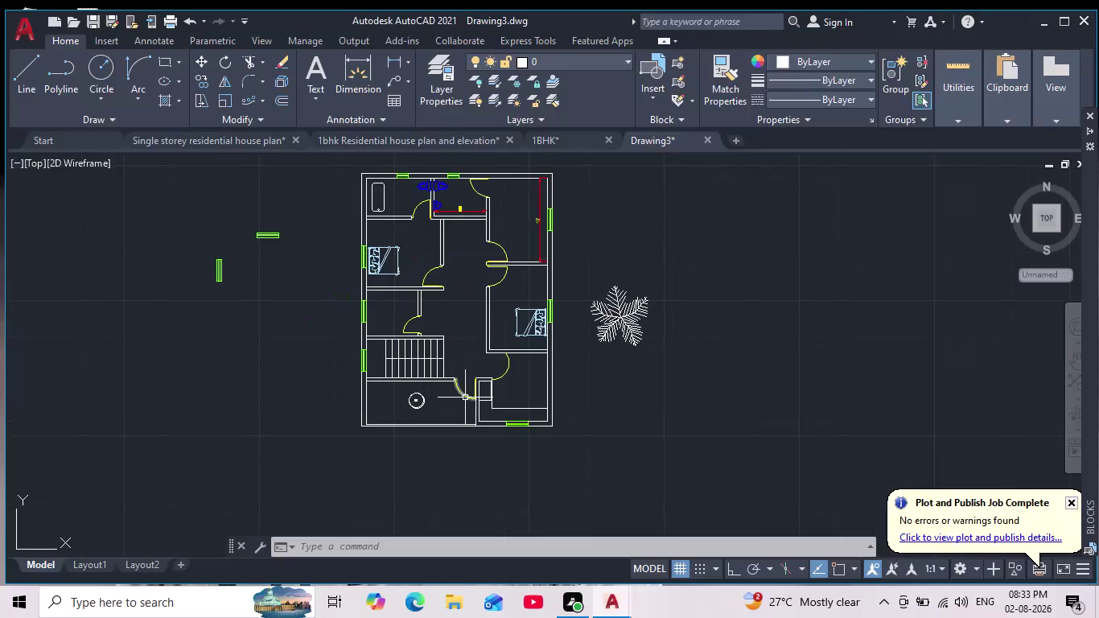
Shrink the tree symbol with SCALE, using its centre as the base point.
click(587, 272)
click(661, 369)
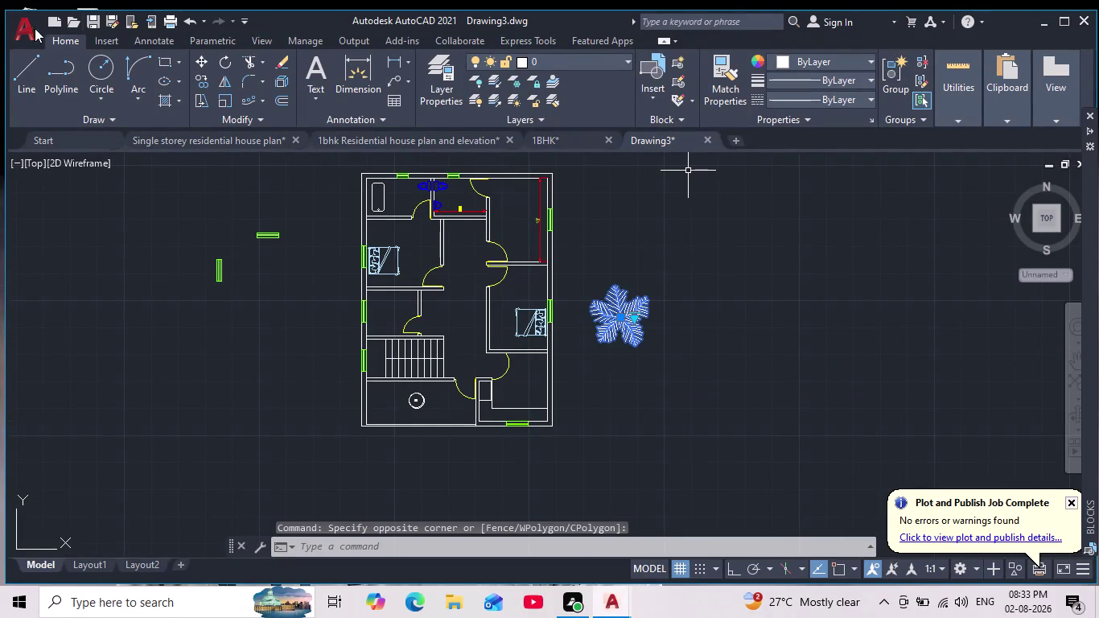
click(226, 102)
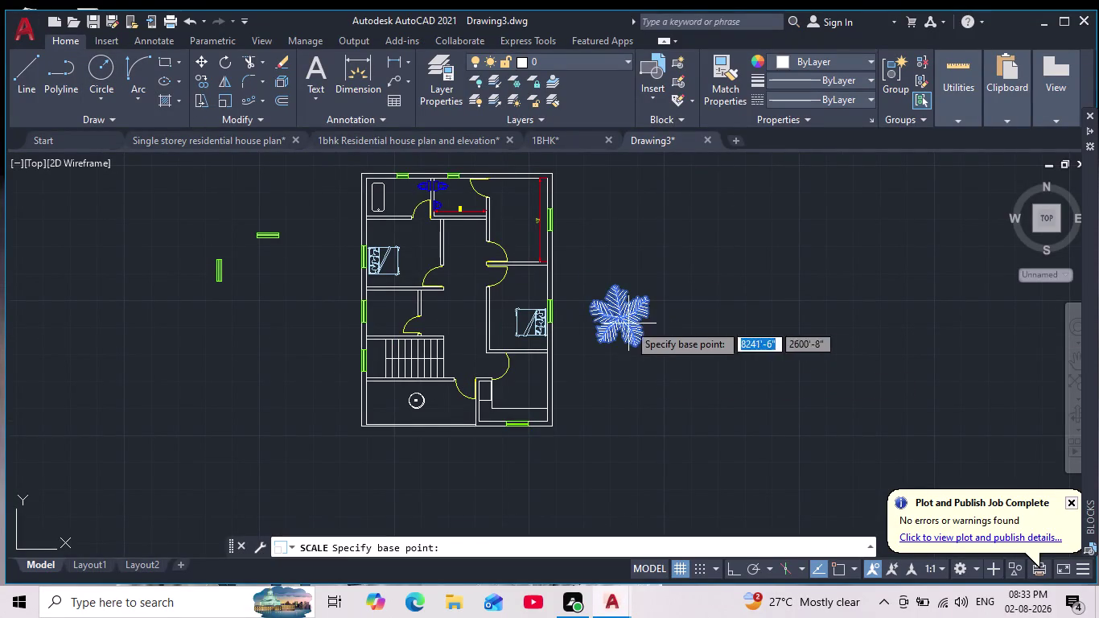
click(624, 313)
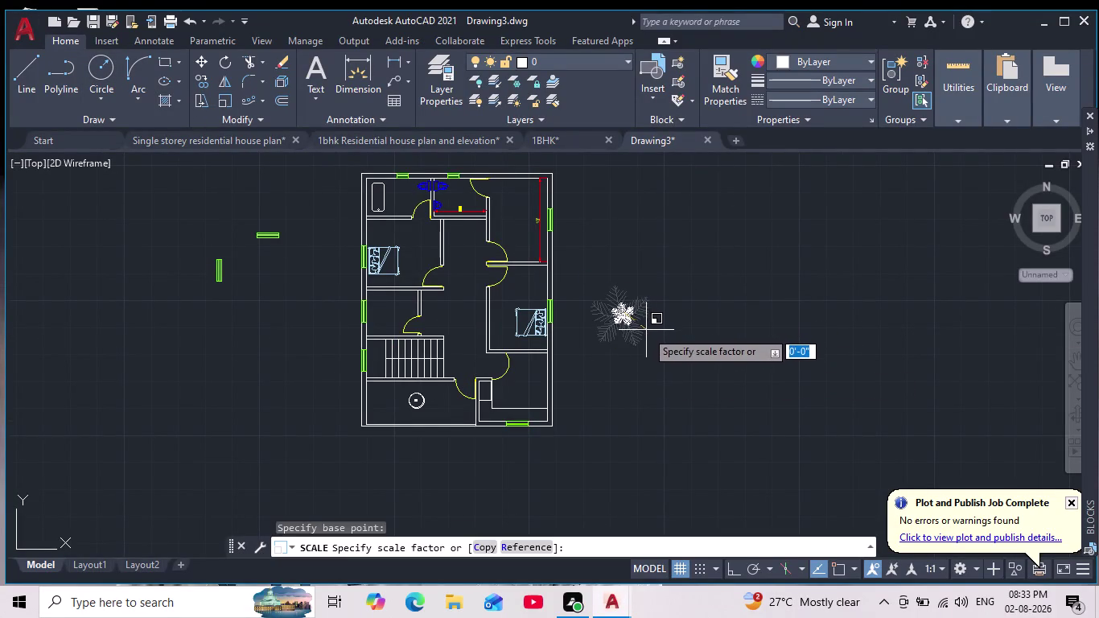
click(646, 330)
Move the scaled tree into the bottom-left room beside the round symbol.
click(654, 290)
click(598, 348)
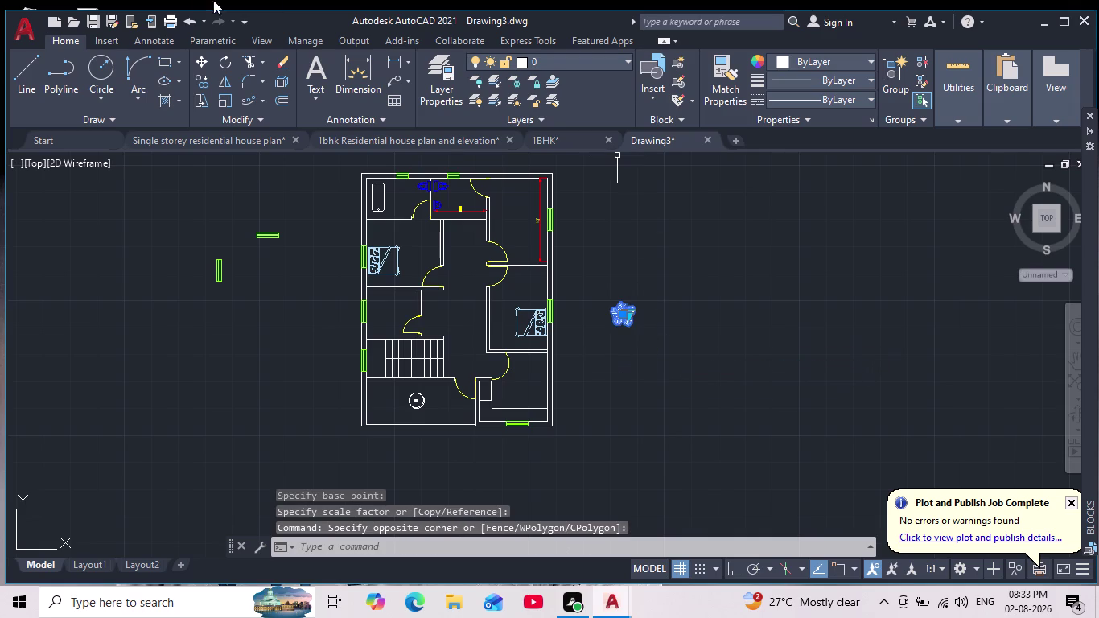
click(199, 63)
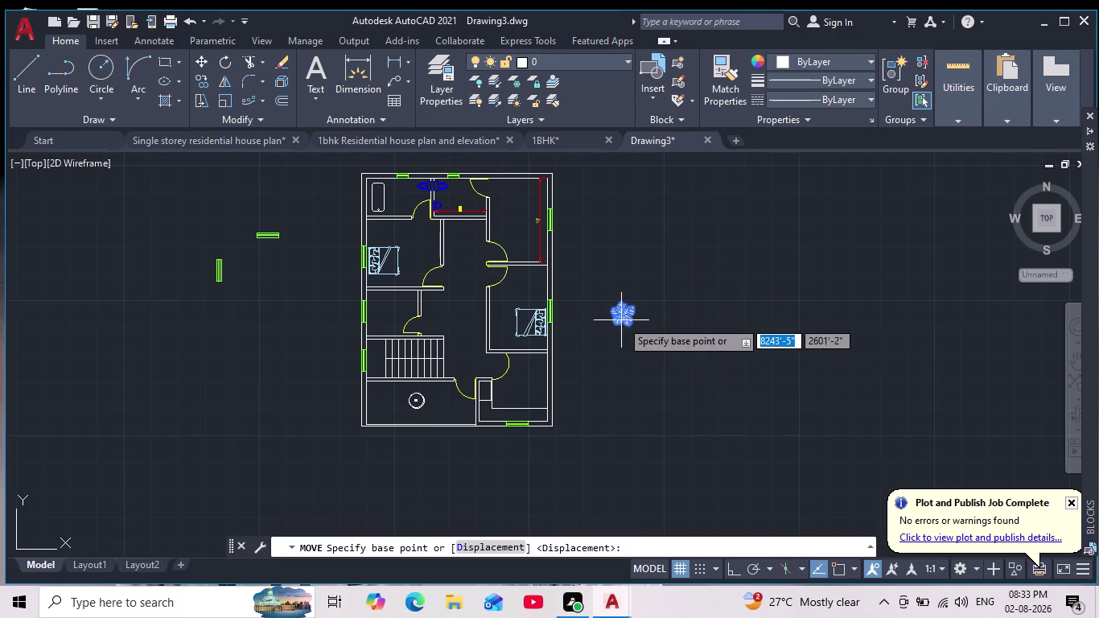
click(620, 321)
scroll(up, 3)
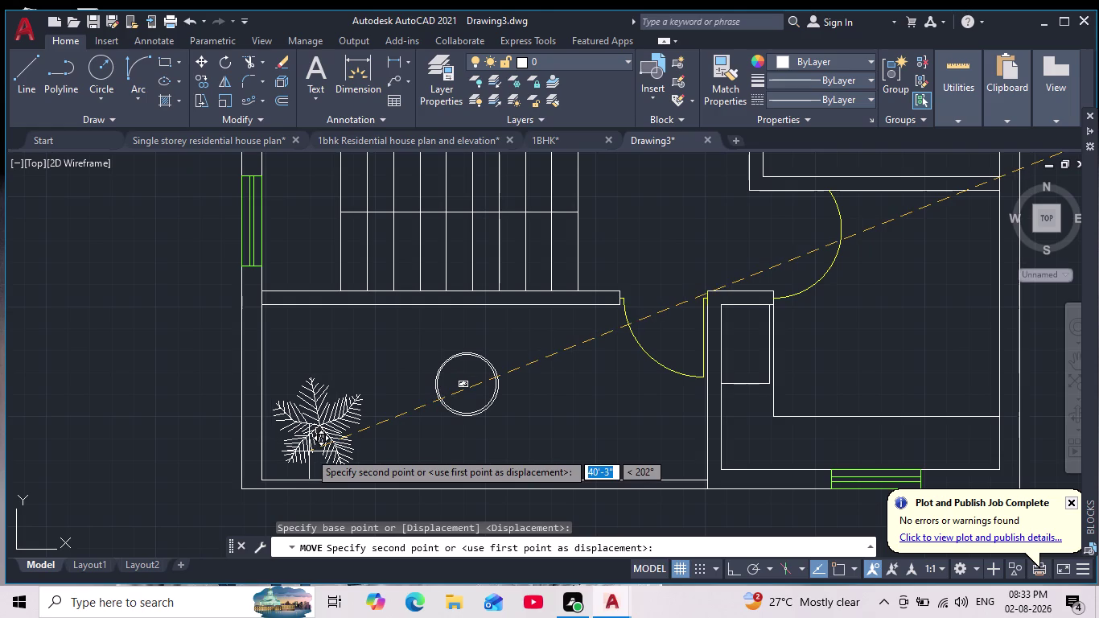
click(307, 448)
scroll(down, 3)
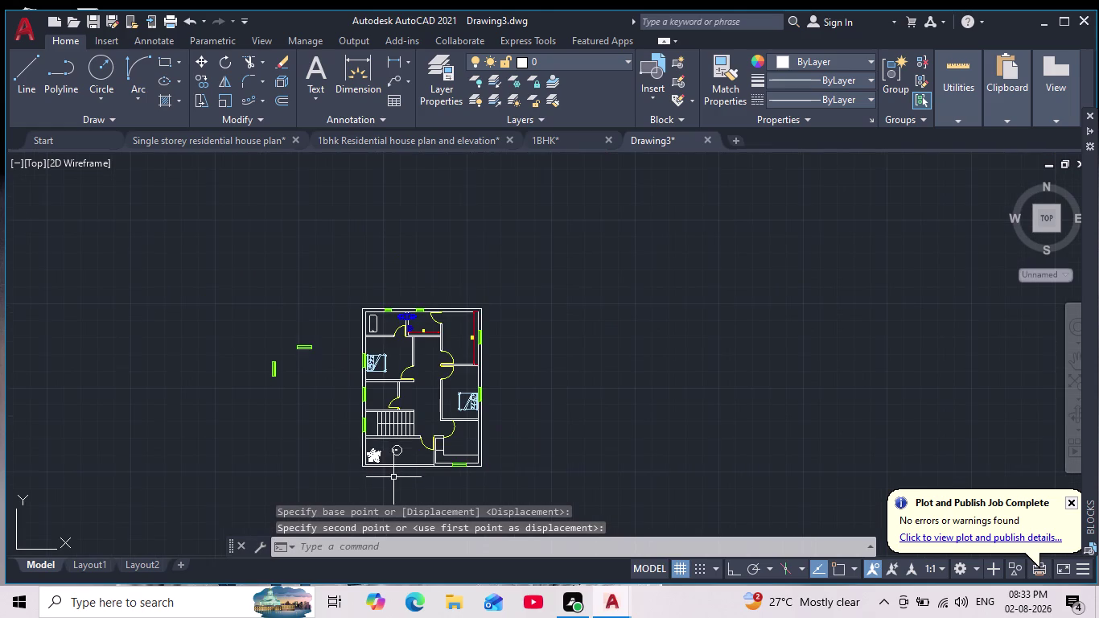
scroll(up, 3)
scroll(up, 3)
middle_click(369, 464)
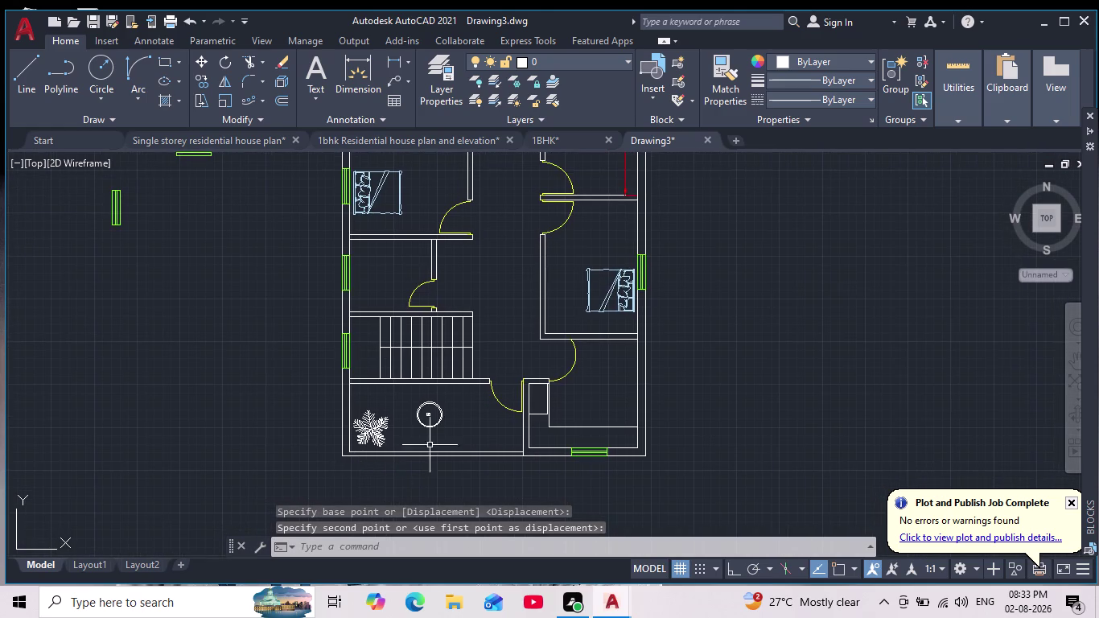
scroll(up, 3)
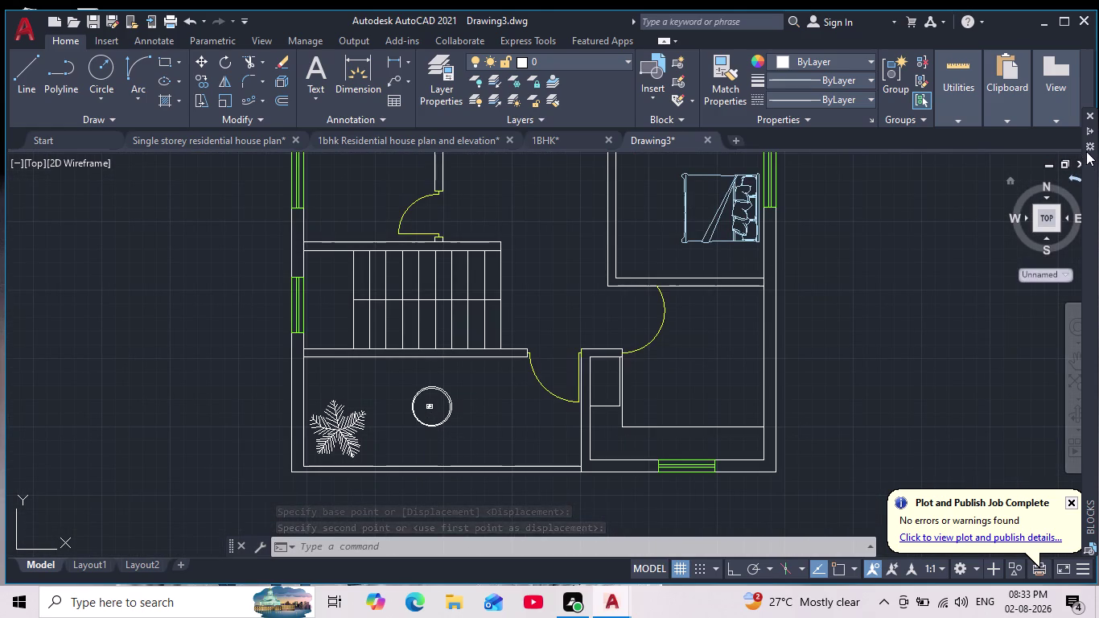
click(1087, 145)
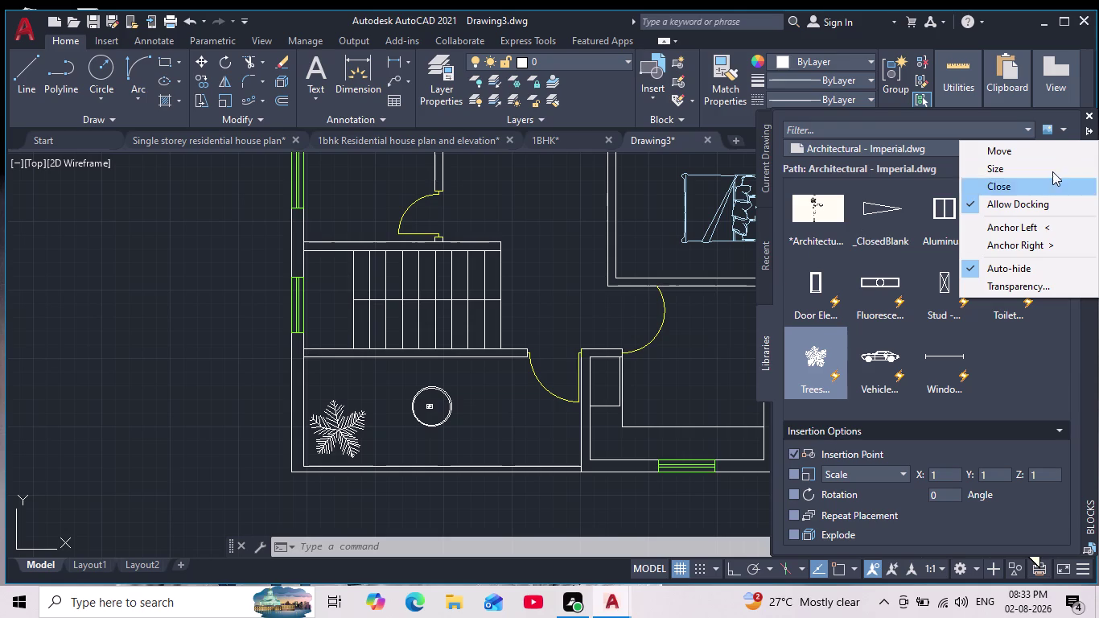
Load couches_and_sofas_in_plan from This PC > Downloads as the Blocks palette library.
click(773, 258)
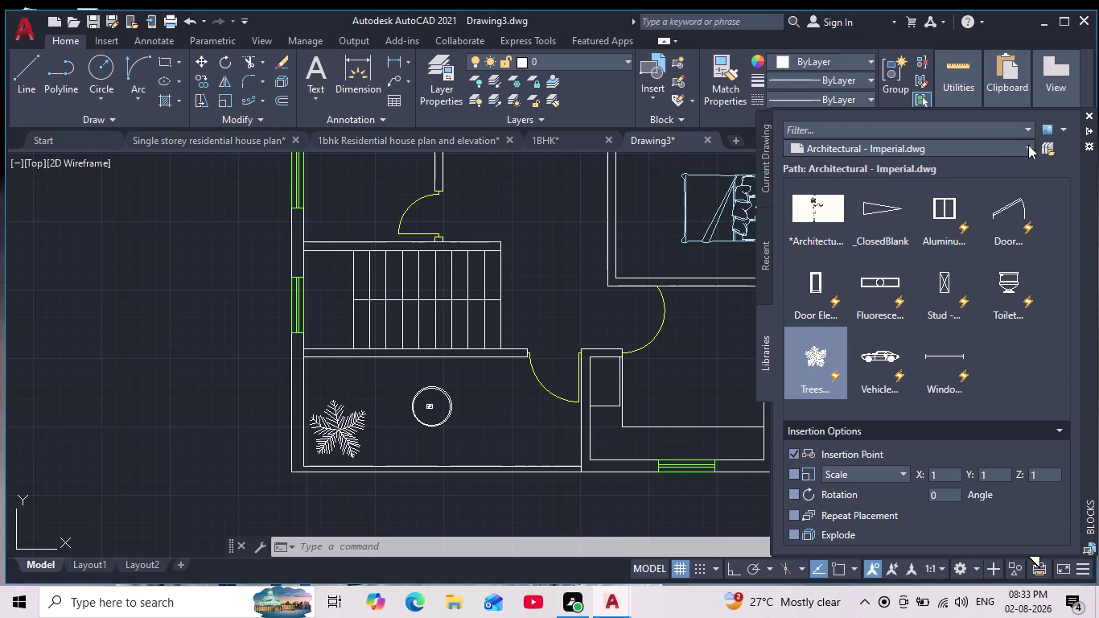
click(1048, 148)
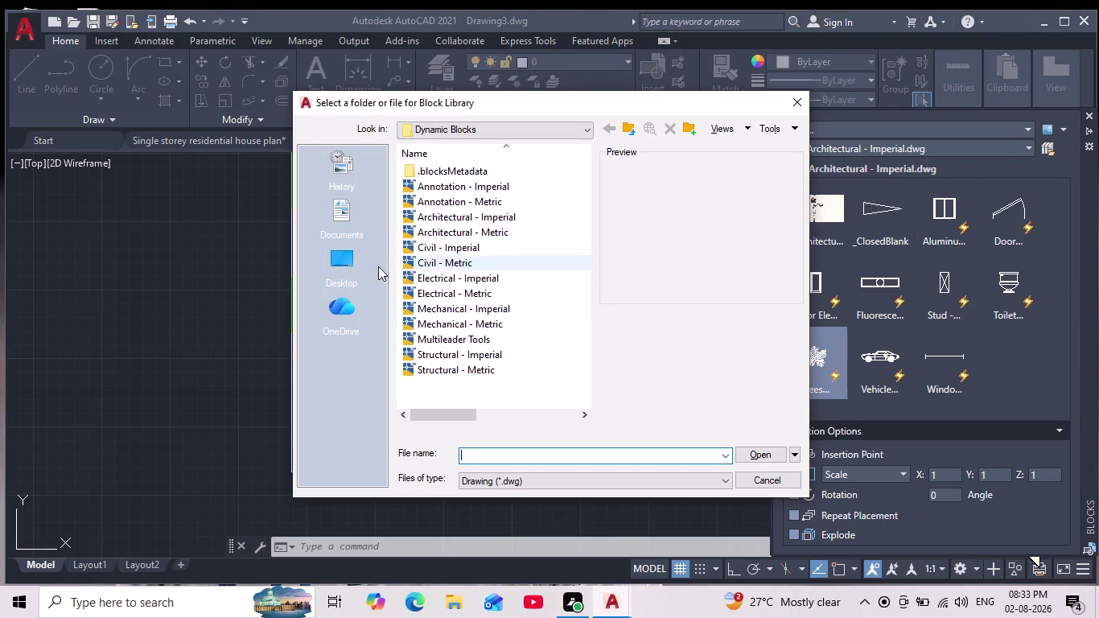
click(341, 263)
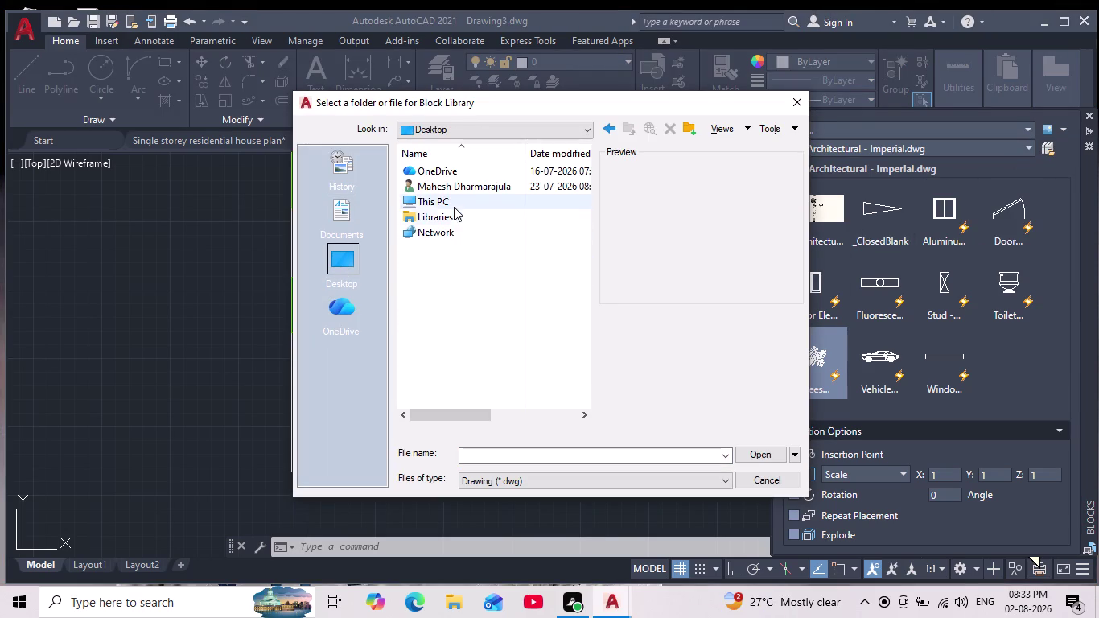
double_click(459, 200)
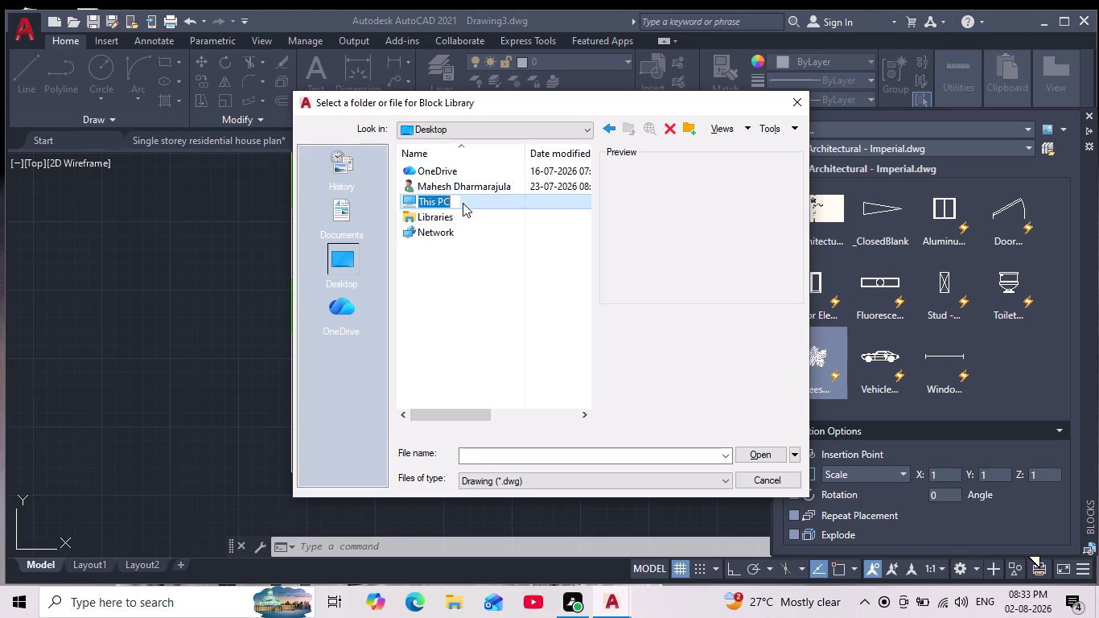
triple_click(462, 202)
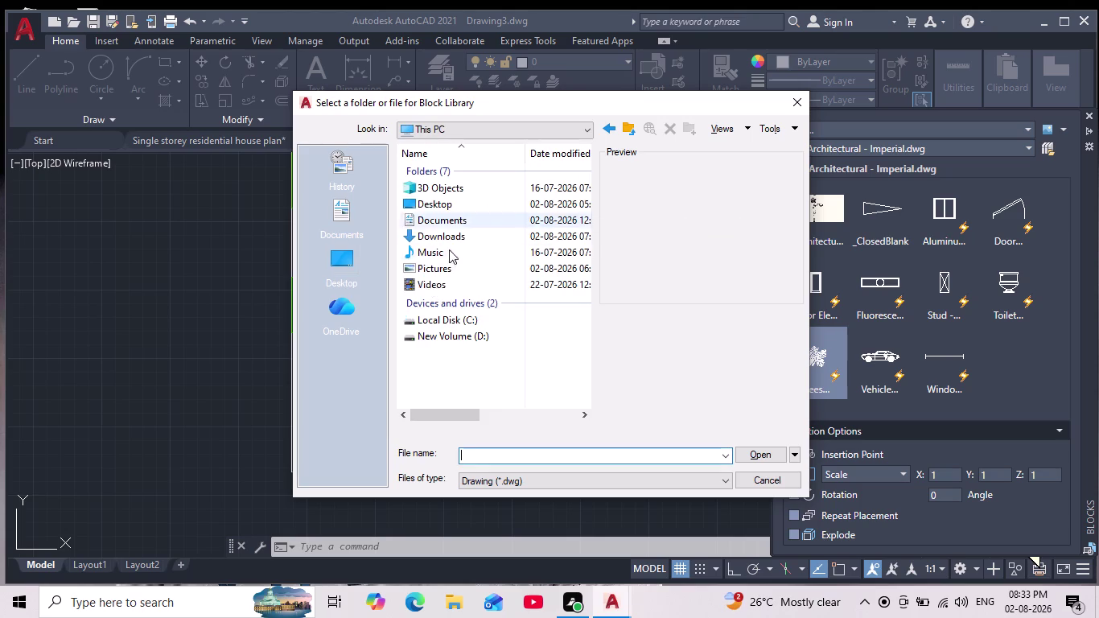
double_click(472, 235)
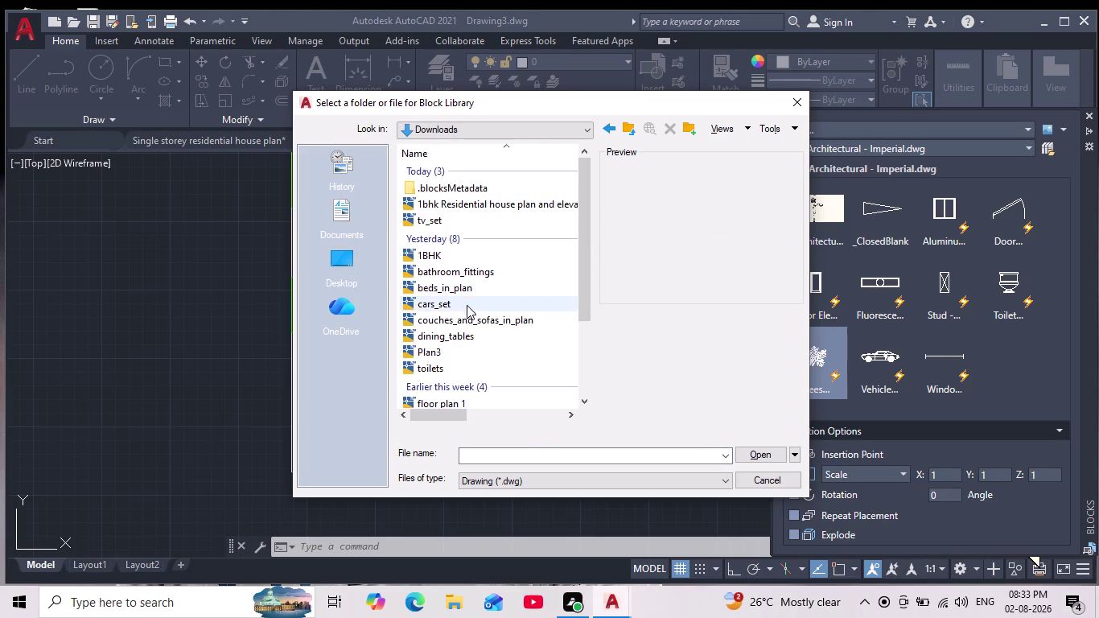
scroll(down, 3)
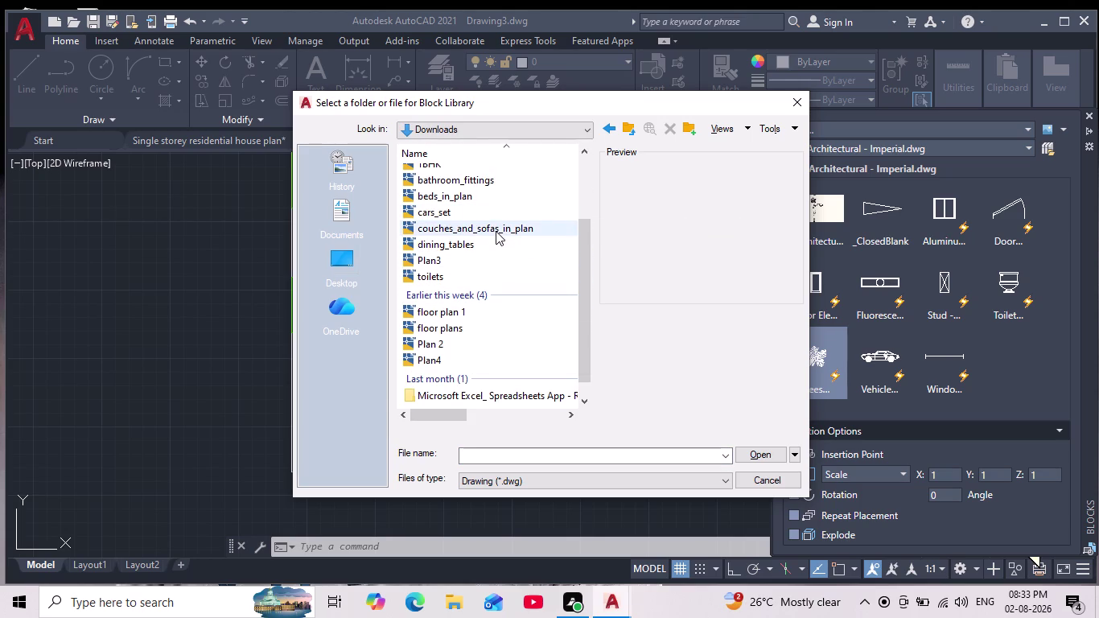
double_click(496, 231)
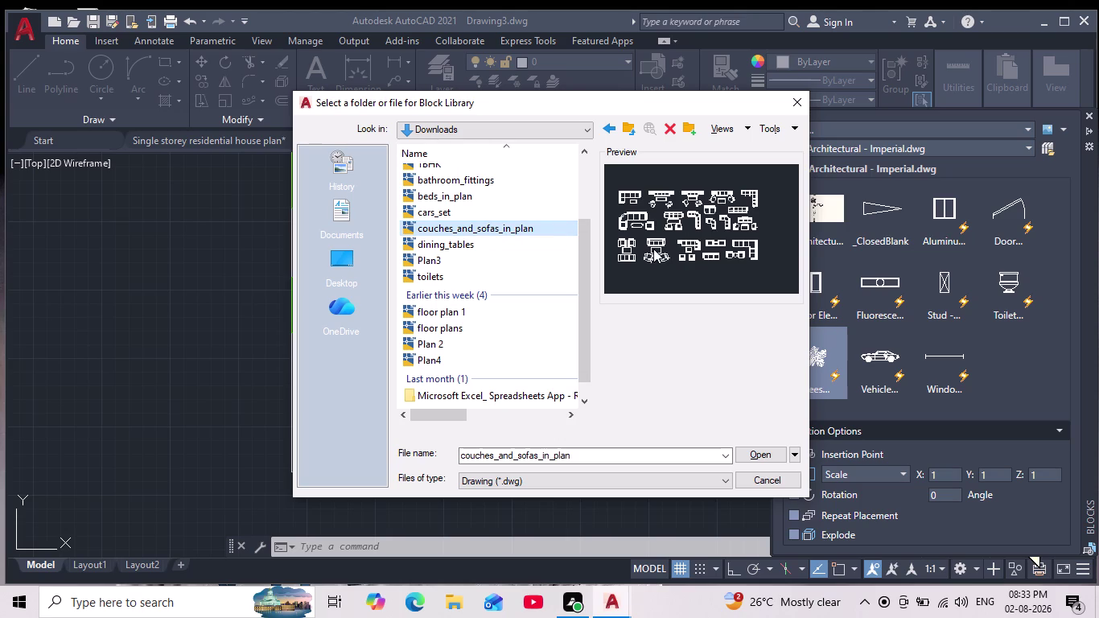
click(754, 455)
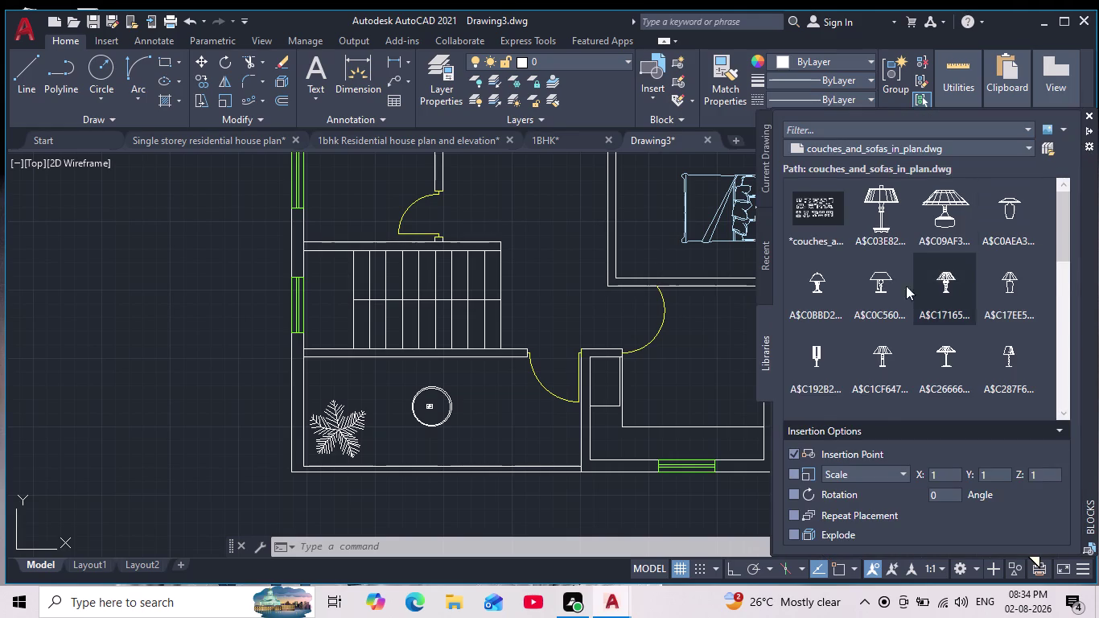
Scroll through the sofa blocks available in the Blocks palette.
scroll(down, 3)
scroll(down, 3)
scroll(down, 3)
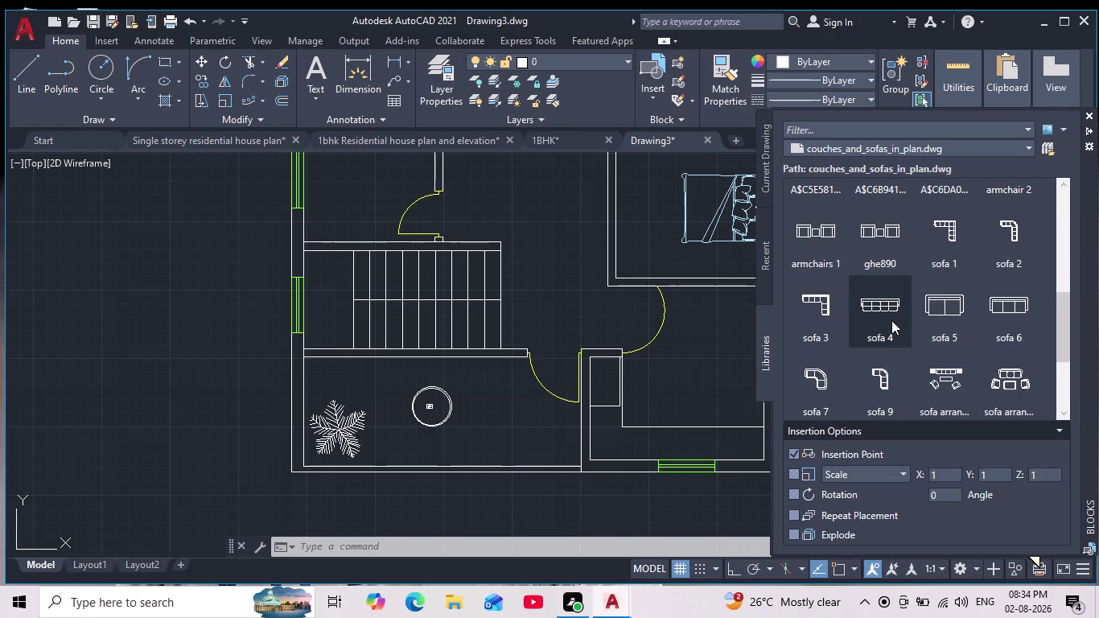
scroll(down, 3)
scroll(down, 3)
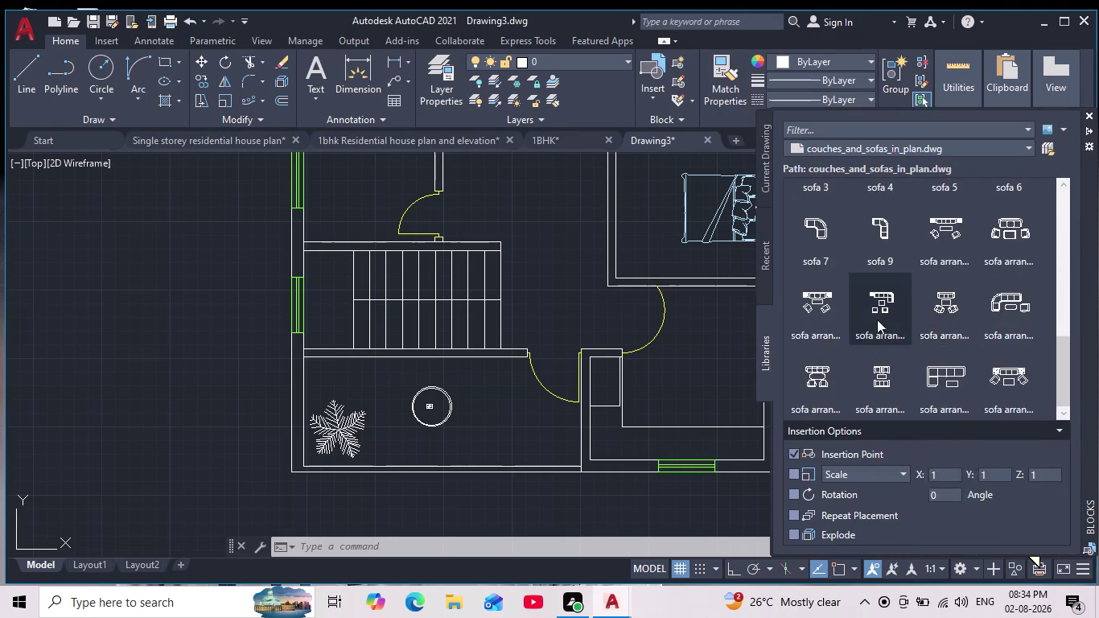
scroll(up, 3)
scroll(down, 3)
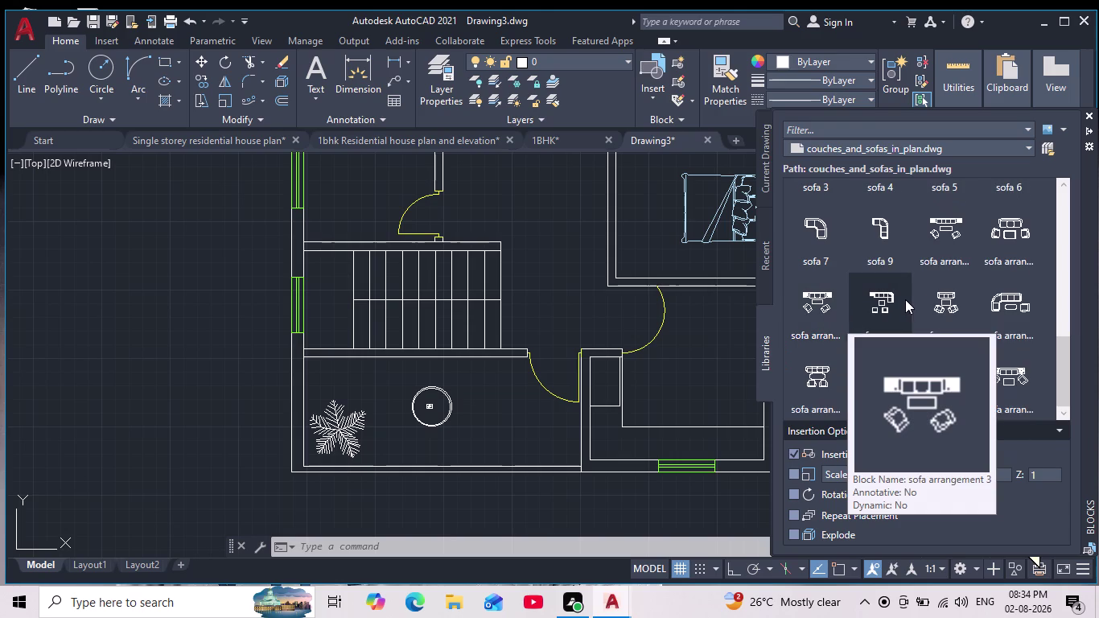
scroll(down, 3)
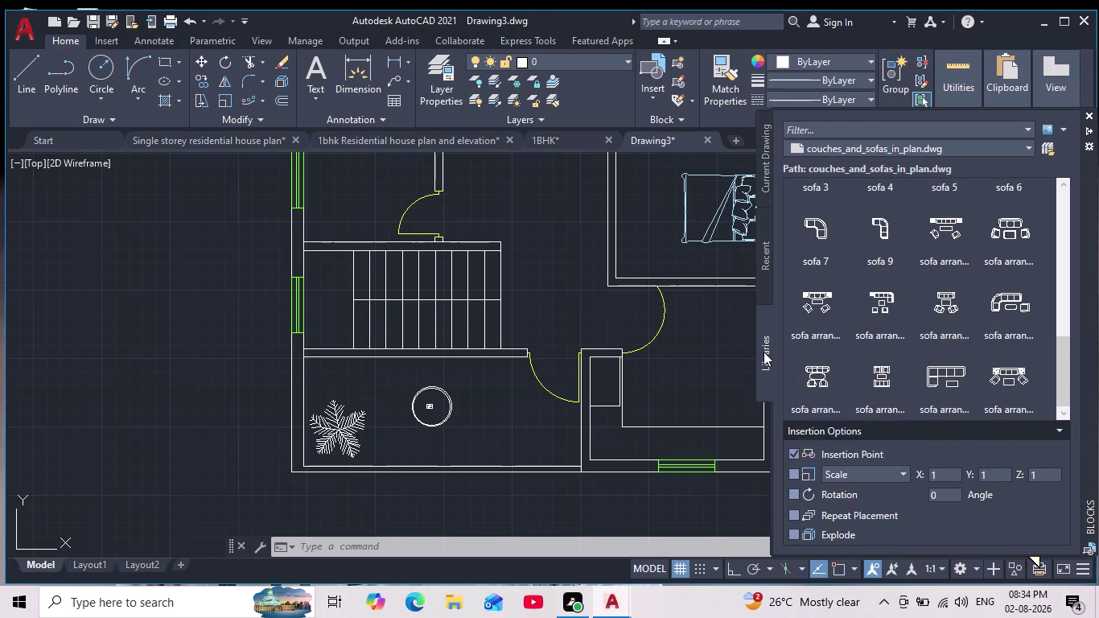
scroll(down, 3)
scroll(up, 3)
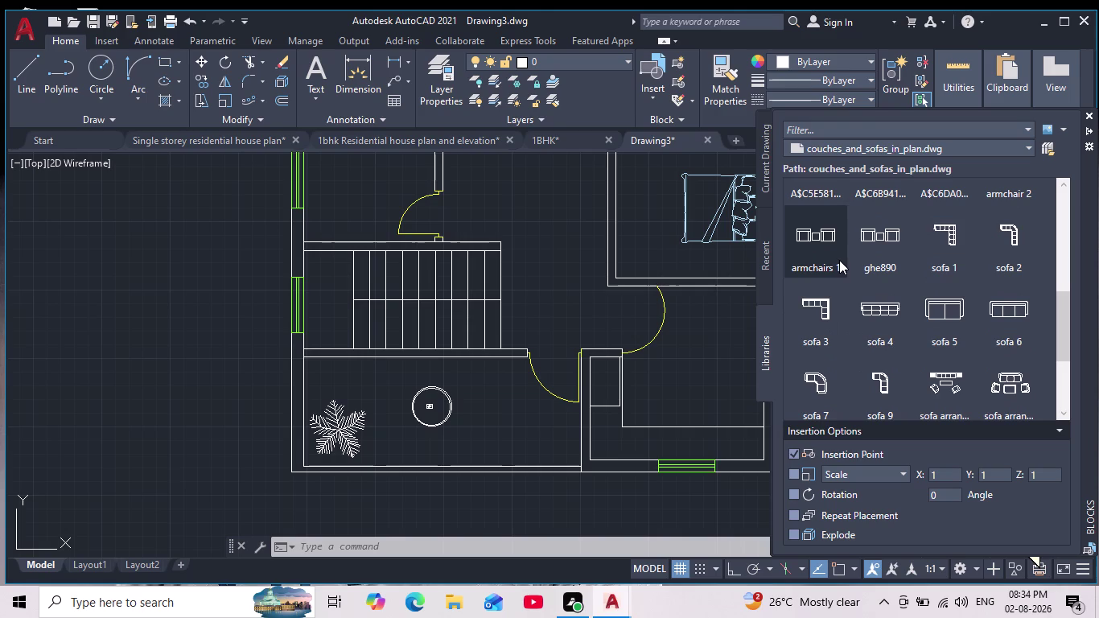
scroll(down, 3)
scroll(down, 3)
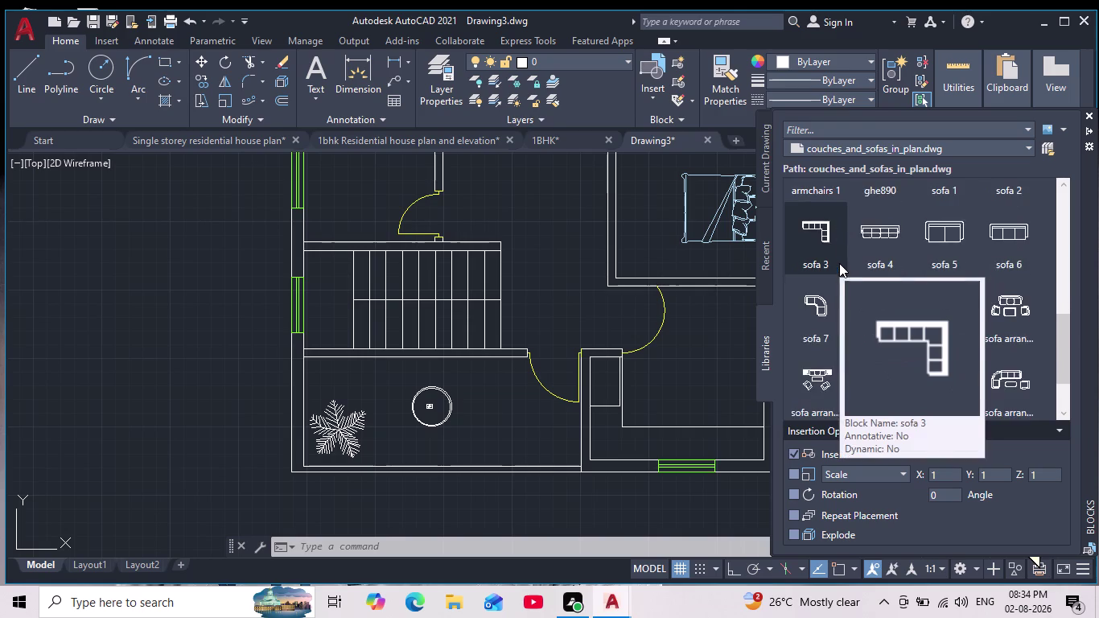
scroll(down, 3)
scroll(down, 3)
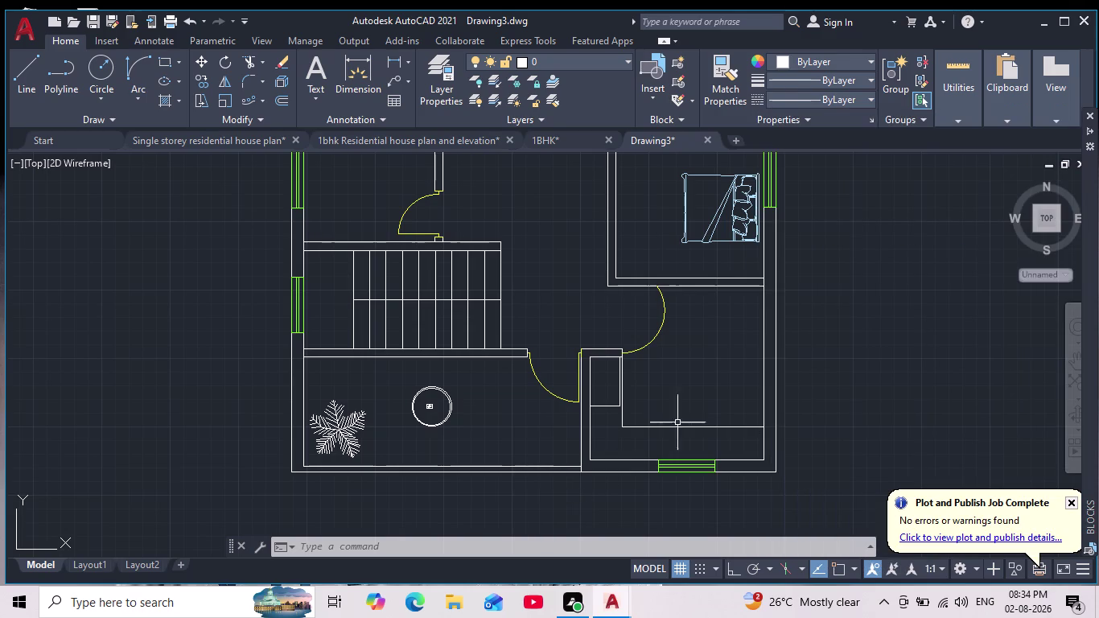
Pan out to the full floor plan and bring up the 1BHK drawing.
scroll(down, 3)
middle_drag(759, 389, 754, 423)
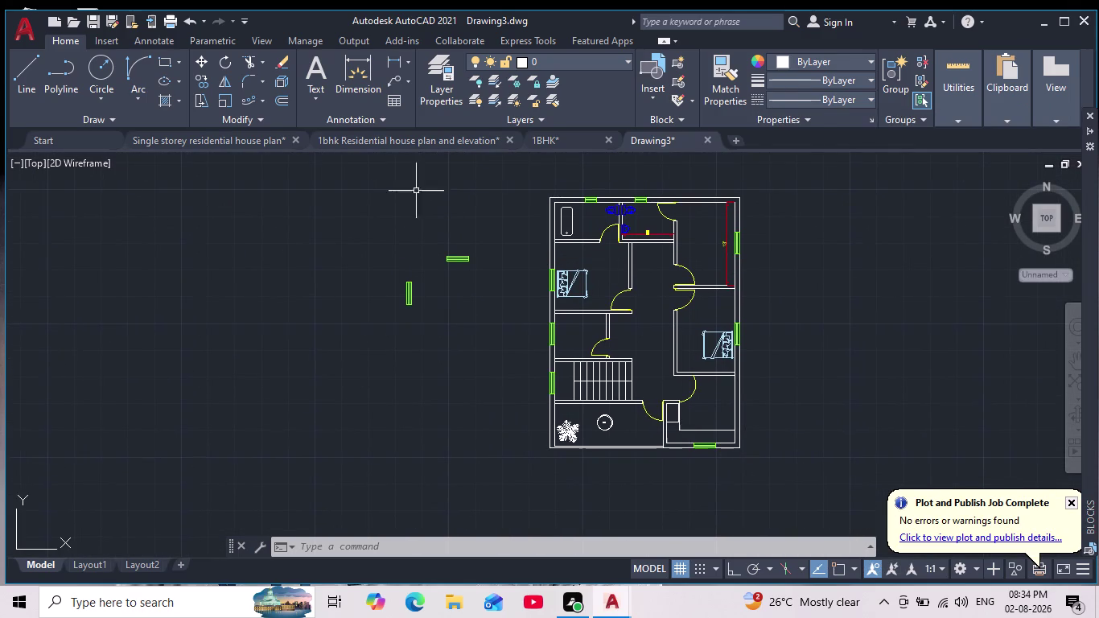
click(560, 138)
Review the 1BHK ground floor and centre marking plans, then return to Drawing3.
middle_drag(515, 394, 517, 295)
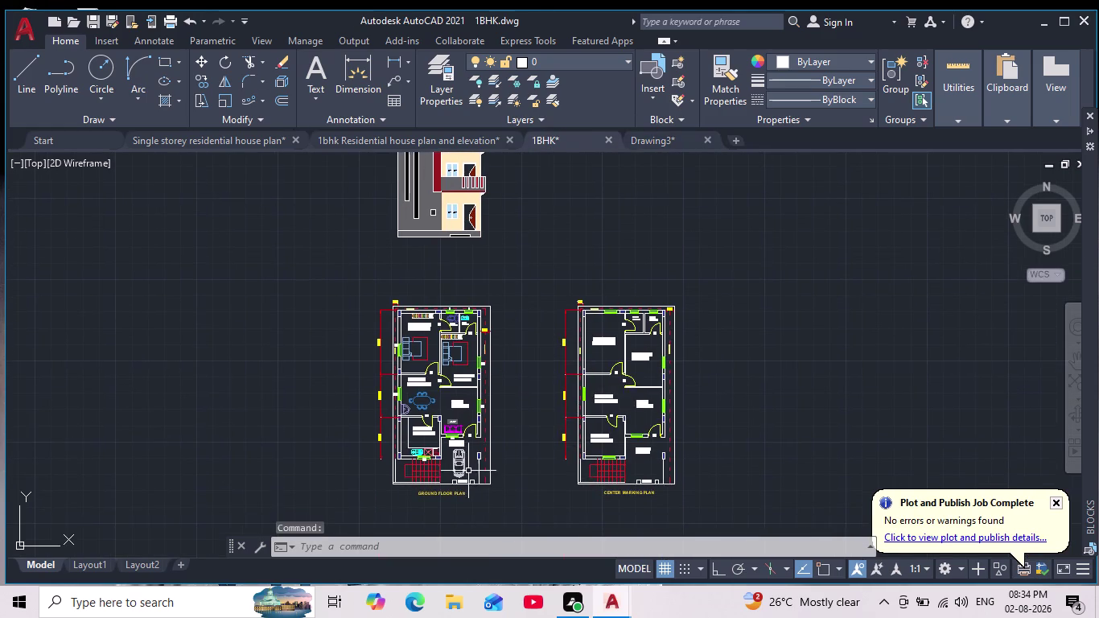
scroll(up, 3)
scroll(down, 3)
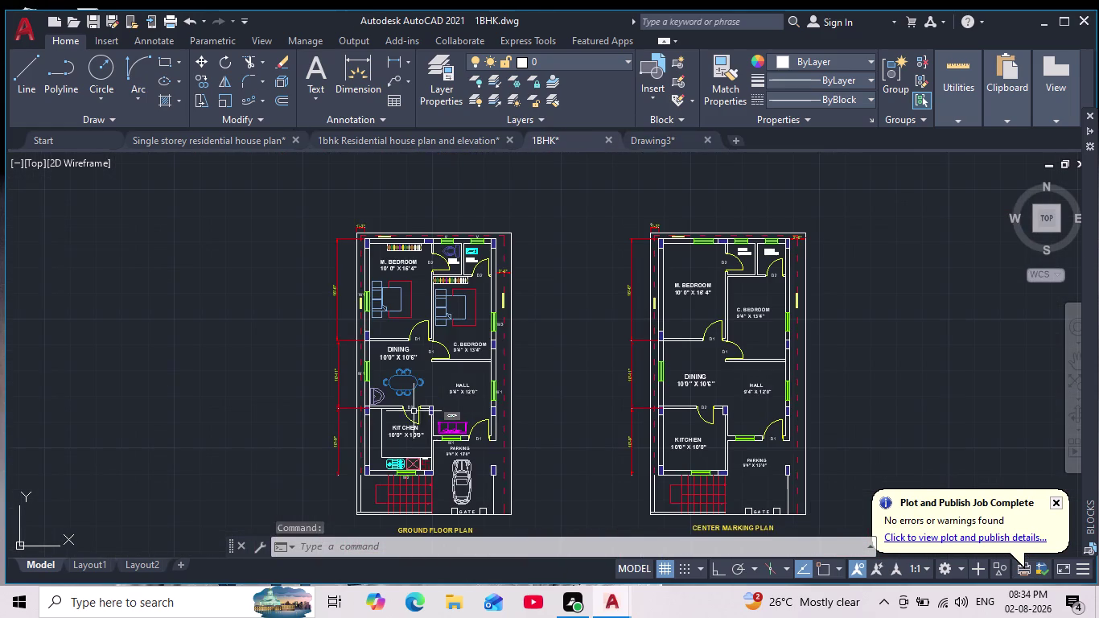
scroll(up, 3)
scroll(down, 3)
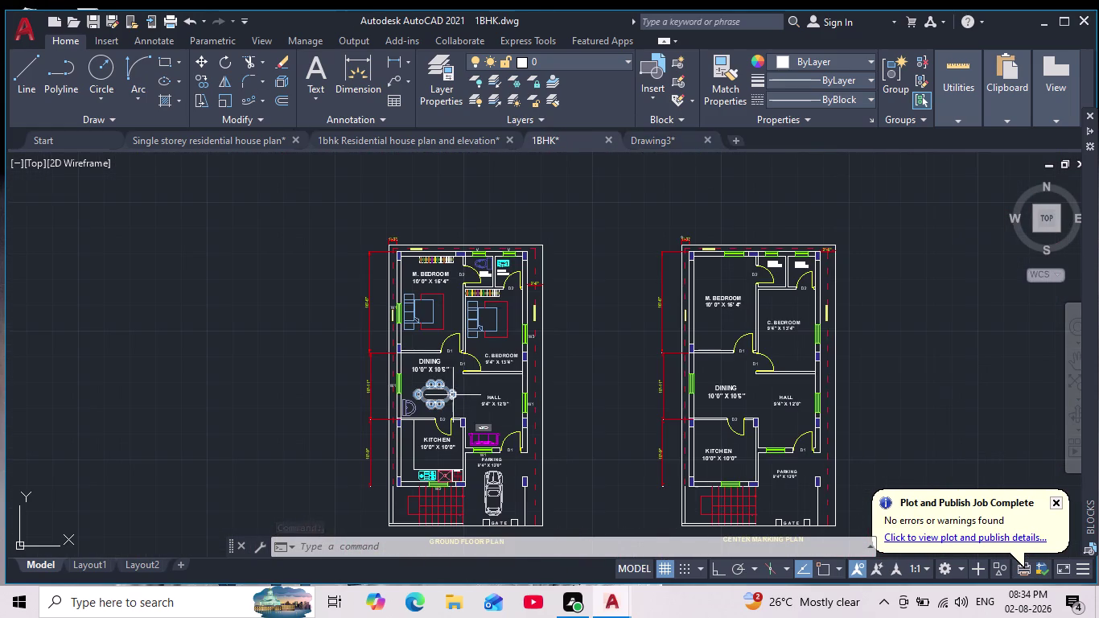
middle_drag(590, 430, 571, 396)
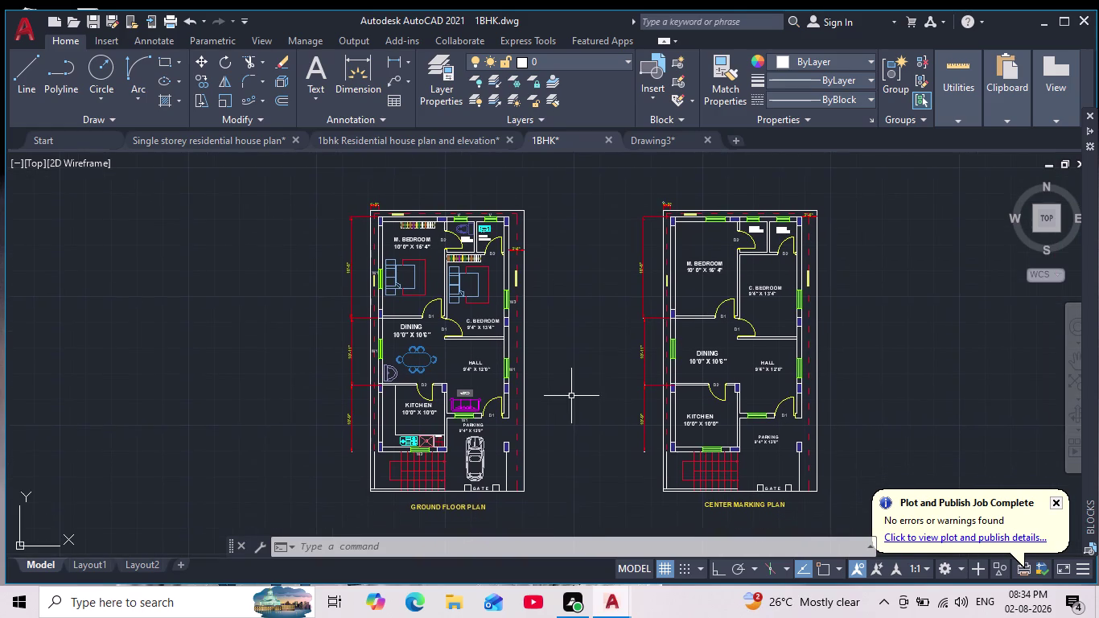
middle_drag(571, 395, 543, 425)
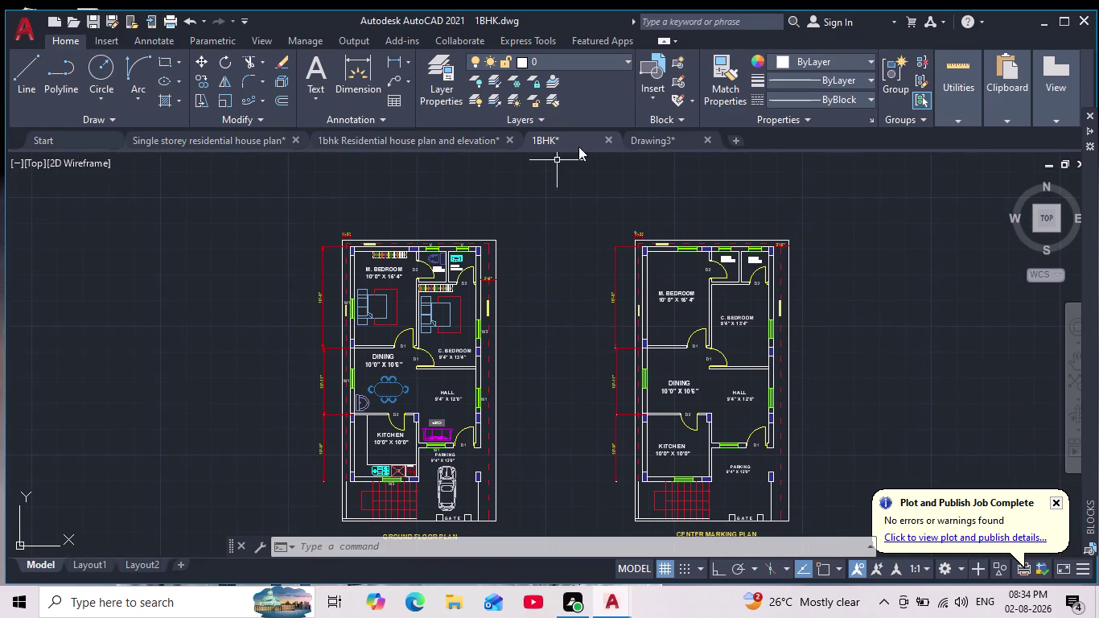
click(659, 138)
Insert the sofa arrangement block from the library beside the floor plan.
scroll(up, 3)
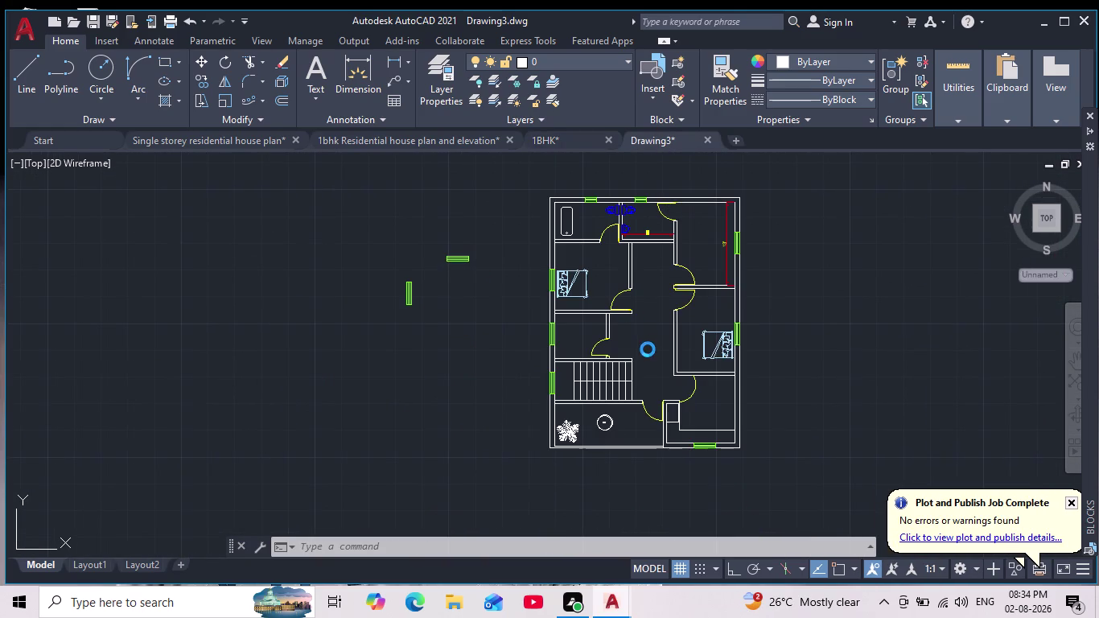
scroll(up, 3)
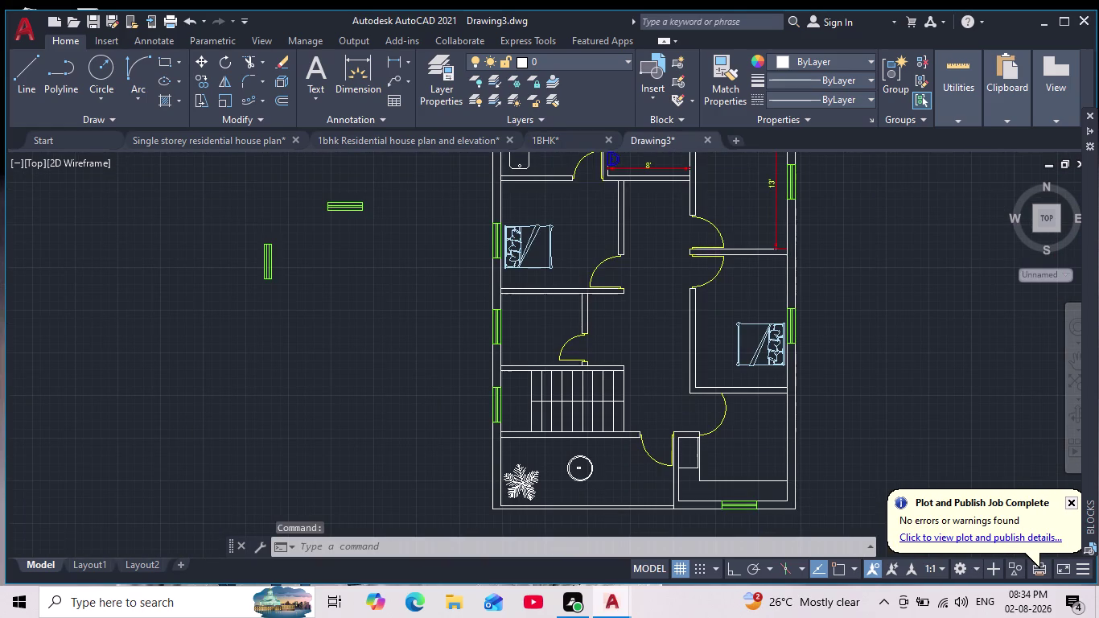
scroll(down, 3)
middle_drag(610, 483, 528, 458)
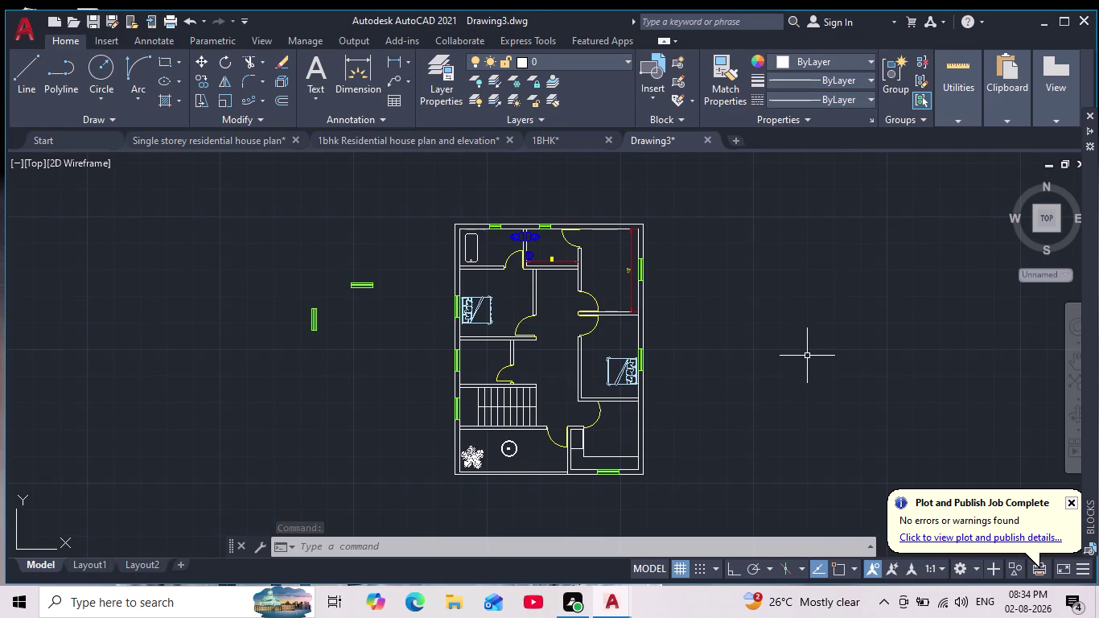
scroll(up, 3)
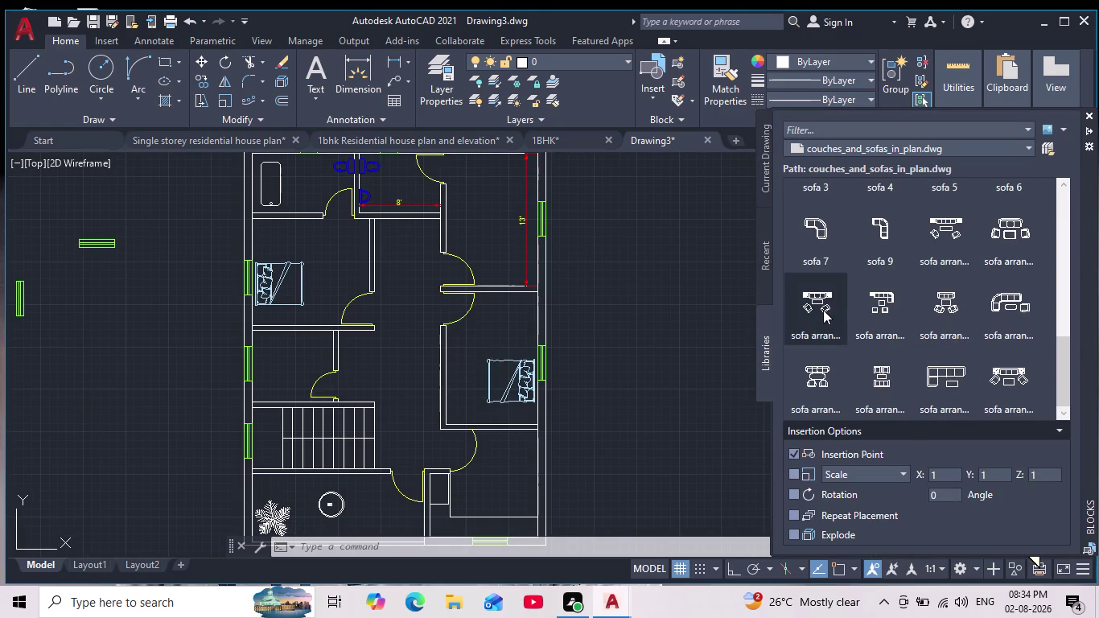
drag(822, 307, 665, 299)
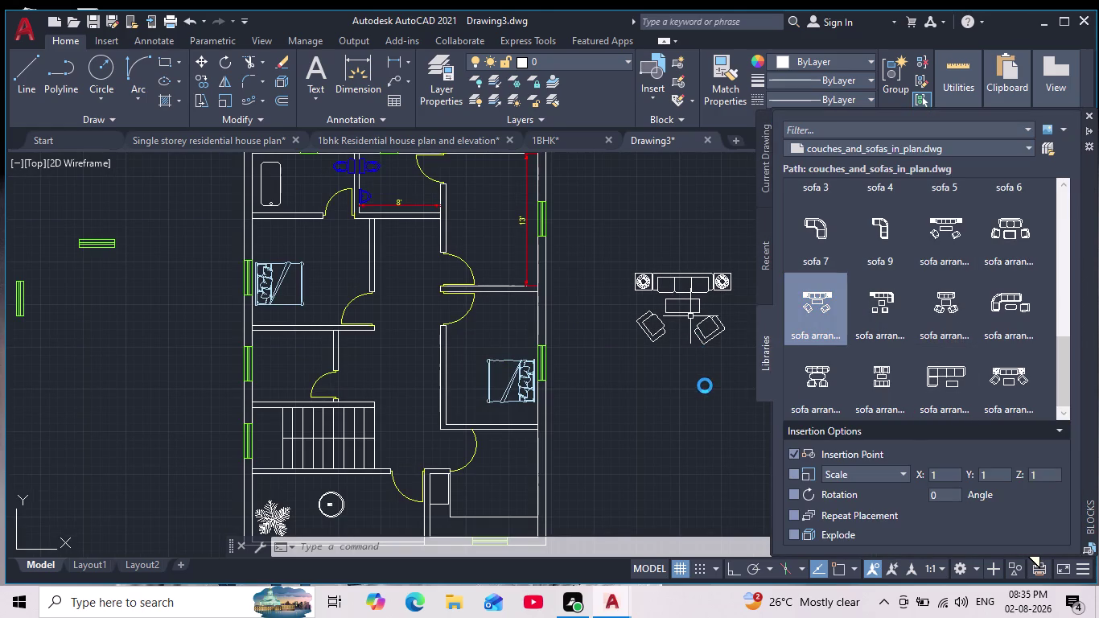
click(705, 385)
Select the placed sofa arrangement and apply a ribbon command to it.
scroll(up, 3)
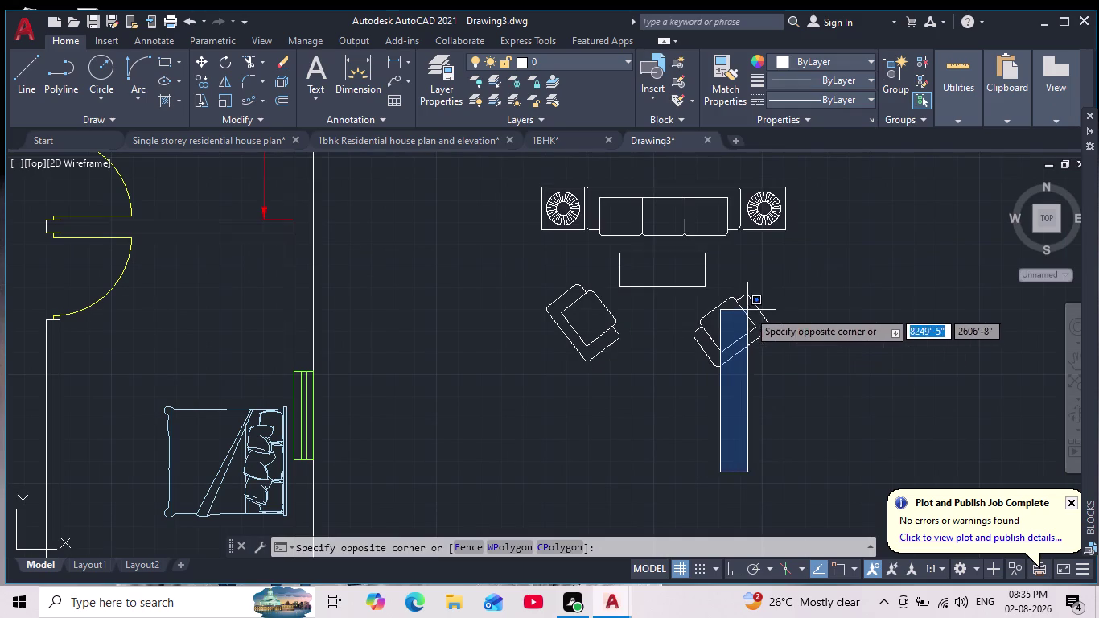
click(751, 311)
middle_drag(790, 298, 777, 324)
scroll(down, 3)
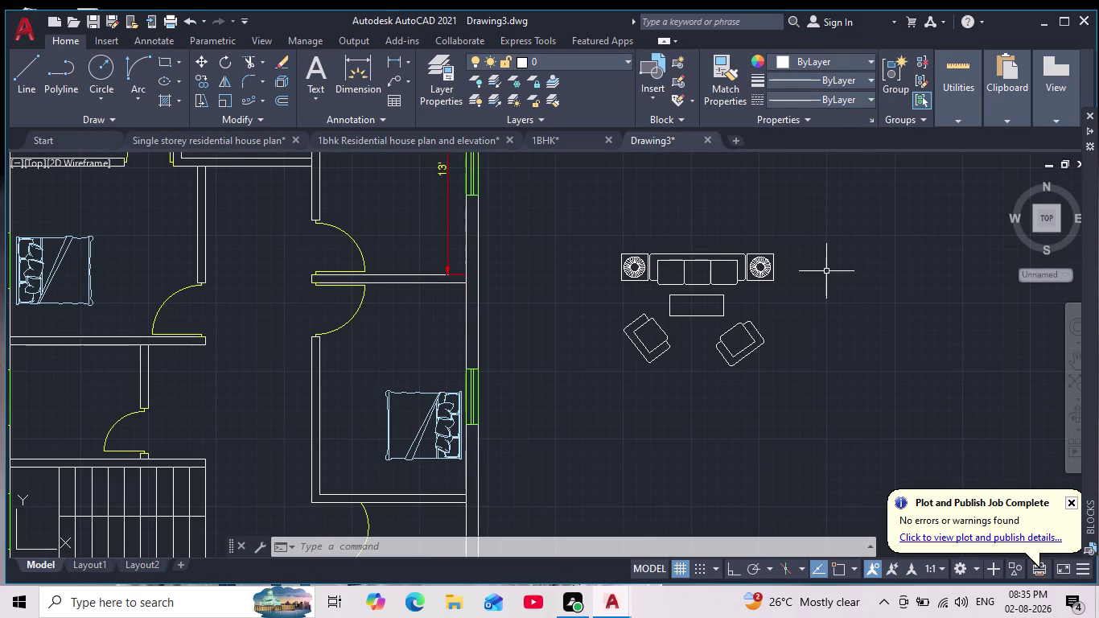
drag(829, 218, 826, 260)
drag(567, 422, 575, 423)
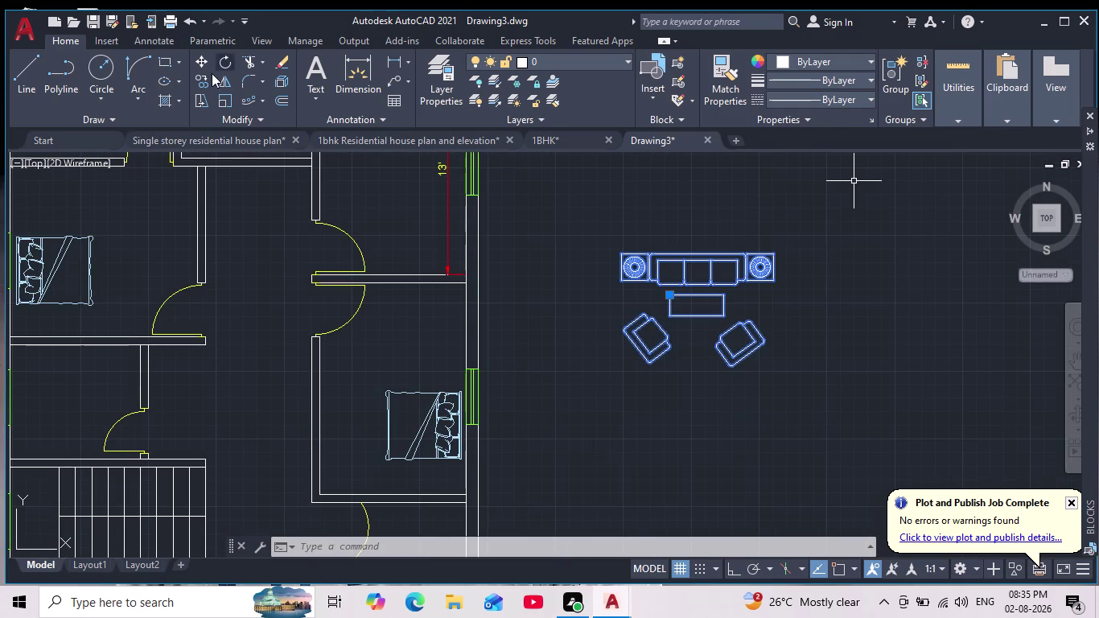
click(281, 78)
scroll(up, 3)
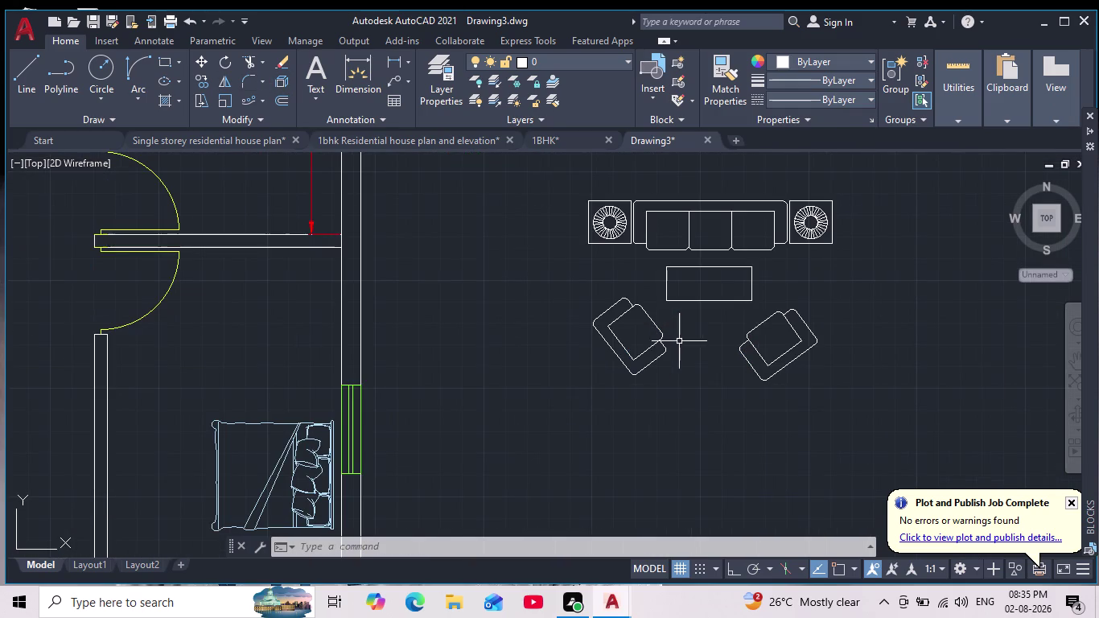
Group all lines of the right armchair into one object.
click(847, 289)
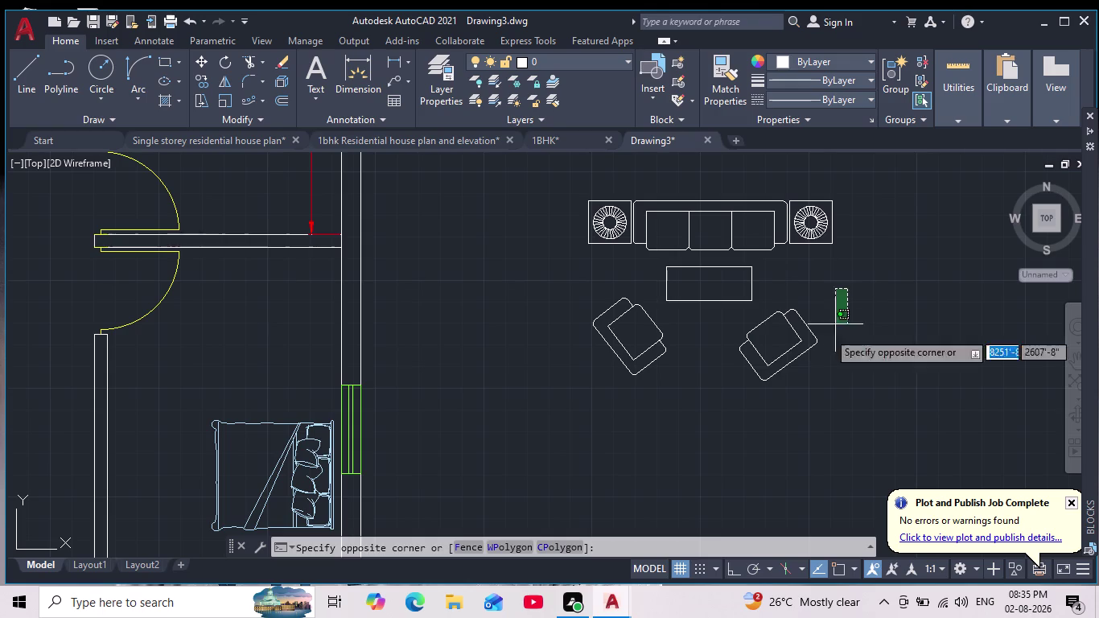
click(812, 361)
drag(787, 287, 807, 291)
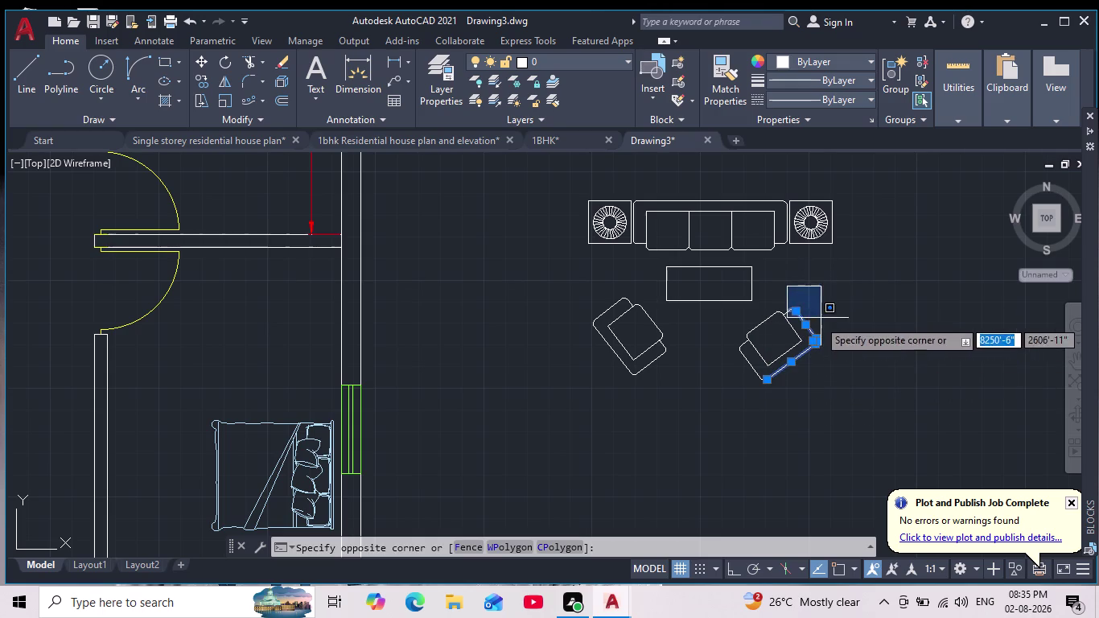
click(789, 298)
click(796, 289)
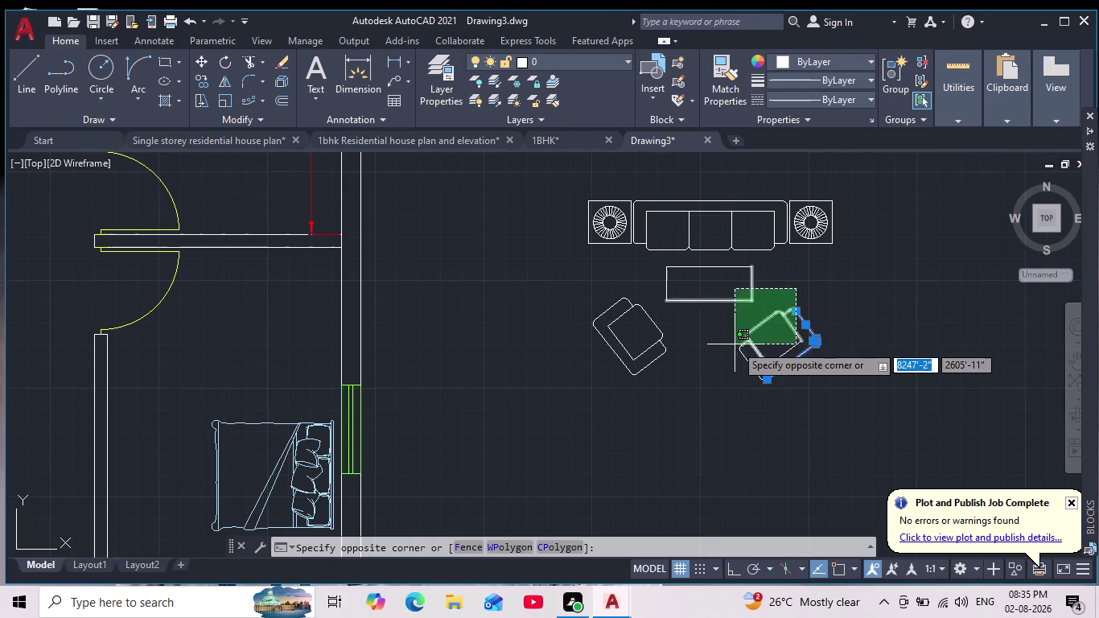
click(815, 295)
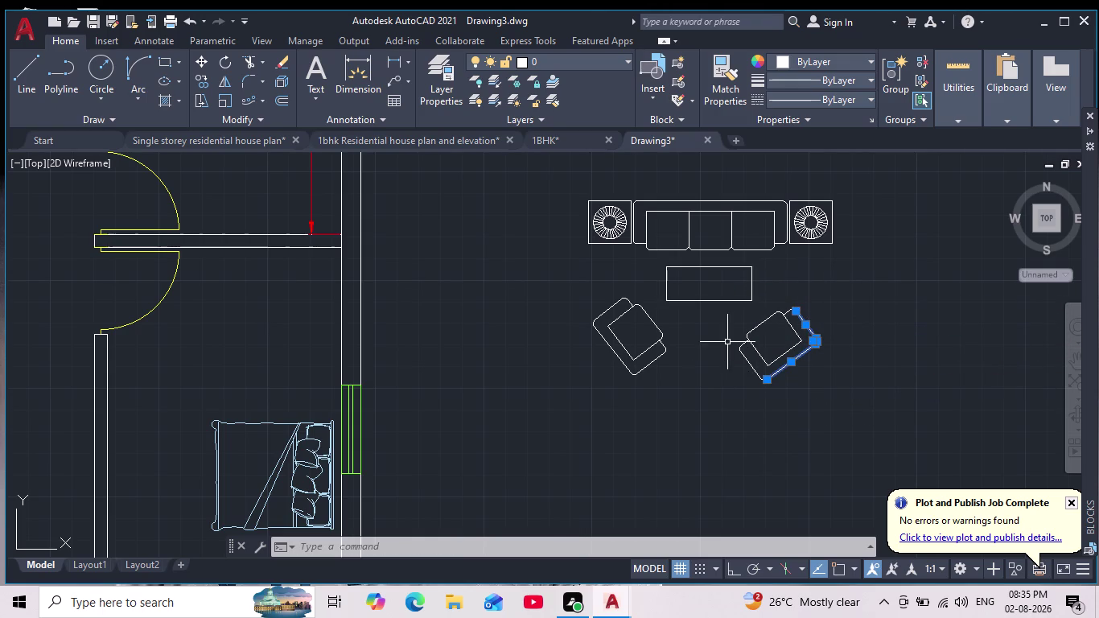
drag(709, 325, 890, 354)
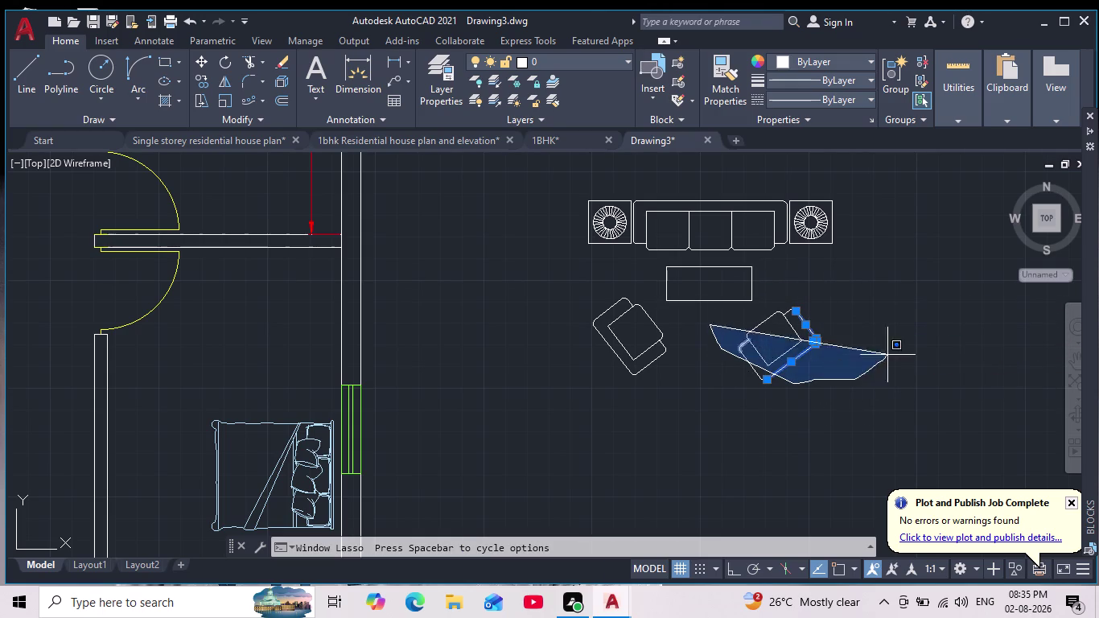
drag(889, 354, 847, 289)
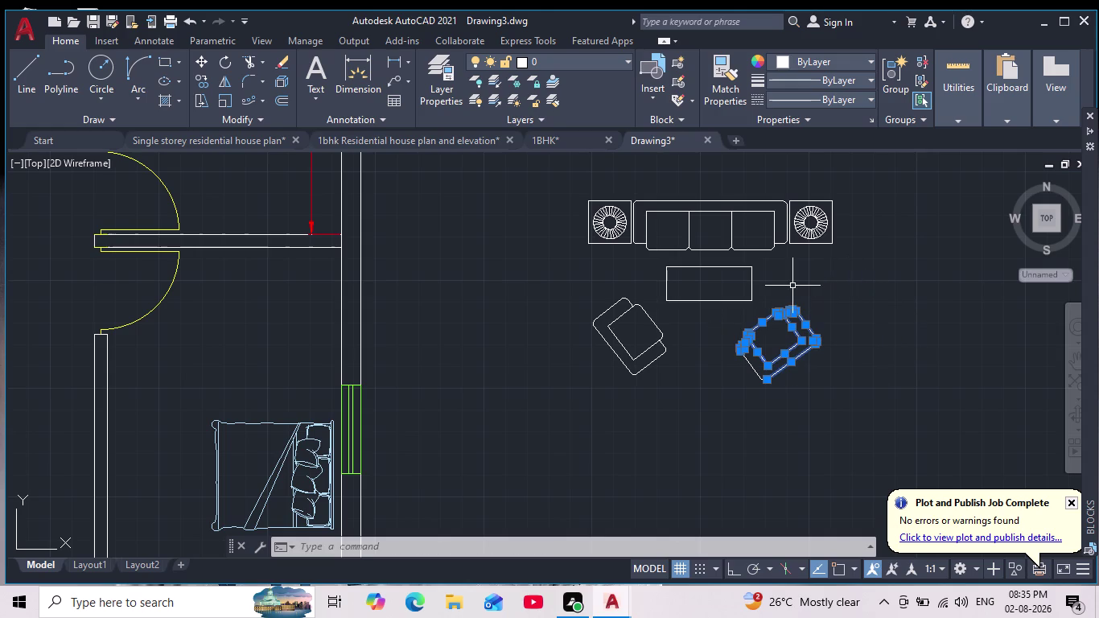
drag(792, 286, 719, 341)
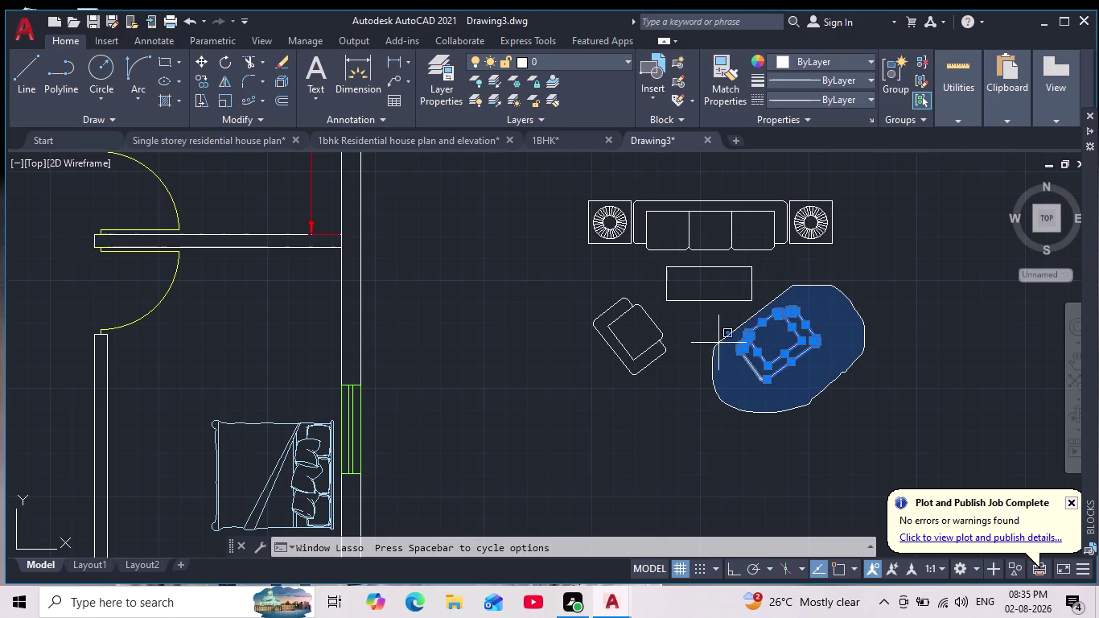
drag(720, 340, 722, 340)
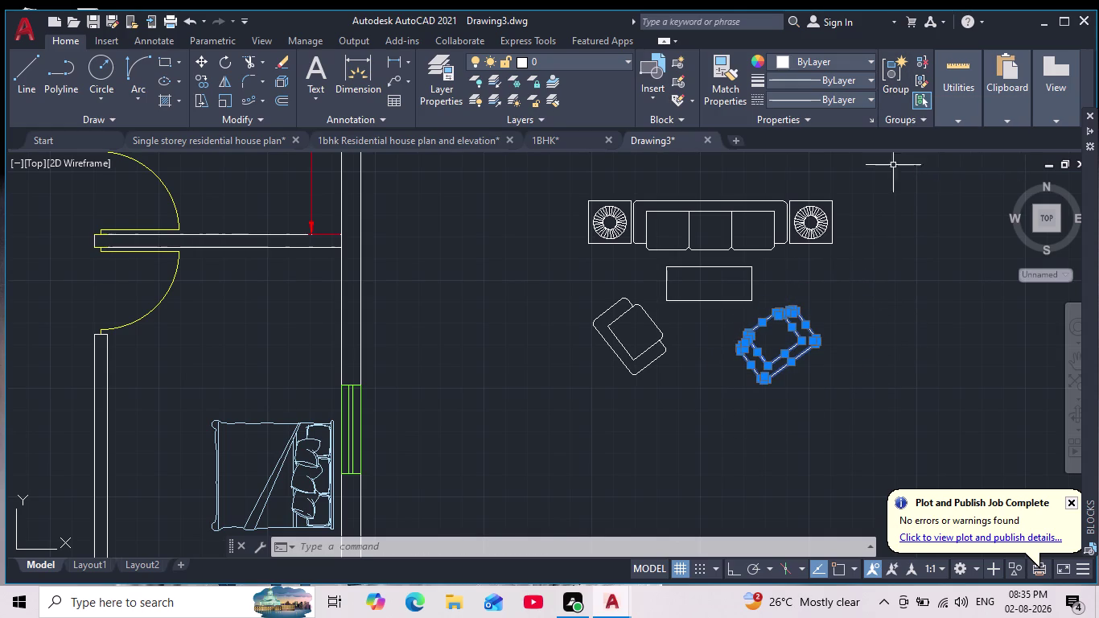
click(899, 78)
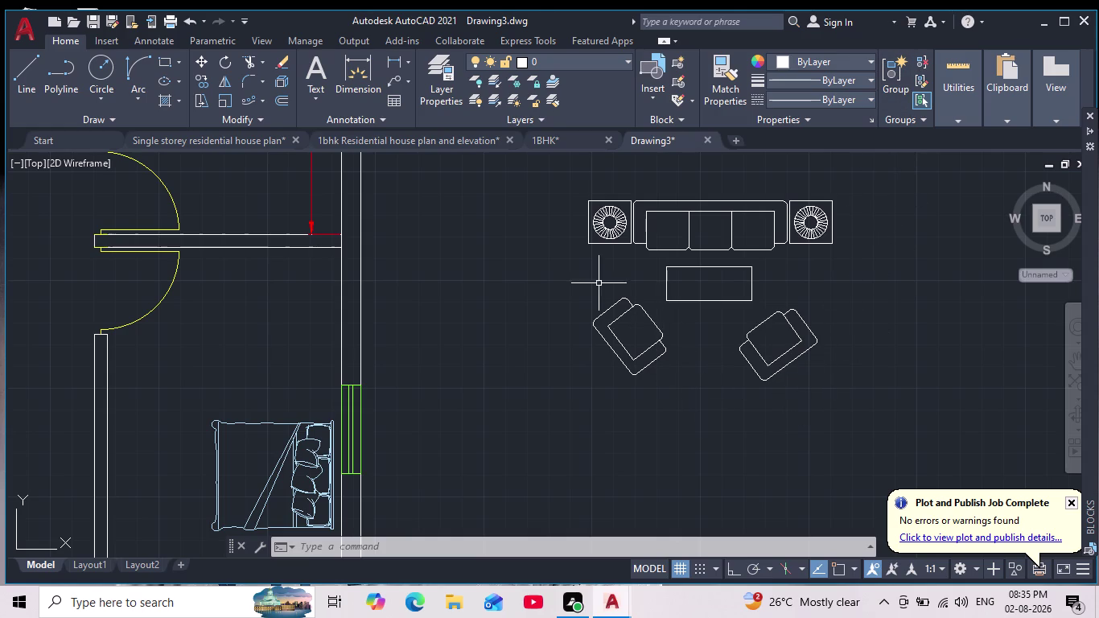
Group all lines of the left armchair into one object.
click(639, 277)
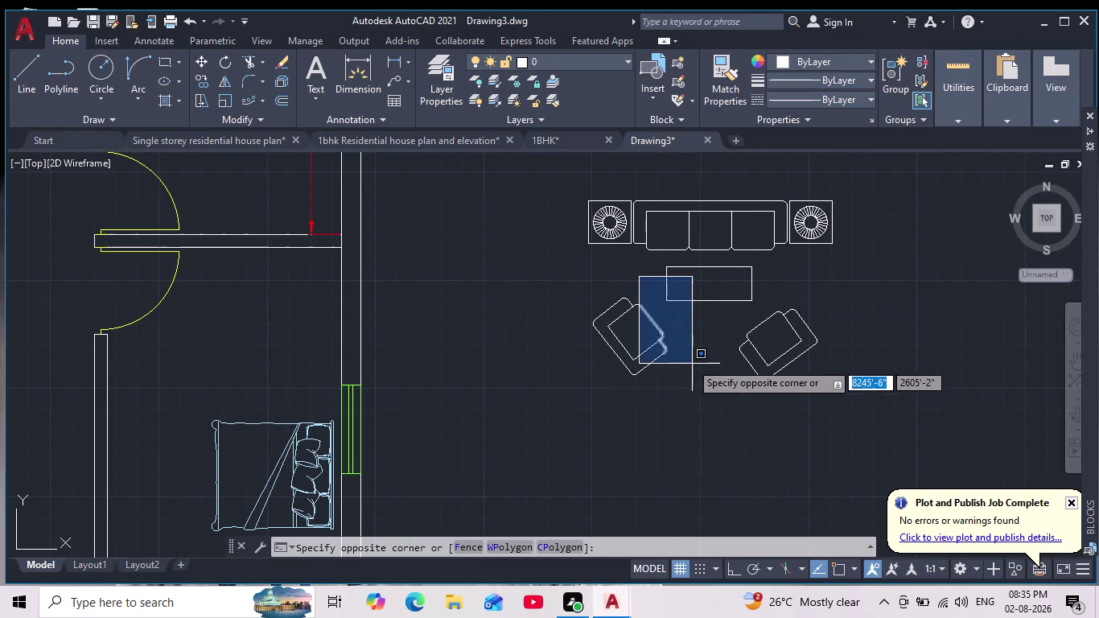
click(570, 366)
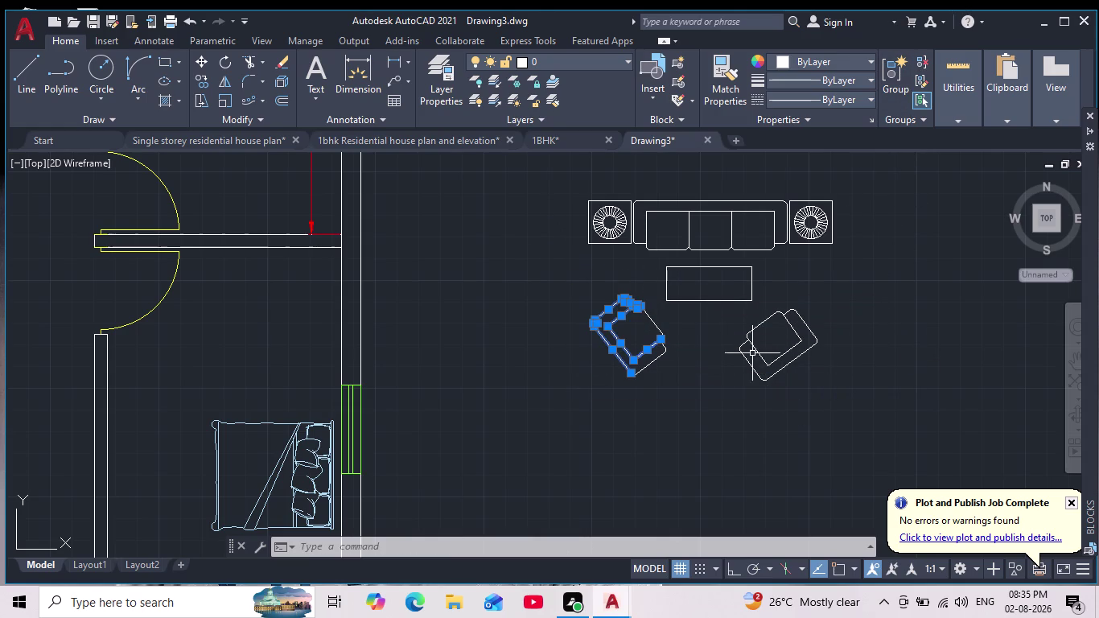
drag(703, 340, 550, 324)
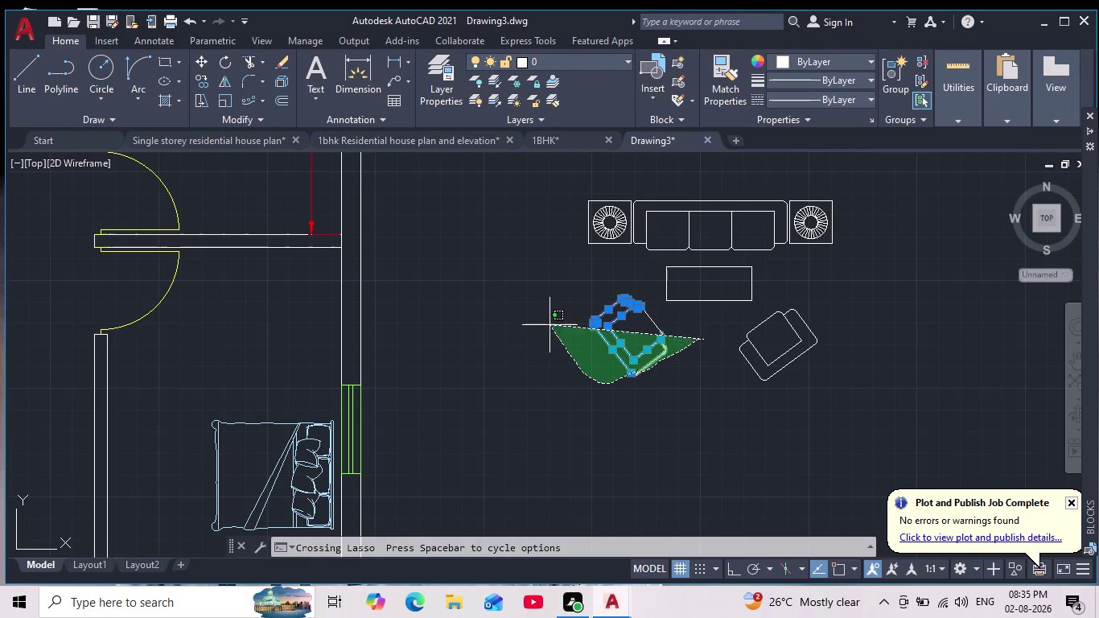
drag(550, 323, 636, 304)
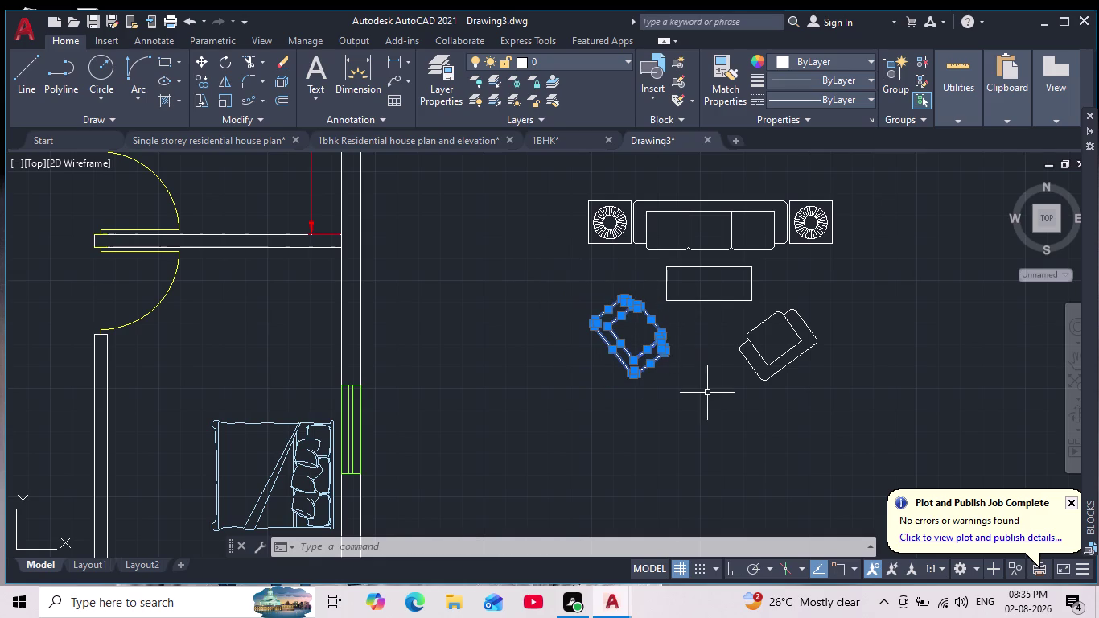
click(892, 91)
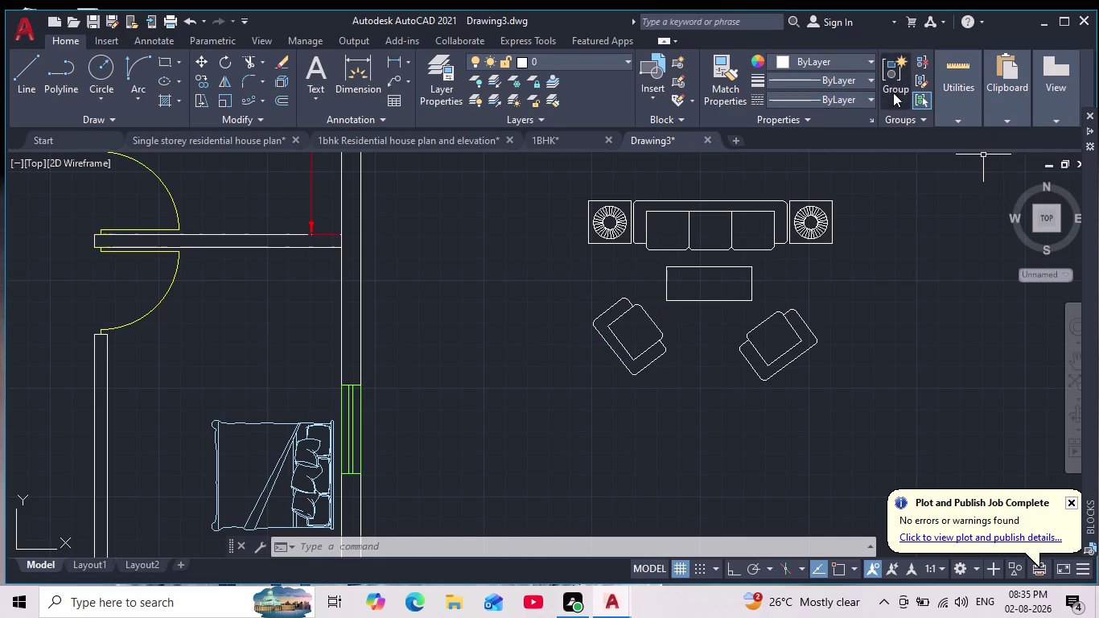
scroll(down, 3)
scroll(up, 3)
scroll(up, 3)
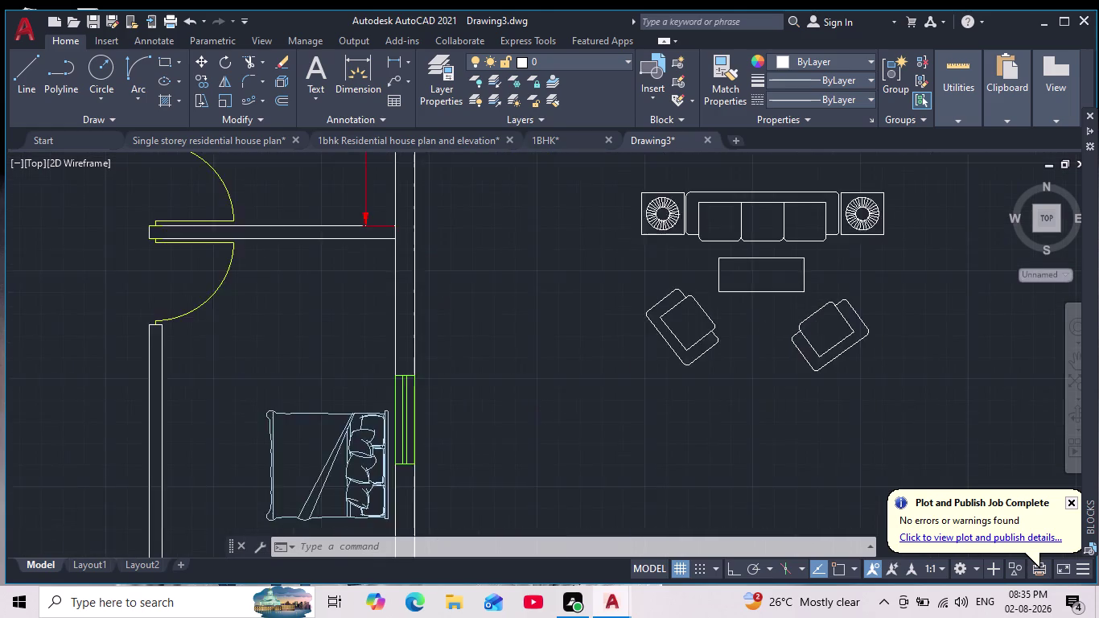
Move the right armchair beside the round table in the lower-left room.
click(870, 295)
click(852, 291)
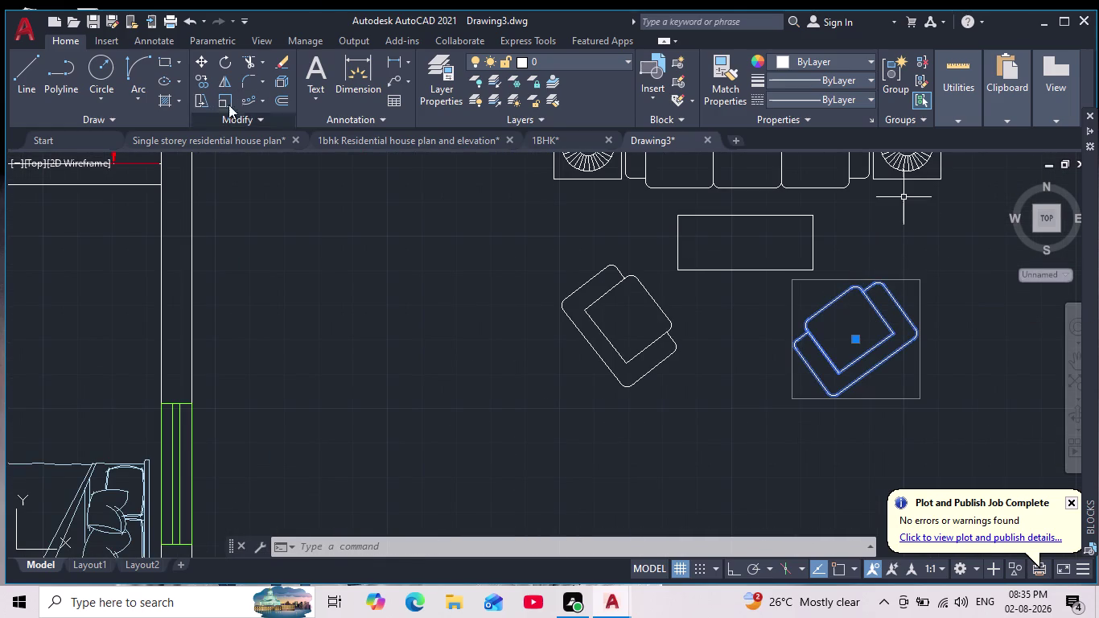
click(200, 57)
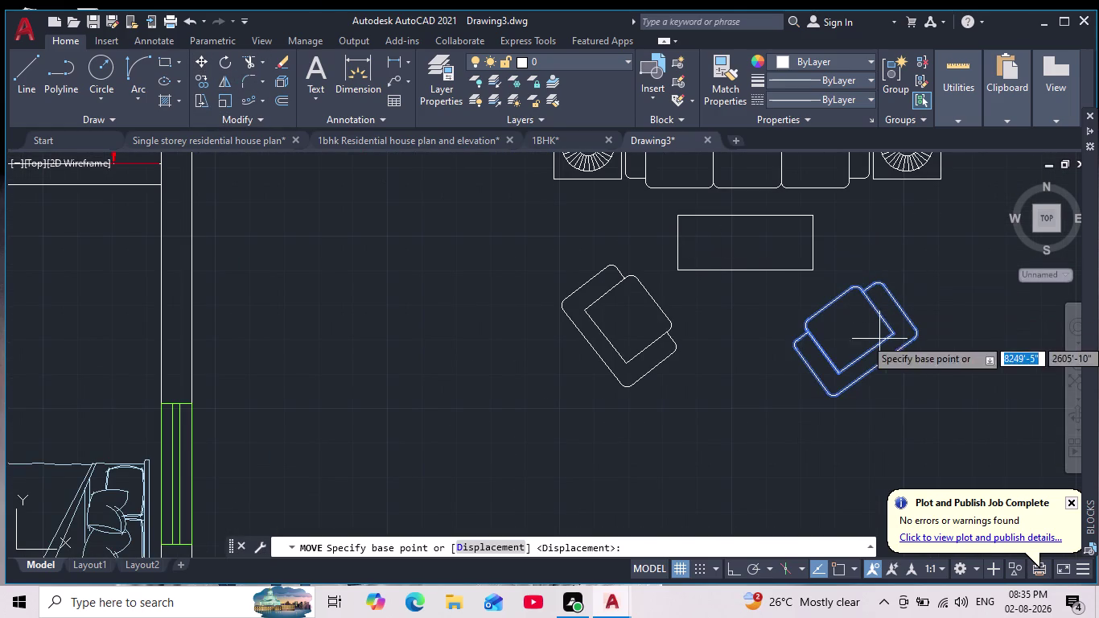
click(868, 336)
scroll(down, 3)
middle_click(812, 371)
middle_drag(585, 472, 675, 294)
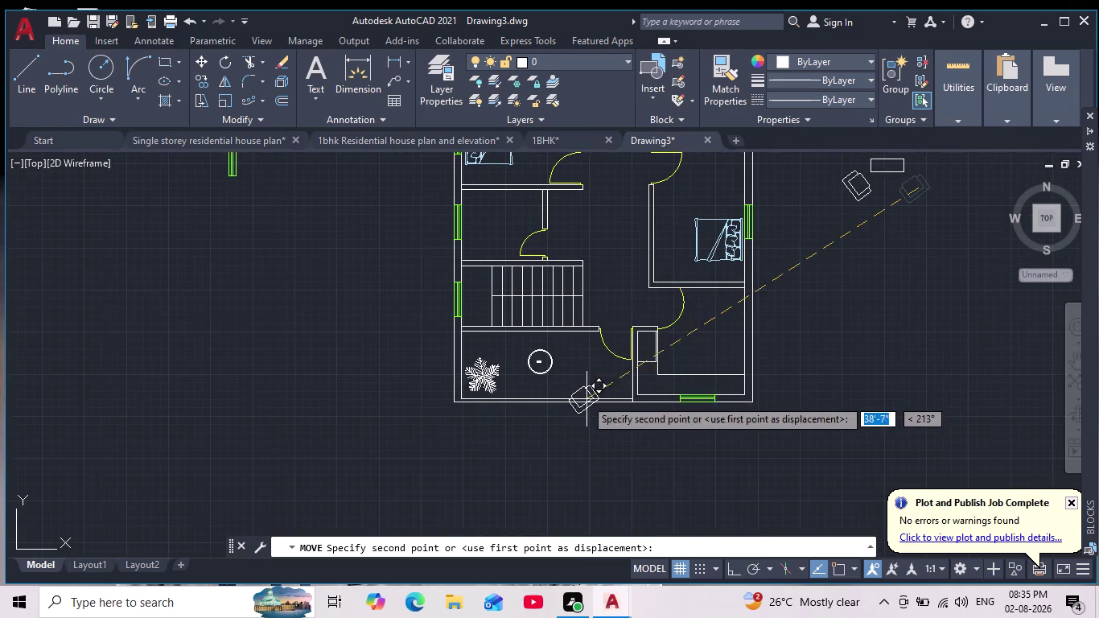
scroll(up, 3)
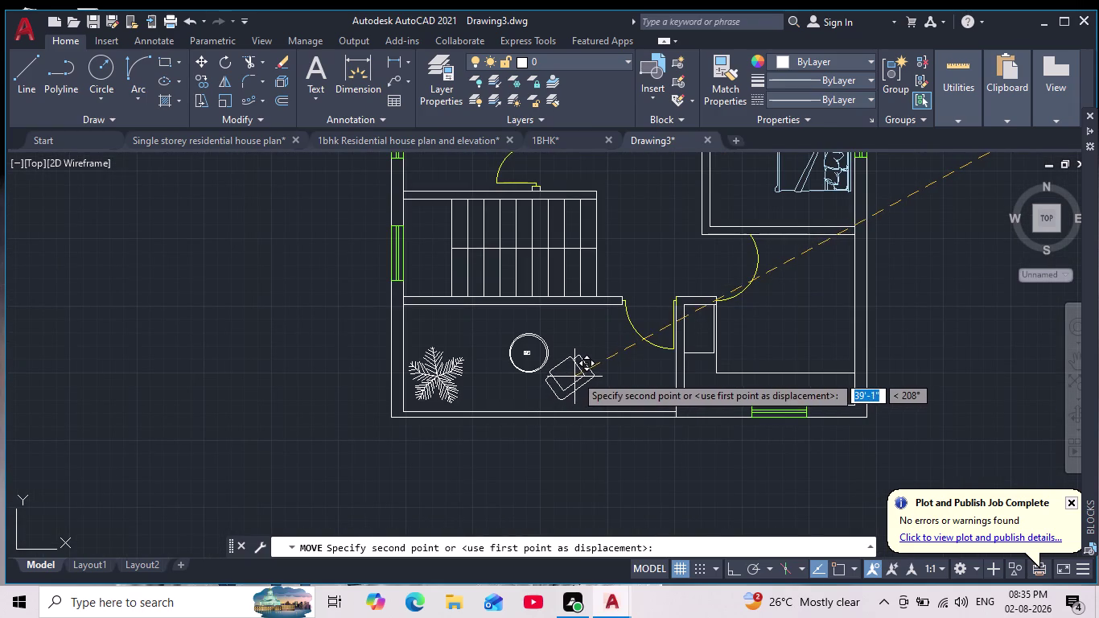
click(575, 375)
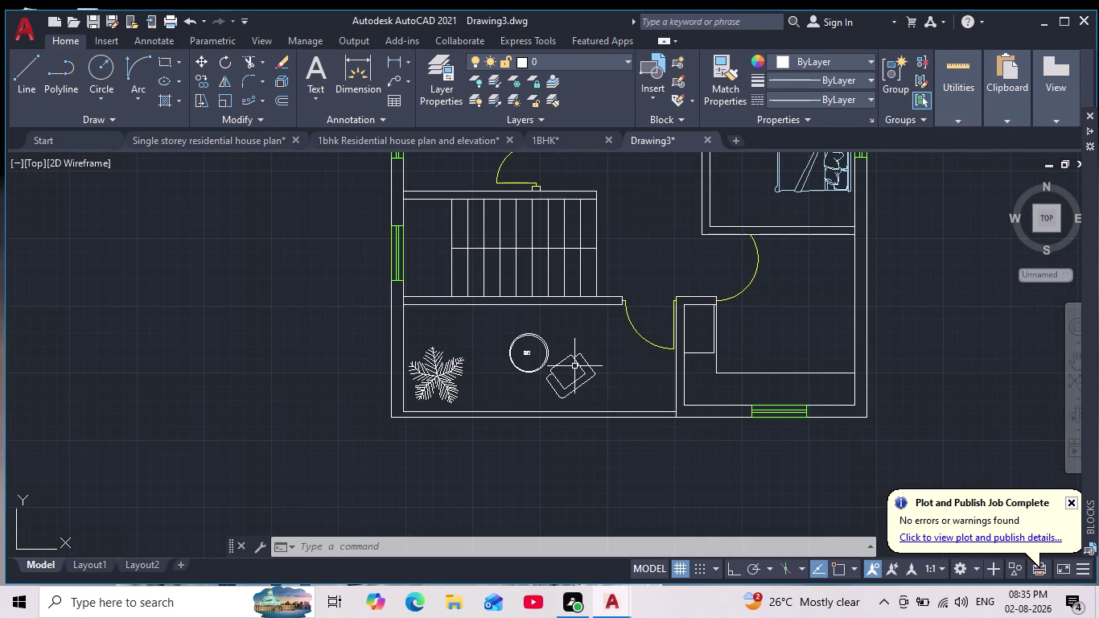
Rotate the moved armchair about its corner to a new angle.
click(572, 358)
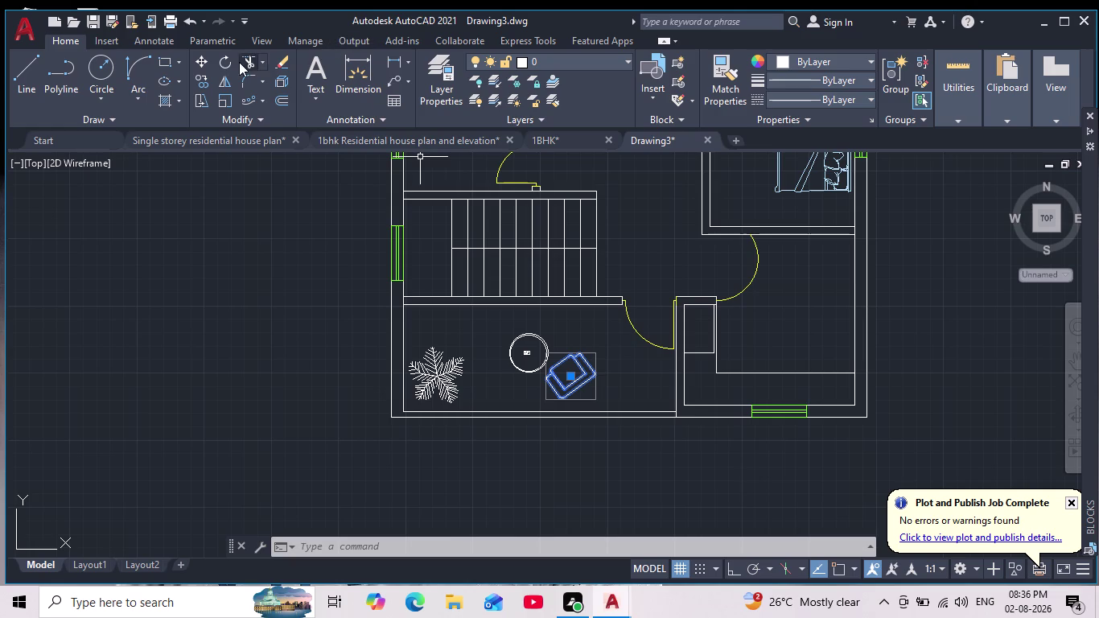
click(223, 62)
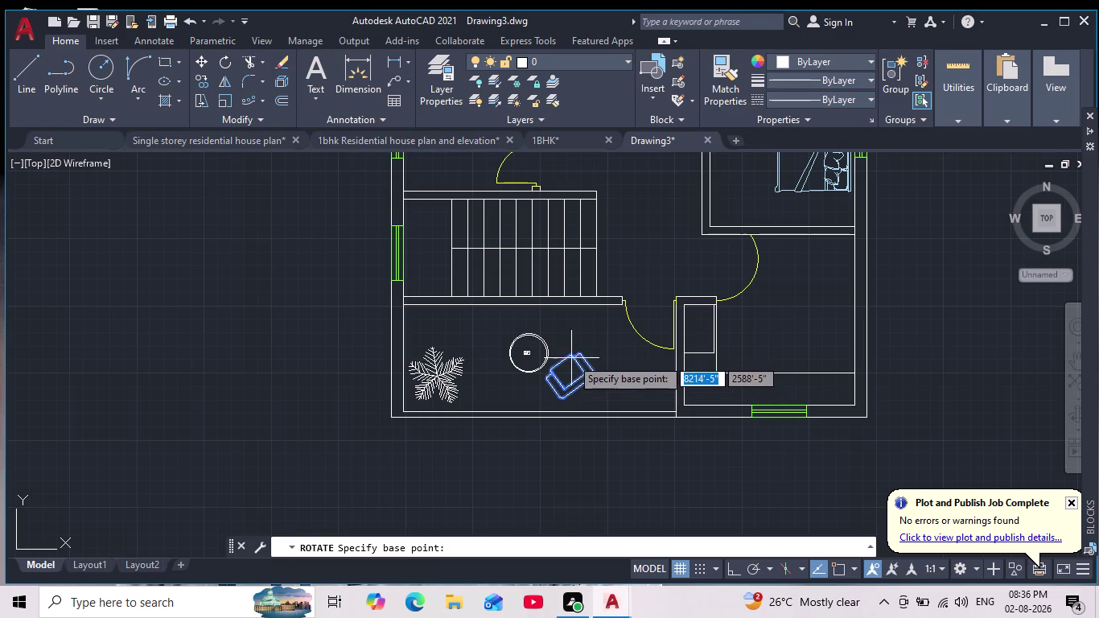
click(571, 357)
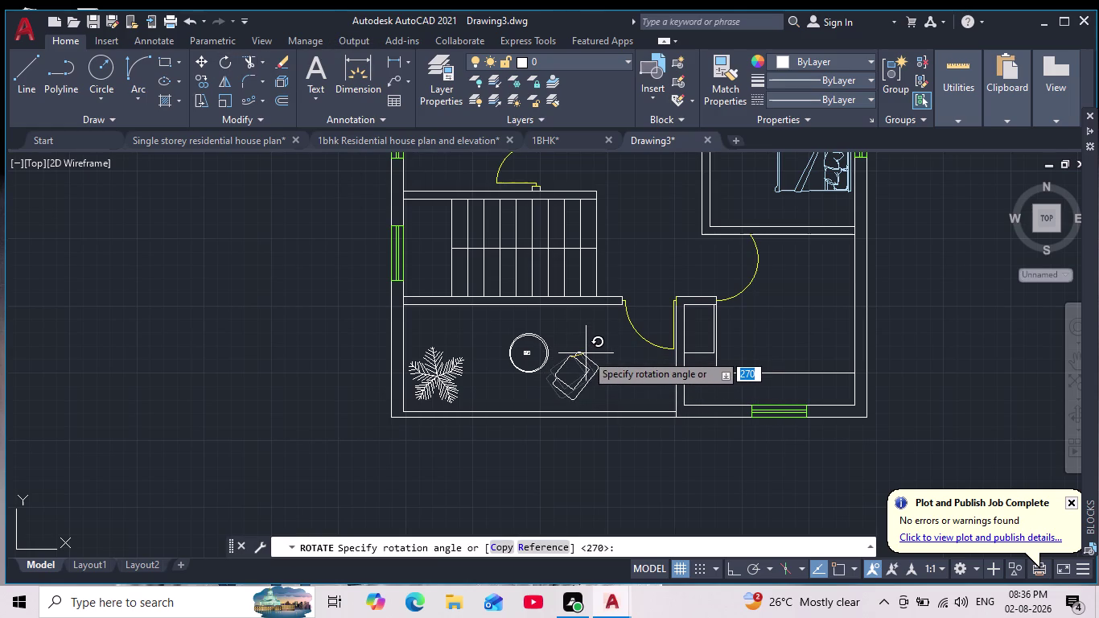
click(585, 352)
scroll(down, 3)
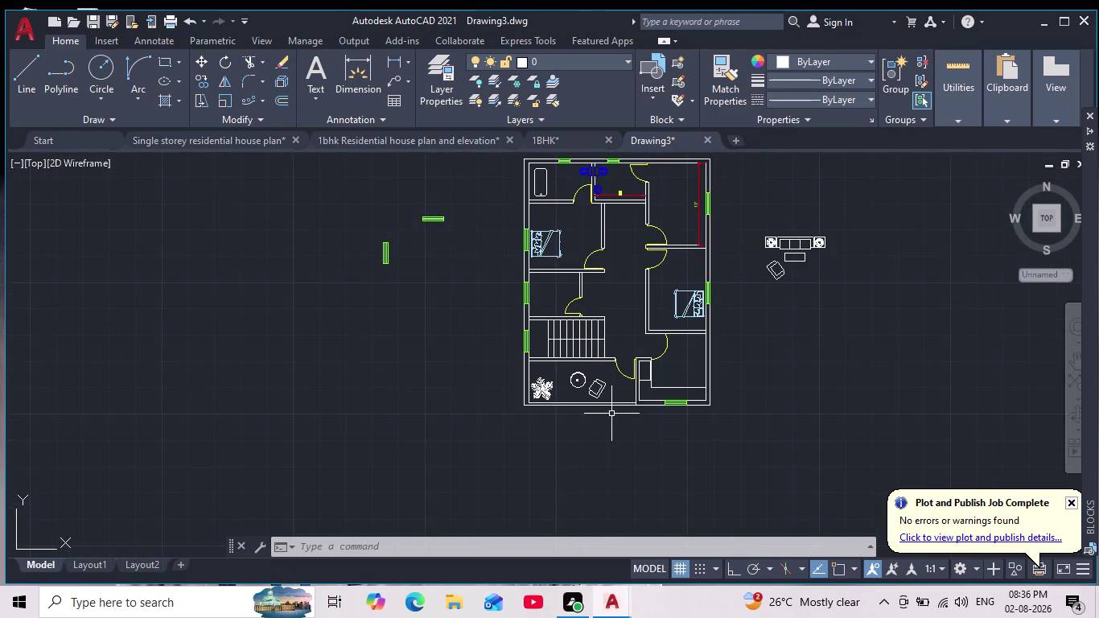
scroll(up, 3)
middle_drag(798, 289, 783, 342)
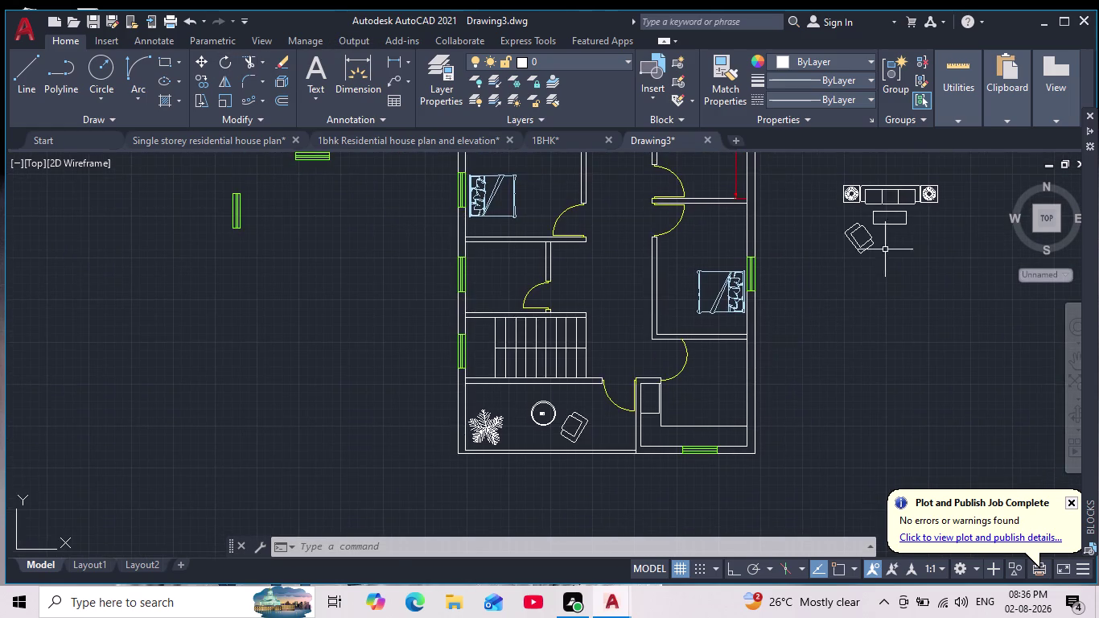
Move the armchair beside the sofa set to just above the round table.
scroll(up, 3)
click(850, 204)
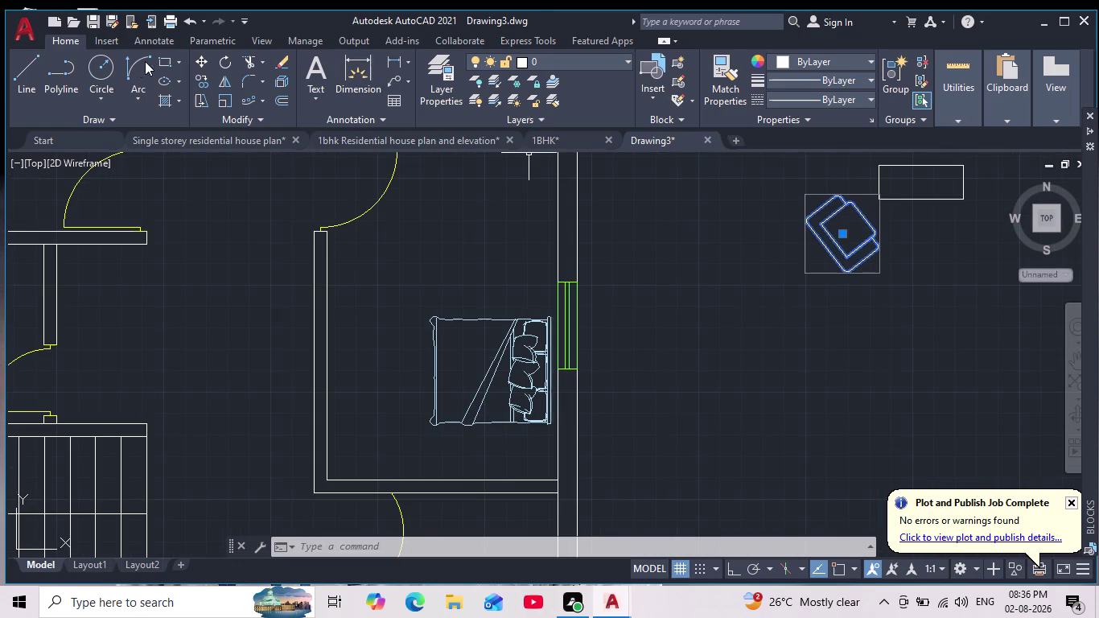
click(200, 60)
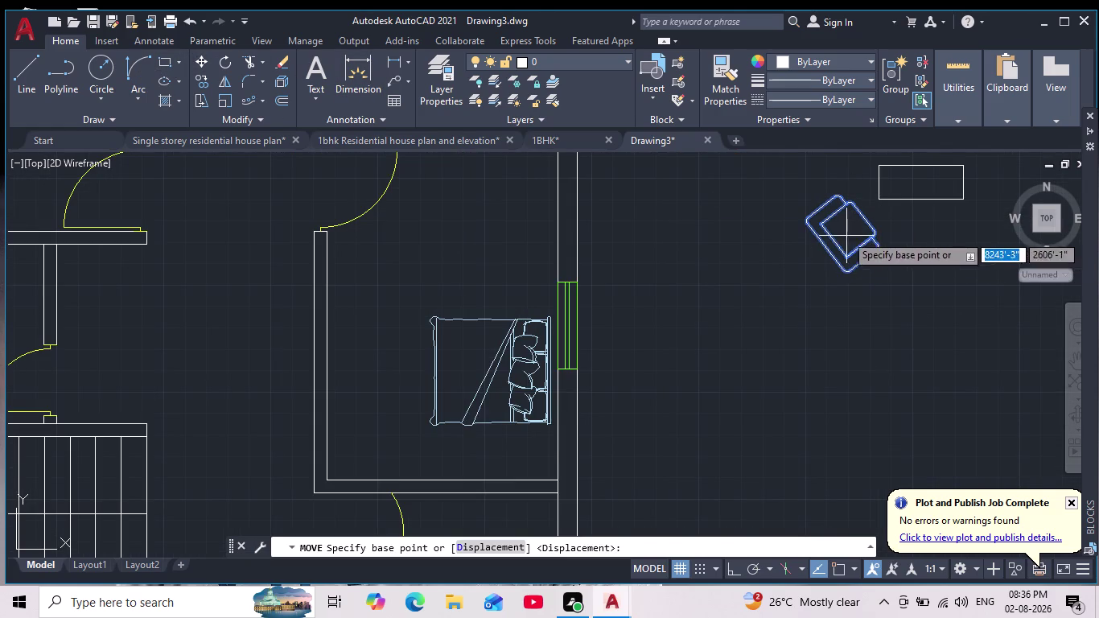
click(846, 232)
middle_drag(515, 419, 695, 296)
scroll(down, 3)
scroll(up, 3)
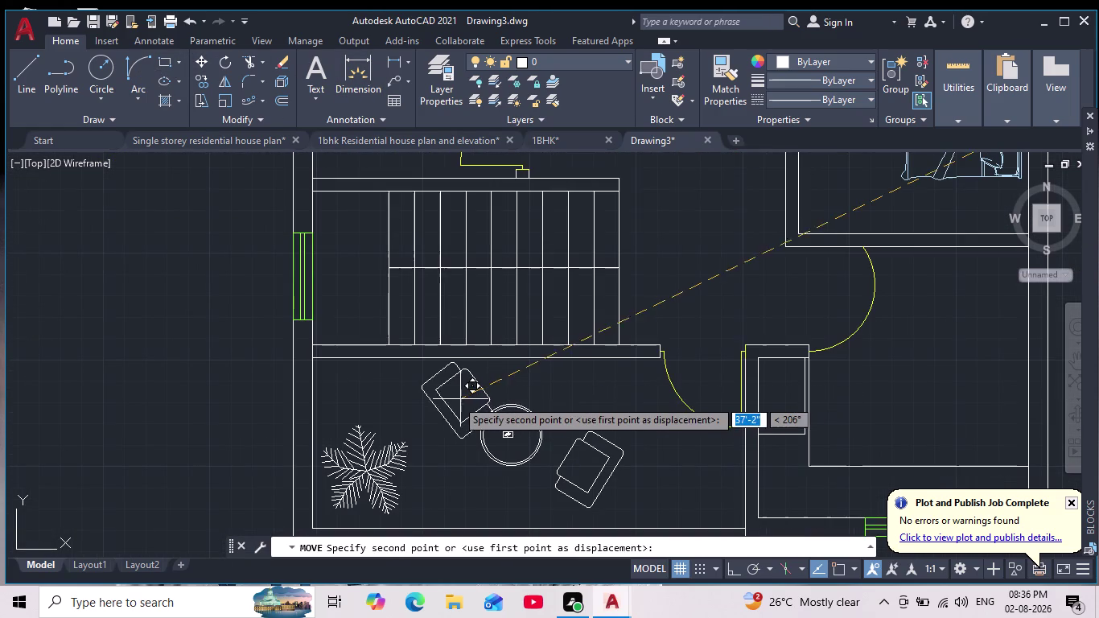
scroll(up, 3)
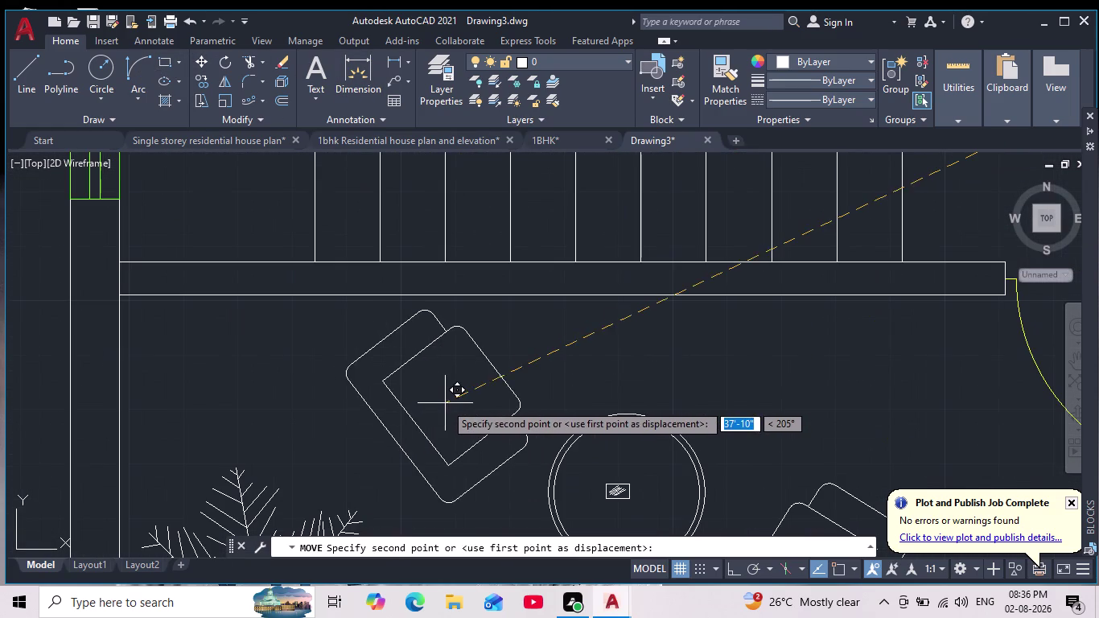
click(430, 407)
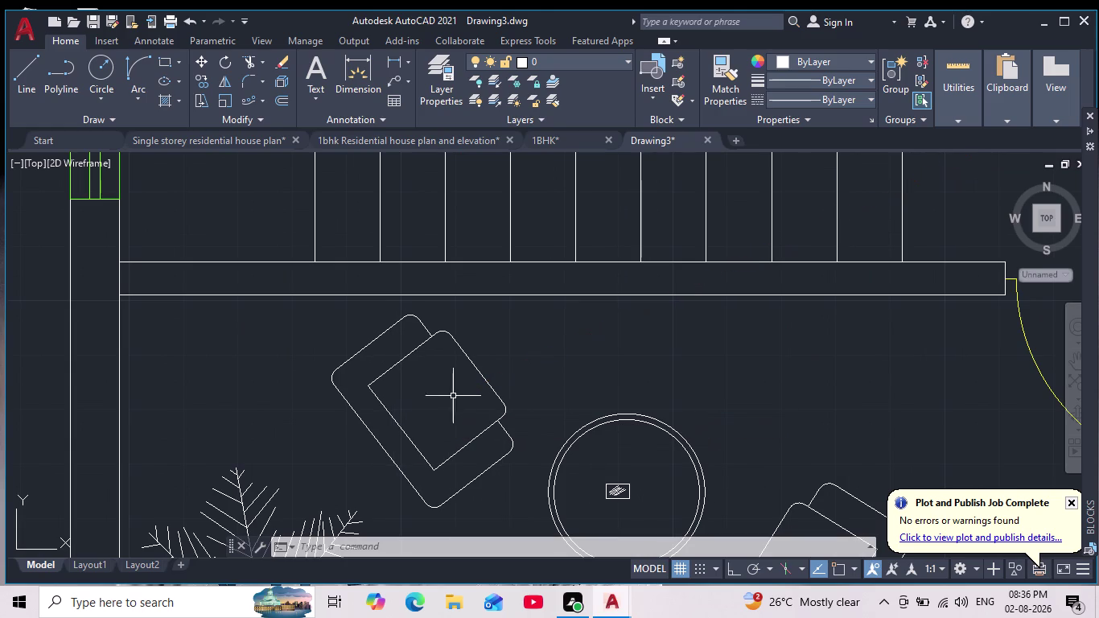
Rotate the relocated armchair about its top corner.
click(449, 335)
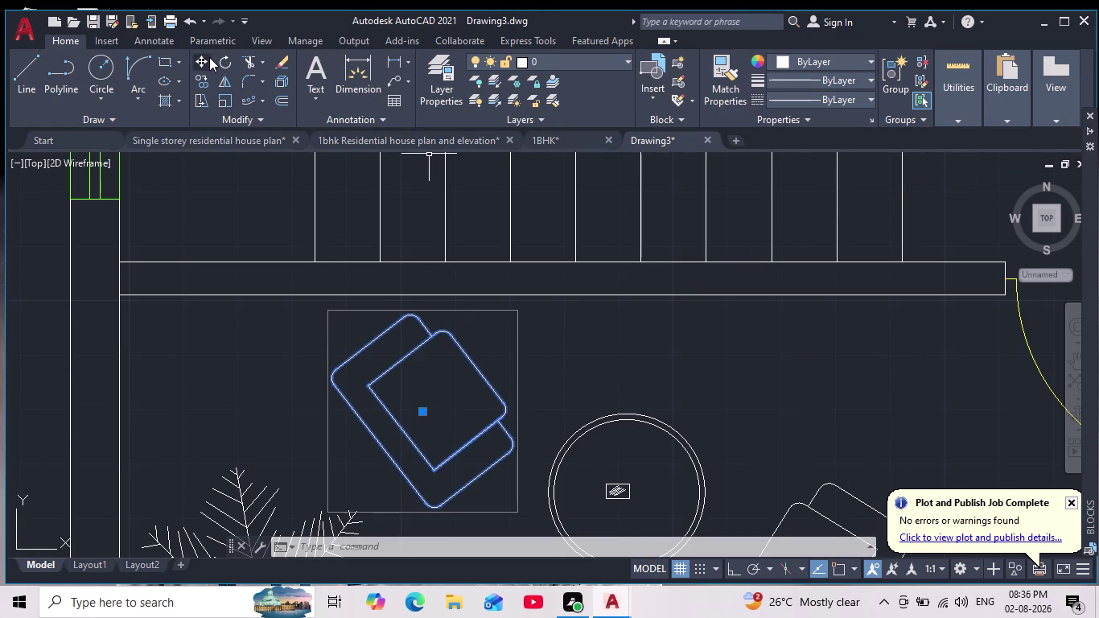
click(228, 63)
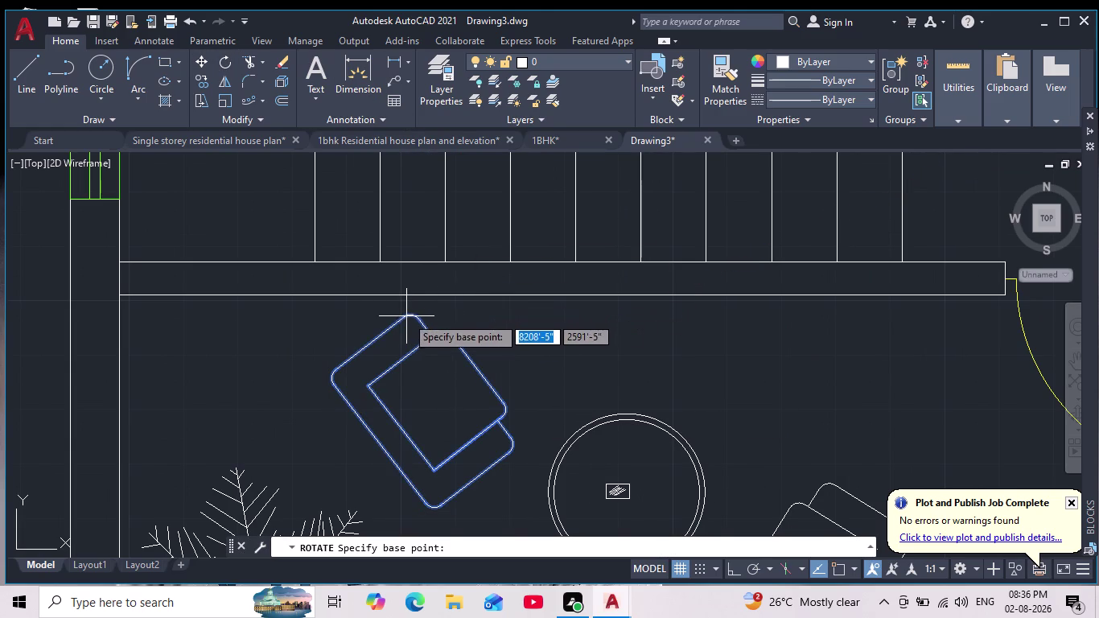
click(407, 315)
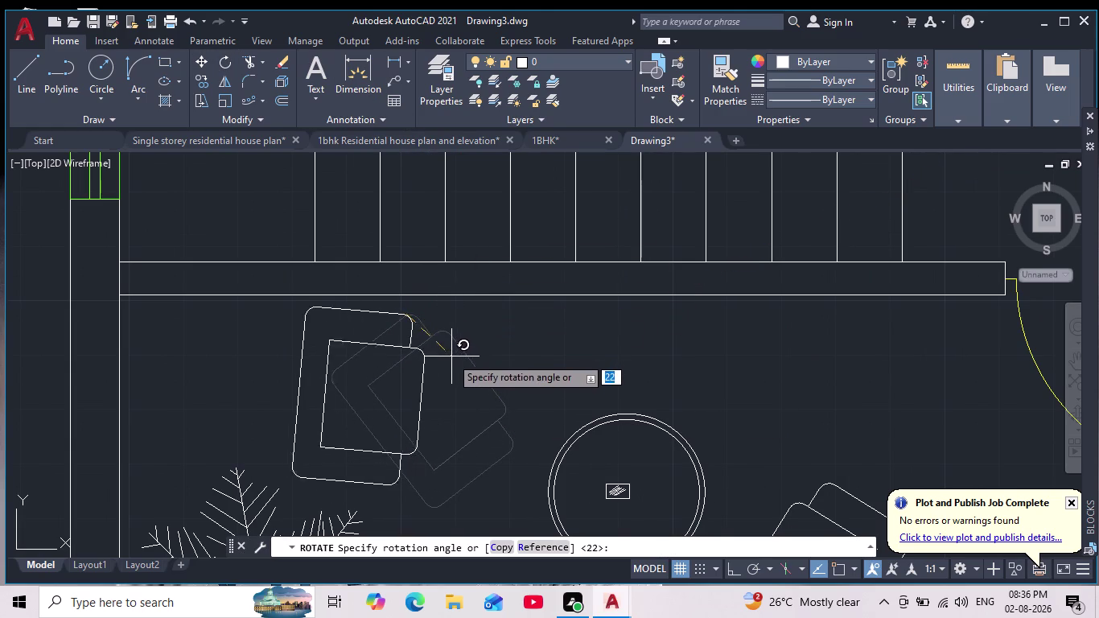
click(448, 367)
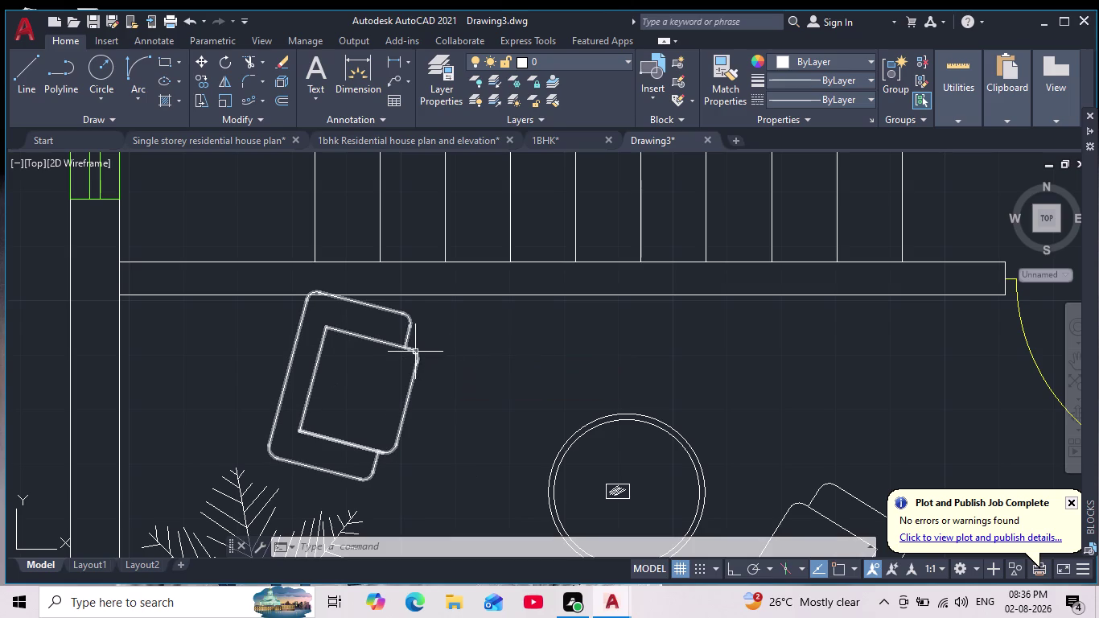
Nudge the turned armchair closer to the round table.
click(413, 351)
click(202, 59)
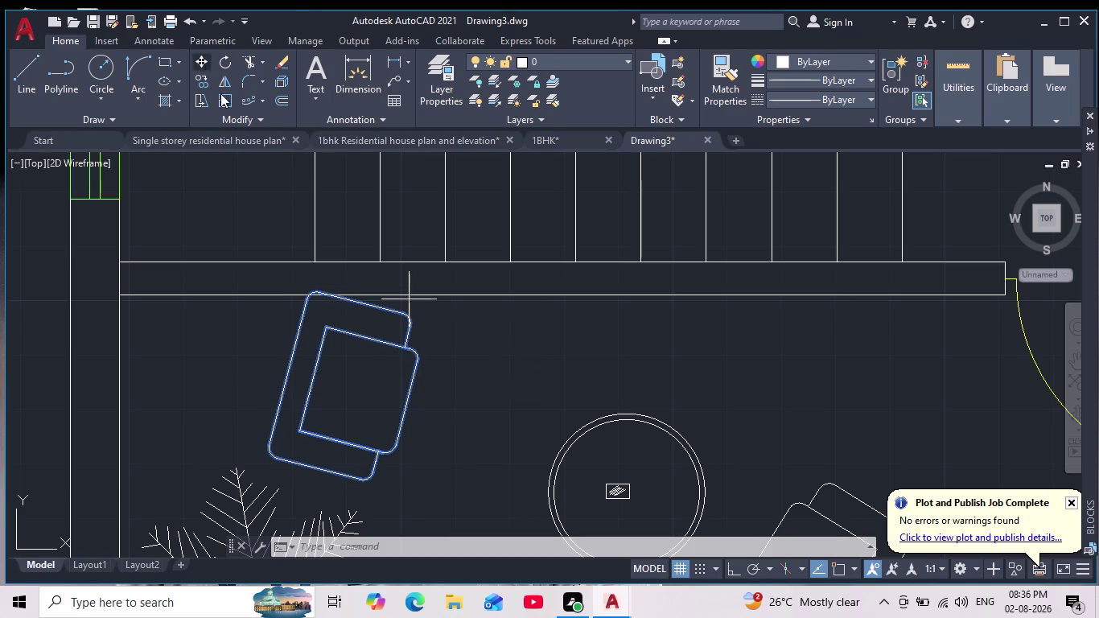
click(352, 374)
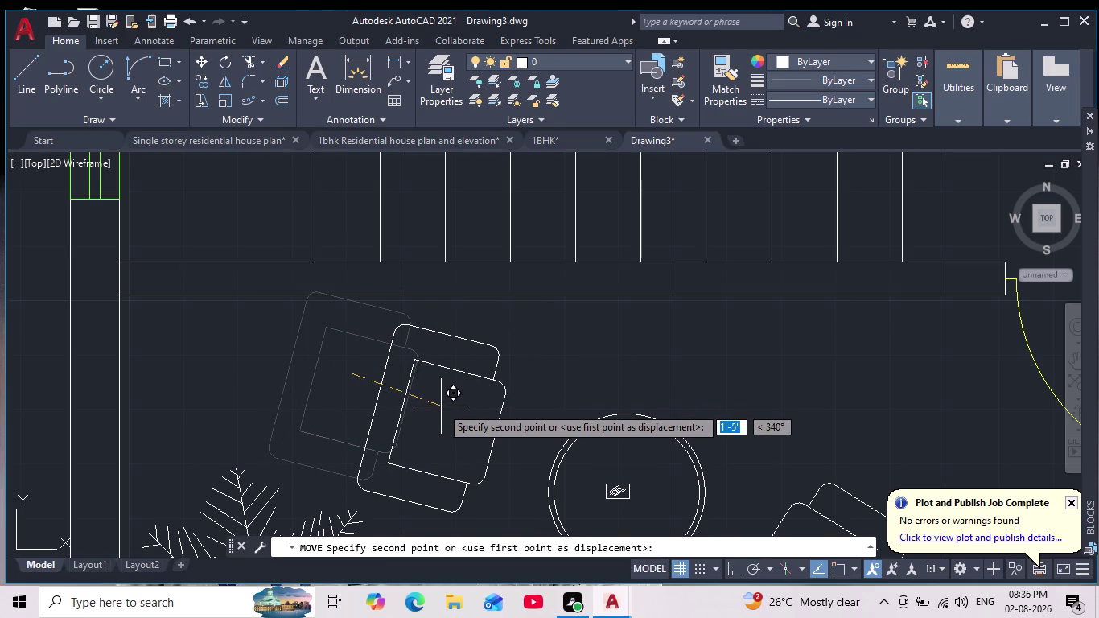
click(447, 407)
scroll(down, 3)
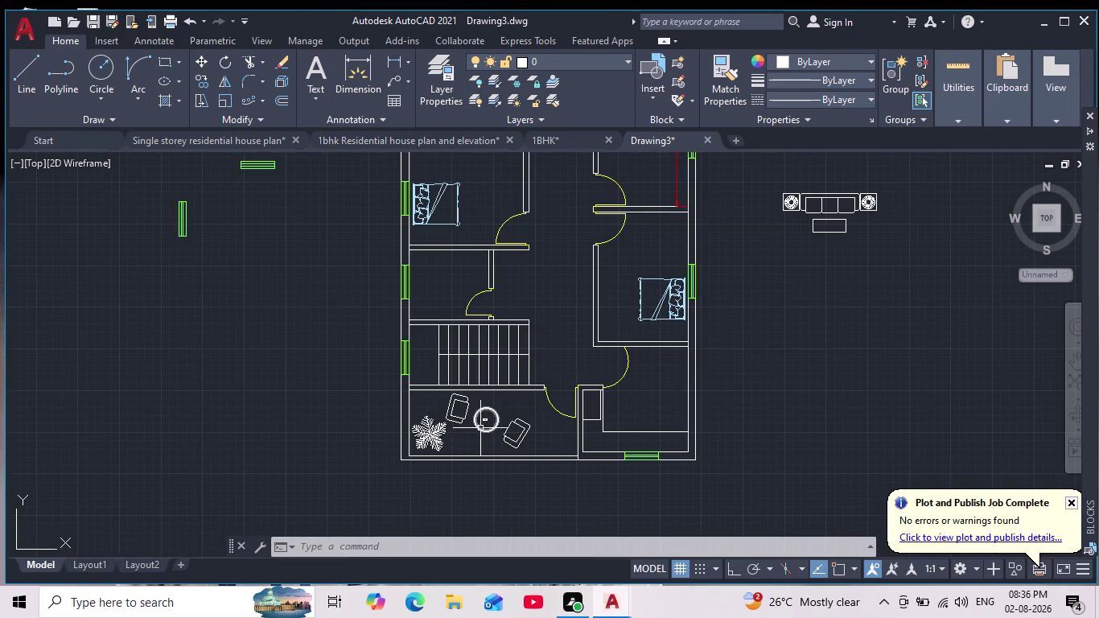
Move the right armchair slightly so it sits beside the round table.
scroll(up, 3)
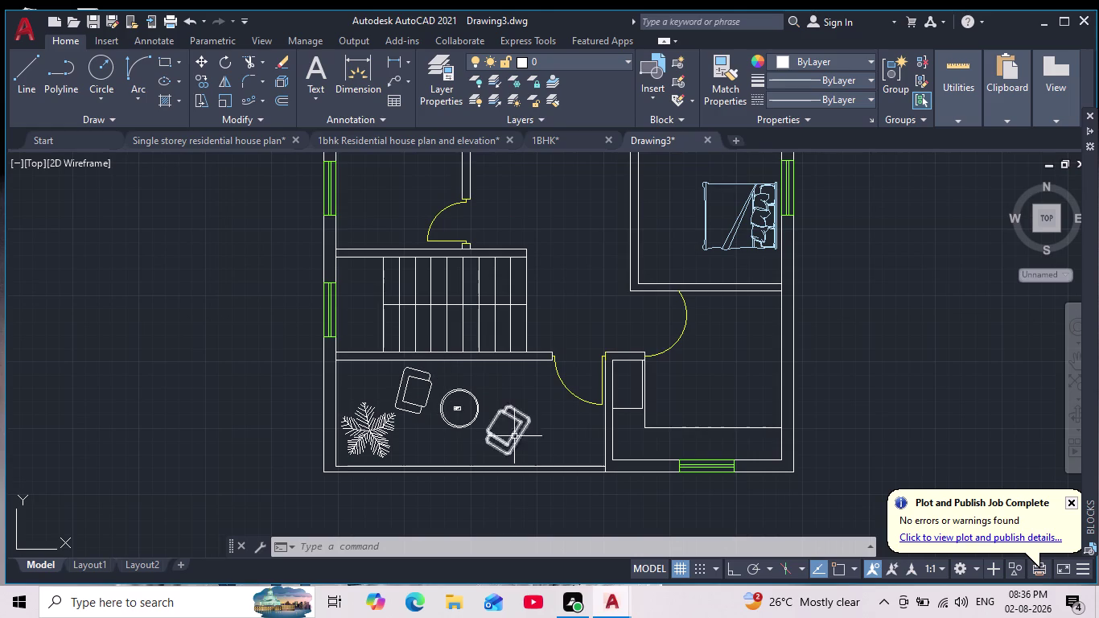
click(526, 423)
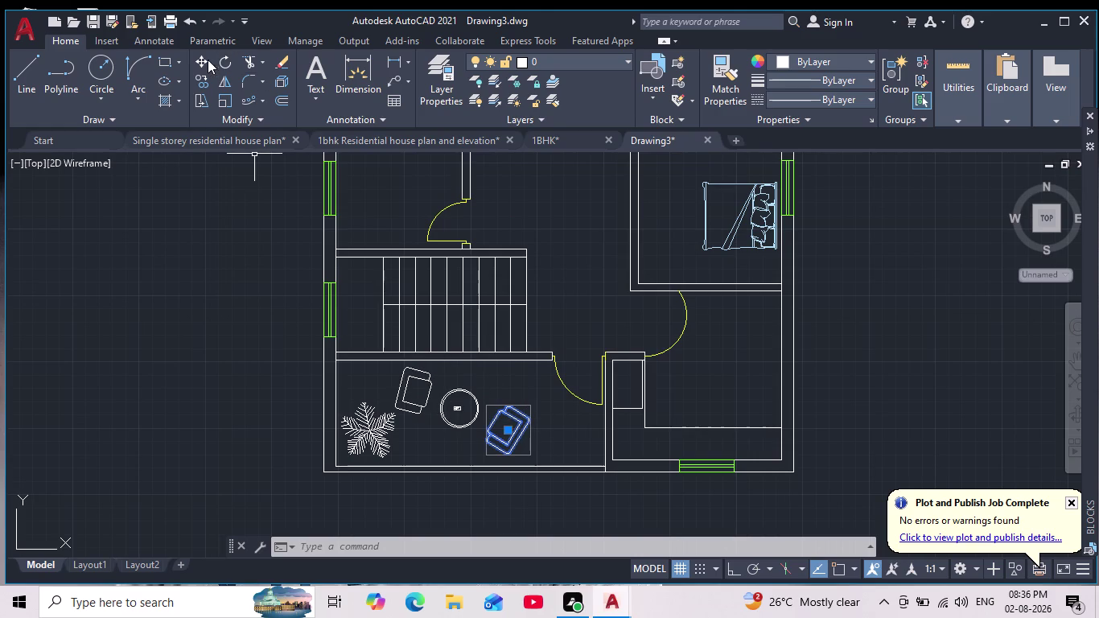
click(201, 60)
click(513, 439)
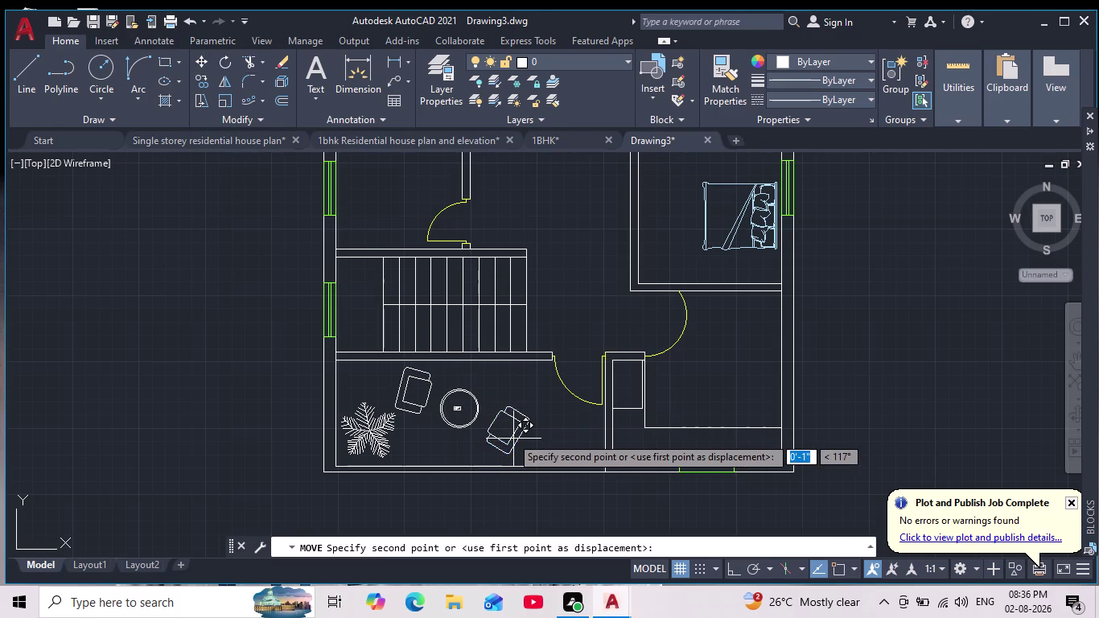
click(507, 436)
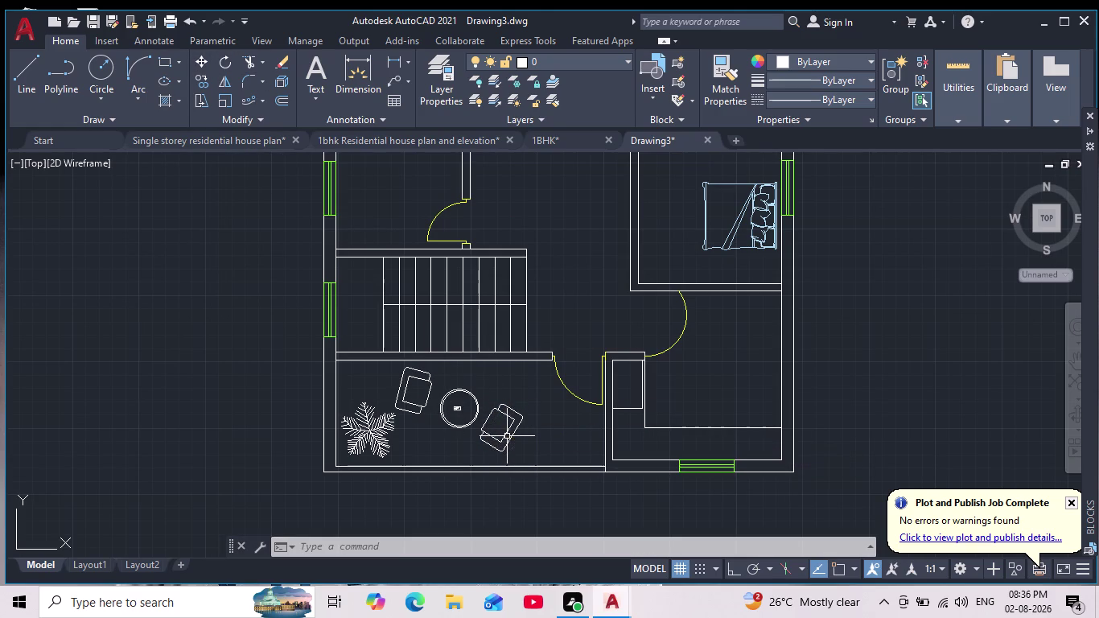
Move the left armchair a little closer to the round table.
click(403, 389)
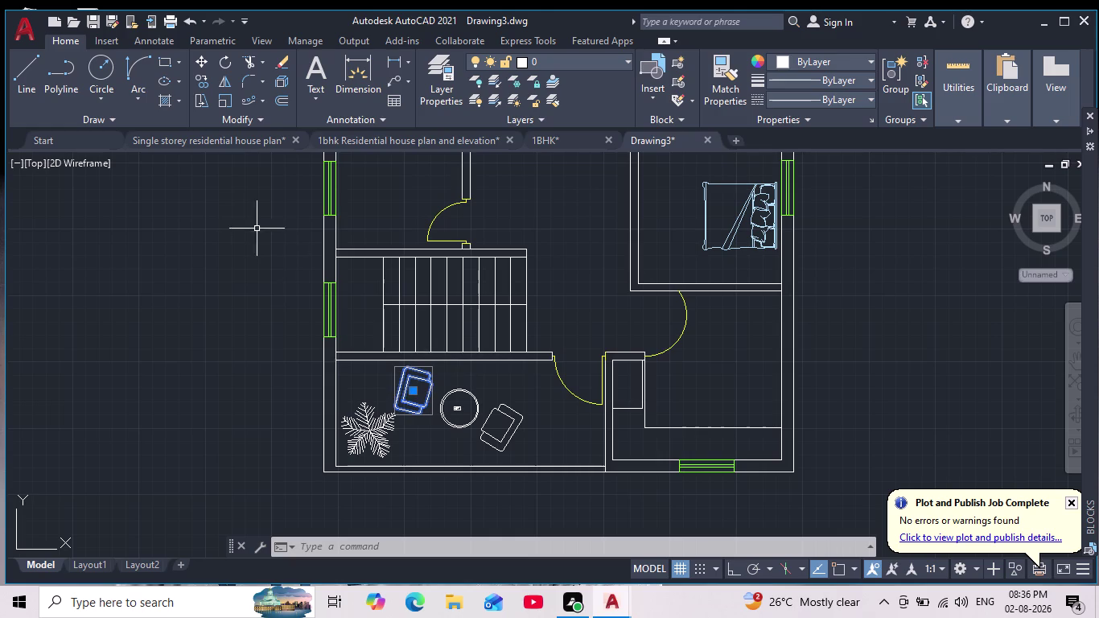
click(204, 62)
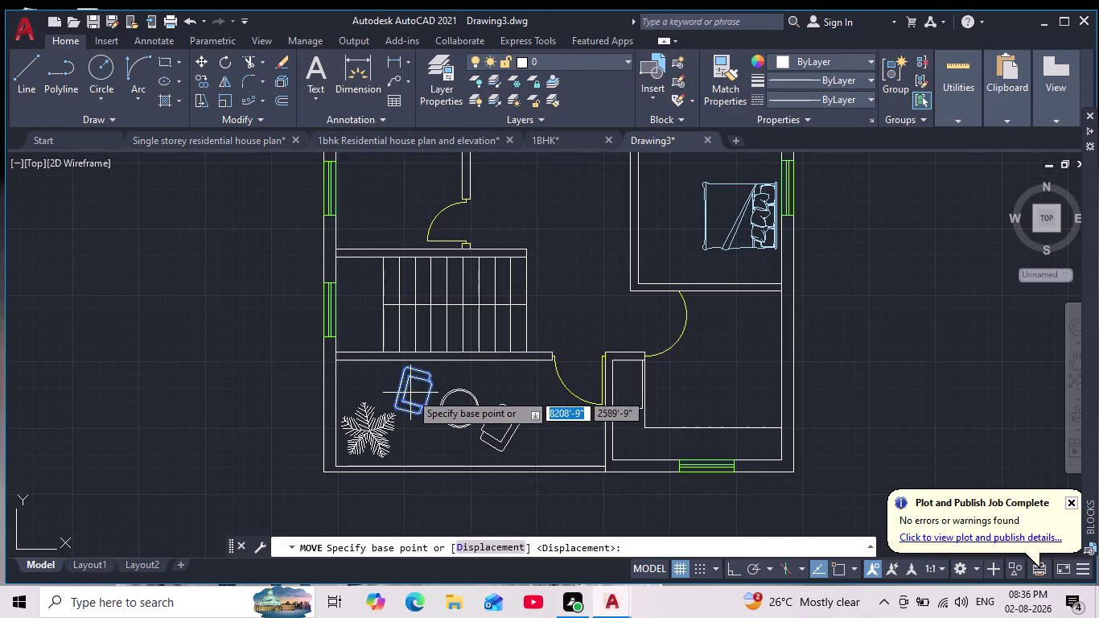
click(407, 388)
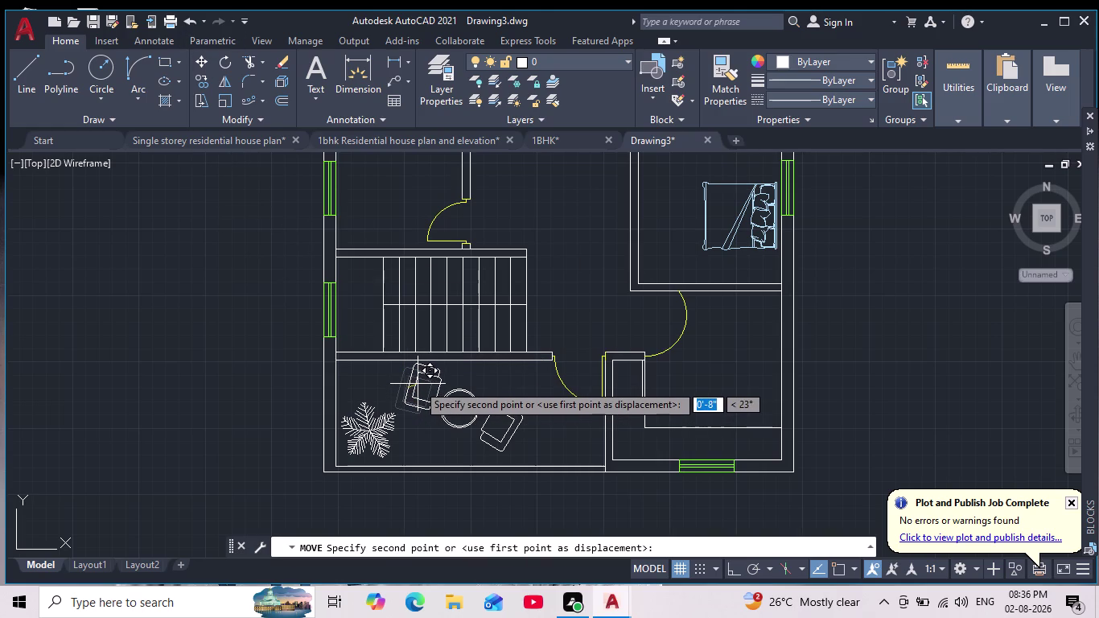
click(414, 384)
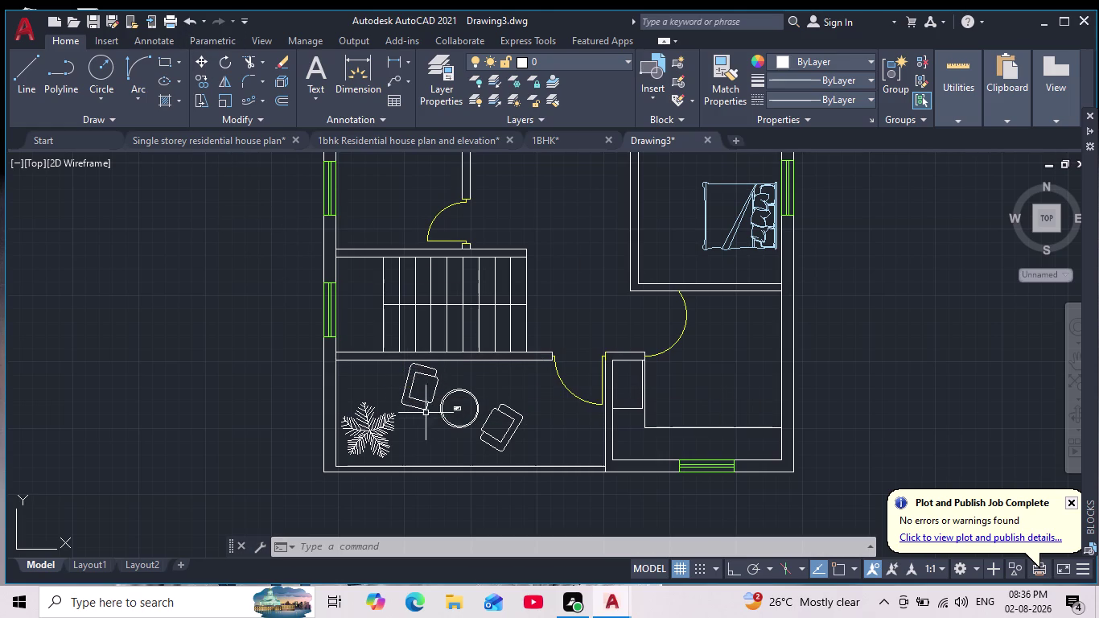
Rotate the left armchair to a new angle facing the table.
scroll(down, 3)
scroll(up, 3)
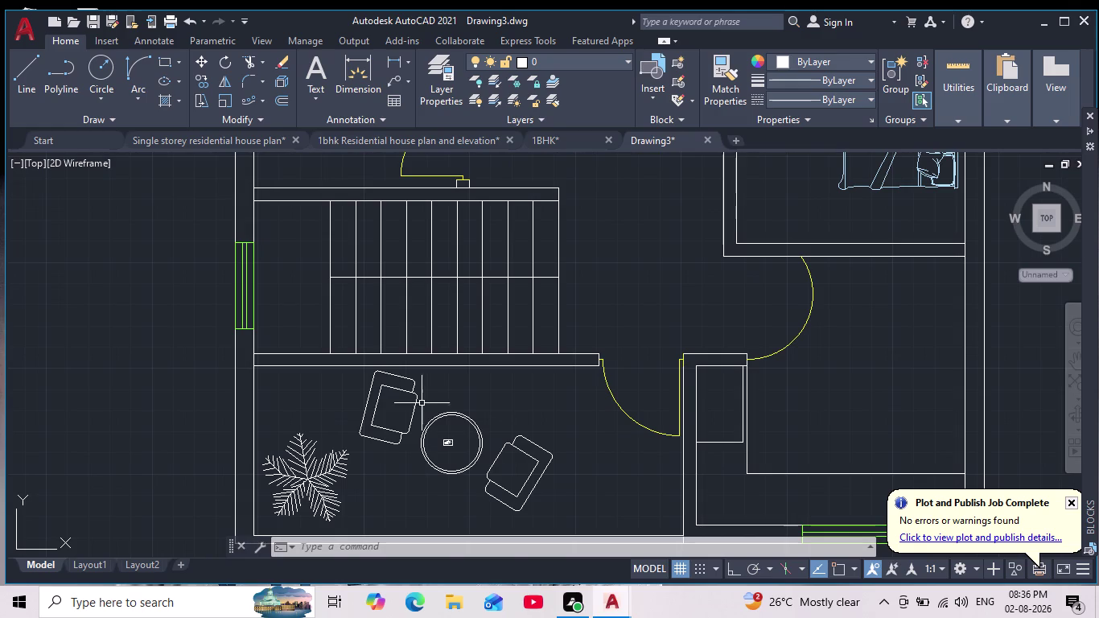
middle_drag(469, 420, 461, 437)
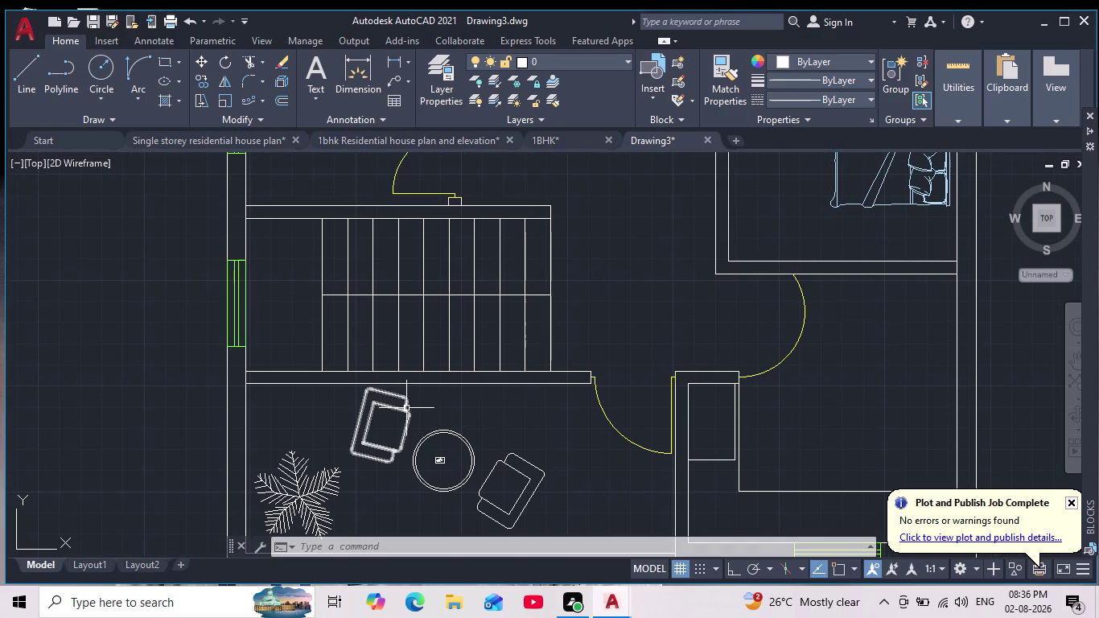
click(406, 408)
click(223, 58)
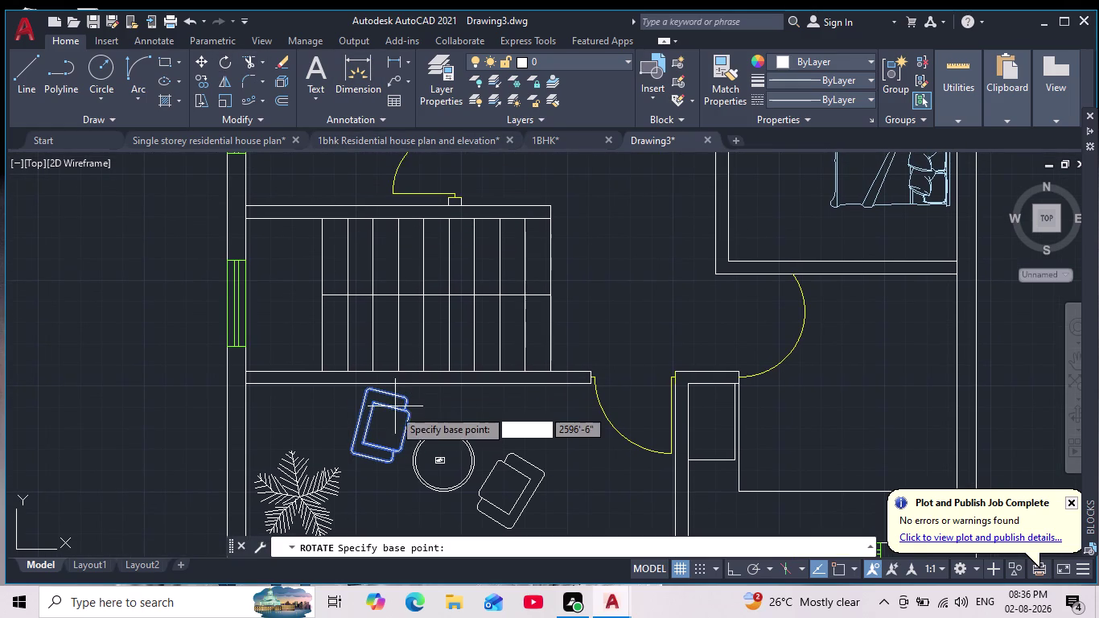
click(412, 400)
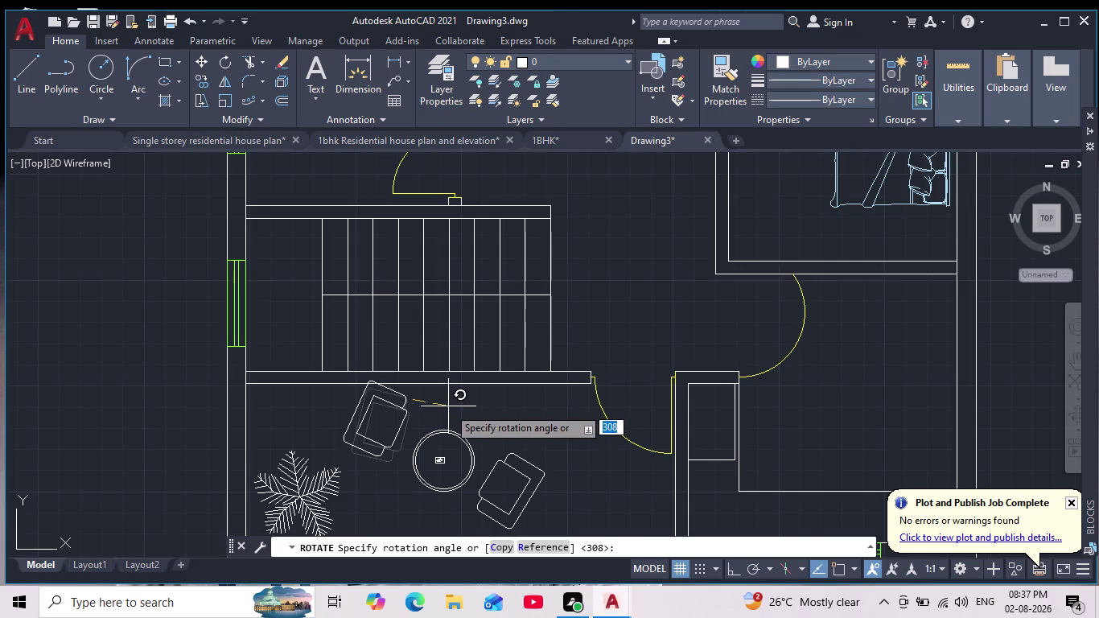
click(448, 410)
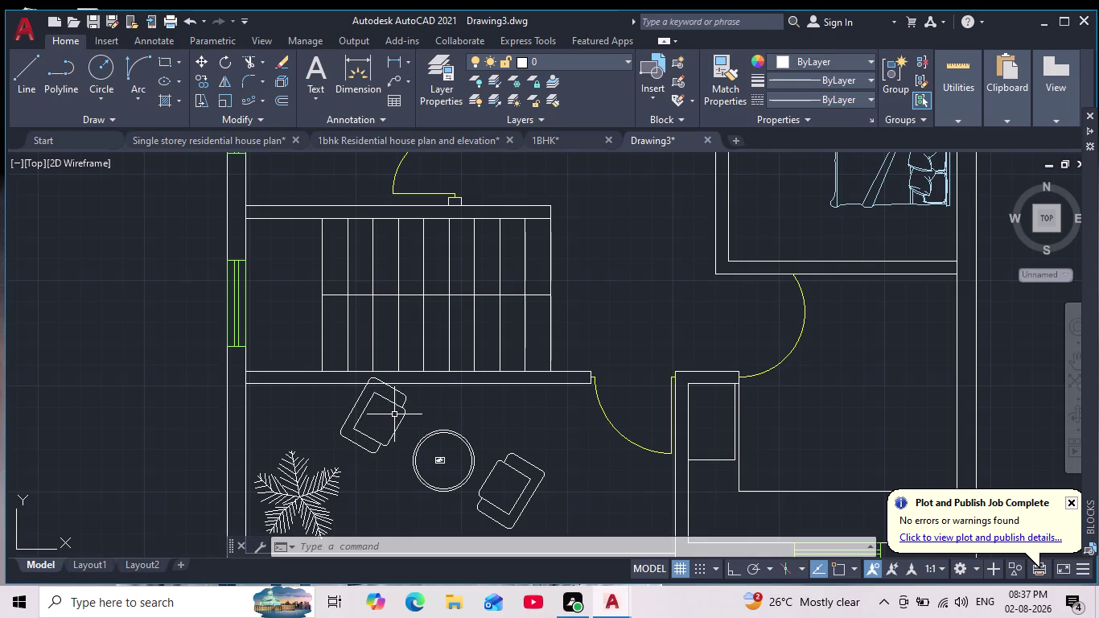
Move the rotated left armchair down beside the round table.
click(404, 412)
click(201, 62)
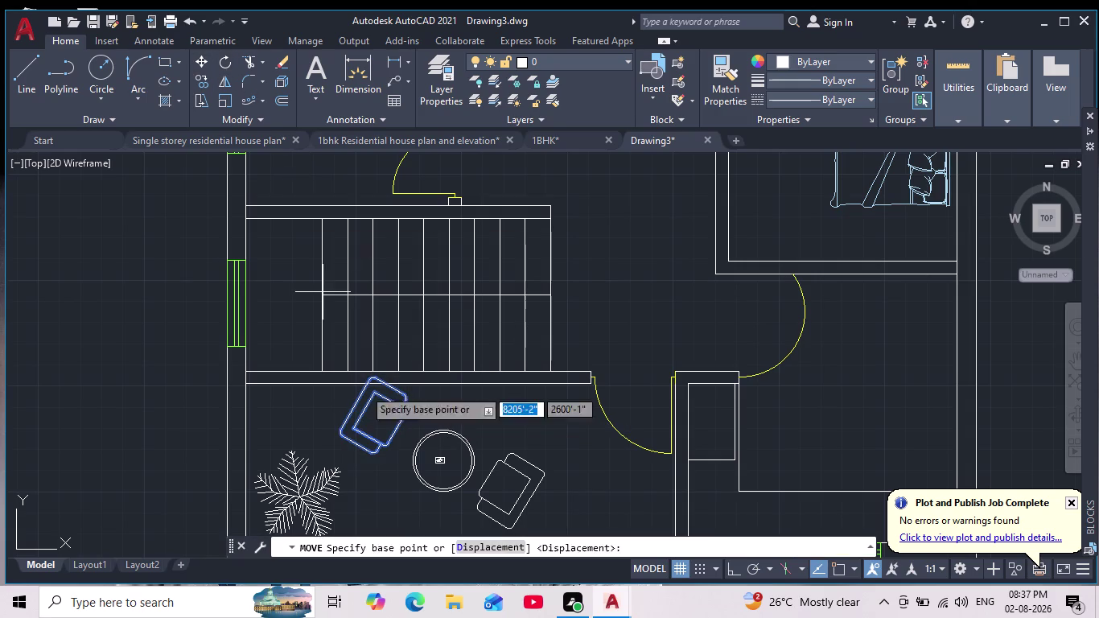
click(384, 457)
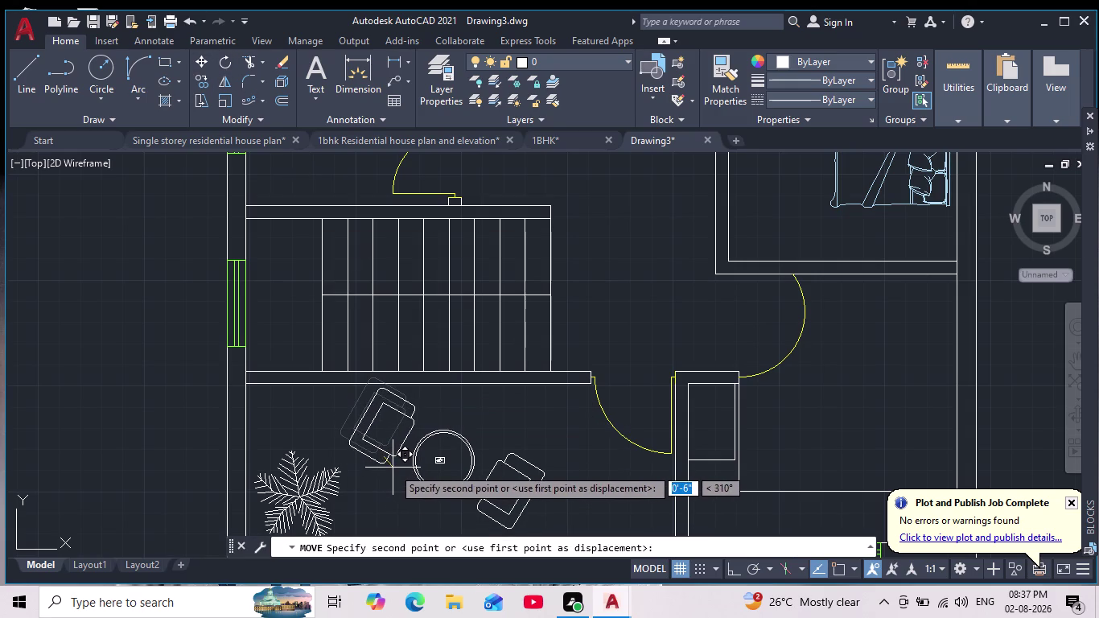
click(390, 469)
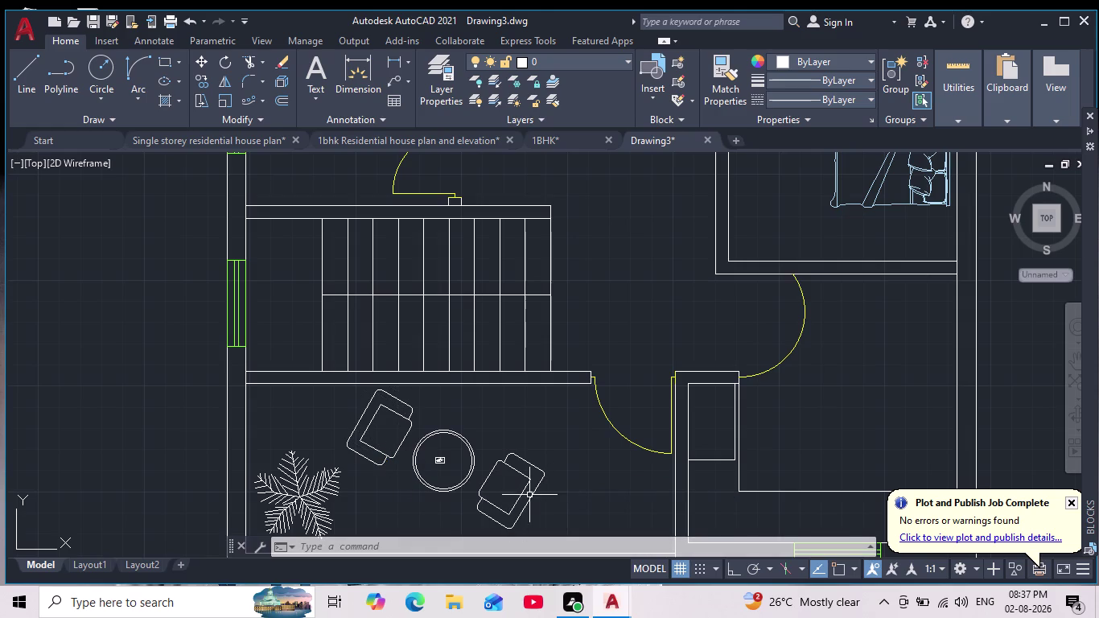
Move the right armchair up to its new spot by the table.
click(527, 497)
click(523, 493)
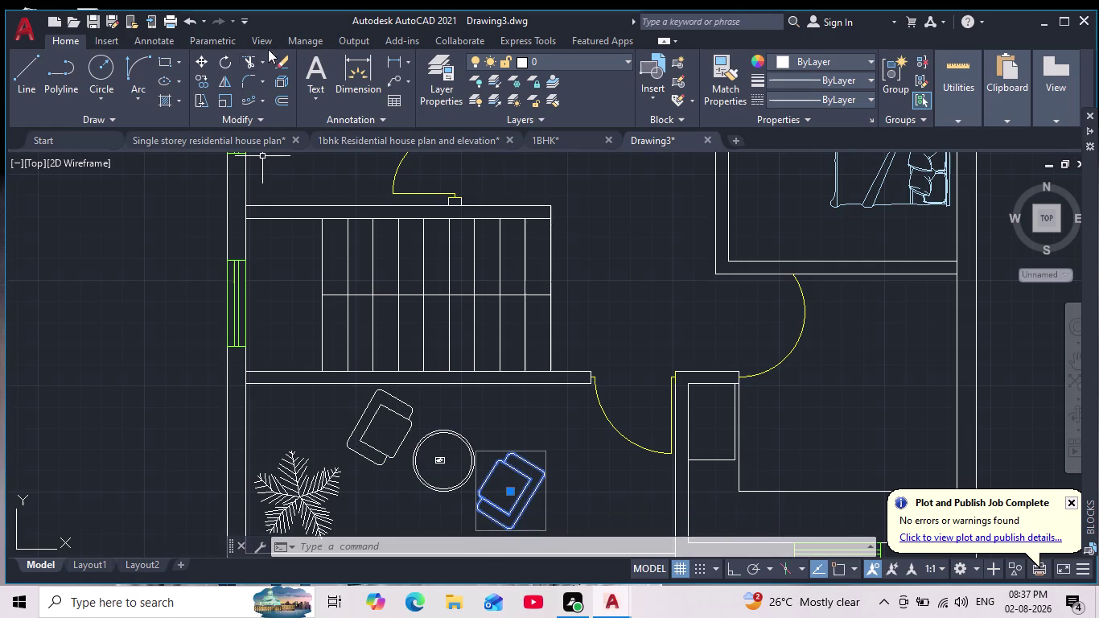
drag(198, 60, 200, 68)
click(527, 487)
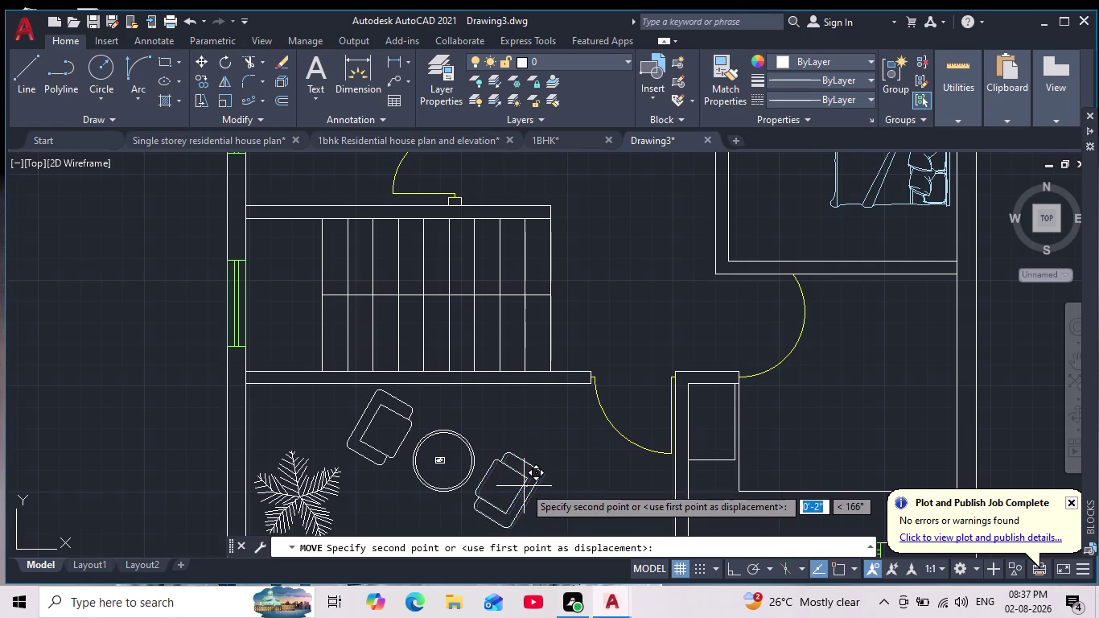
middle_drag(526, 471, 545, 402)
scroll(down, 3)
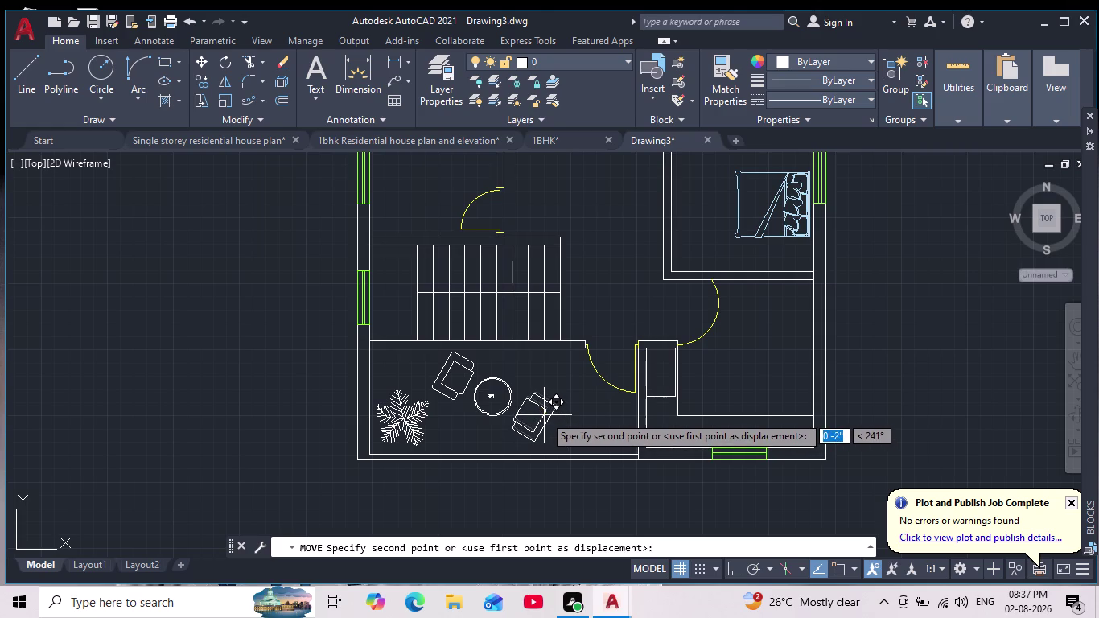
click(543, 415)
scroll(down, 3)
scroll(down, 3)
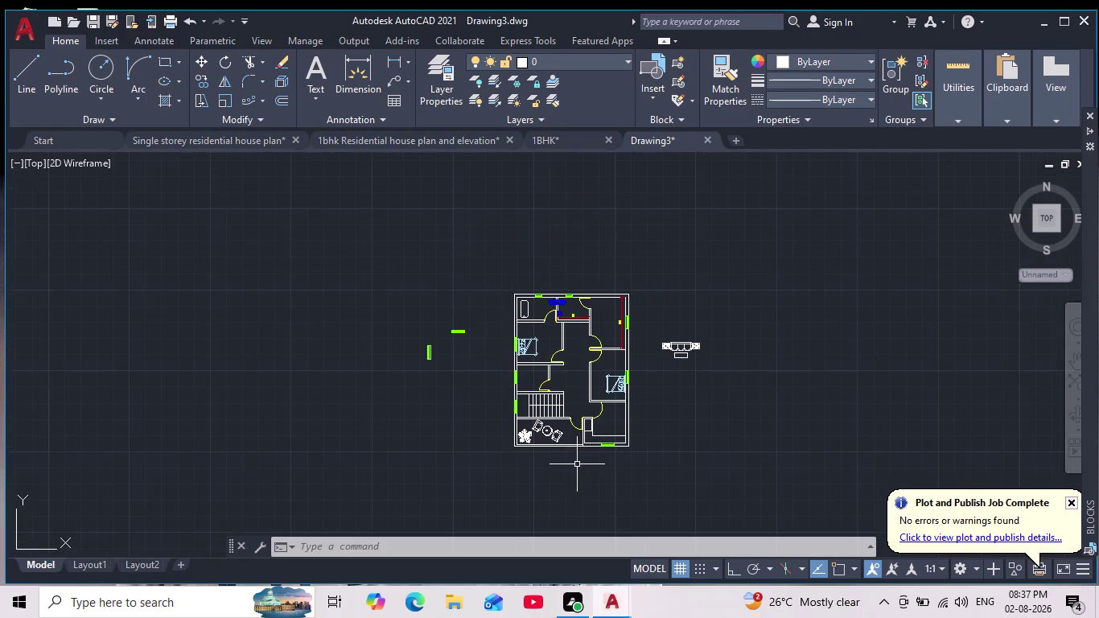
Select both armchairs around the round table.
middle_drag(577, 464, 564, 482)
scroll(up, 3)
middle_drag(553, 479, 551, 500)
scroll(up, 3)
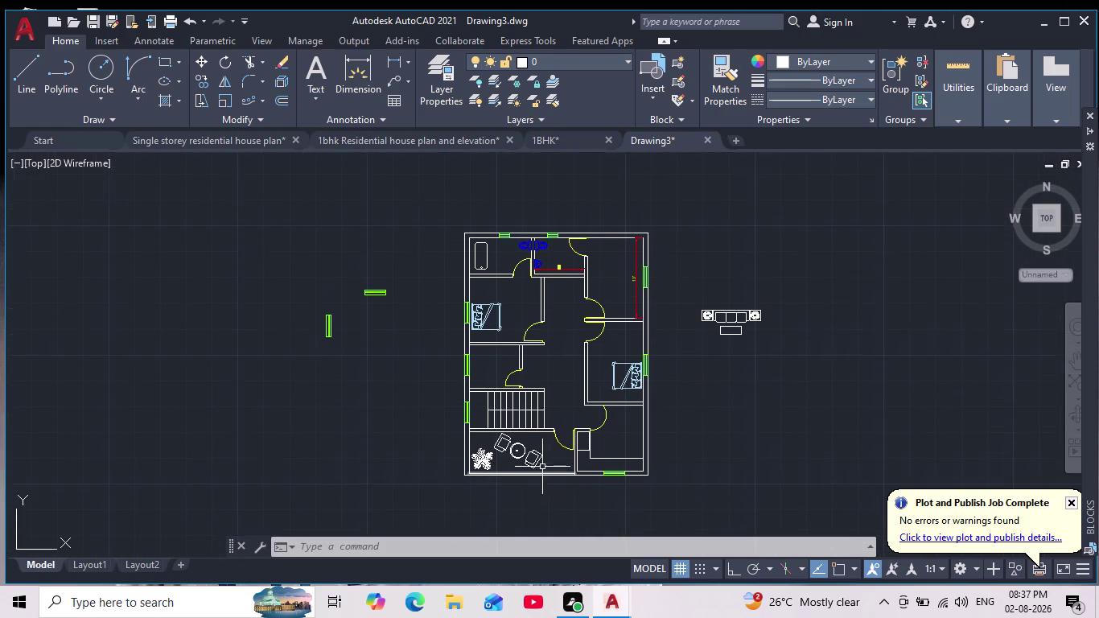
scroll(up, 3)
click(569, 408)
click(504, 469)
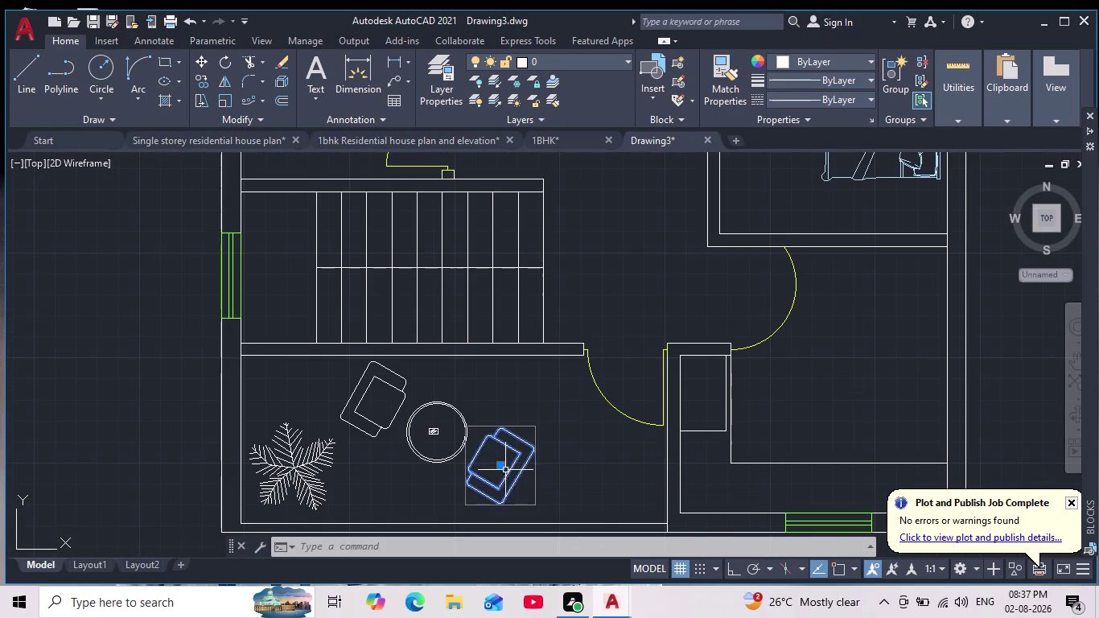
click(409, 370)
click(358, 386)
scroll(down, 3)
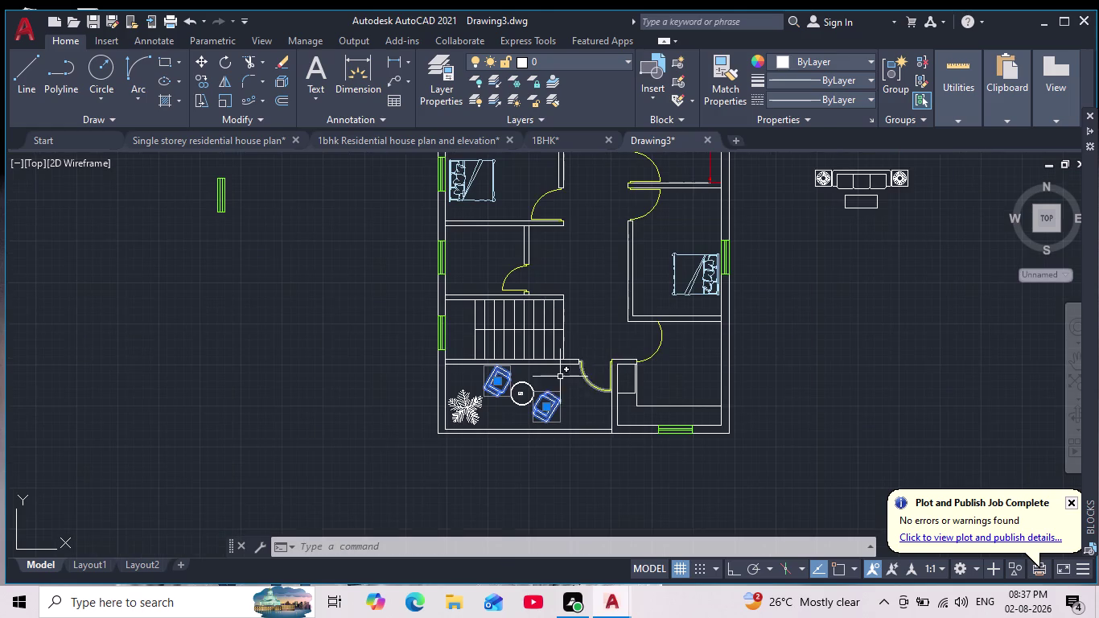
middle_drag(544, 386, 479, 483)
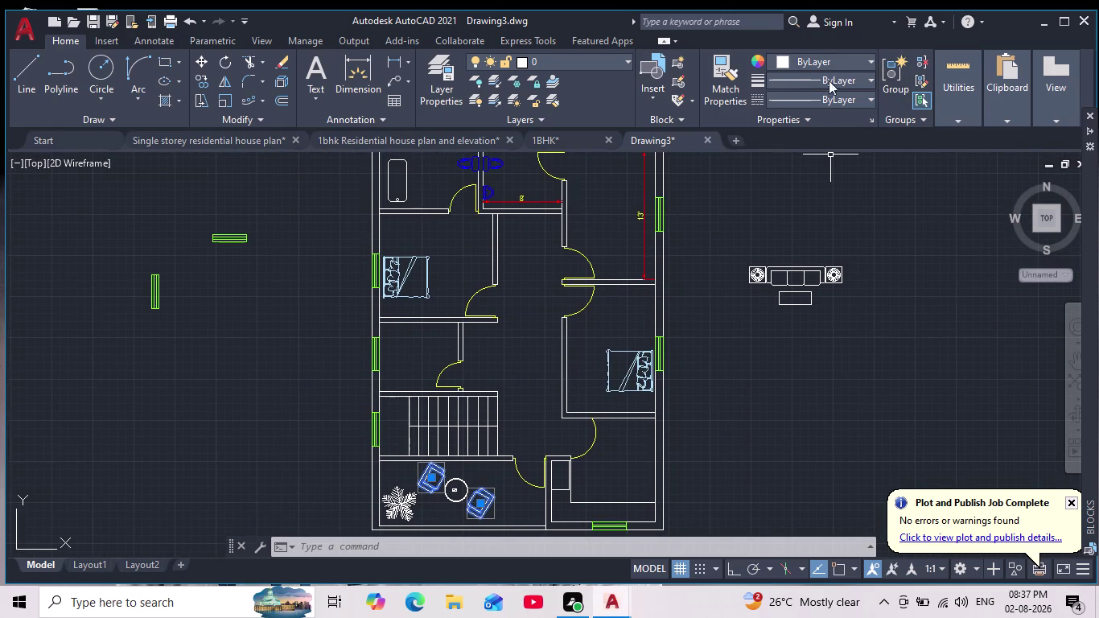
Set the selected armchairs' colour to light blue from the Properties dropdown.
click(789, 59)
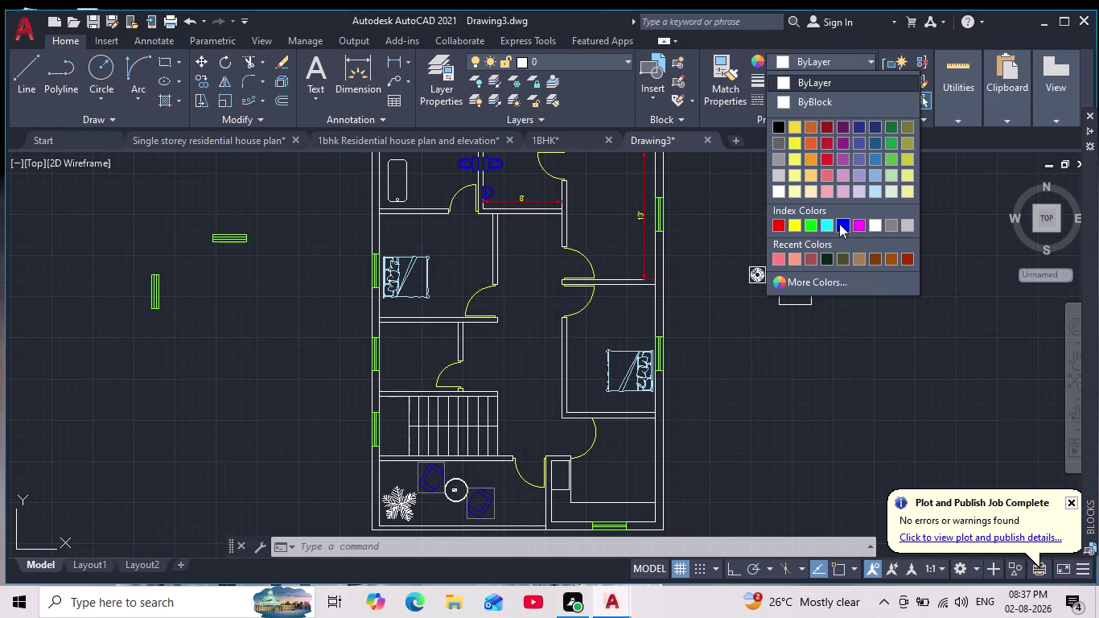
click(873, 179)
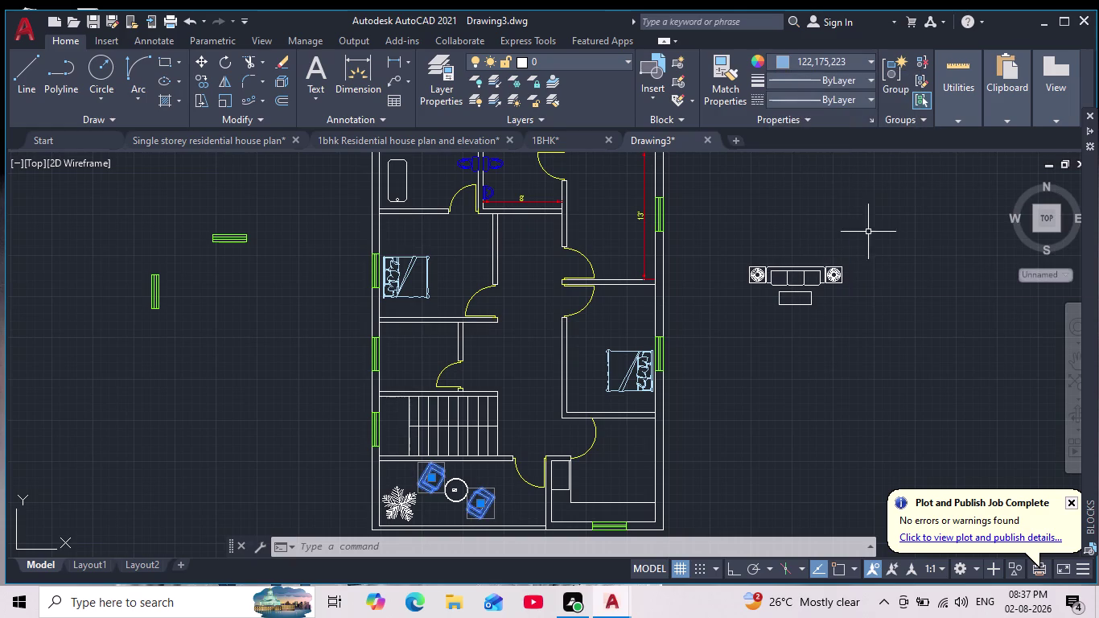
key(Escape)
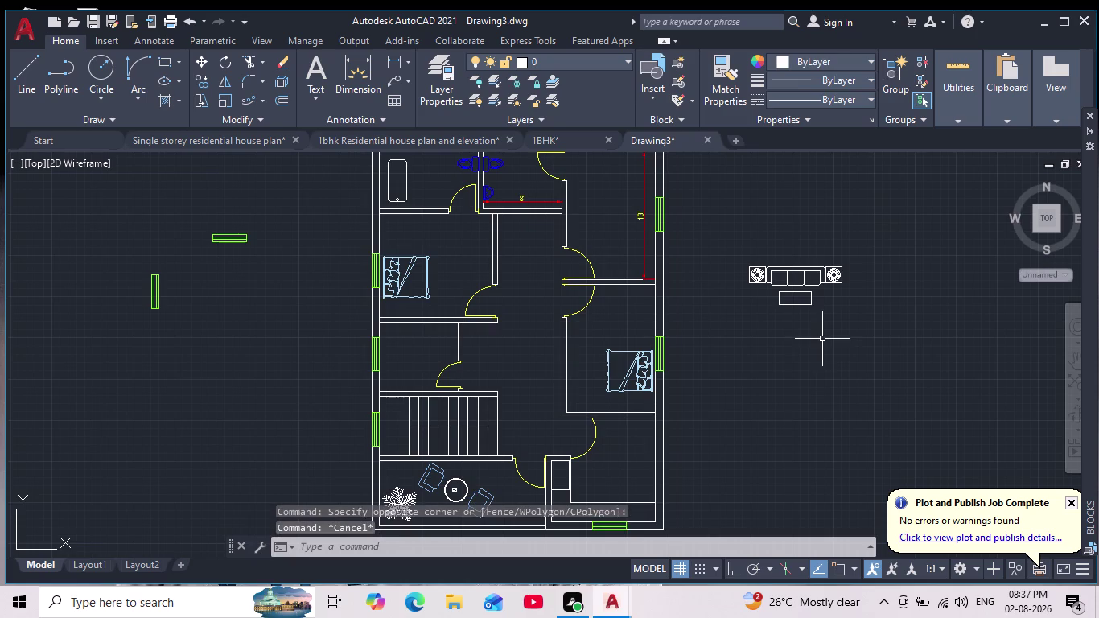
scroll(down, 3)
middle_drag(780, 411, 765, 397)
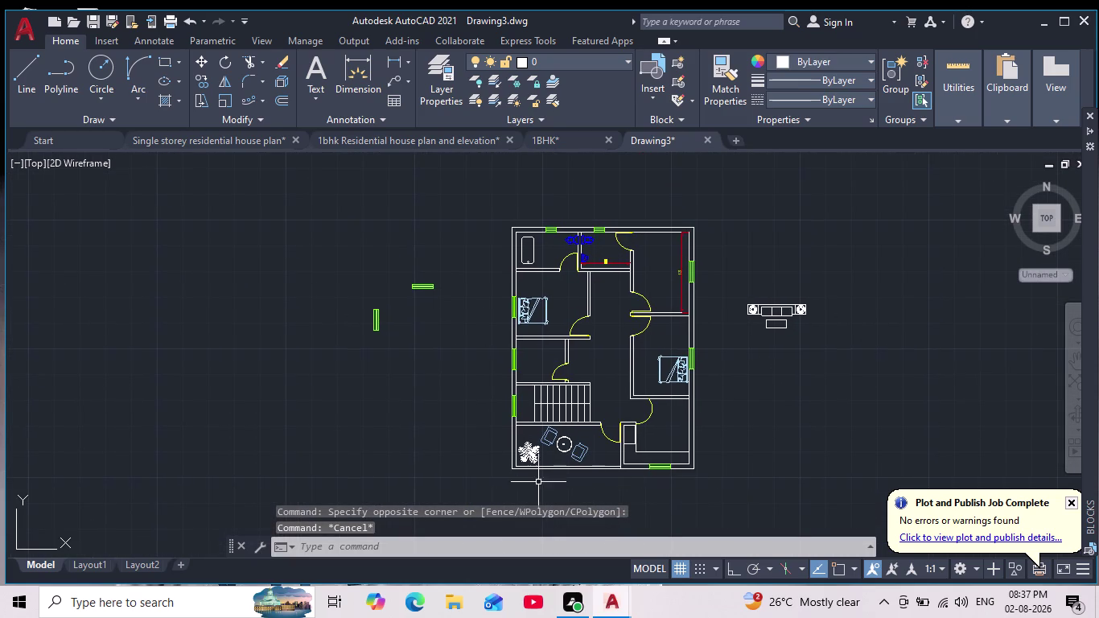
scroll(up, 3)
scroll(up, 3)
Select the round table and set its colour to gold (colour 34).
click(667, 300)
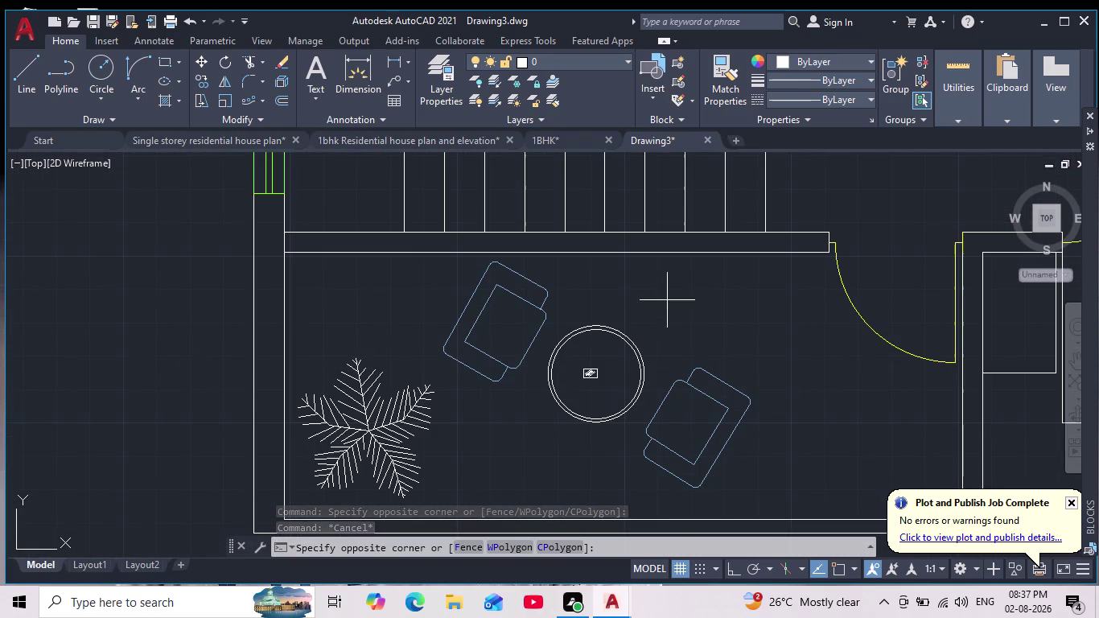
click(590, 374)
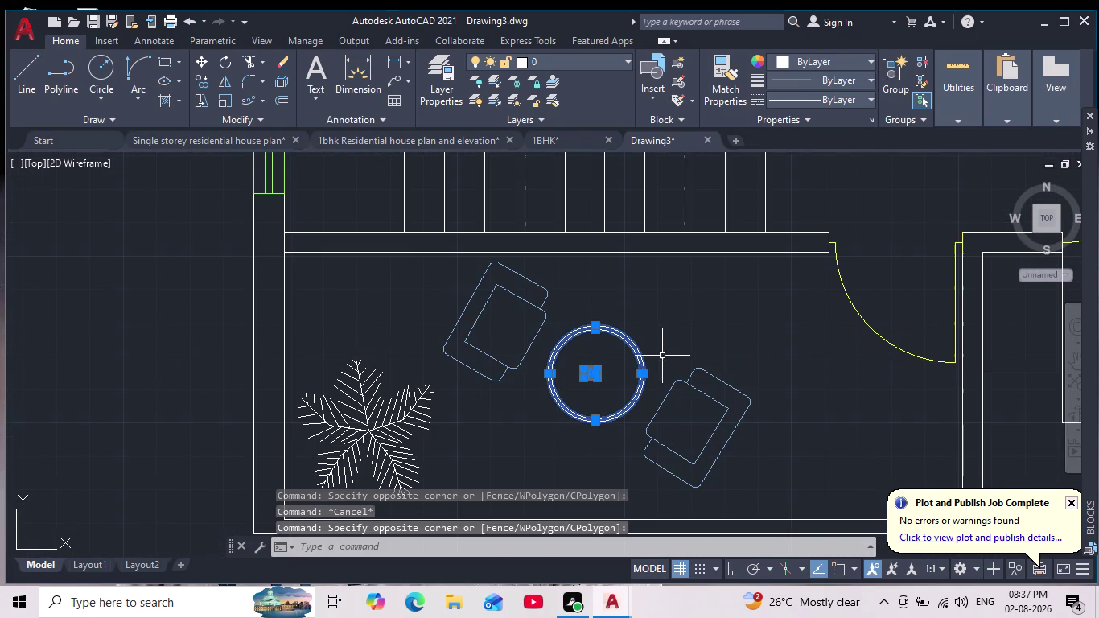
scroll(down, 3)
middle_drag(670, 353, 645, 391)
scroll(down, 3)
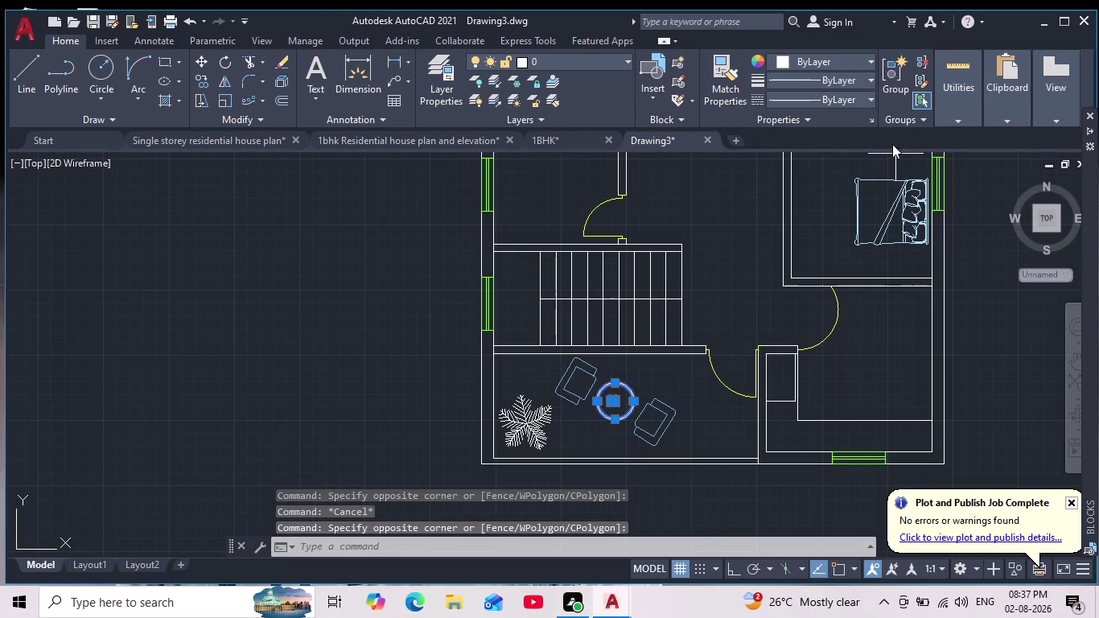
click(785, 59)
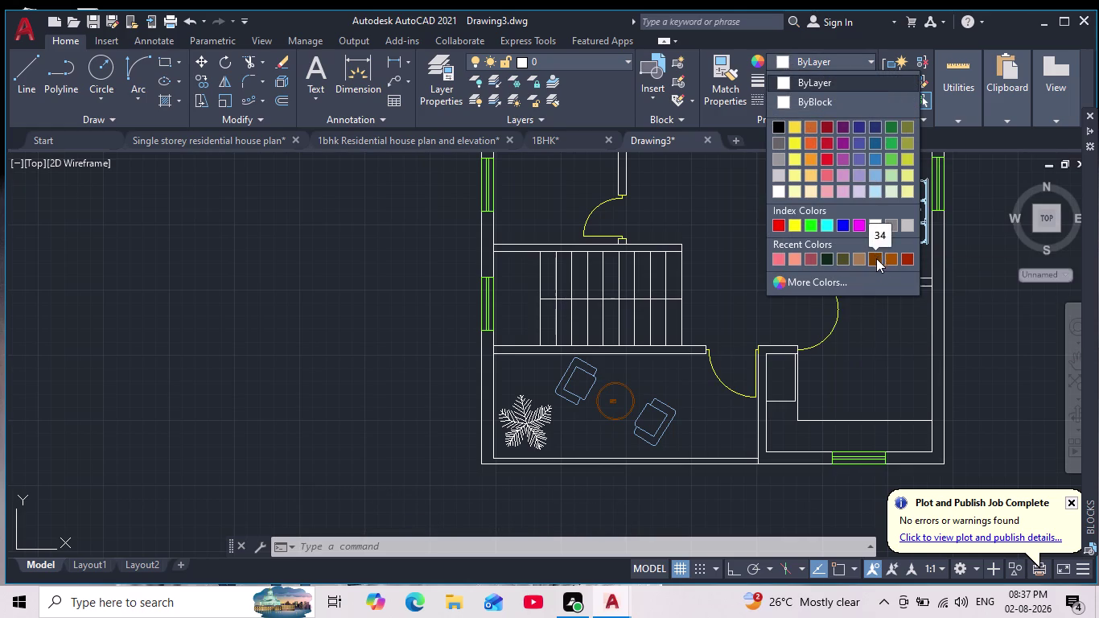
click(794, 178)
key(Escape)
scroll(down, 3)
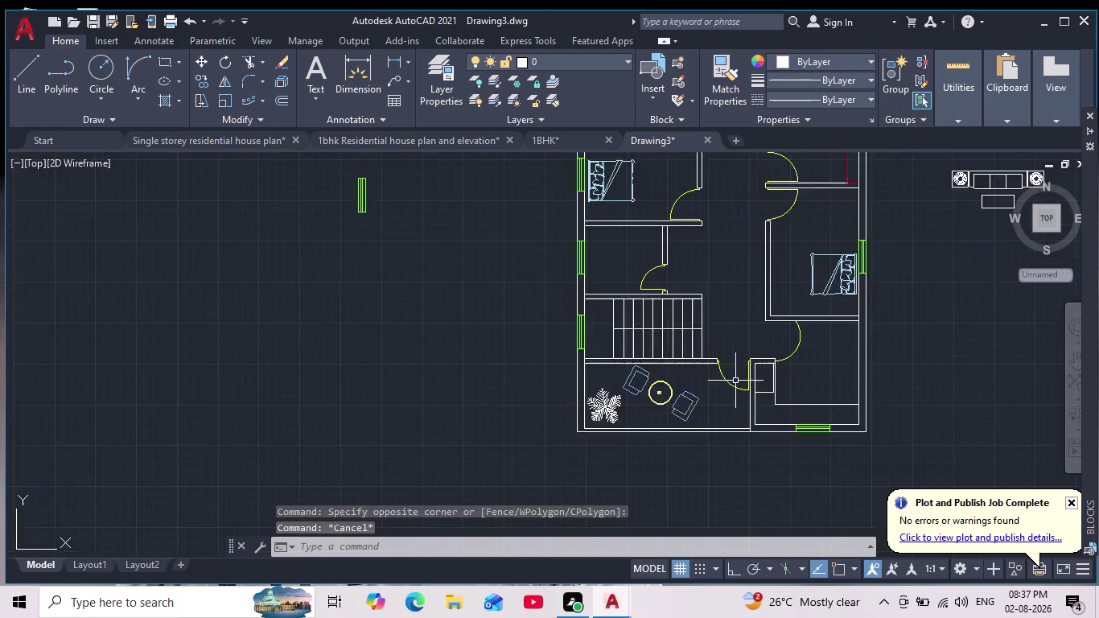
Window-select and delete the loose sofa set right of the plan.
scroll(down, 3)
middle_drag(734, 397, 701, 436)
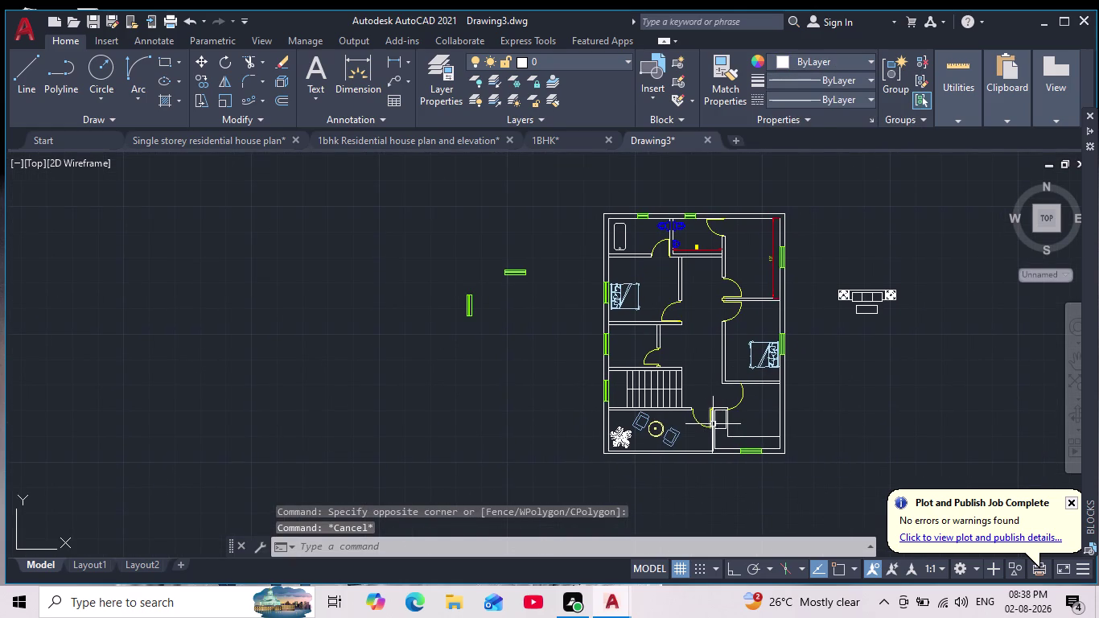
middle_drag(713, 424, 680, 443)
scroll(up, 3)
scroll(down, 3)
middle_drag(680, 384, 669, 398)
scroll(down, 3)
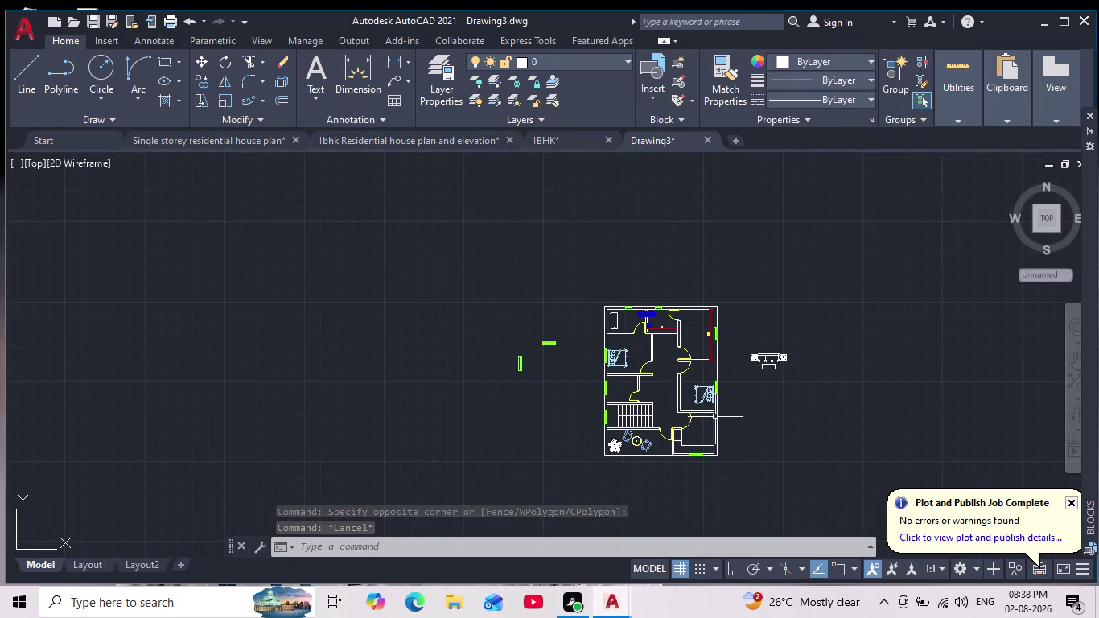
scroll(up, 3)
drag(738, 267, 749, 281)
click(845, 393)
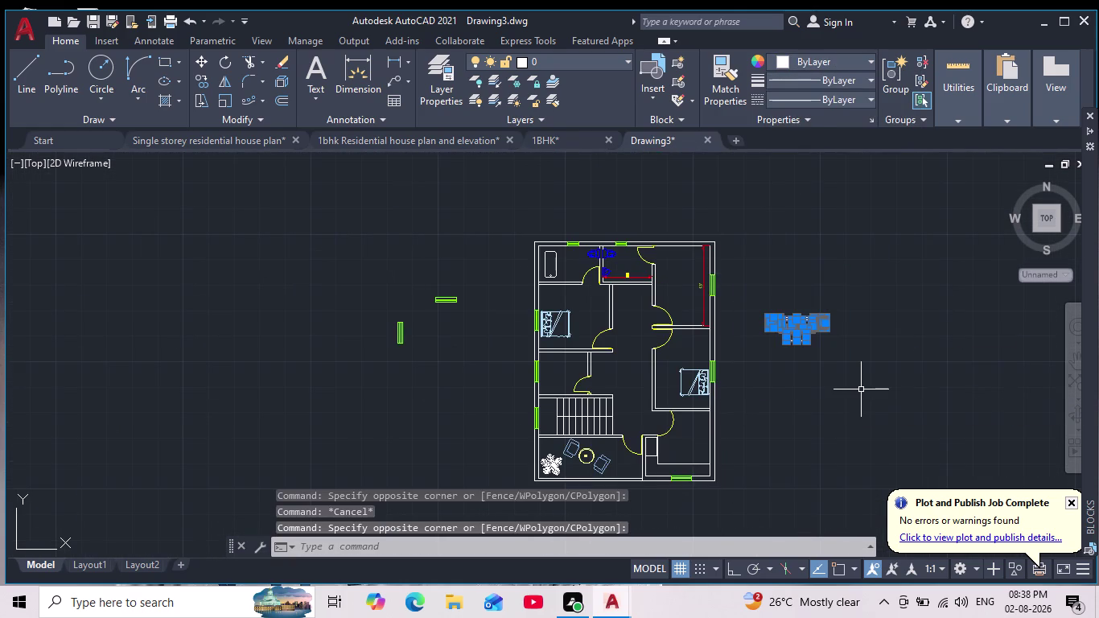
key(Delete)
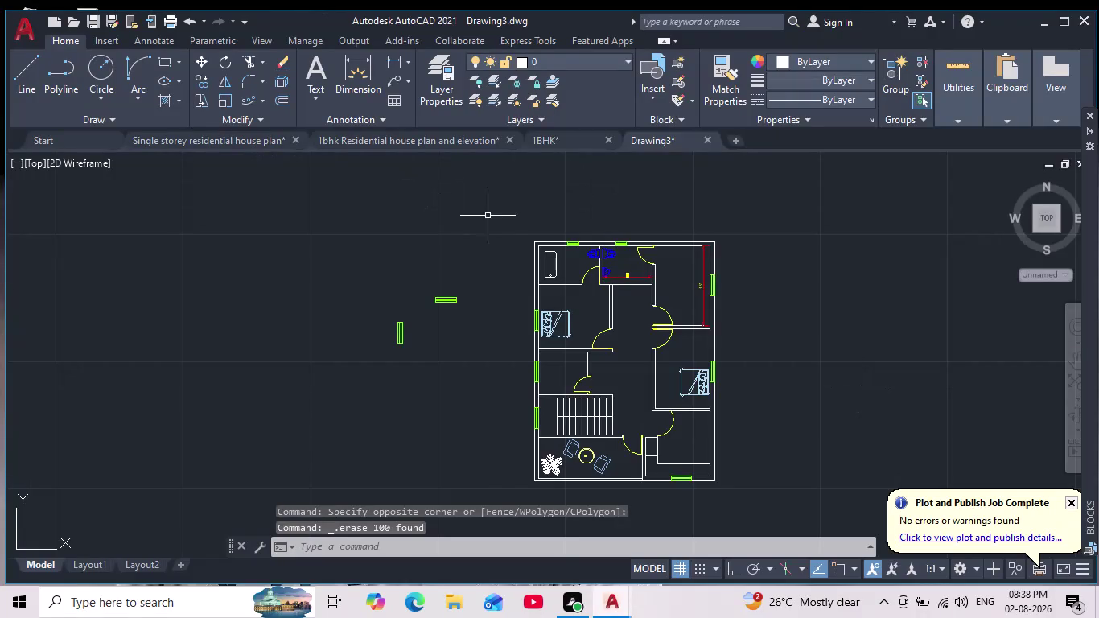
Window-select and delete the stray green window pieces on the left.
drag(487, 218, 477, 240)
click(325, 400)
key(Delete)
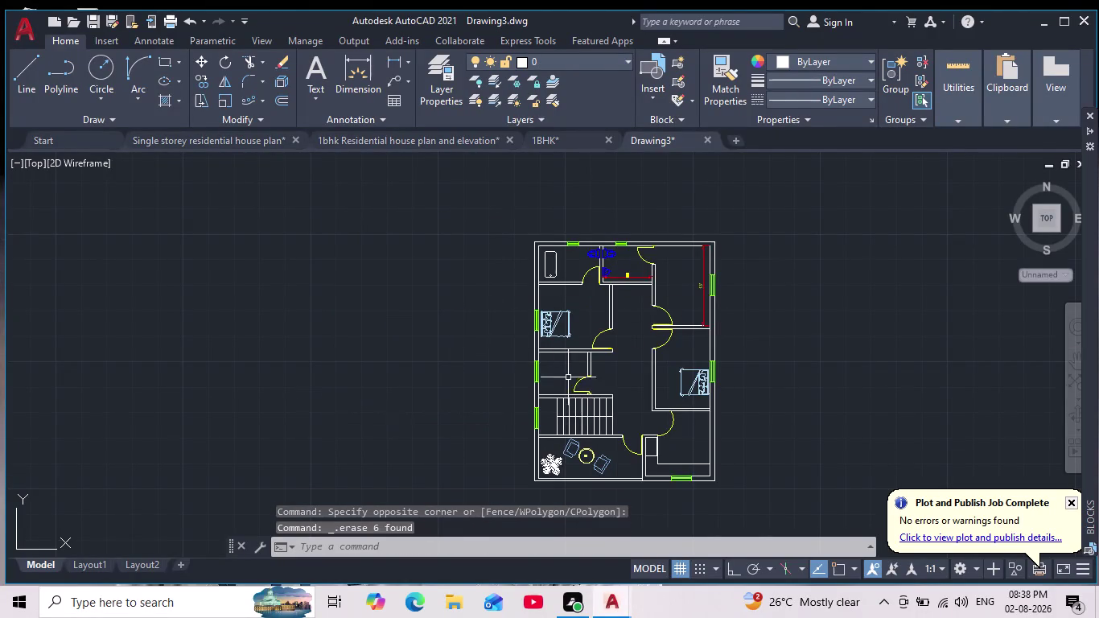
scroll(up, 3)
scroll(down, 3)
middle_click(608, 344)
scroll(up, 3)
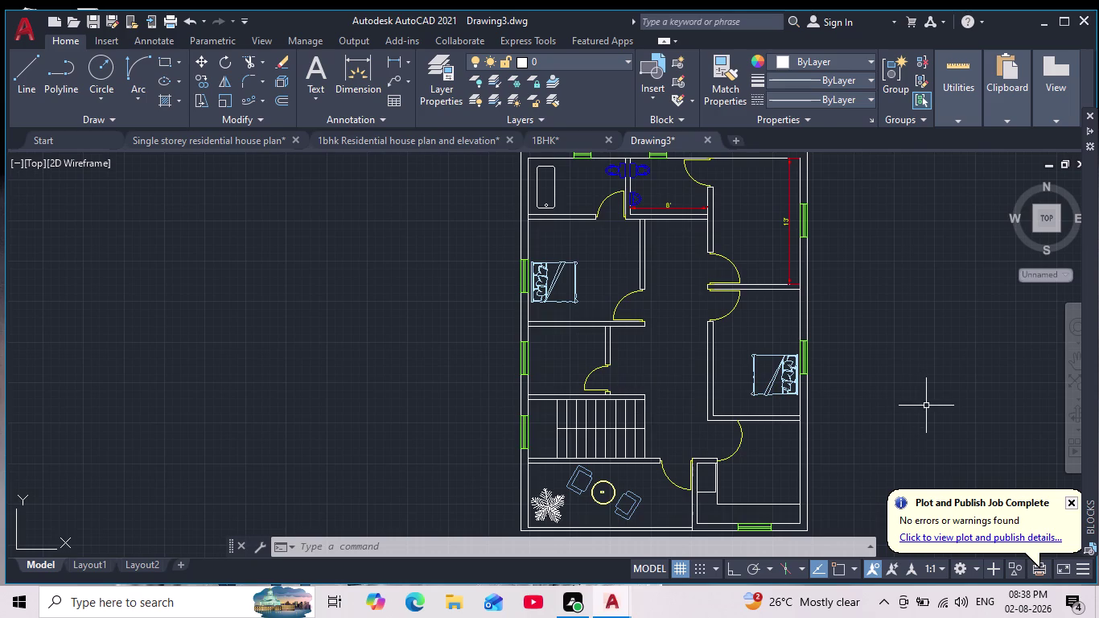
Pan and zoom the view to the sitting area and lower rooms.
scroll(down, 3)
scroll(up, 3)
middle_drag(927, 400, 598, 381)
scroll(down, 3)
scroll(up, 3)
scroll(up, 3)
middle_drag(523, 416, 526, 420)
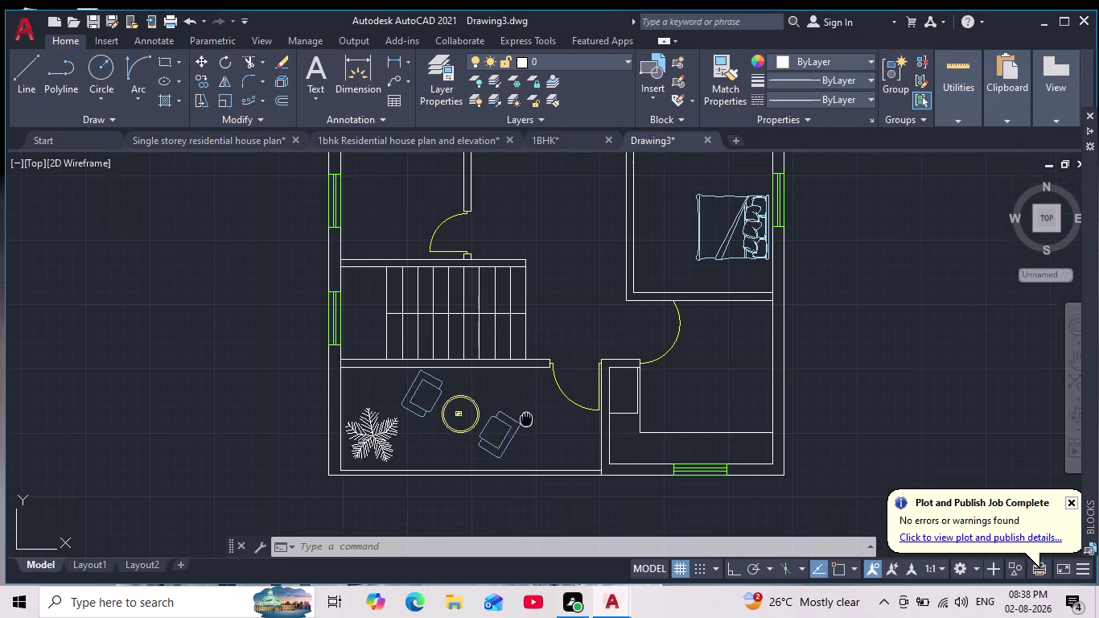
middle_drag(526, 420, 543, 456)
scroll(down, 3)
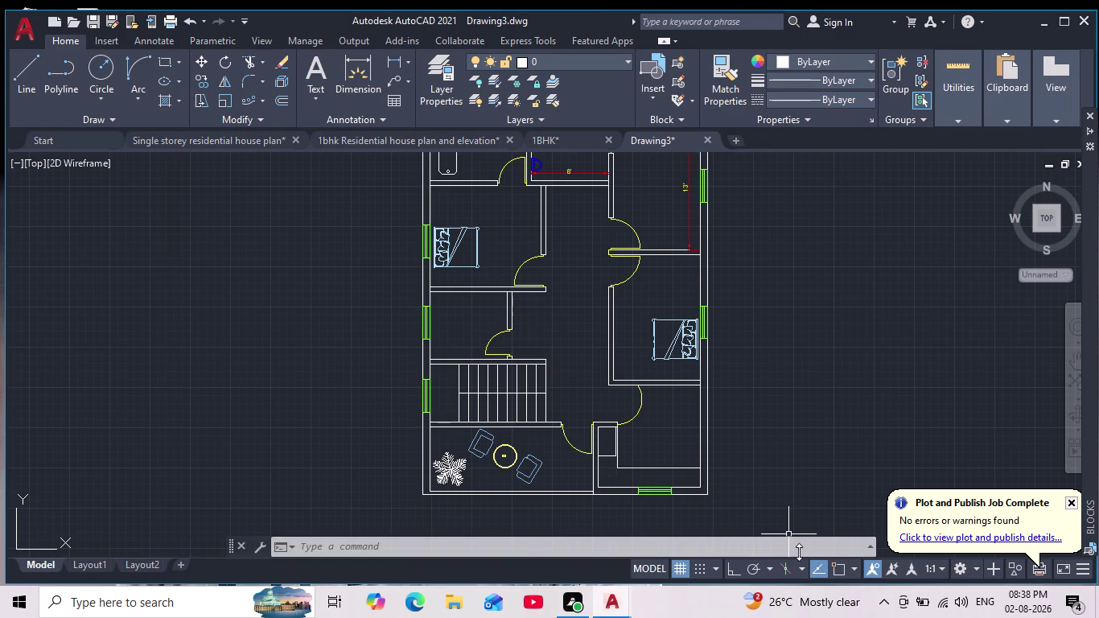
click(31, 66)
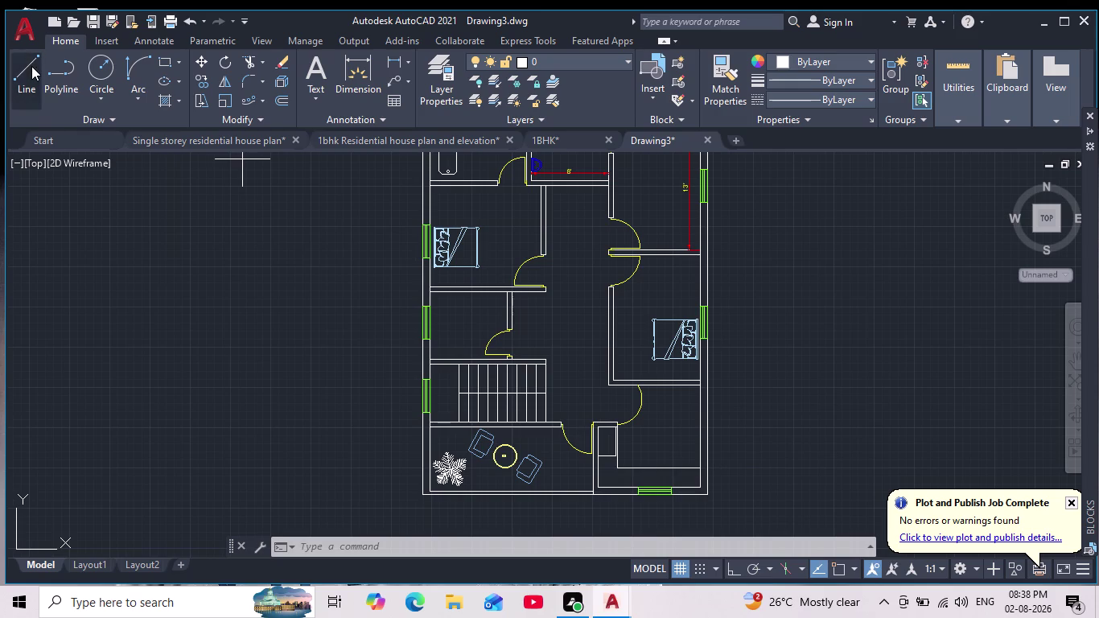
Cancel a stray line start and turn on orthogonal drawing mode.
scroll(up, 3)
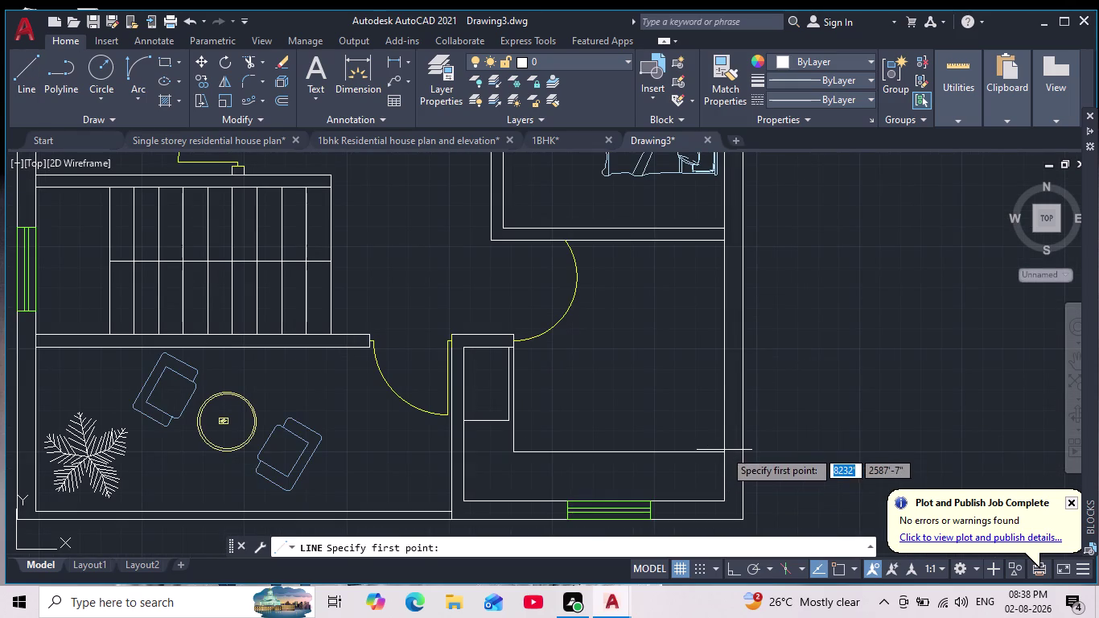
click(725, 450)
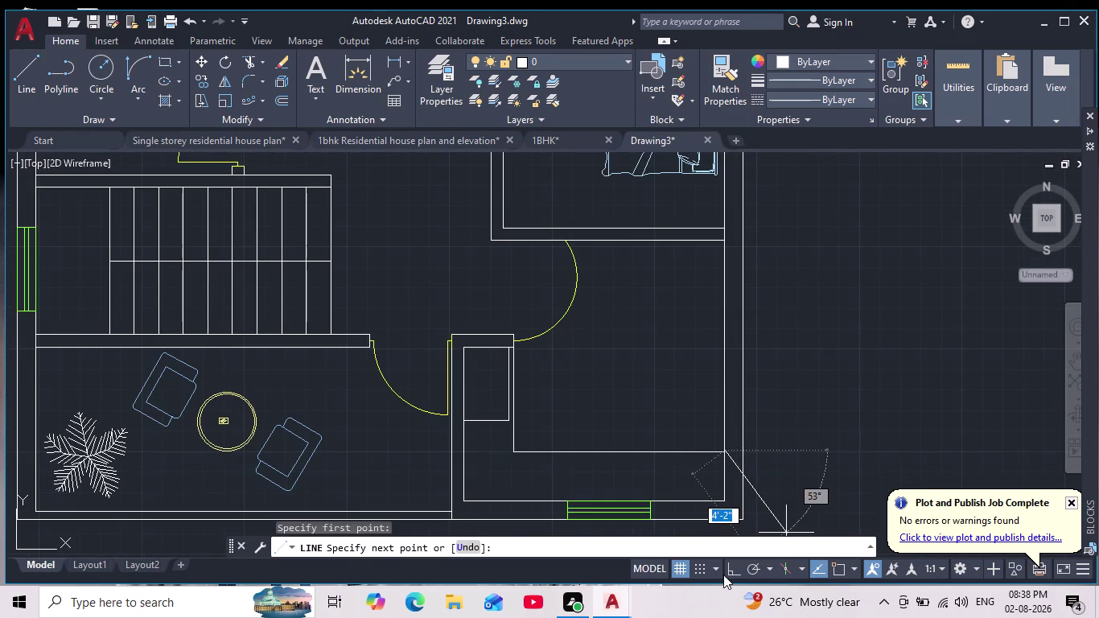
key(Escape)
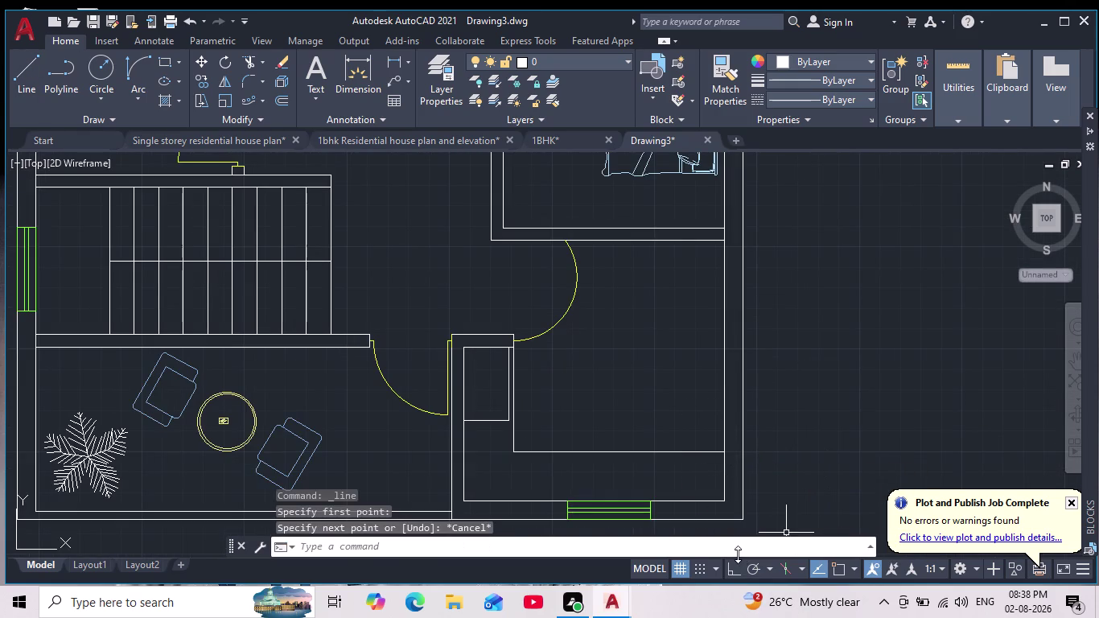
click(741, 570)
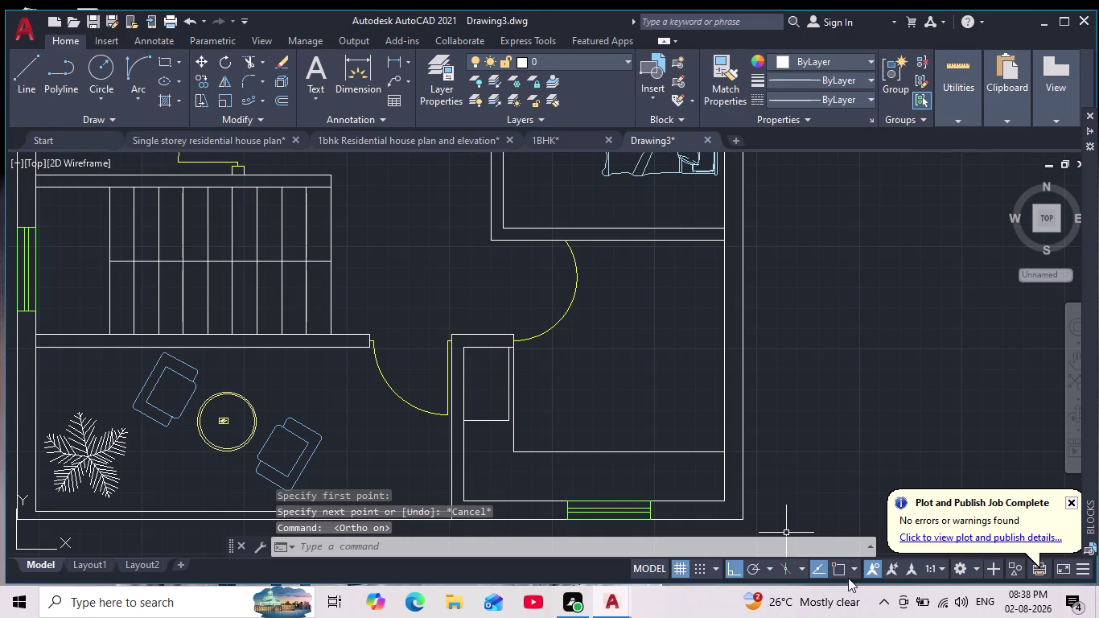
click(837, 566)
Draw the strip's edge lines along the right wall, starting with a 2' segment.
click(27, 84)
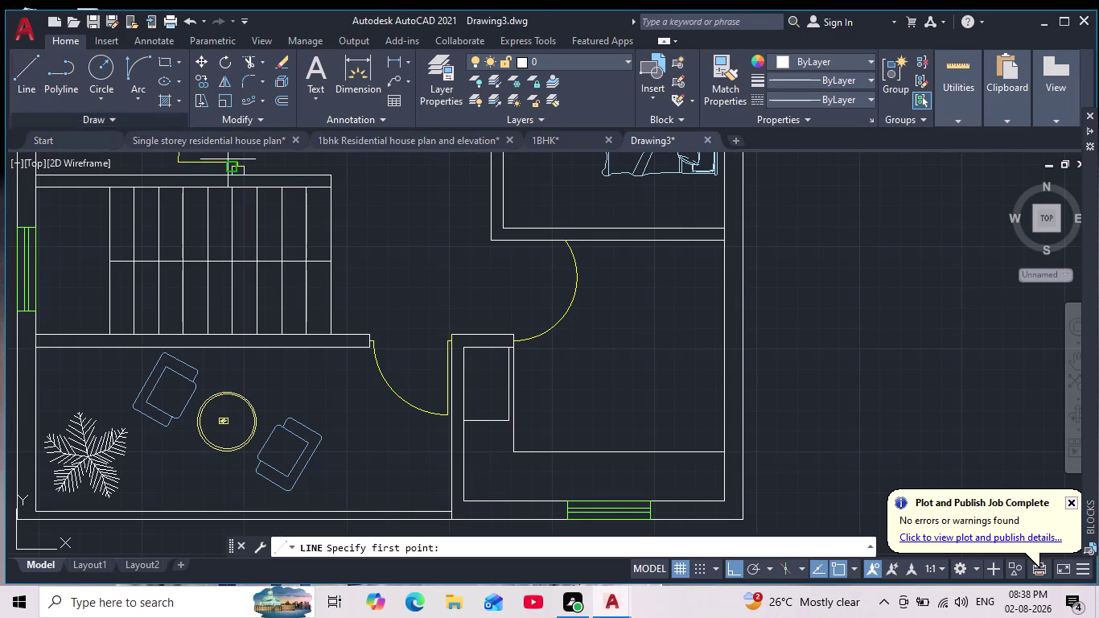
click(720, 452)
text(2')
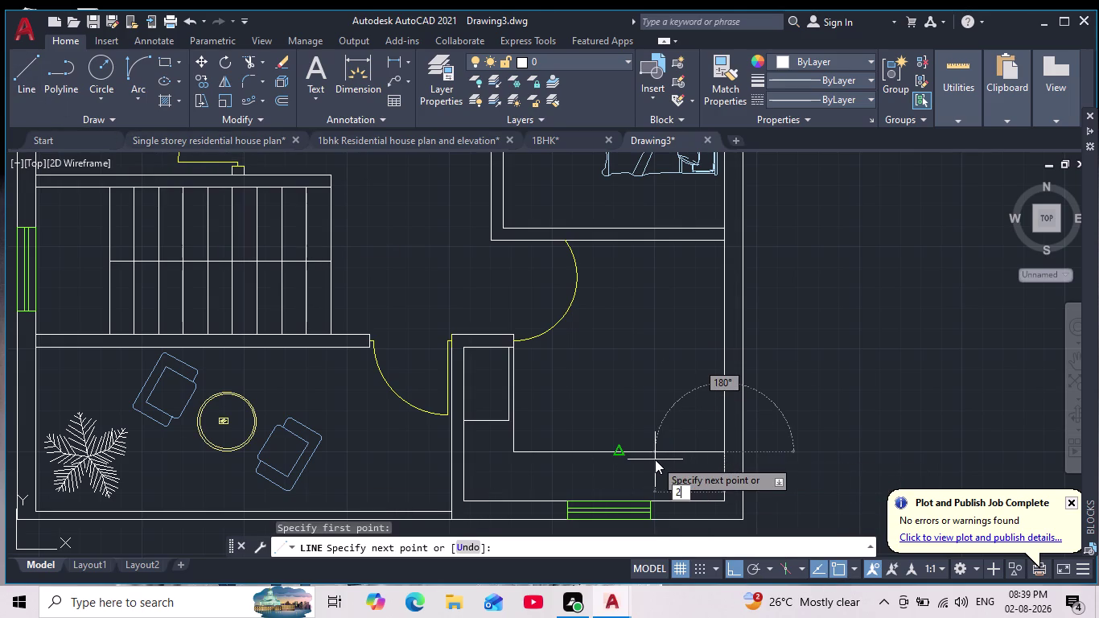
key(Return)
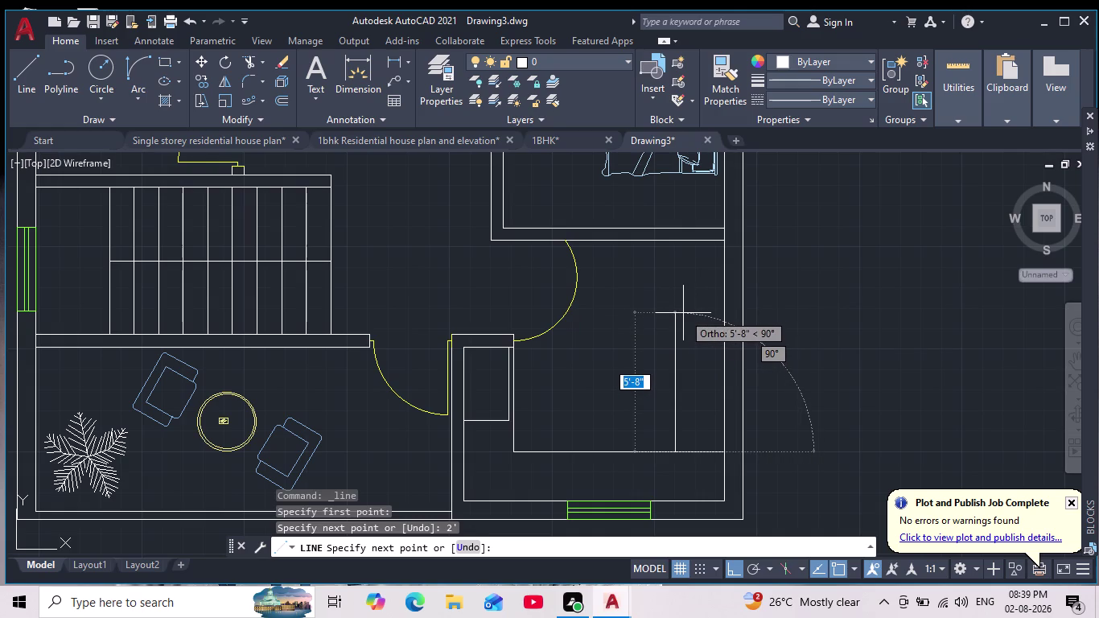
click(673, 302)
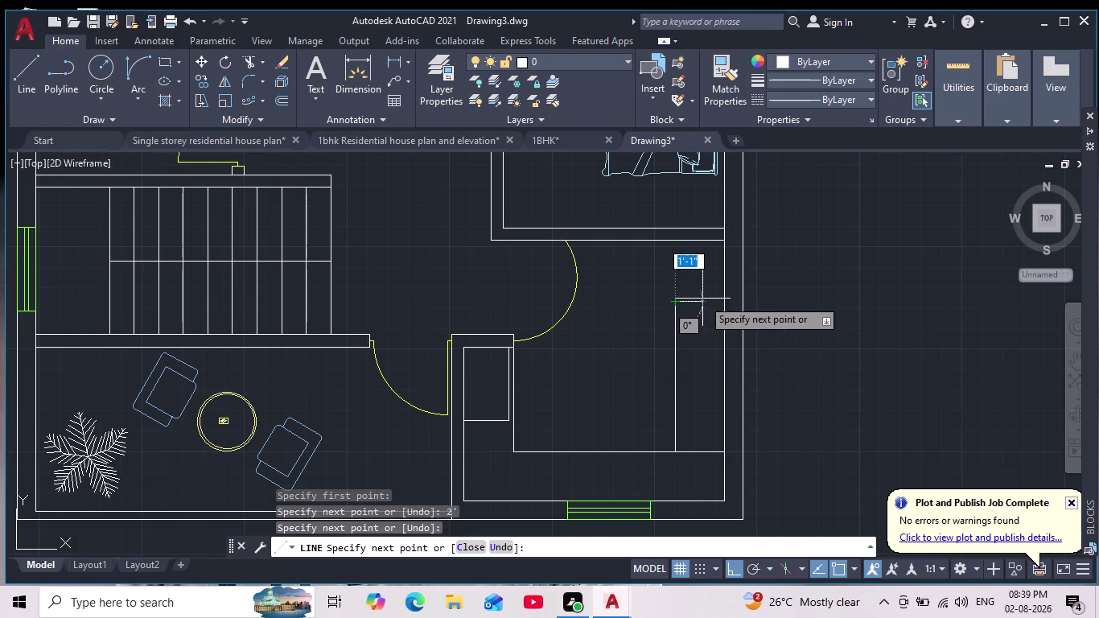
click(722, 299)
key(Escape)
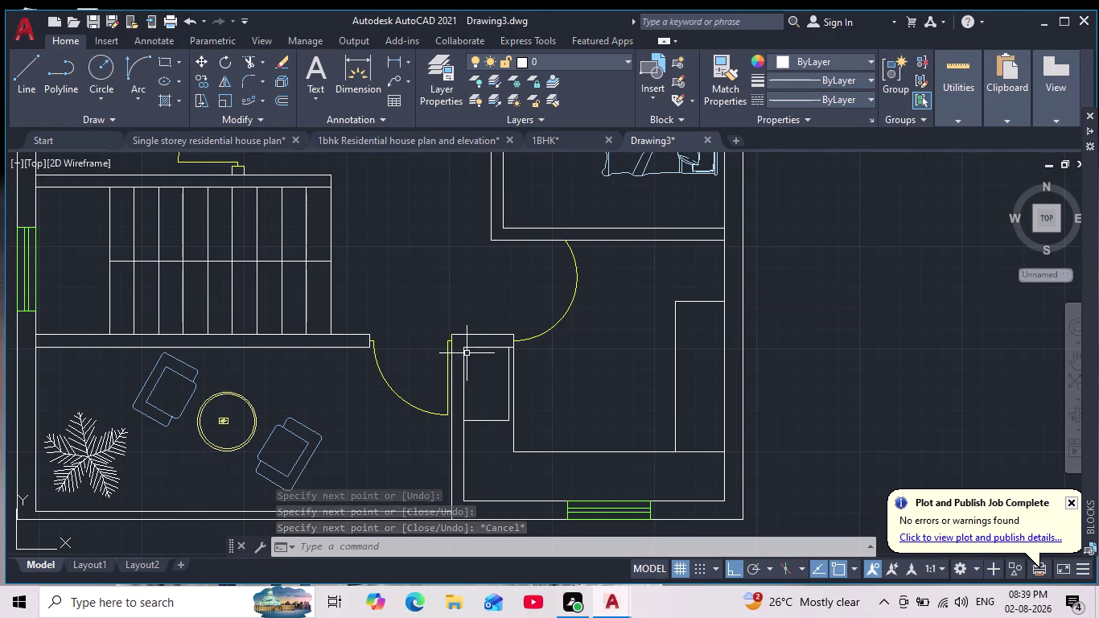
scroll(down, 3)
scroll(up, 3)
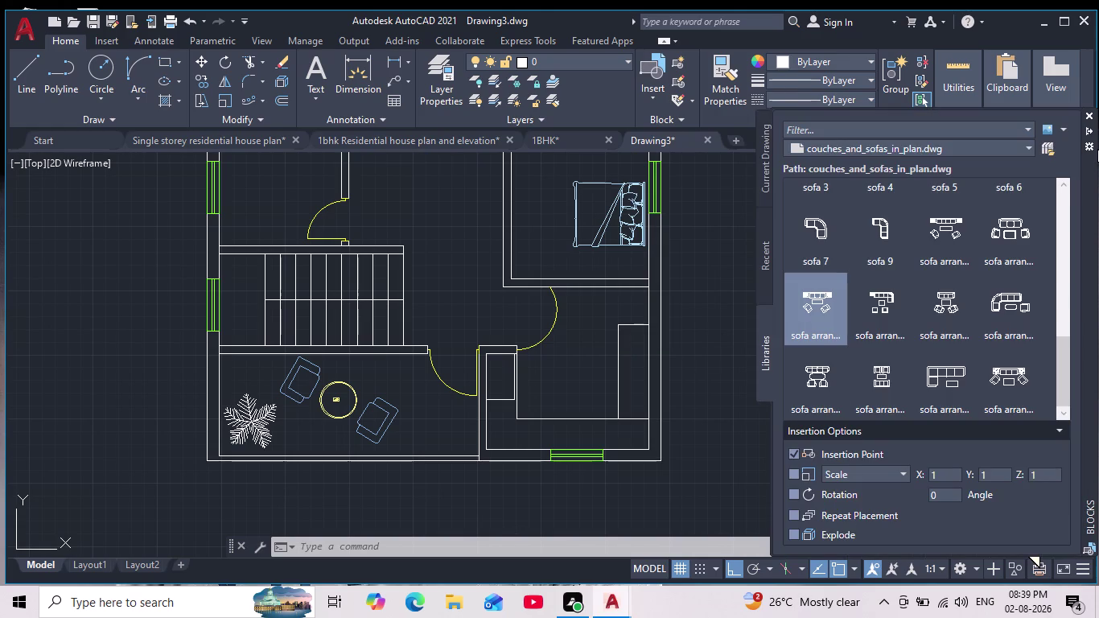
click(765, 259)
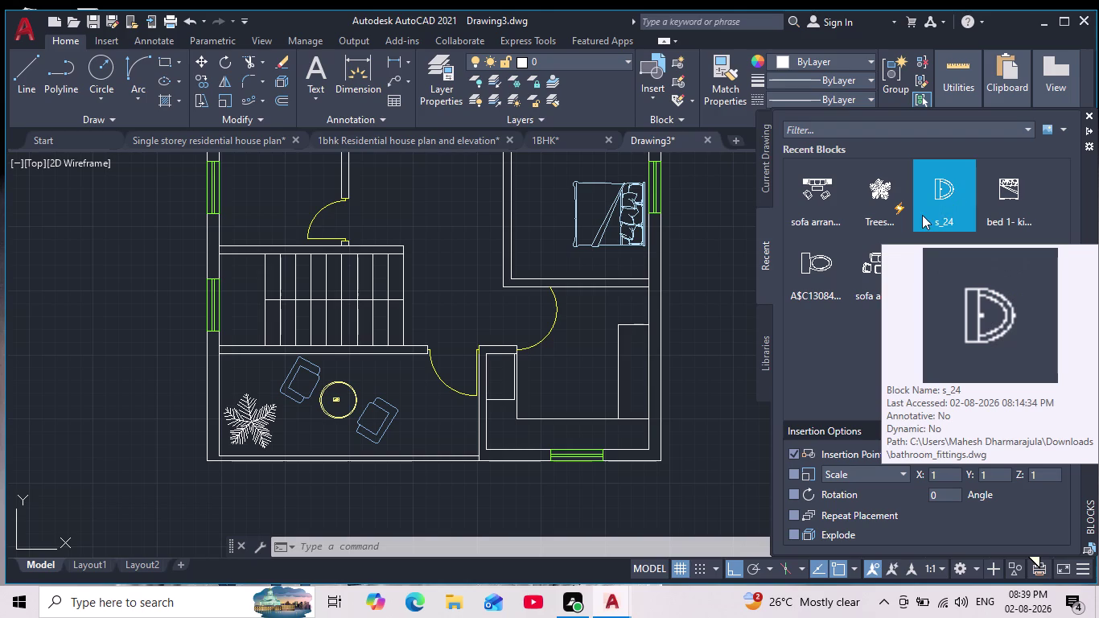
scroll(down, 3)
scroll(up, 3)
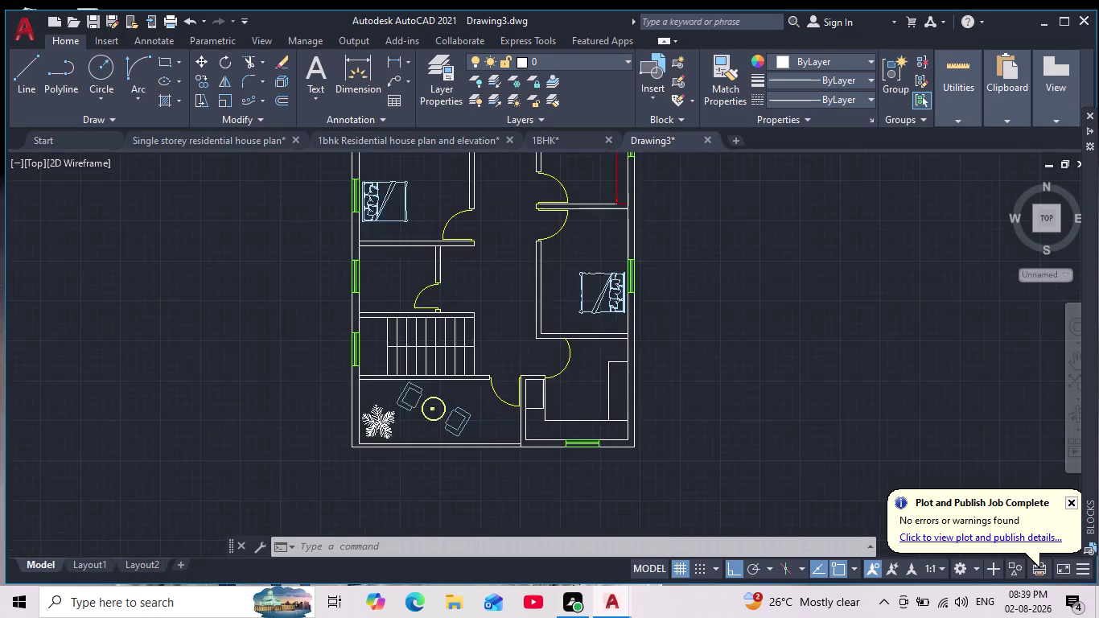
click(162, 64)
Draw a small rectangle against the lower-right room's wall.
scroll(up, 3)
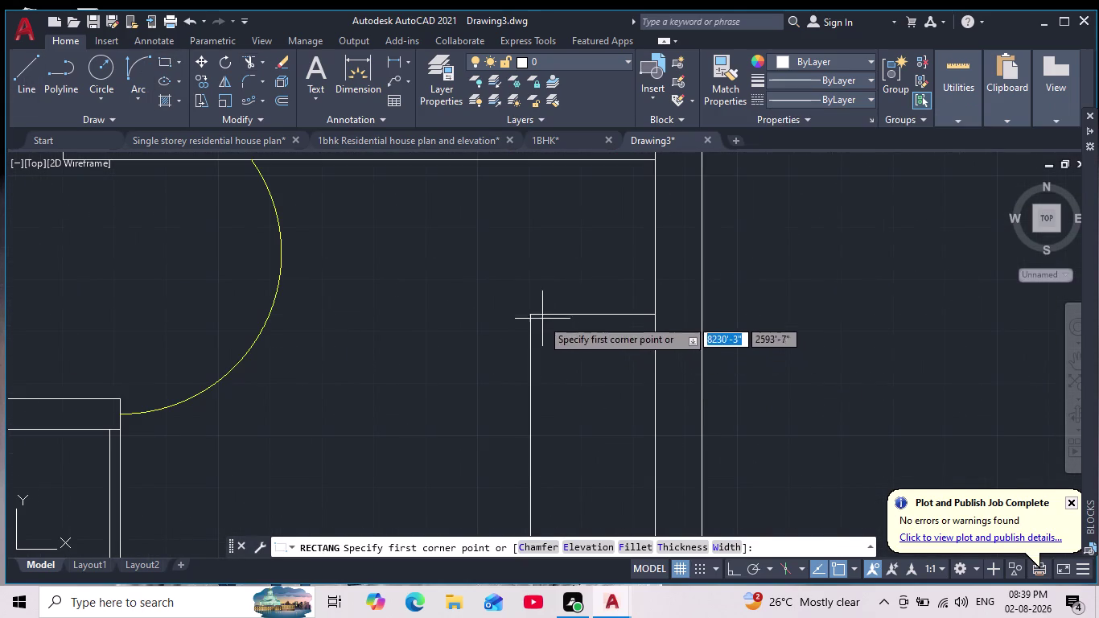
click(533, 316)
middle_drag(614, 410, 619, 385)
scroll(down, 3)
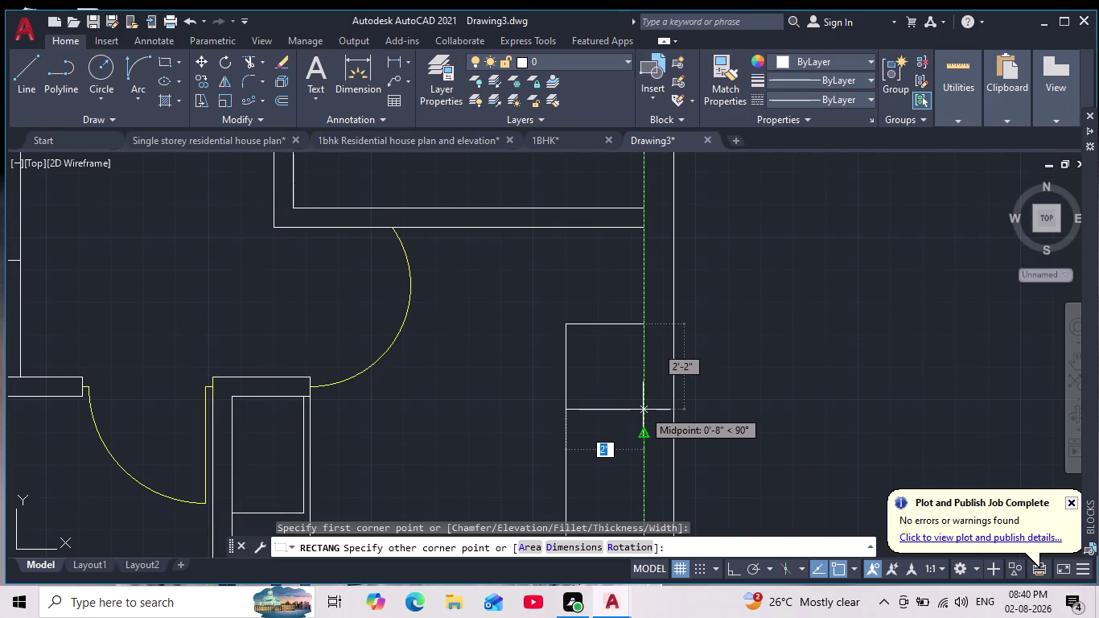
click(642, 409)
scroll(down, 3)
key(Escape)
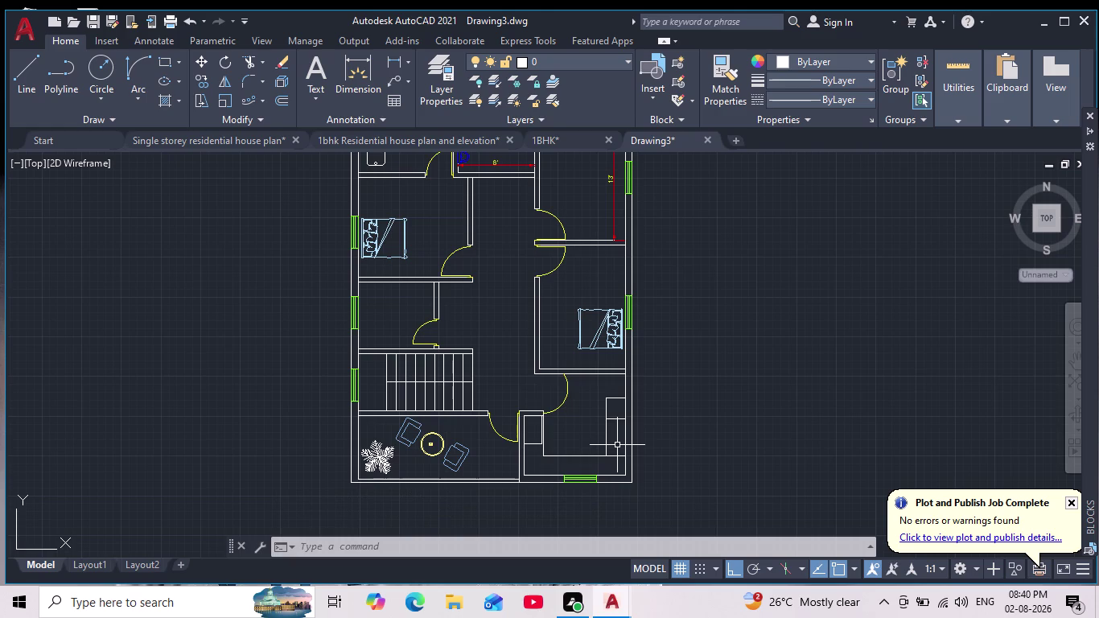
Start offsetting the rectangle by 1, then cancel.
key(o)
key(Return)
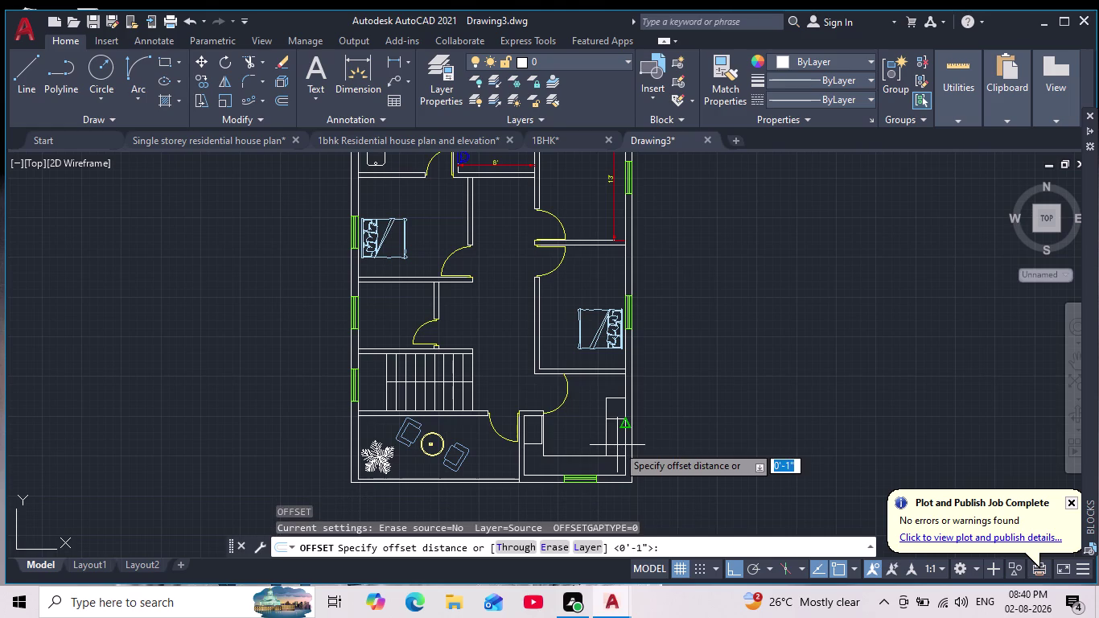
scroll(up, 3)
key(1)
key(Return)
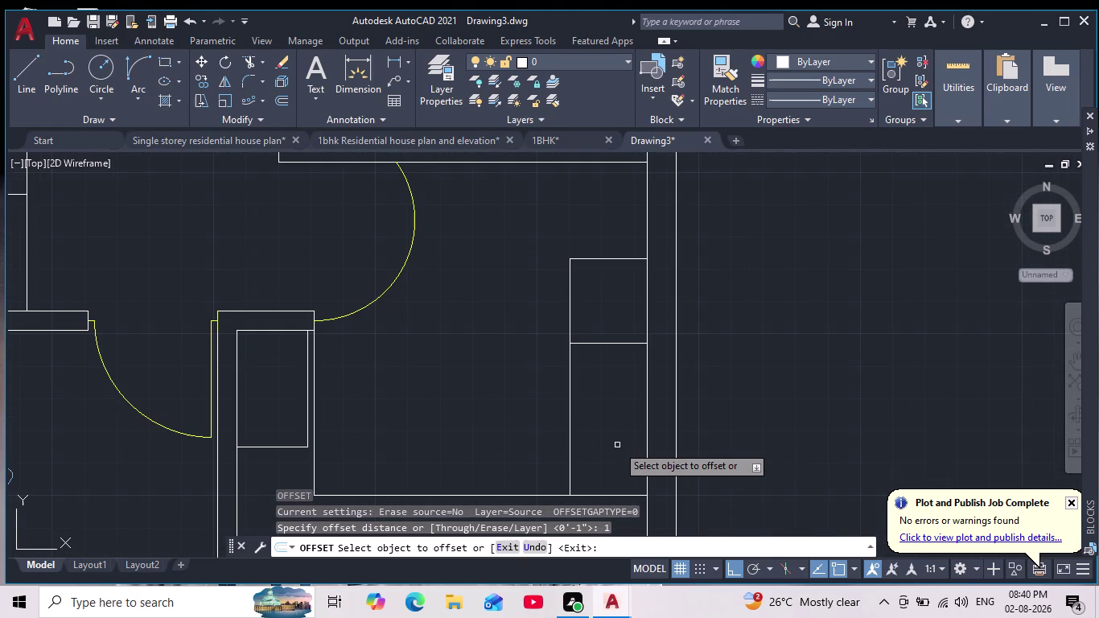
click(605, 342)
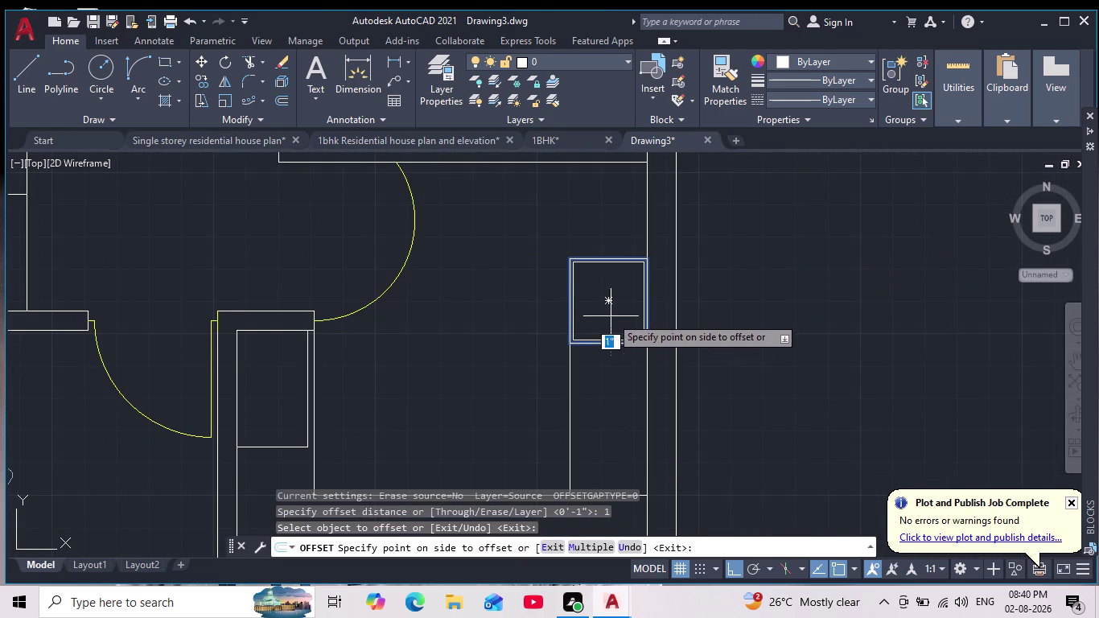
key(Escape)
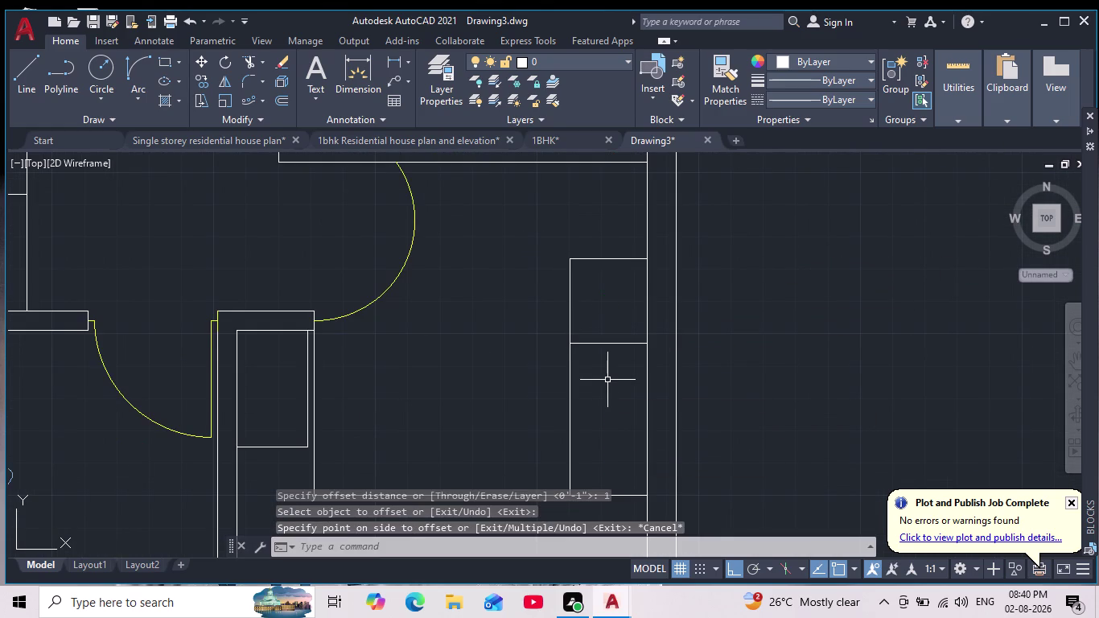
Offset the rectangle inward by 2 to create an inner square.
key(o)
key(Return)
key(2)
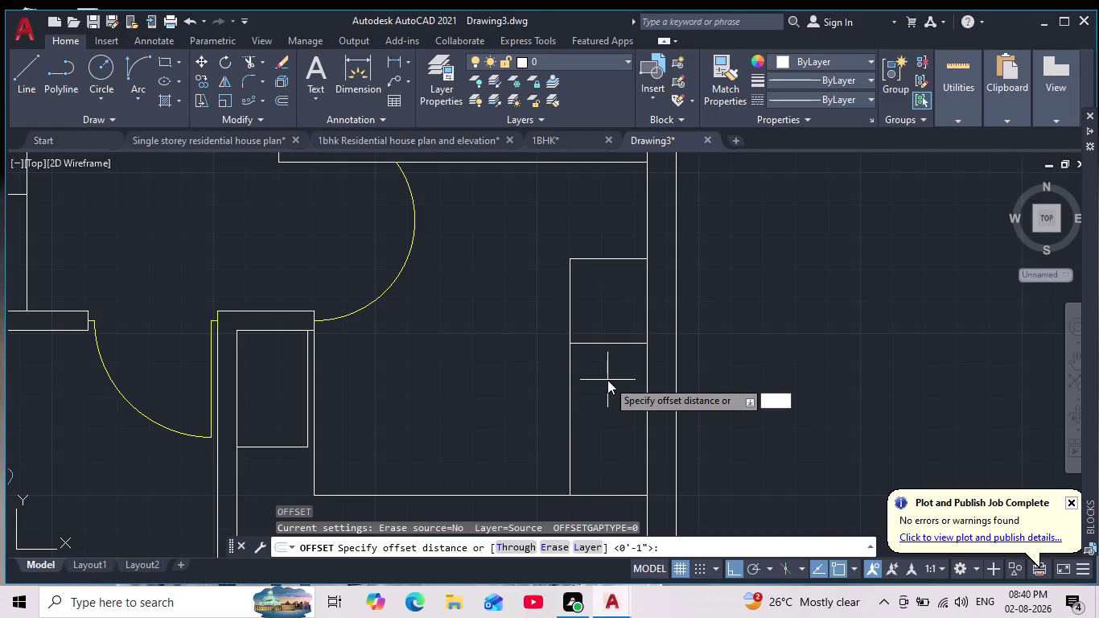
key(Return)
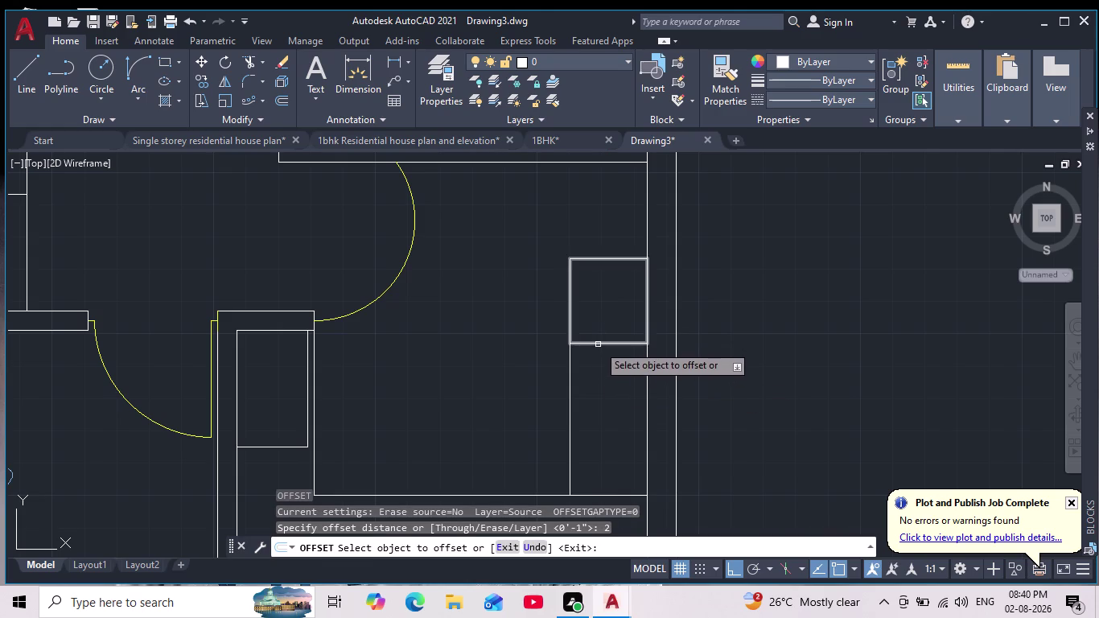
click(596, 343)
click(592, 317)
scroll(down, 3)
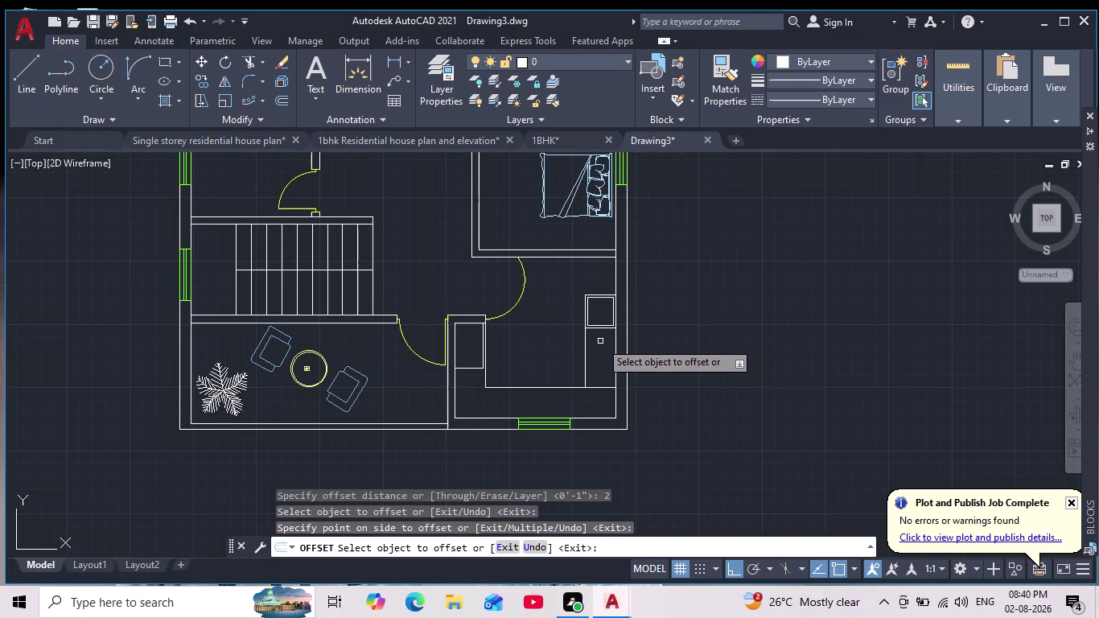
middle_drag(600, 348, 592, 386)
scroll(up, 3)
key(Escape)
key(Escape)
Explode the inner square into separate lines.
scroll(up, 3)
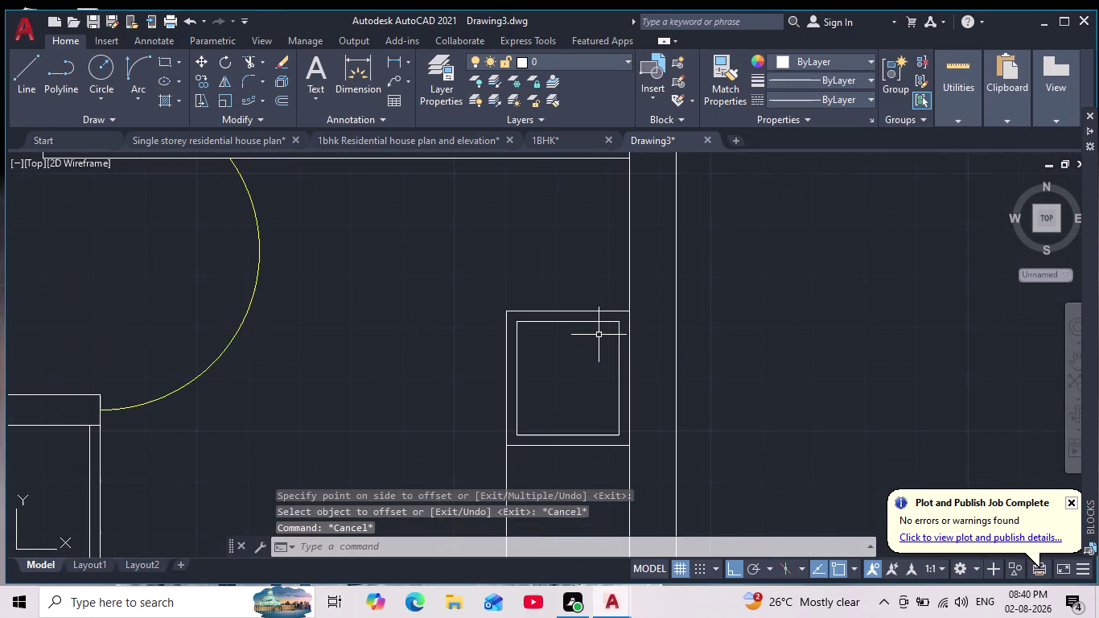
click(588, 319)
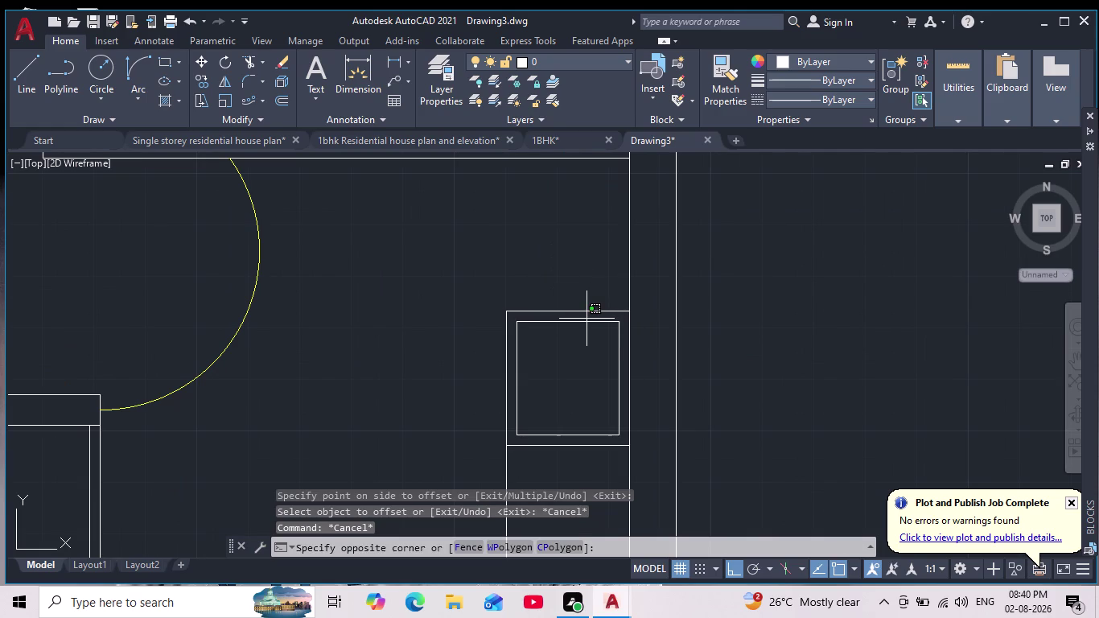
click(584, 319)
click(582, 322)
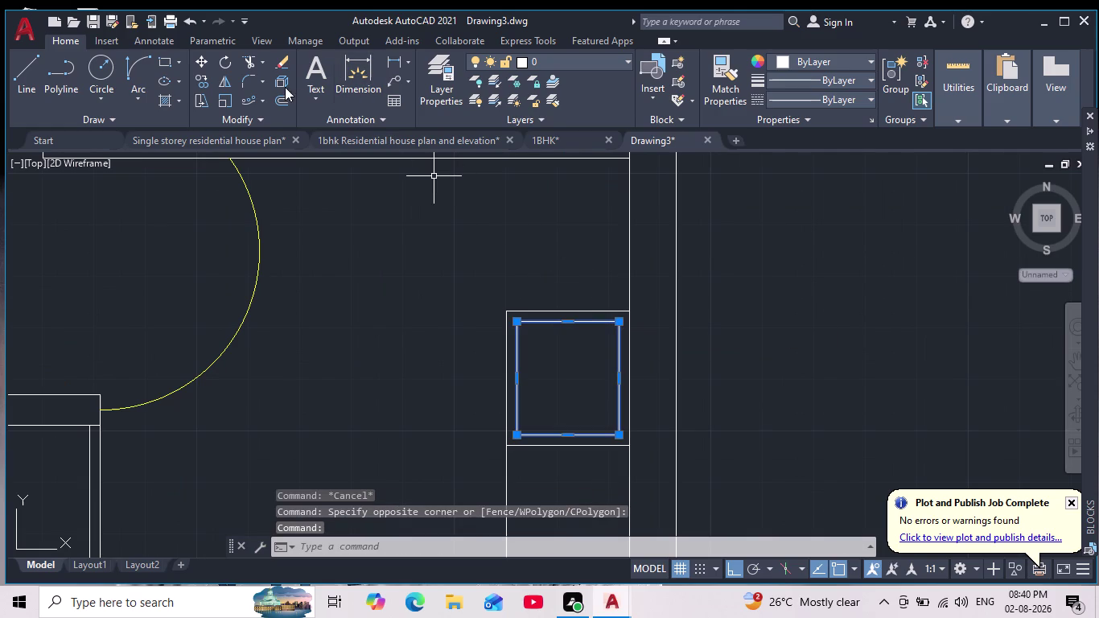
click(282, 81)
key(Escape)
key(Escape)
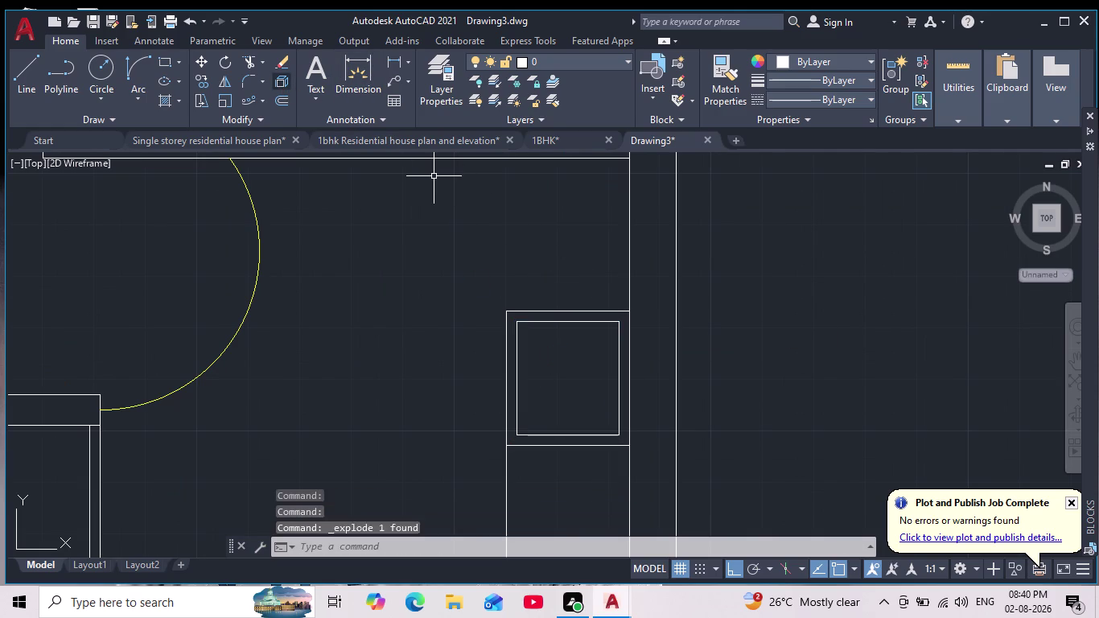
key(Escape)
key(Escape)
click(584, 321)
key(Escape)
key(Escape)
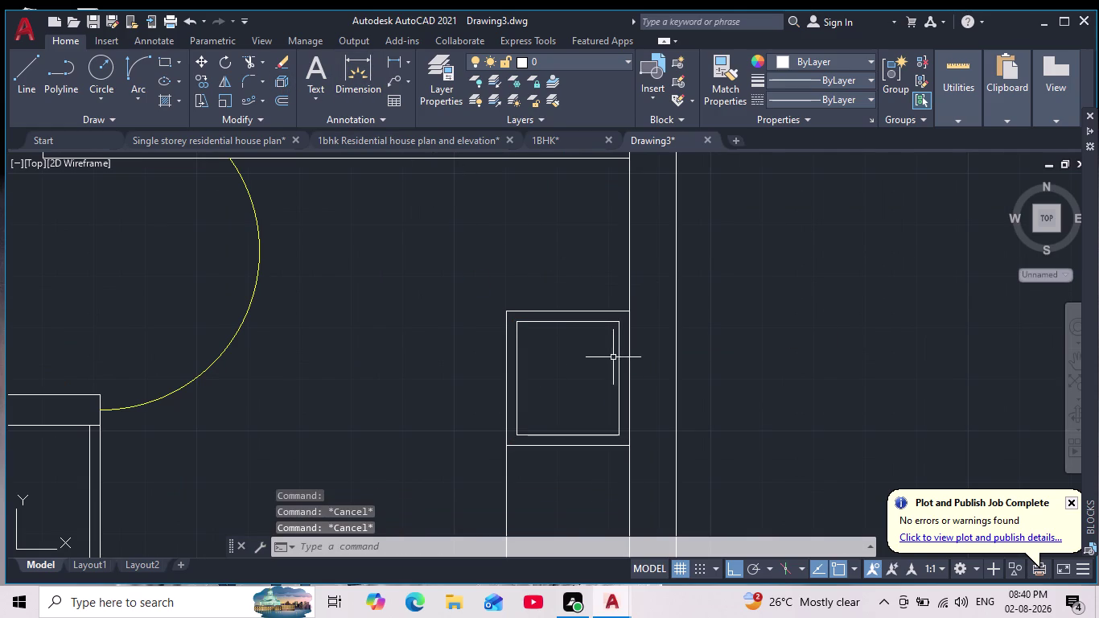
click(246, 77)
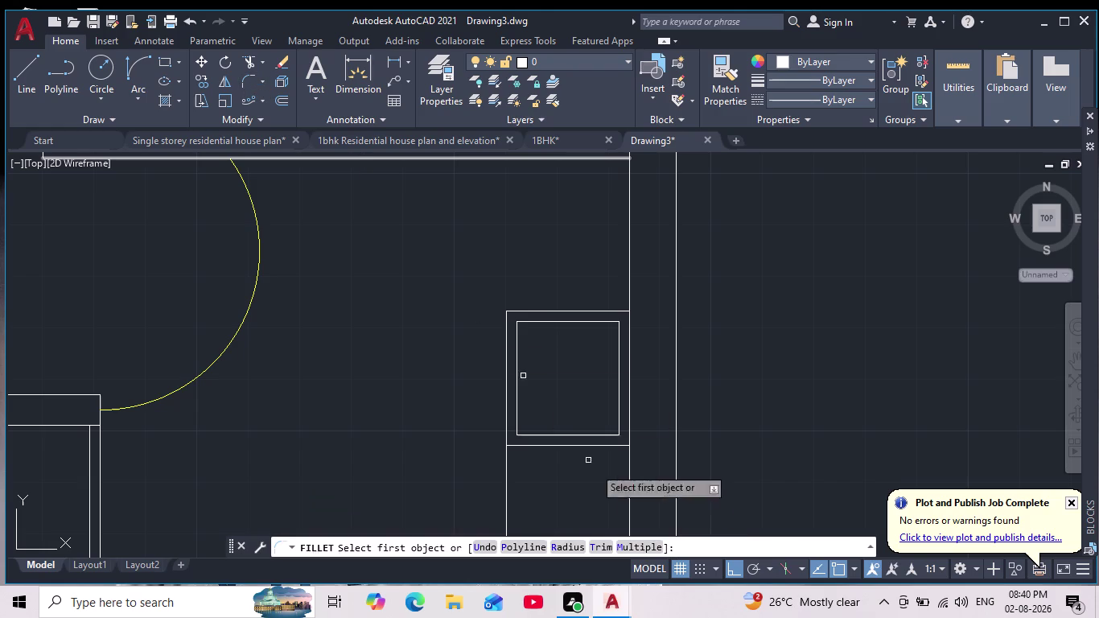
Fillet all four corners of the inner sink square with a 5-inch radius.
click(579, 551)
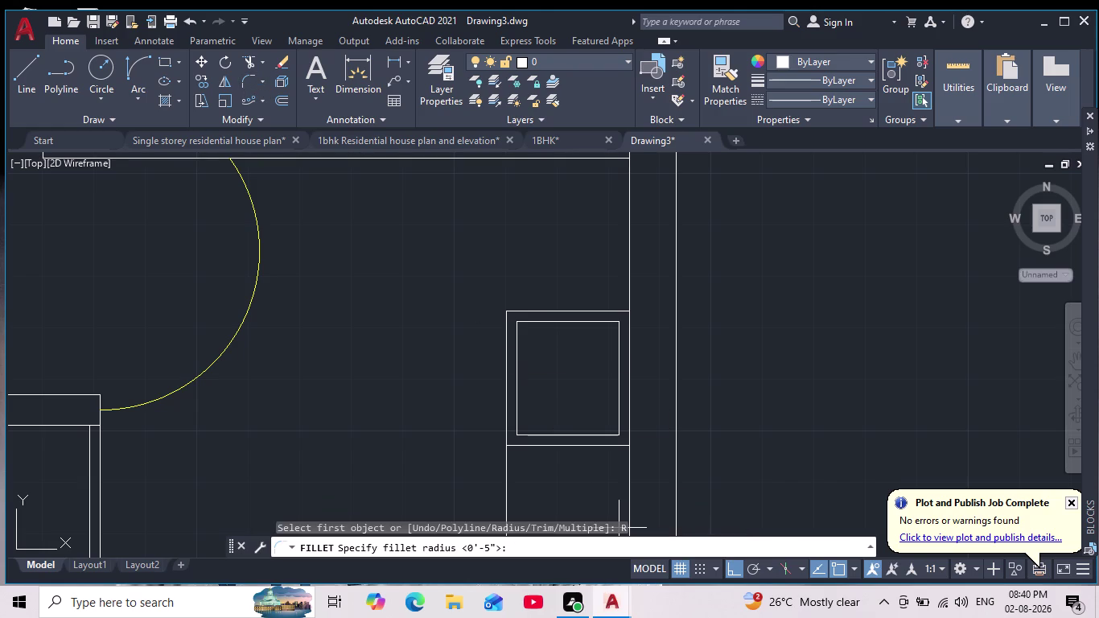
key(Return)
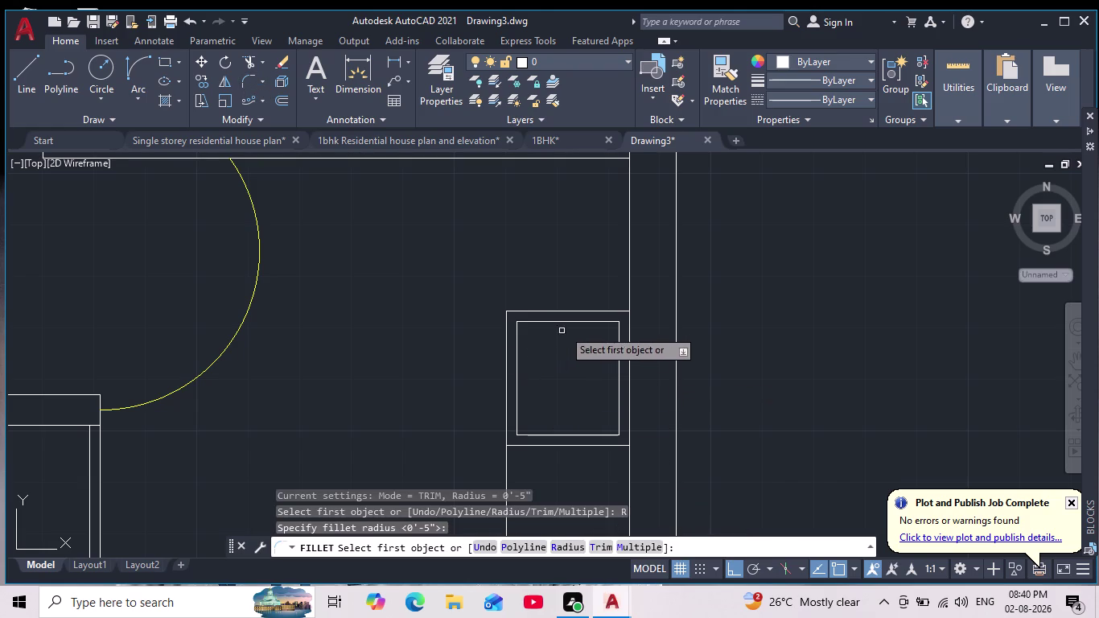
click(588, 321)
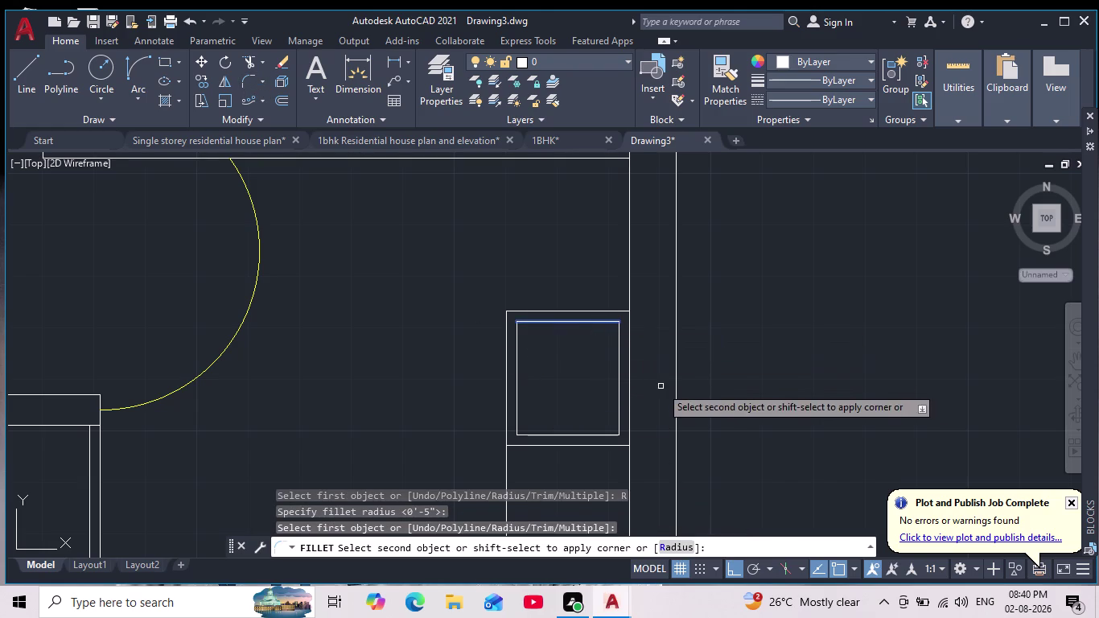
click(617, 350)
key(space)
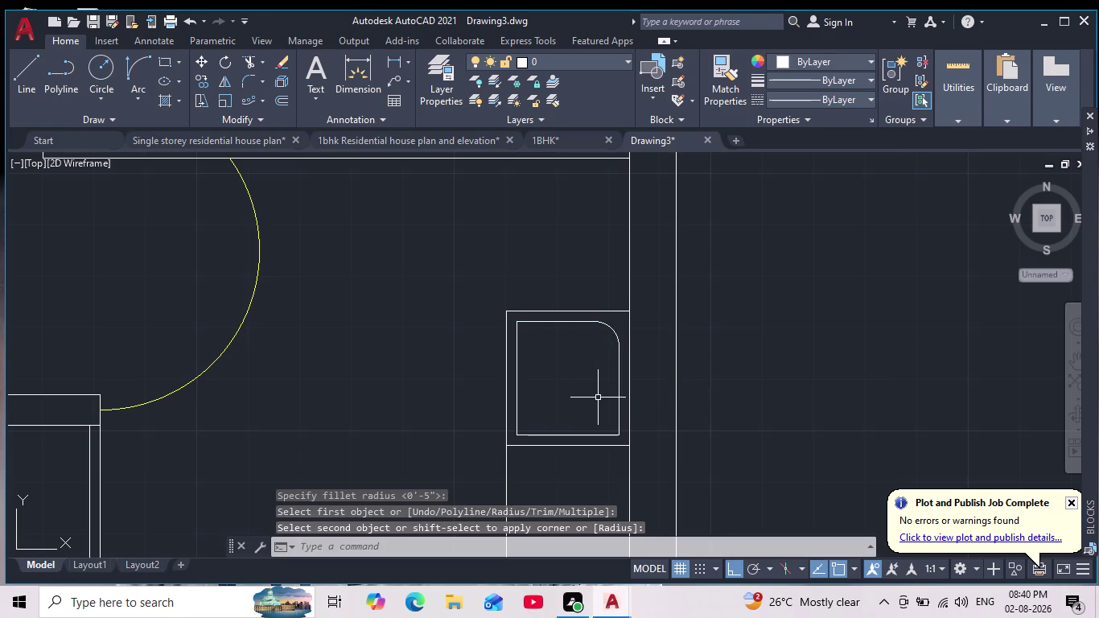
click(619, 414)
click(600, 435)
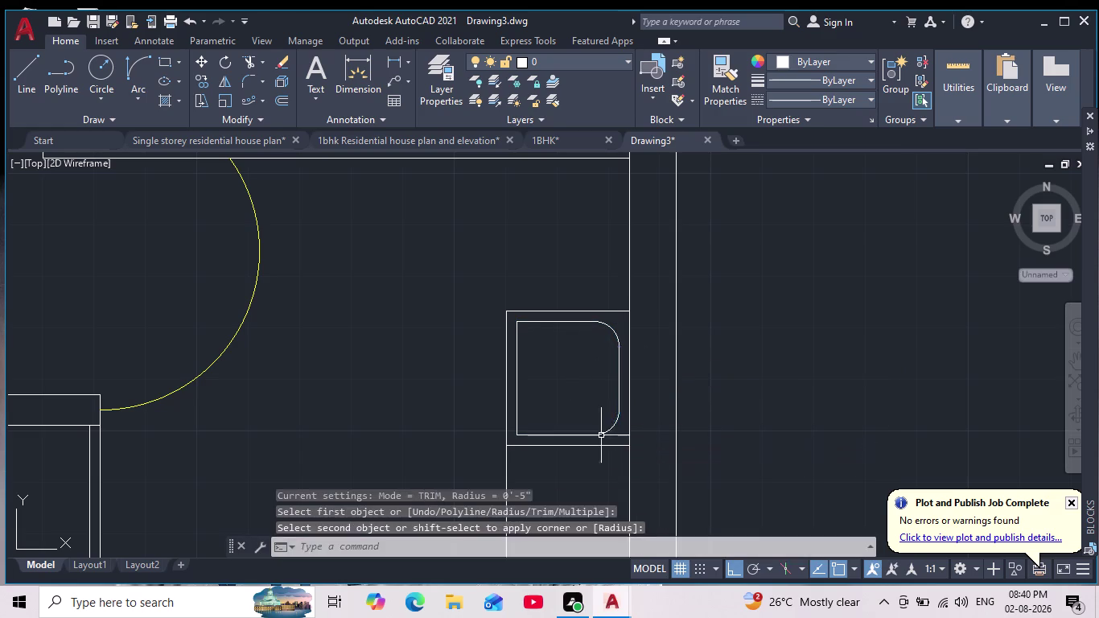
key(space)
click(529, 434)
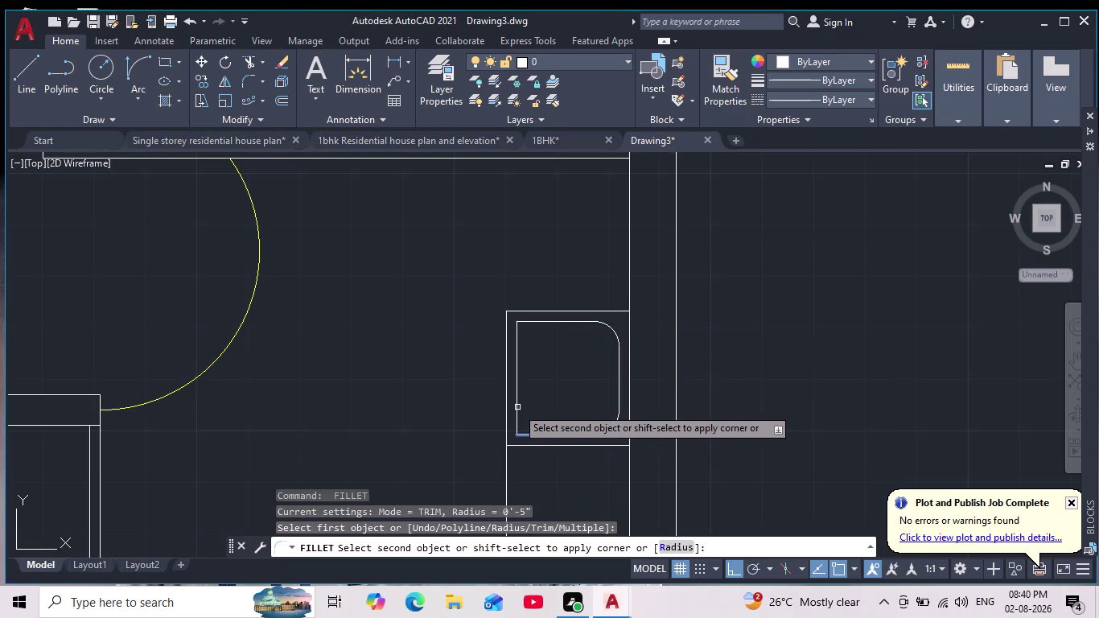
click(516, 407)
key(space)
click(532, 322)
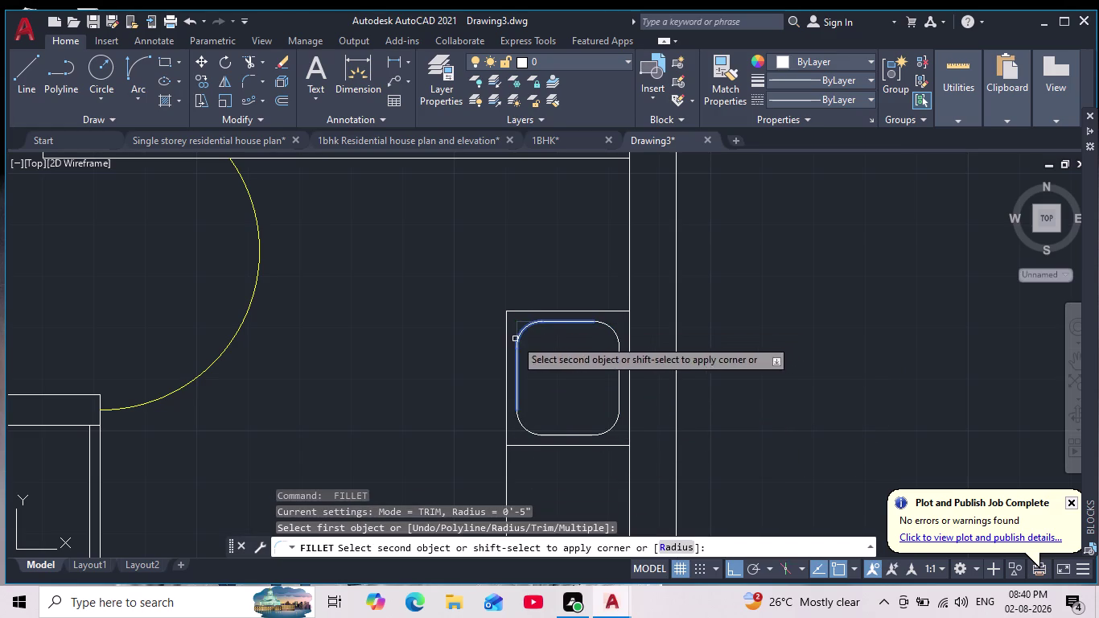
click(515, 339)
scroll(down, 3)
scroll(up, 3)
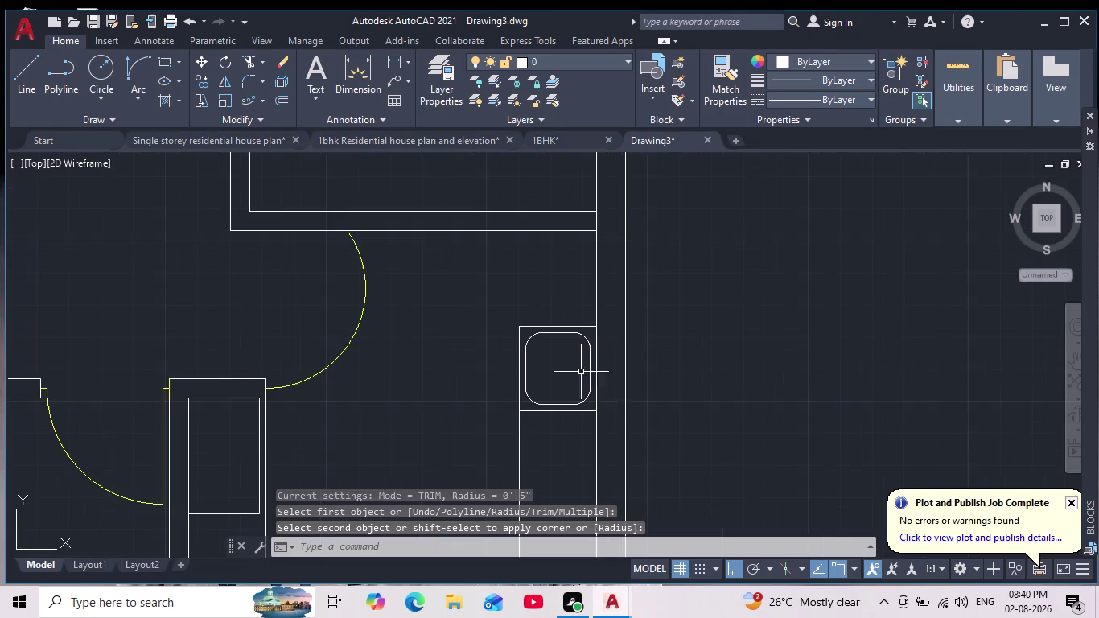
key(Escape)
key(Escape)
scroll(down, 3)
scroll(up, 3)
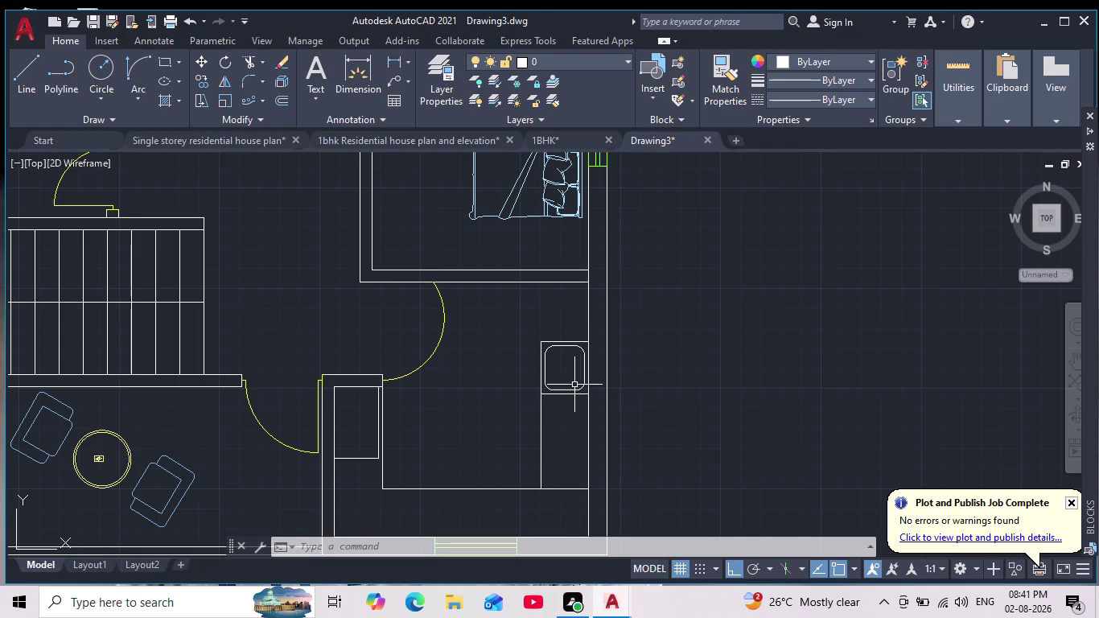
Undo the last two fillets on the inner sink square.
key(ctrl+z)
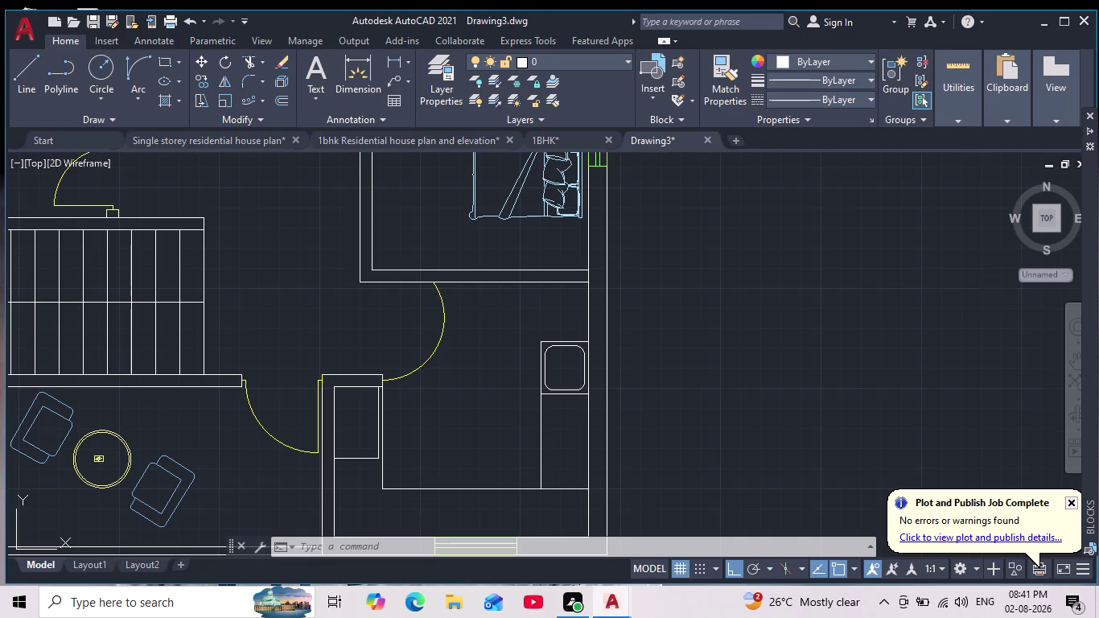
click(574, 384)
key(ctrl+z)
key(ctrl+z)
key(Escape)
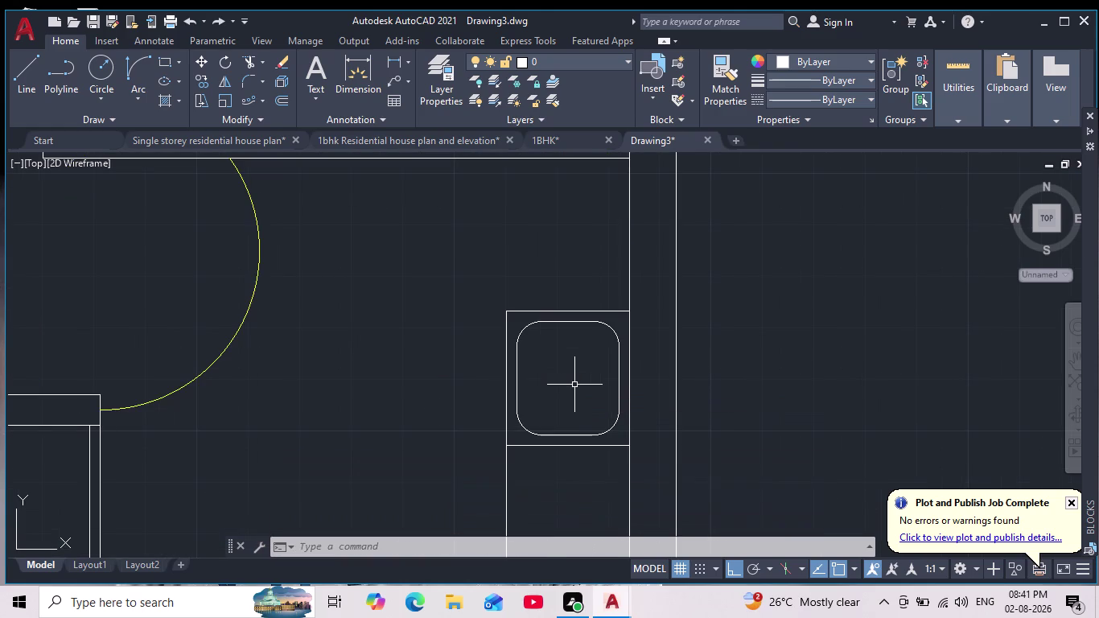
key(ctrl+z)
key(ctrl+z)
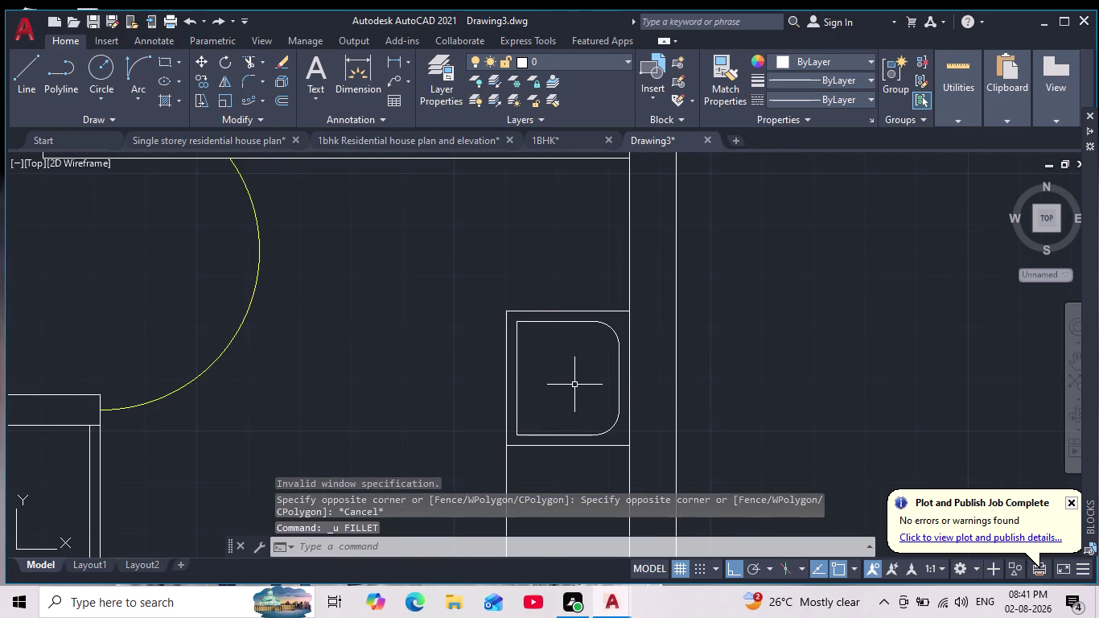
scroll(down, 3)
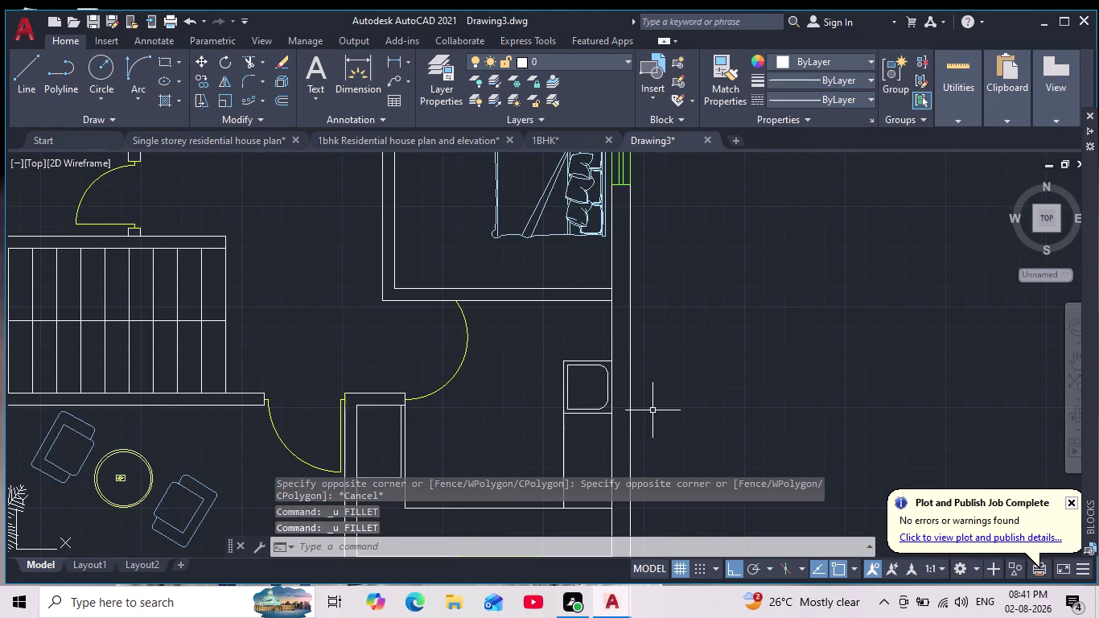
scroll(up, 3)
key(Escape)
key(Escape)
scroll(down, 3)
middle_drag(639, 394, 631, 398)
click(102, 73)
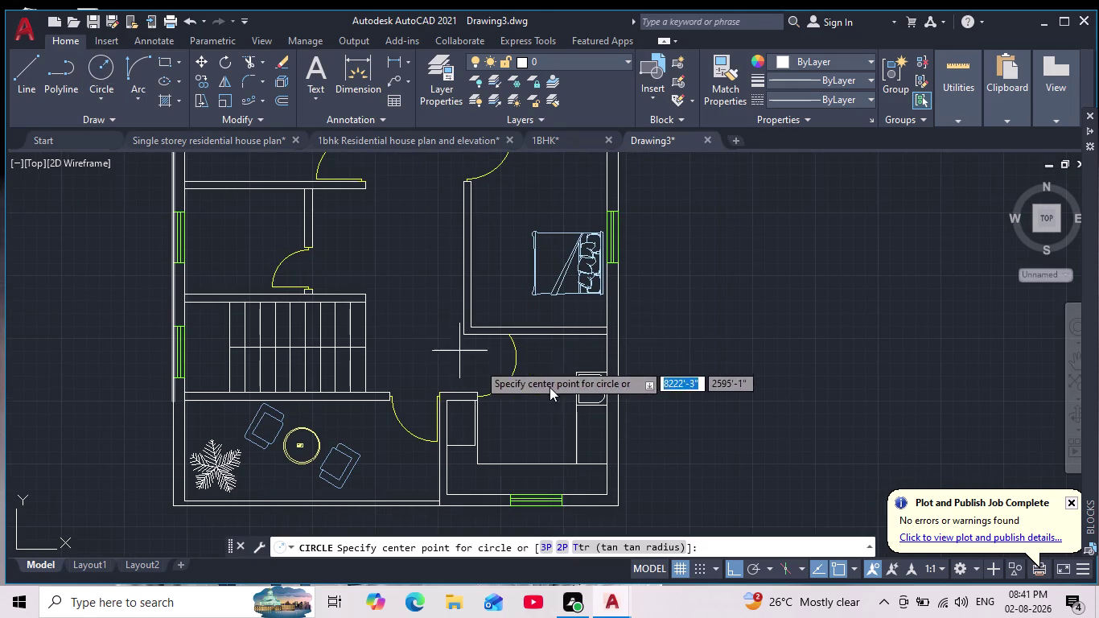
Draw the drain circle centred inside the sink's rounded corner.
scroll(up, 3)
scroll(up, 3)
click(569, 348)
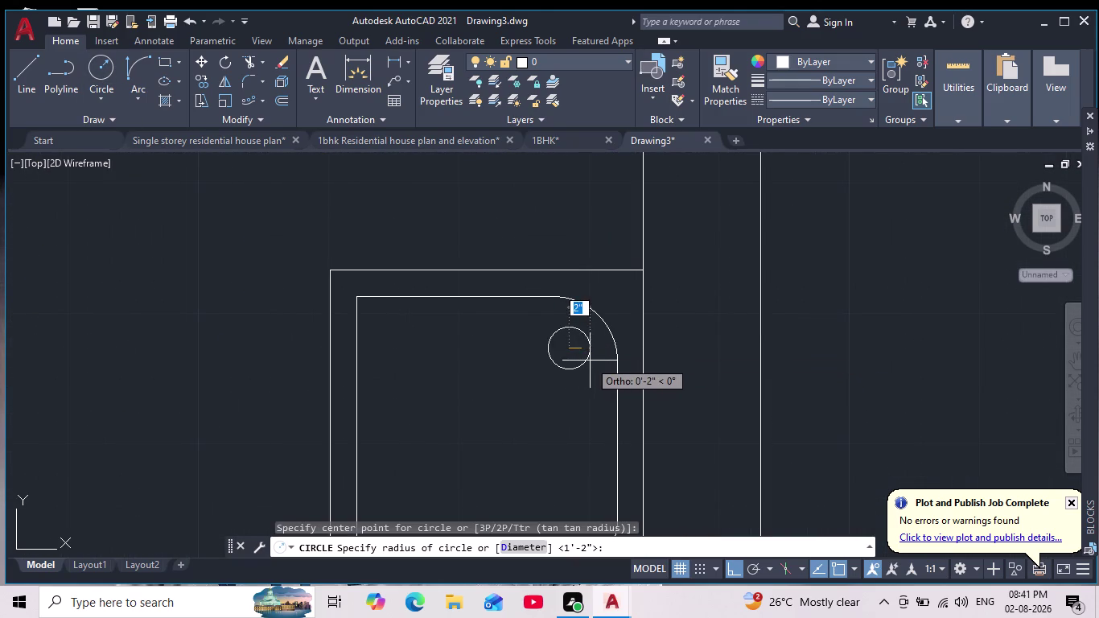
click(584, 356)
scroll(down, 3)
scroll(down, 3)
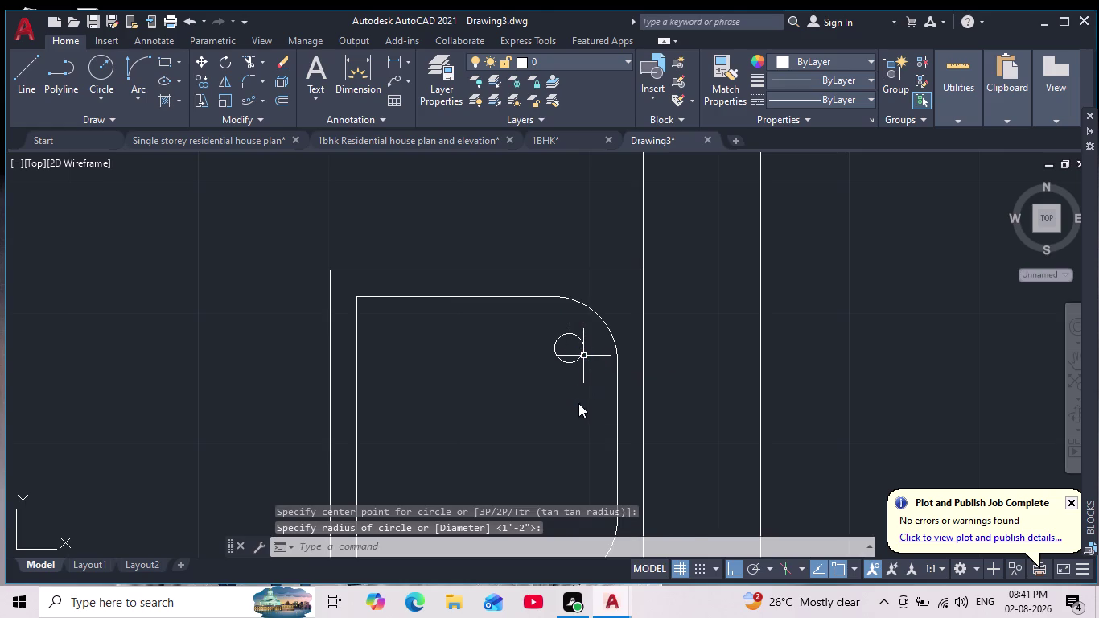
scroll(up, 3)
scroll(down, 3)
scroll(down, 3)
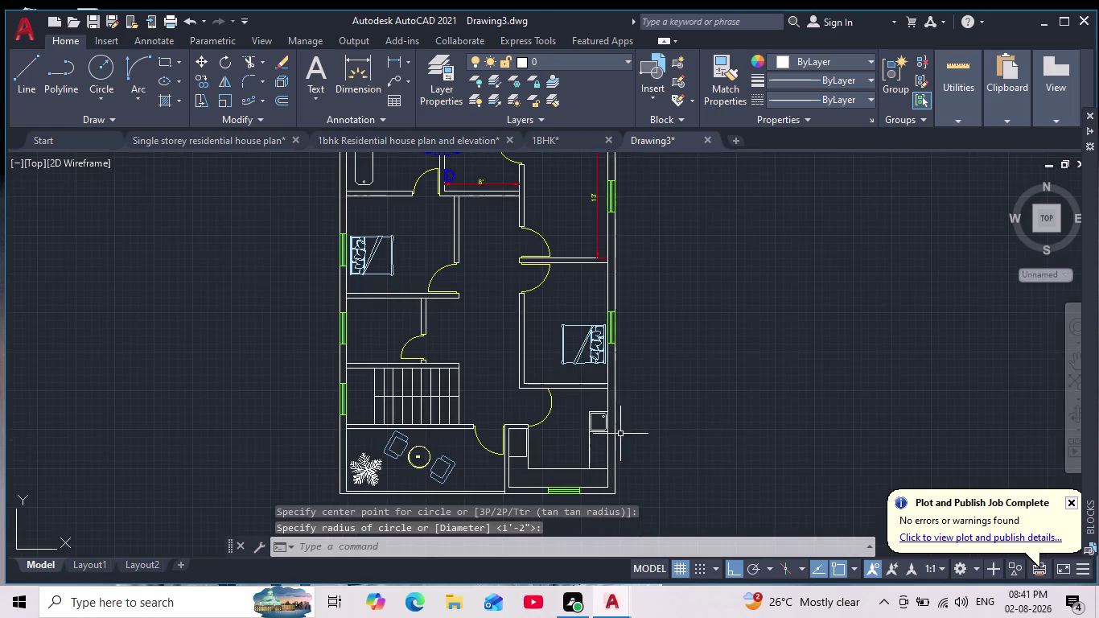
scroll(up, 3)
scroll(up, 3)
Draw a smaller circle inside the drain circle.
click(101, 66)
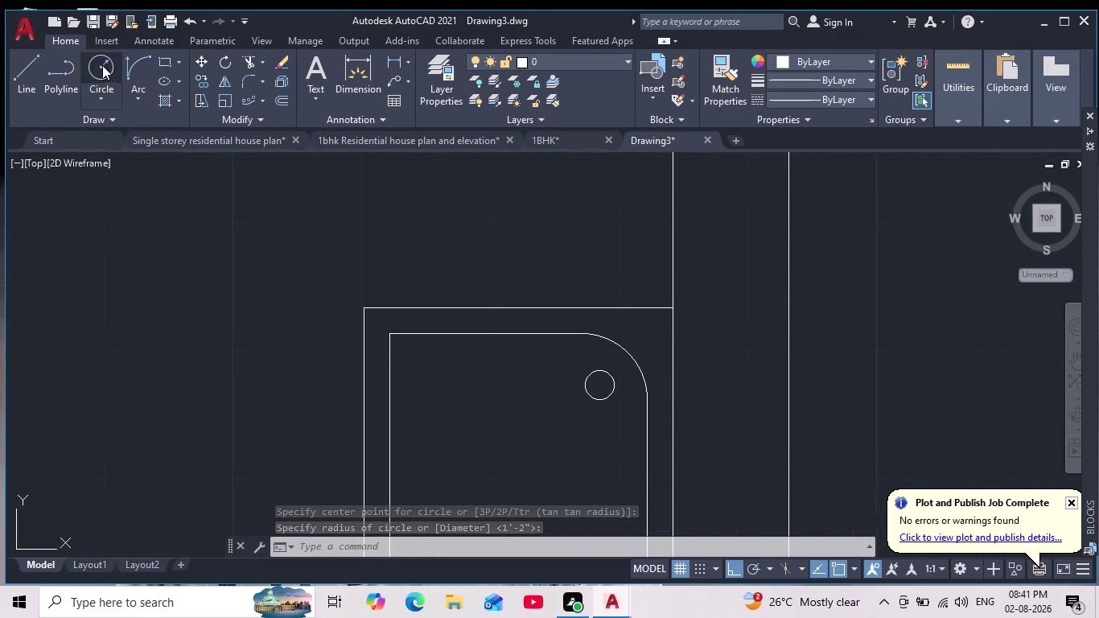
scroll(up, 3)
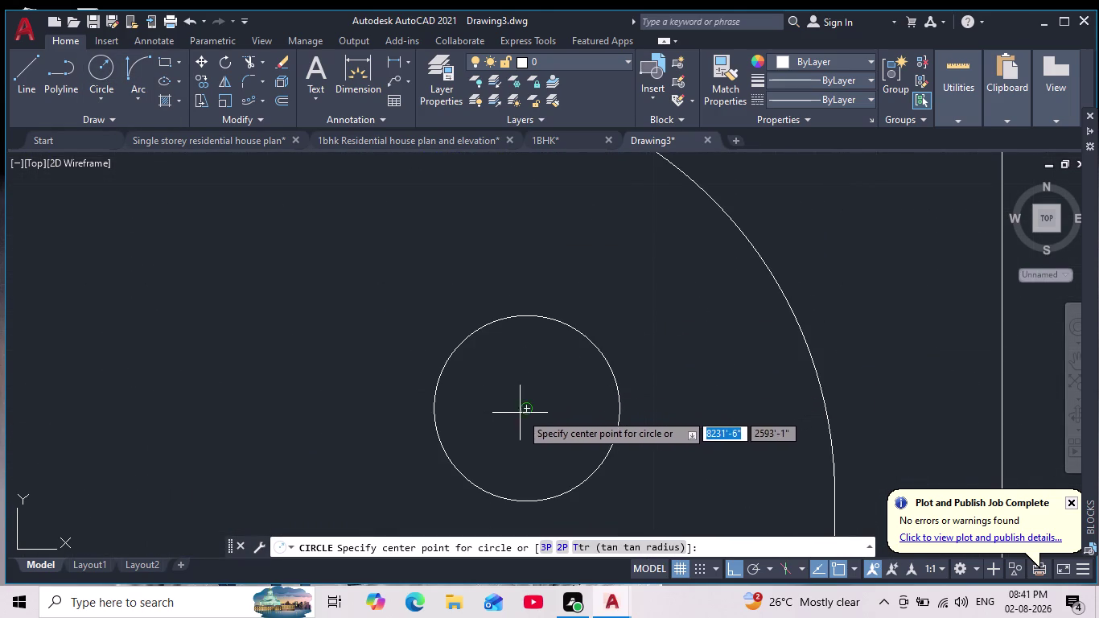
click(529, 410)
click(548, 422)
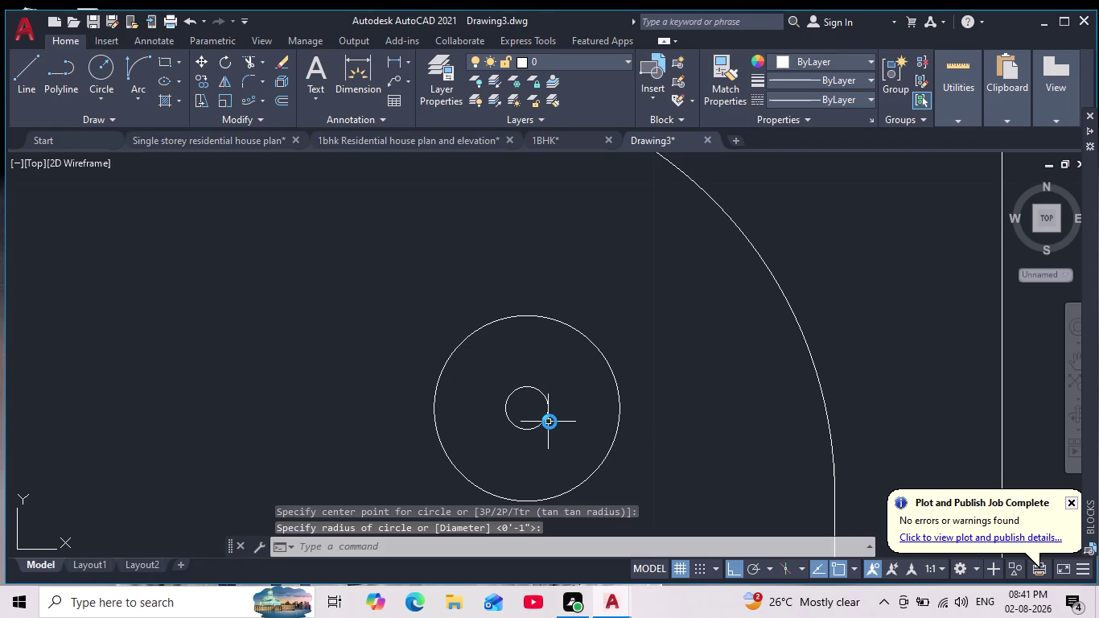
scroll(down, 3)
scroll(down, 3)
middle_drag(621, 457, 624, 444)
scroll(down, 3)
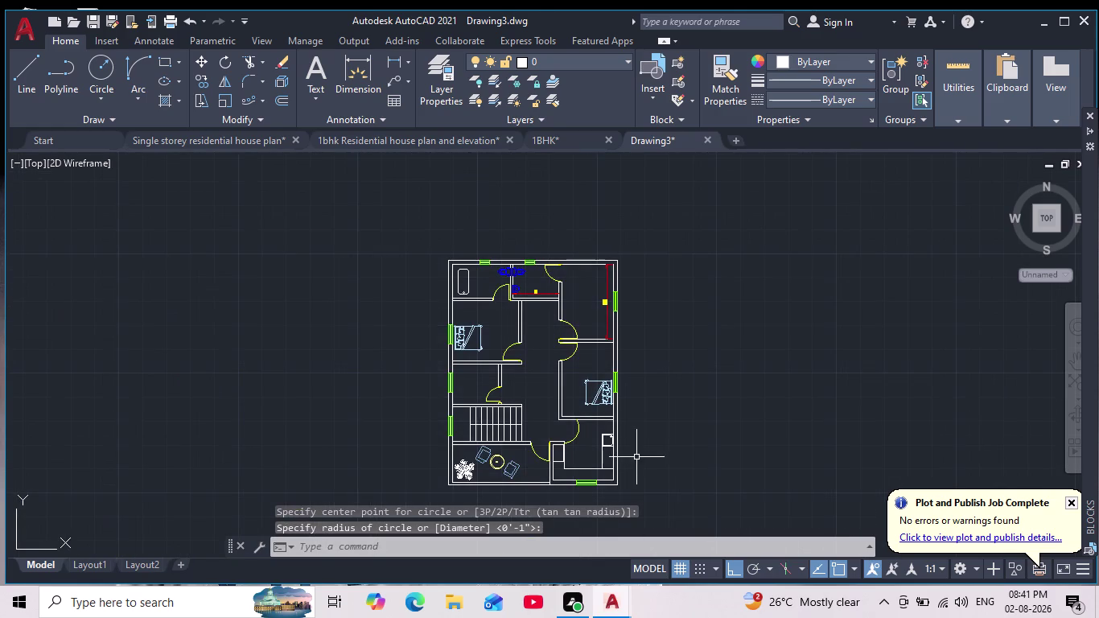
middle_drag(637, 457, 636, 425)
scroll(up, 3)
key(Escape)
key(Escape)
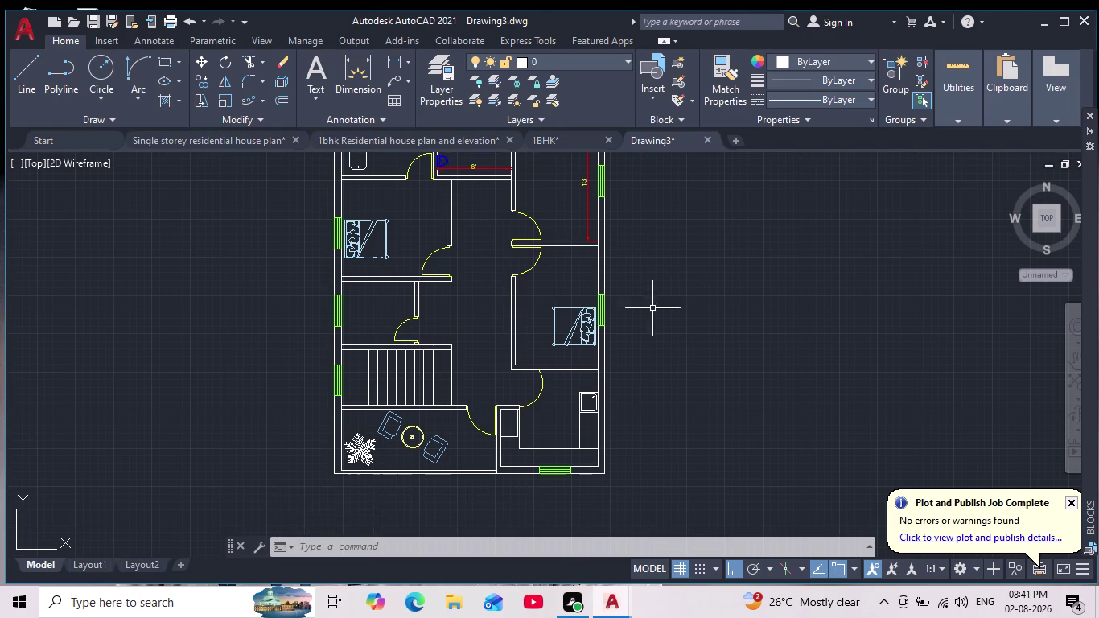
scroll(down, 3)
Window-select and copy the gas stove in the 1BHK kitchen, then return to Drawing3.
middle_drag(623, 382, 612, 390)
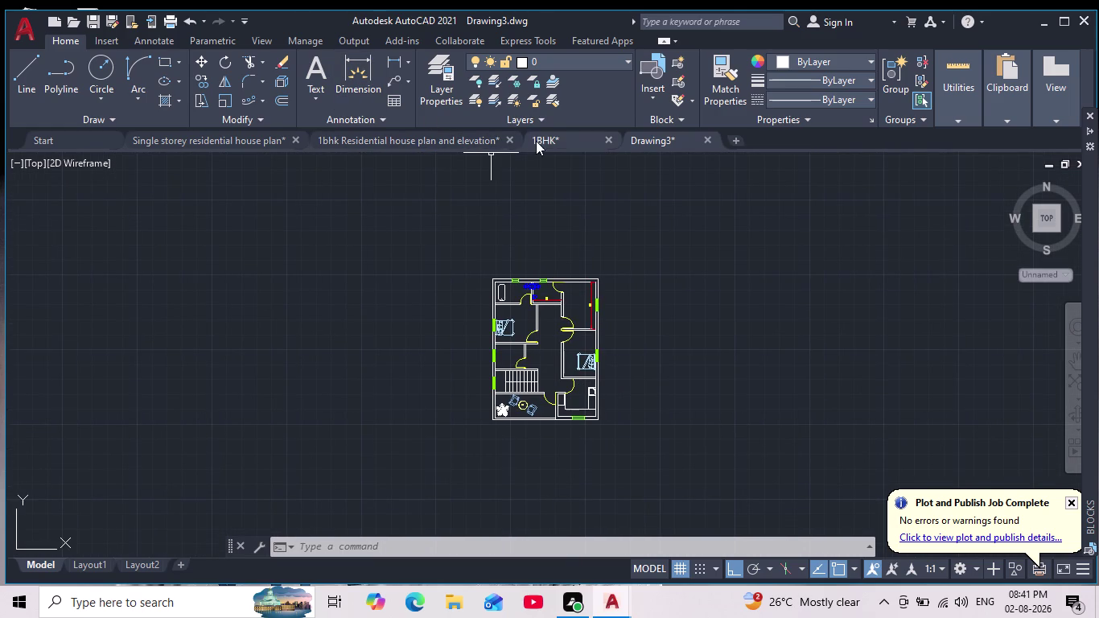
click(559, 142)
scroll(up, 3)
middle_drag(455, 447, 503, 339)
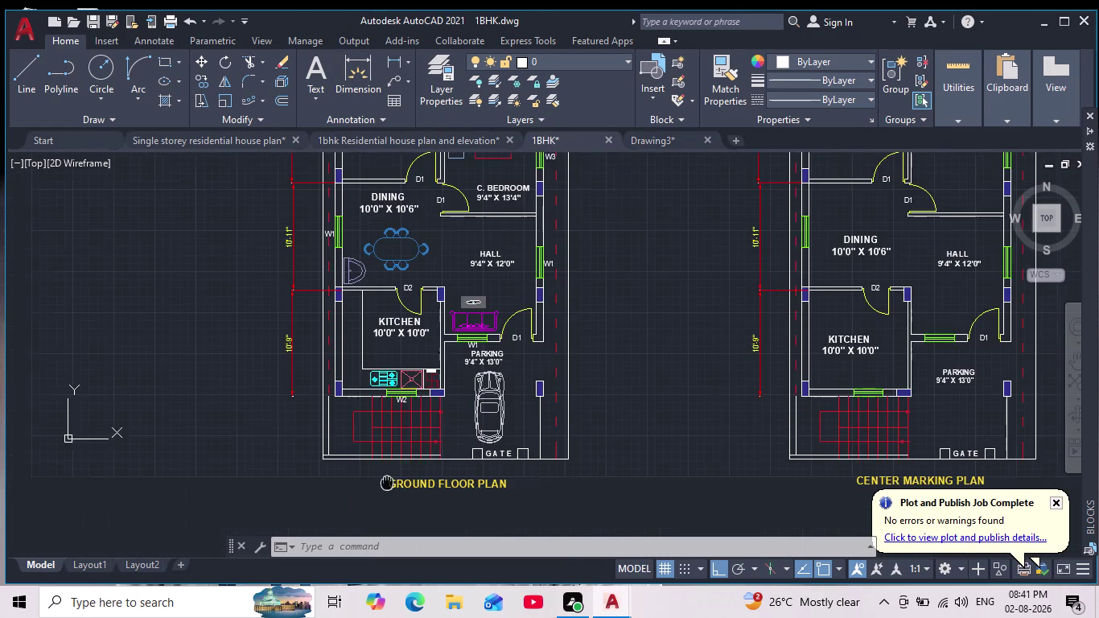
scroll(up, 3)
middle_drag(353, 380, 513, 299)
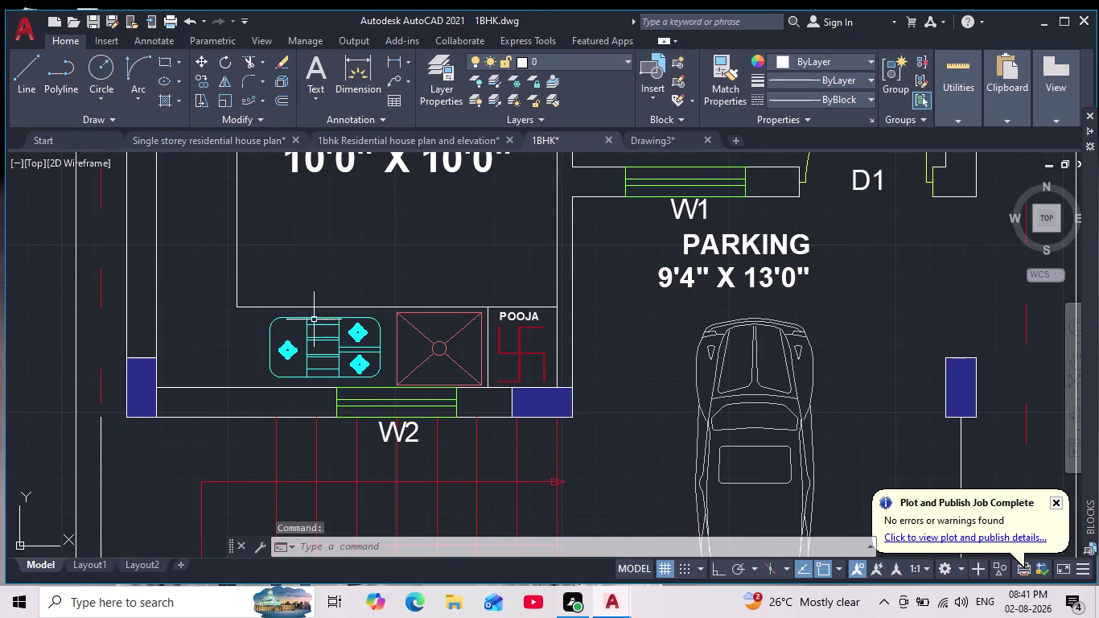
click(310, 315)
click(270, 354)
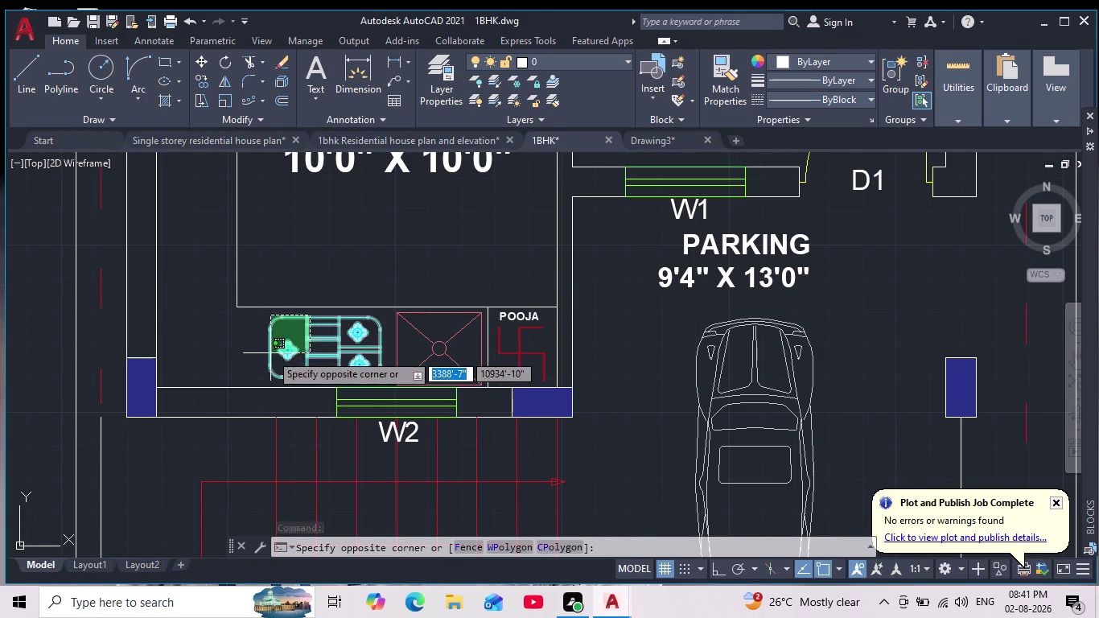
key(ctrl+c)
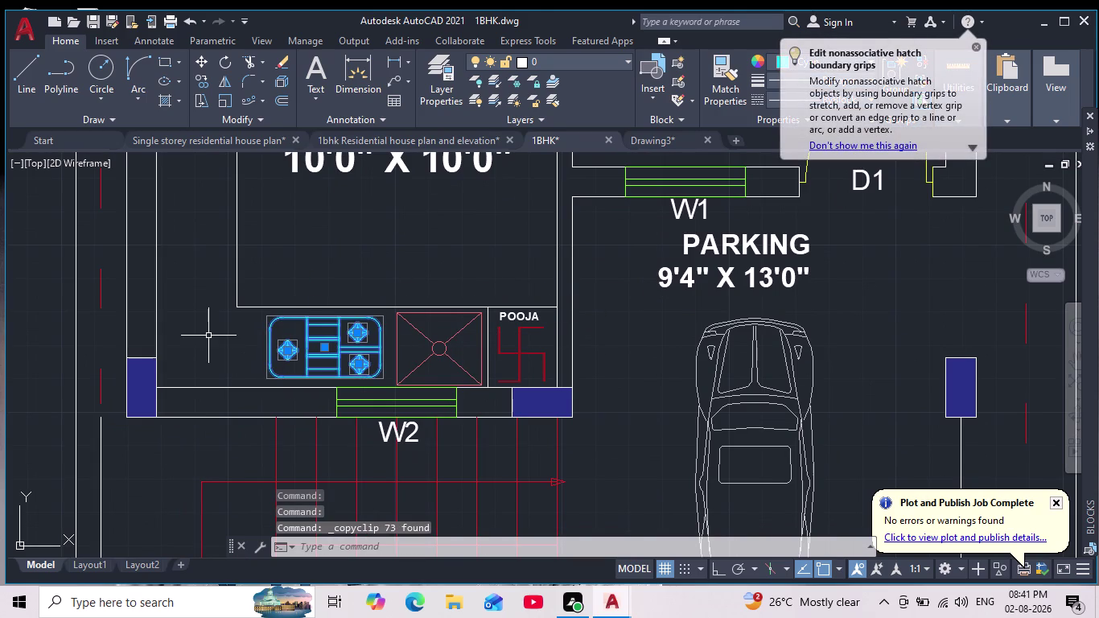
click(640, 136)
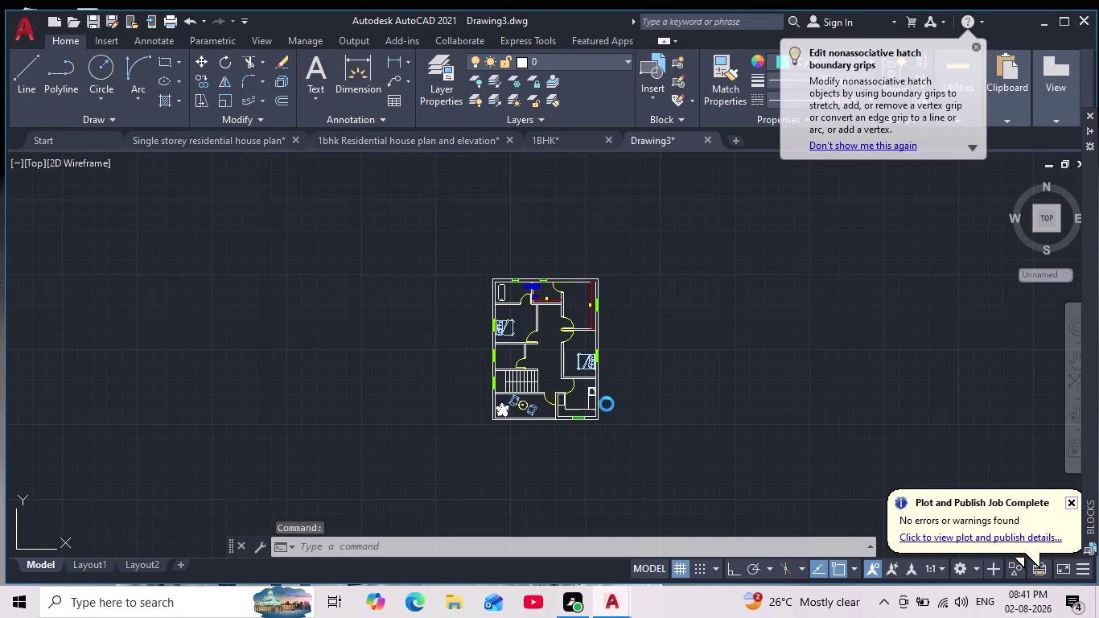
Paste the gas stove onto the kitchen counter along Drawing3's bottom wall.
scroll(up, 3)
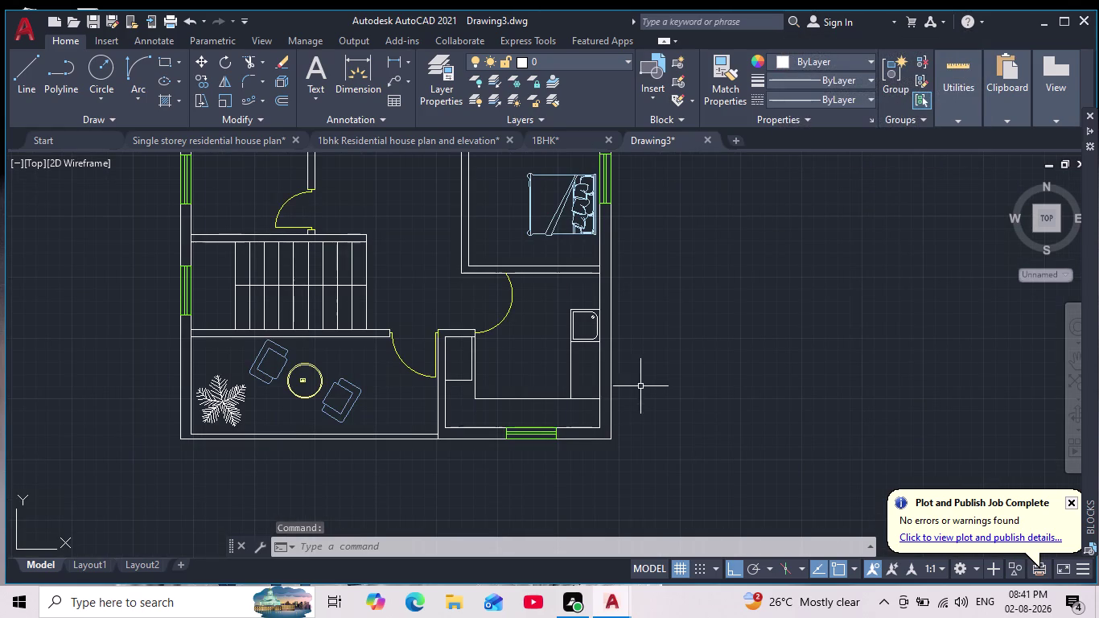
middle_drag(647, 376, 598, 373)
key(ctrl+v)
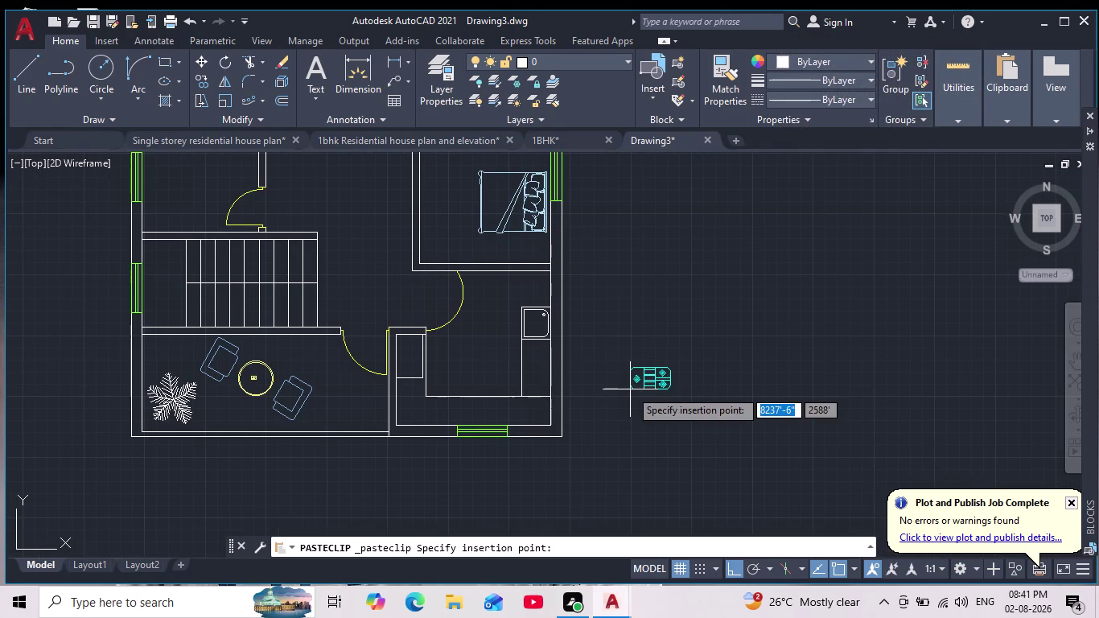
scroll(up, 3)
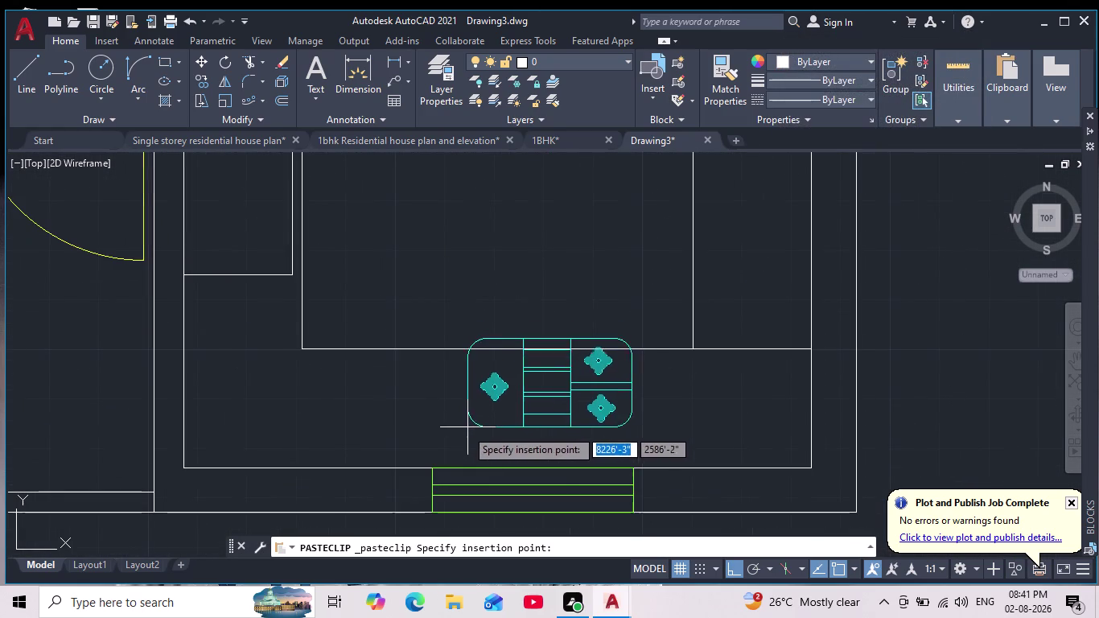
click(422, 452)
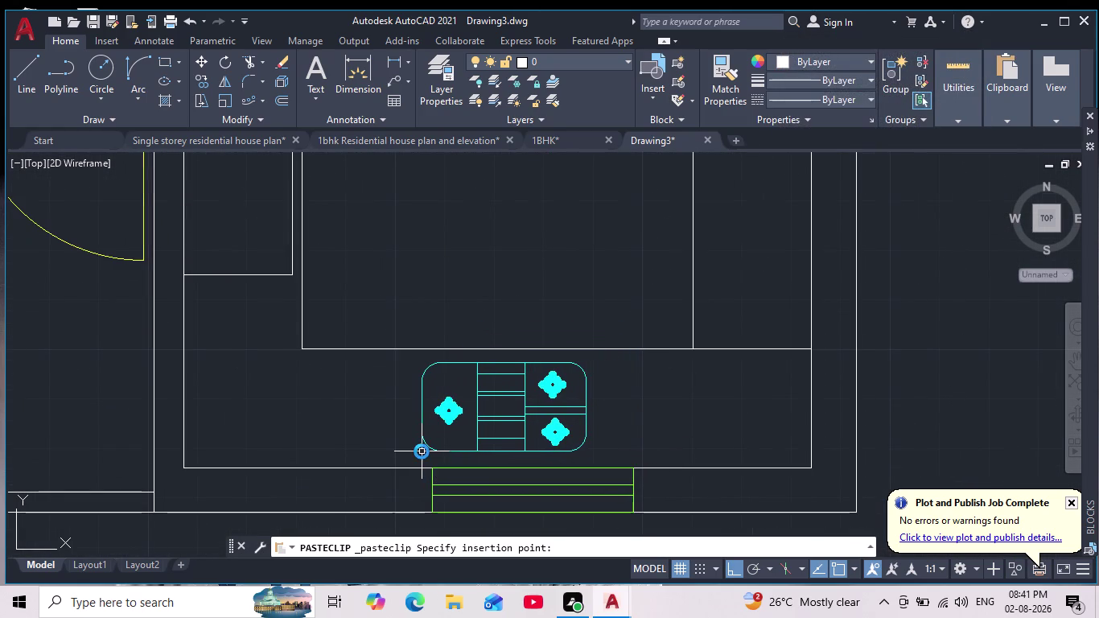
scroll(down, 3)
scroll(down, 3)
middle_drag(712, 448, 697, 439)
scroll(down, 3)
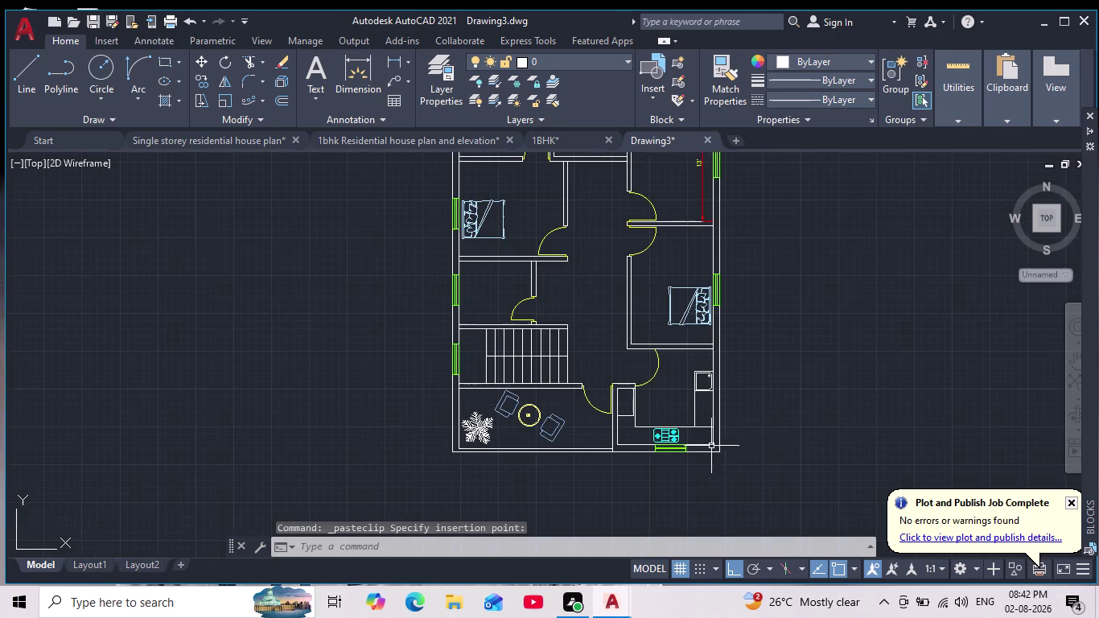
scroll(up, 3)
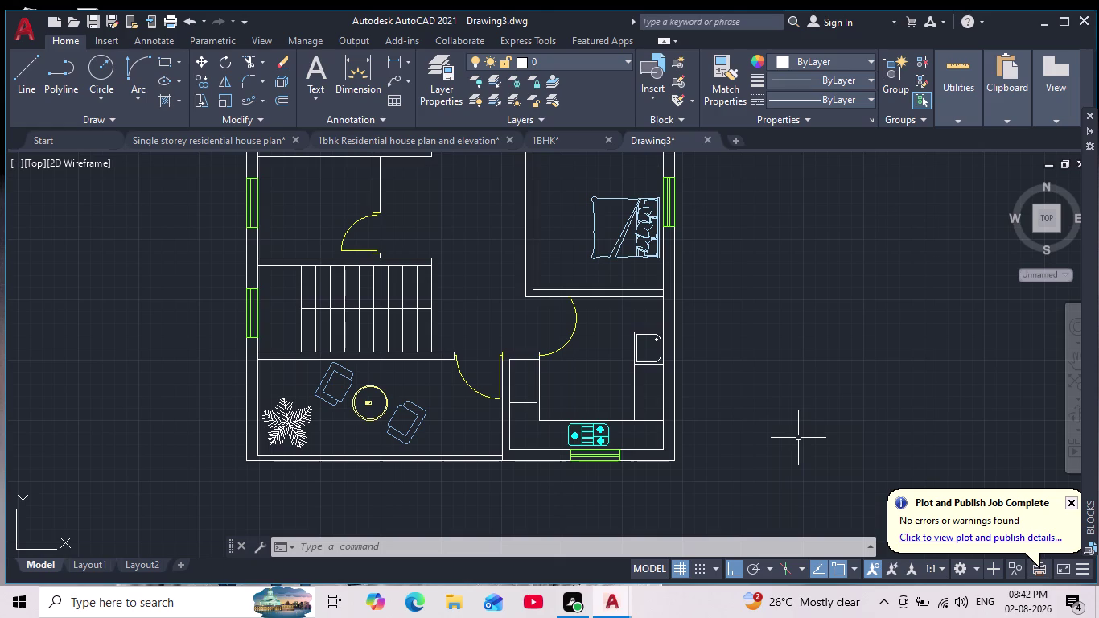
scroll(down, 3)
scroll(down, 3)
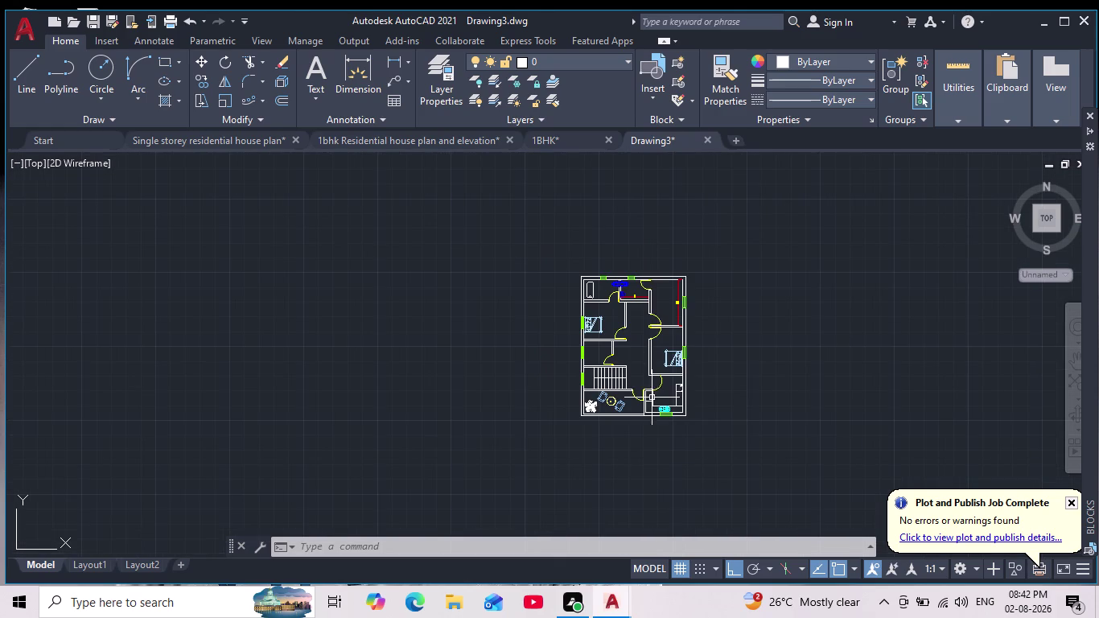
middle_drag(695, 381, 641, 405)
scroll(up, 3)
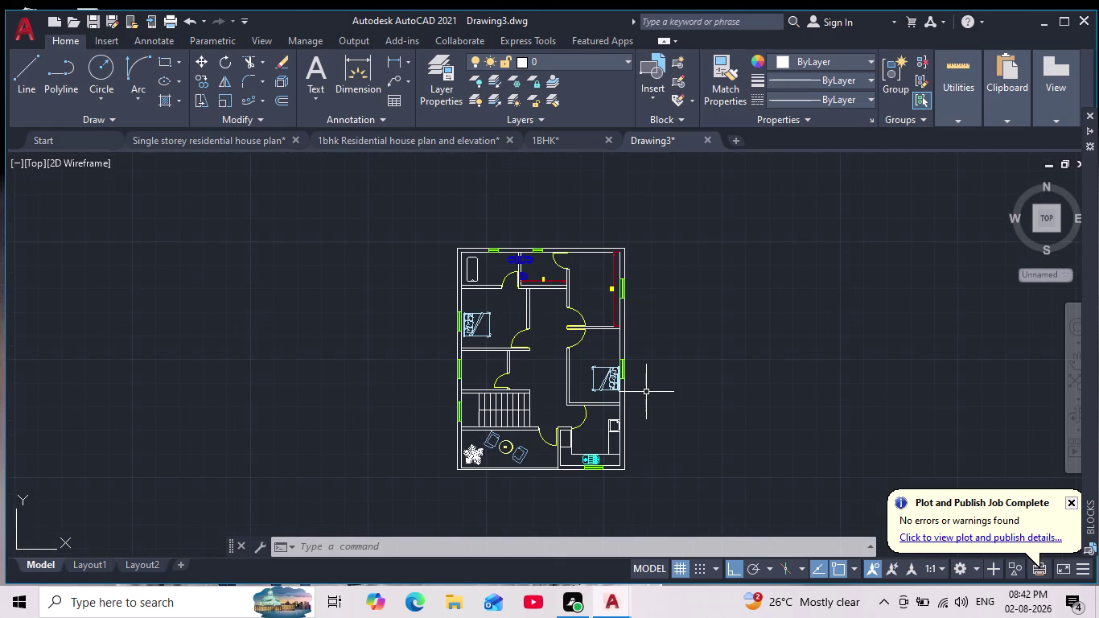
Cancel a mistaken MT attempt where 'bath' went in as coordinates, then restart MT.
scroll(down, 3)
scroll(up, 3)
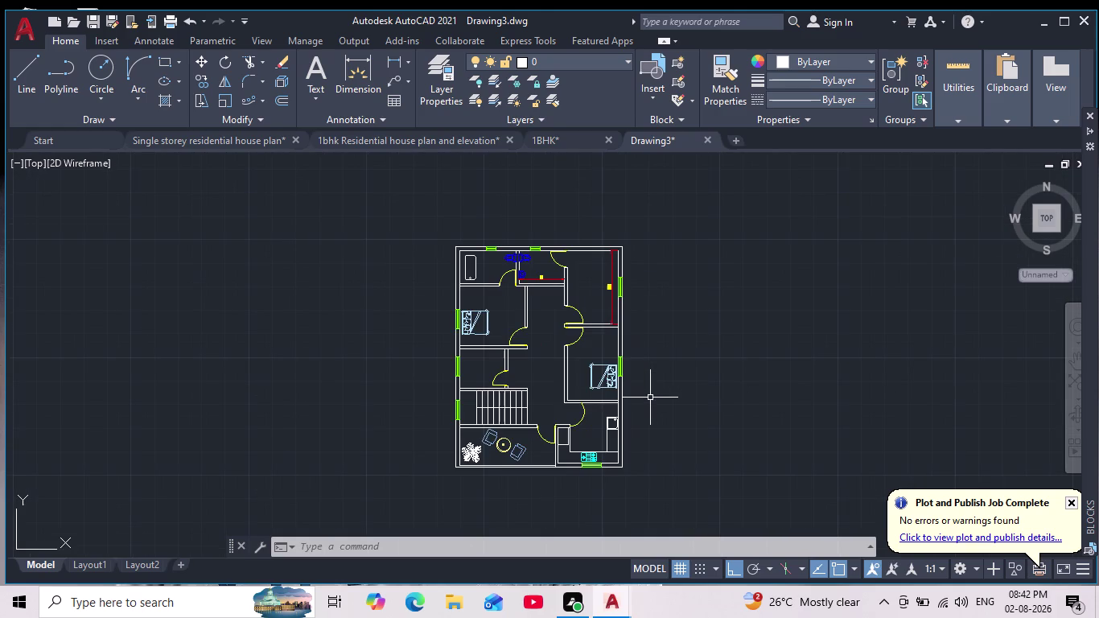
text(mt)
key(Return)
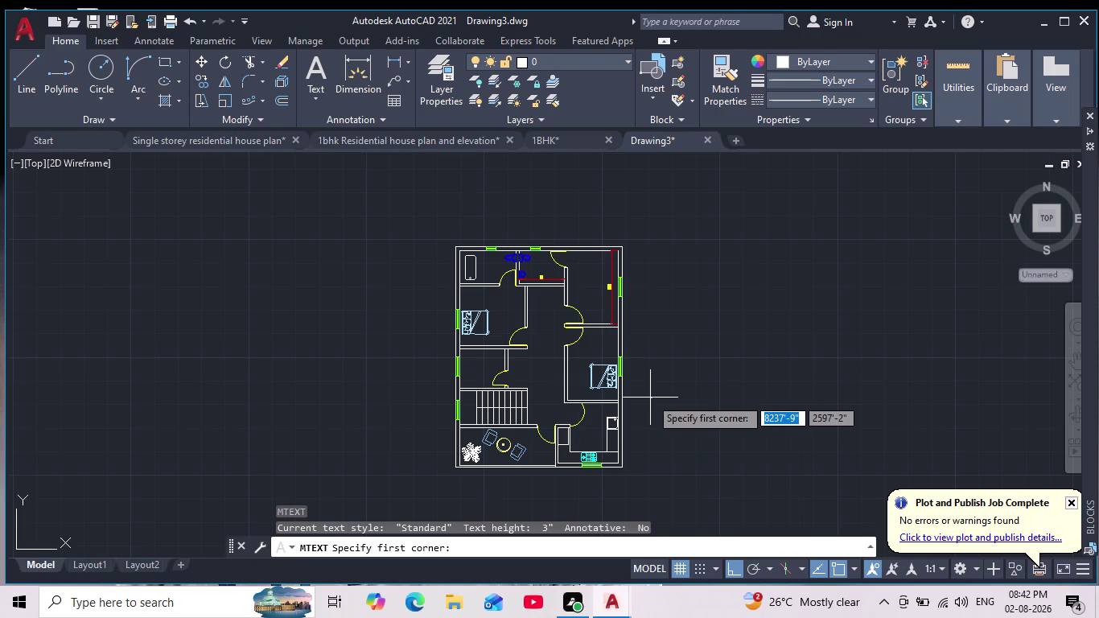
text(bath)
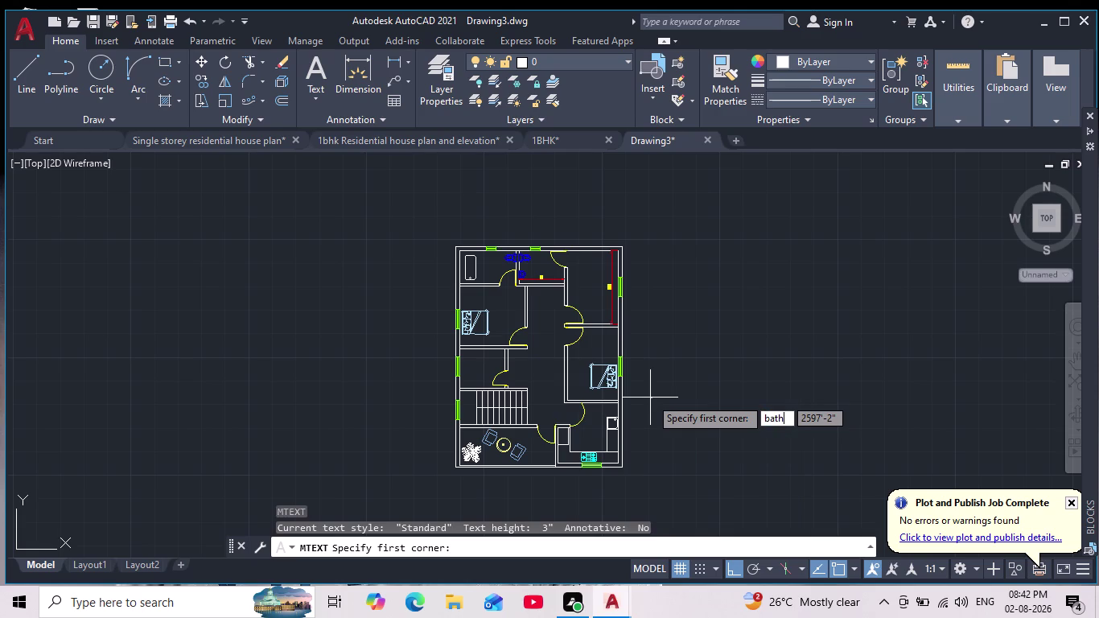
key(BackSpace)
key(BackSpace)
key(BackSpace)
key(BackSpace)
key(BackSpace)
key(BackSpace)
key(BackSpace)
key(BackSpace)
key(Escape)
key(Escape)
key(Escape)
key(Escape)
key(Escape)
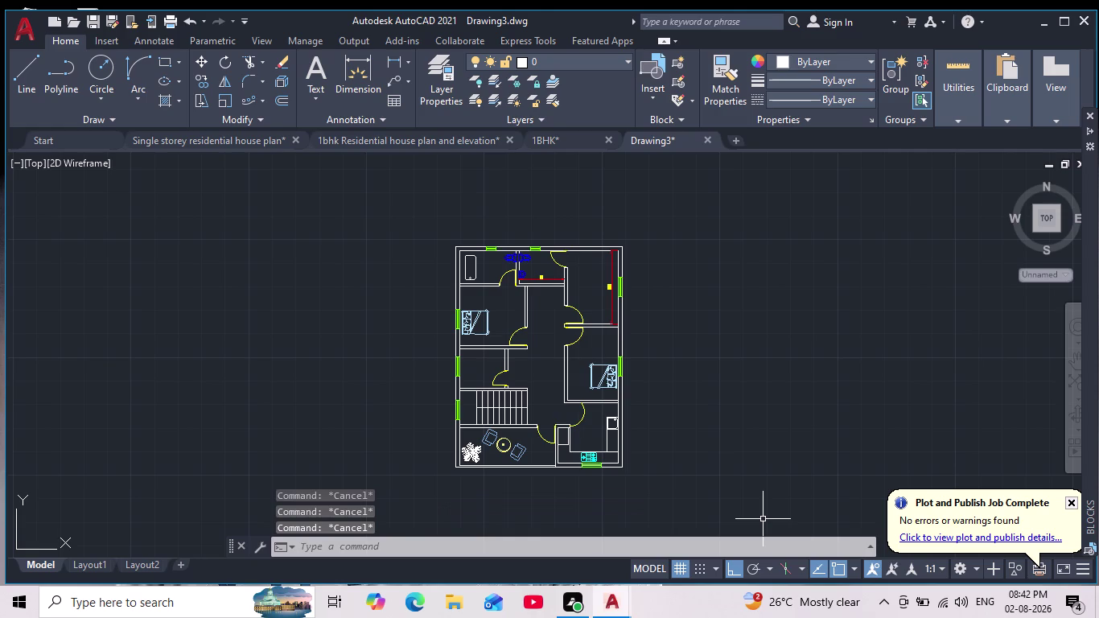
text(mt)
key(Return)
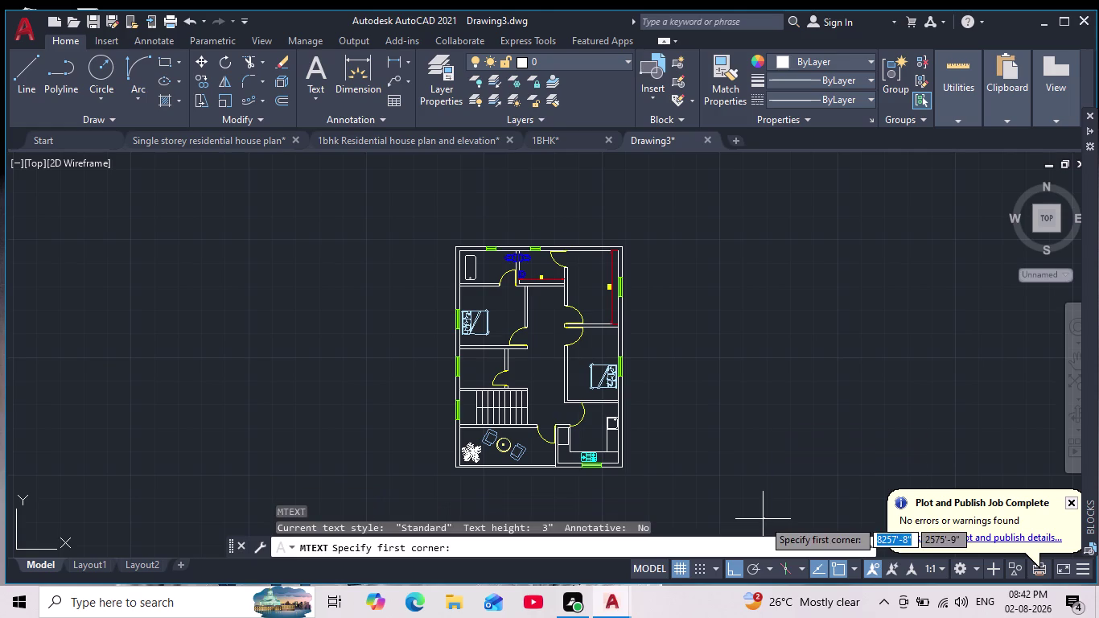
scroll(up, 3)
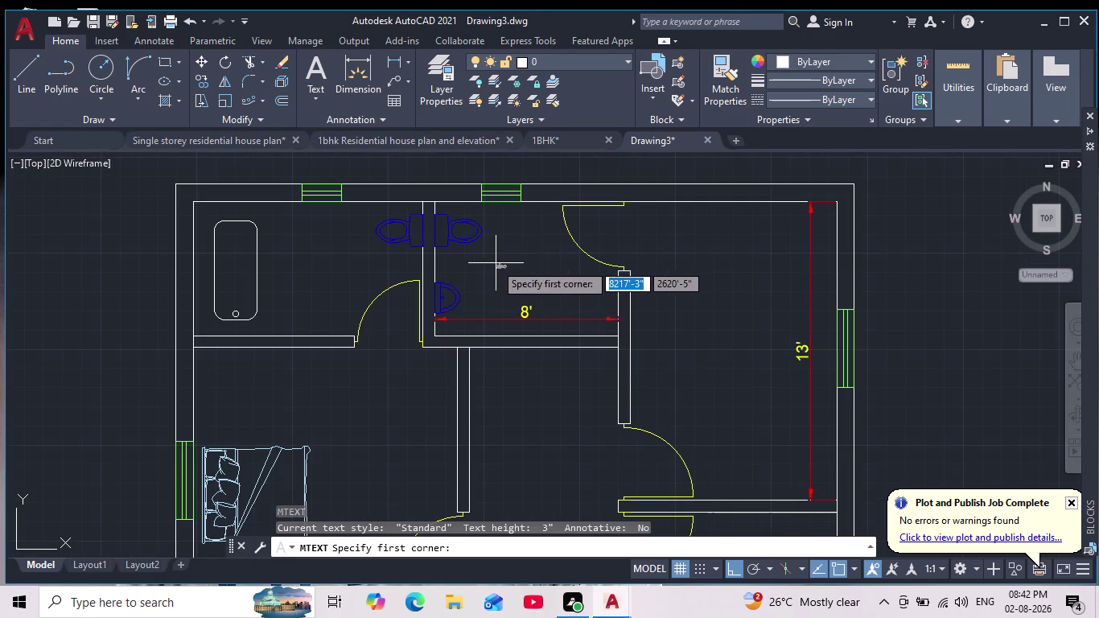
Place a text box in the bathroom and type BATHROOM above 8' X 5'10".
click(495, 263)
click(532, 283)
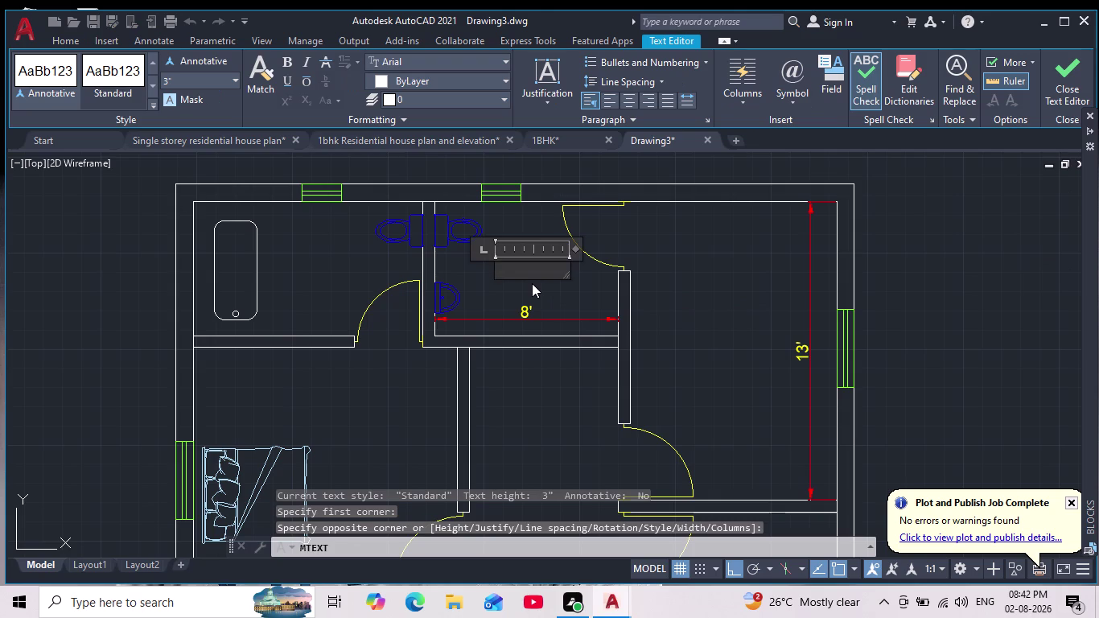
text(R)
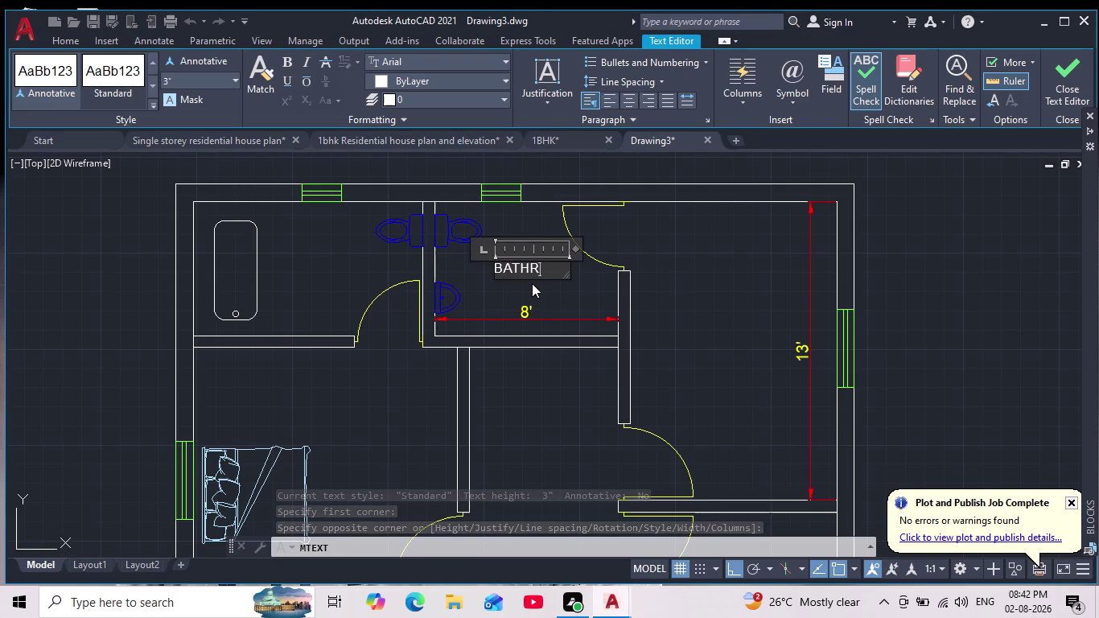
text(PP)
key(BackSpace)
key(BackSpace)
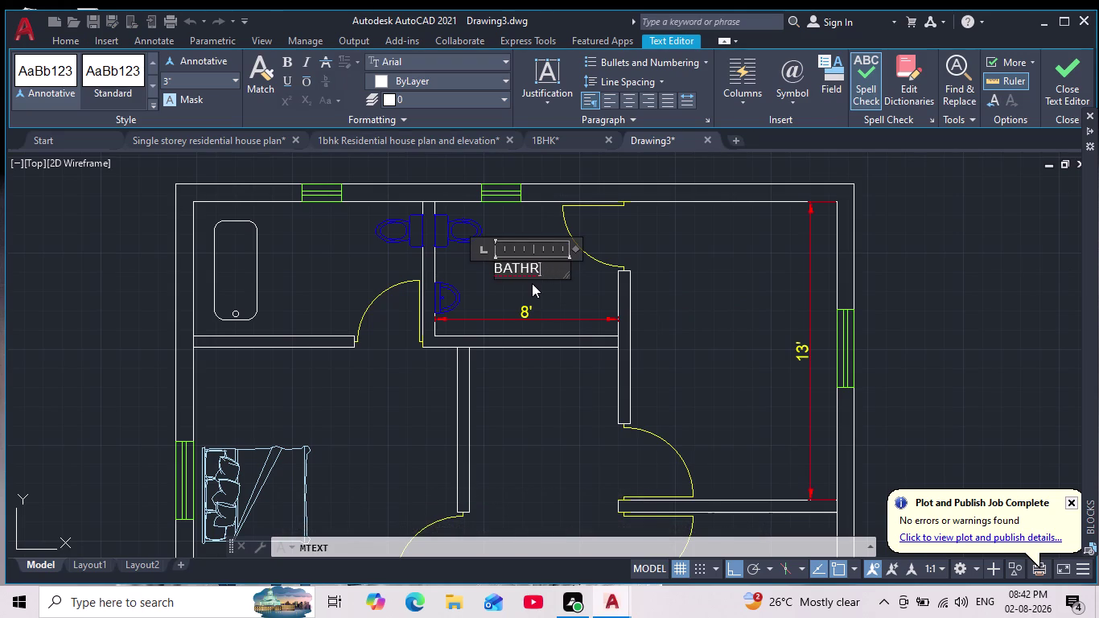
text(OOM)
key(Return)
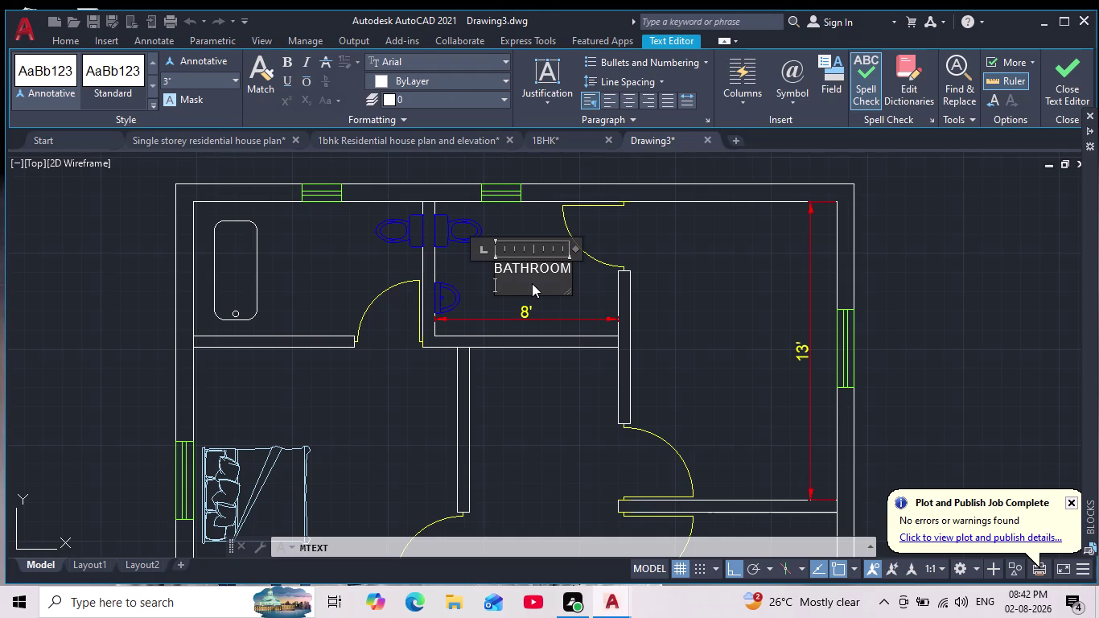
text(8')
key(space)
text(X)
key(space)
key(1)
key(BackSpace)
text(5')
text(10)
key(shift+quotedbl)
Set the label text height to 6 inches, widen the box, and make it bold.
drag(554, 290, 473, 268)
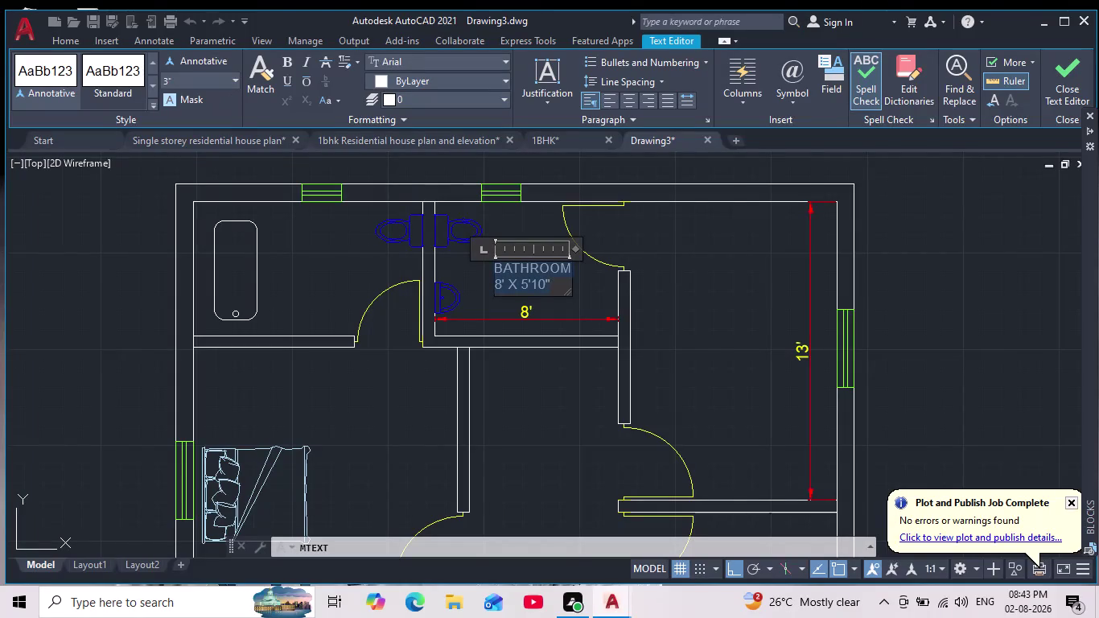
click(189, 85)
key(6)
key(Return)
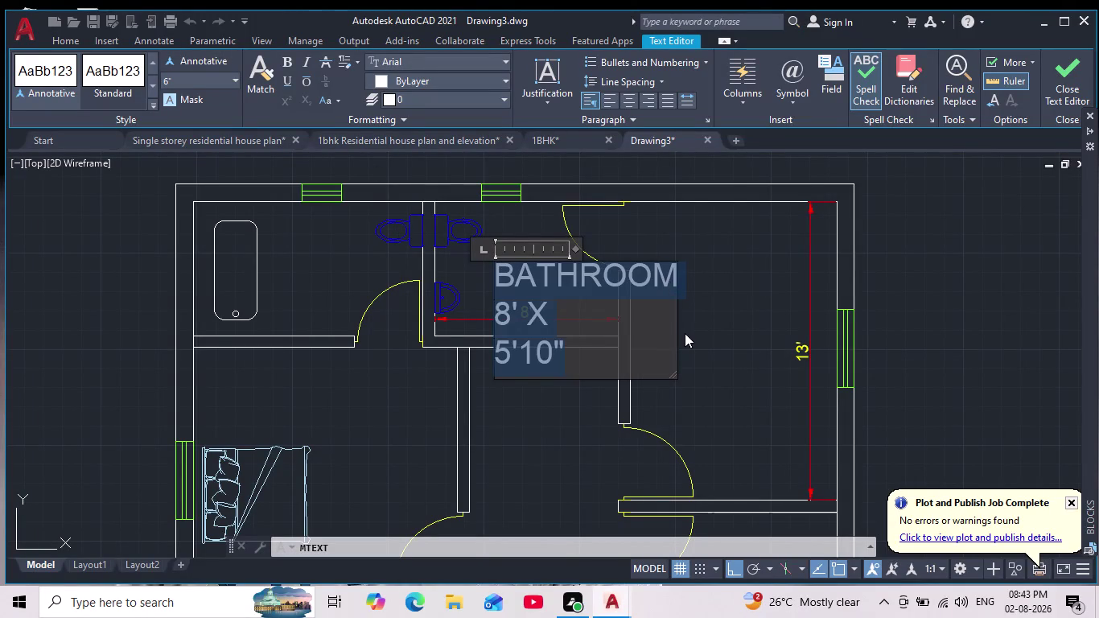
drag(673, 323, 781, 309)
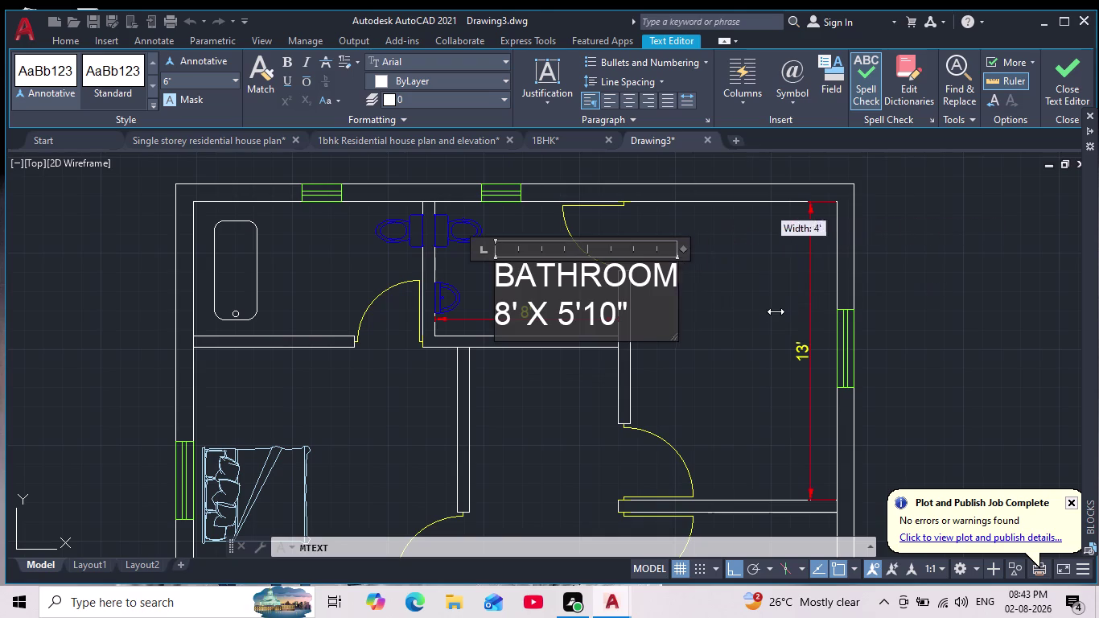
drag(781, 309, 784, 311)
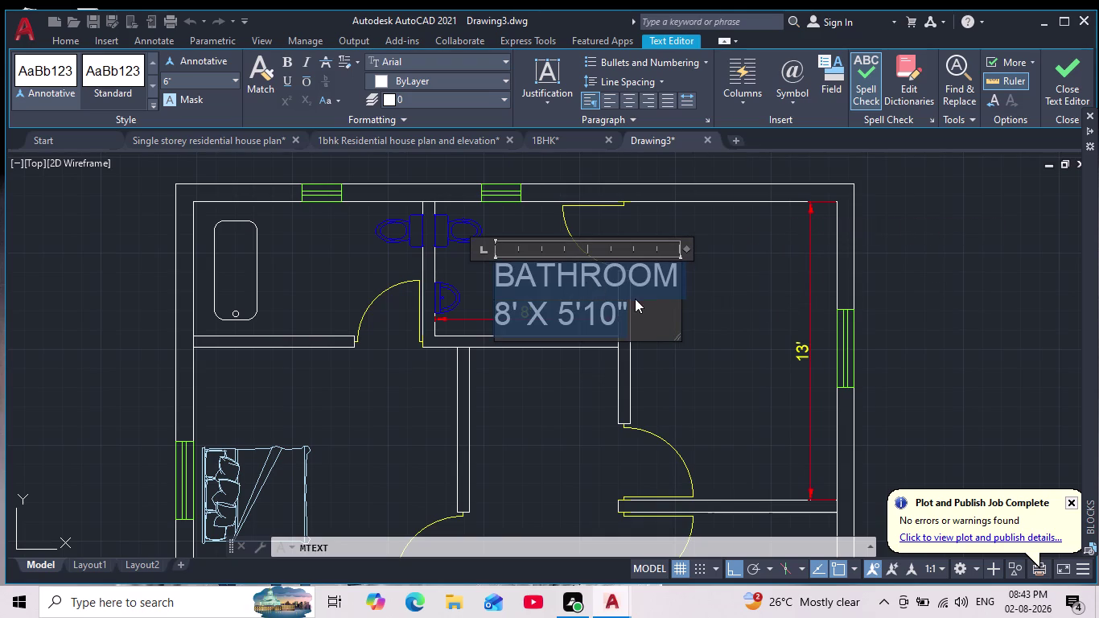
click(289, 64)
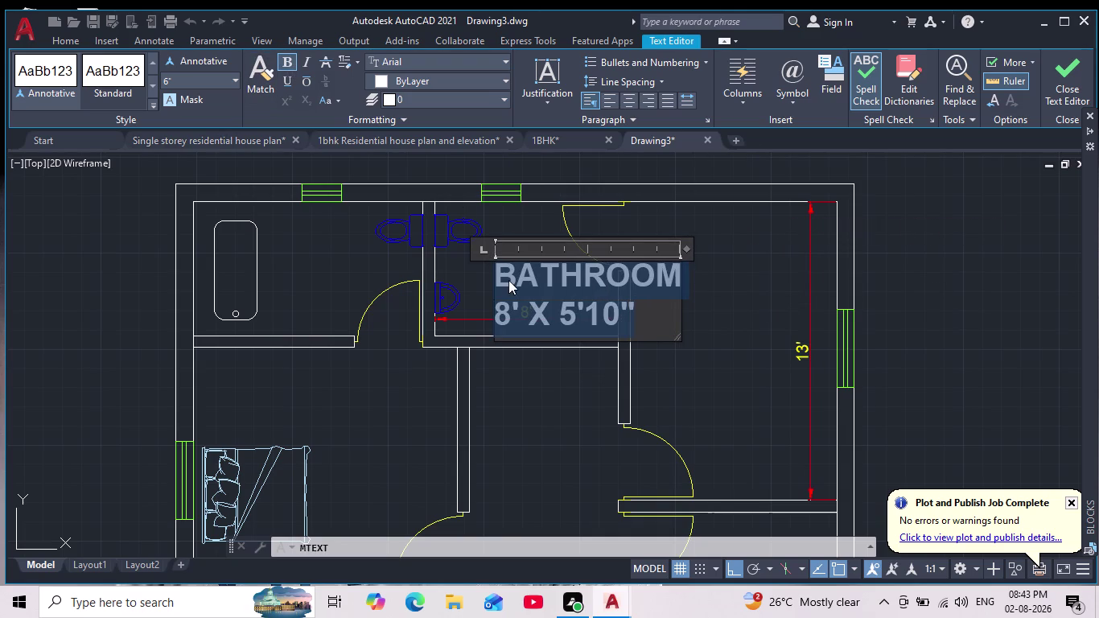
click(524, 295)
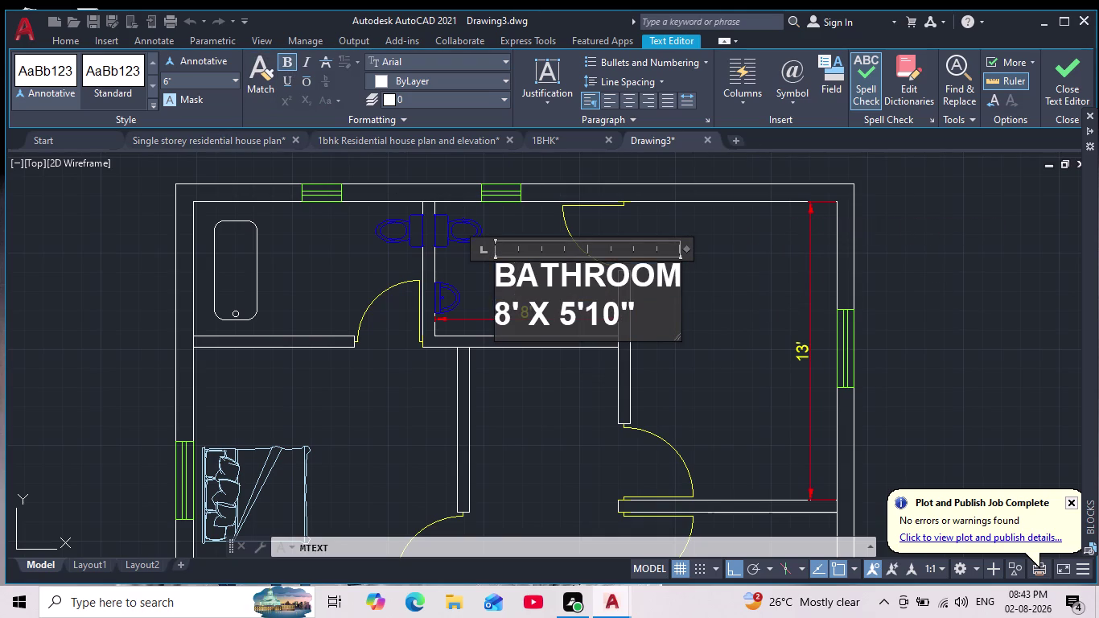
Centre the label lines and finish editing the bathroom label.
click(497, 288)
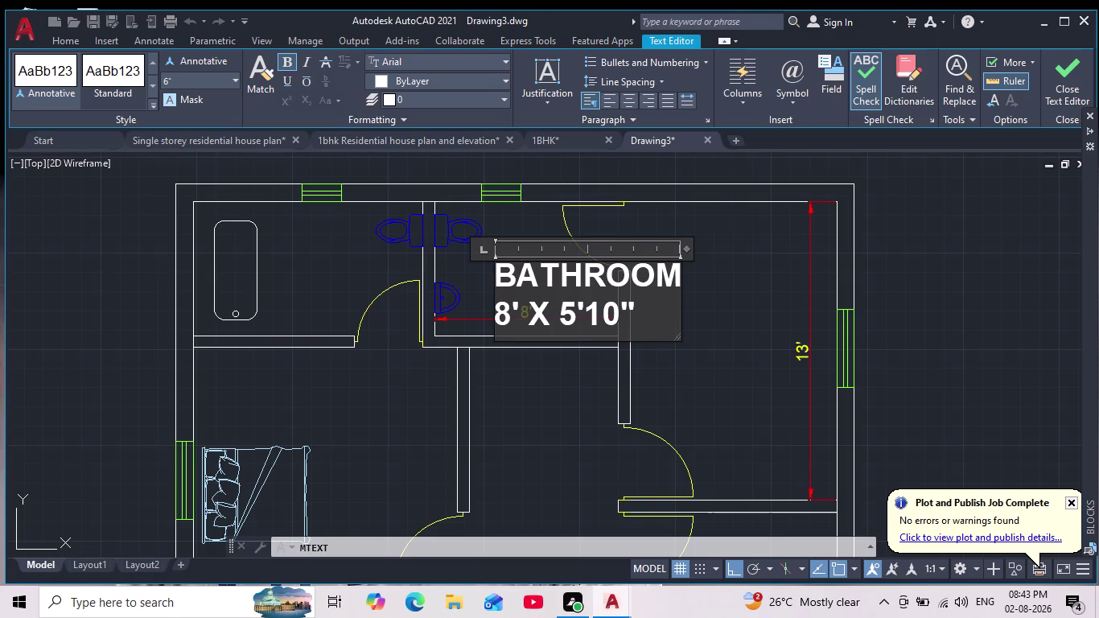
click(498, 326)
key(space)
key(space)
key(space)
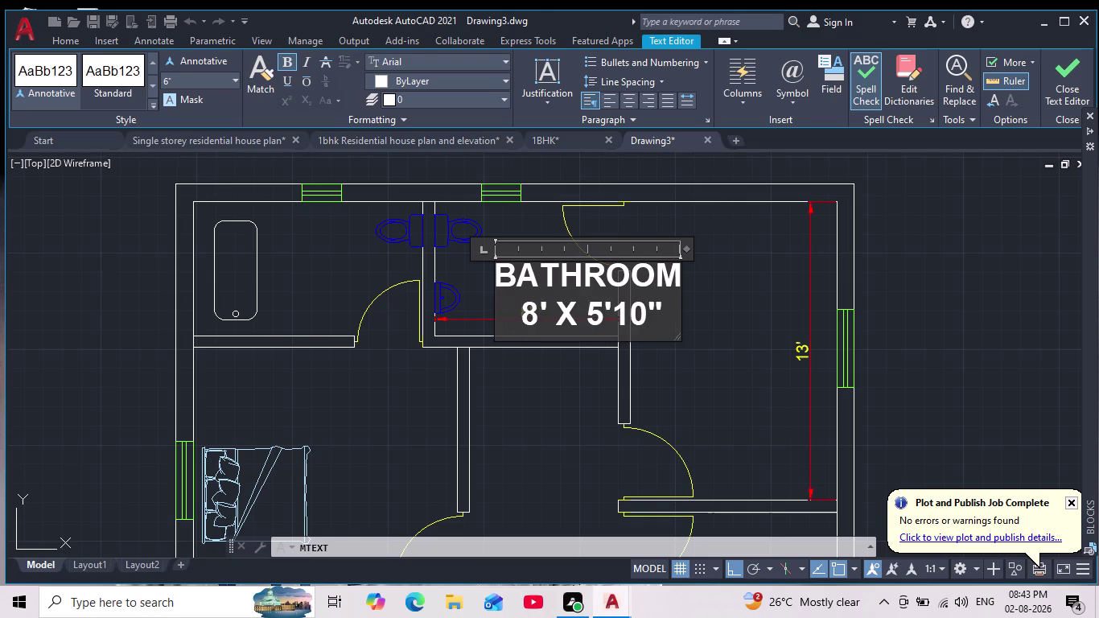
click(483, 271)
scroll(down, 3)
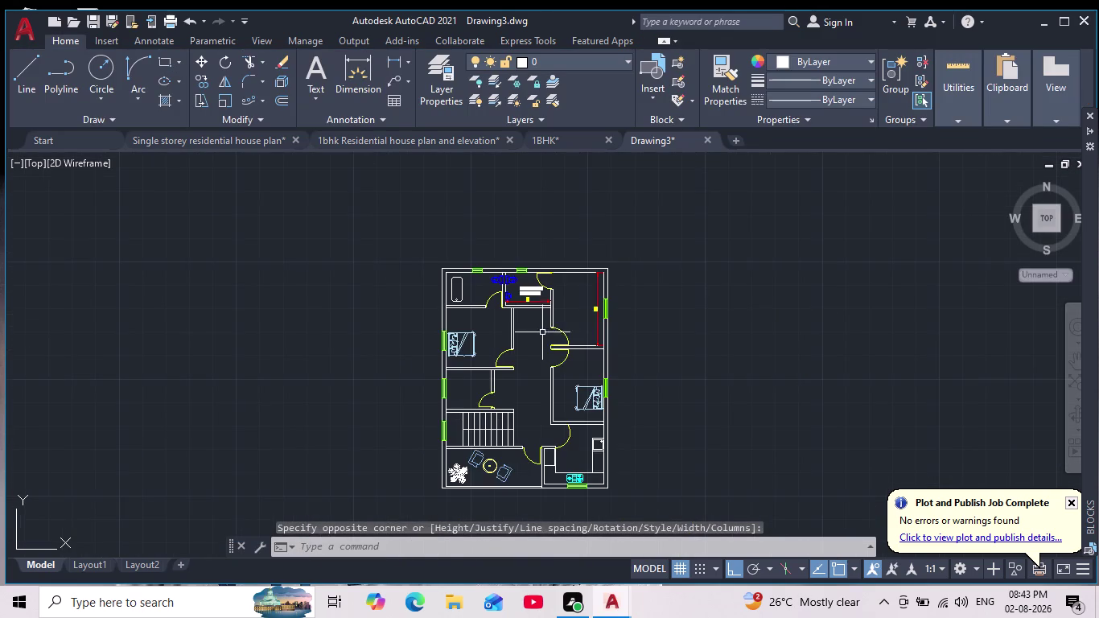
Copy the BATHROOM 8' X 5'10" label into the left bathroom and open it for editing.
scroll(up, 3)
middle_drag(565, 301, 627, 319)
scroll(up, 3)
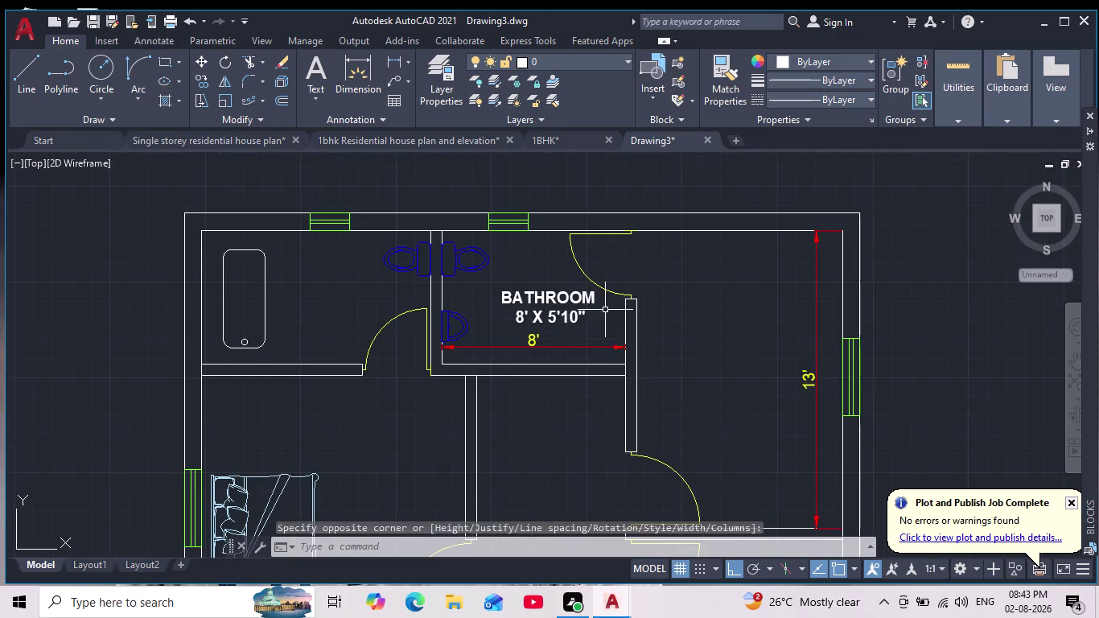
click(559, 299)
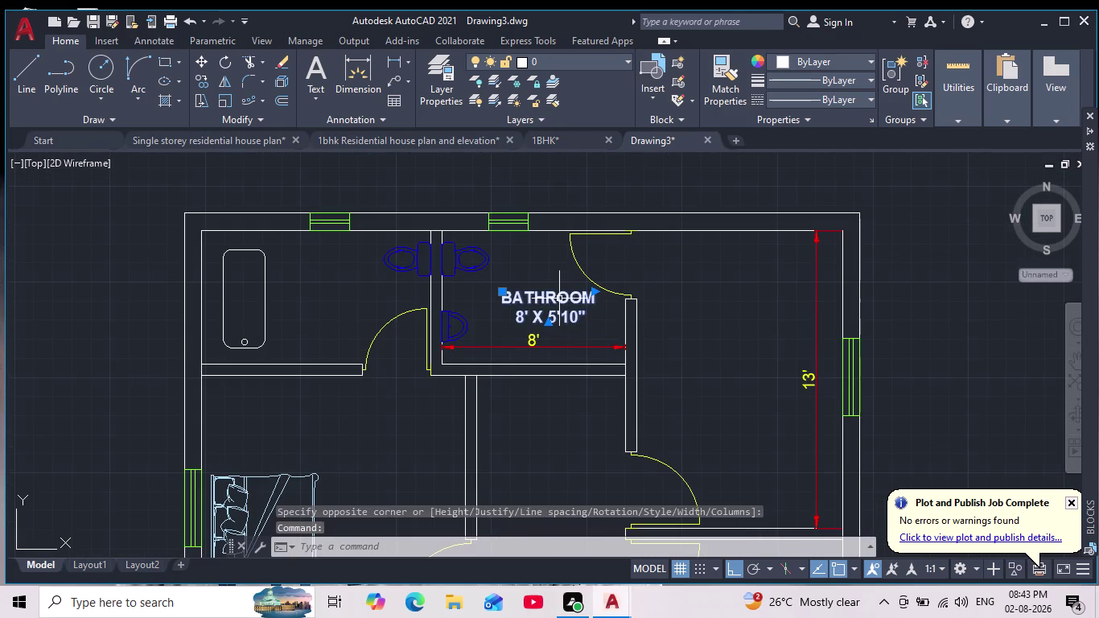
click(203, 84)
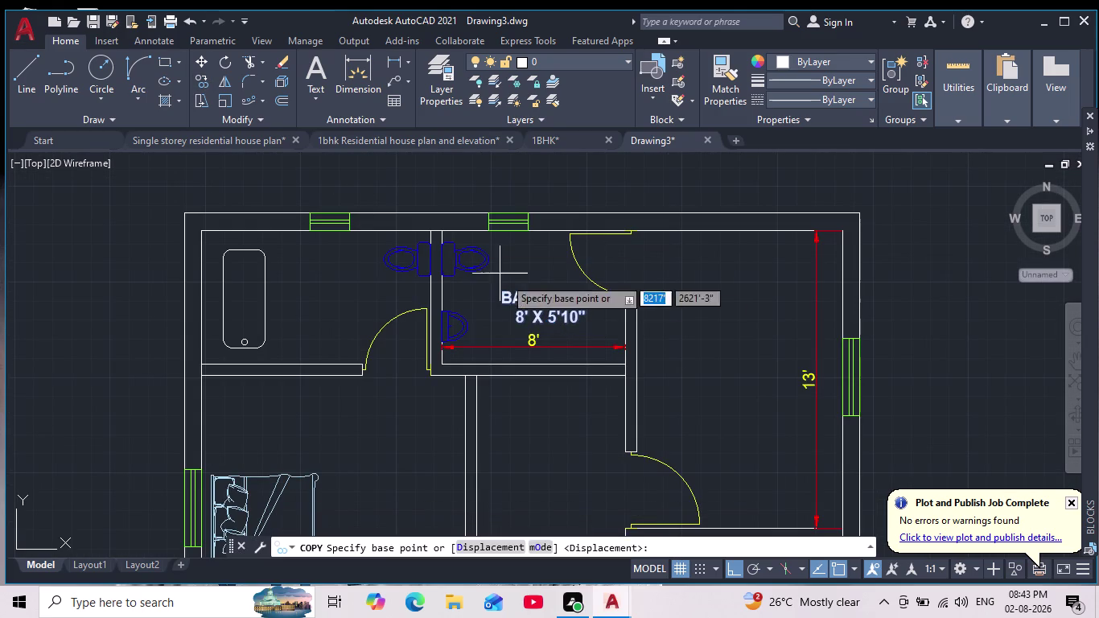
click(522, 307)
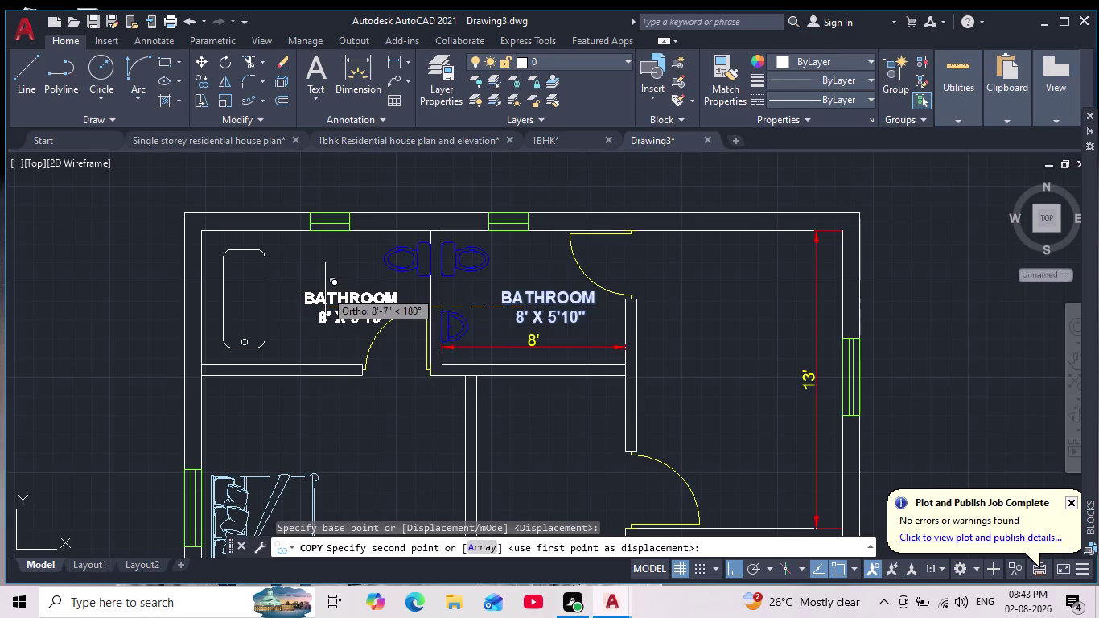
click(302, 289)
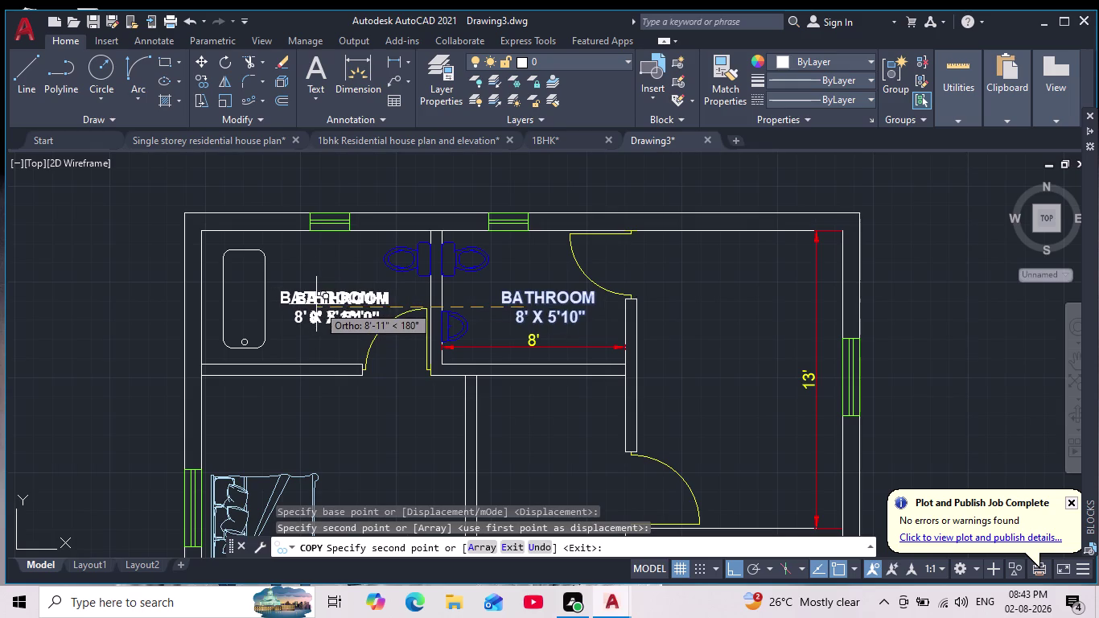
key(Escape)
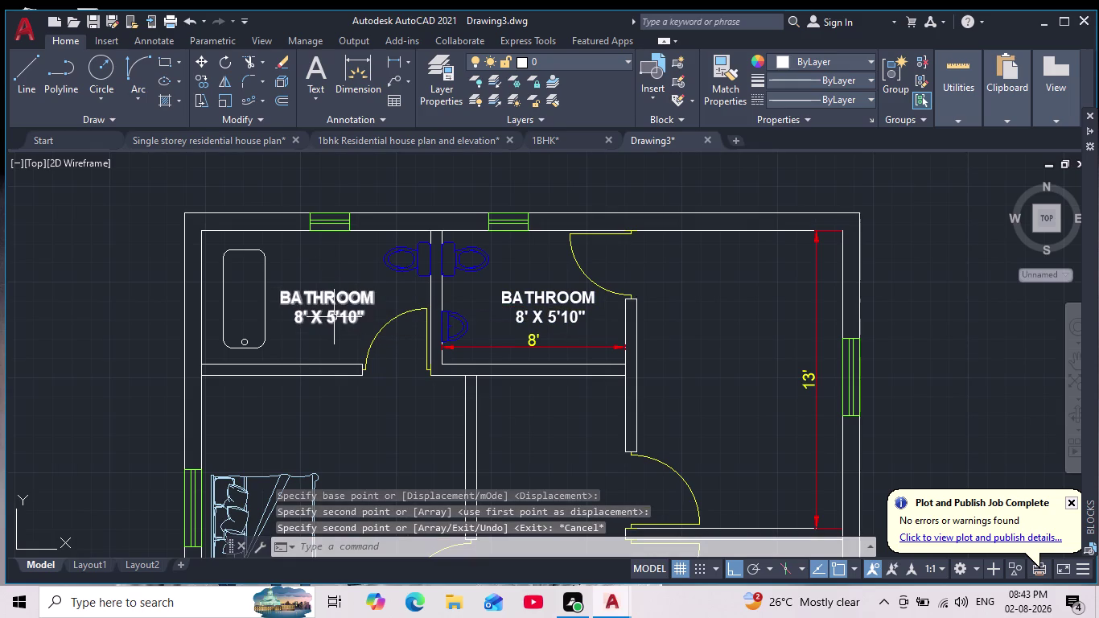
double_click(333, 317)
click(340, 317)
Replace 8' with 10' in the copied bathroom label and close the editor.
scroll(up, 3)
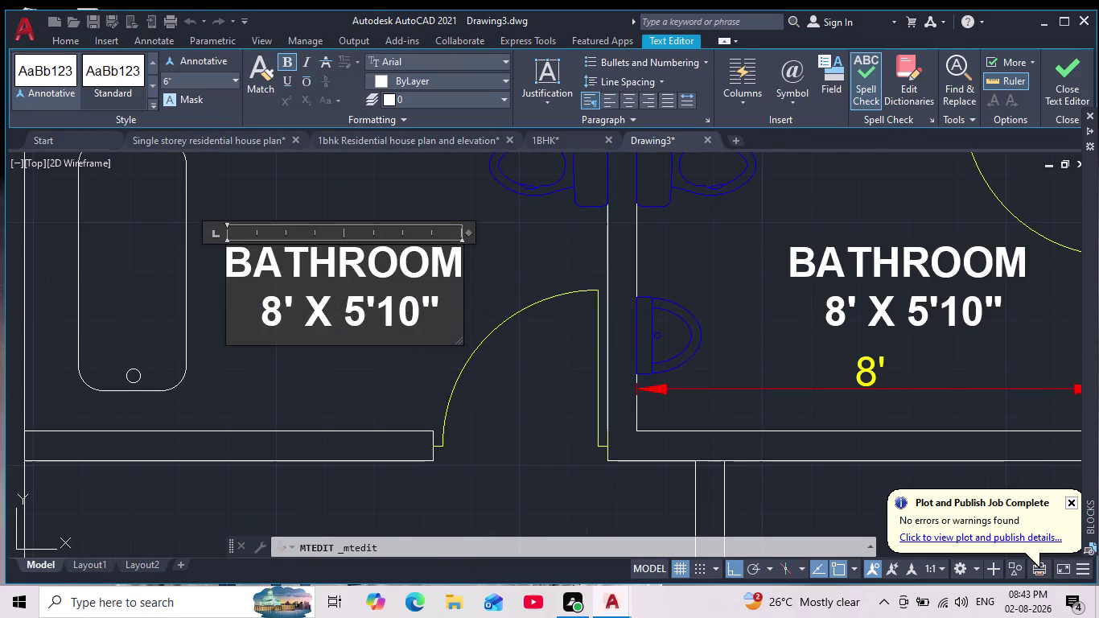
click(283, 315)
key(Delete)
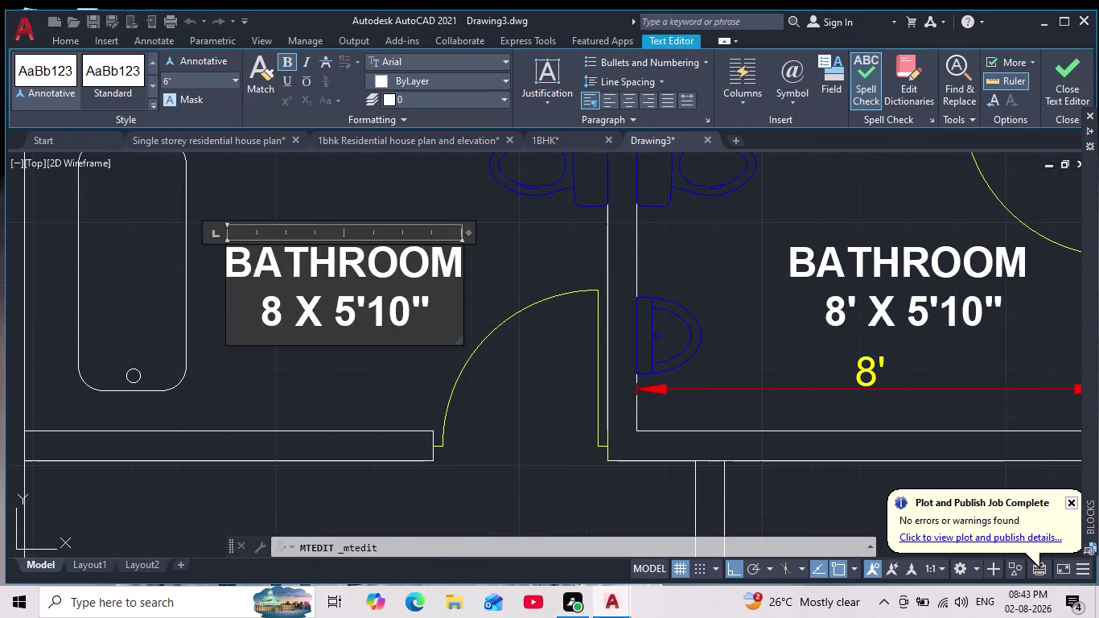
key(BackSpace)
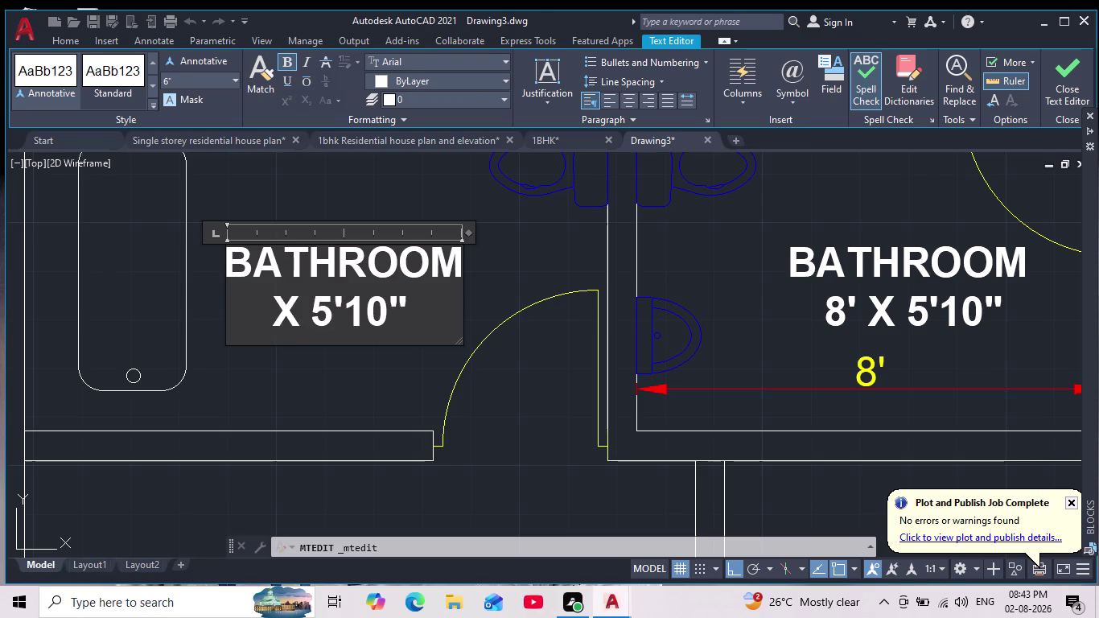
text(10')
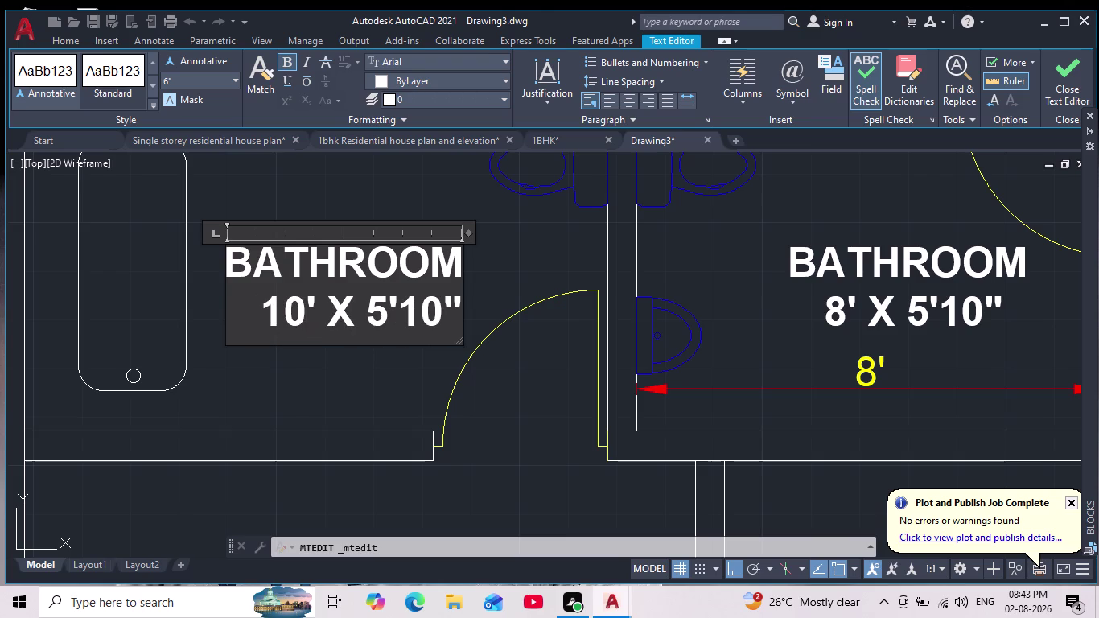
click(311, 393)
Pan and zoom to view both bathroom labels, then clear the selection.
scroll(up, 3)
scroll(down, 3)
scroll(down, 3)
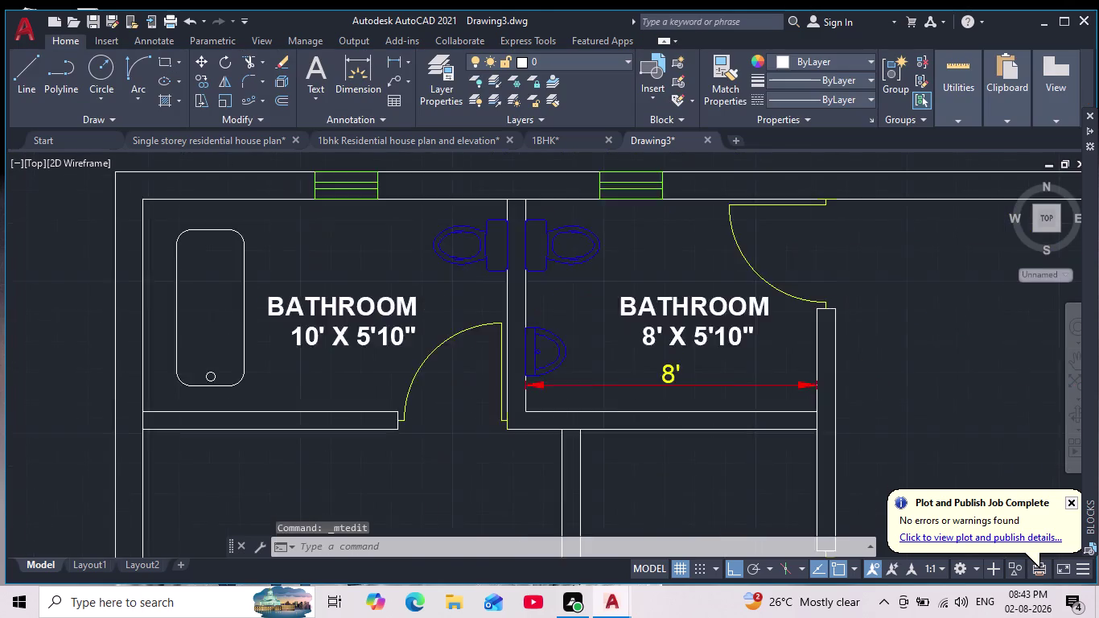
scroll(down, 3)
middle_drag(383, 406, 401, 351)
scroll(up, 3)
middle_drag(392, 352, 434, 309)
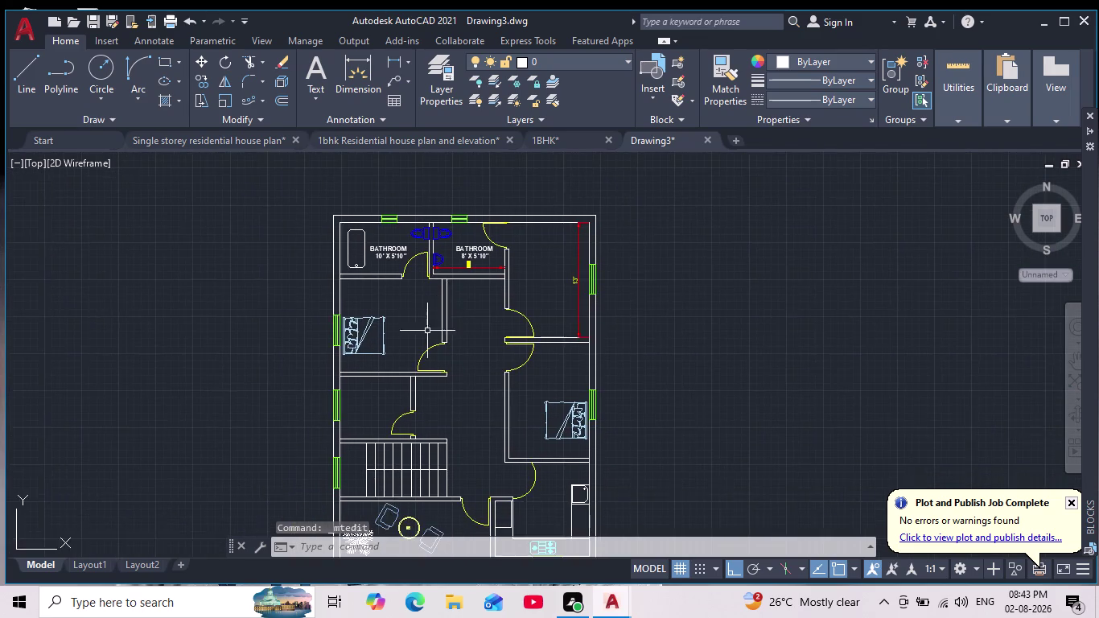
scroll(up, 3)
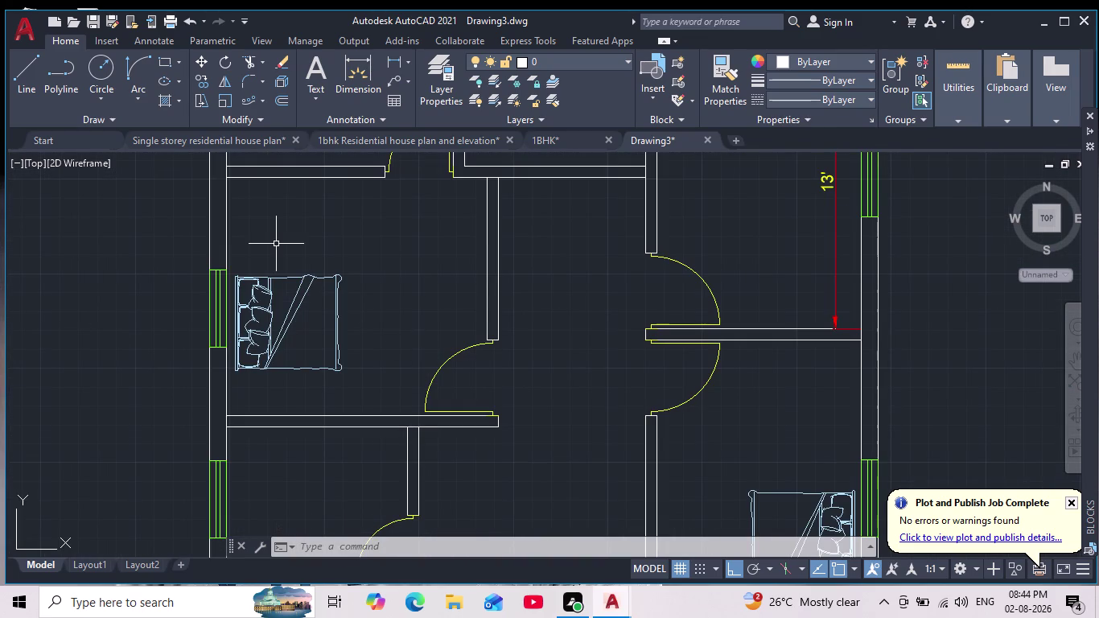
scroll(down, 3)
middle_drag(350, 258, 358, 304)
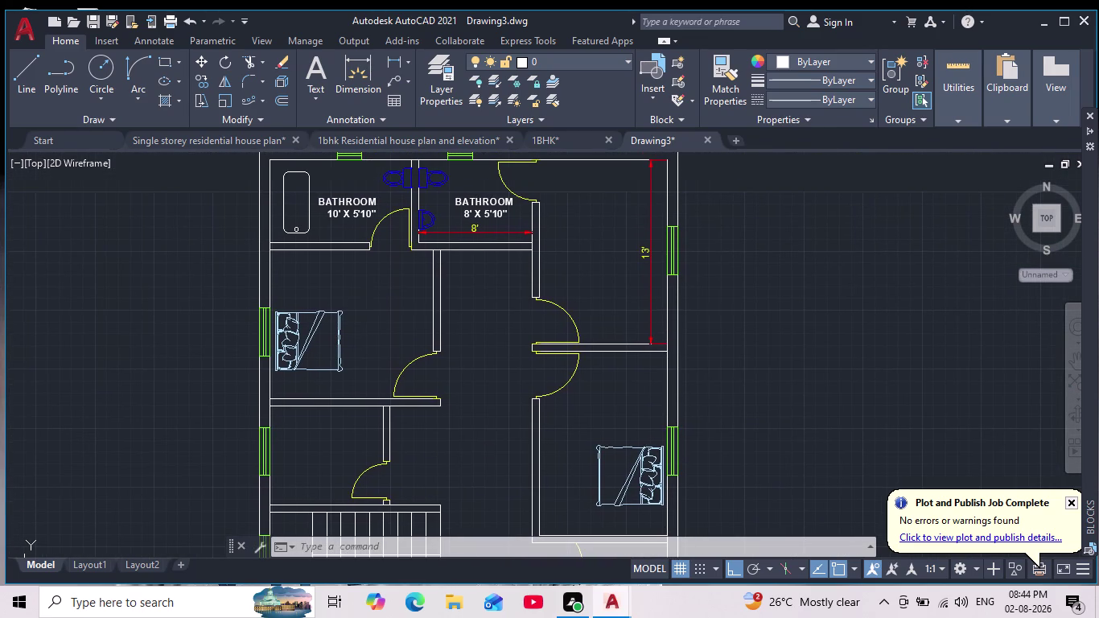
click(475, 200)
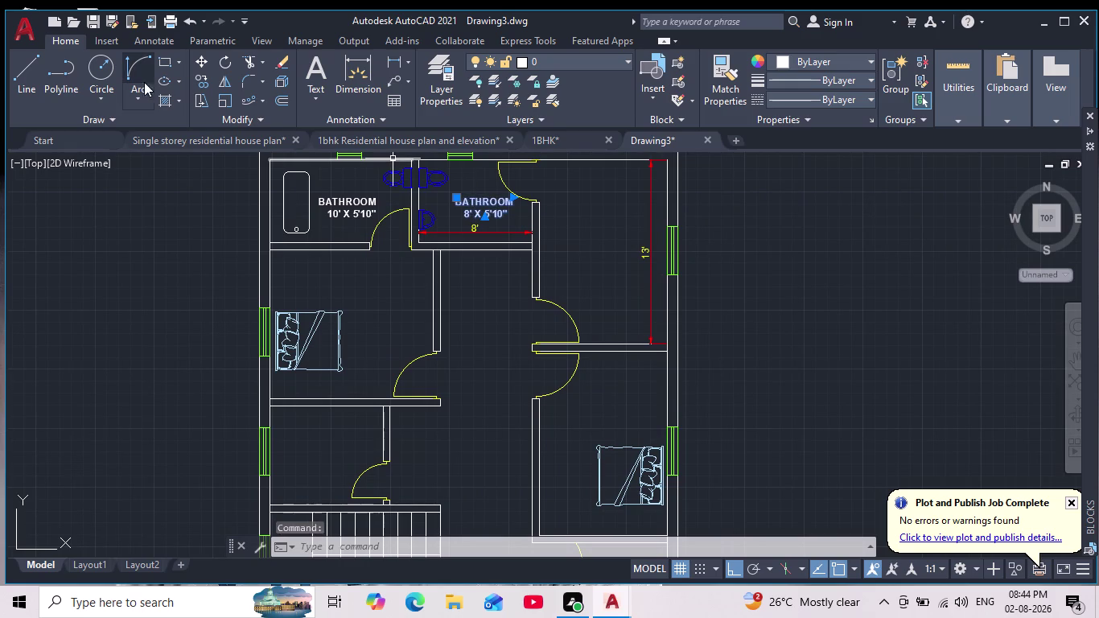
key(Escape)
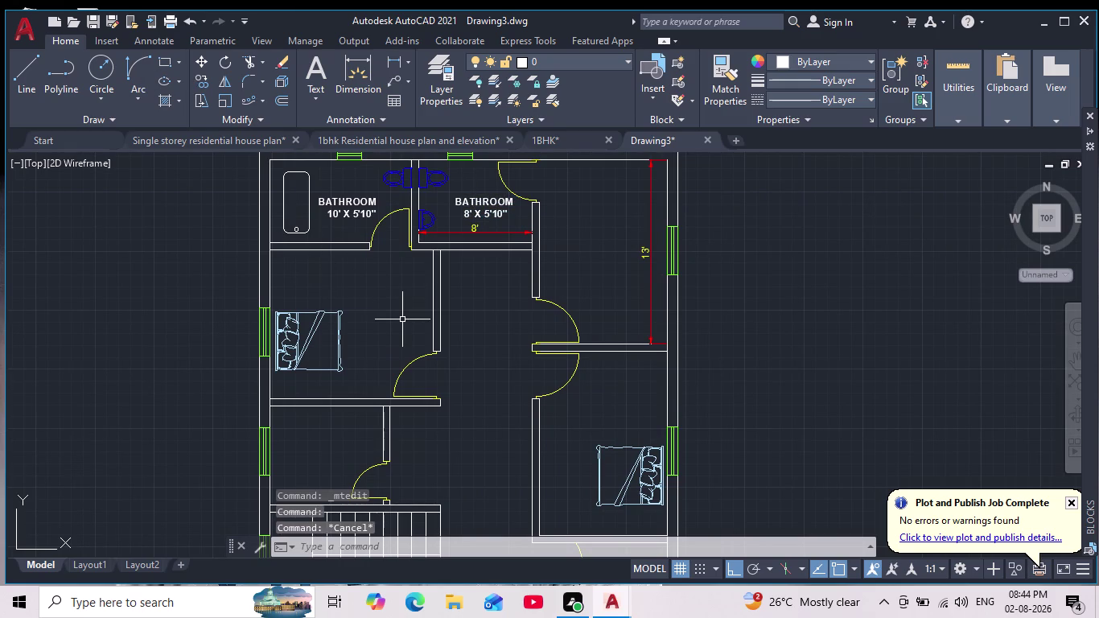
Create an MTEXT label in the upper-left bedroom reading BEDROOM / 11'6" X 10'6".
text(MT)
key(Return)
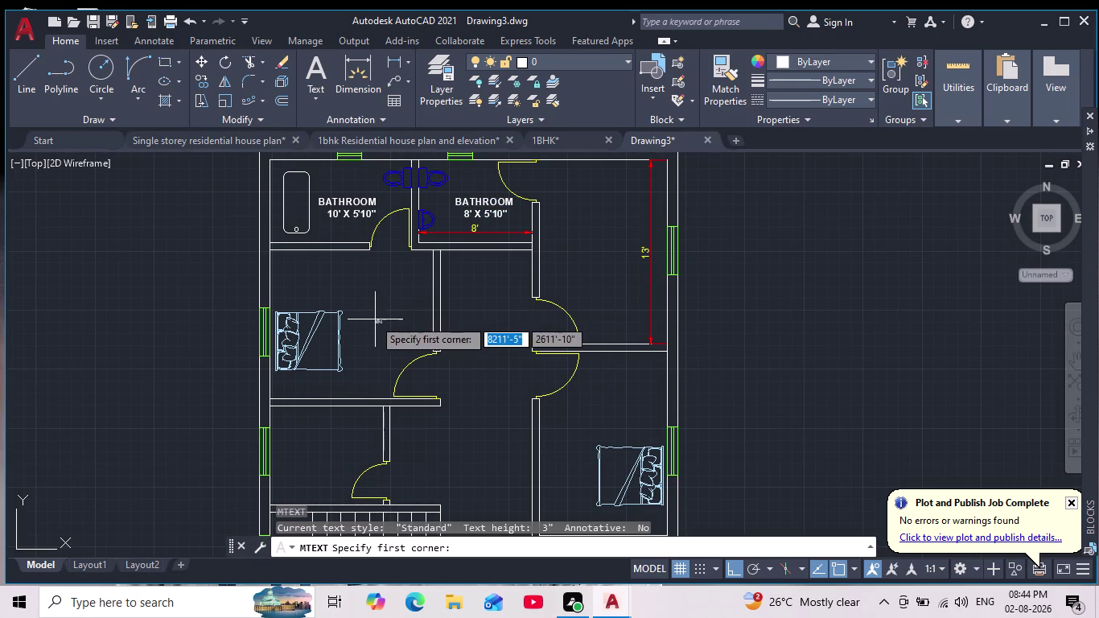
click(351, 296)
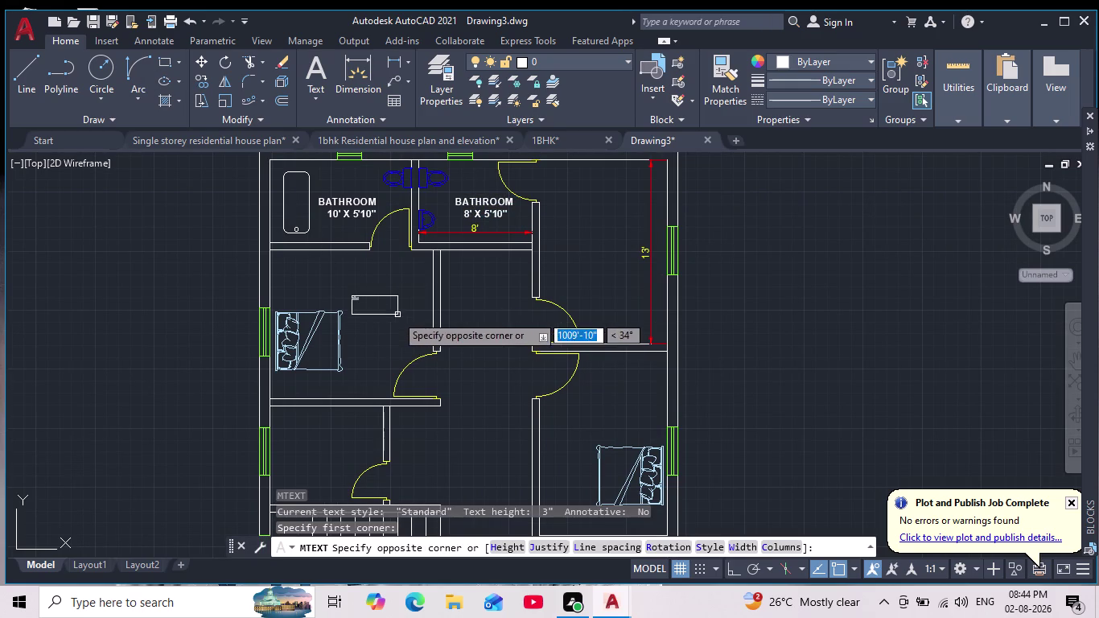
click(389, 313)
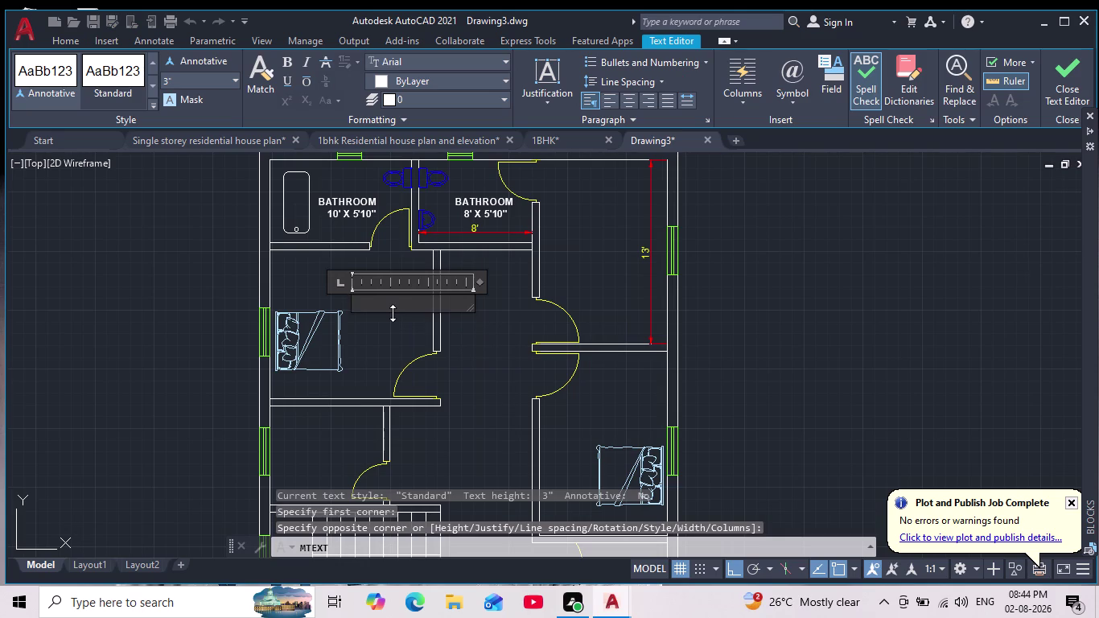
text(BED)
text(R)
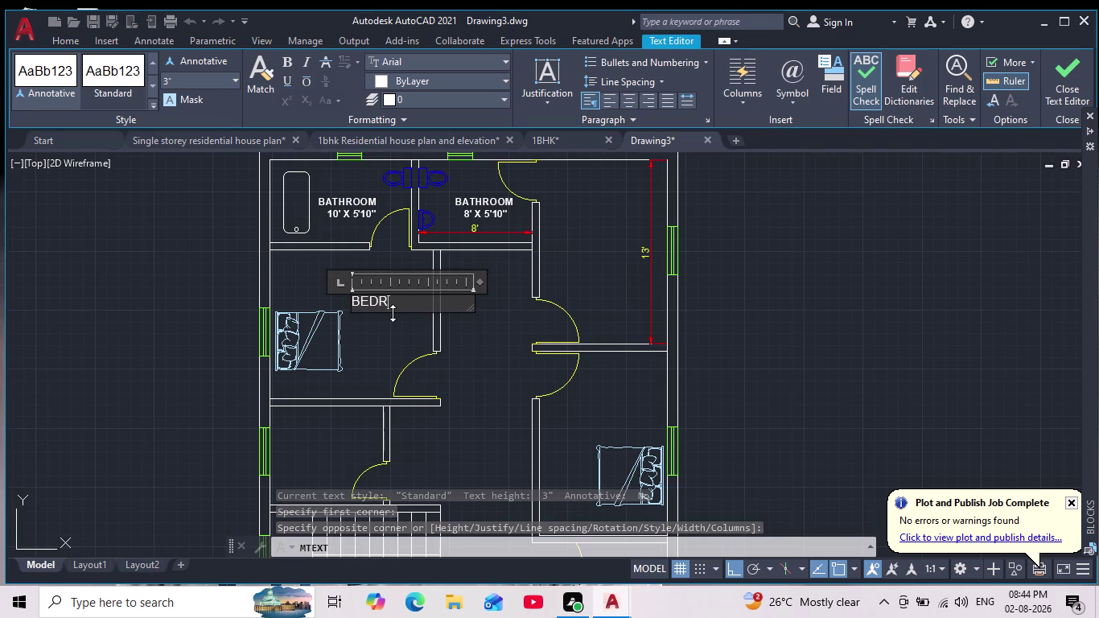
text(OOM)
key(Return)
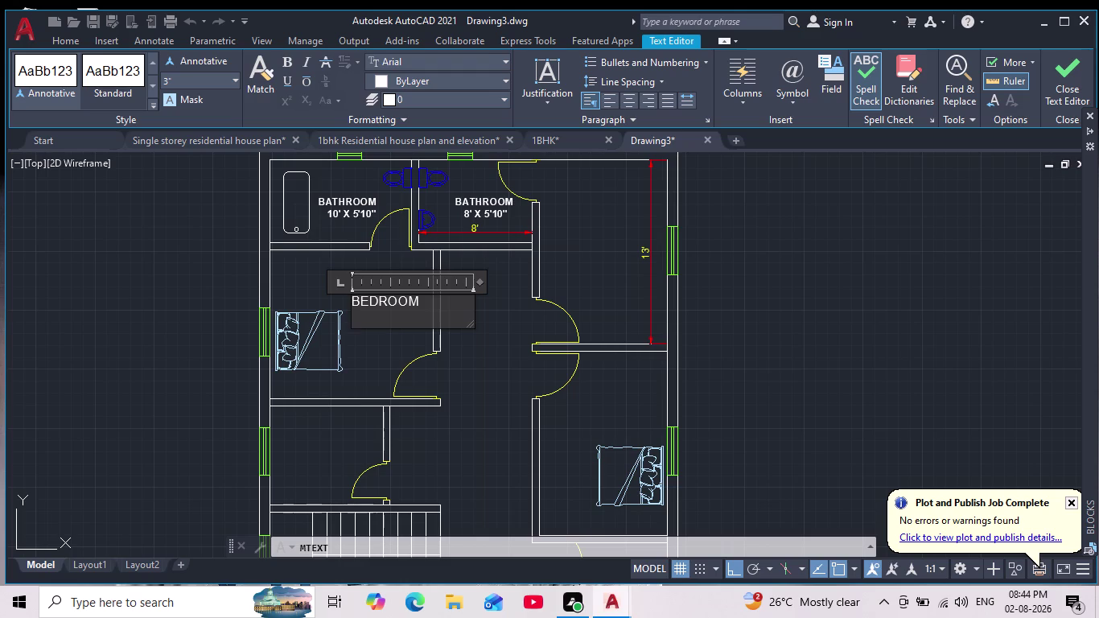
text(11)
text('6" X)
key(space)
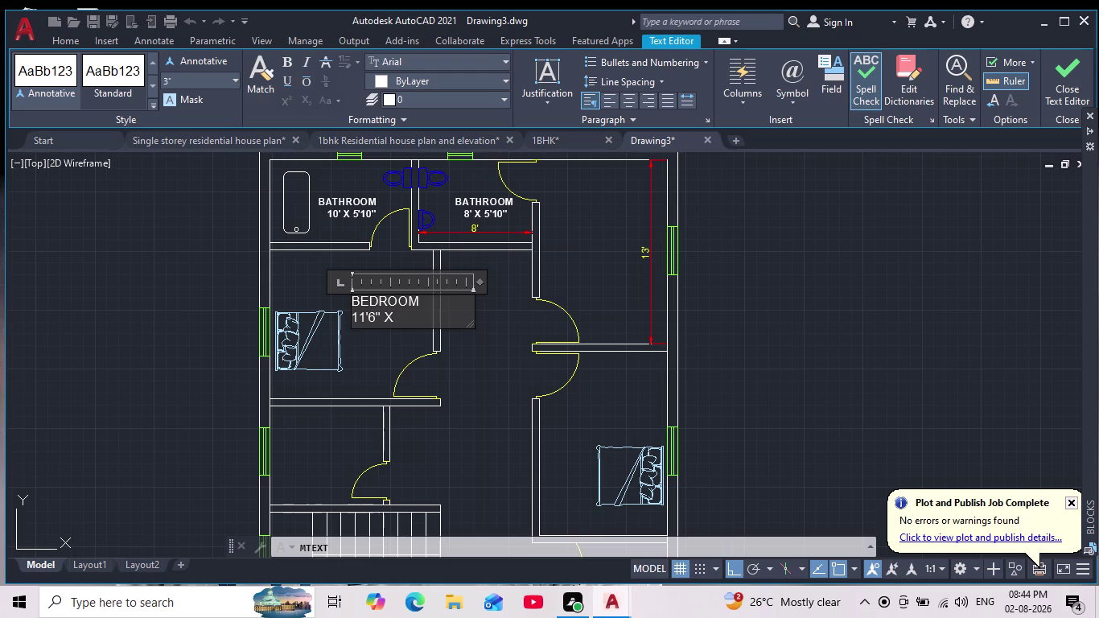
text(10)
key(apostrophe)
text(6")
Make the label bold with 6" text height, resize the box, and indent BEDROOM to centre.
drag(431, 319, 332, 291)
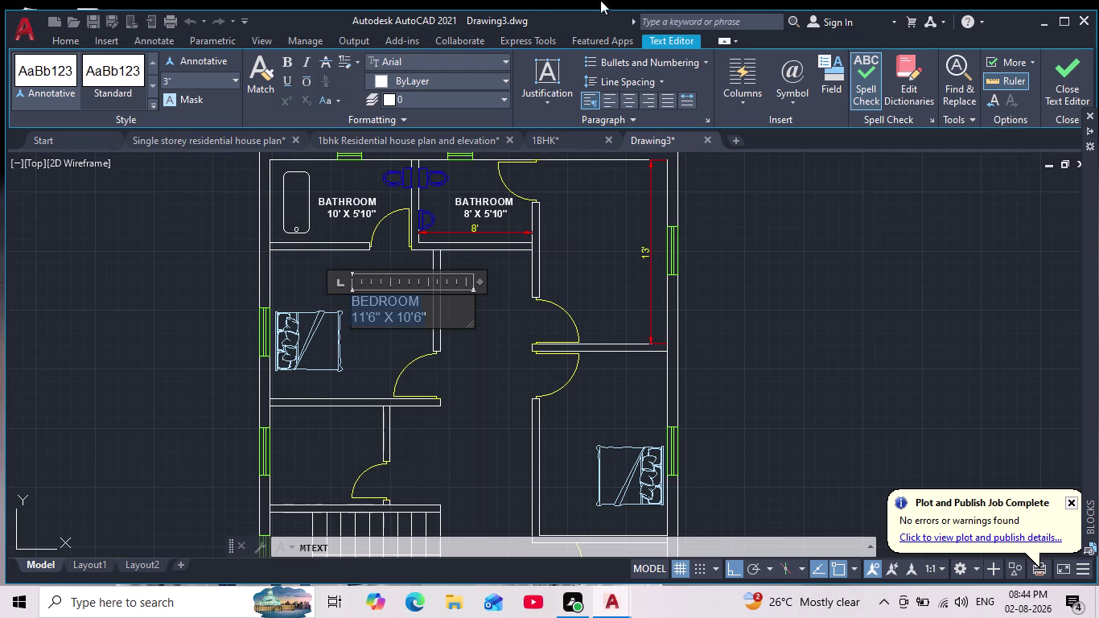
click(290, 62)
click(198, 77)
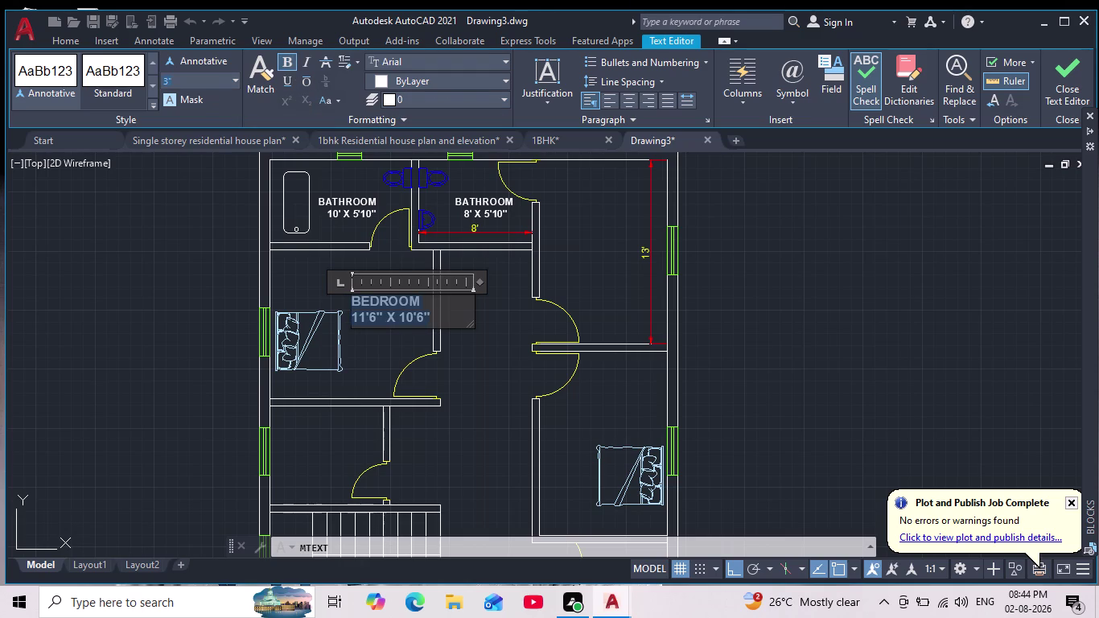
key(6)
key(Return)
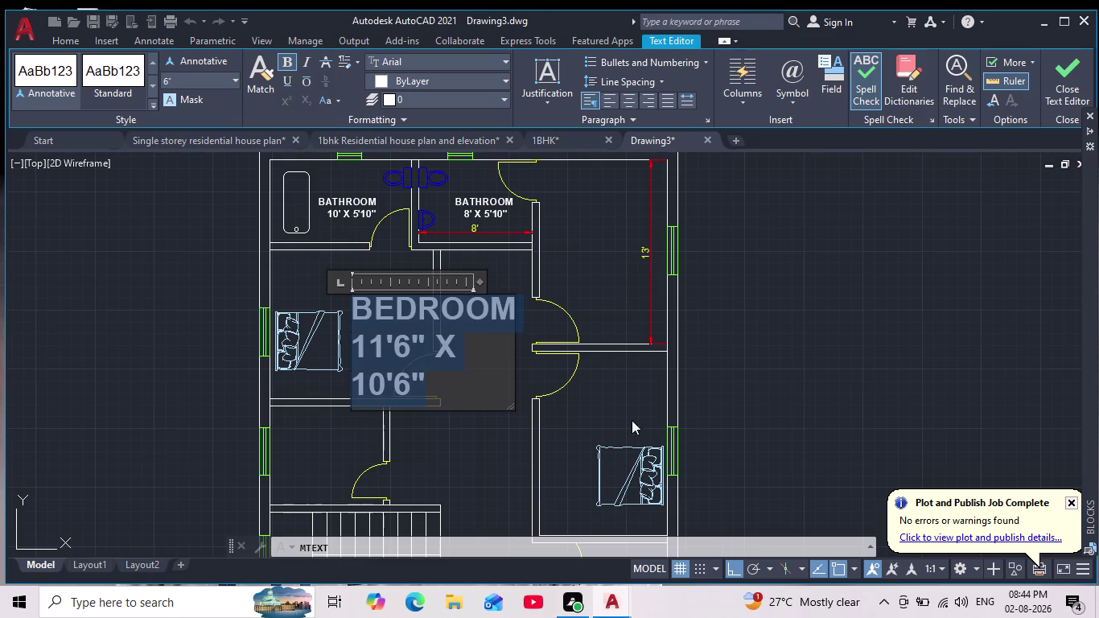
drag(514, 361, 664, 336)
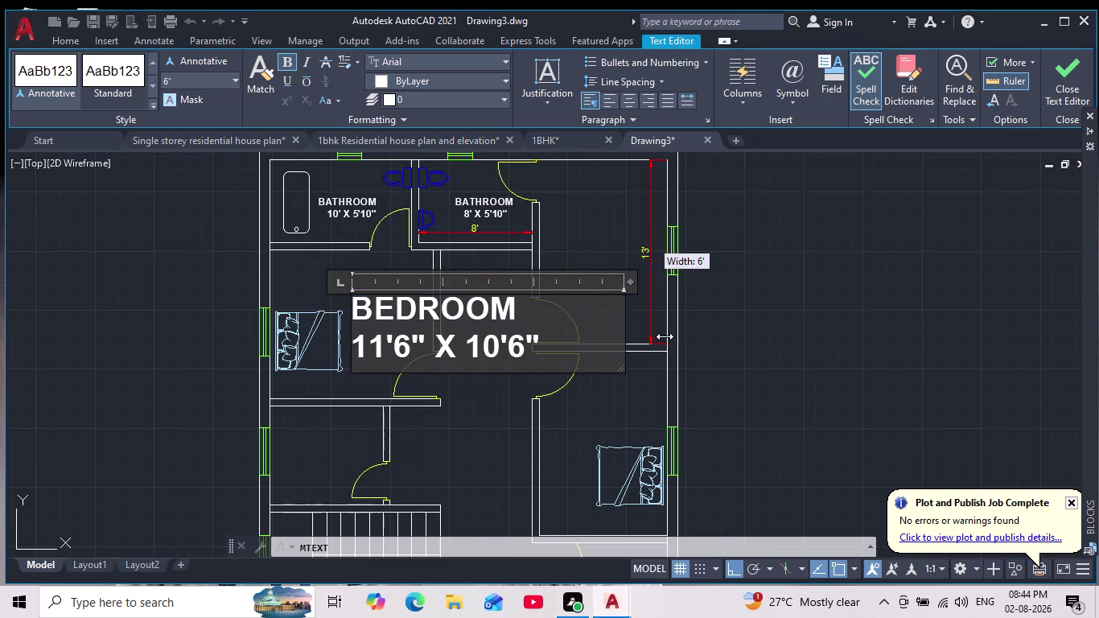
drag(664, 336, 644, 336)
click(353, 322)
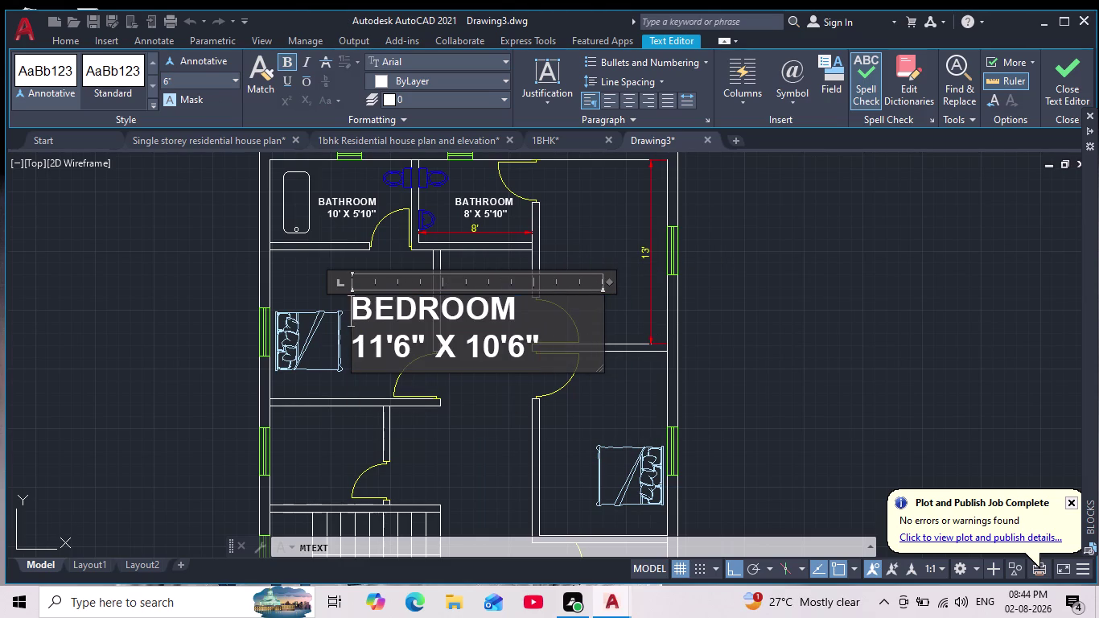
key(space)
key(space)
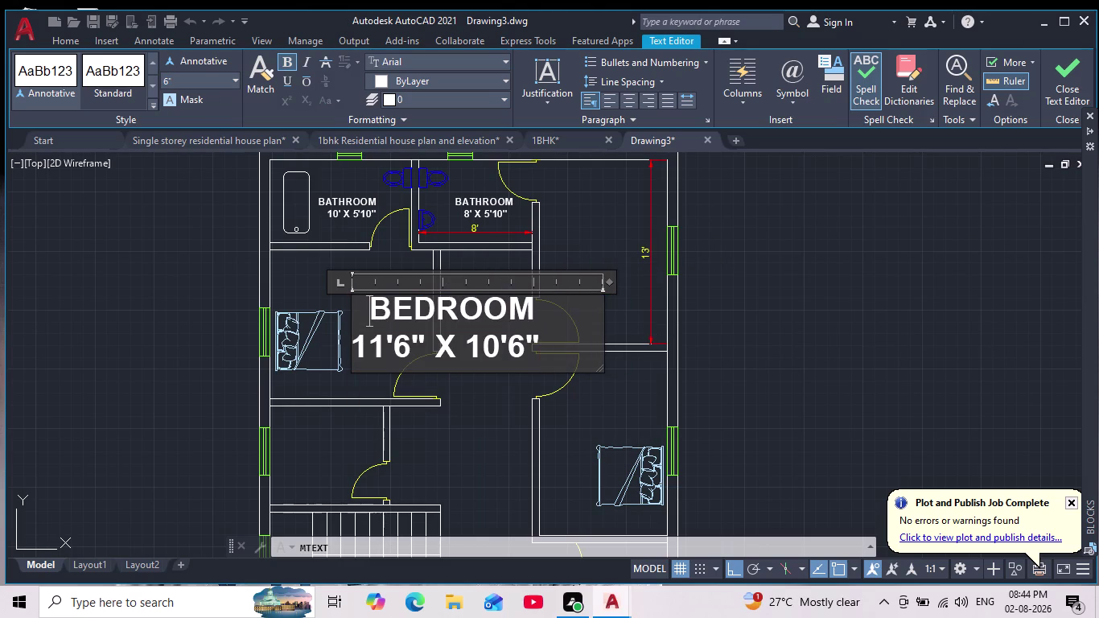
Close the text editor and recentre the floor plan view.
scroll(down, 3)
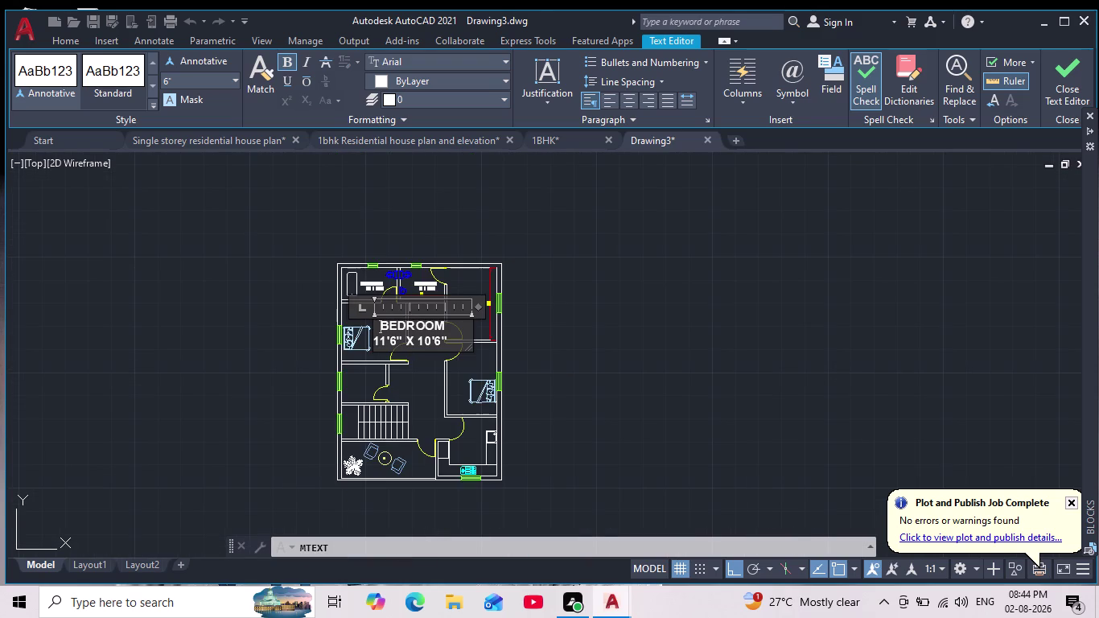
click(361, 369)
scroll(up, 3)
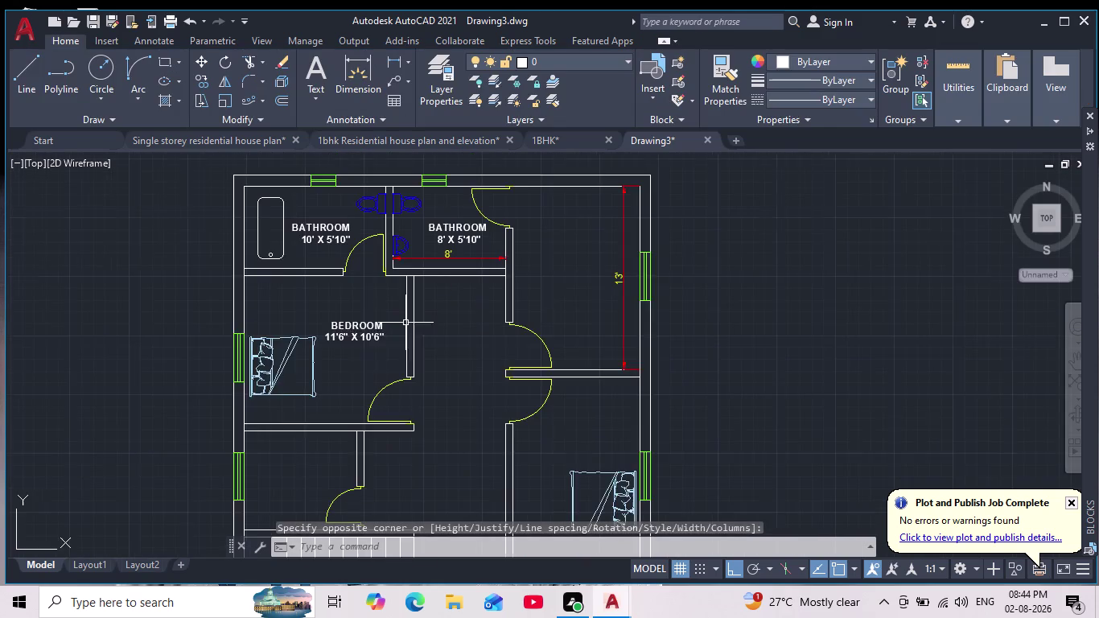
scroll(up, 3)
scroll(down, 3)
middle_drag(378, 361, 361, 335)
scroll(down, 3)
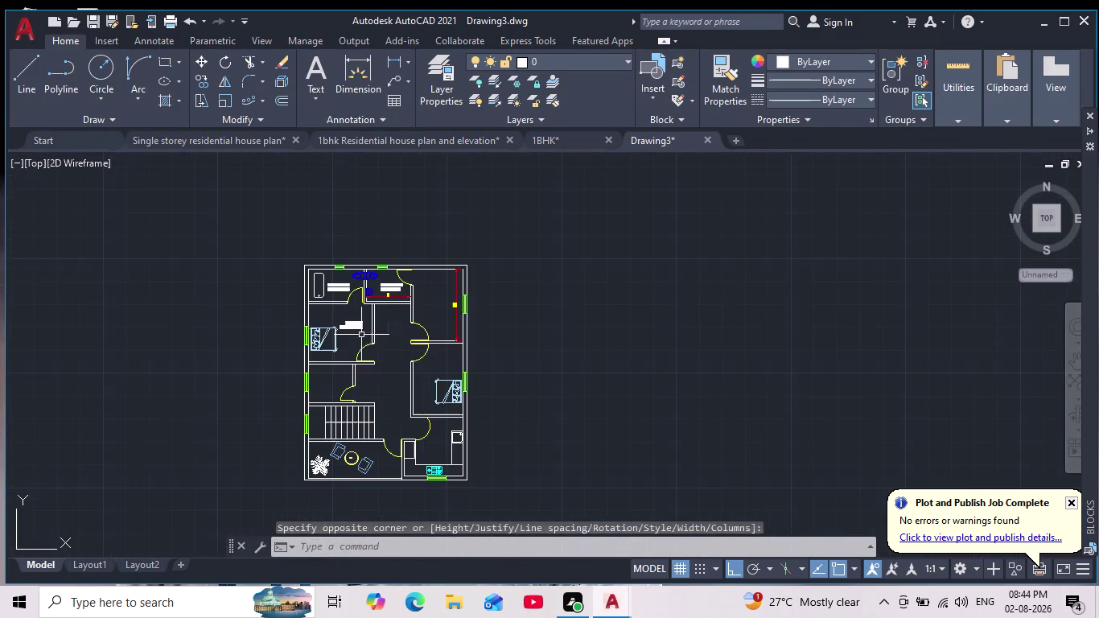
scroll(up, 3)
middle_drag(383, 355, 373, 338)
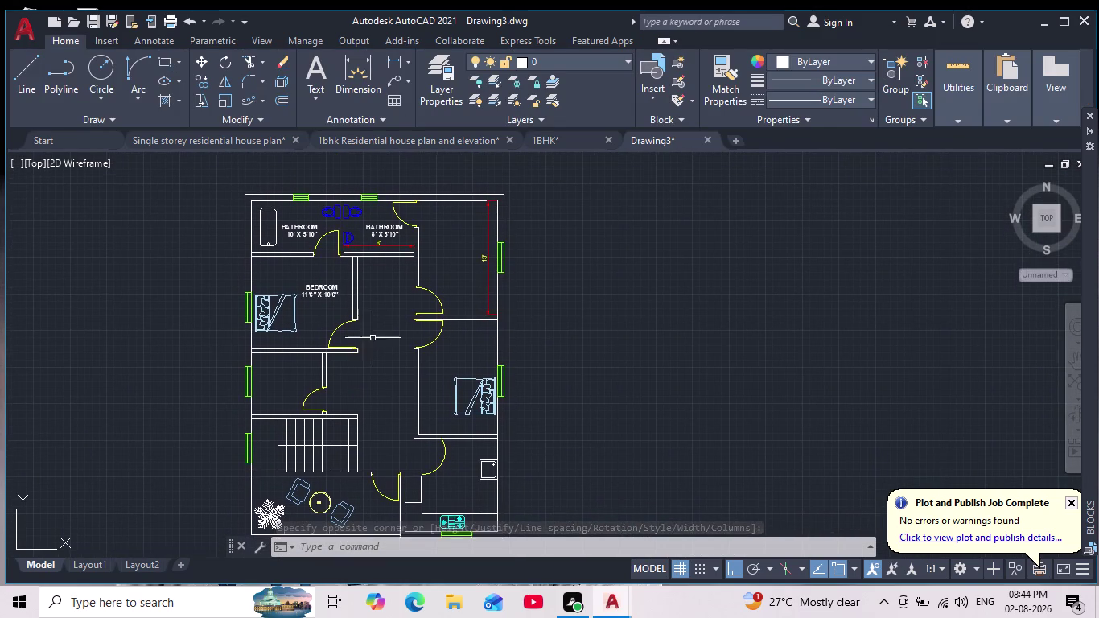
middle_click(400, 333)
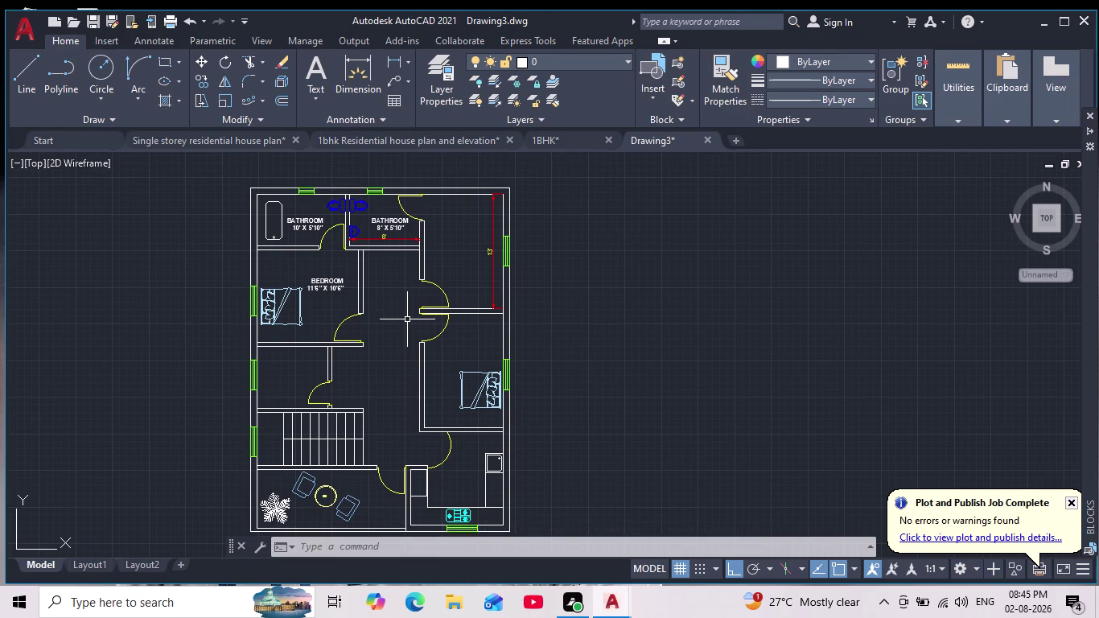
Copy the bedroom label into the right-hand bedroom.
click(330, 284)
click(199, 73)
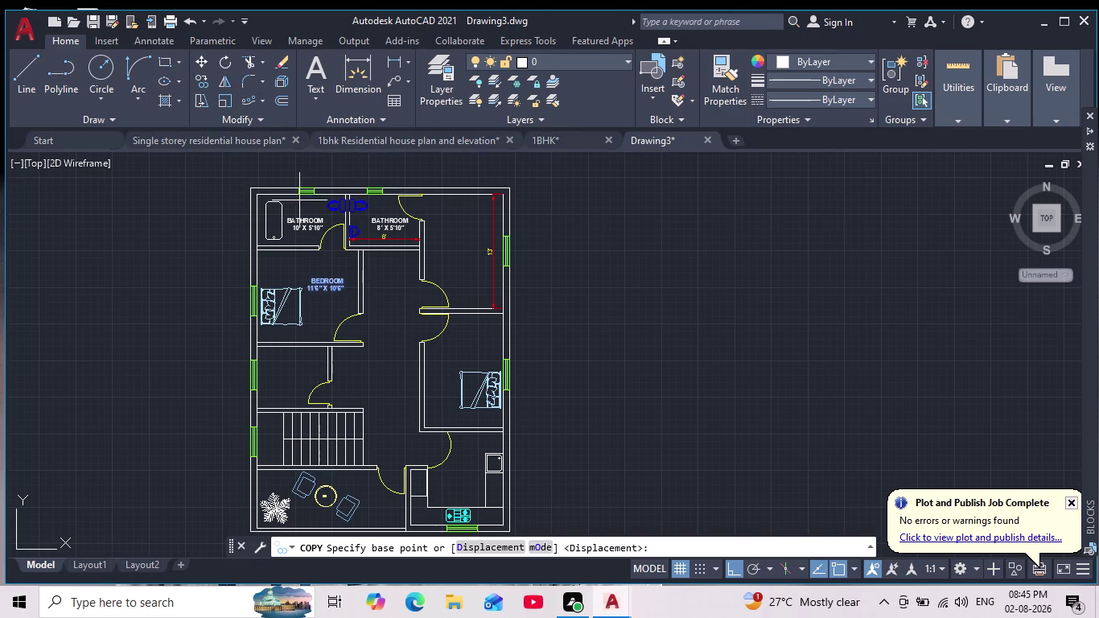
click(326, 280)
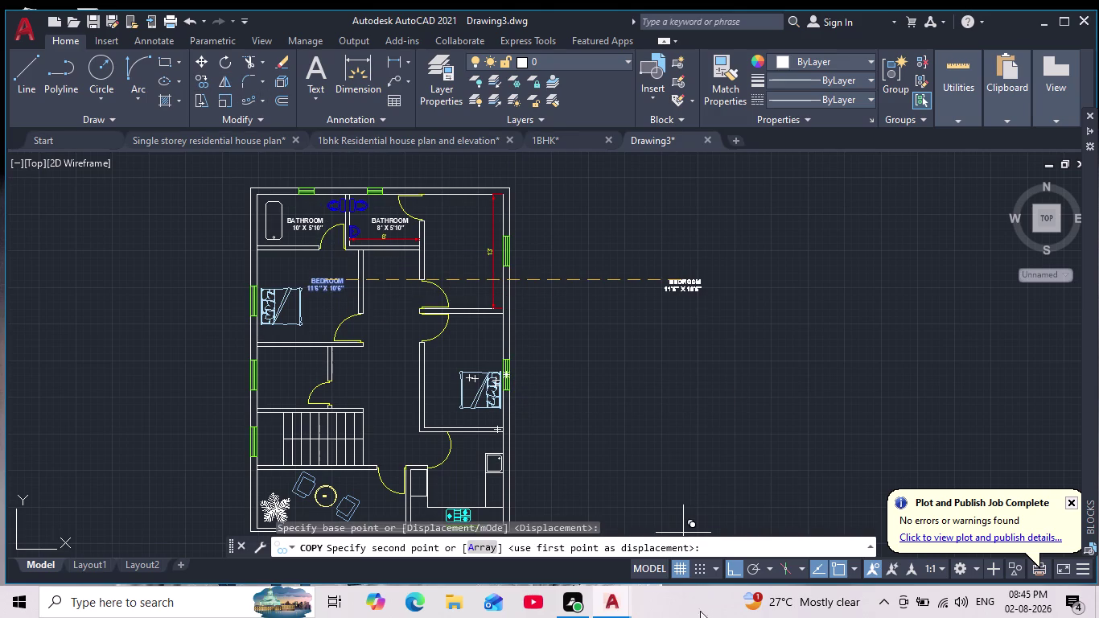
click(737, 567)
scroll(up, 3)
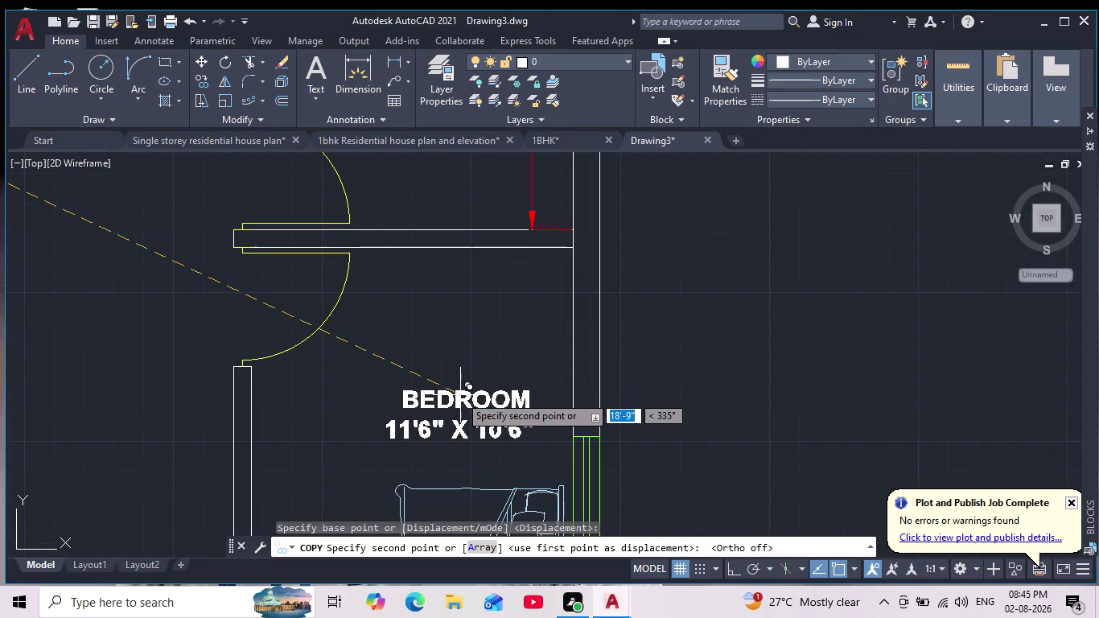
click(432, 393)
key(Escape)
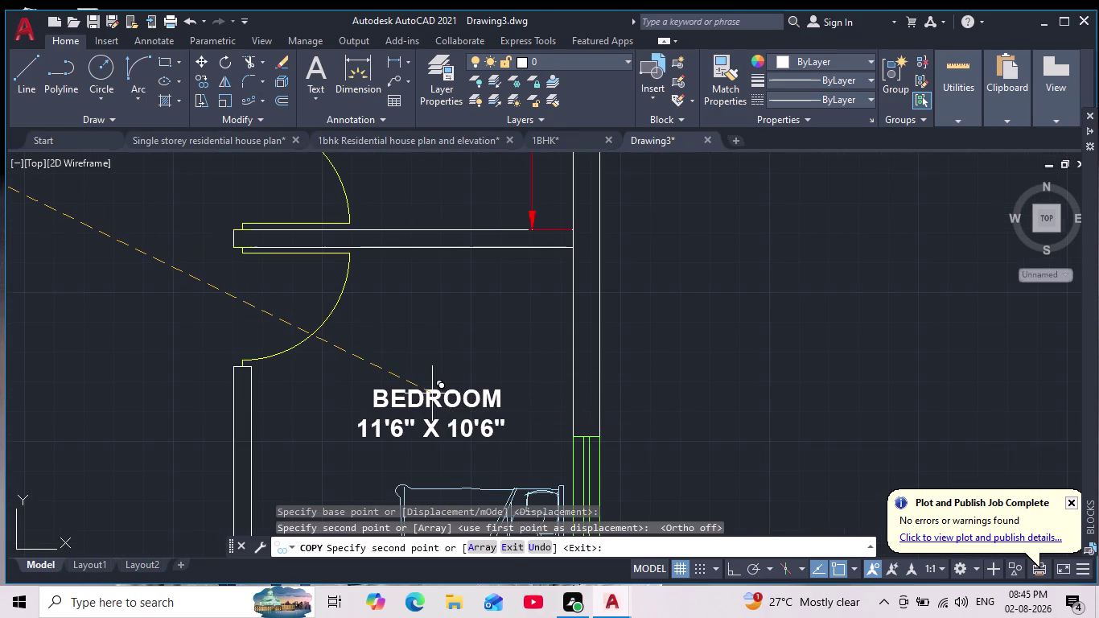
Change the copied label's dimensions to 9' X 13'.
double_click(390, 433)
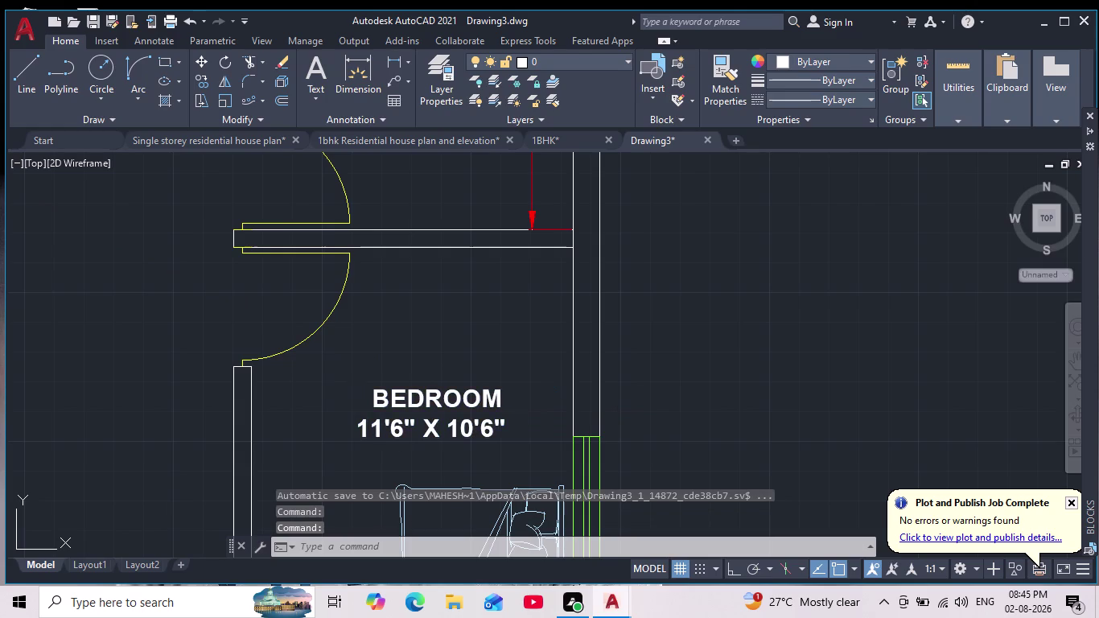
click(517, 439)
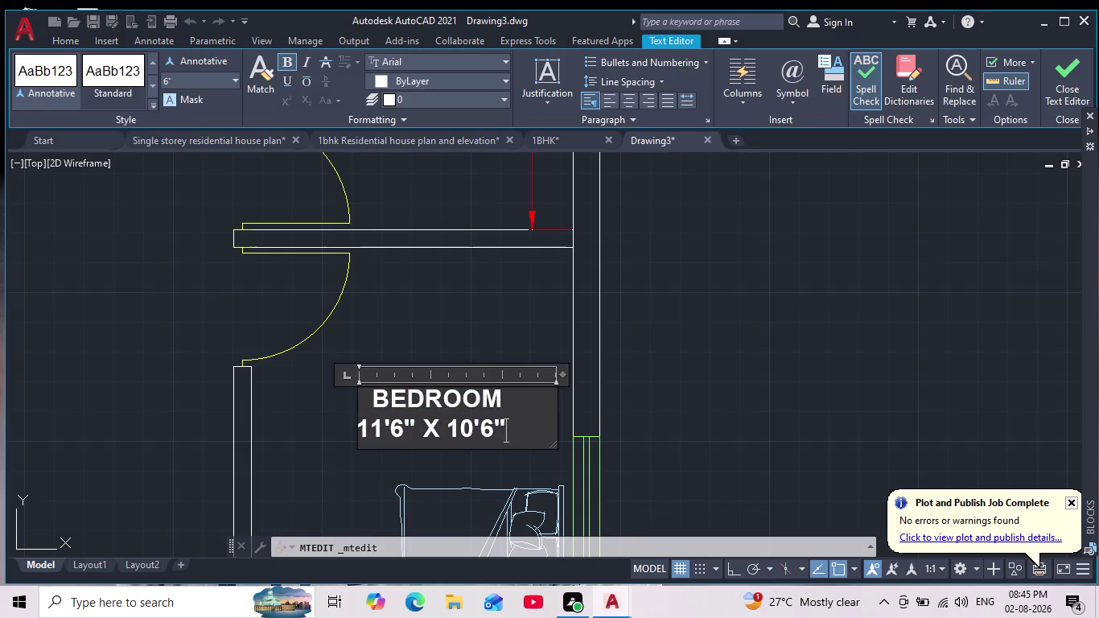
key(BackSpace)
key(BackSpace)
key(BackSpace)
key(BackSpace)
key(BackSpace)
key(BackSpace)
key(BackSpace)
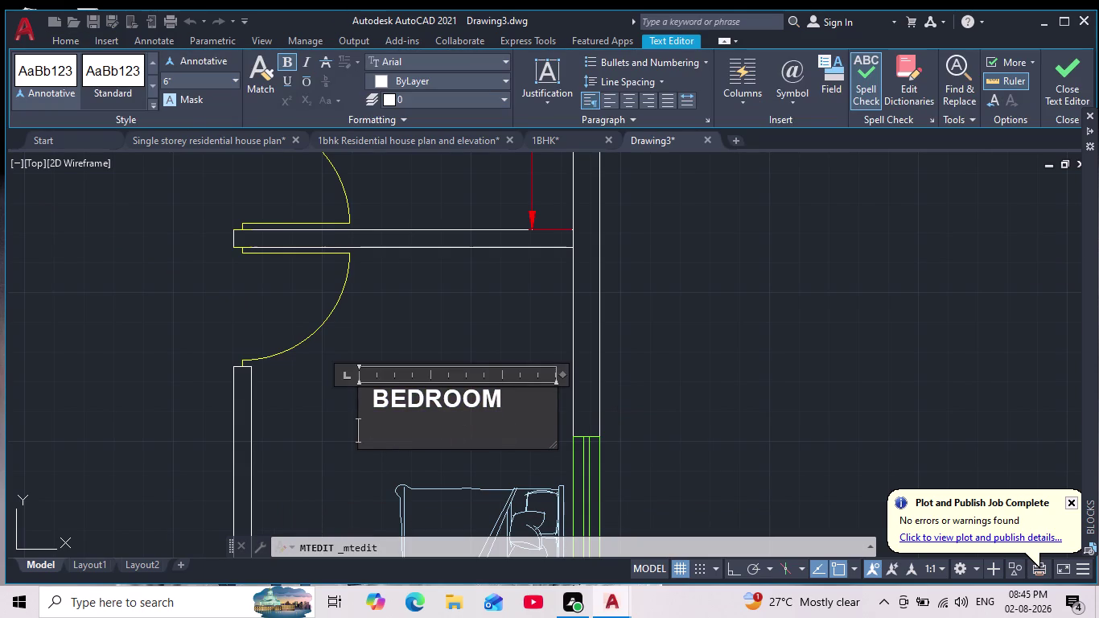
text(9' X)
key(space)
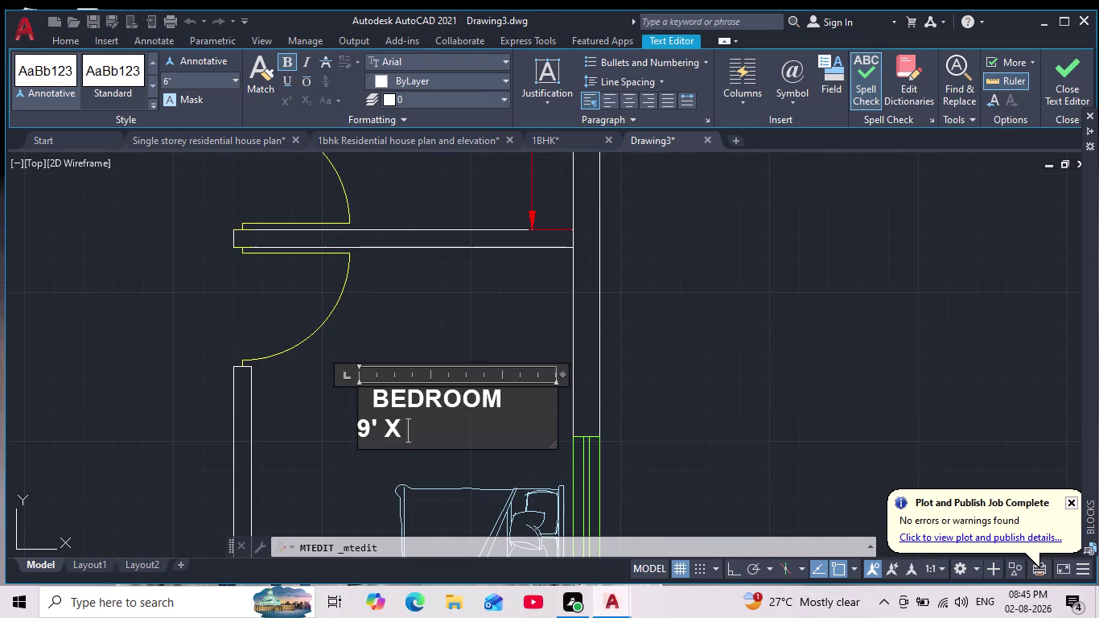
text(13)
key(apostrophe)
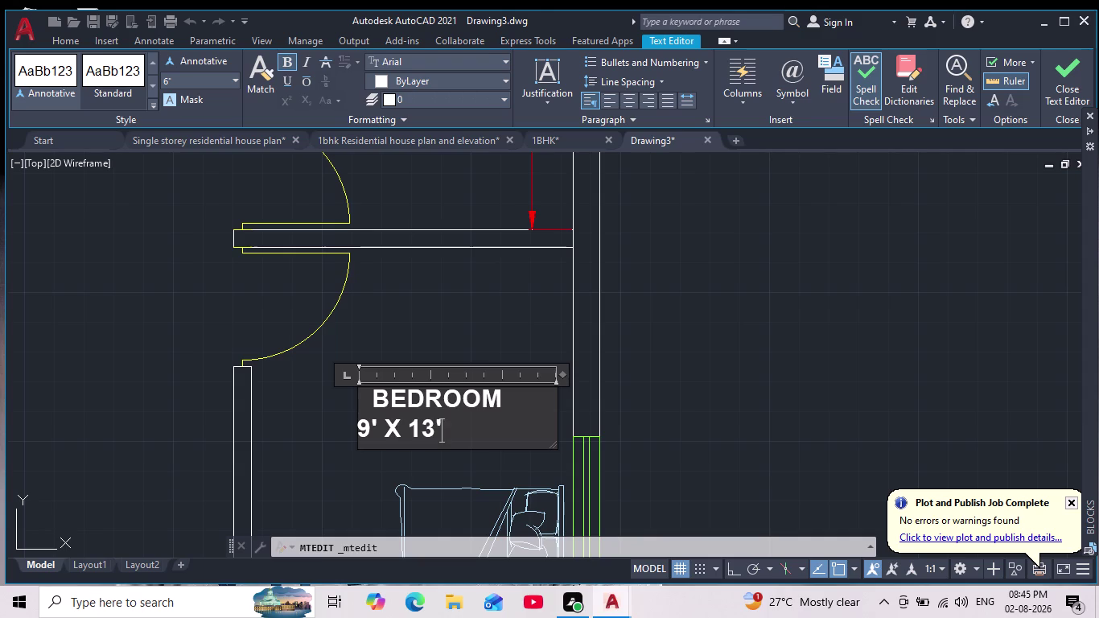
Indent the 9' X 13' line with spaces to centre it, then close the editor.
click(361, 440)
key(space)
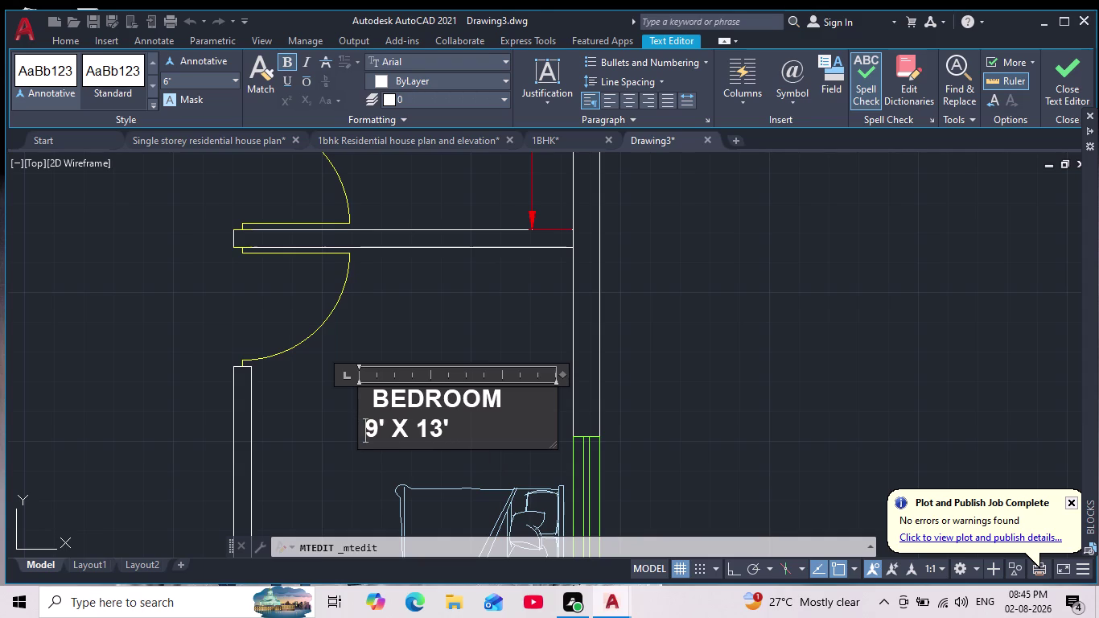
key(space)
key(space)
key(space)
key(space)
key(space)
key(space)
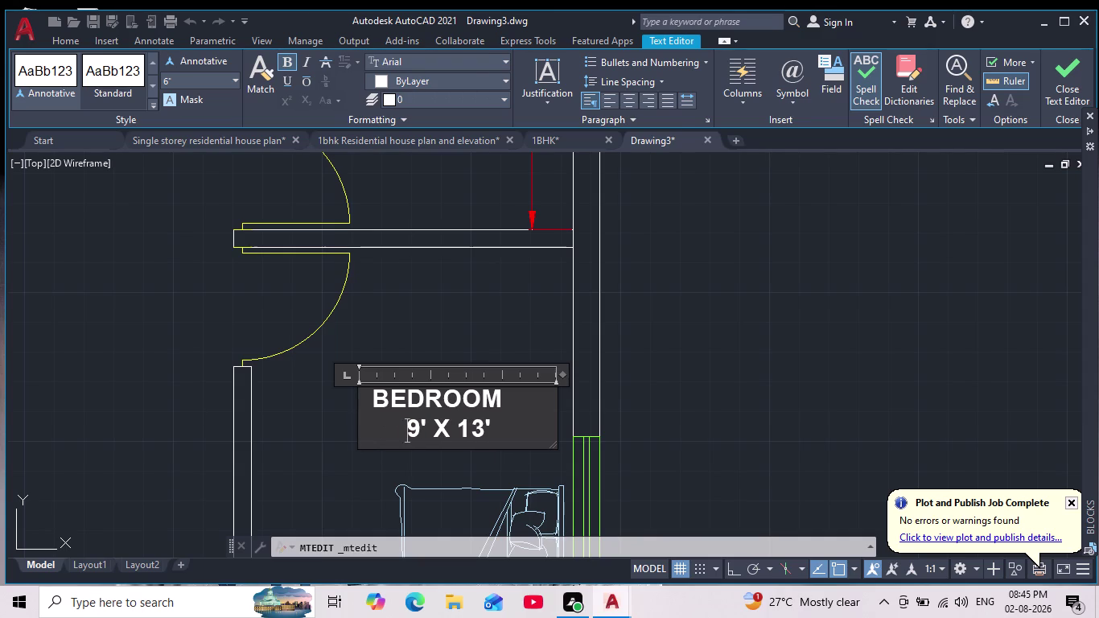
click(320, 440)
scroll(down, 3)
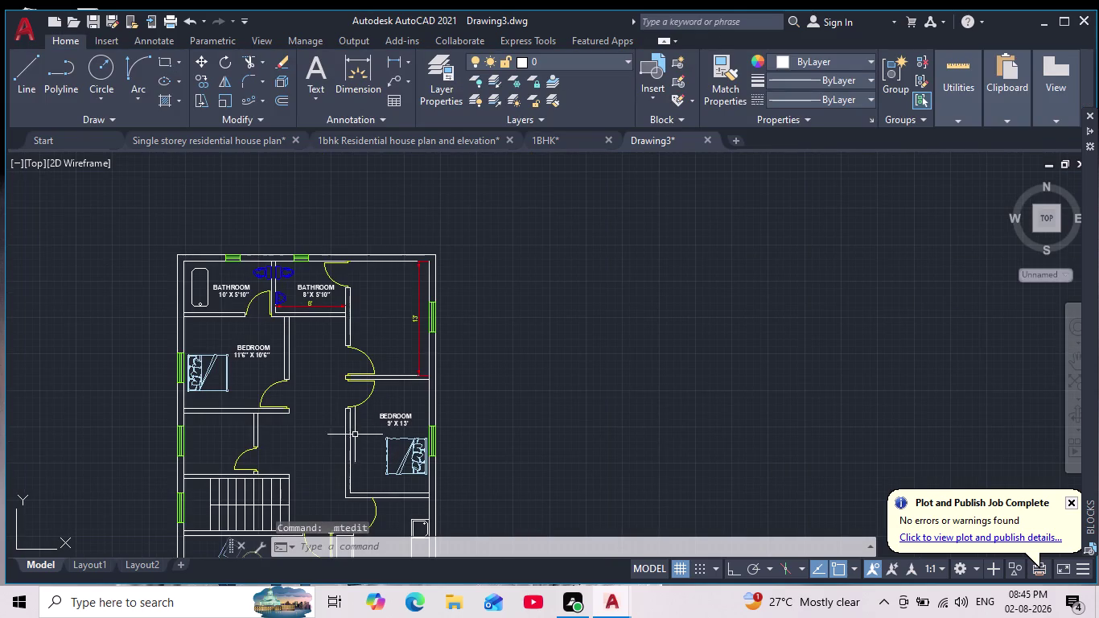
middle_drag(383, 419, 398, 410)
scroll(down, 3)
Copy the left bathroom label into the lower bathroom above the stairs.
scroll(up, 3)
click(306, 314)
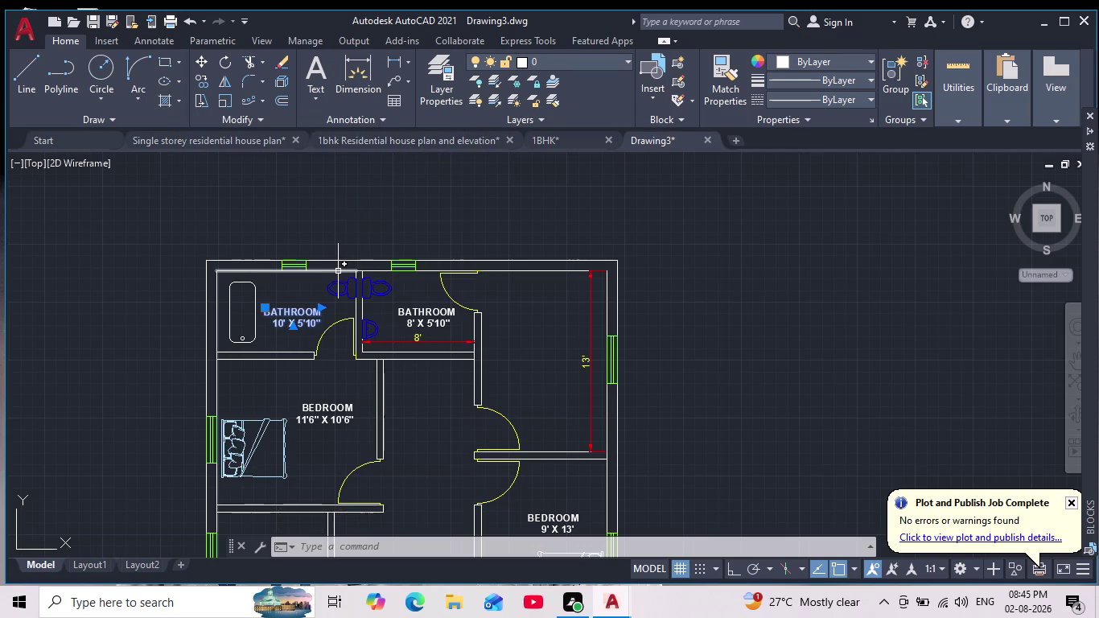
click(200, 82)
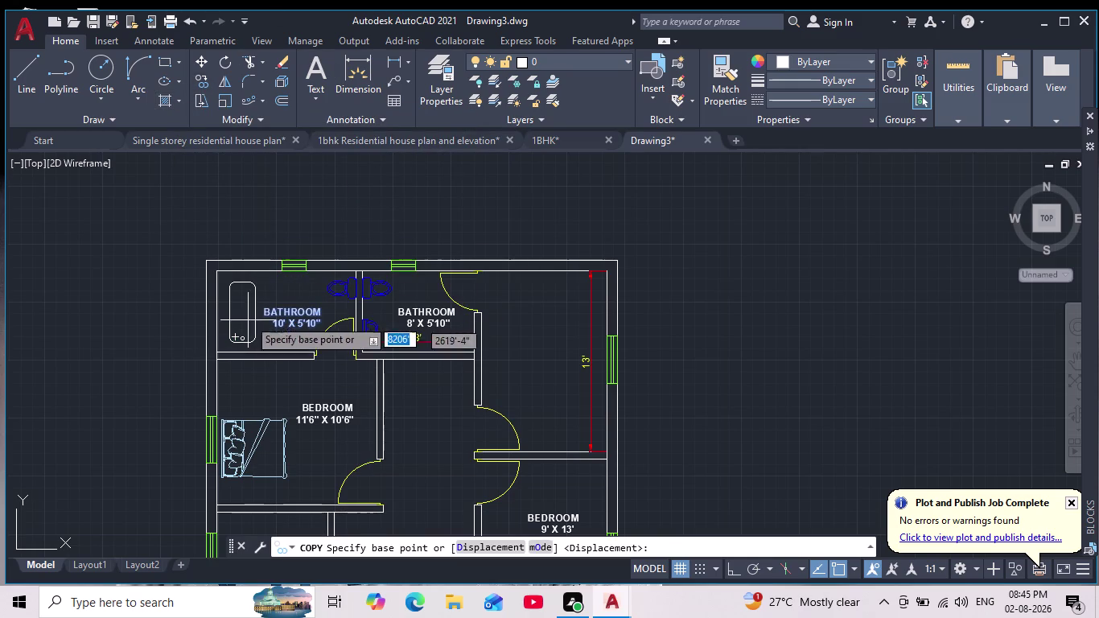
click(259, 311)
scroll(up, 3)
middle_drag(259, 321, 284, 279)
scroll(down, 3)
middle_drag(291, 425, 307, 344)
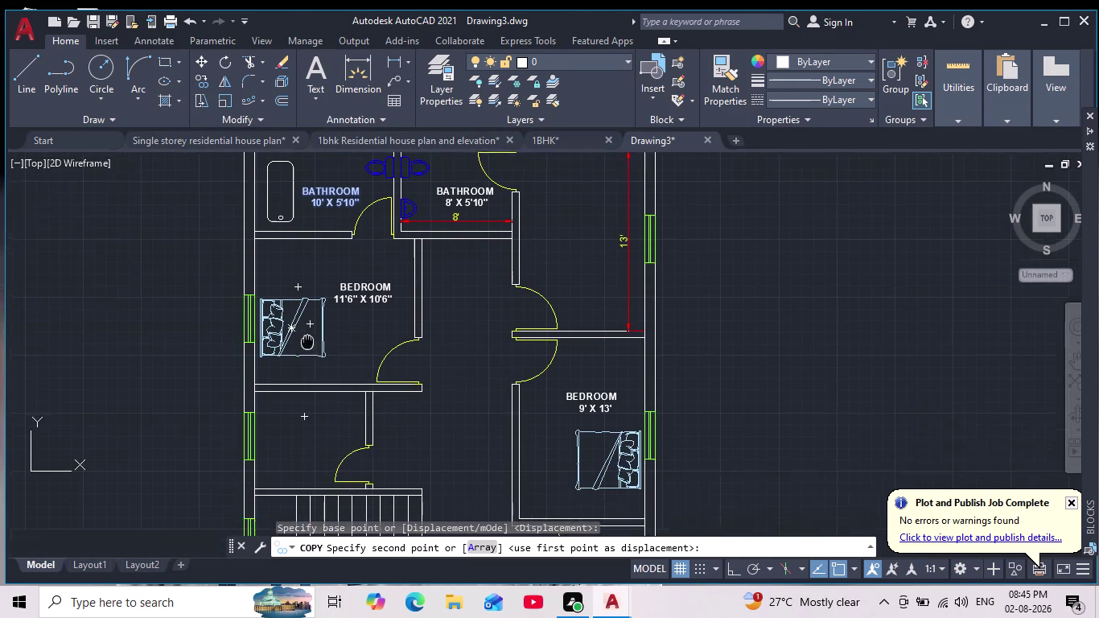
middle_drag(307, 345, 308, 340)
middle_drag(311, 408, 320, 329)
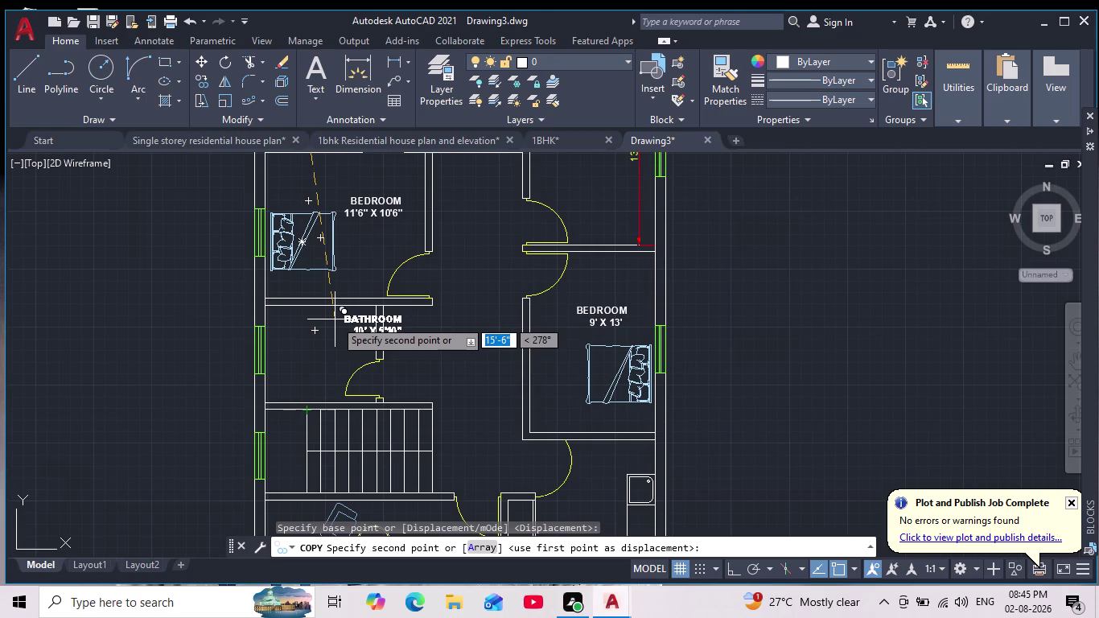
click(277, 332)
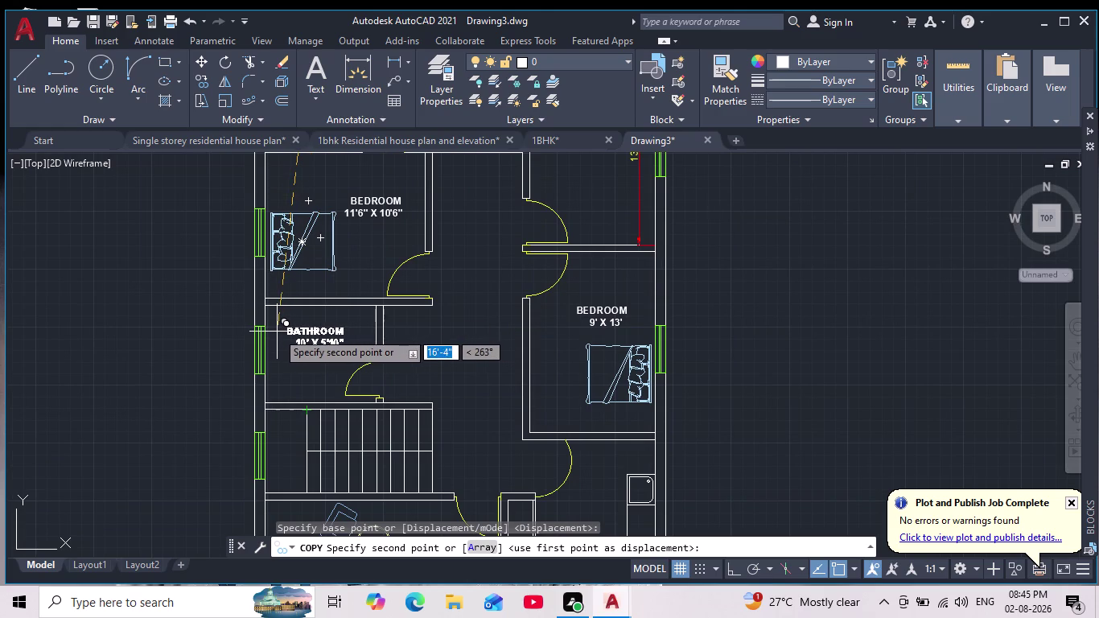
key(Escape)
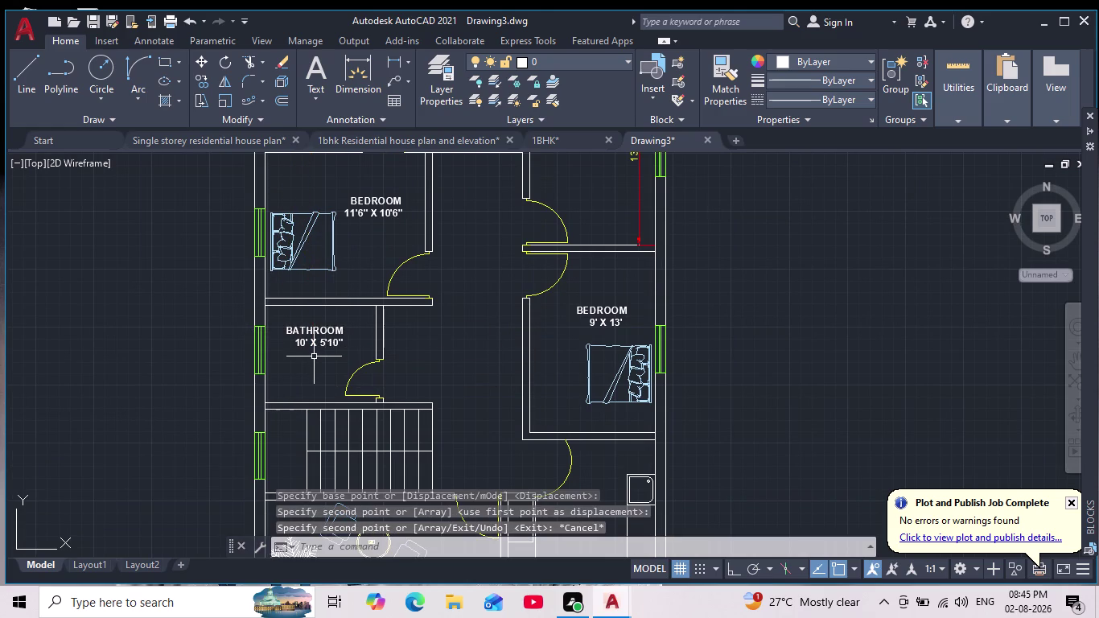
Replace the copied label's size line with 8' X 7'.
scroll(up, 3)
triple_click(332, 343)
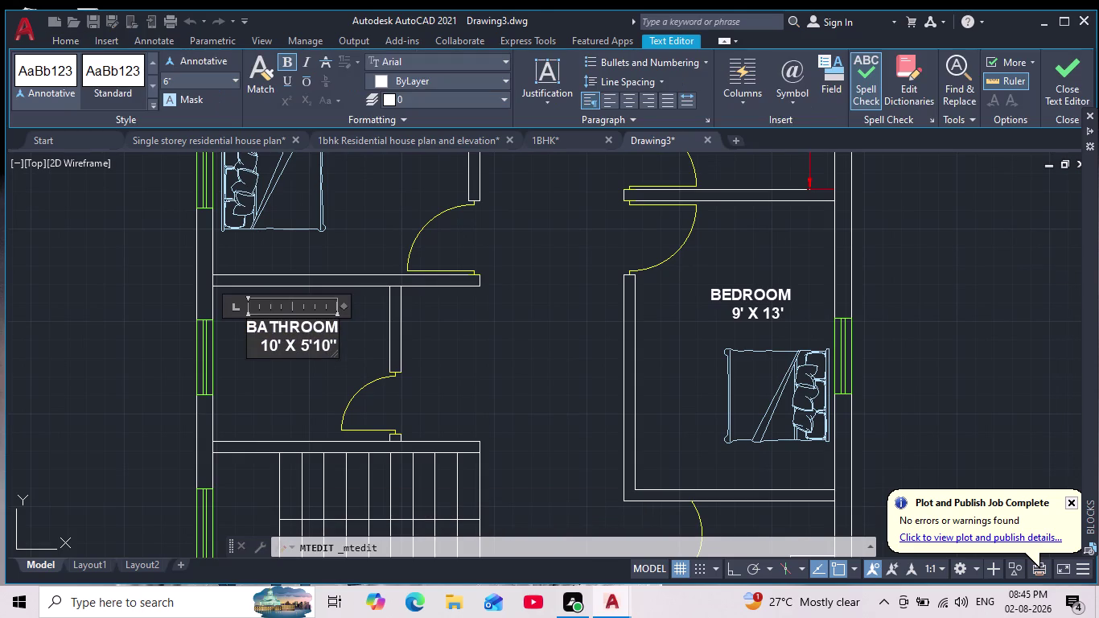
scroll(up, 3)
click(337, 351)
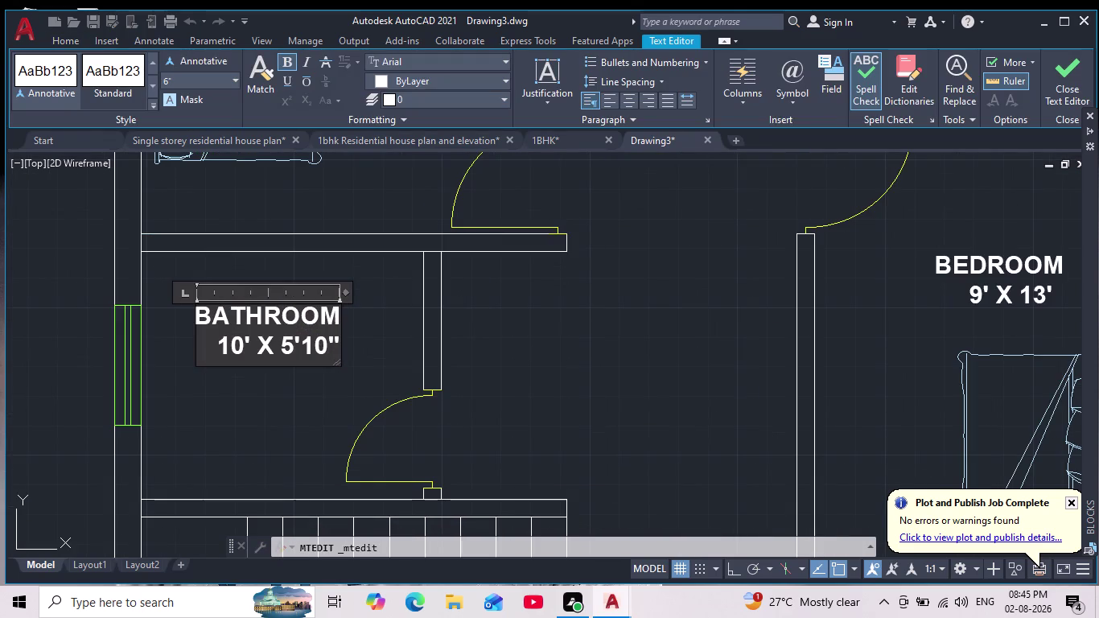
key(BackSpace)
key(BackSpace)
key(BackSpace)
key(BackSpace)
key(BackSpace)
key(BackSpace)
key(BackSpace)
key(BackSpace)
key(BackSpace)
key(BackSpace)
key(BackSpace)
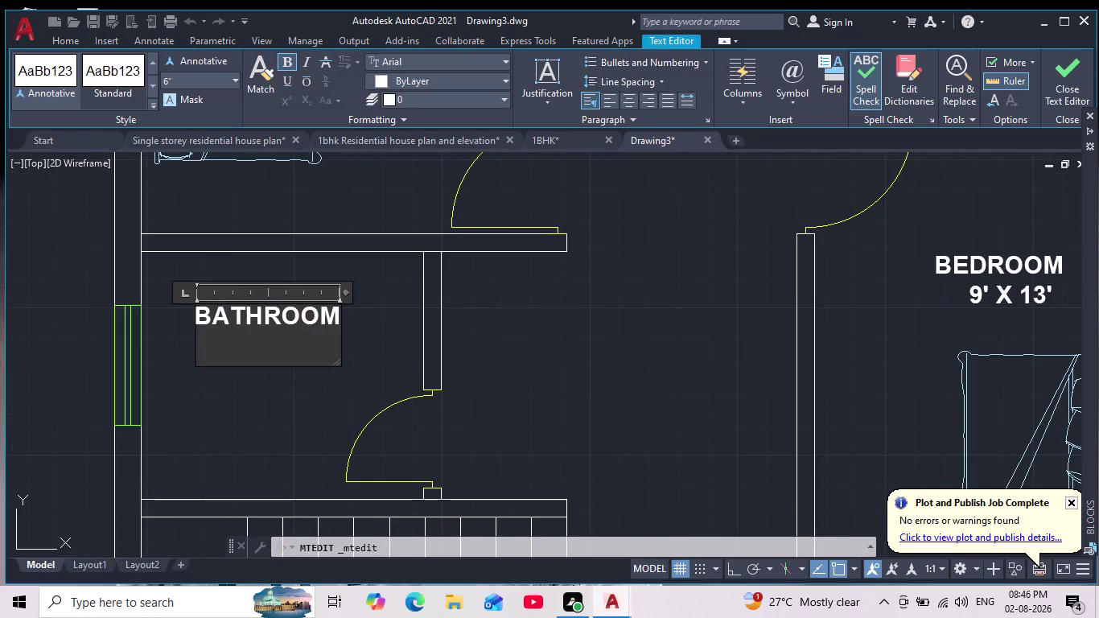
key(8)
text(')
key(space)
text(X)
key(space)
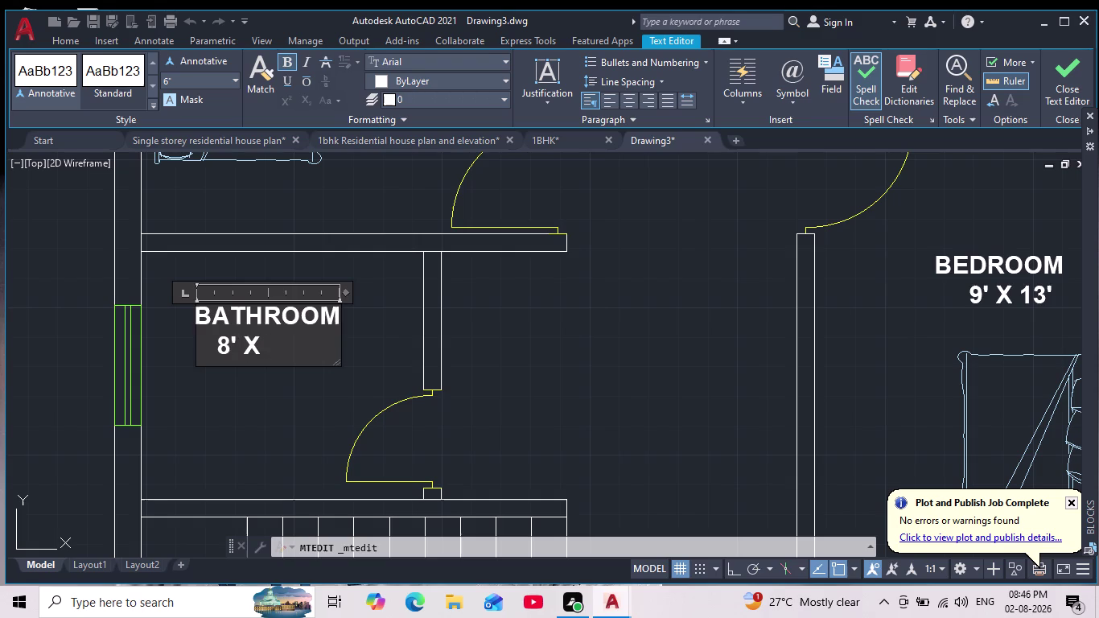
text(7")
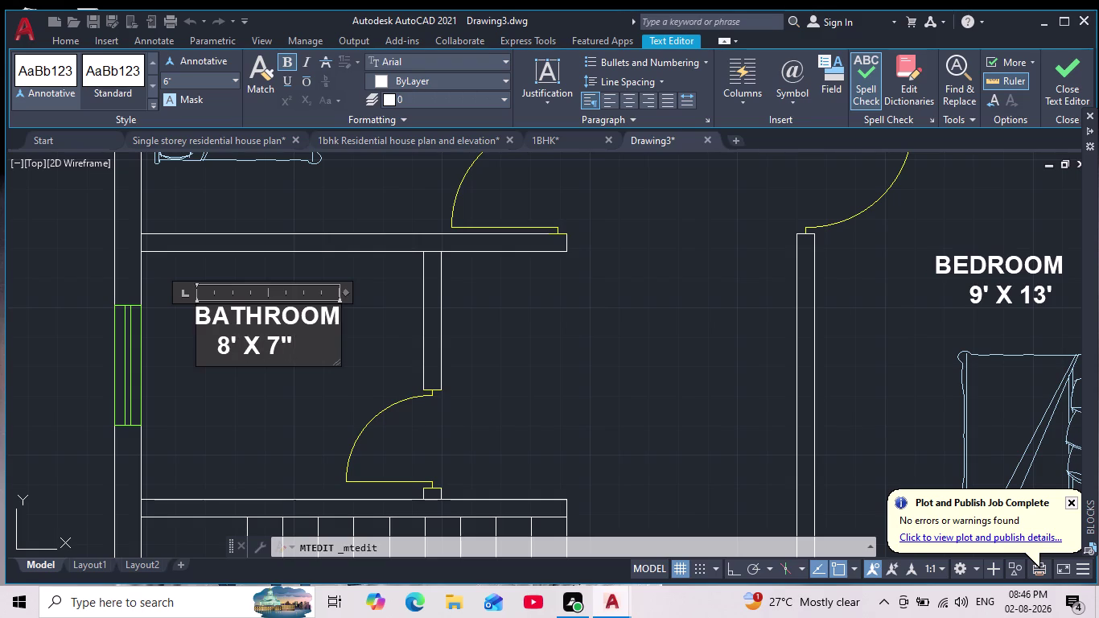
key(BackSpace)
key(apostrophe)
Close the text editor and pan toward the upper bathroom's wash basin.
click(318, 430)
scroll(down, 3)
scroll(up, 3)
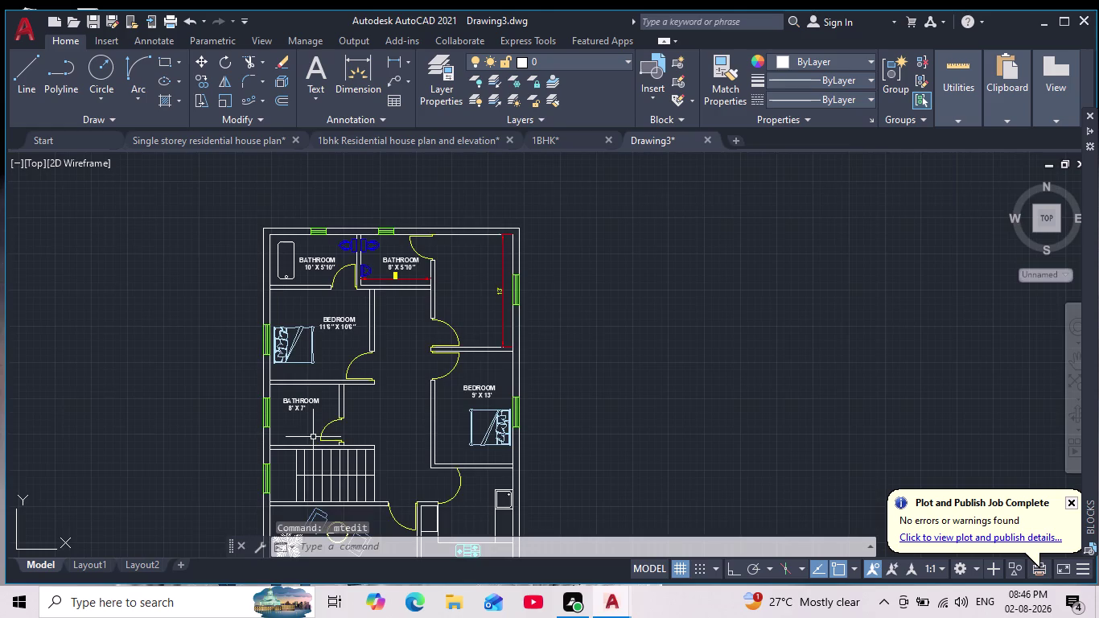
middle_drag(313, 437, 297, 405)
scroll(up, 3)
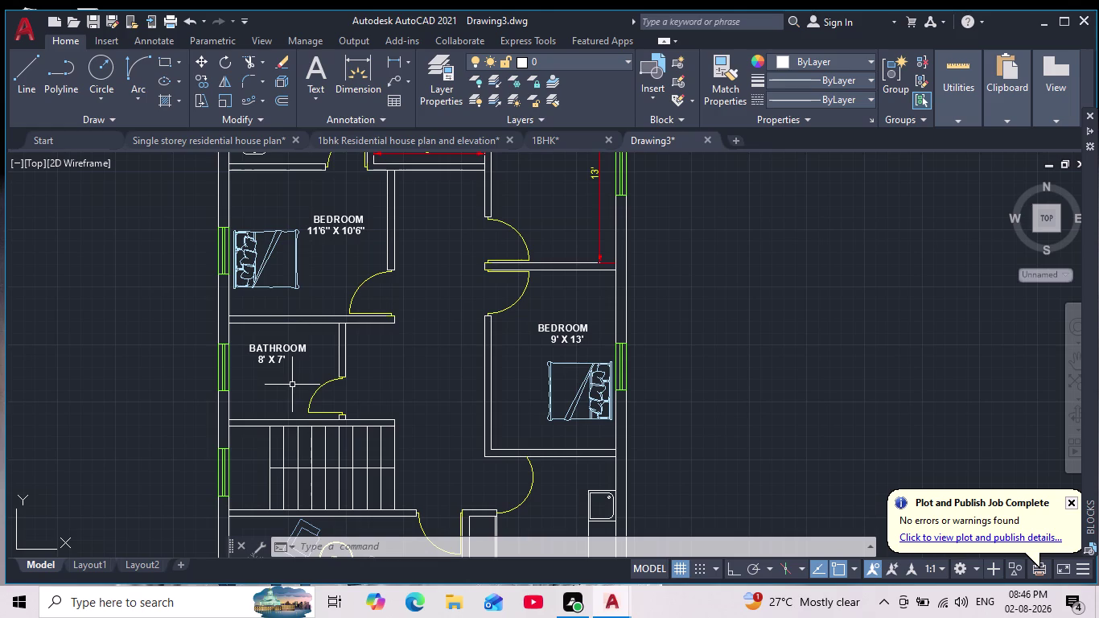
scroll(down, 3)
scroll(up, 3)
middle_drag(318, 351, 297, 432)
scroll(down, 3)
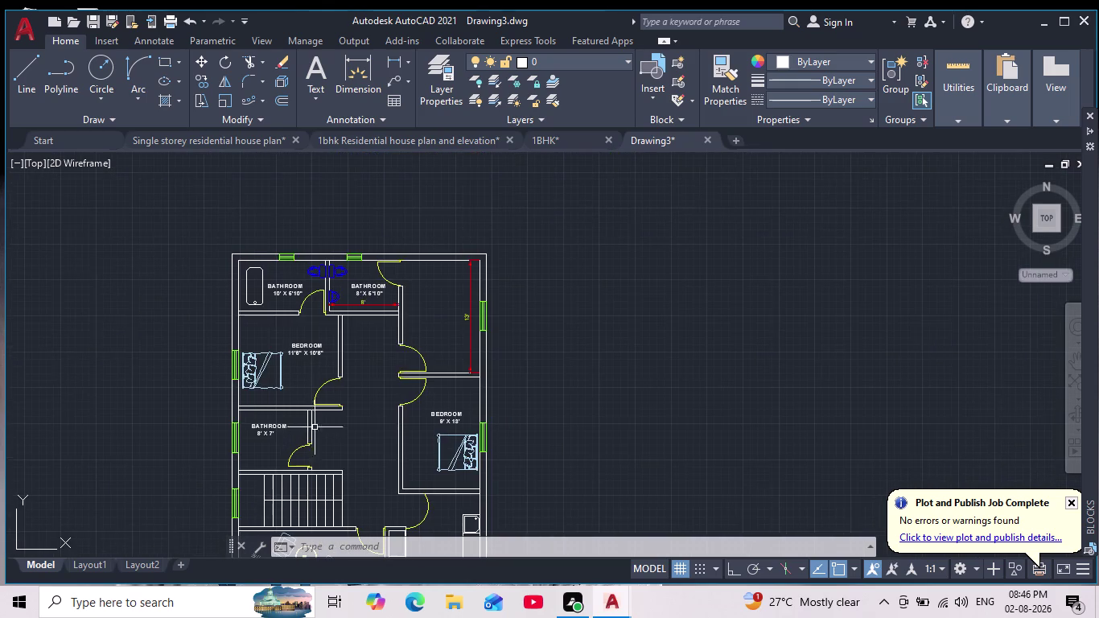
scroll(up, 3)
scroll(up, 3)
Copy the wash basin from the upper bathroom into the lower 8' X 7' bathroom.
click(293, 288)
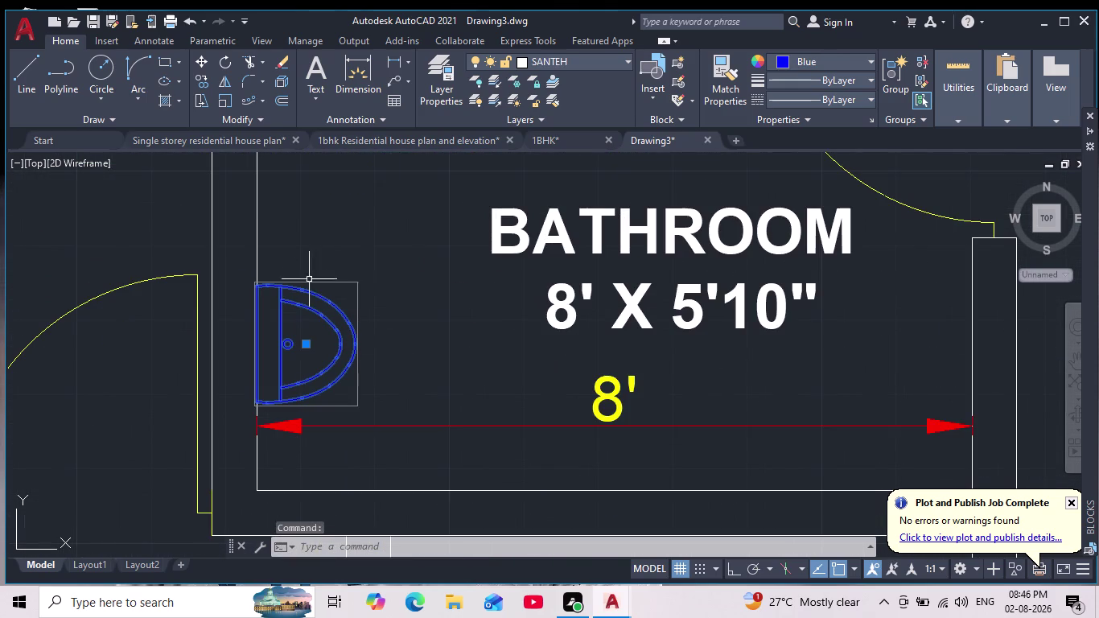
click(199, 73)
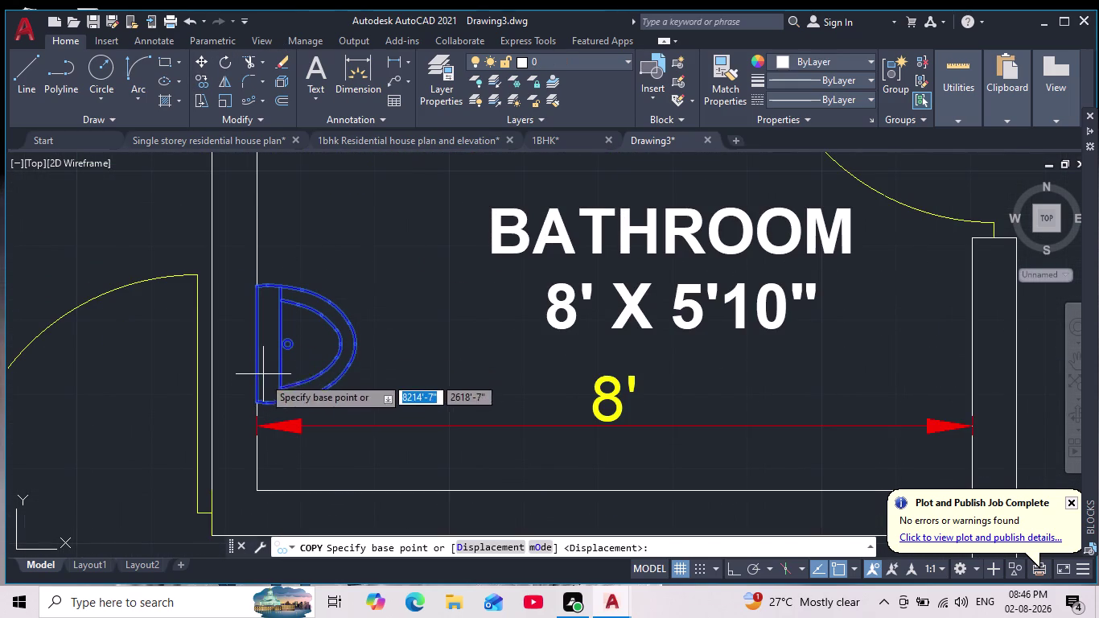
click(257, 361)
scroll(down, 3)
middle_drag(323, 312, 374, 234)
middle_drag(299, 437, 354, 350)
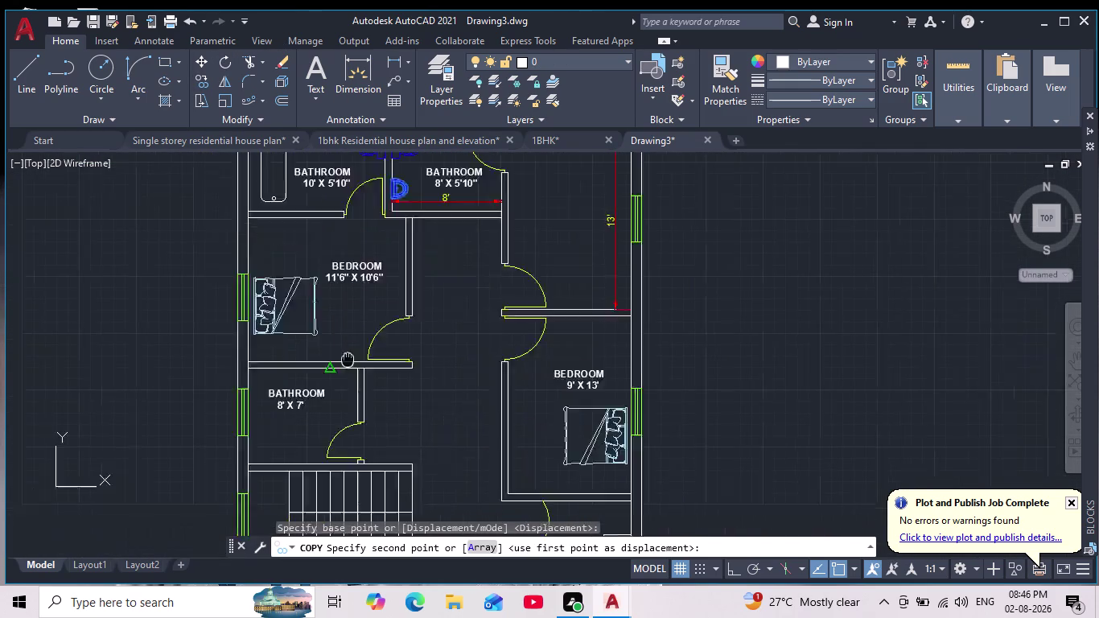
middle_drag(354, 350, 393, 276)
click(331, 345)
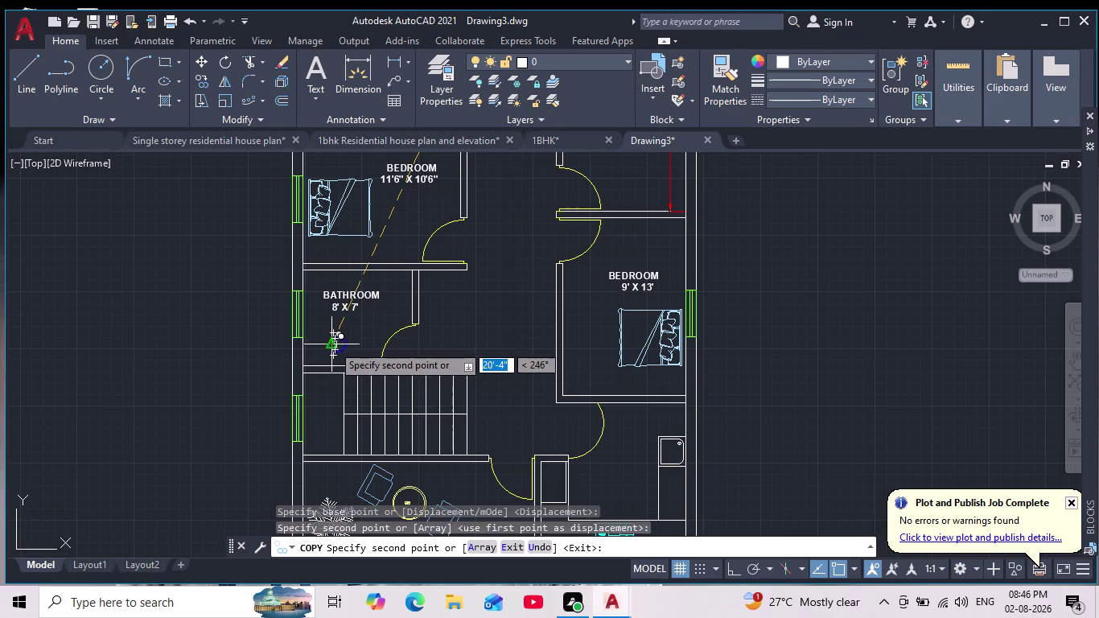
key(Escape)
Rotate the copied basin 90° so it stands upright.
scroll(up, 3)
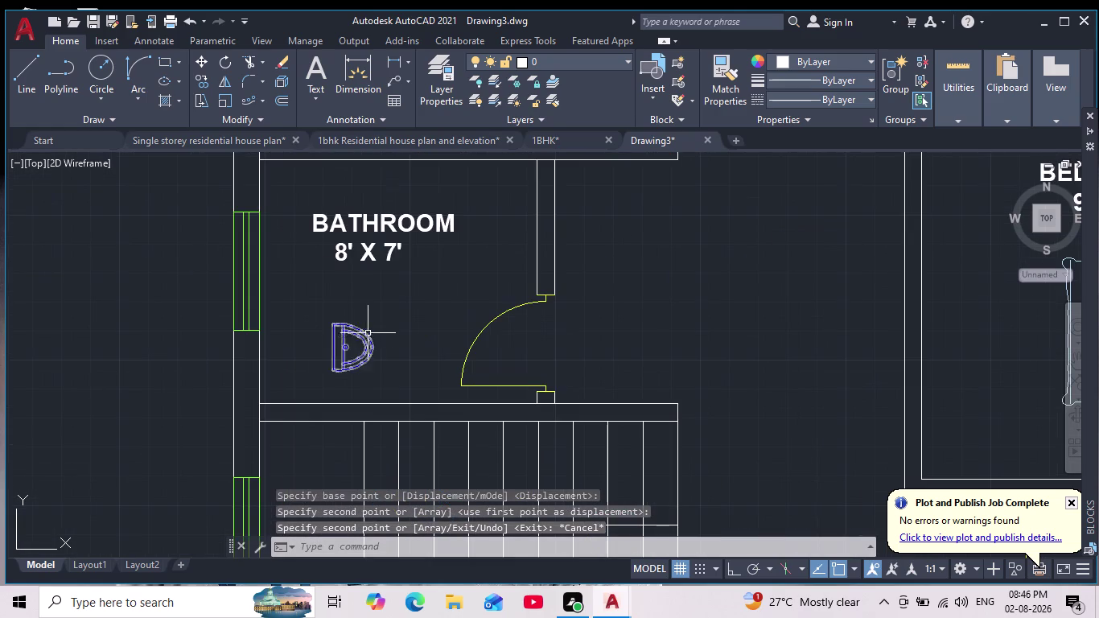
click(368, 330)
click(347, 337)
click(225, 62)
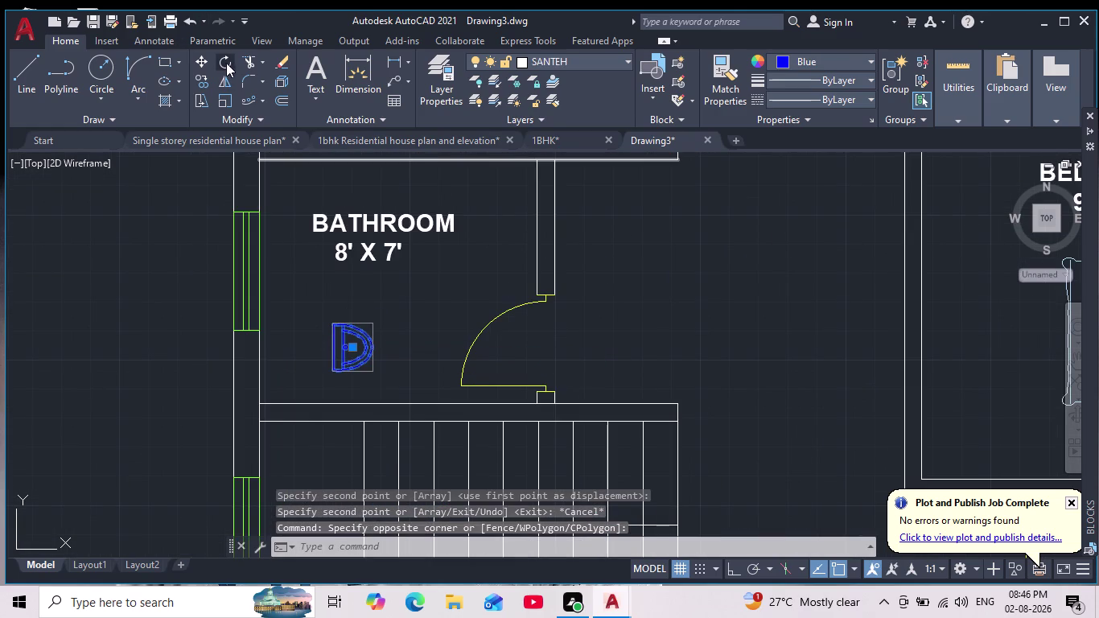
click(731, 570)
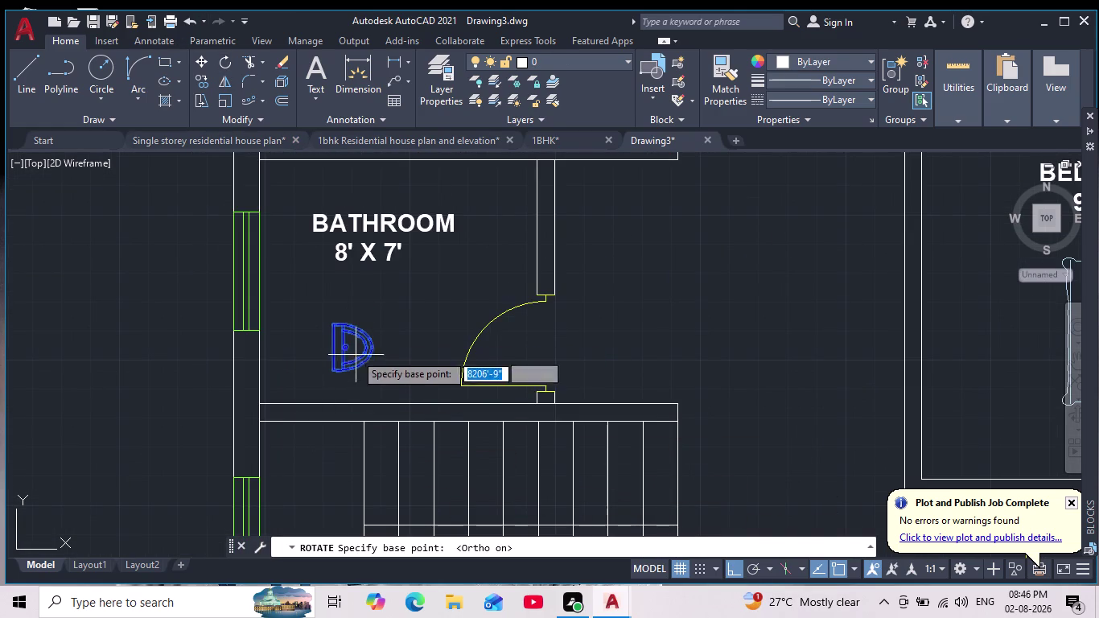
click(330, 366)
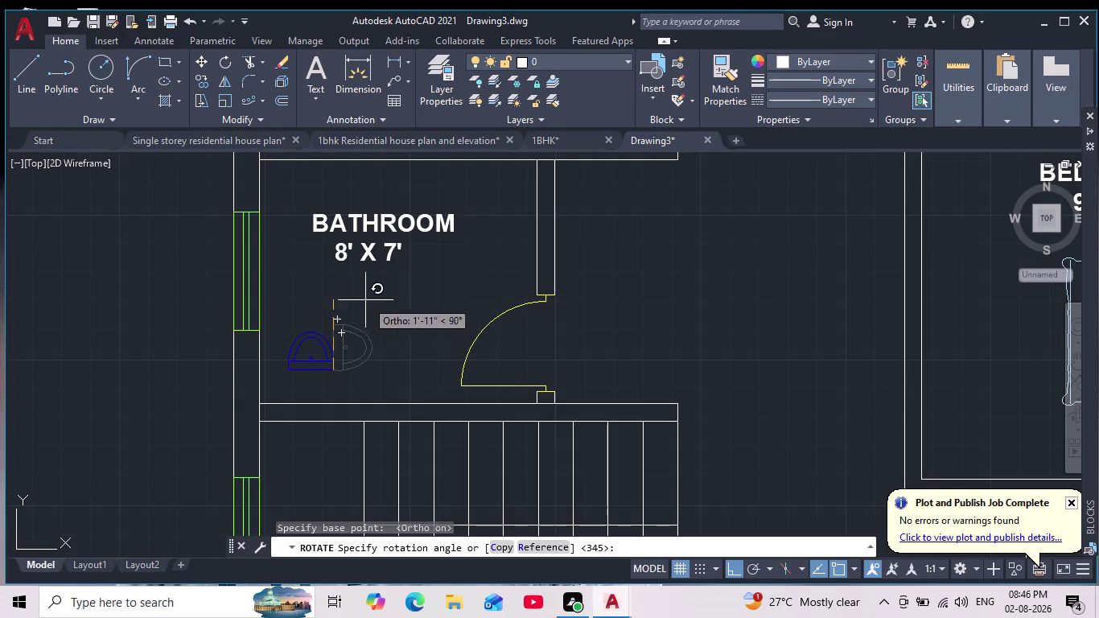
click(334, 290)
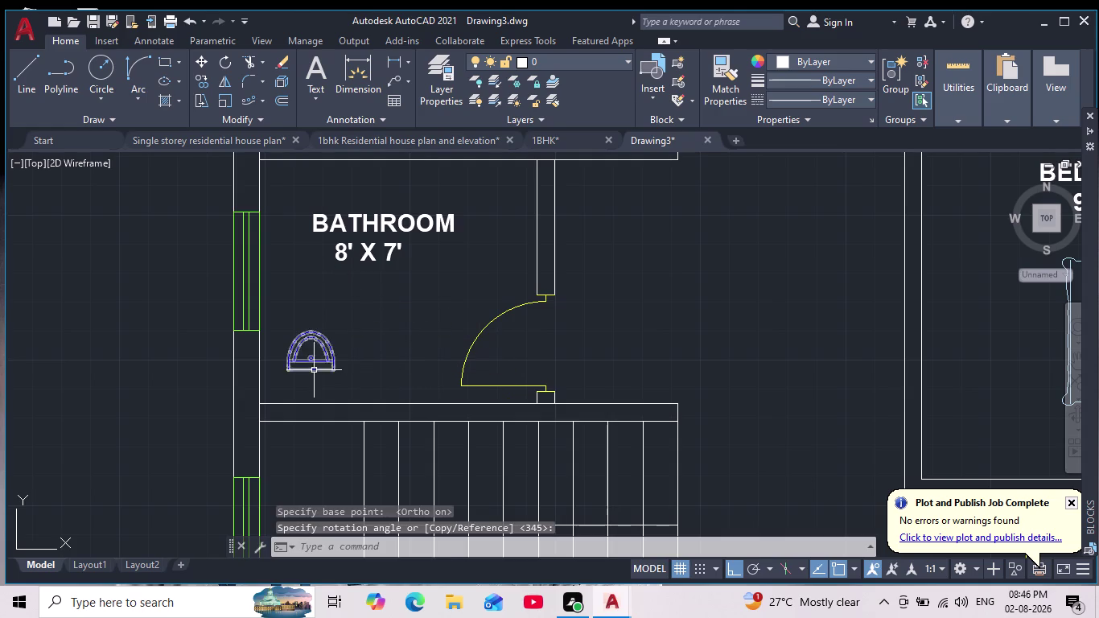
Move the rotated basin, with ortho off, toward the wall above the stairs.
scroll(up, 3)
click(370, 350)
click(341, 332)
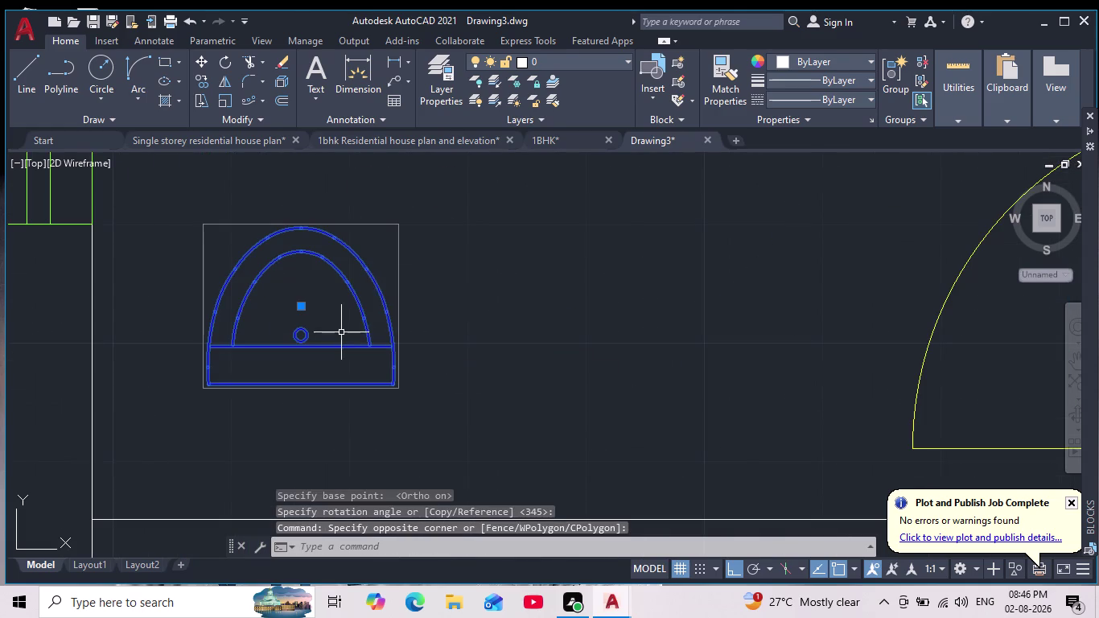
click(200, 55)
click(299, 375)
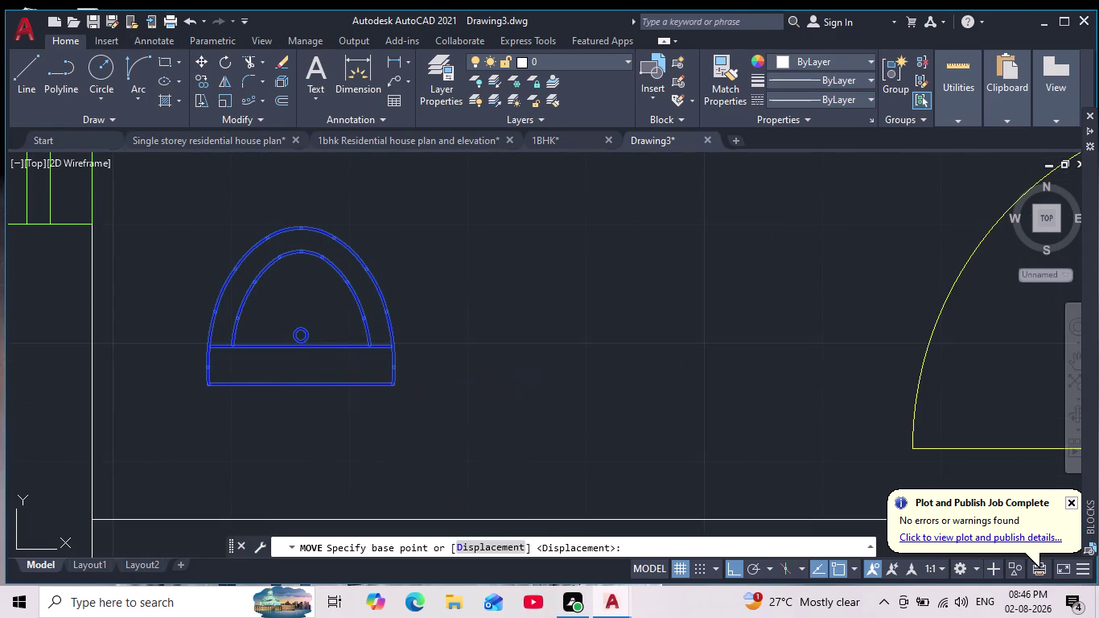
scroll(down, 3)
scroll(up, 3)
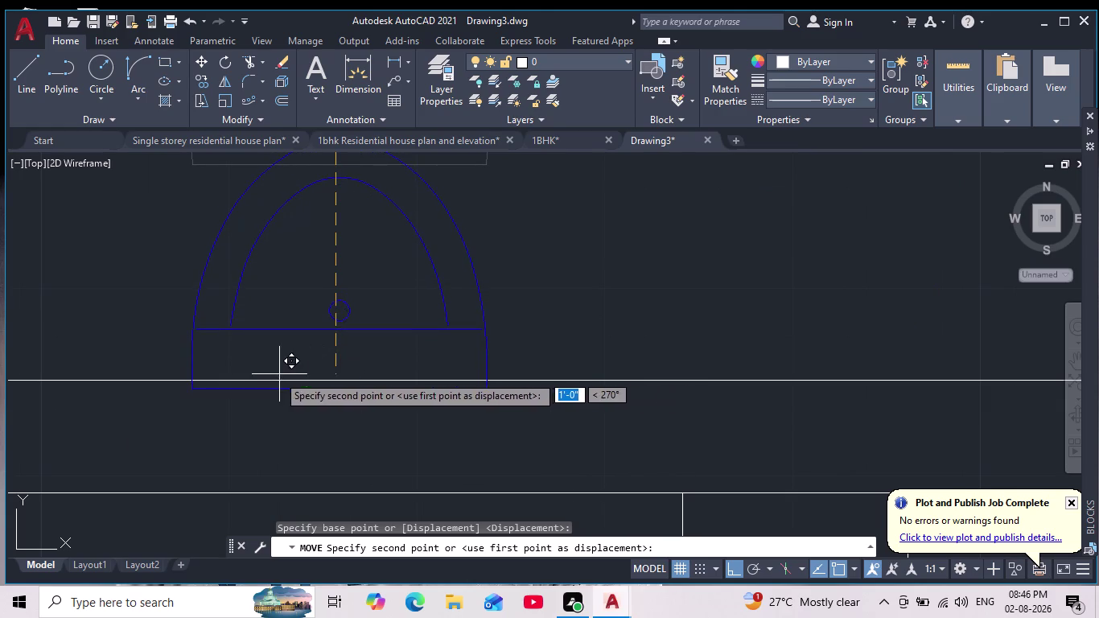
click(729, 568)
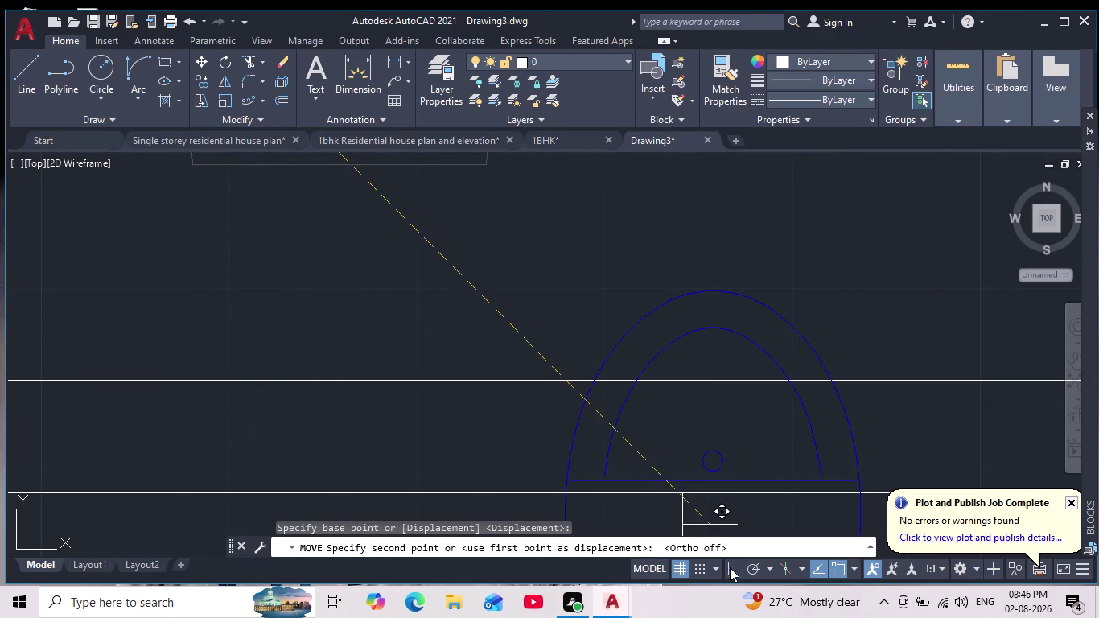
scroll(down, 3)
middle_drag(256, 353, 316, 377)
scroll(down, 3)
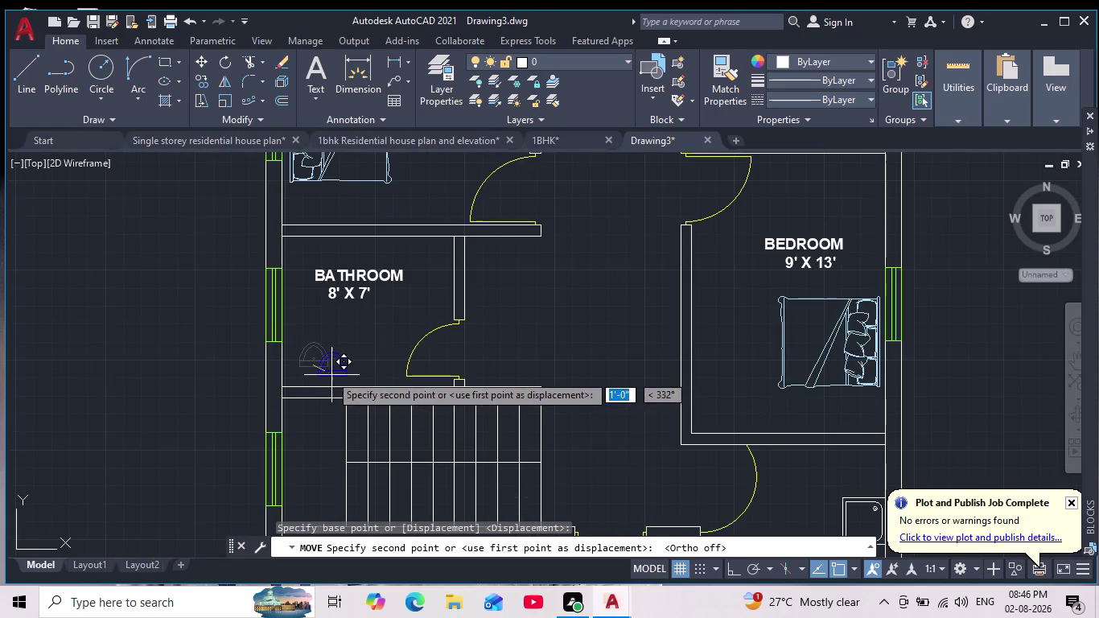
scroll(up, 3)
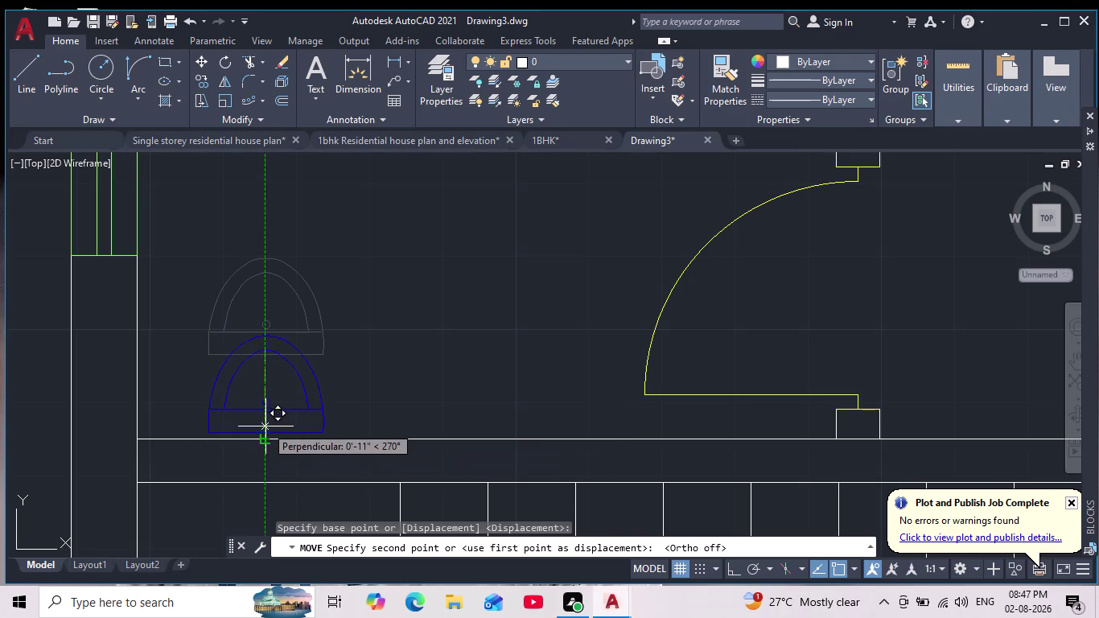
scroll(up, 3)
scroll(down, 3)
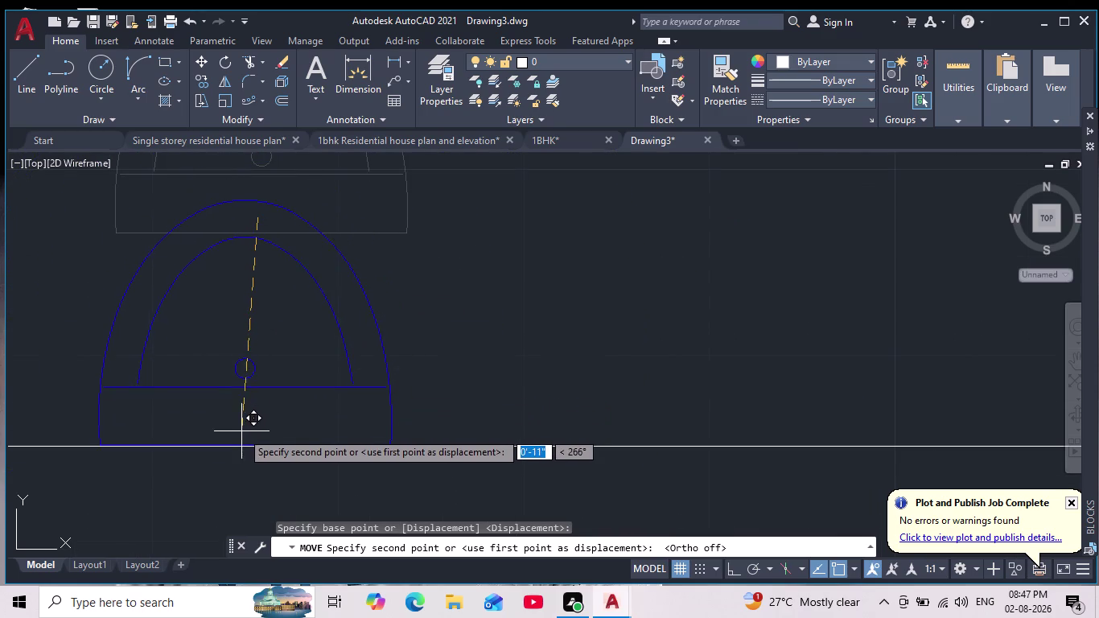
click(257, 449)
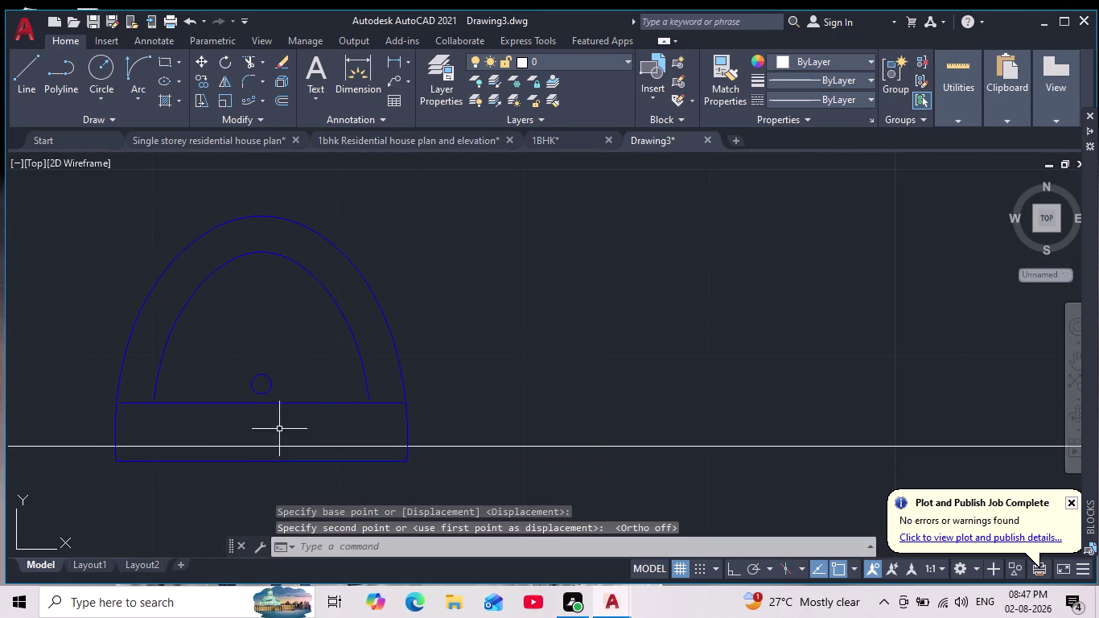
Move the basin again so its bottom rests on the wall above the stairs.
click(261, 461)
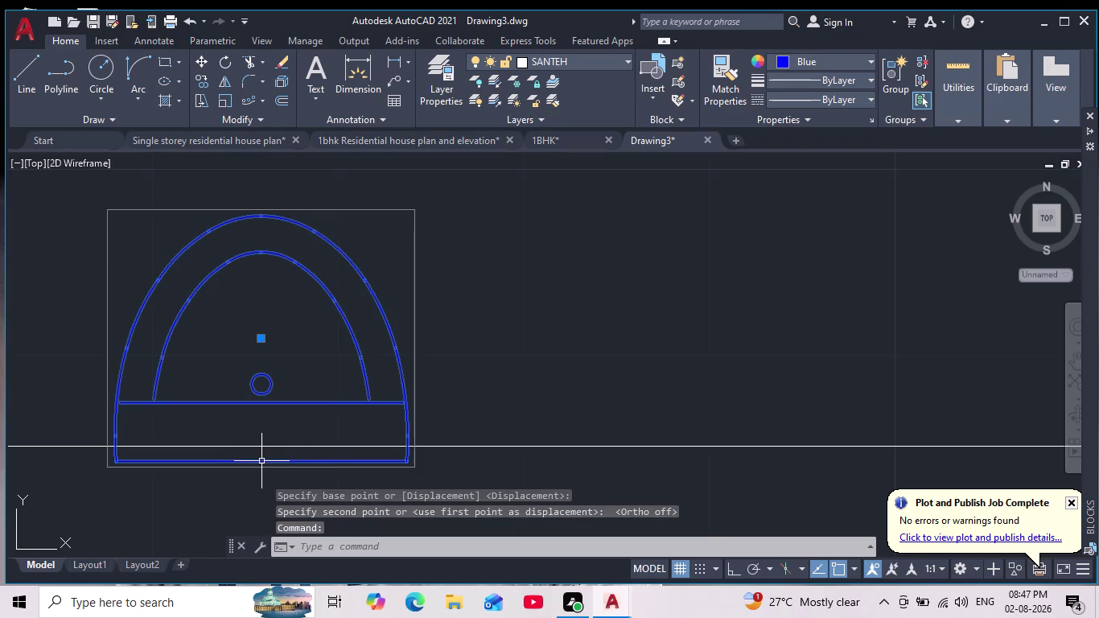
click(199, 58)
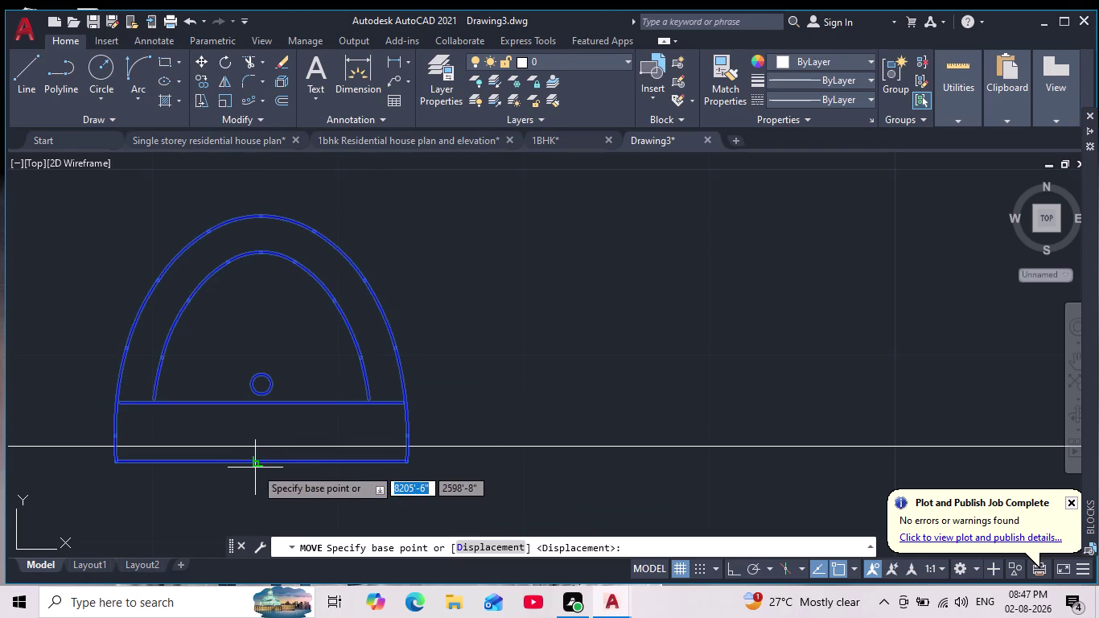
click(253, 460)
click(255, 446)
scroll(down, 3)
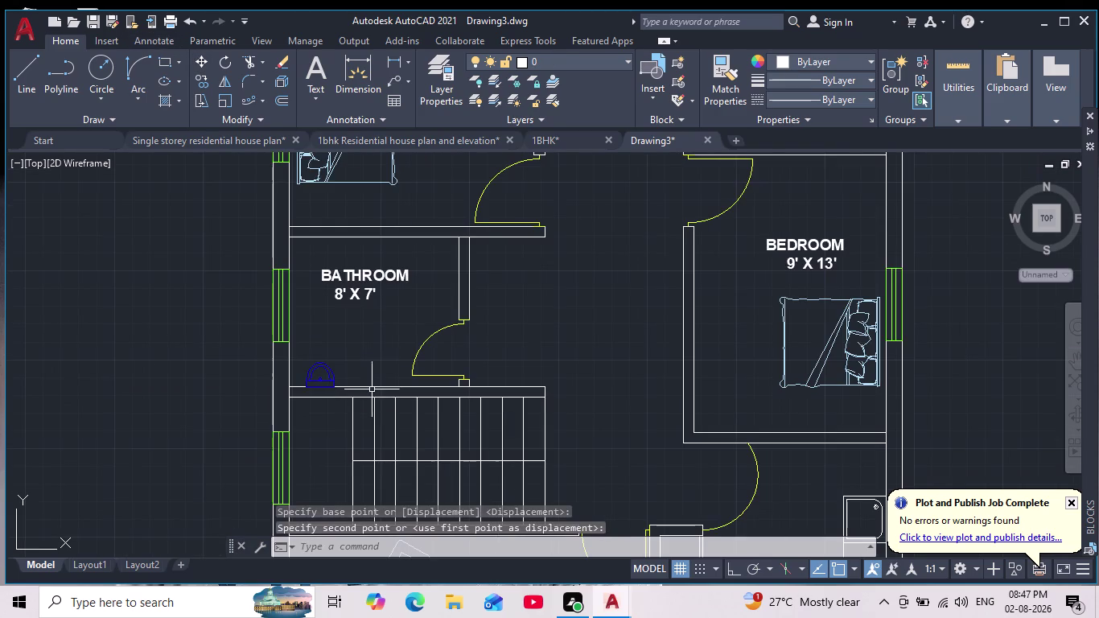
scroll(up, 3)
Scale the basin down to fit the lower bathroom.
click(314, 308)
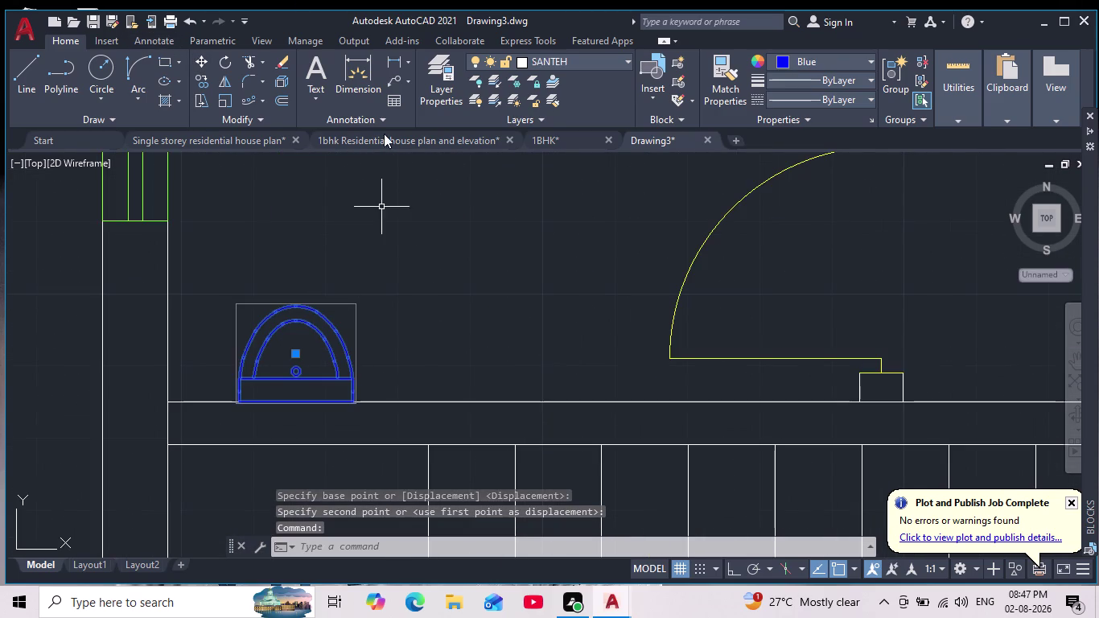
click(226, 93)
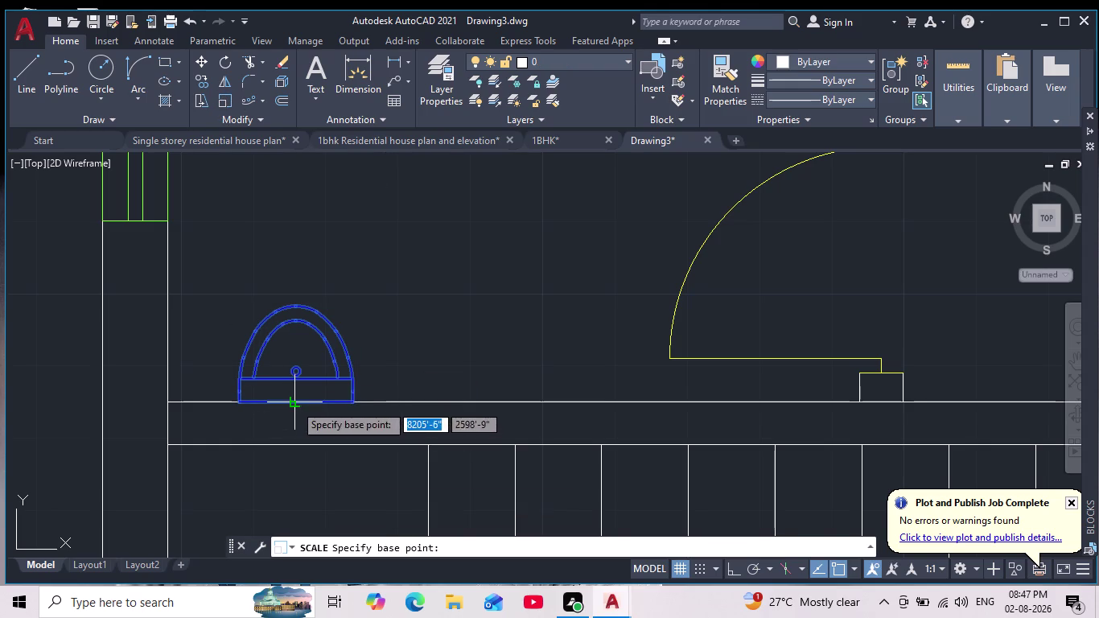
click(294, 404)
click(256, 494)
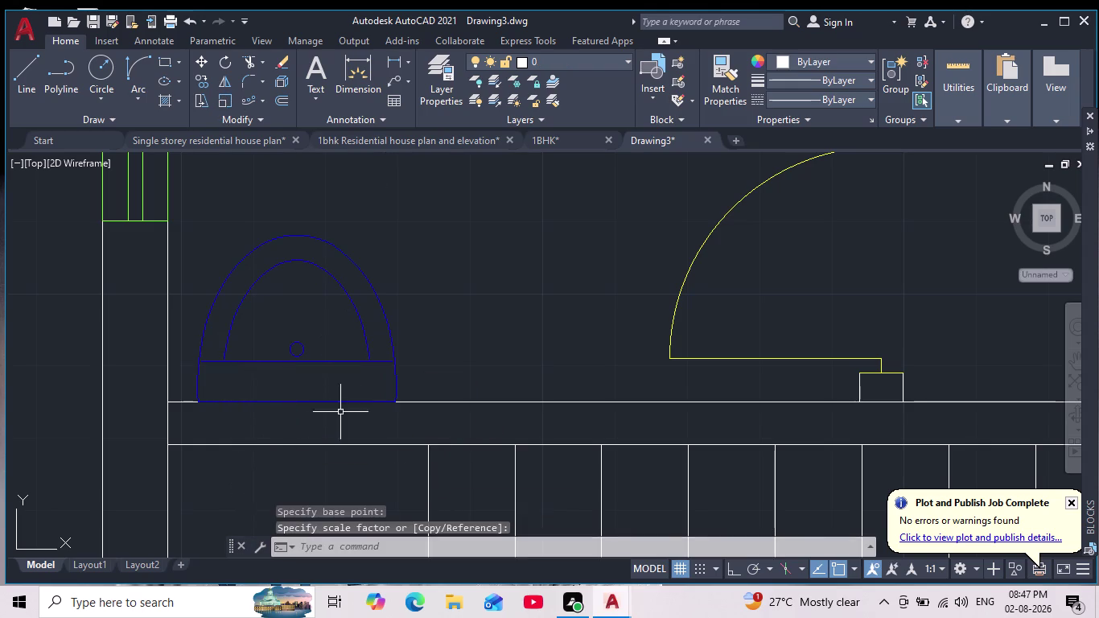
scroll(down, 3)
middle_drag(340, 433, 328, 376)
scroll(down, 3)
middle_drag(344, 400, 313, 355)
scroll(up, 3)
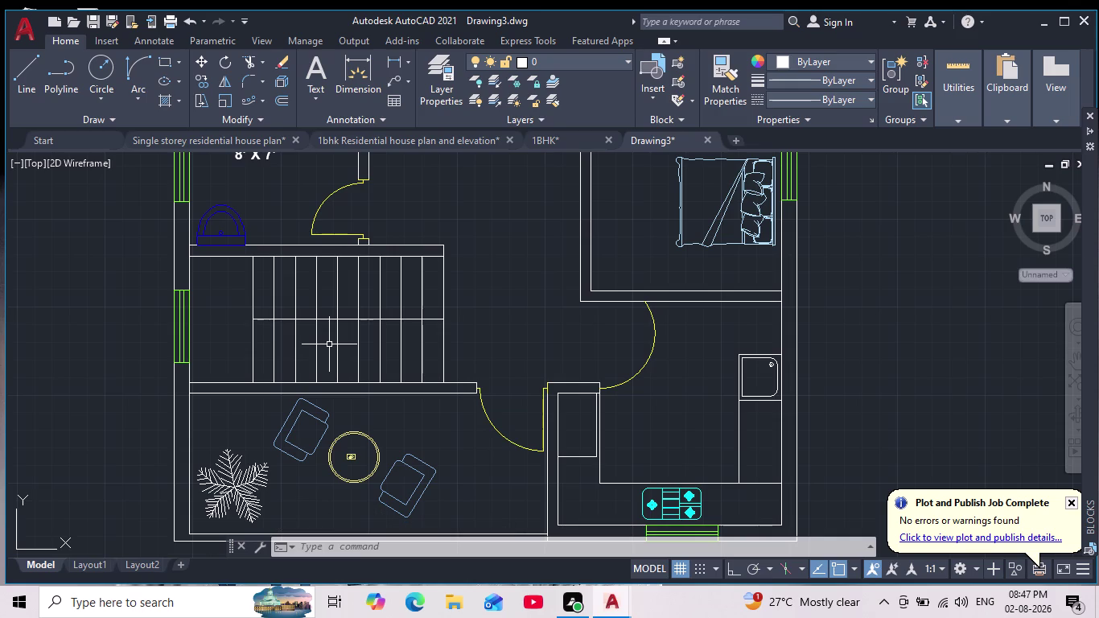
scroll(down, 3)
scroll(down, 3)
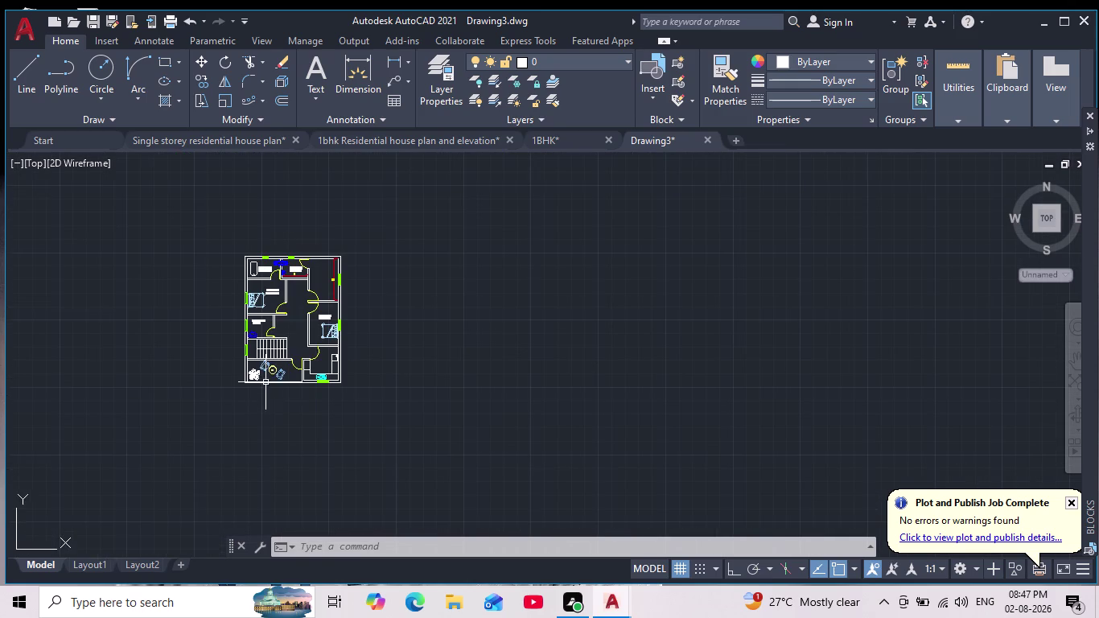
scroll(up, 3)
scroll(up, 3)
middle_drag(297, 345, 310, 410)
scroll(down, 3)
scroll(up, 3)
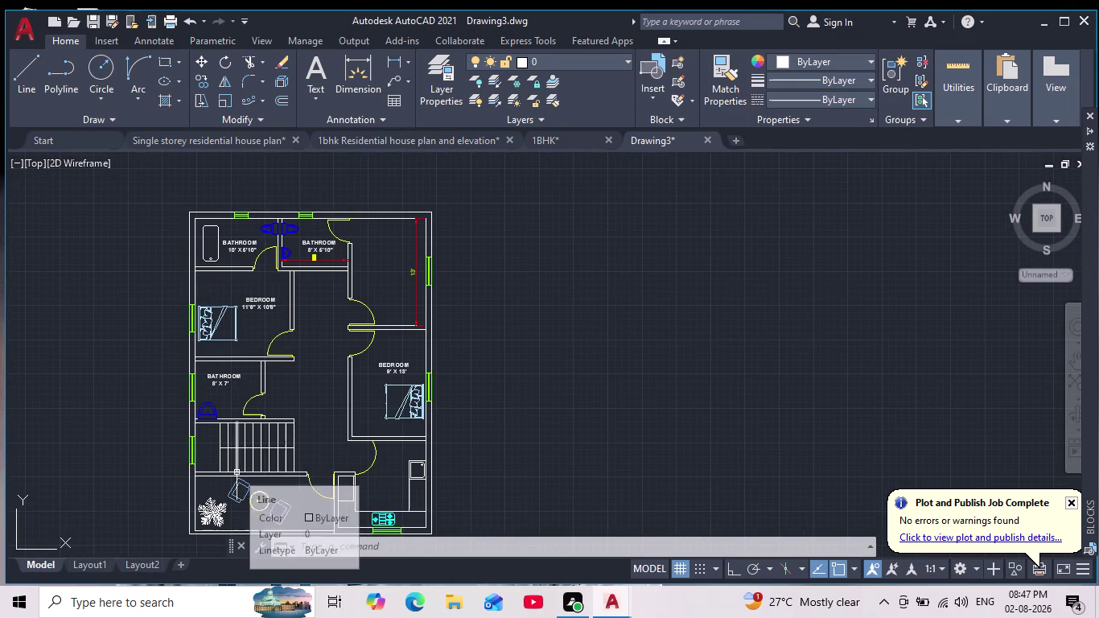
middle_drag(239, 488, 279, 438)
scroll(up, 3)
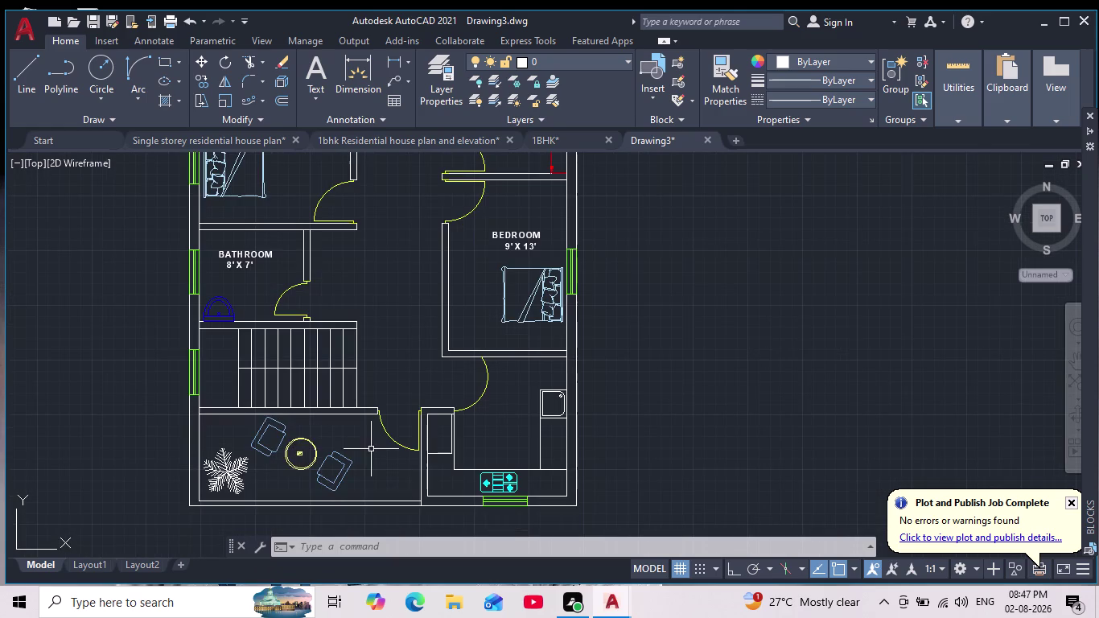
scroll(up, 3)
middle_drag(370, 410, 400, 351)
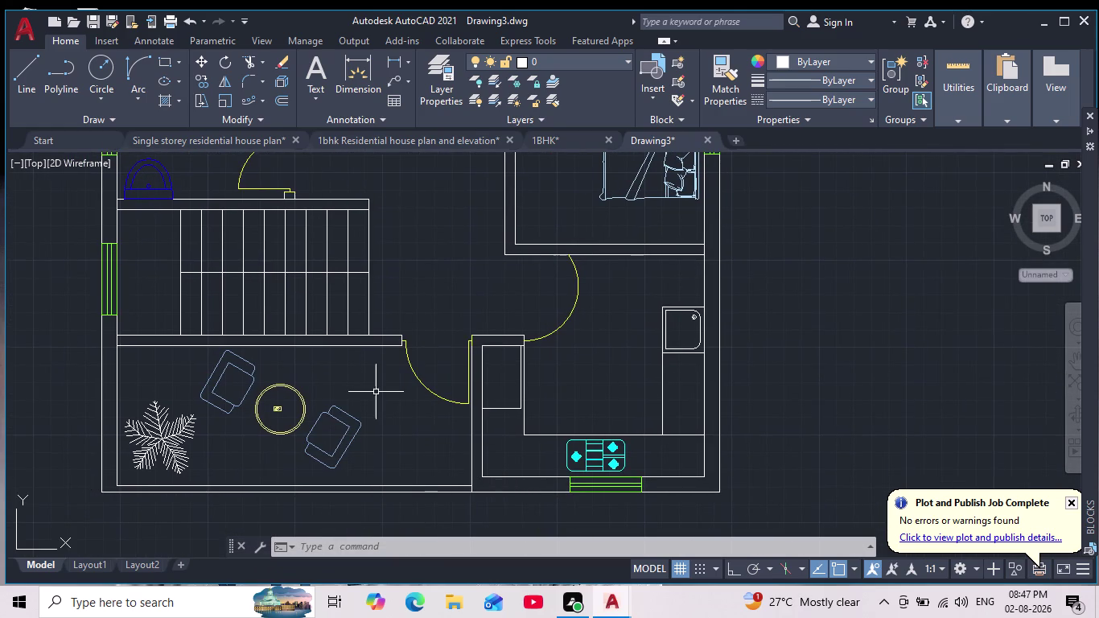
key(m)
key(Escape)
key(Escape)
scroll(down, 3)
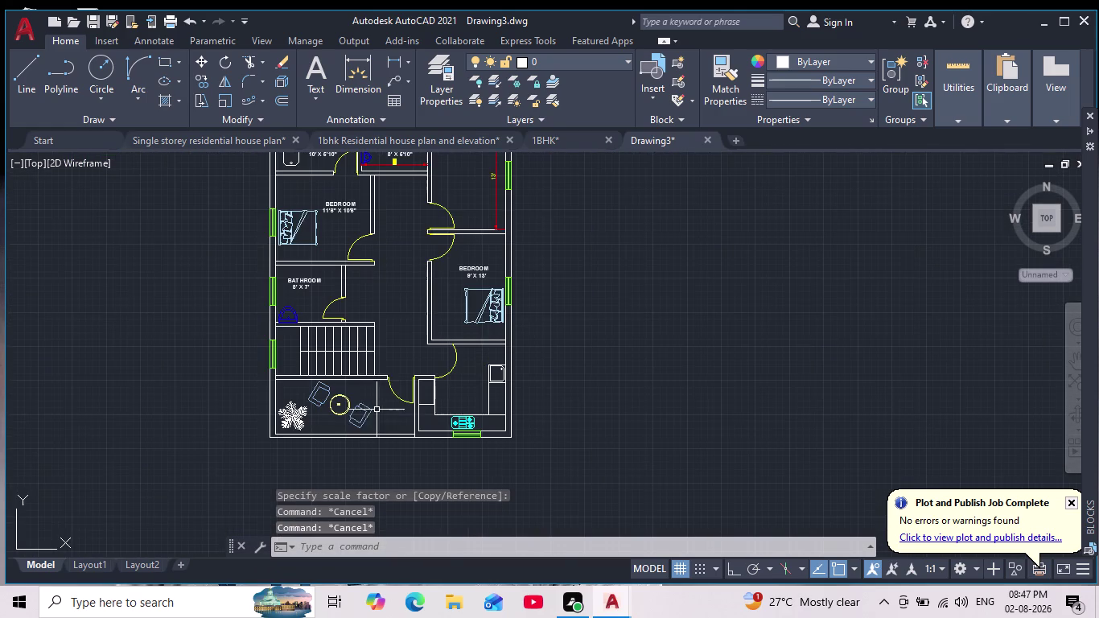
click(350, 208)
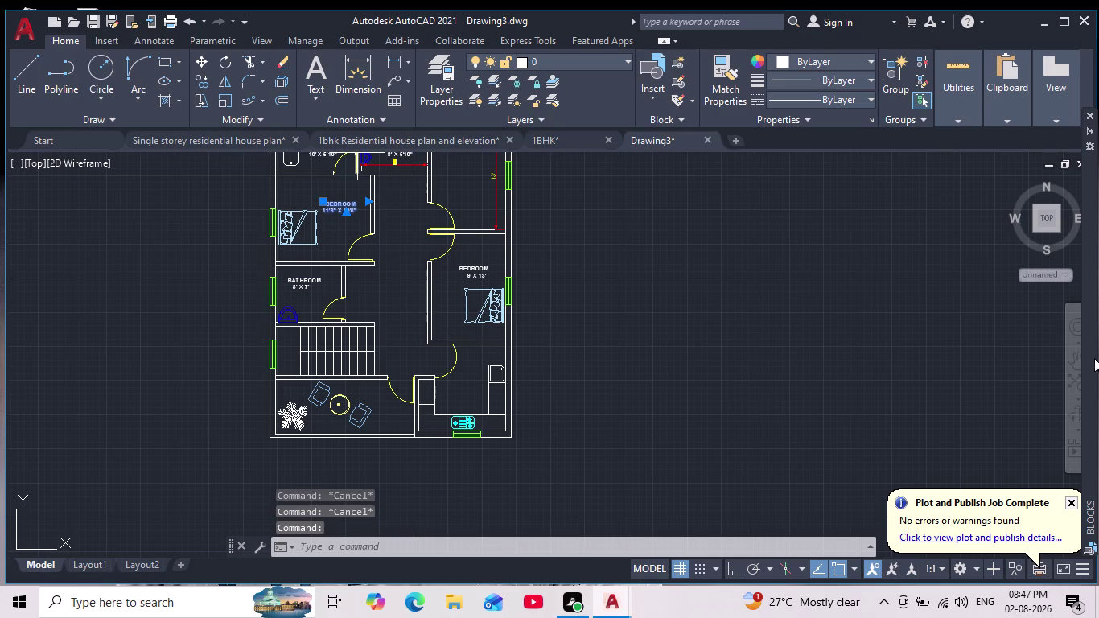
Copy the BEDROOM 11'6" X 10'6" label into the balcony.
click(201, 85)
click(355, 201)
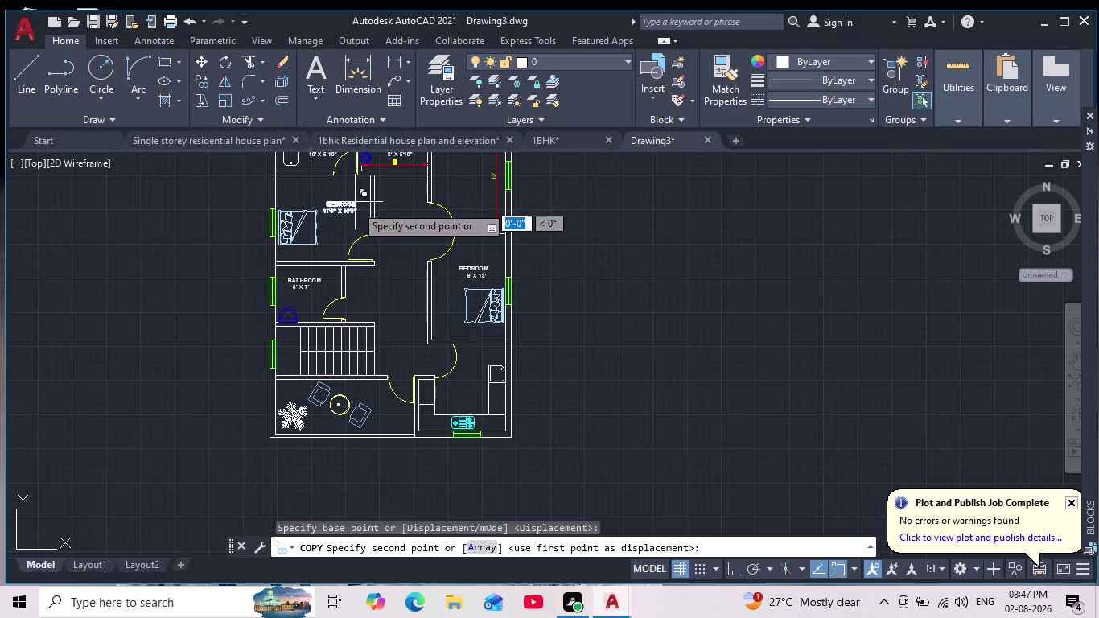
scroll(up, 3)
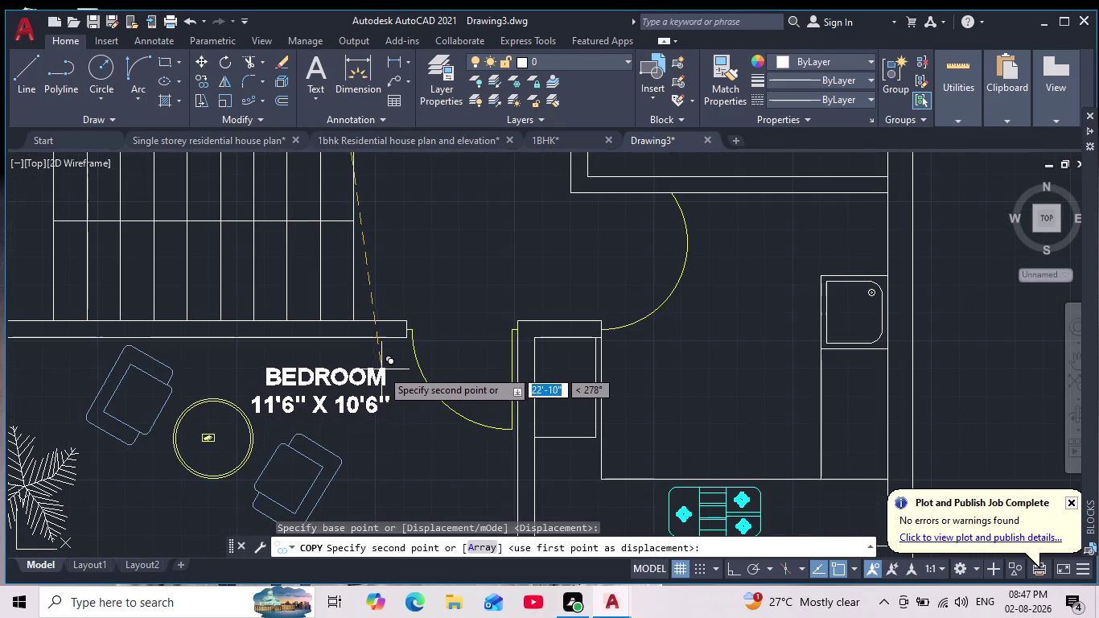
click(380, 357)
scroll(down, 3)
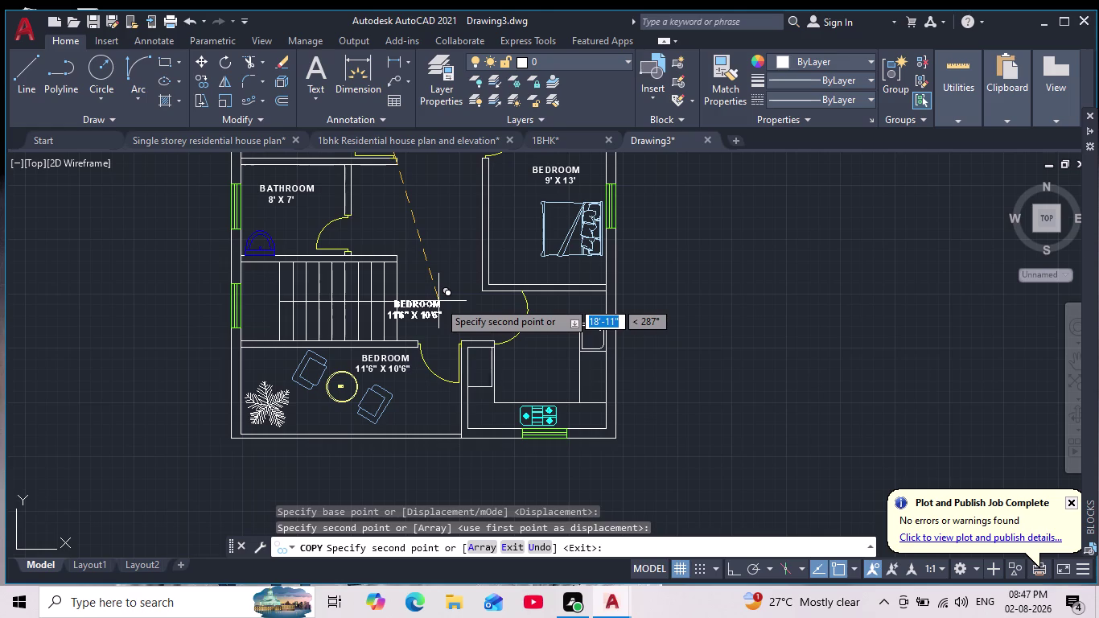
scroll(down, 3)
middle_drag(430, 308, 391, 374)
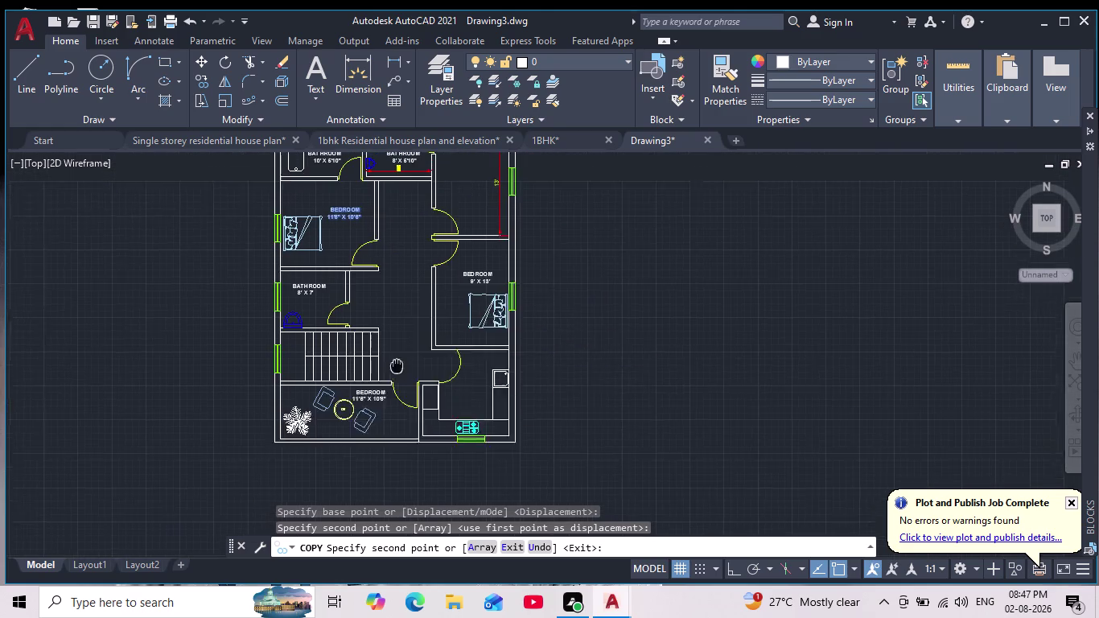
middle_drag(392, 375, 384, 380)
middle_drag(462, 213, 443, 299)
scroll(up, 3)
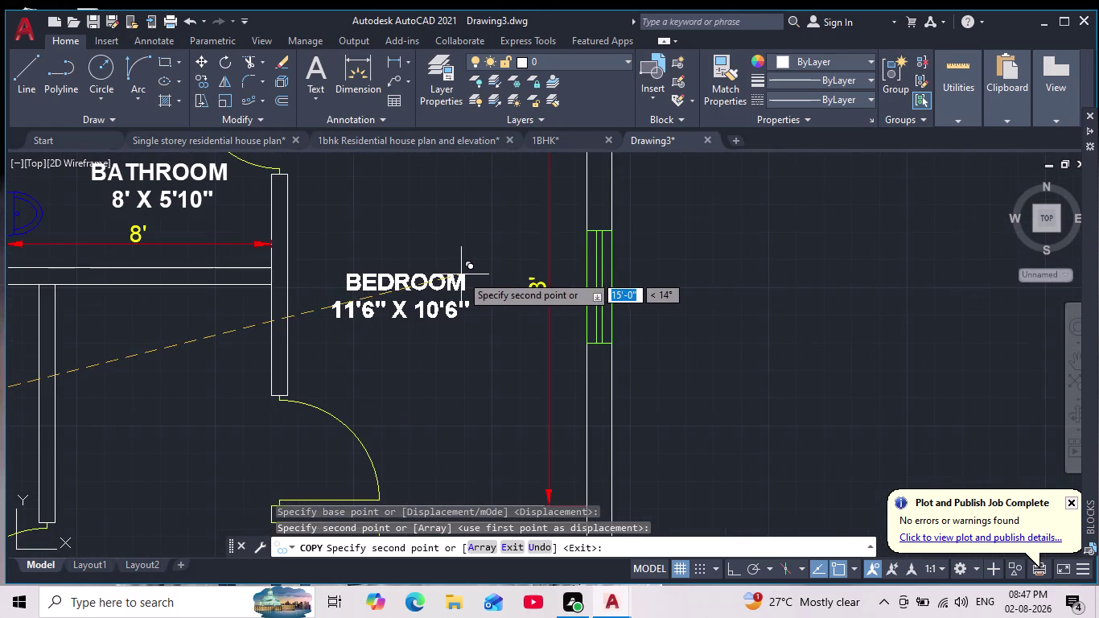
Place further label copies, including one in the kitchen, and open the balcony copy for editing.
click(471, 276)
scroll(down, 3)
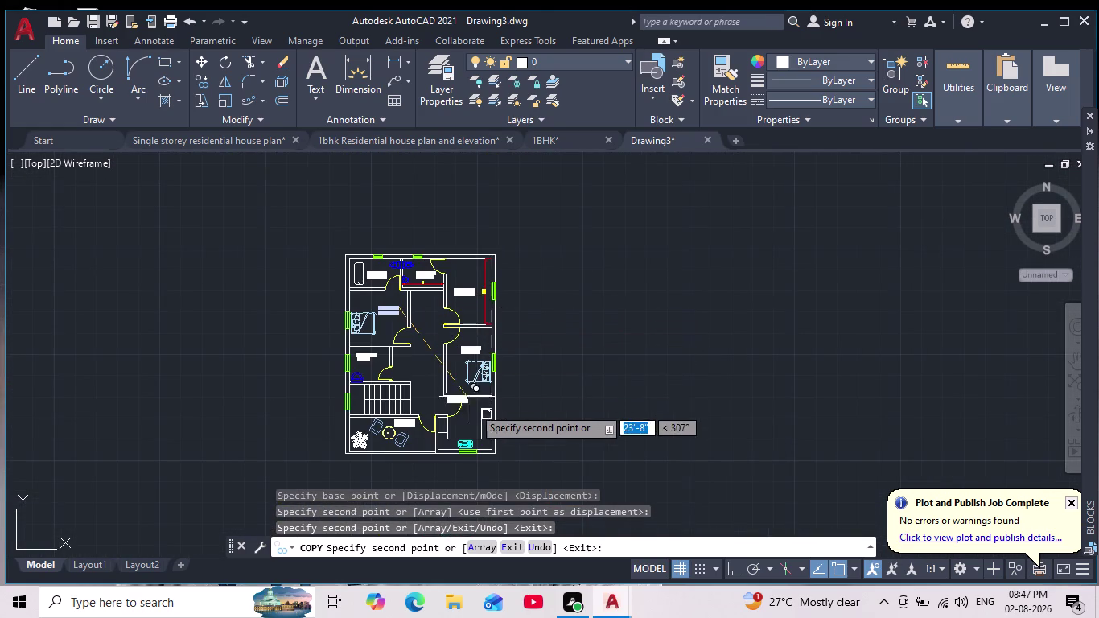
scroll(up, 3)
middle_drag(473, 422, 475, 305)
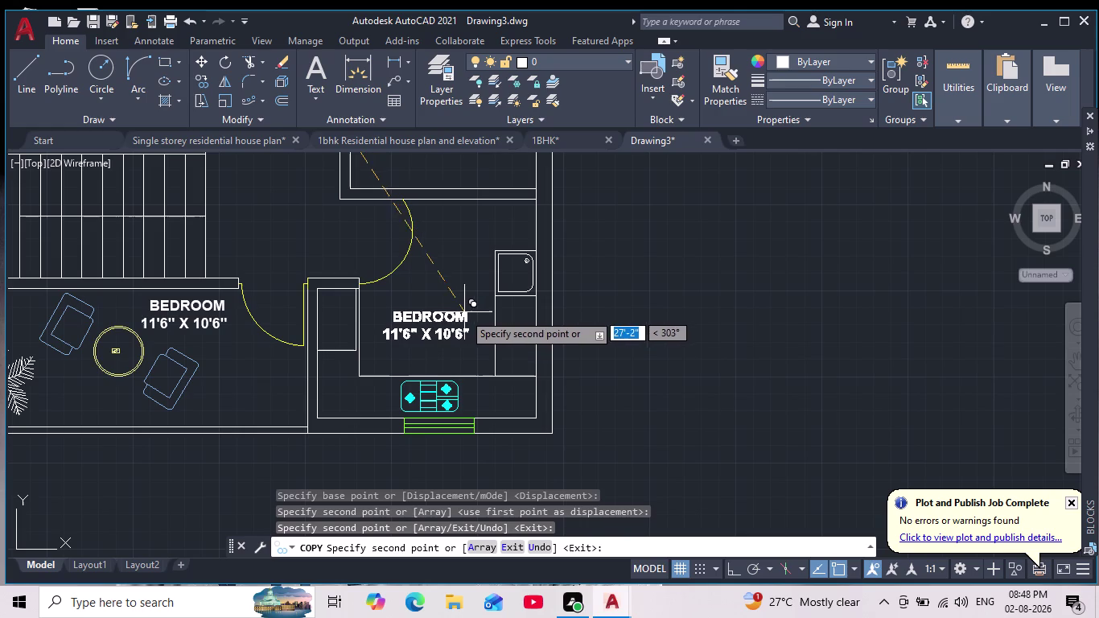
click(463, 314)
key(Escape)
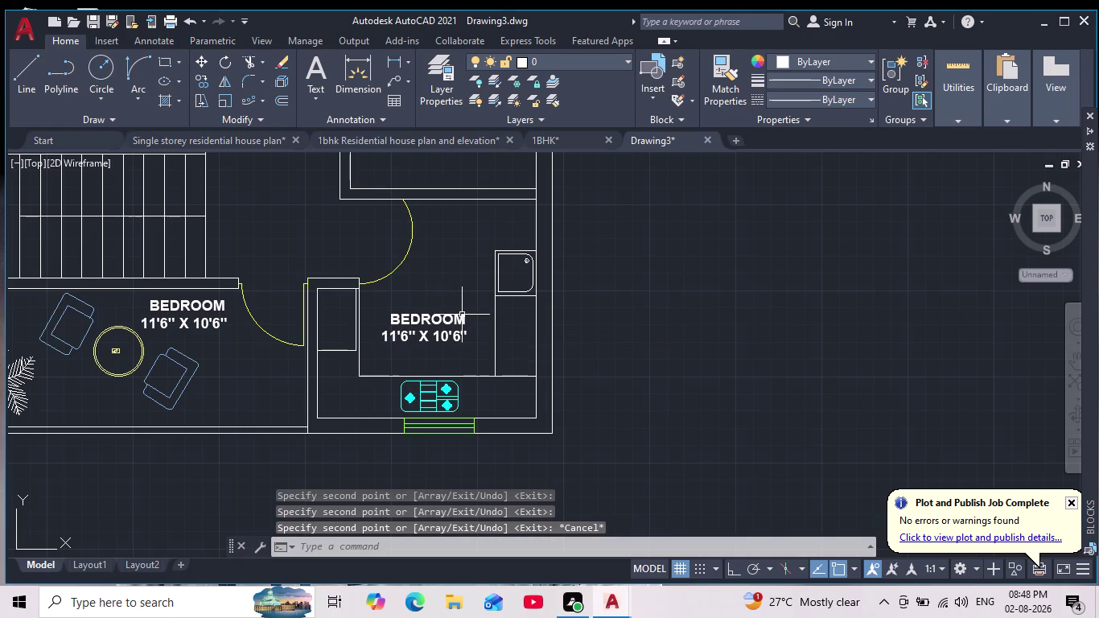
double_click(211, 308)
scroll(up, 3)
Change the balcony copy's first line from BEDROOM to BALCONY.
click(231, 324)
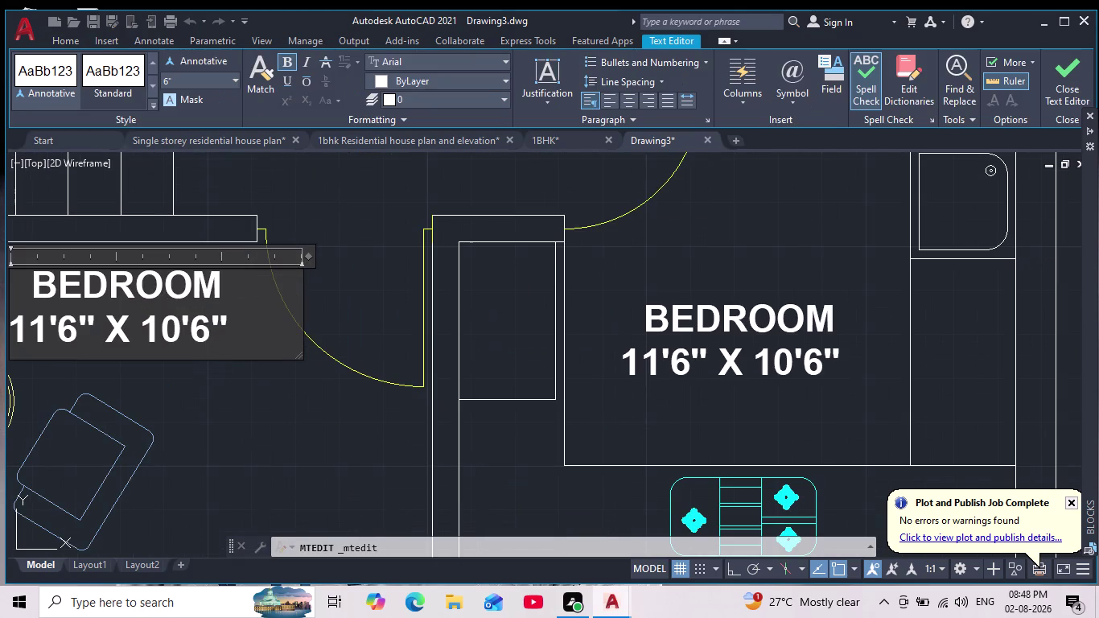
key(BackSpace)
key(BackSpace)
key(BackSpace)
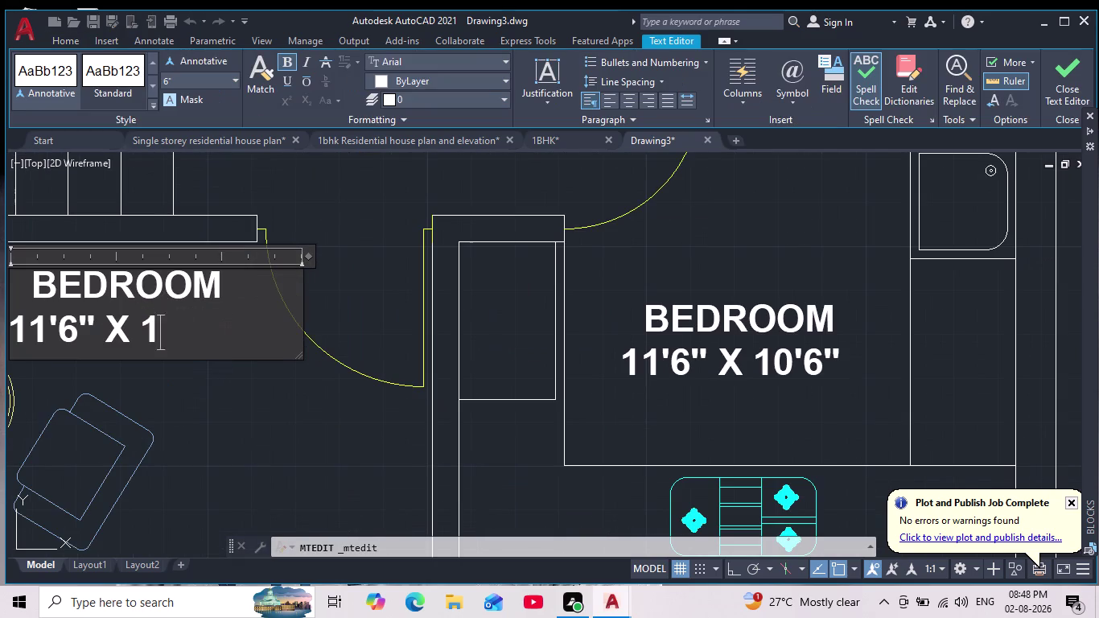
key(BackSpace)
text(A)
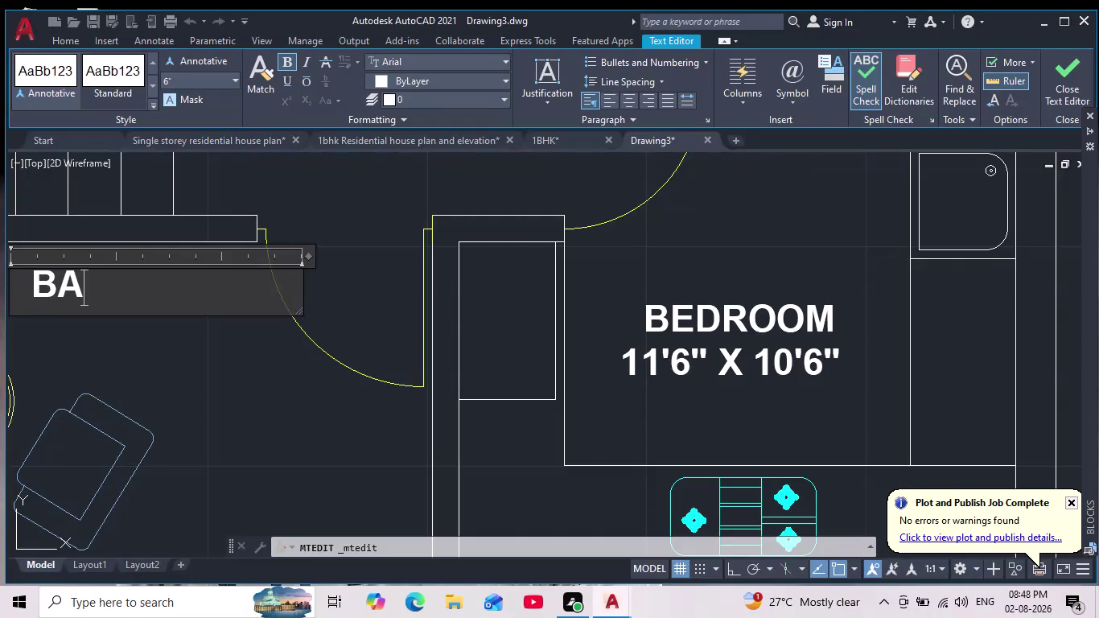
text(LCONY)
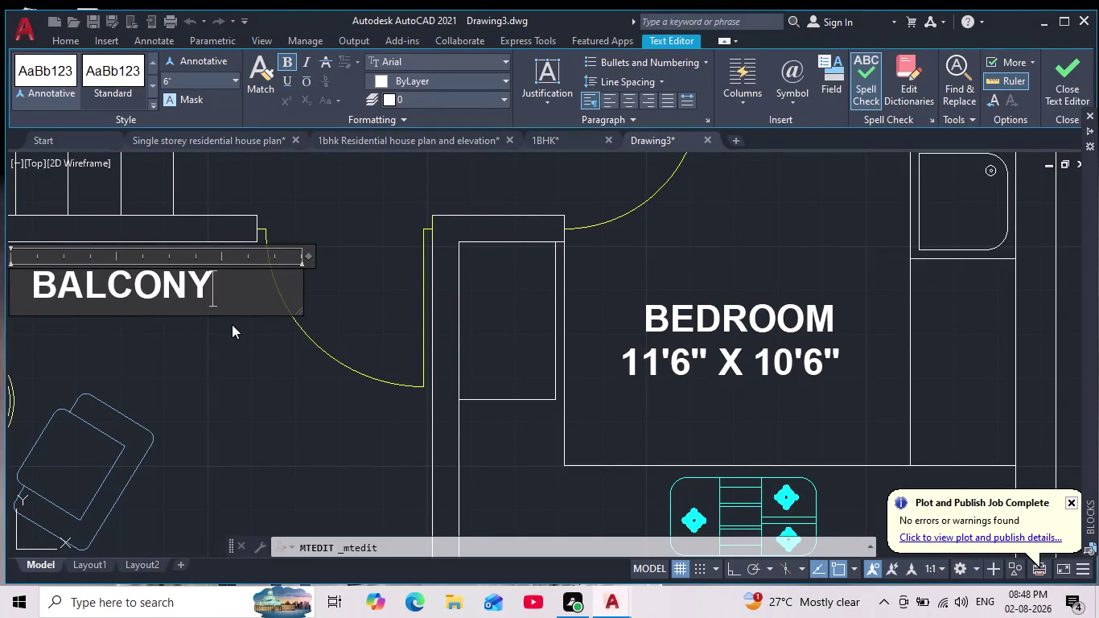
key(Return)
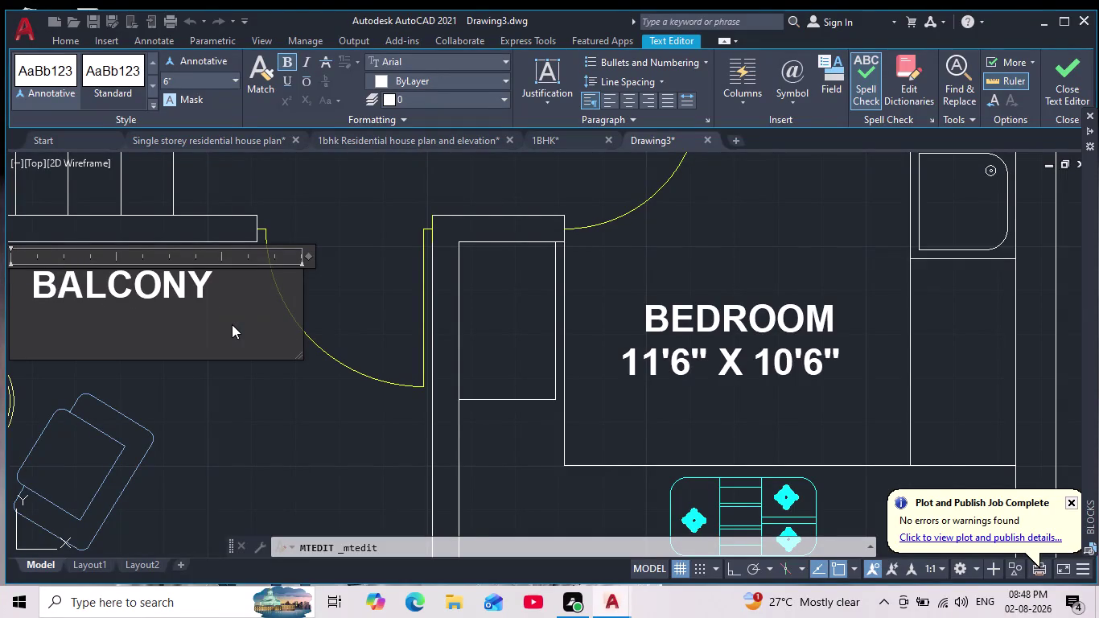
Enter the balcony size 16'11" X 6'8" on the second line.
text(16')
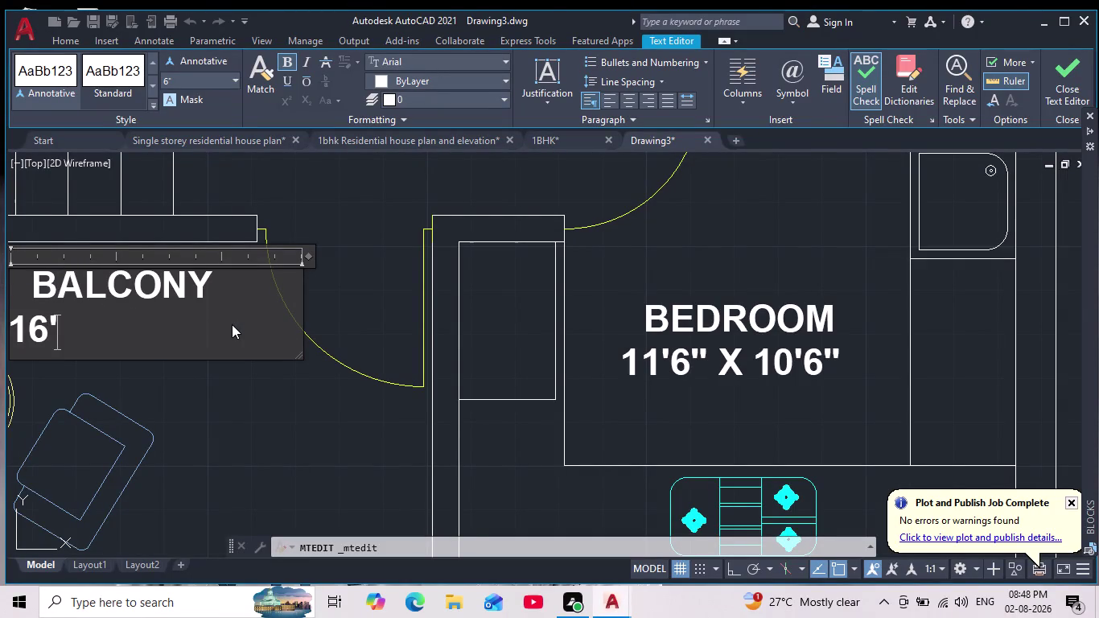
key(space)
text(X)
key(space)
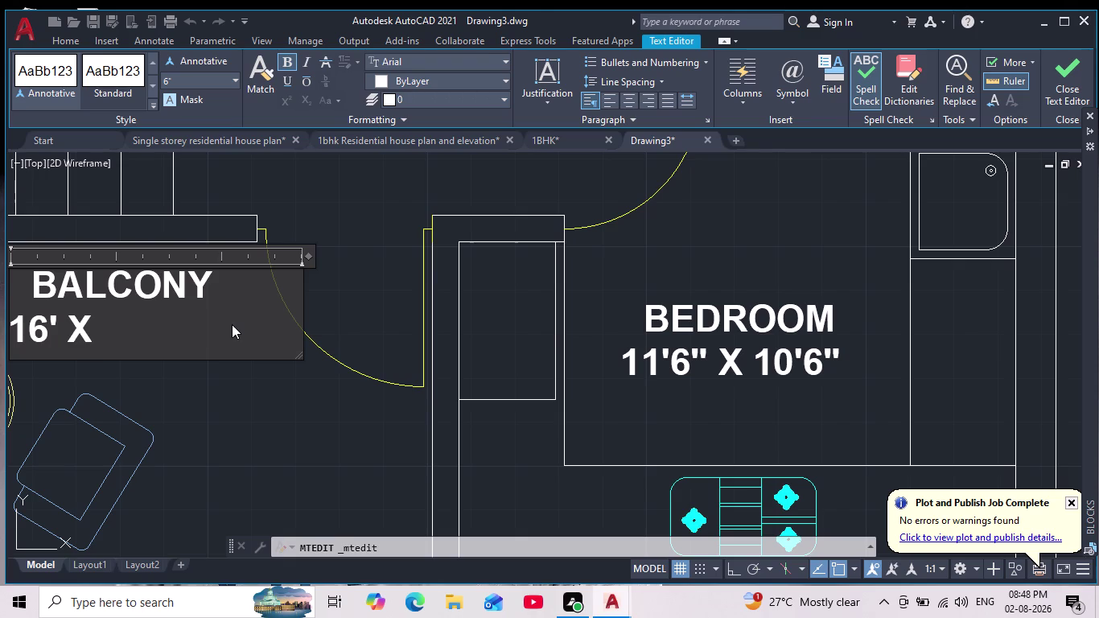
text(11)
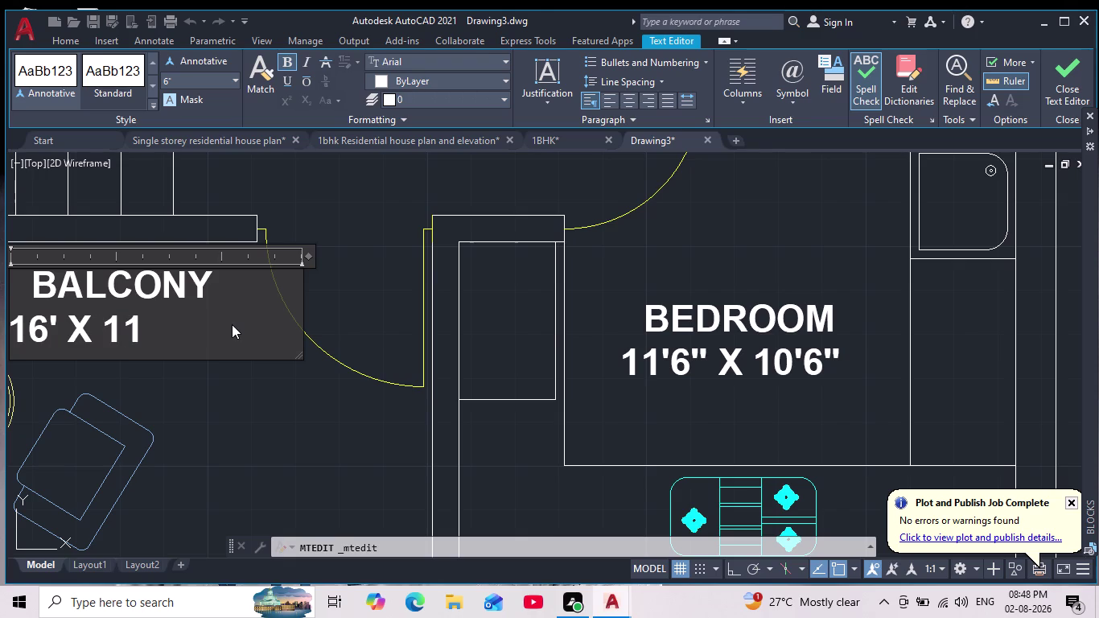
key(BackSpace)
key(BackSpace)
key(BackSpace)
key(BackSpace)
key(BackSpace)
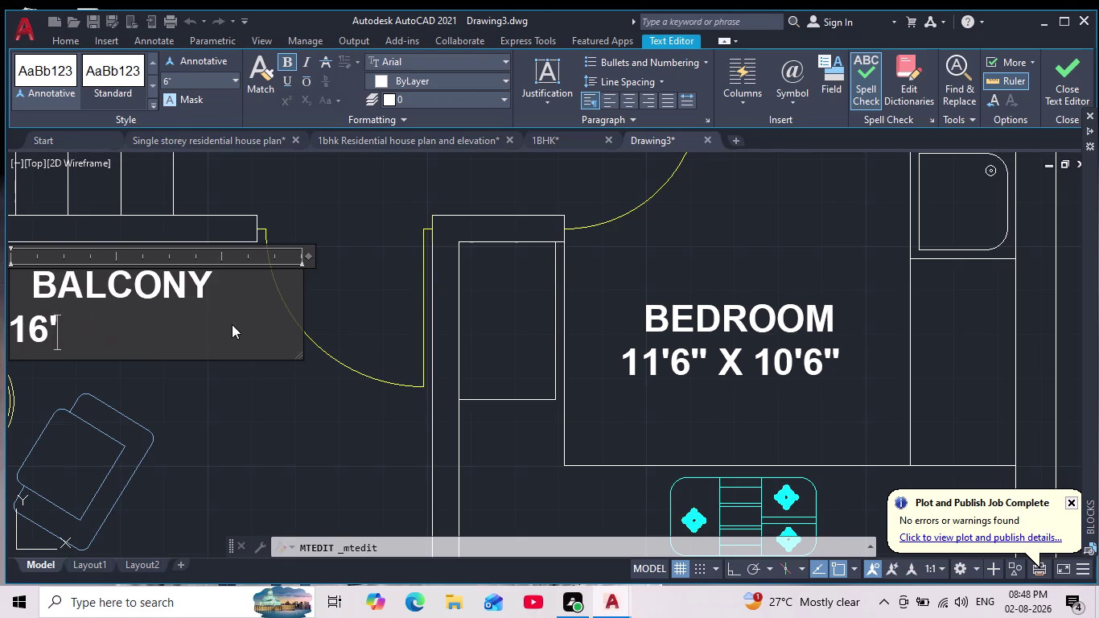
key(space)
text(11")
key(space)
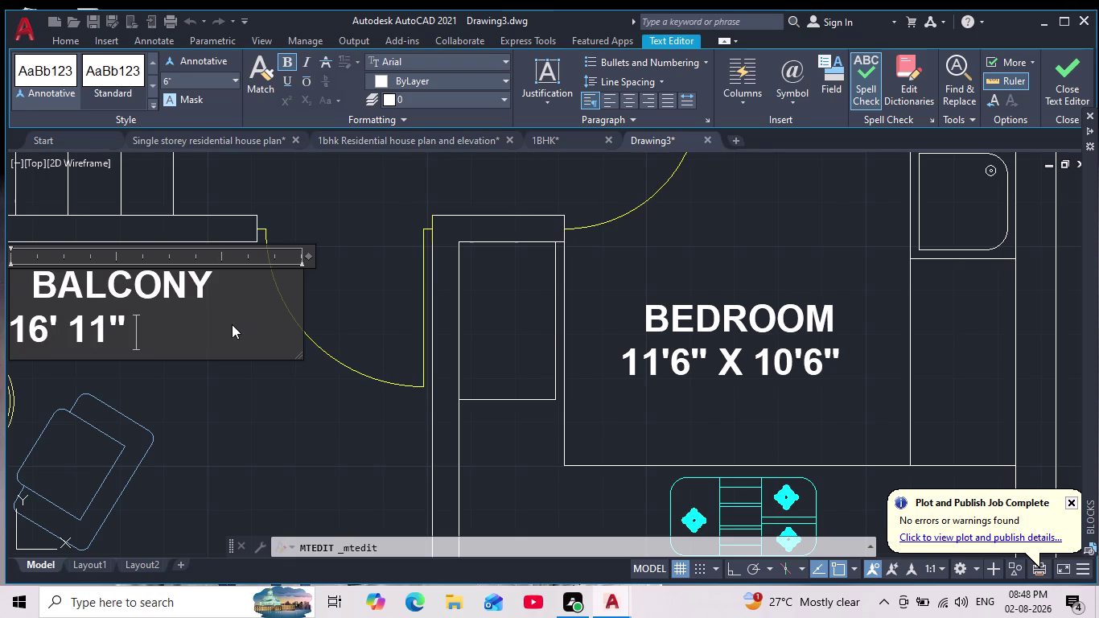
text(X)
key(space)
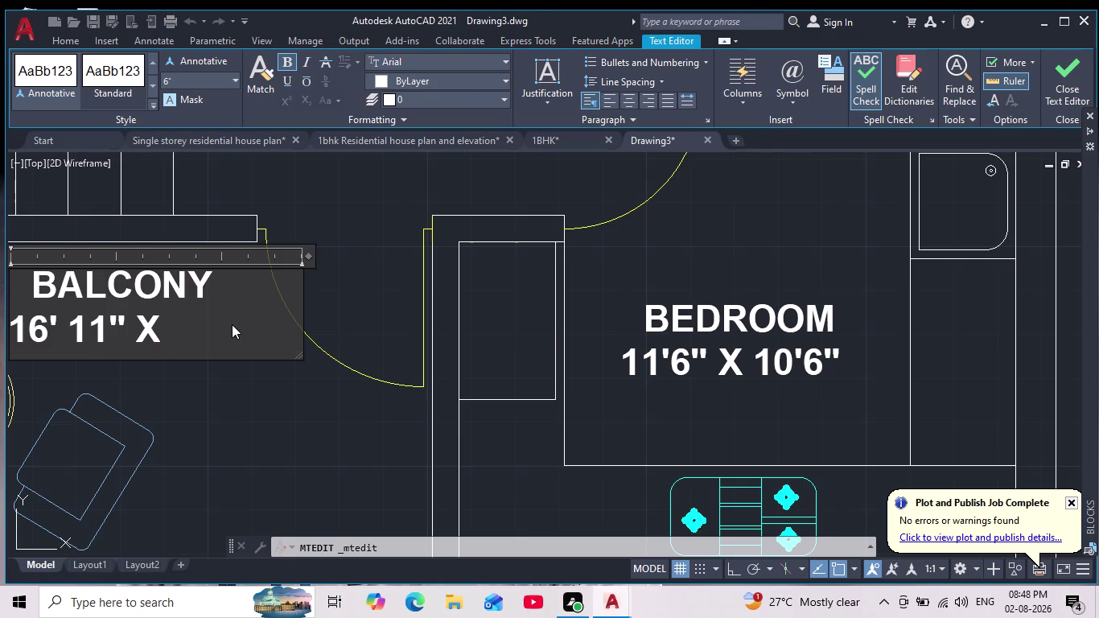
text(6')
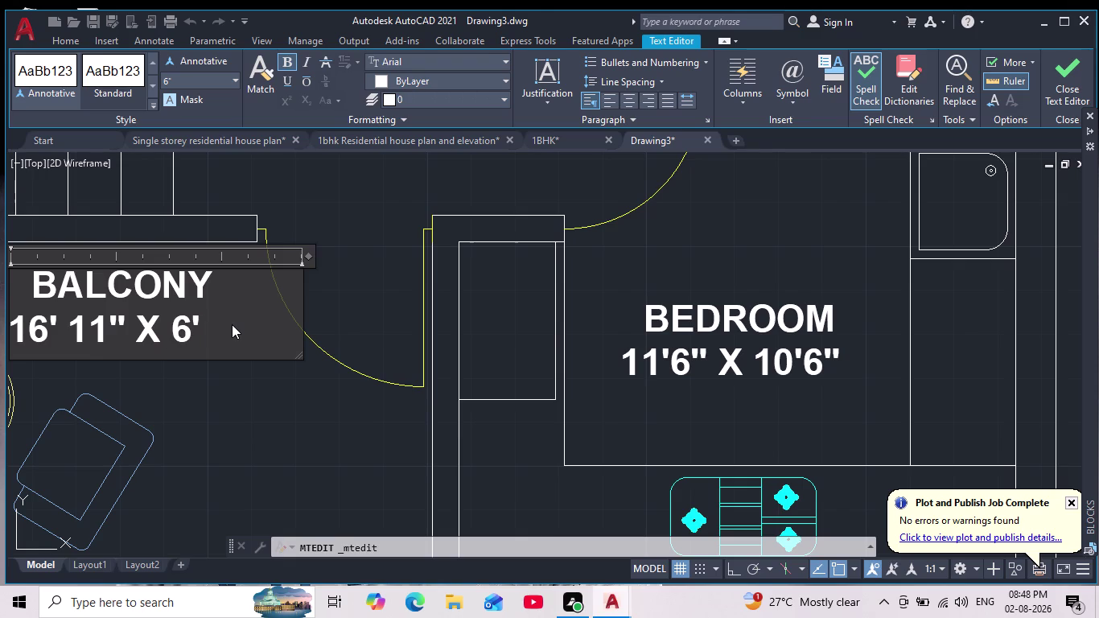
text(8")
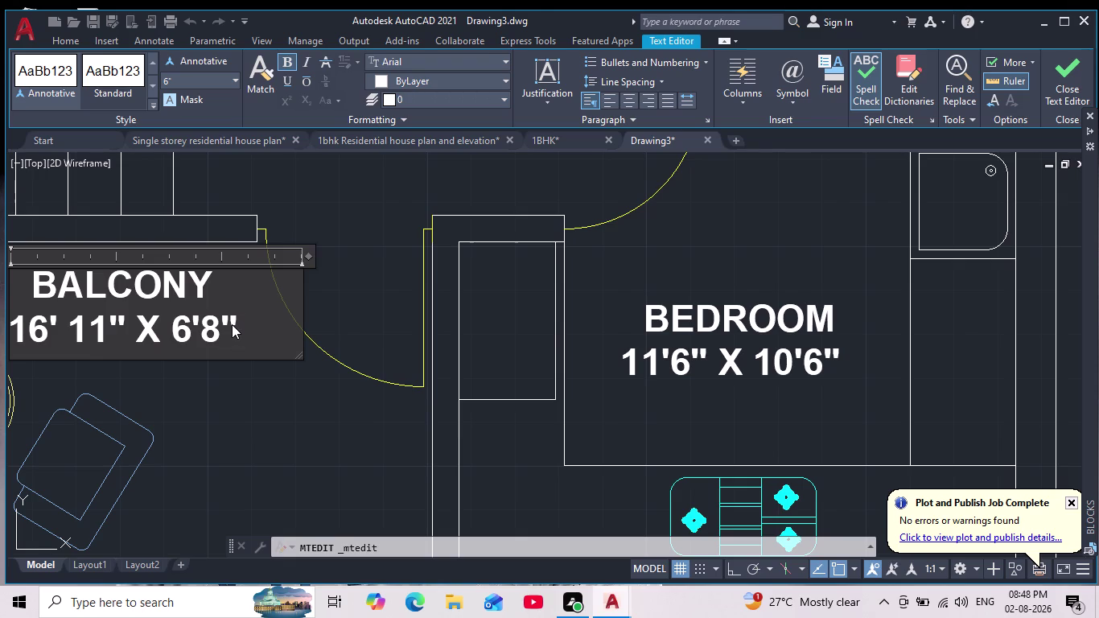
Tidy the spacing and indent of the balcony dimension line.
scroll(down, 3)
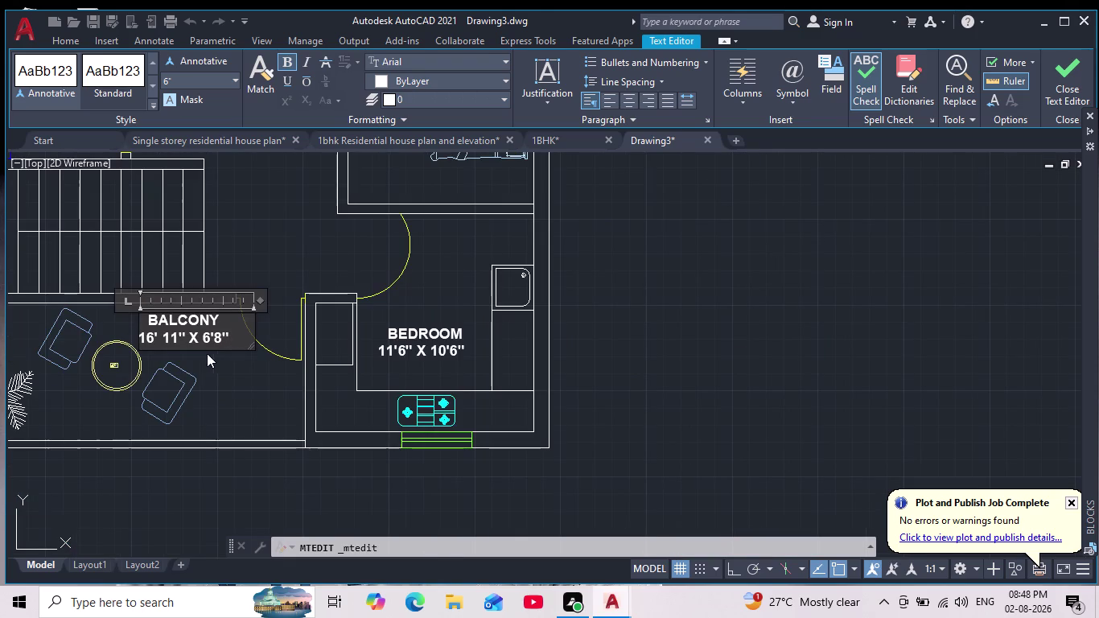
scroll(up, 3)
click(103, 348)
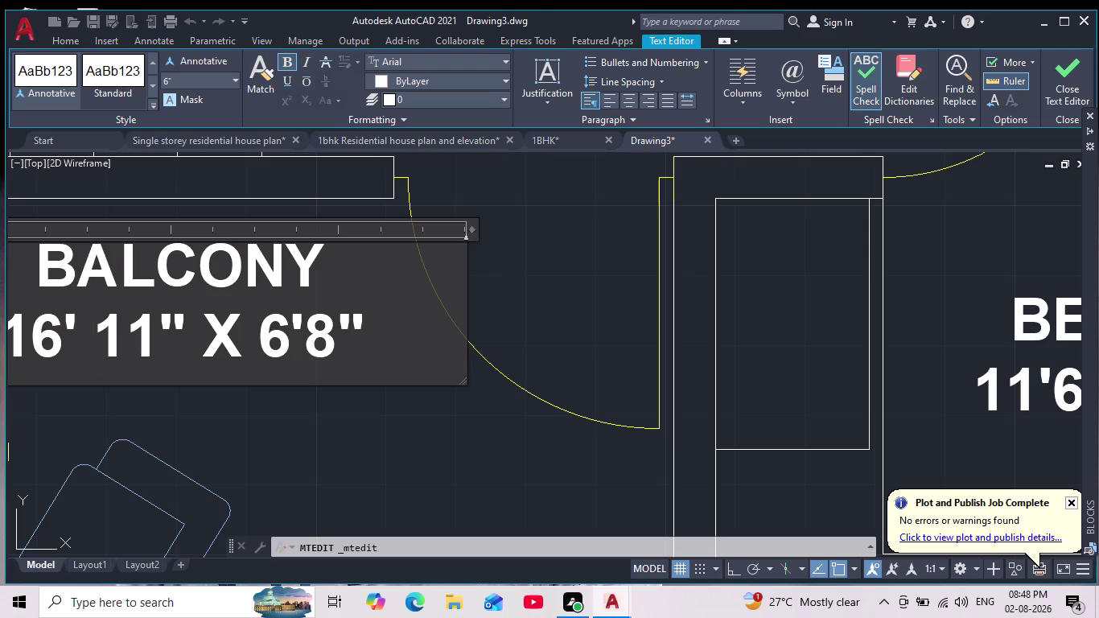
key(BackSpace)
scroll(down, 3)
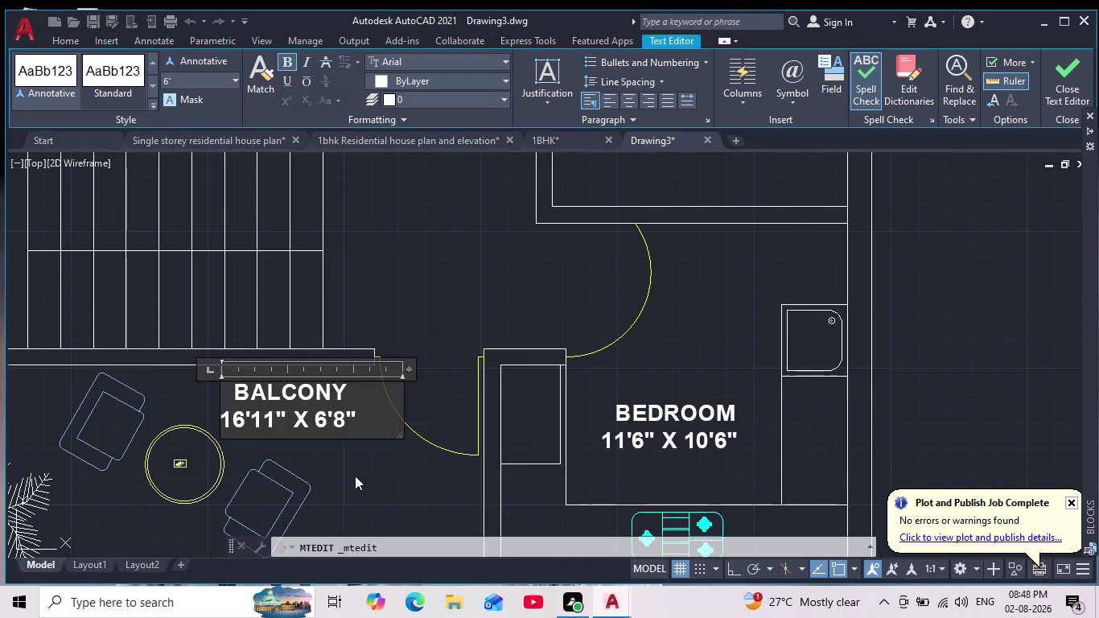
scroll(up, 3)
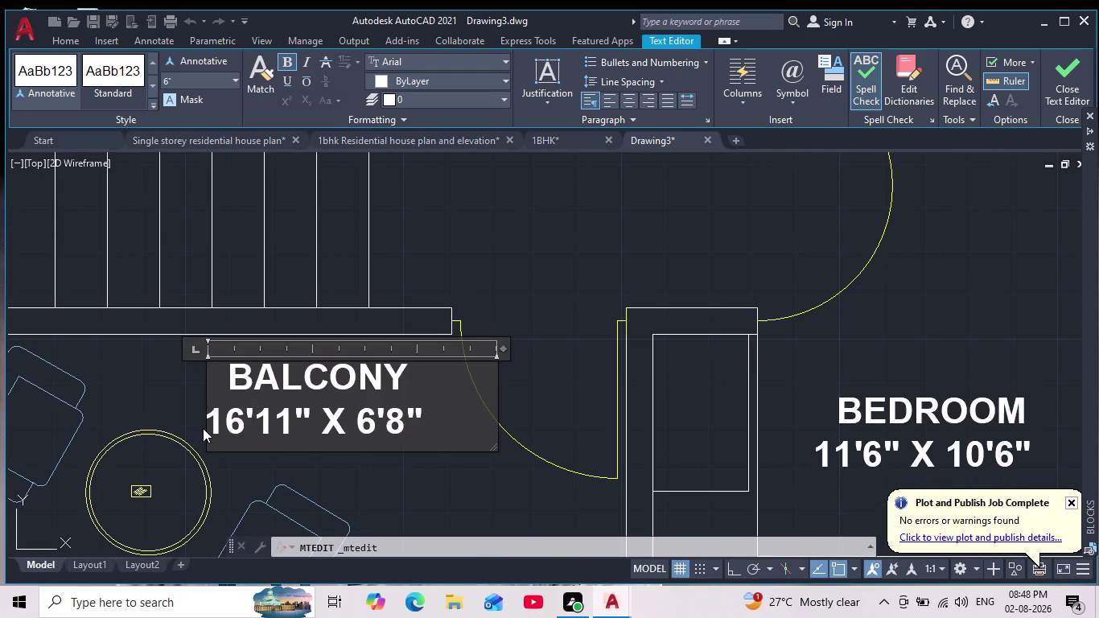
click(209, 430)
key(space)
key(space)
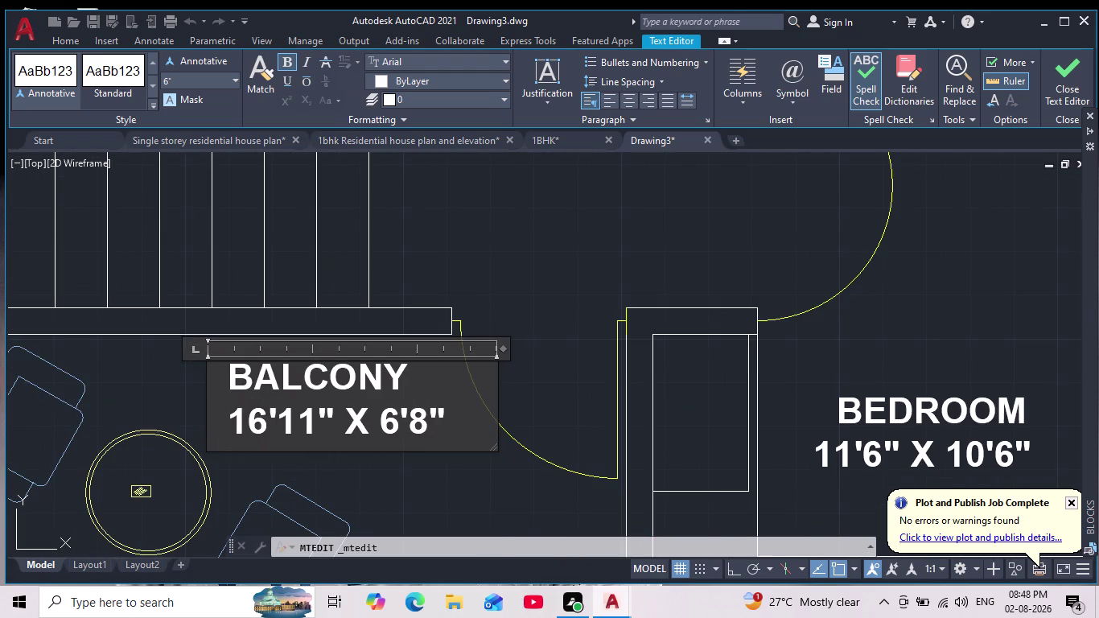
key(BackSpace)
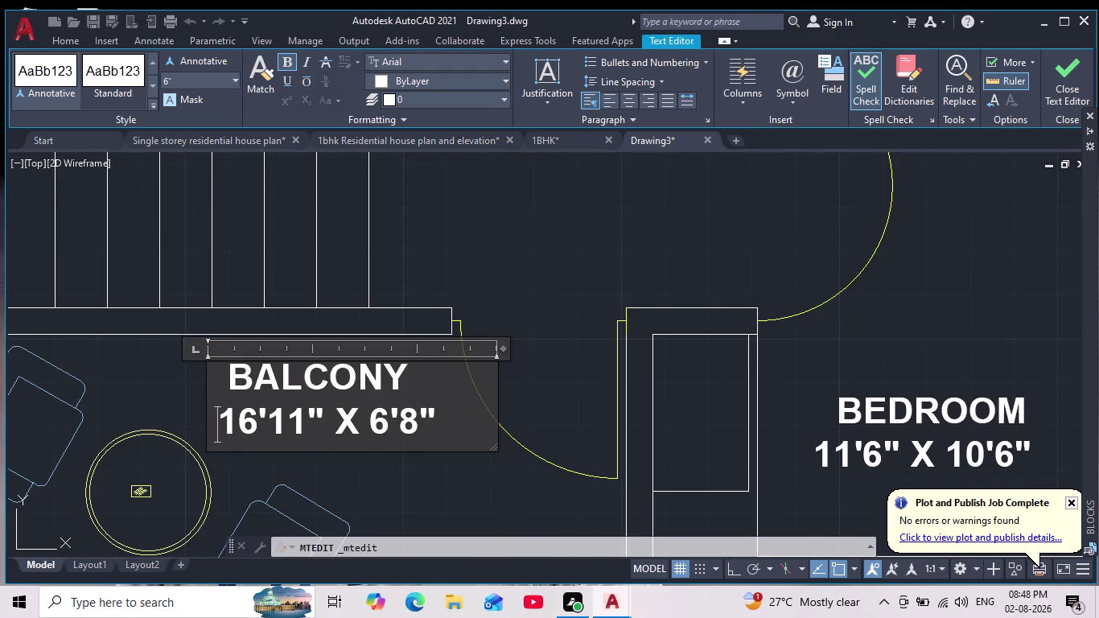
click(225, 385)
key(space)
scroll(down, 3)
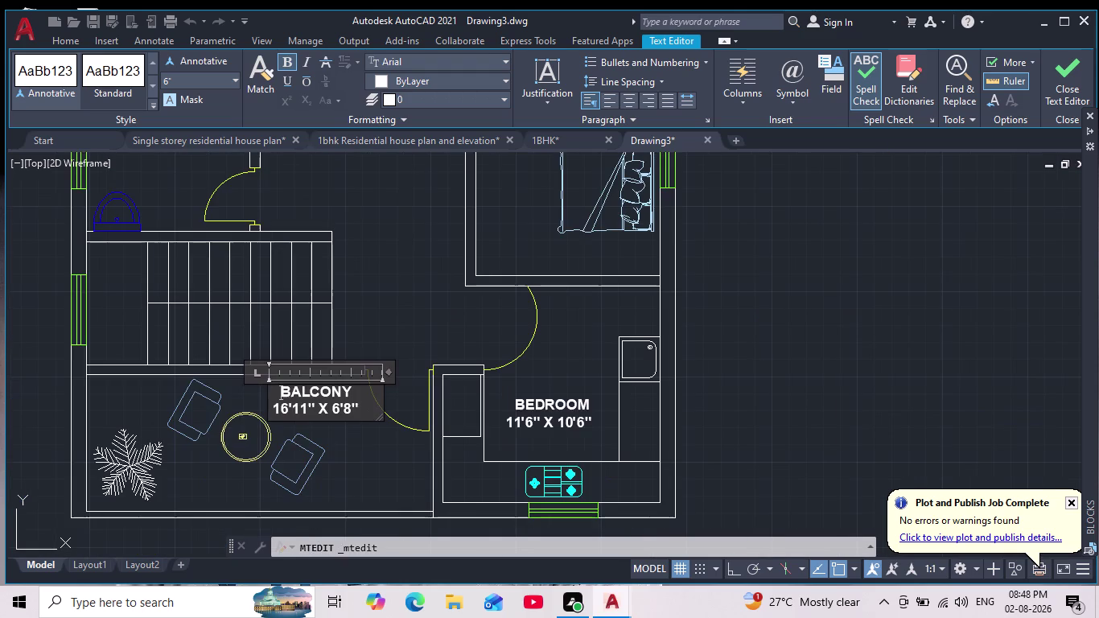
Close the BALCONY label editor and open the kitchen's BEDROOM label for editing.
click(352, 441)
scroll(down, 3)
scroll(up, 3)
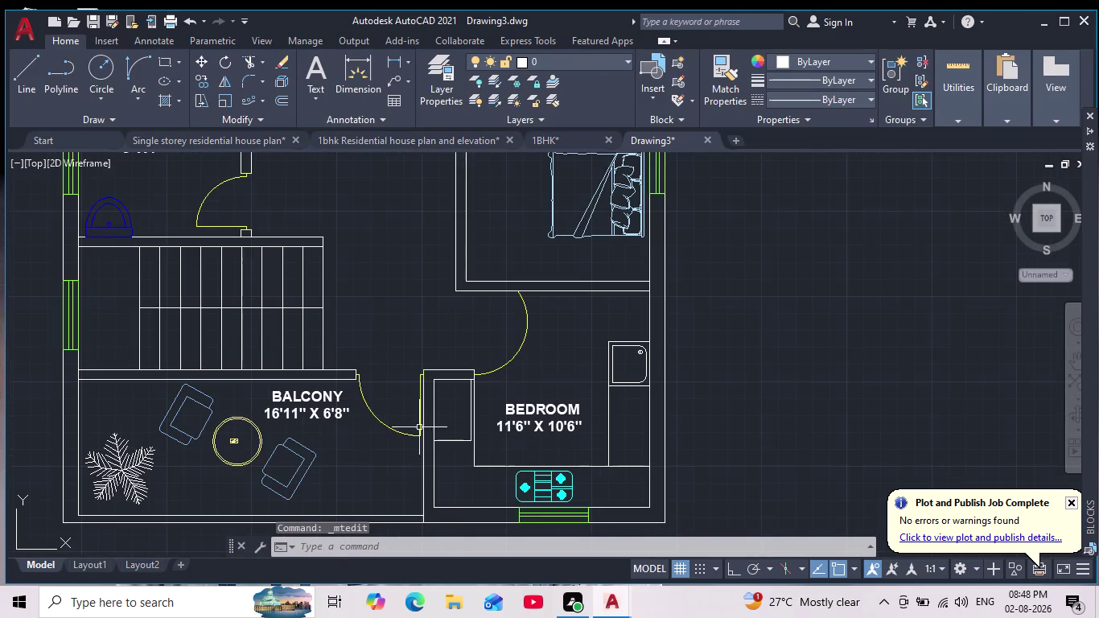
double_click(527, 410)
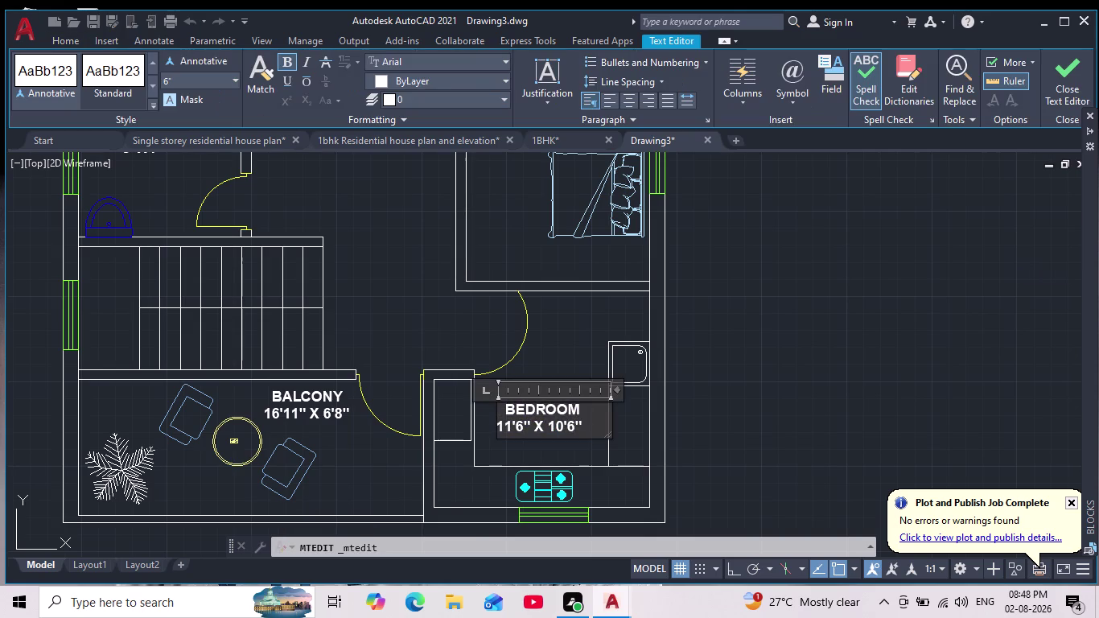
Replace the old BEDROOM text with KITCHEN on the first line.
click(582, 425)
drag(581, 424, 471, 414)
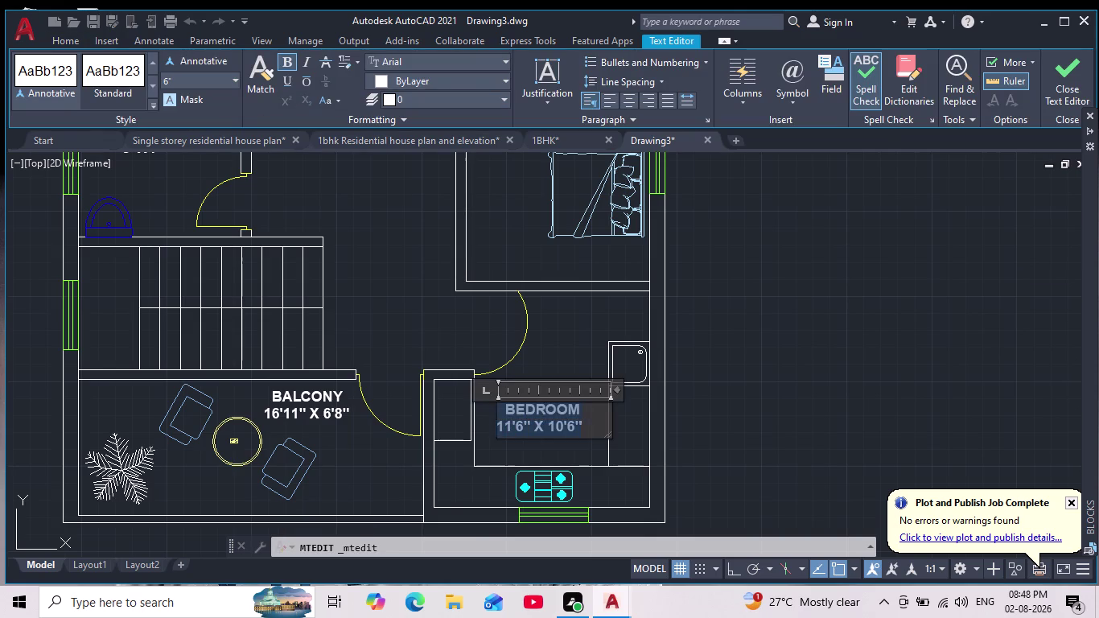
drag(471, 414, 463, 413)
key(BackSpace)
text(K)
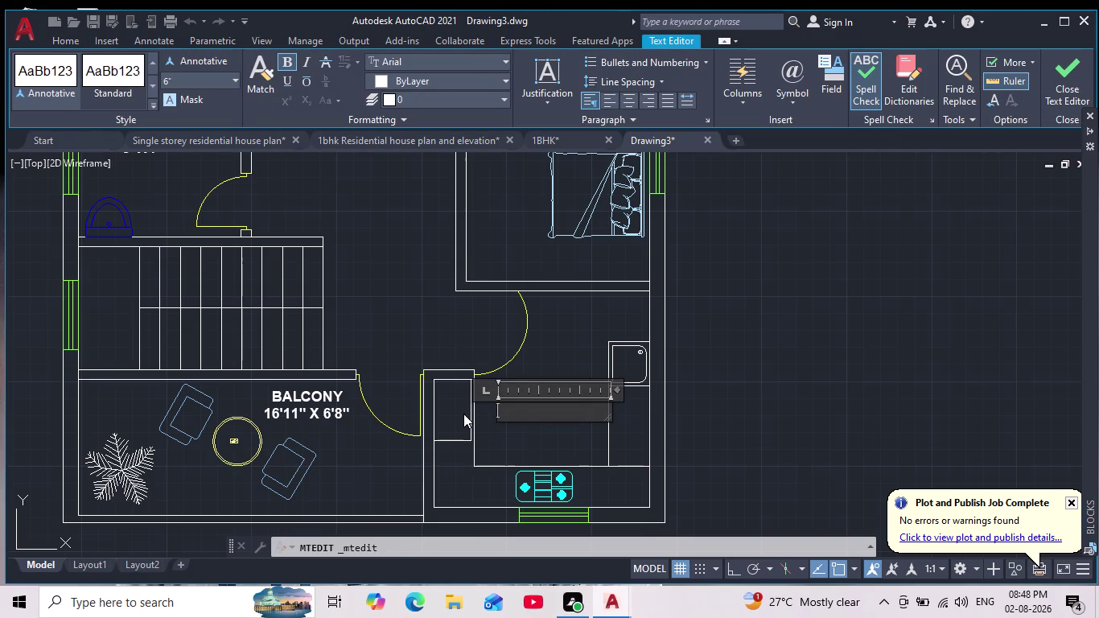
text(ITCHEN)
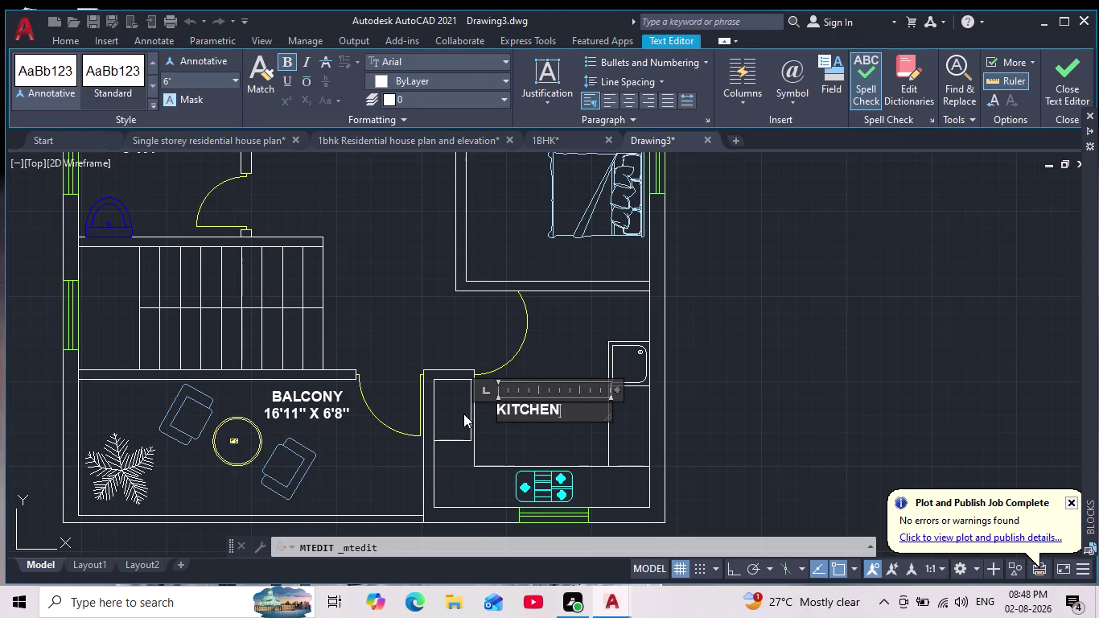
key(Return)
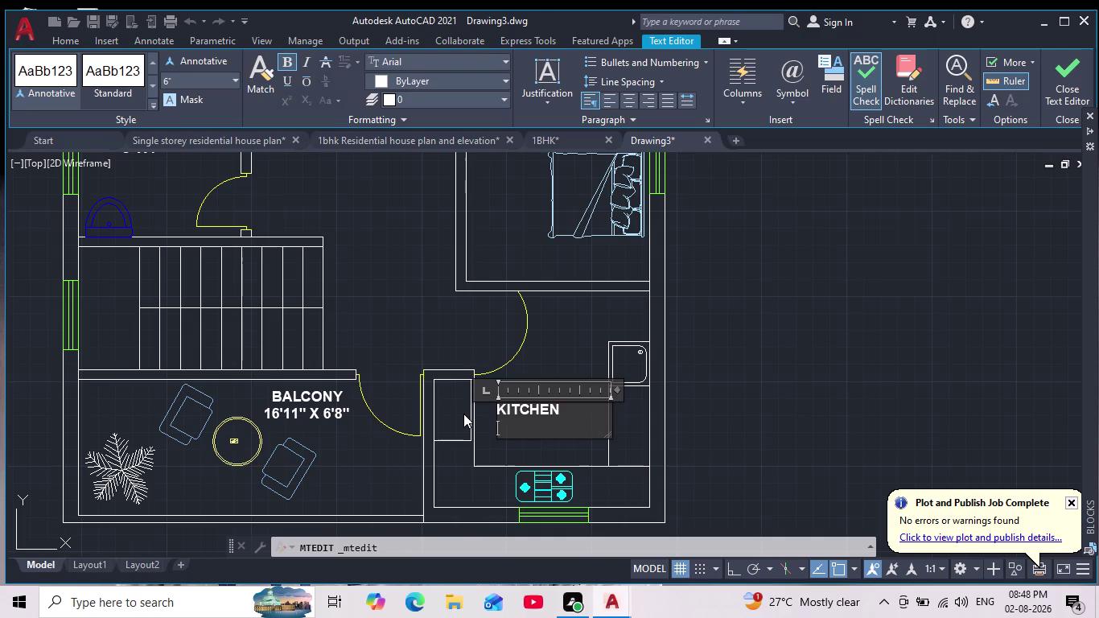
Enter the kitchen size 10'7" X 6'3" and close the label editor.
text(10)
key(apostrophe)
text(7")
key(space)
text(X)
key(space)
key(6)
key(apostrophe)
key(3)
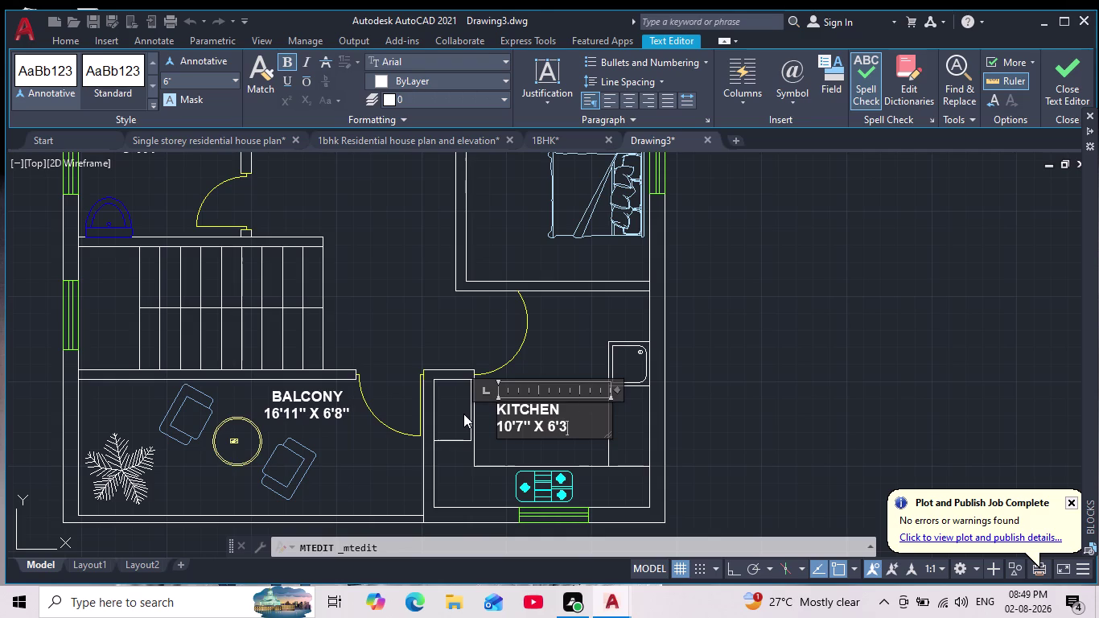
key(shift+quotedbl)
click(524, 445)
scroll(down, 3)
scroll(up, 3)
scroll(up, 3)
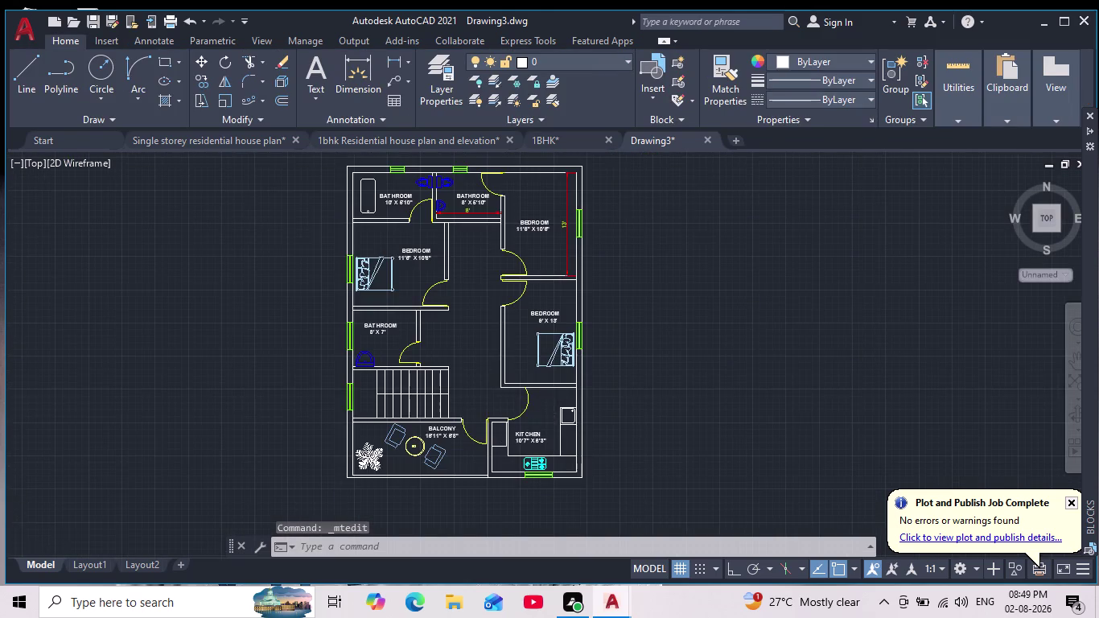
Zoom to the upper-right room and inspect the extra BEDROOM 11'6" X 10'6" label without changing it.
scroll(down, 3)
scroll(up, 3)
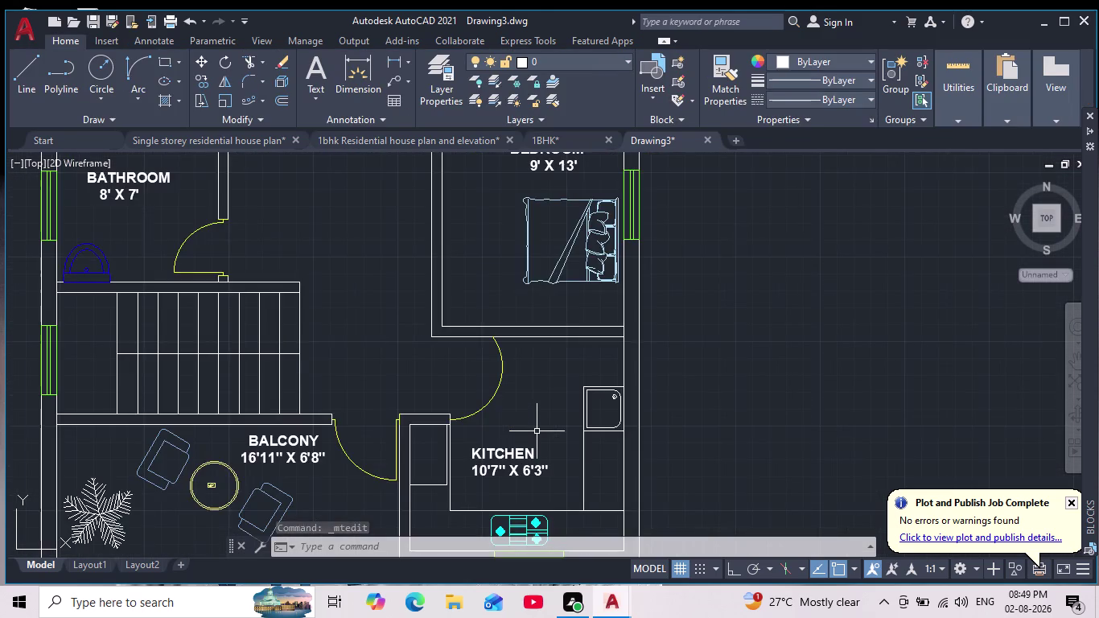
scroll(down, 3)
middle_click(539, 434)
scroll(down, 3)
scroll(up, 3)
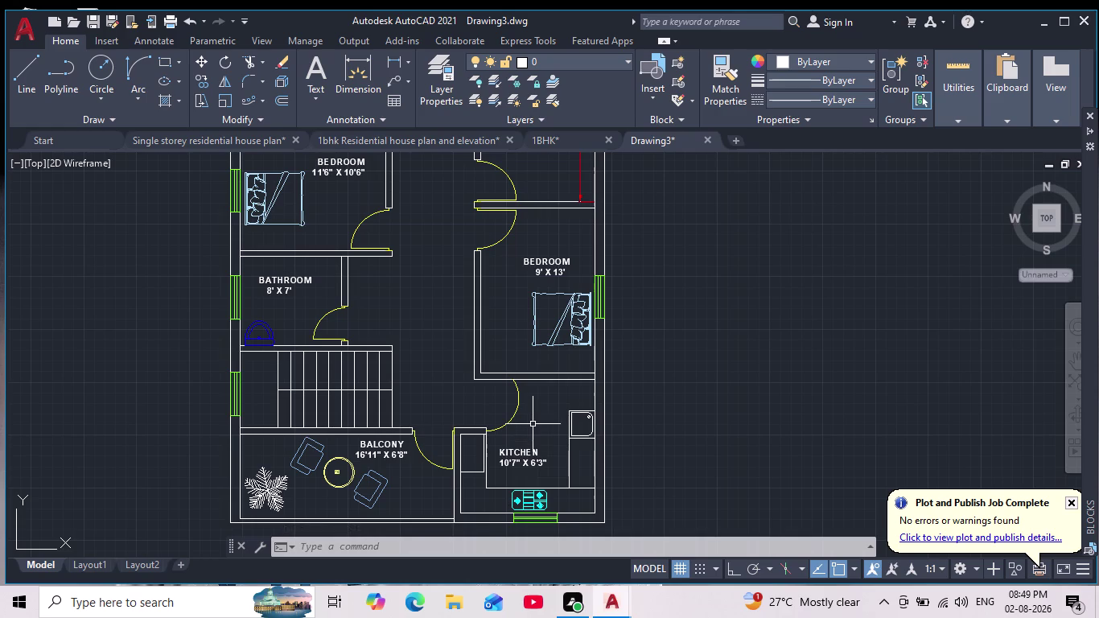
middle_drag(543, 414, 519, 508)
scroll(down, 3)
scroll(up, 3)
double_click(509, 381)
click(514, 382)
scroll(up, 3)
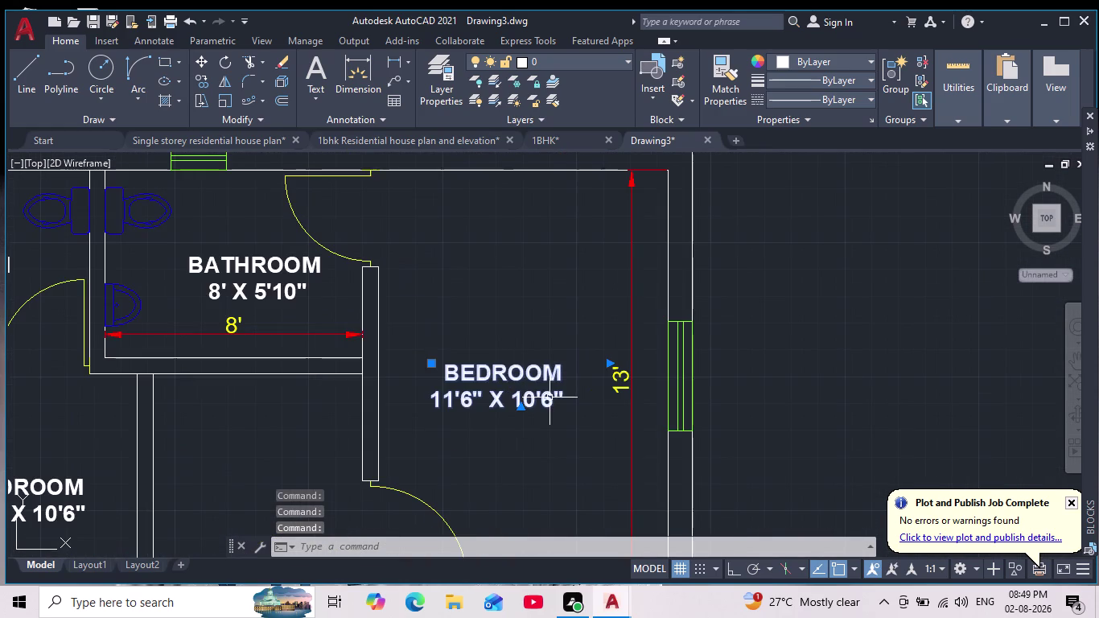
double_click(549, 397)
click(564, 403)
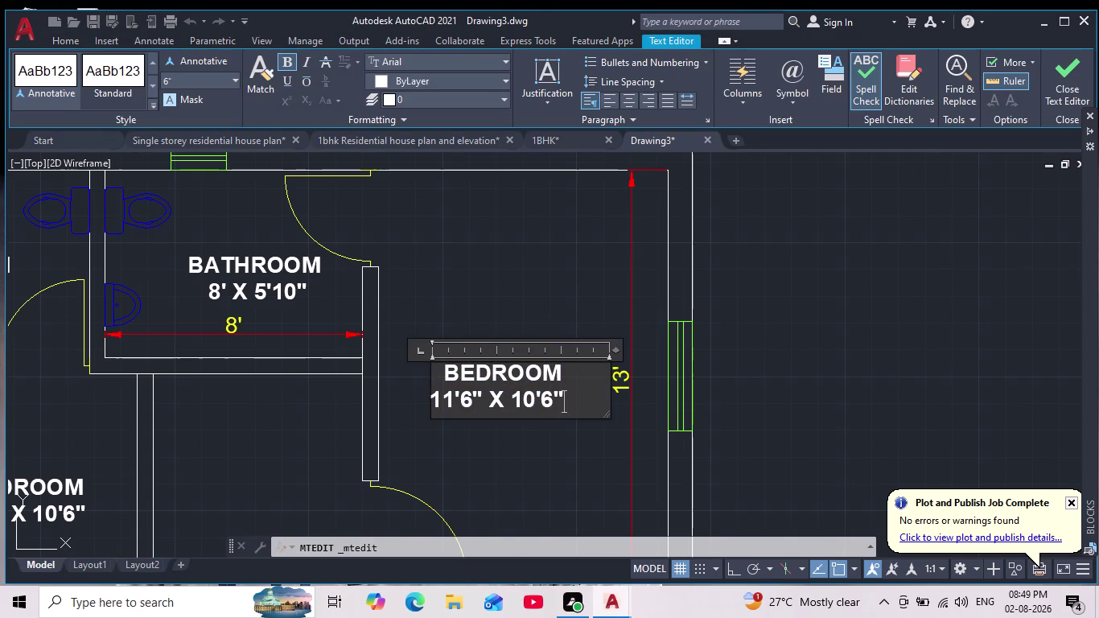
key(Escape)
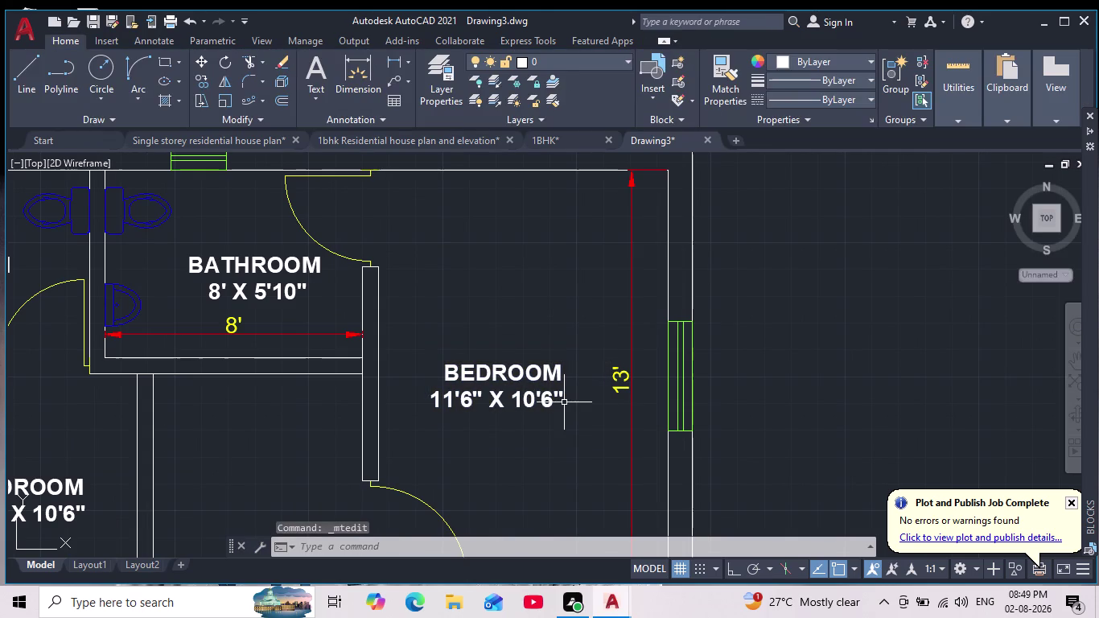
Erase the duplicate BEDROOM label and cancel the stray selection window.
click(538, 379)
key(Delete)
drag(703, 392, 692, 403)
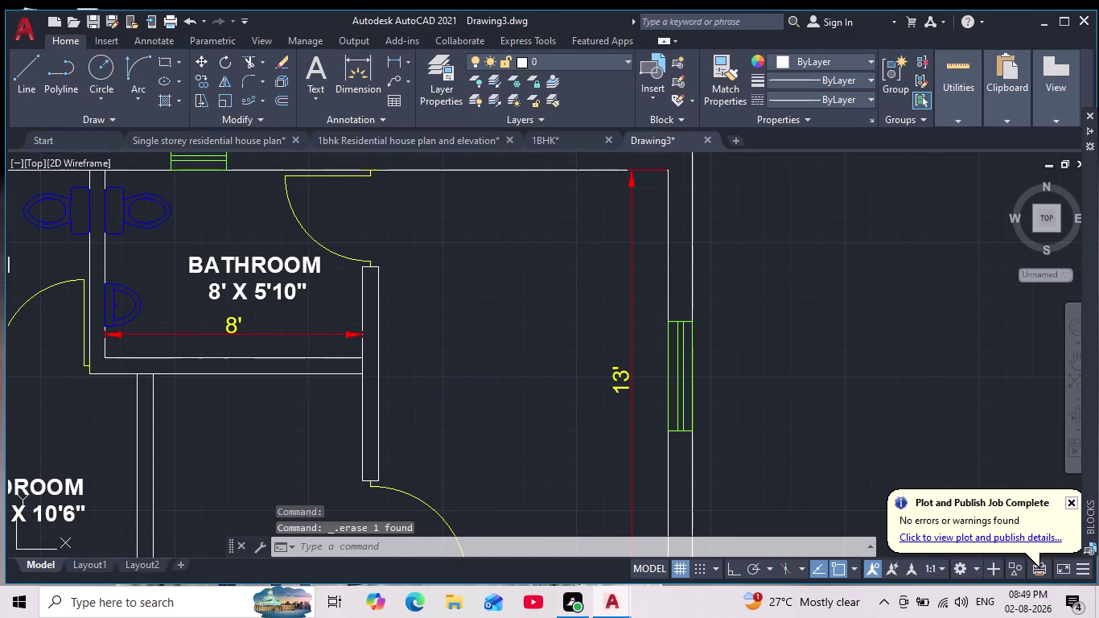
drag(692, 402, 647, 477)
scroll(down, 3)
key(Escape)
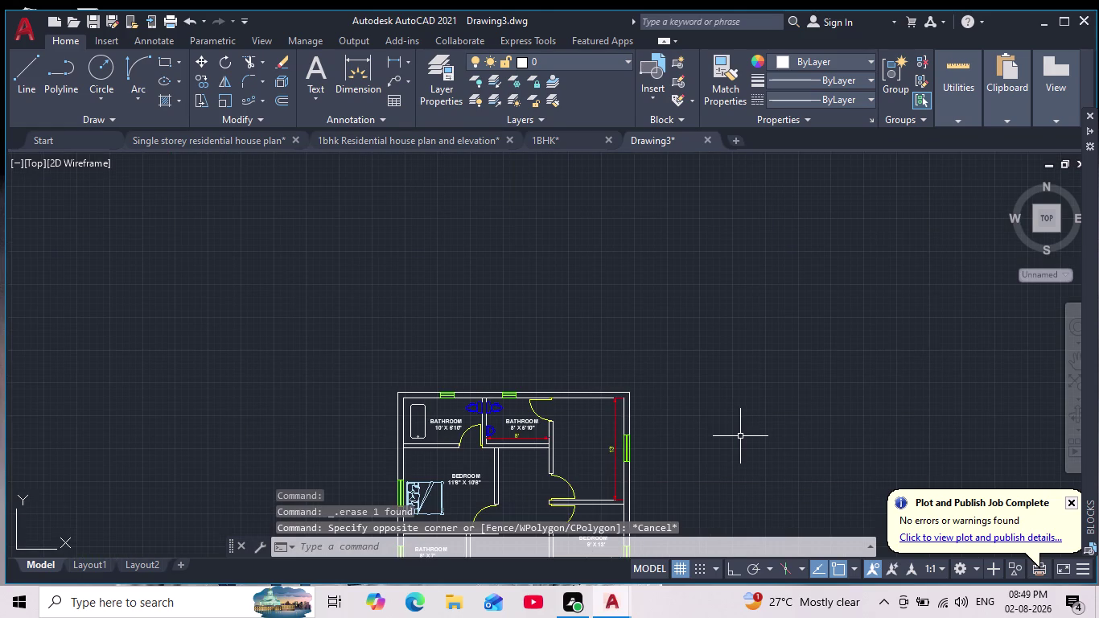
Select the BEDROOM 9' X 13' label in the lower-right bedroom.
middle_drag(697, 433, 698, 291)
scroll(up, 3)
click(592, 381)
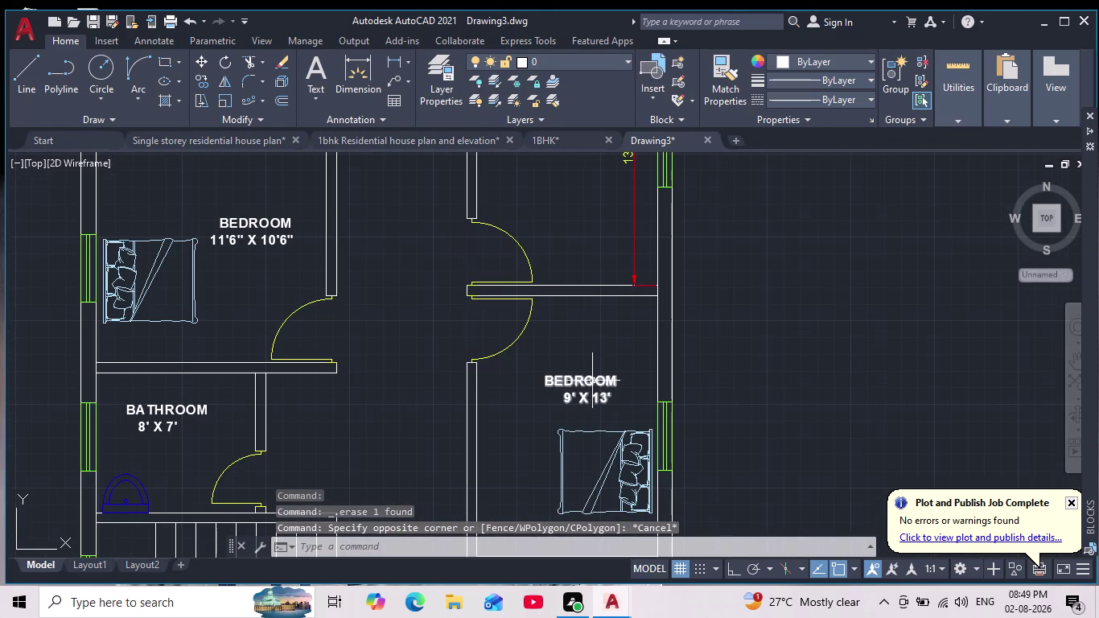
Copy the BEDROOM 9' X 13' label into the upper-right room.
click(203, 88)
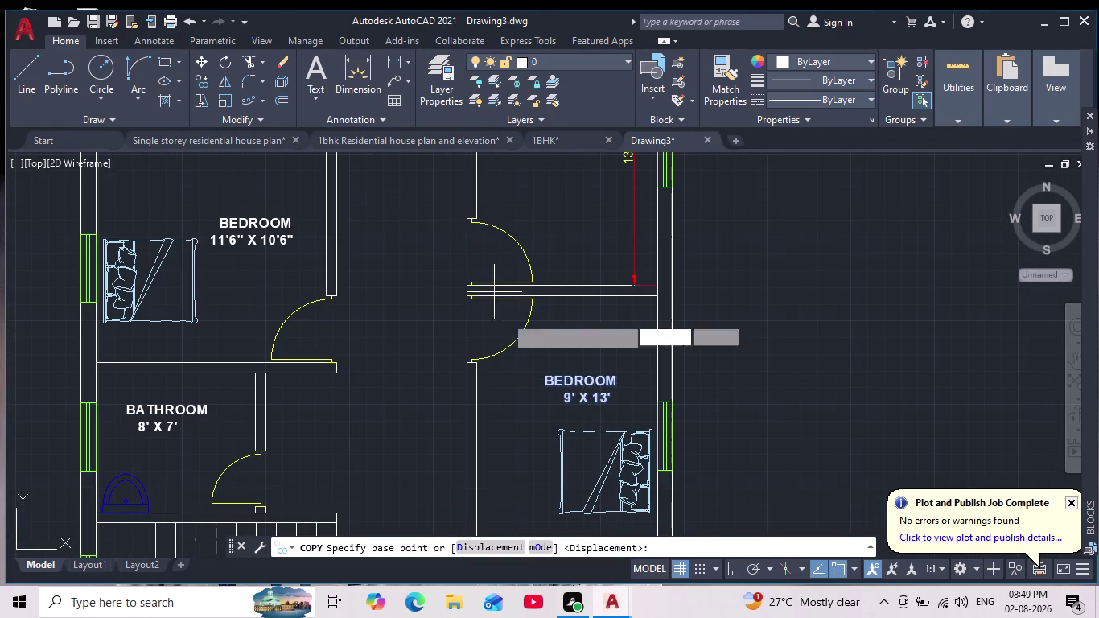
click(575, 377)
middle_drag(567, 199, 555, 308)
scroll(up, 3)
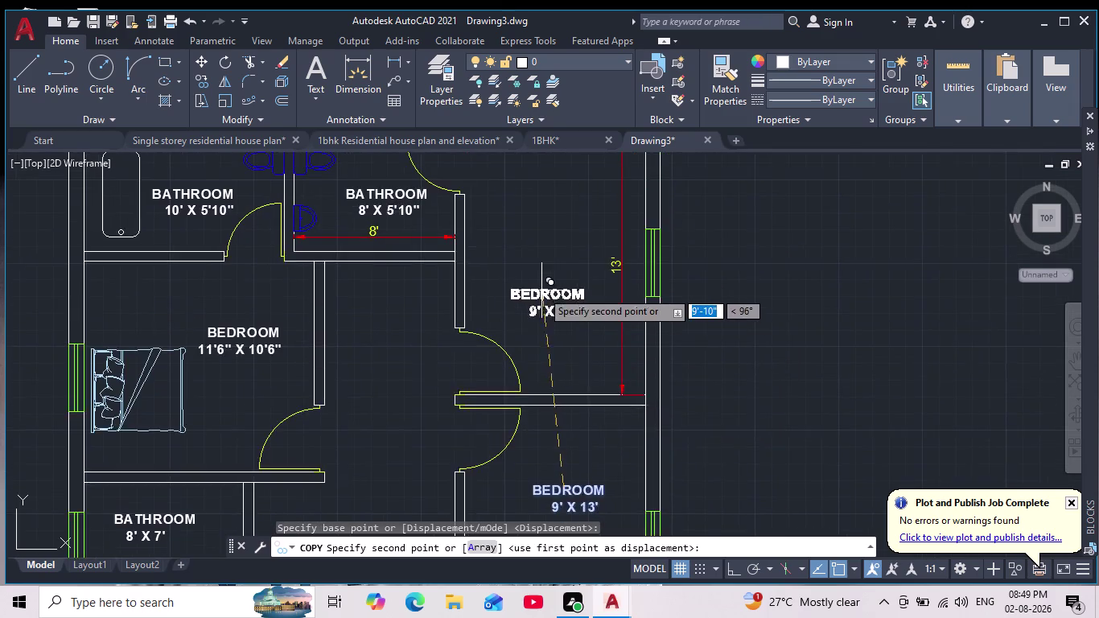
scroll(up, 3)
click(545, 251)
key(Escape)
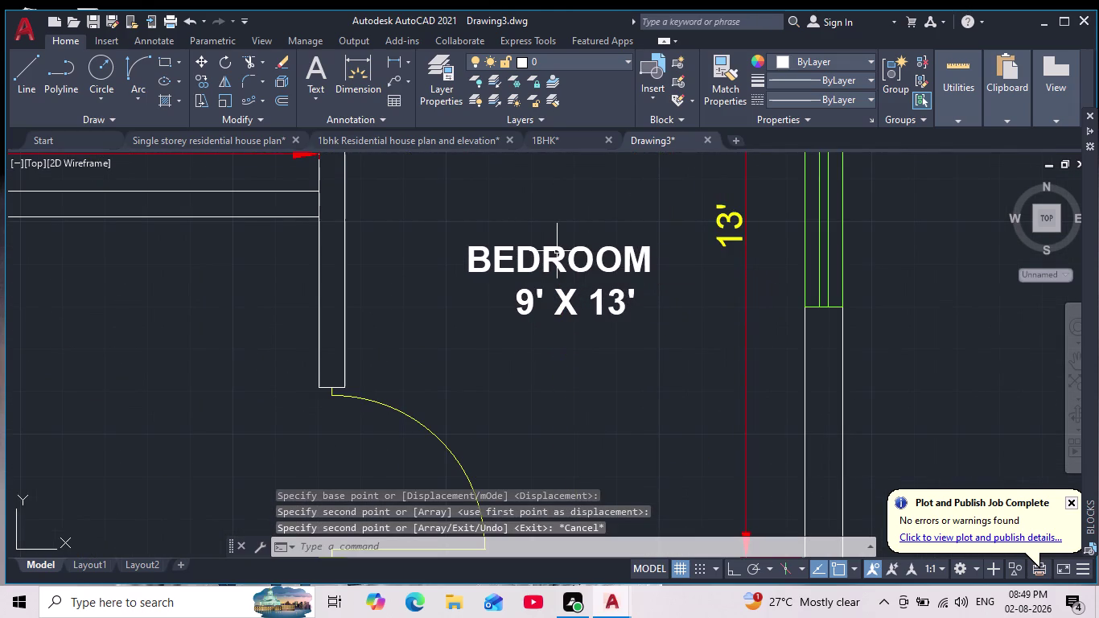
Bring the whole floor plan into view and erase the 13' dimension in the upper room.
scroll(down, 3)
middle_drag(615, 337, 617, 331)
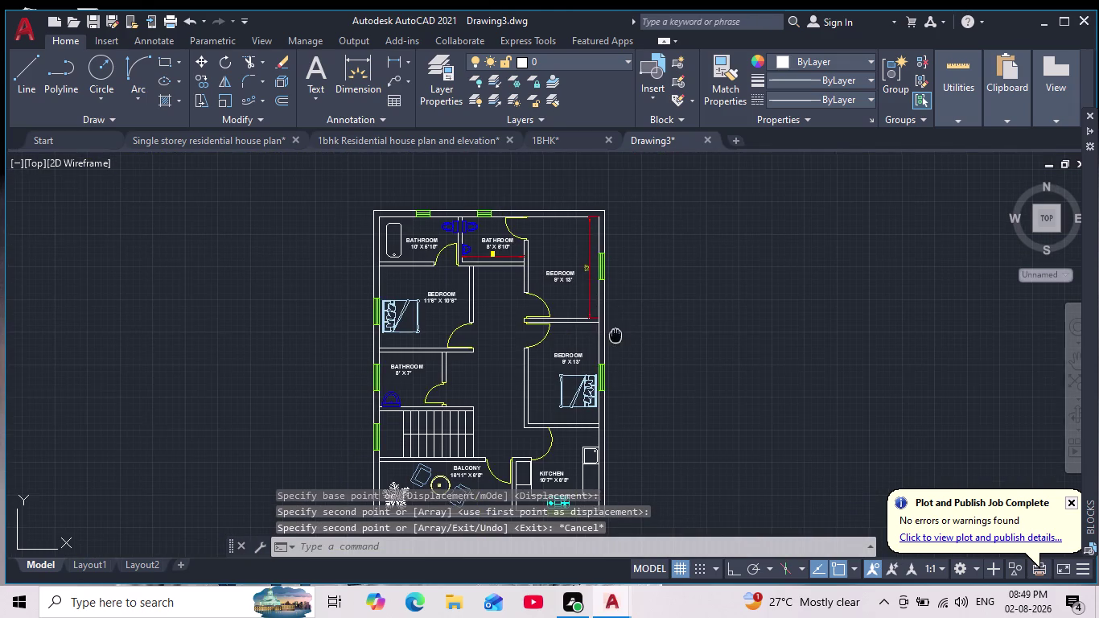
middle_drag(617, 331, 616, 314)
scroll(down, 3)
scroll(up, 3)
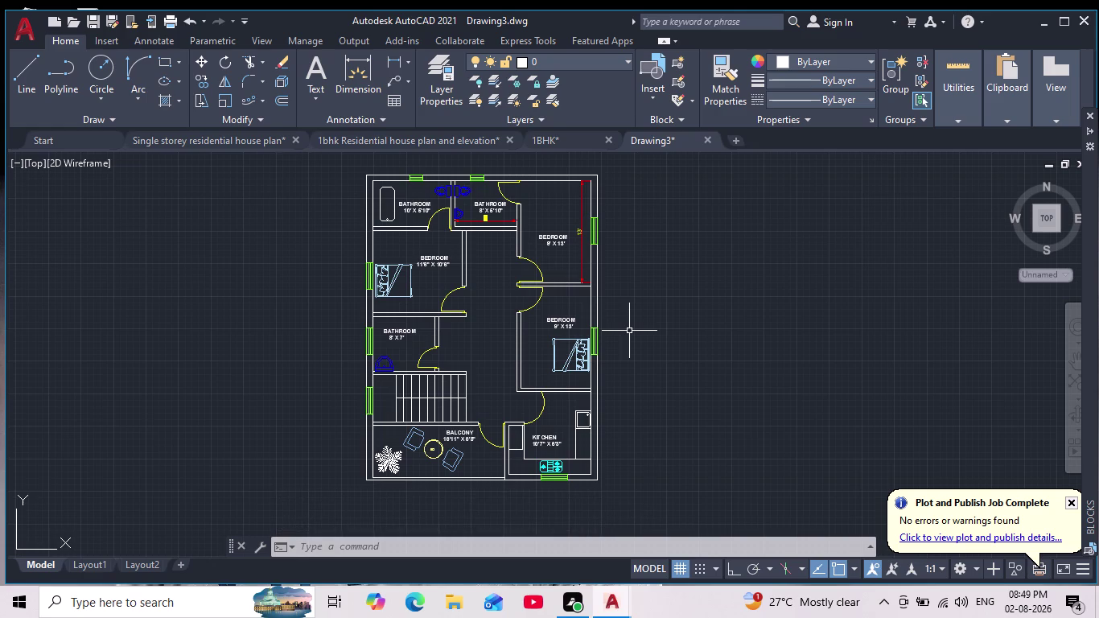
scroll(up, 3)
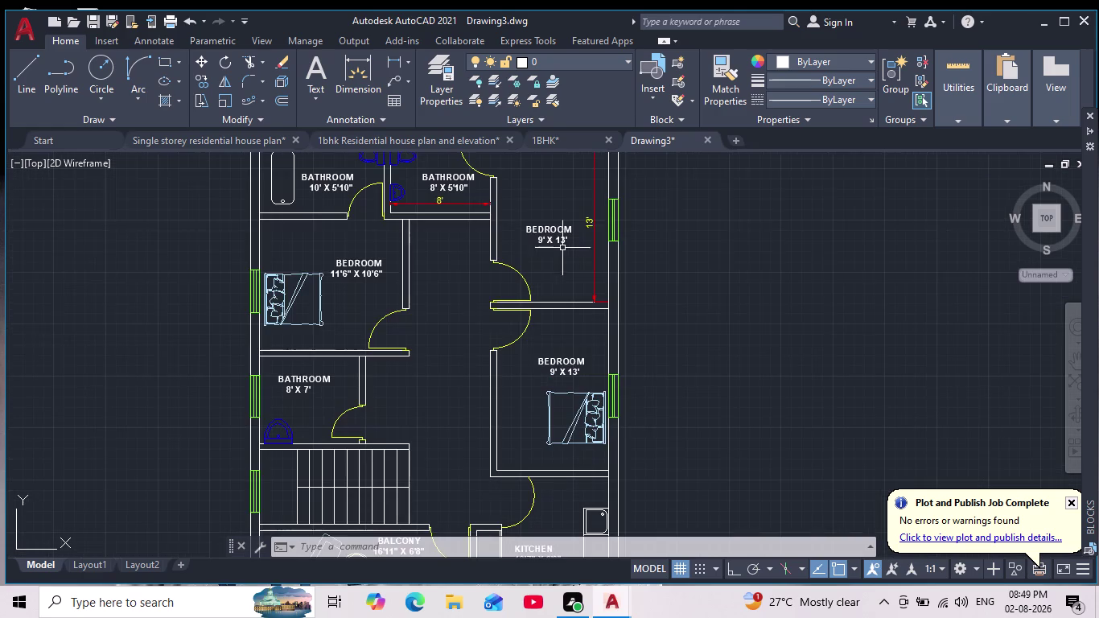
click(592, 227)
key(Delete)
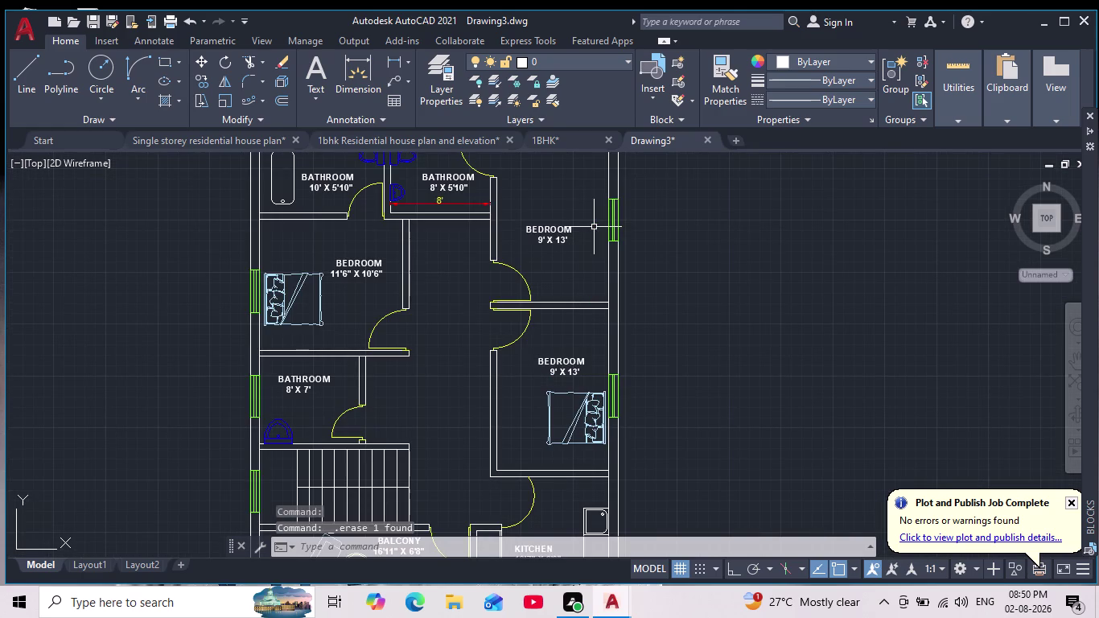
Move the new BEDROOM label slightly lower within the upper-right room.
click(559, 233)
click(199, 60)
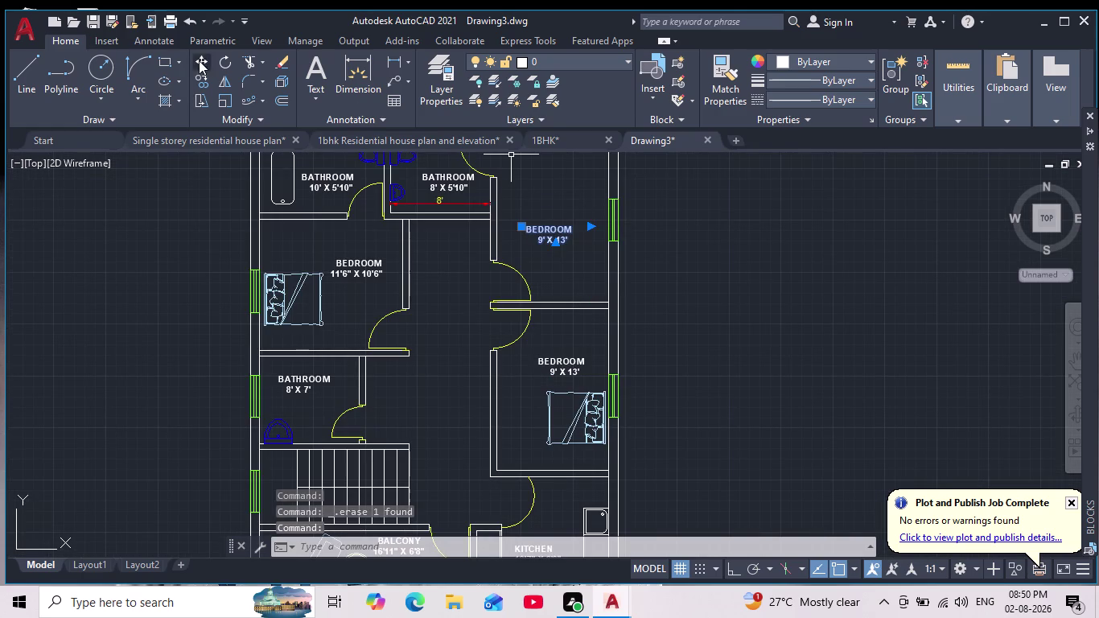
click(559, 226)
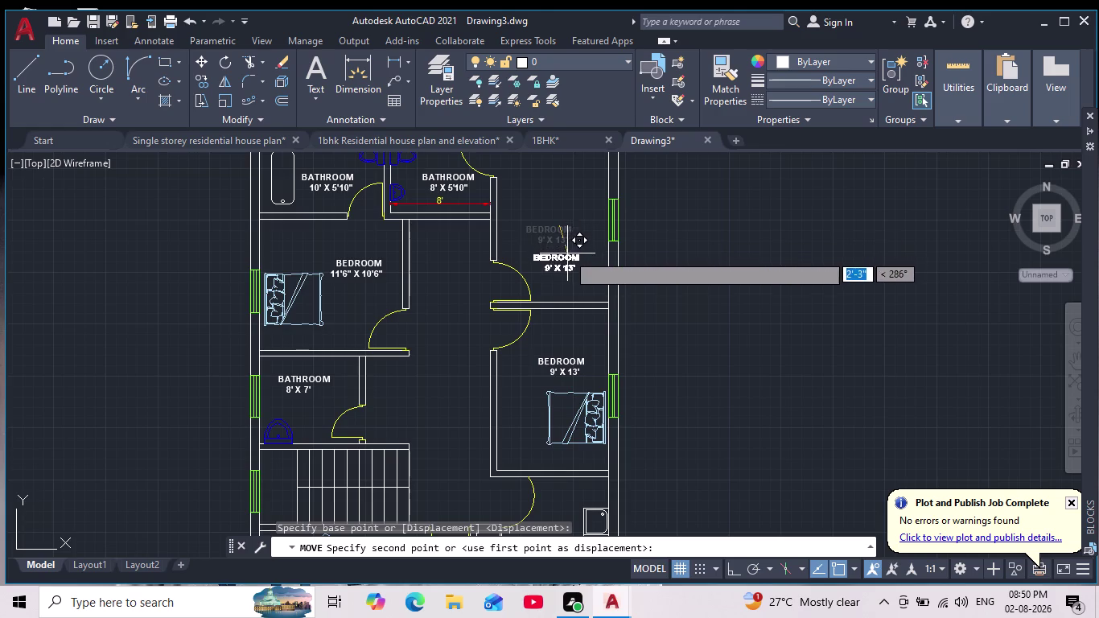
scroll(up, 3)
click(559, 243)
scroll(down, 3)
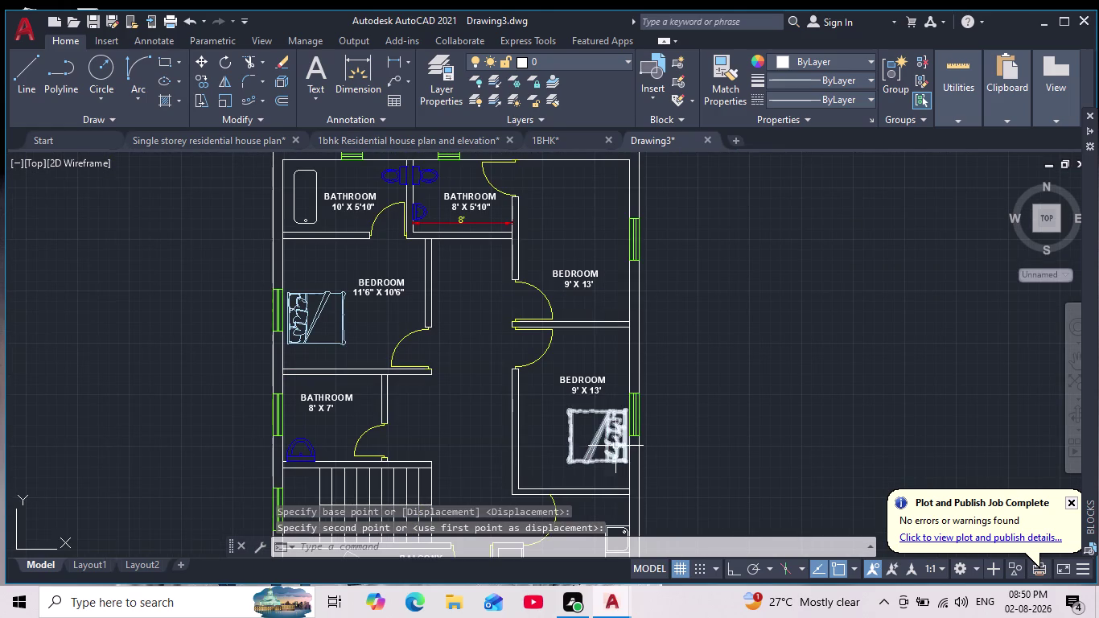
scroll(up, 3)
click(619, 420)
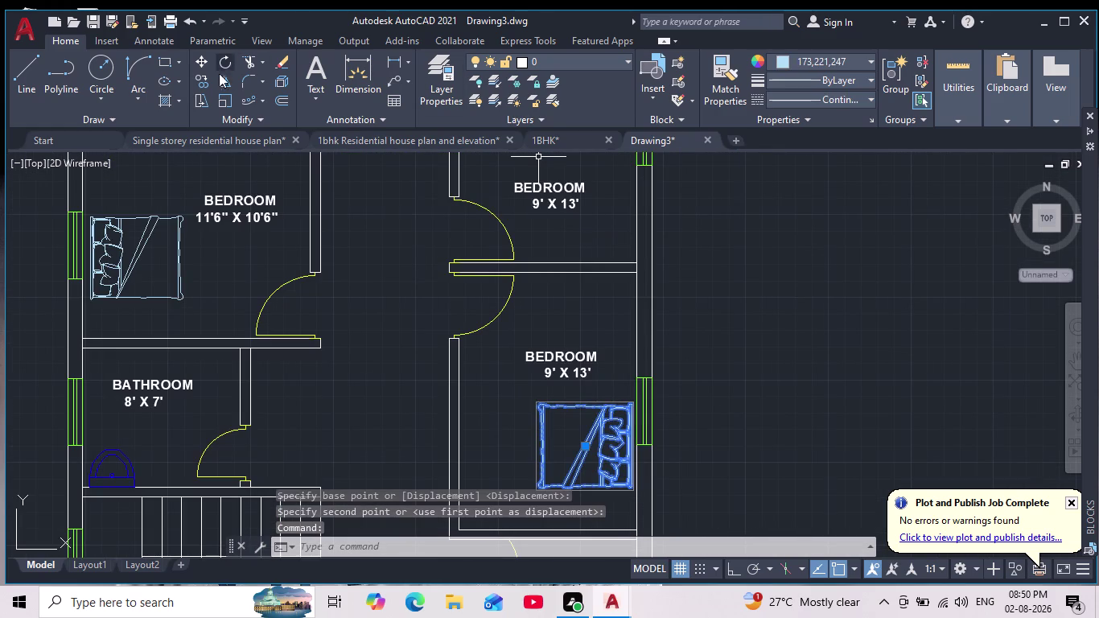
click(202, 85)
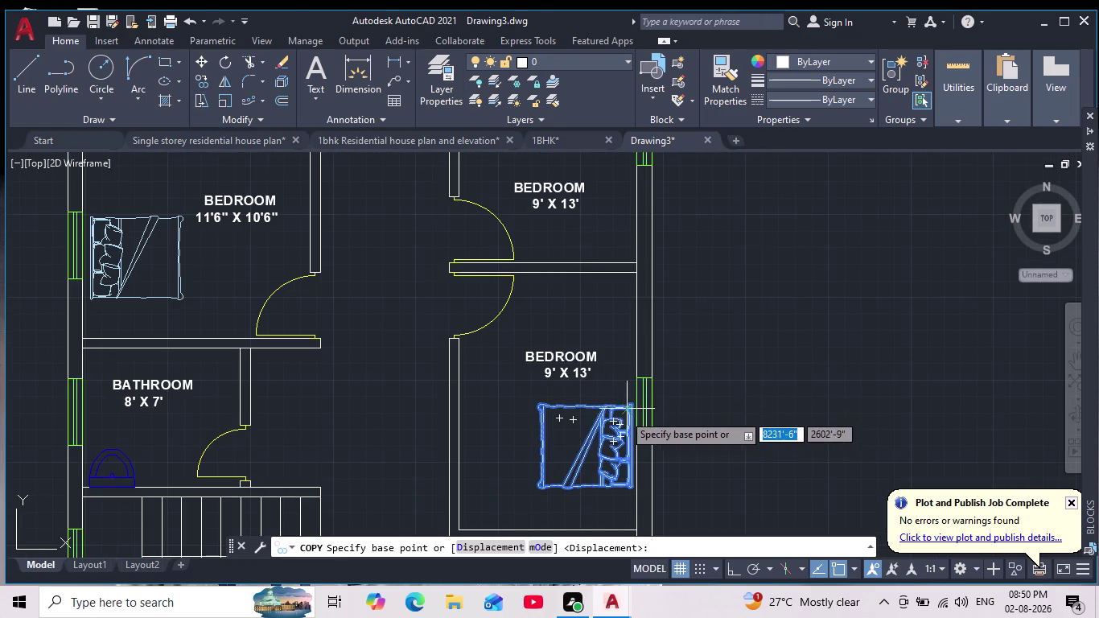
click(623, 409)
middle_drag(600, 271, 615, 377)
scroll(down, 3)
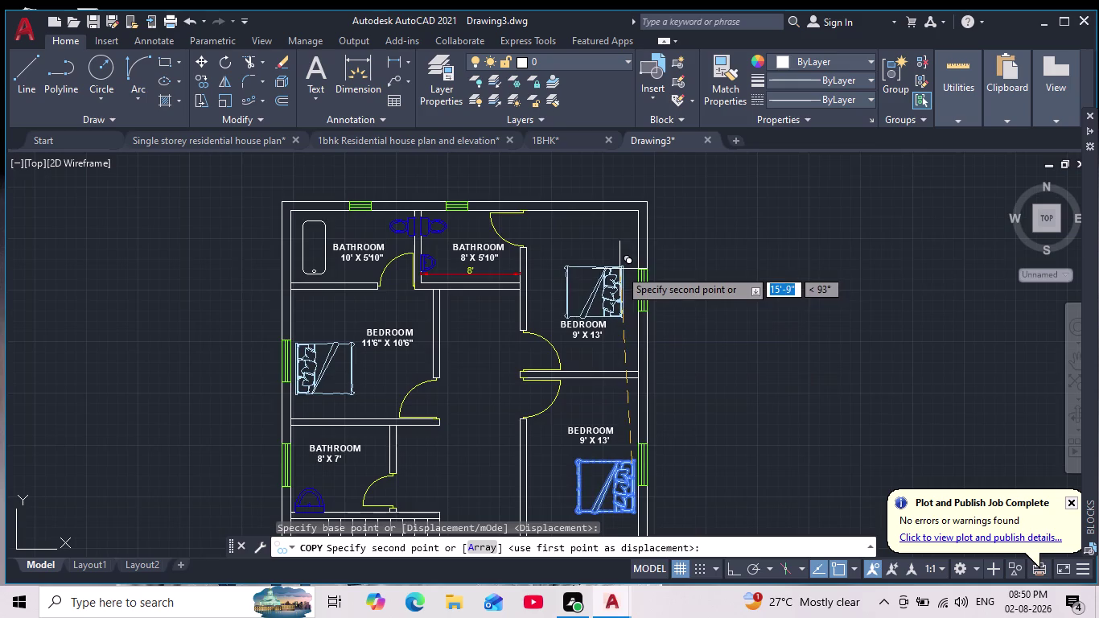
scroll(up, 3)
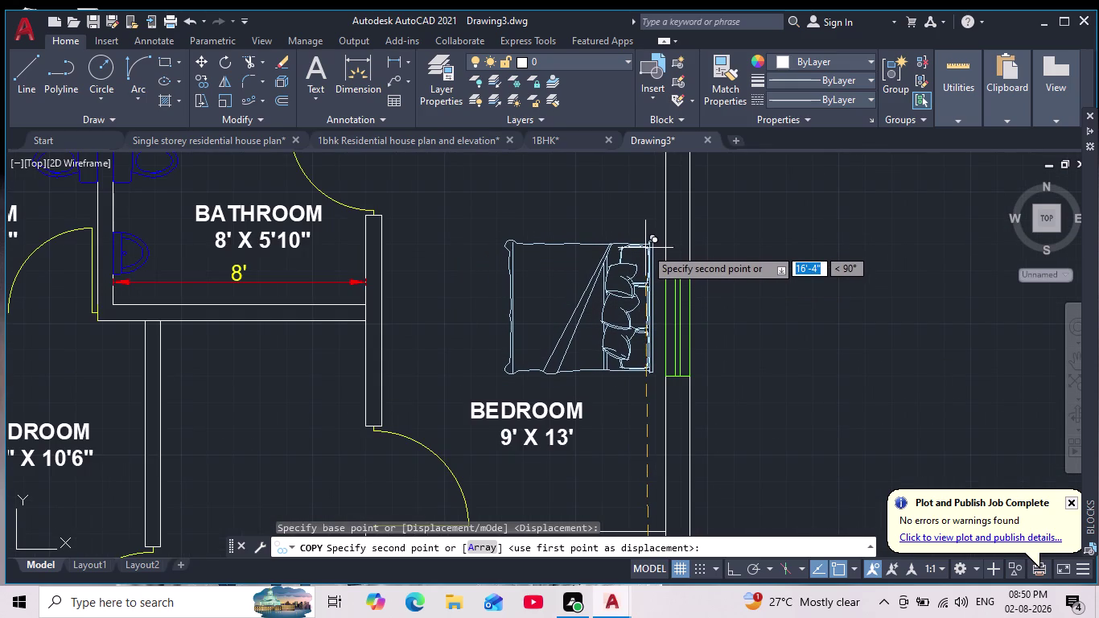
click(644, 250)
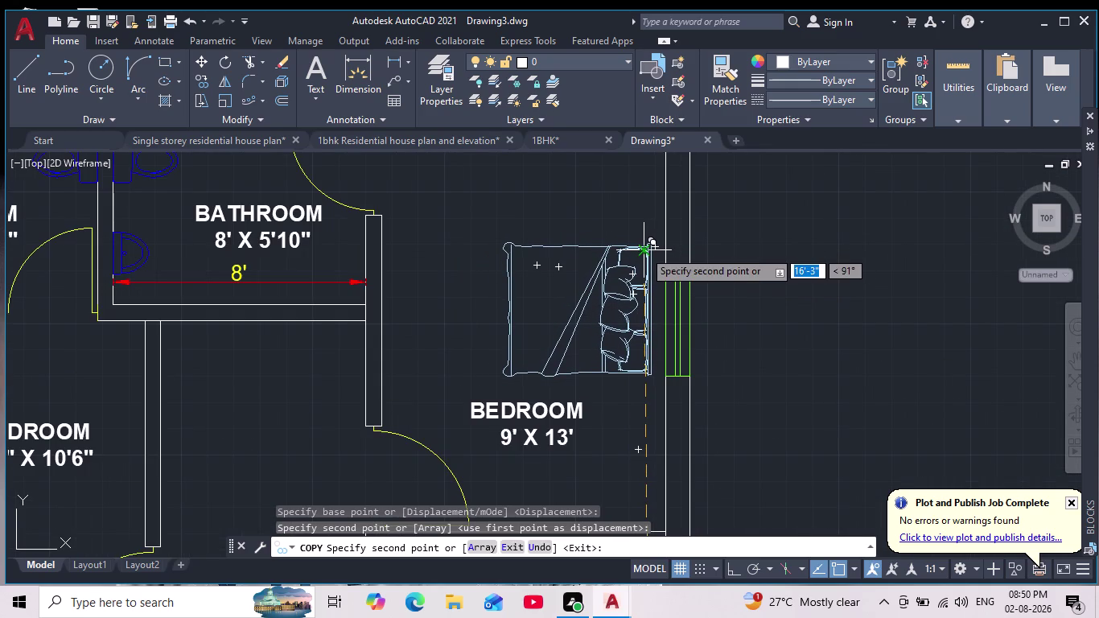
key(Escape)
scroll(down, 3)
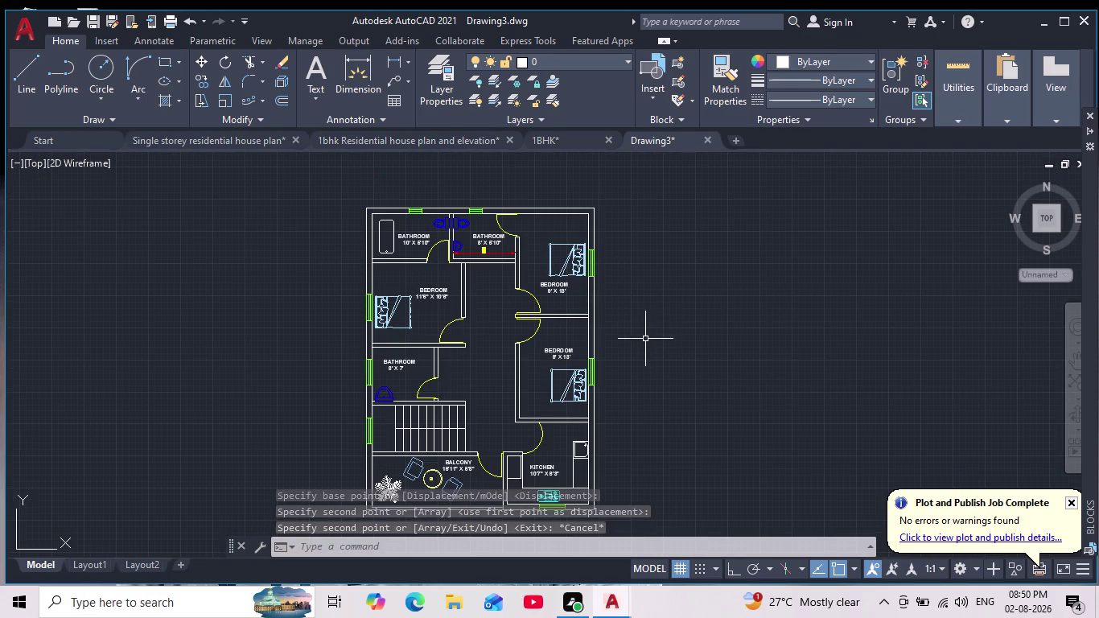
scroll(up, 3)
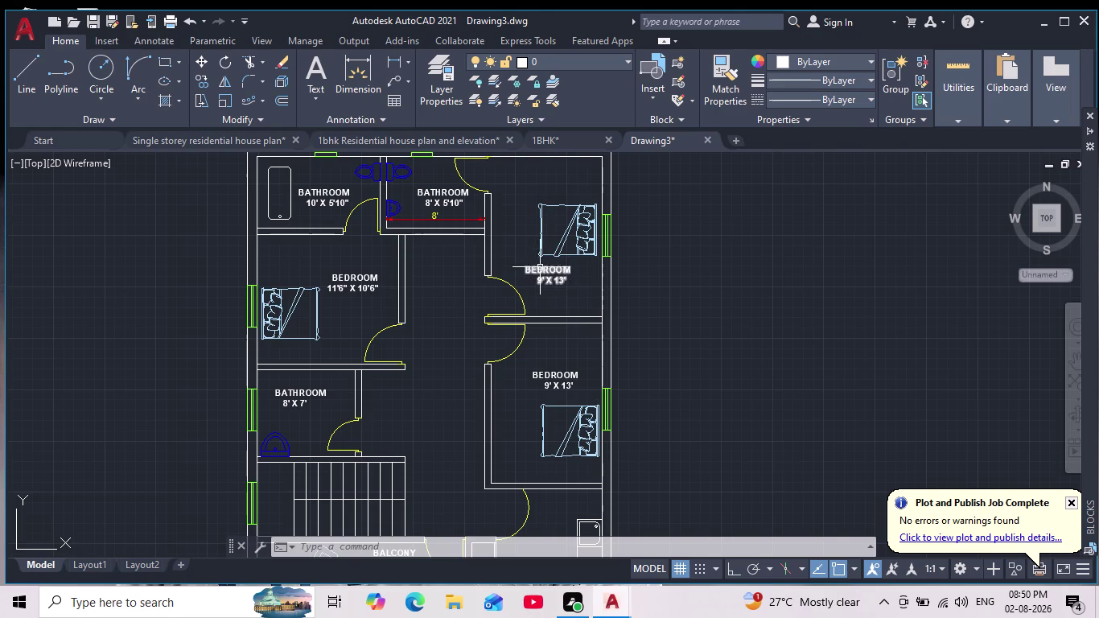
scroll(up, 3)
scroll(down, 3)
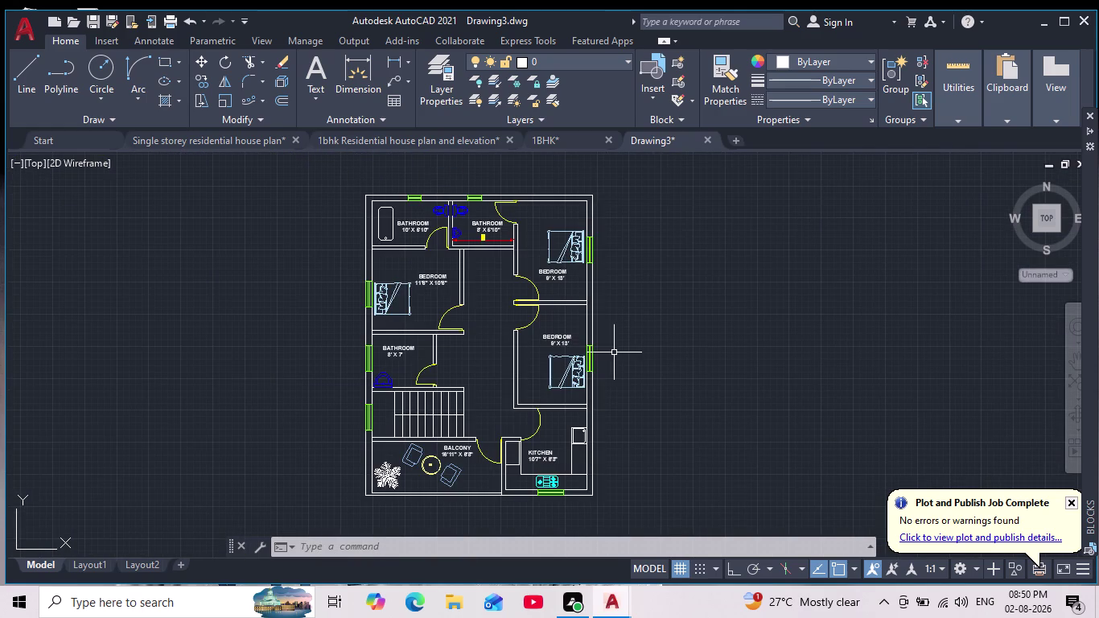
scroll(down, 3)
scroll(up, 3)
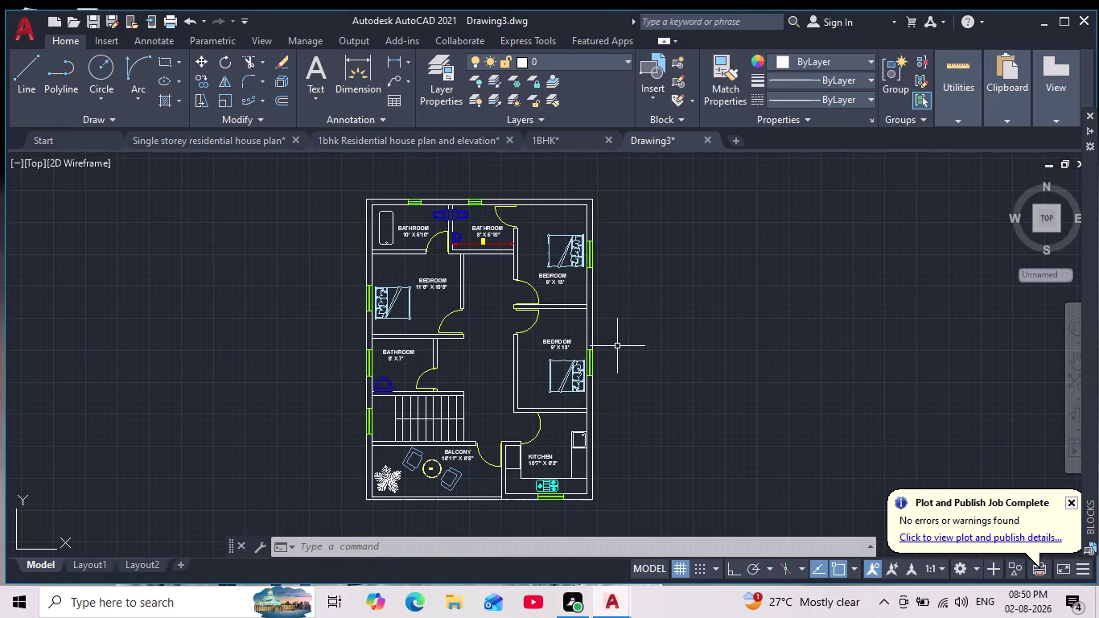
middle_drag(618, 348, 618, 354)
middle_drag(618, 354, 619, 372)
scroll(down, 3)
scroll(up, 3)
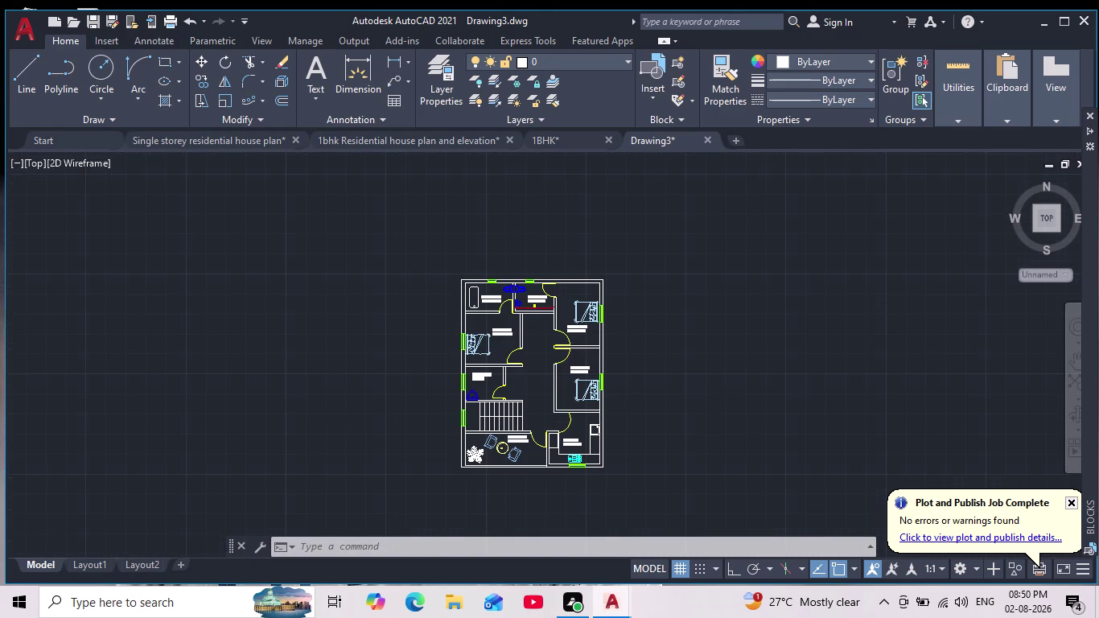
scroll(down, 3)
scroll(up, 3)
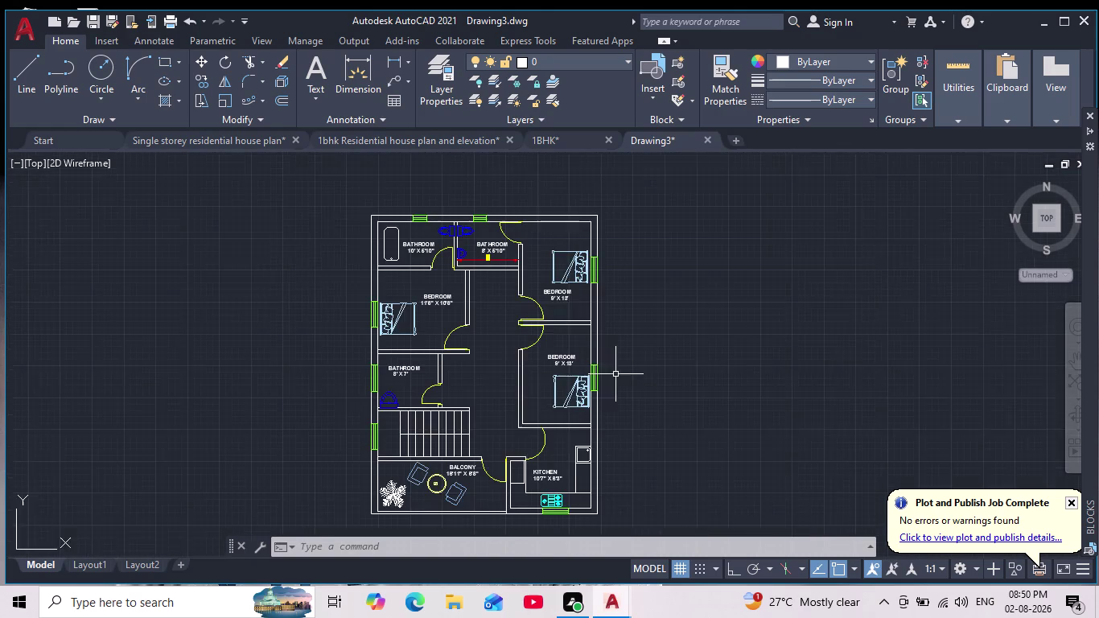
middle_drag(614, 374, 605, 344)
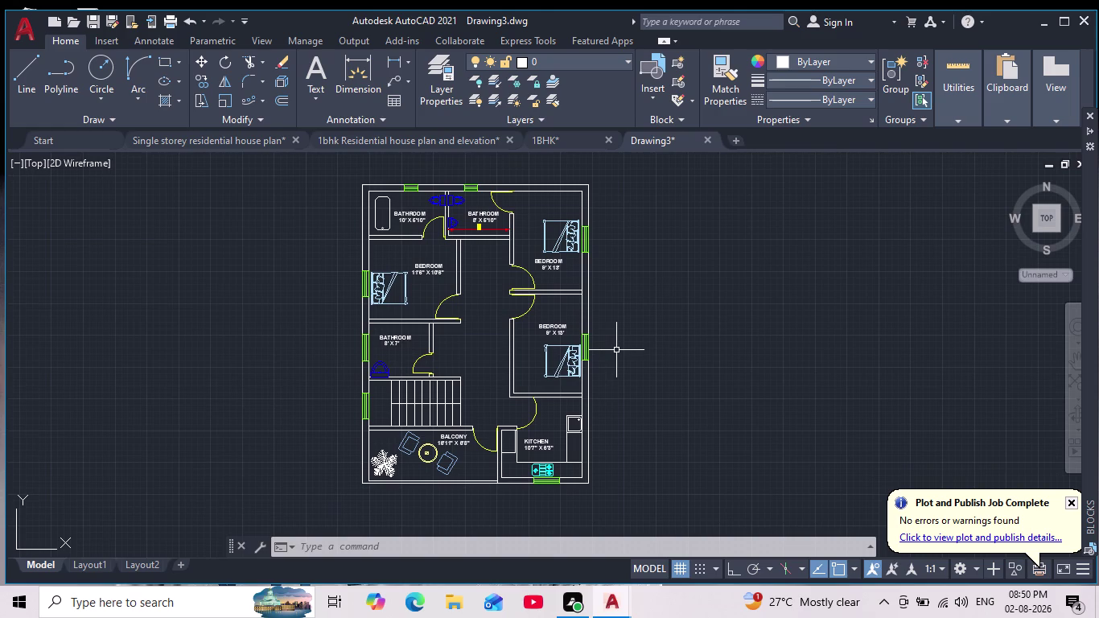
key(Escape)
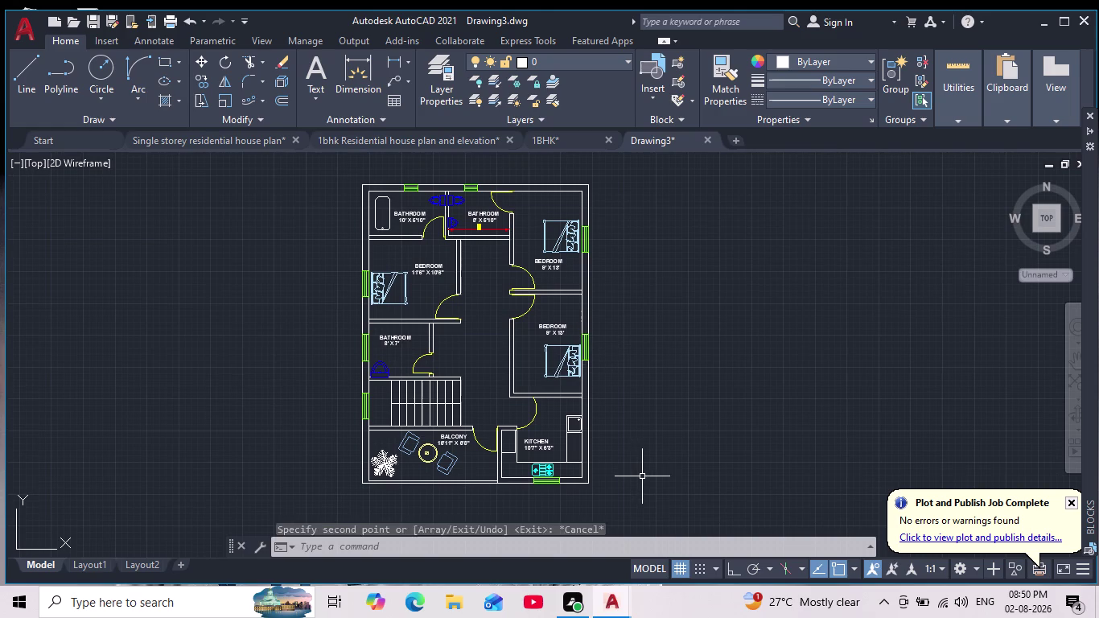
Cancel pending commands and recentre the floor plan in the view.
key(Escape)
key(Escape)
scroll(down, 3)
scroll(up, 3)
middle_drag(646, 433, 695, 420)
scroll(down, 3)
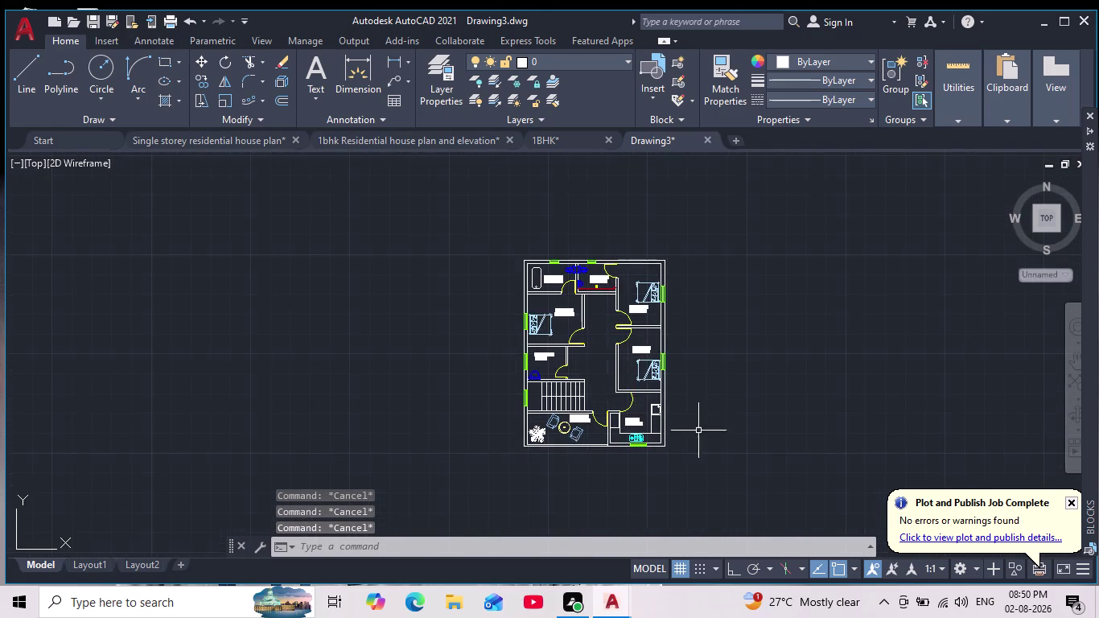
scroll(up, 3)
middle_drag(694, 420, 680, 430)
Start a HATCH with H, shift the view, then abandon the hatch.
key(h)
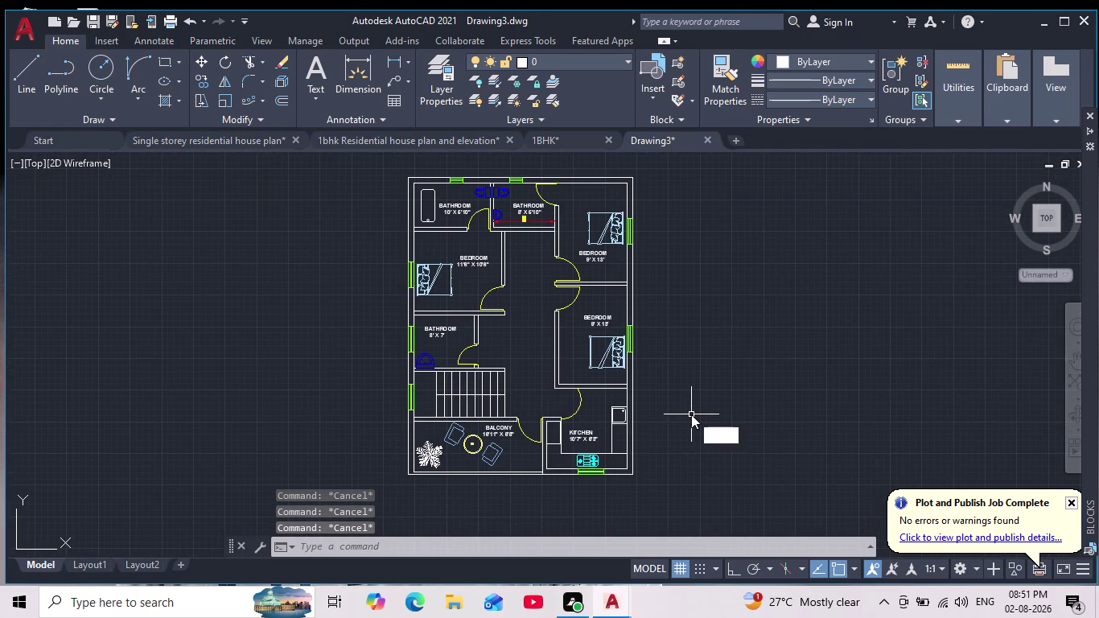
key(Return)
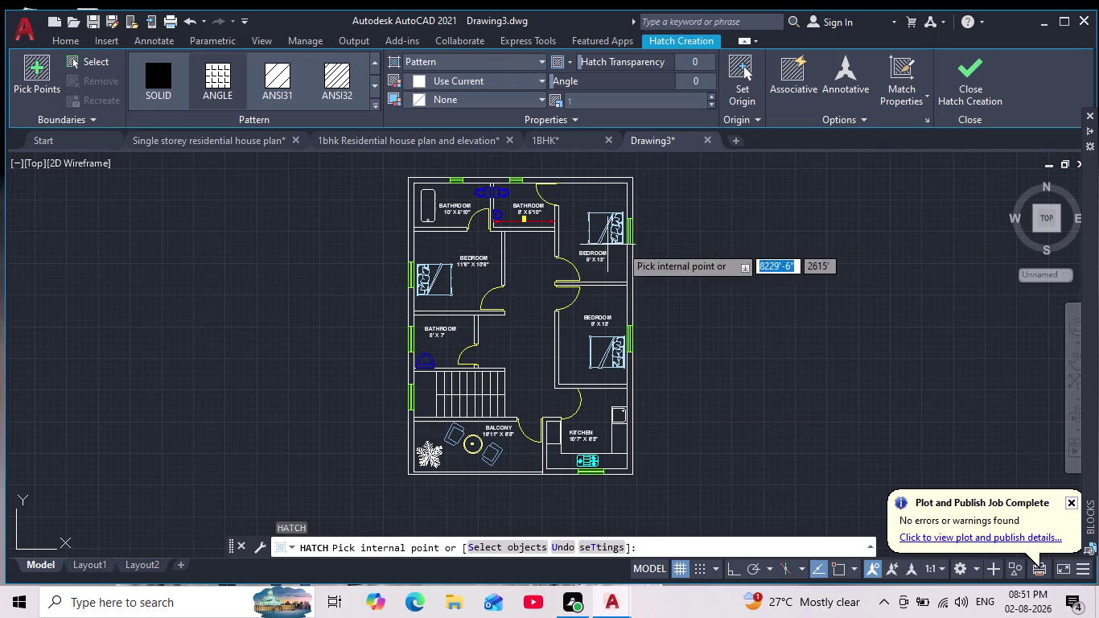
scroll(down, 3)
middle_drag(721, 307, 680, 367)
scroll(up, 3)
key(Escape)
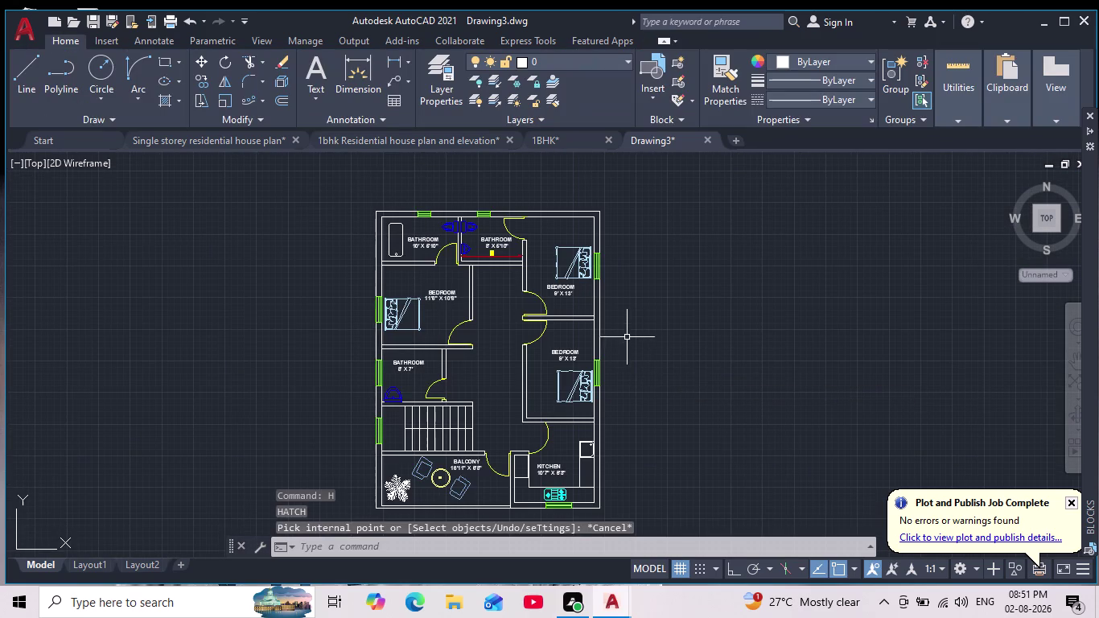
Pan and zoom to frame the whole floor plan, then cancel any active command.
scroll(down, 3)
scroll(up, 3)
middle_drag(656, 369, 672, 343)
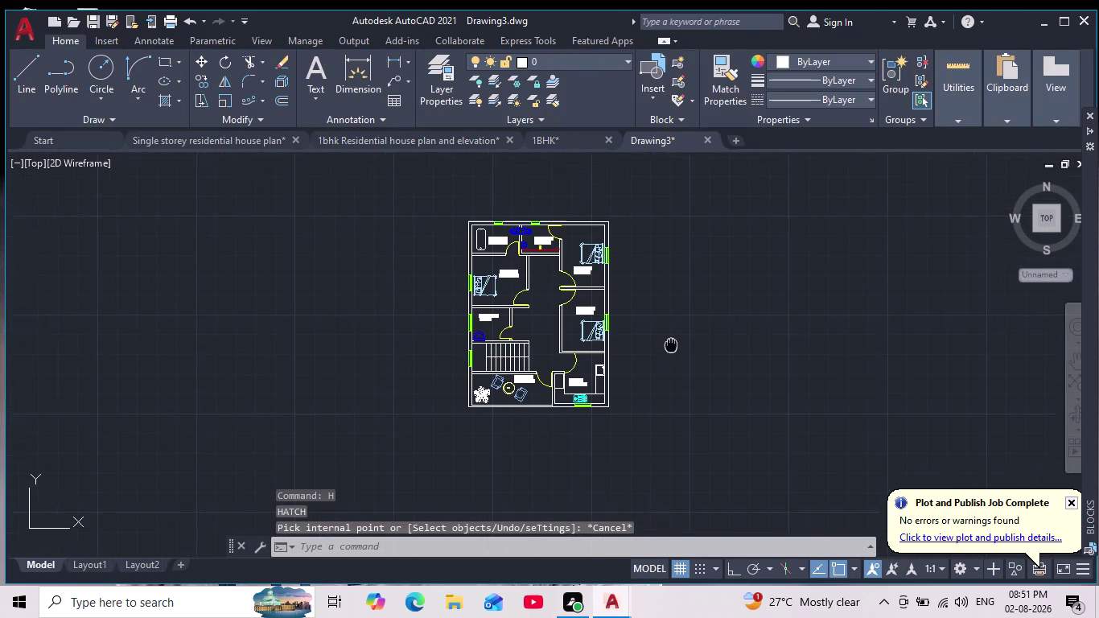
middle_drag(671, 343, 674, 340)
scroll(down, 3)
scroll(up, 3)
middle_drag(674, 354, 656, 398)
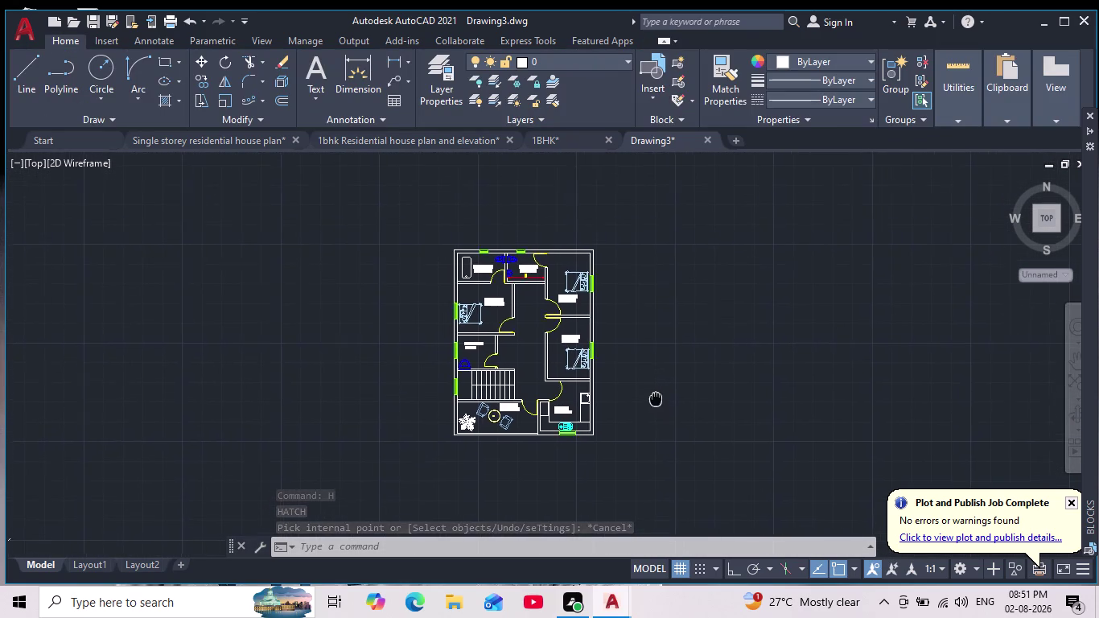
middle_drag(656, 398, 656, 399)
scroll(up, 3)
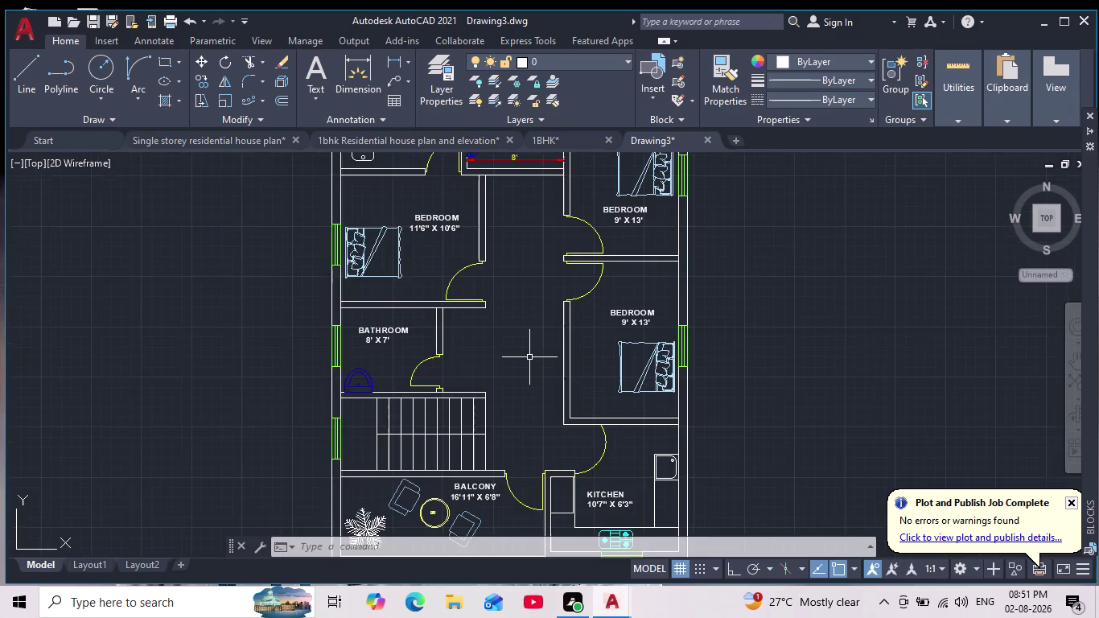
scroll(down, 3)
scroll(up, 3)
middle_drag(532, 367, 524, 391)
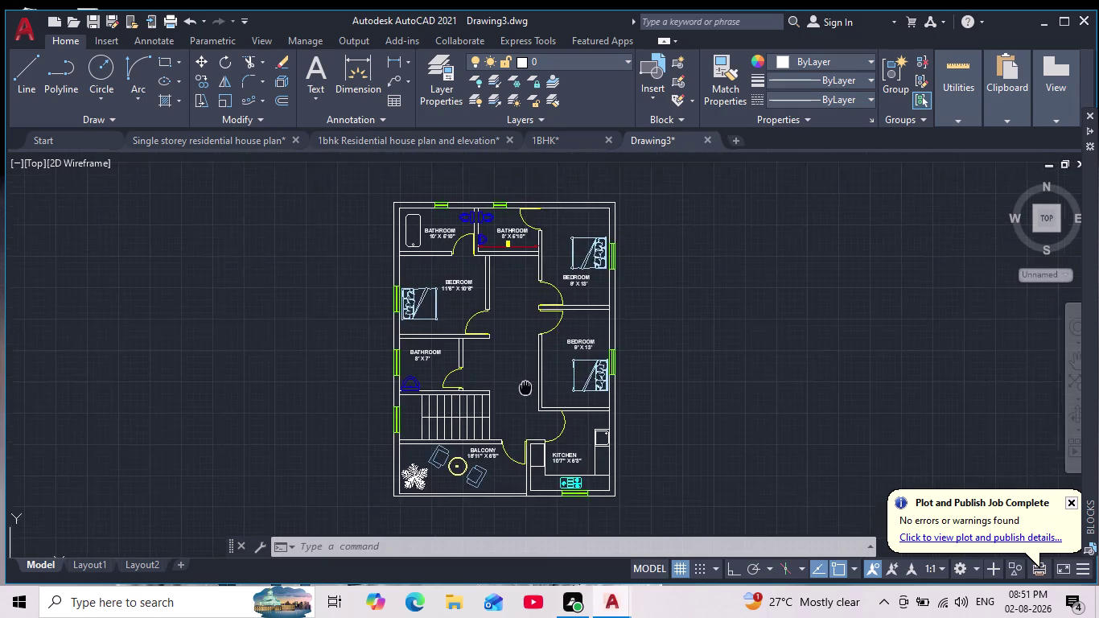
middle_drag(524, 391, 516, 406)
scroll(down, 3)
scroll(up, 3)
scroll(down, 3)
scroll(up, 3)
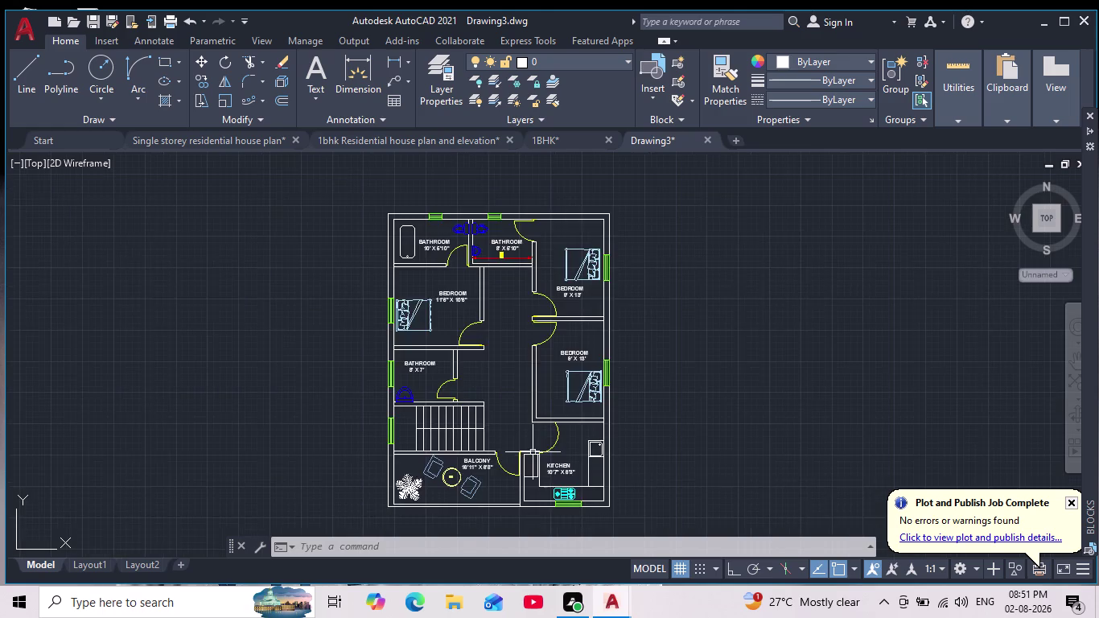
scroll(down, 3)
scroll(up, 3)
middle_drag(537, 469, 499, 437)
scroll(up, 3)
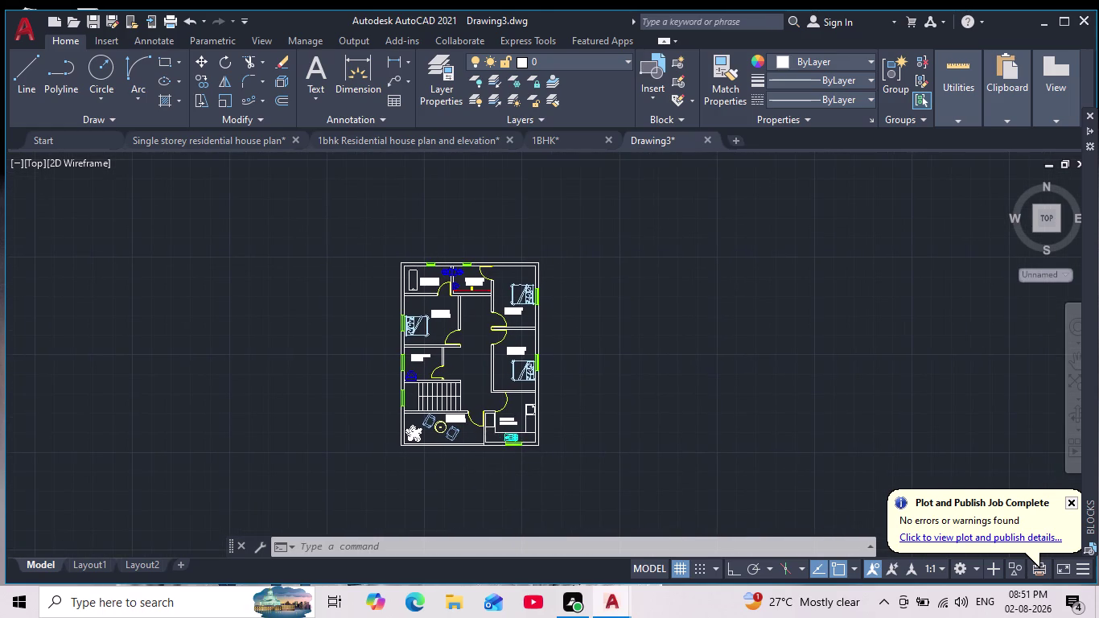
scroll(down, 3)
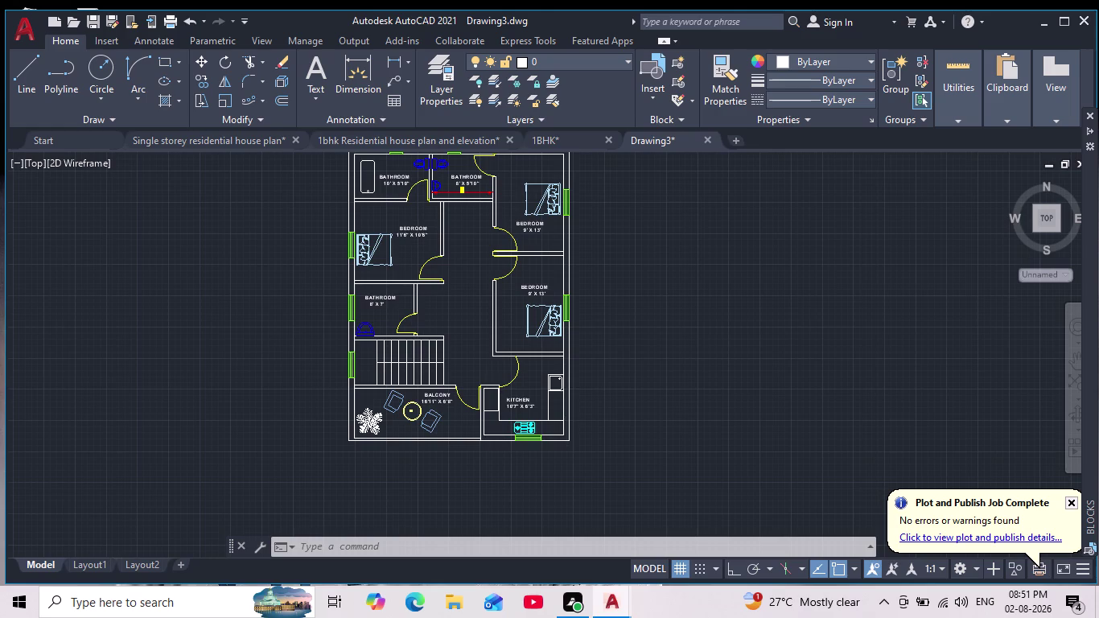
scroll(up, 3)
scroll(down, 3)
scroll(up, 3)
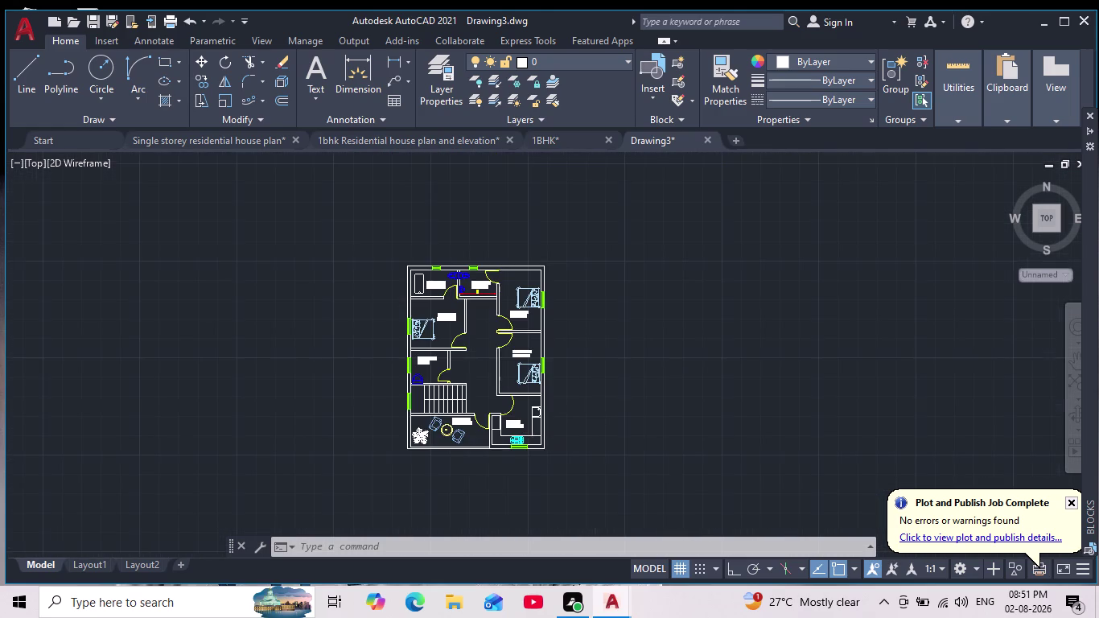
middle_drag(627, 391, 637, 418)
key(Escape)
key(Escape)
key(Escape)
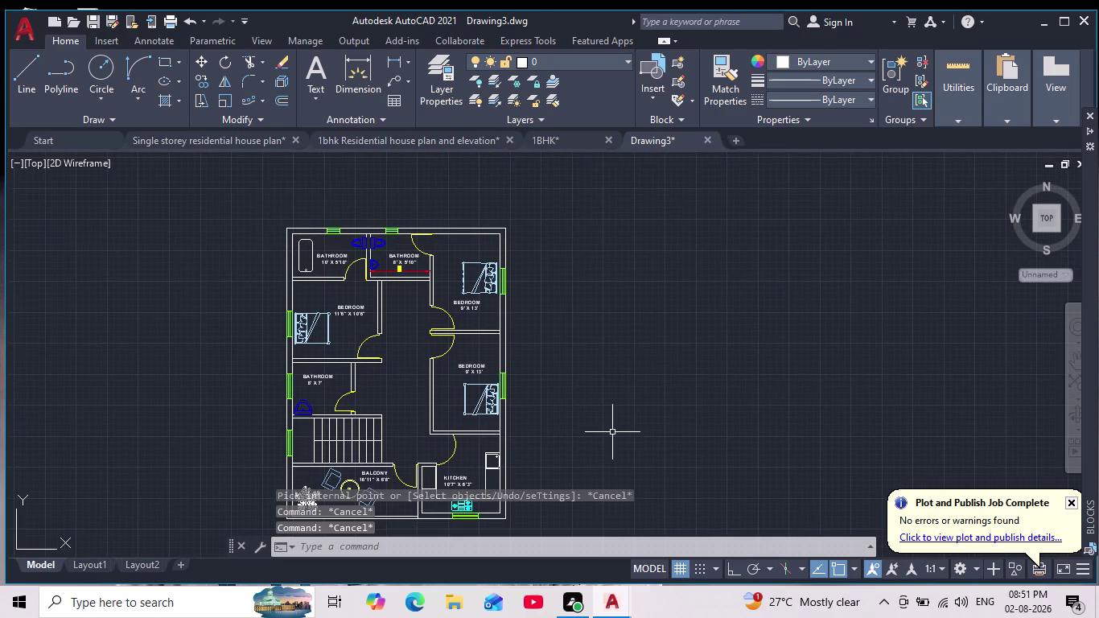
Restart HATCH and choose the ANSI32 diagonal pattern.
key(h)
key(Return)
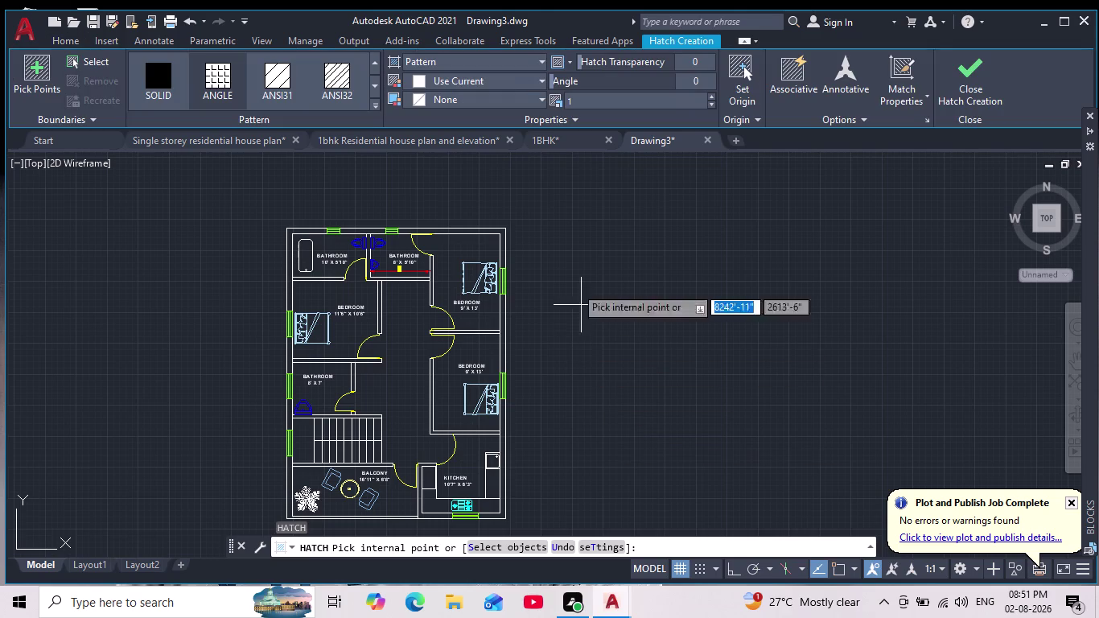
middle_drag(532, 258, 592, 248)
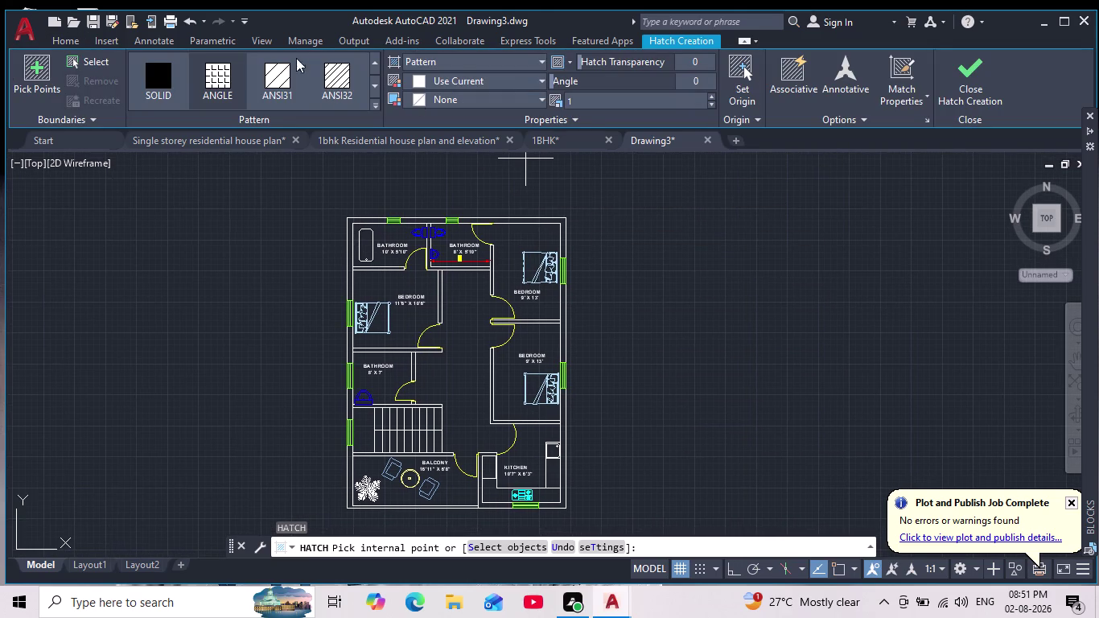
click(347, 79)
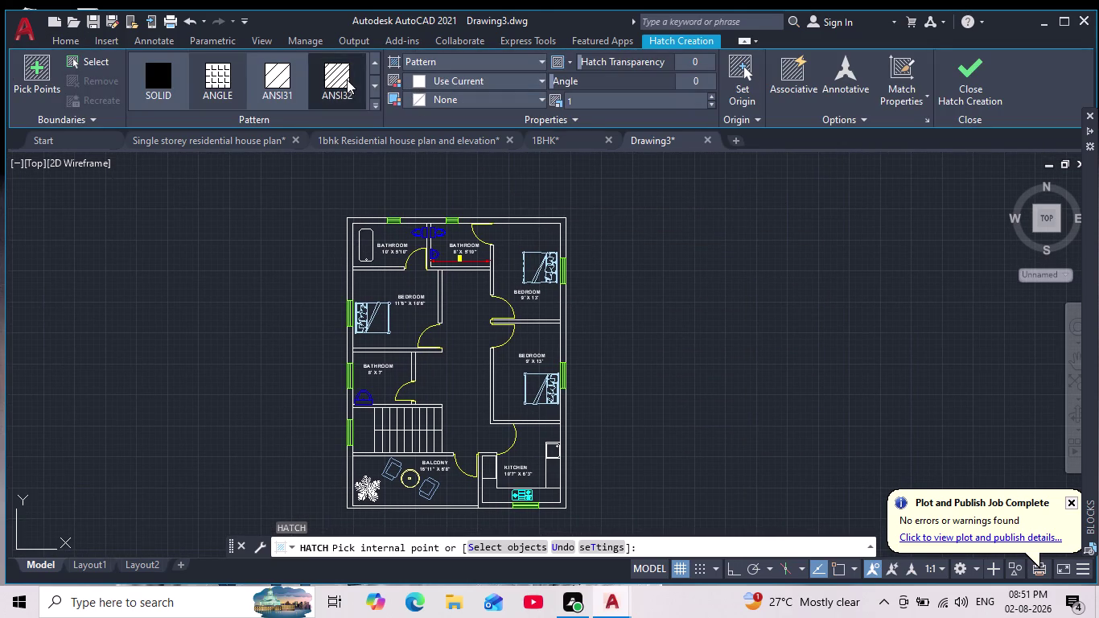
click(350, 272)
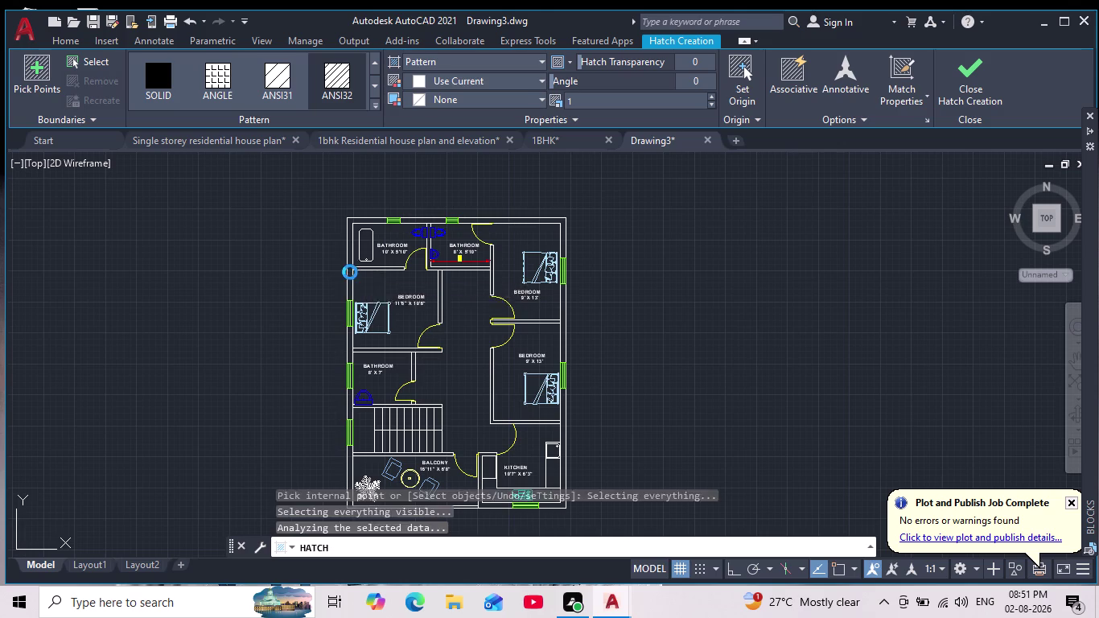
Pick hatch areas in the outer wall, the lower bathroom wall, and the balcony walls.
scroll(up, 3)
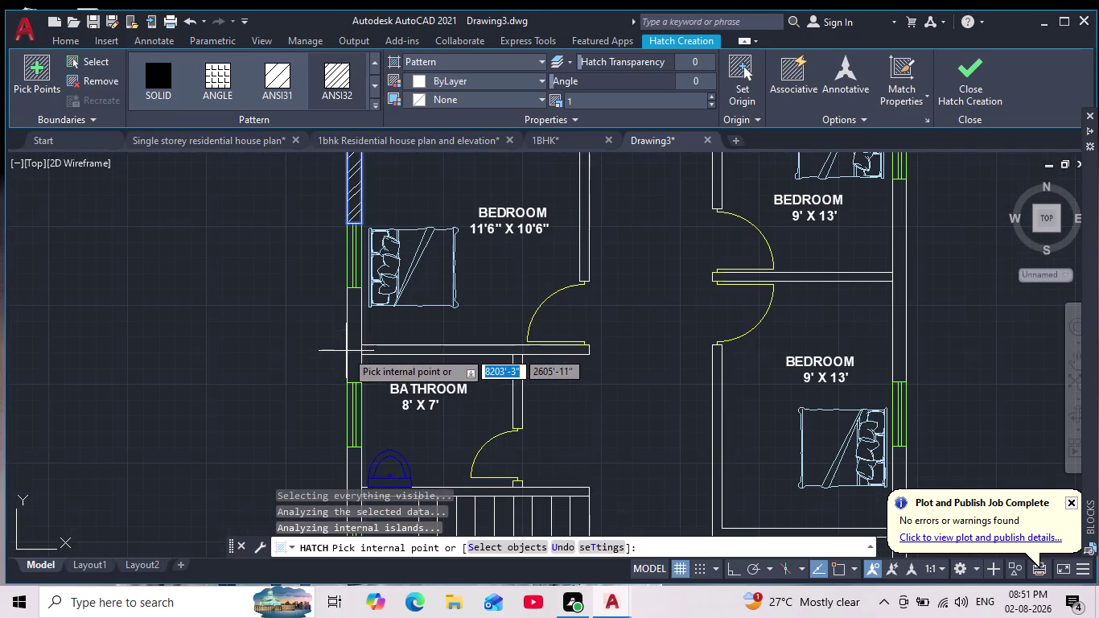
click(359, 335)
middle_drag(364, 327, 401, 230)
scroll(down, 3)
scroll(up, 3)
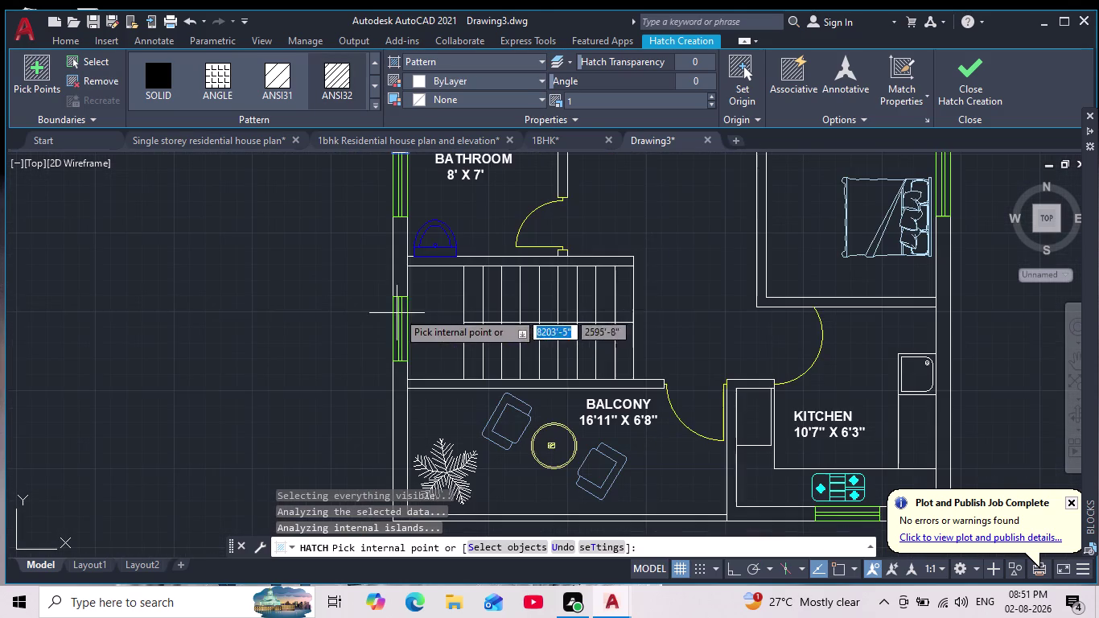
click(399, 268)
scroll(down, 3)
scroll(up, 3)
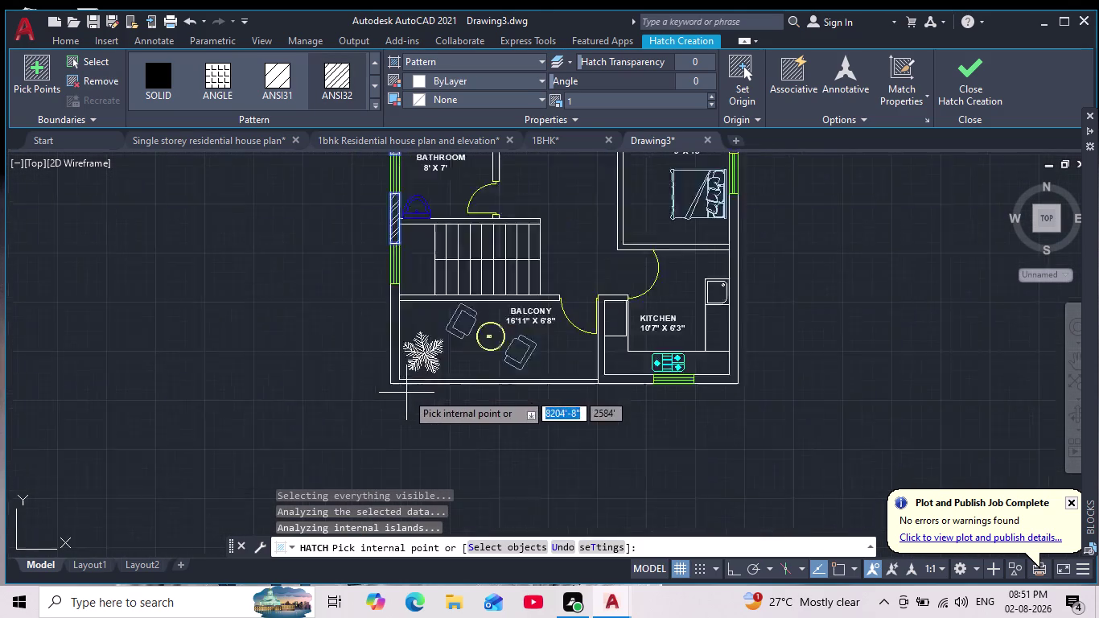
click(390, 316)
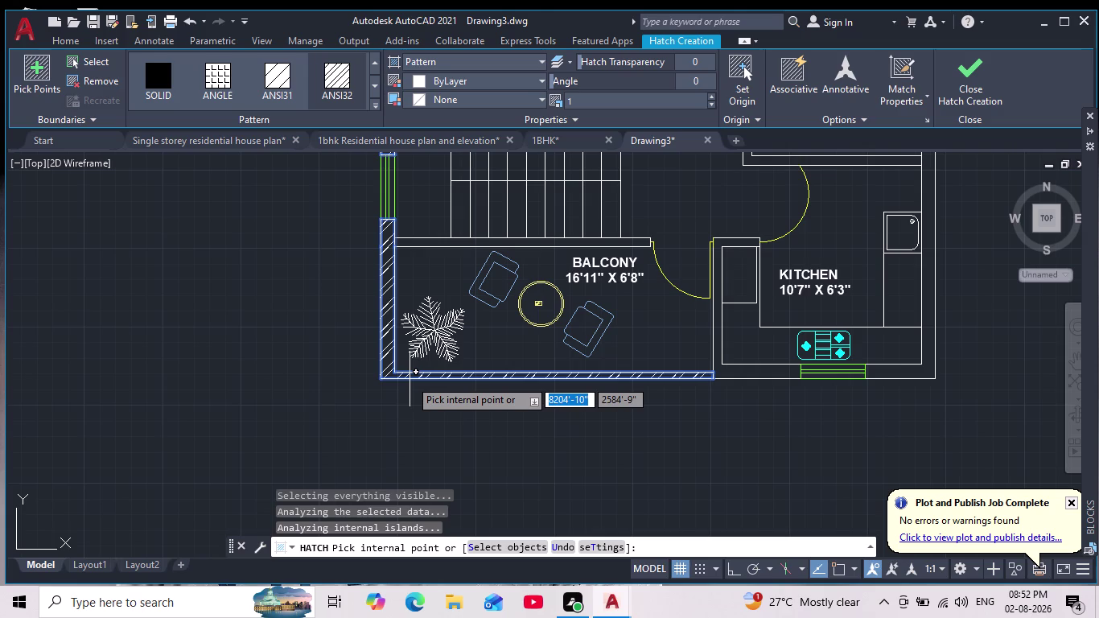
Undo the balcony wall pick and finish the hatch command.
key(ctrl+z)
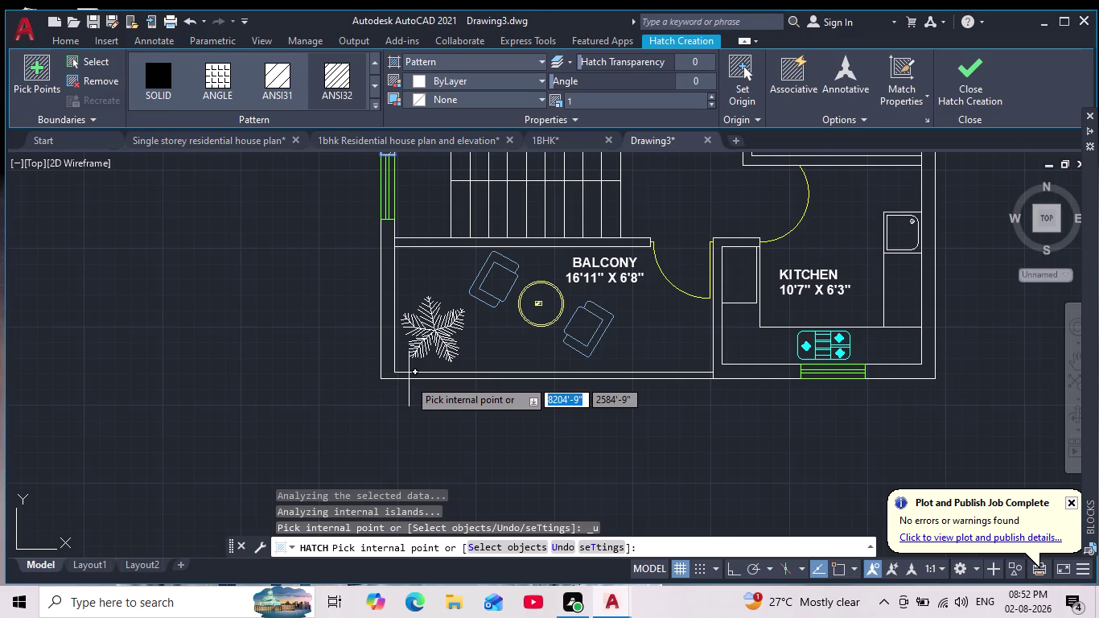
key(Return)
scroll(down, 3)
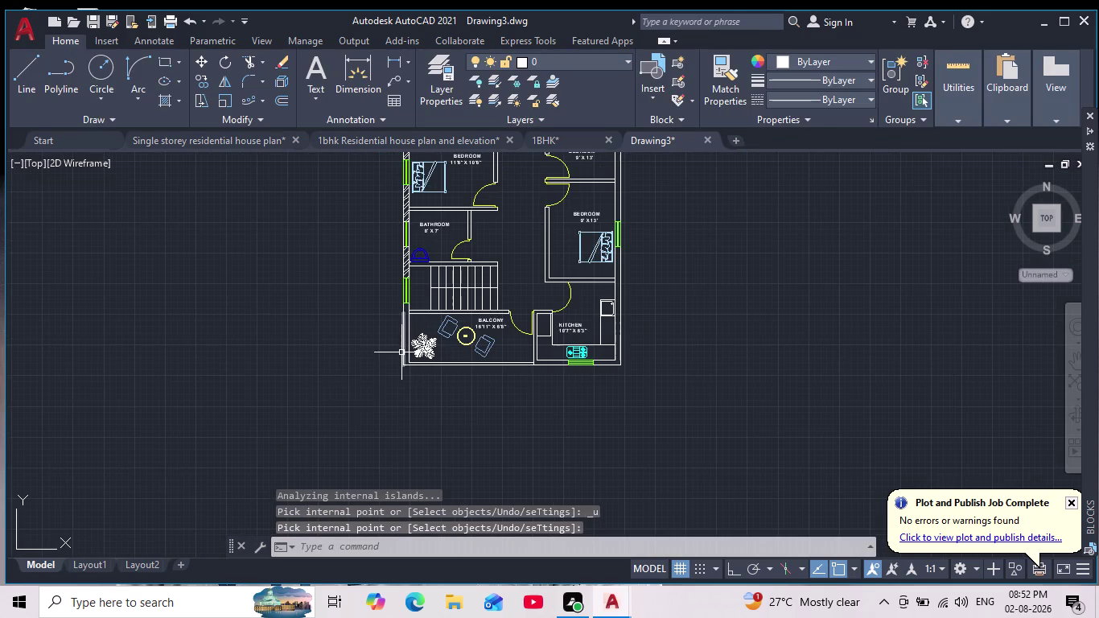
Exit the hatch command and draw the parapet line along the balcony's bottom wall.
scroll(up, 3)
key(Escape)
key(Escape)
scroll(up, 3)
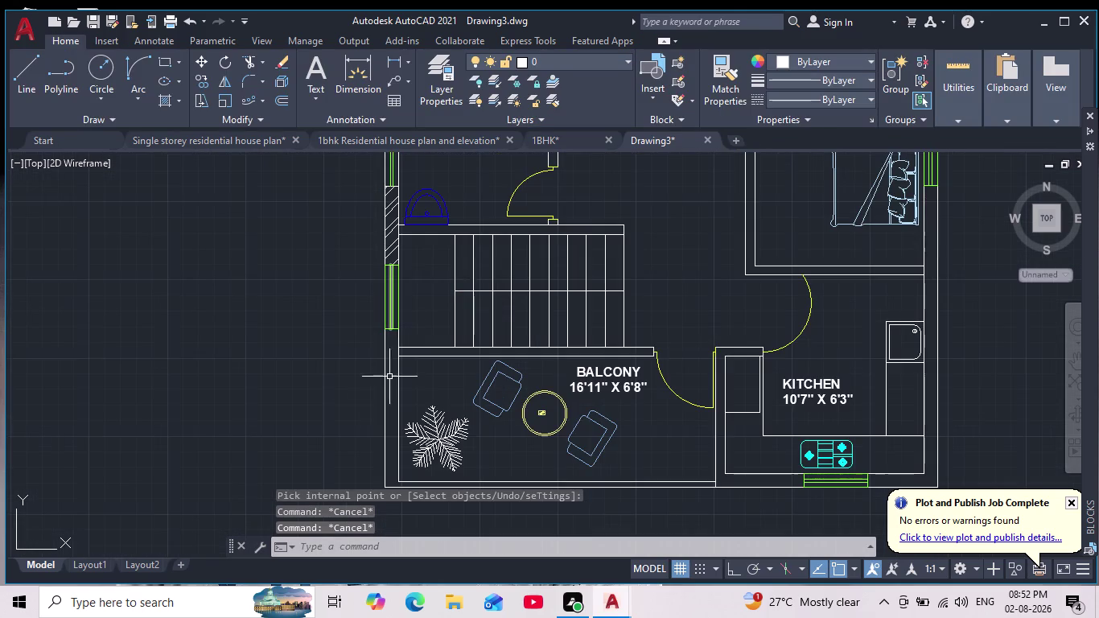
click(21, 74)
scroll(up, 3)
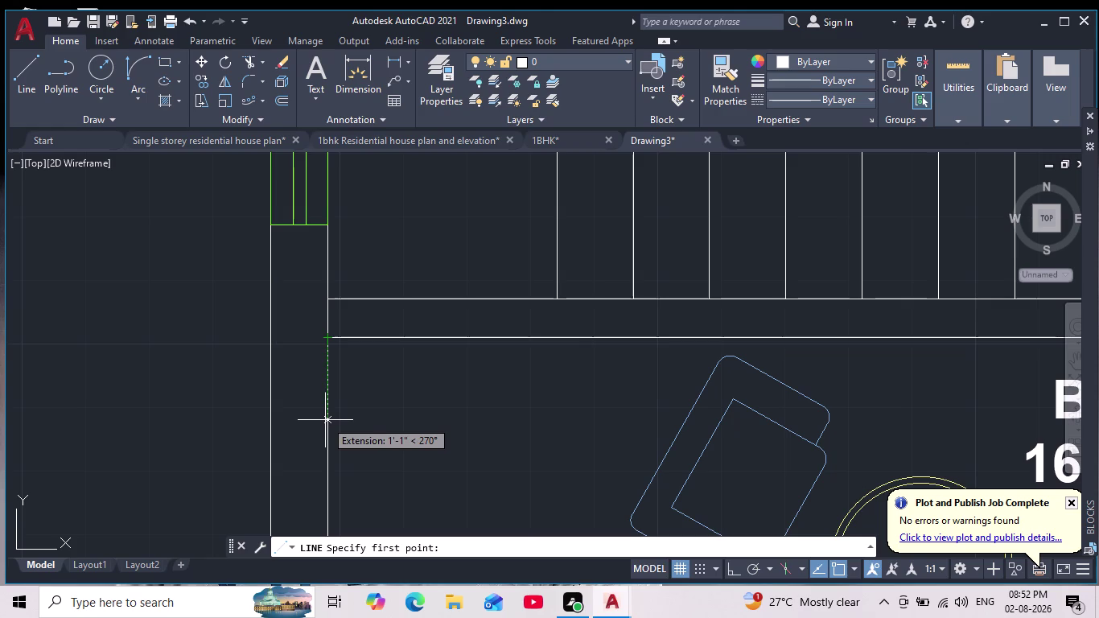
click(328, 404)
middle_drag(335, 389, 432, 308)
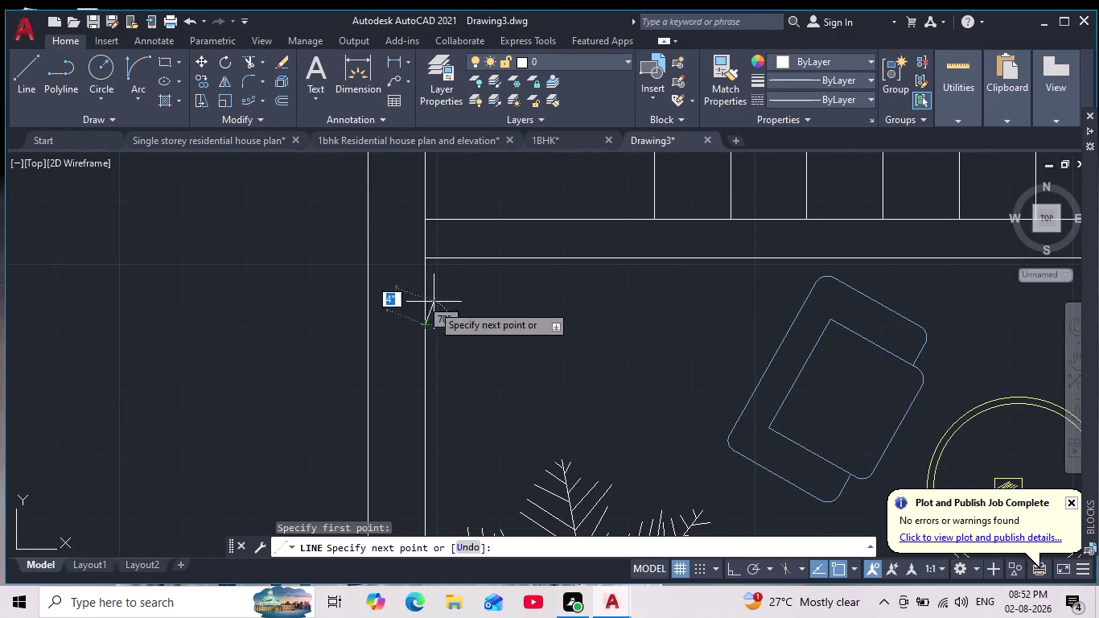
click(734, 563)
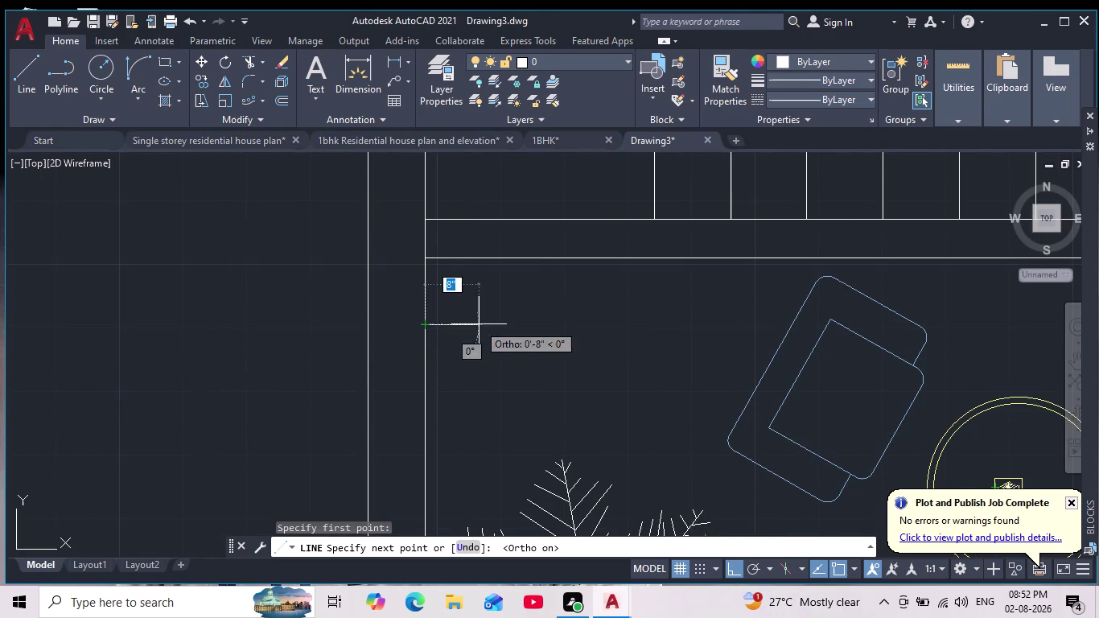
scroll(up, 3)
click(296, 345)
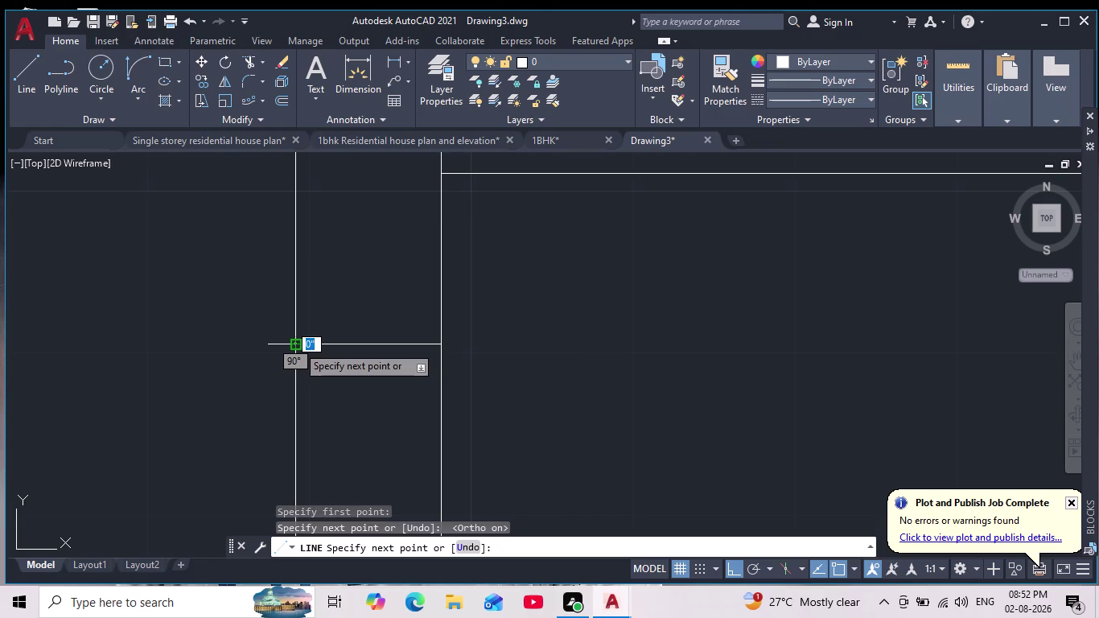
key(Escape)
Erase the stray short vertical line left of the balcony's bottom wall.
scroll(down, 3)
middle_drag(340, 367, 405, 285)
scroll(down, 3)
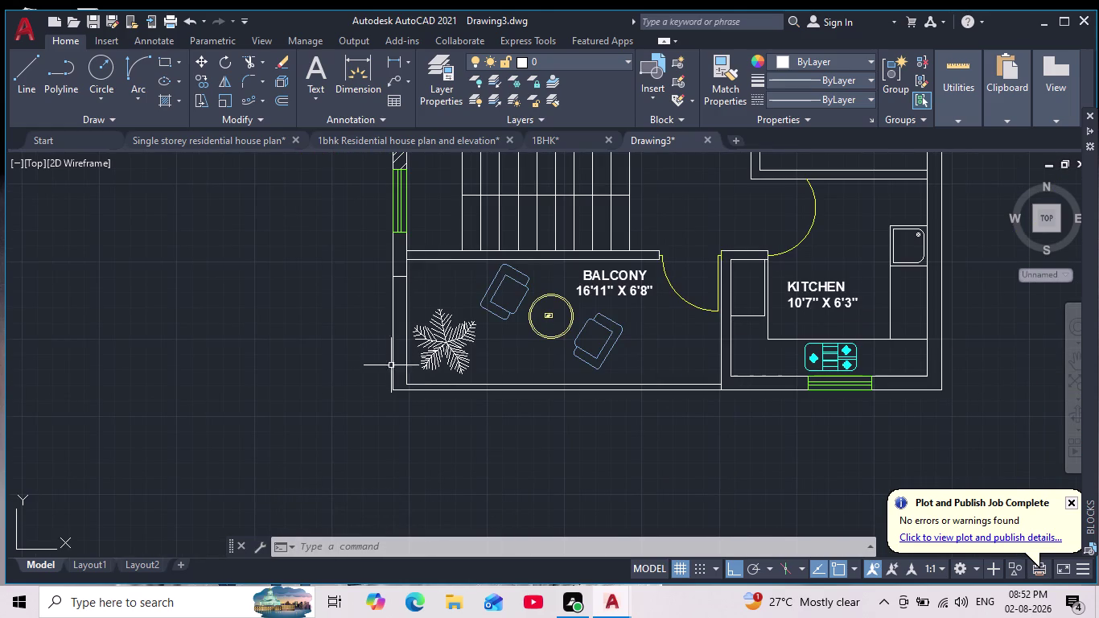
scroll(up, 3)
click(349, 344)
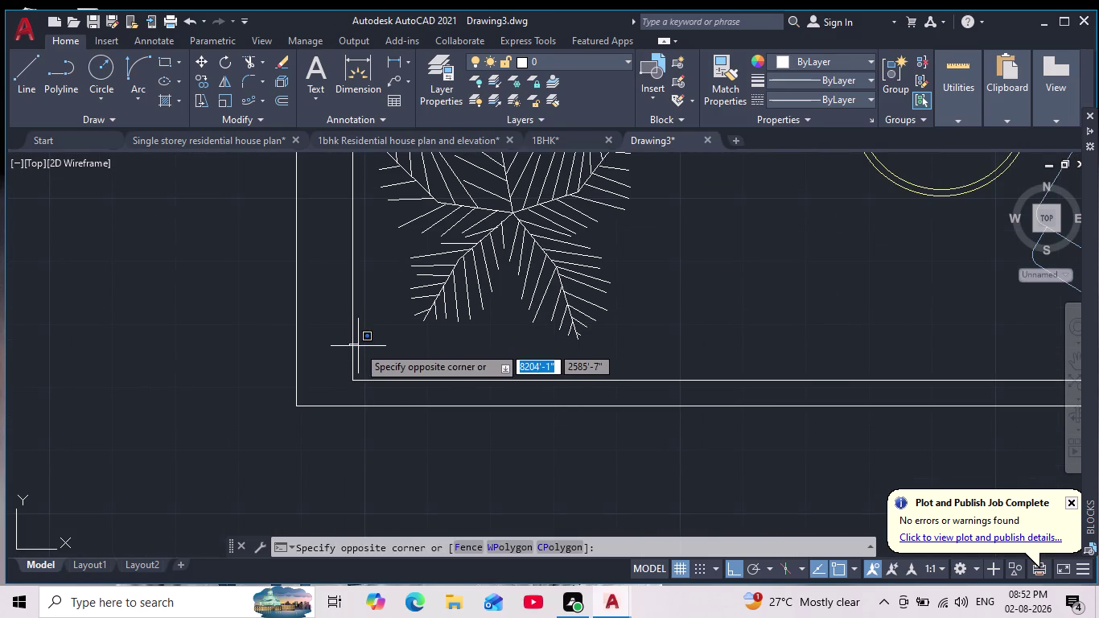
click(355, 339)
click(357, 319)
click(344, 318)
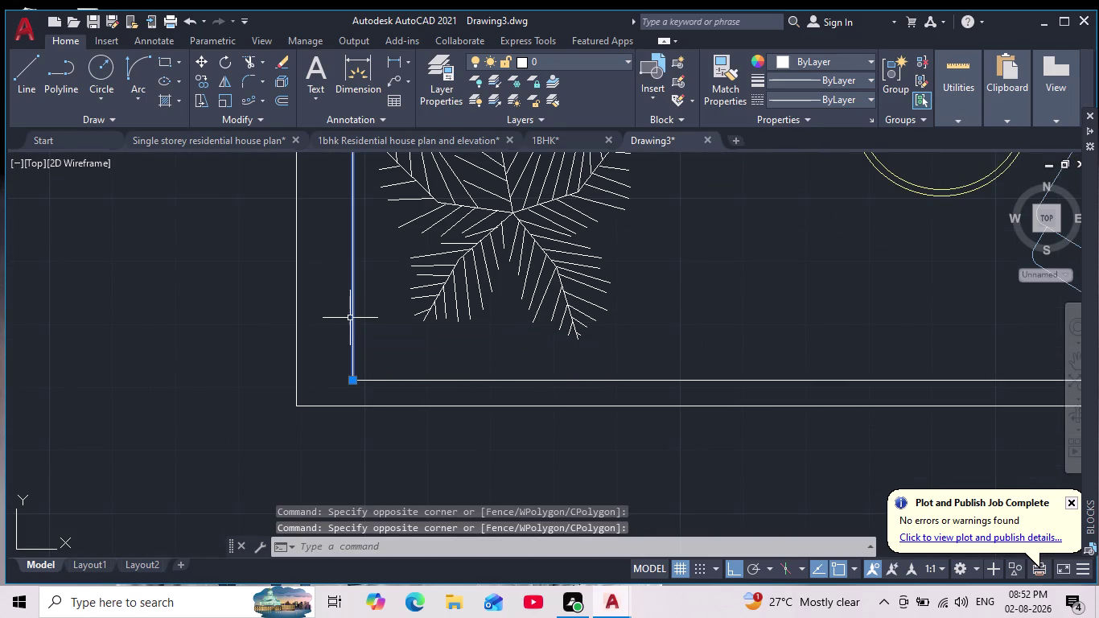
key(Delete)
Start a new vertical line at the balcony, then cancel it.
scroll(down, 3)
scroll(down, 3)
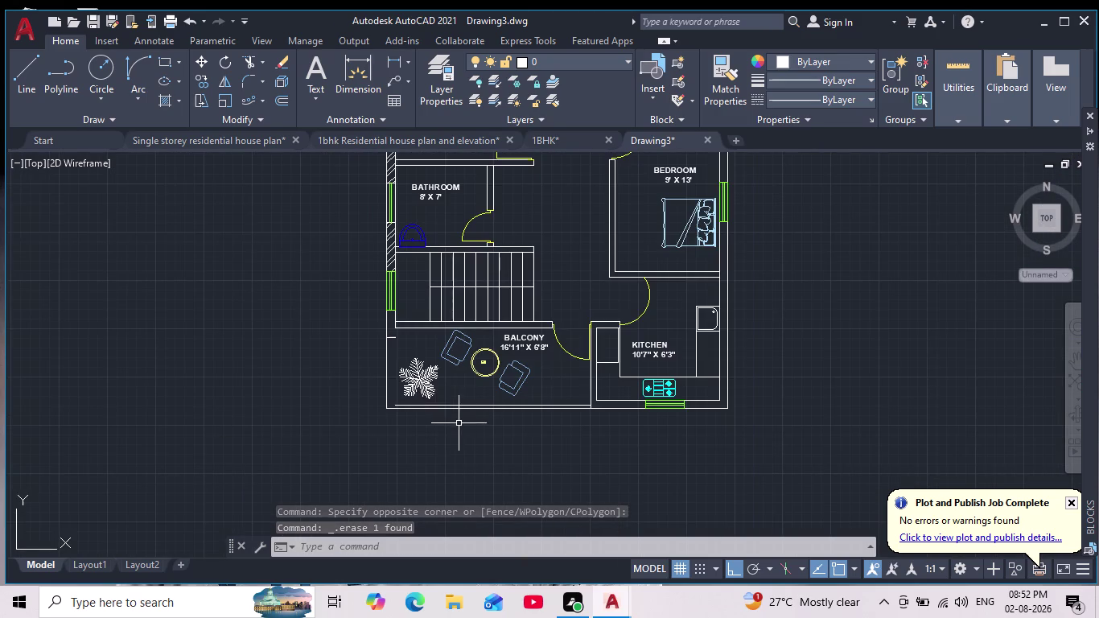
scroll(up, 3)
click(21, 69)
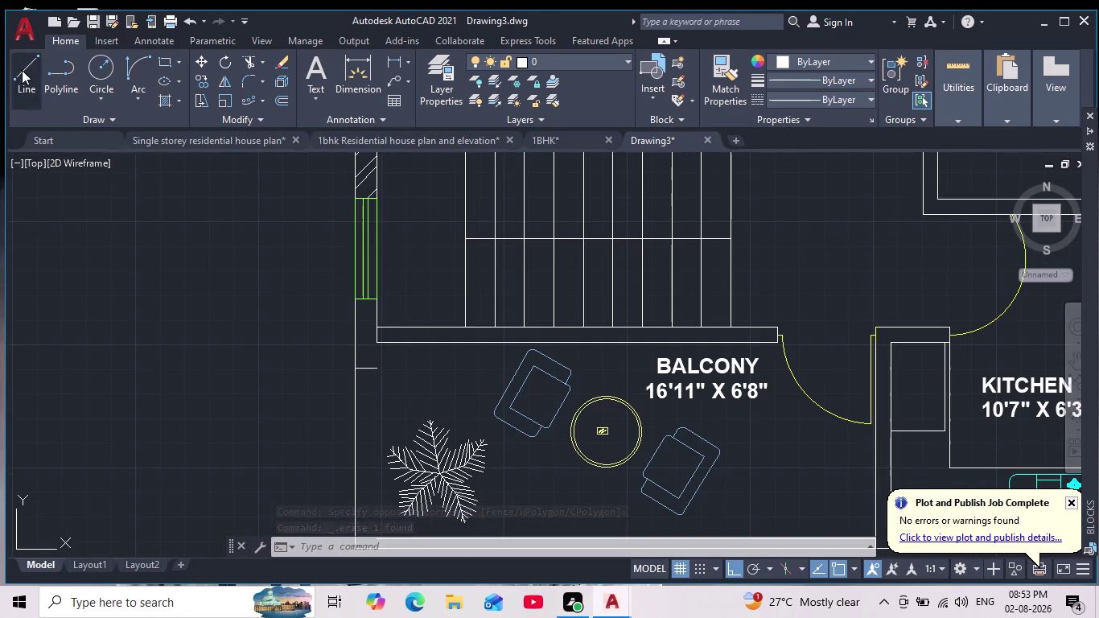
scroll(up, 3)
click(318, 297)
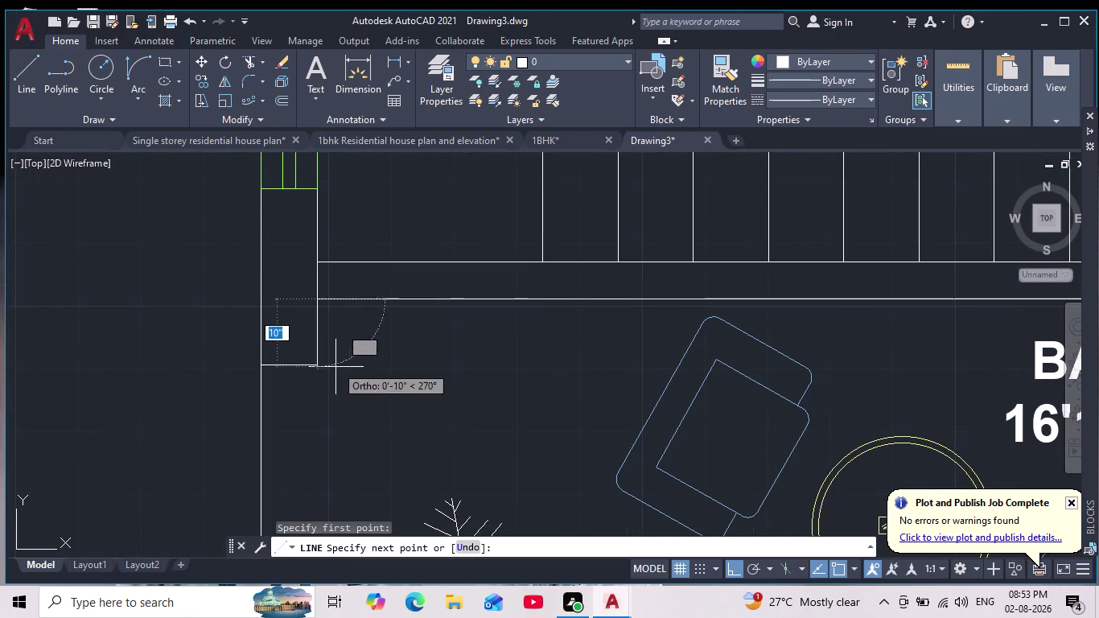
click(320, 366)
key(Escape)
Pan over the floor plan and balcony and begin a linear dimension.
scroll(down, 3)
scroll(up, 3)
middle_drag(340, 383, 340, 344)
scroll(down, 3)
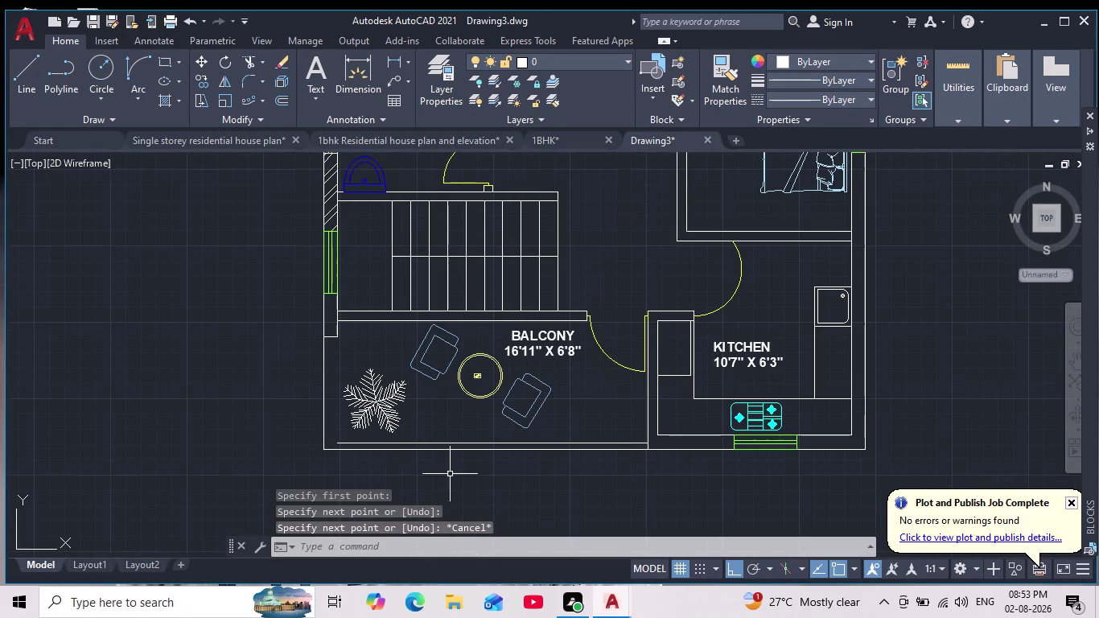
middle_drag(480, 465, 451, 442)
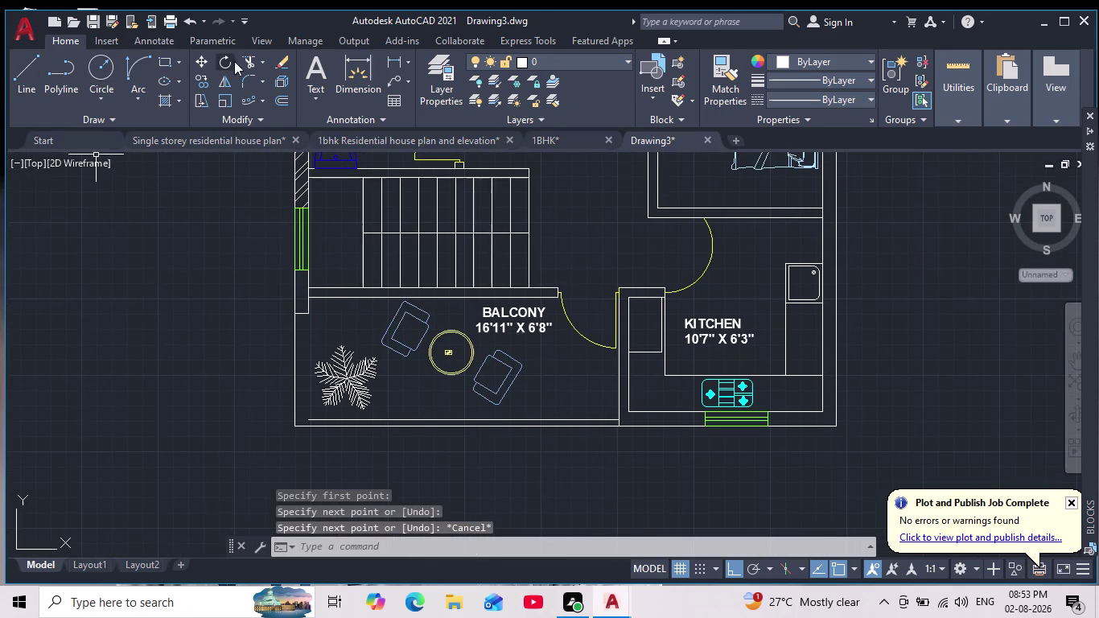
click(394, 59)
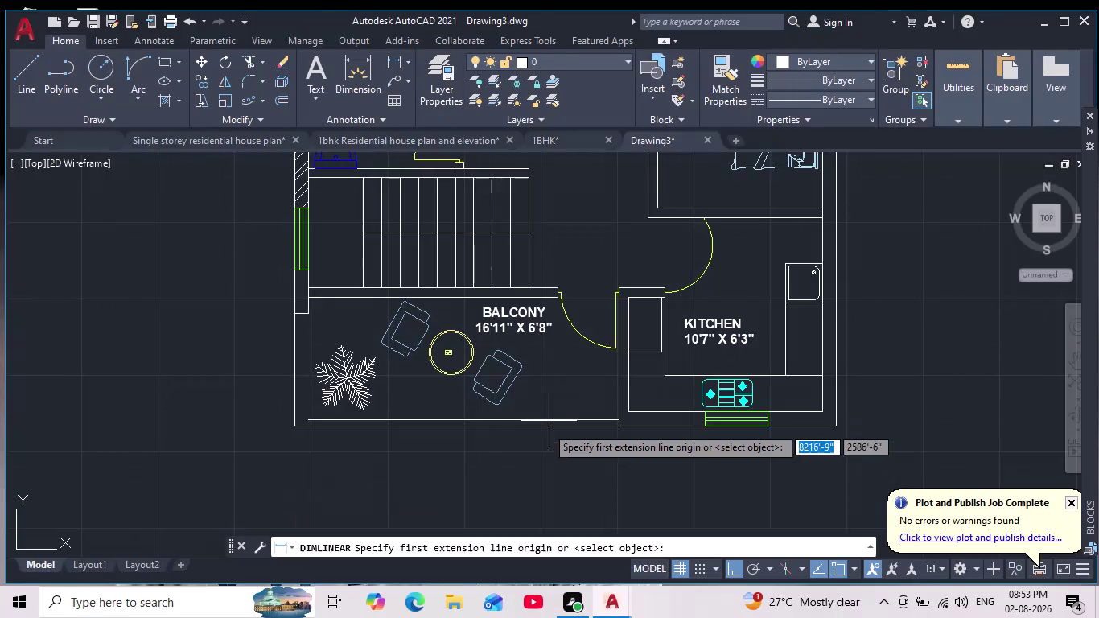
scroll(up, 3)
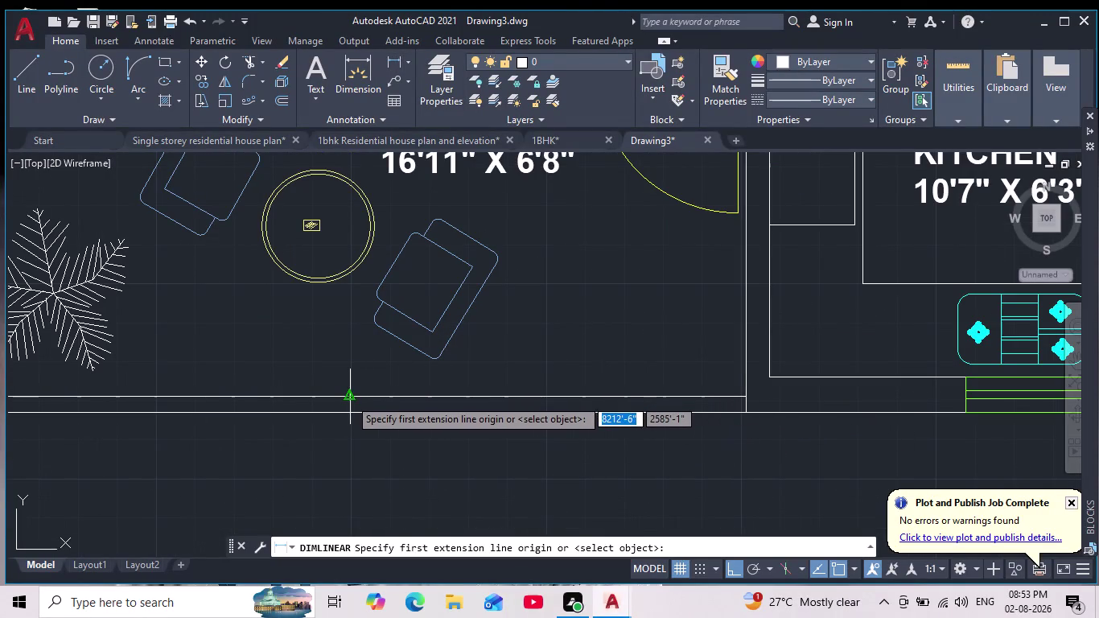
click(347, 397)
scroll(up, 3)
click(275, 459)
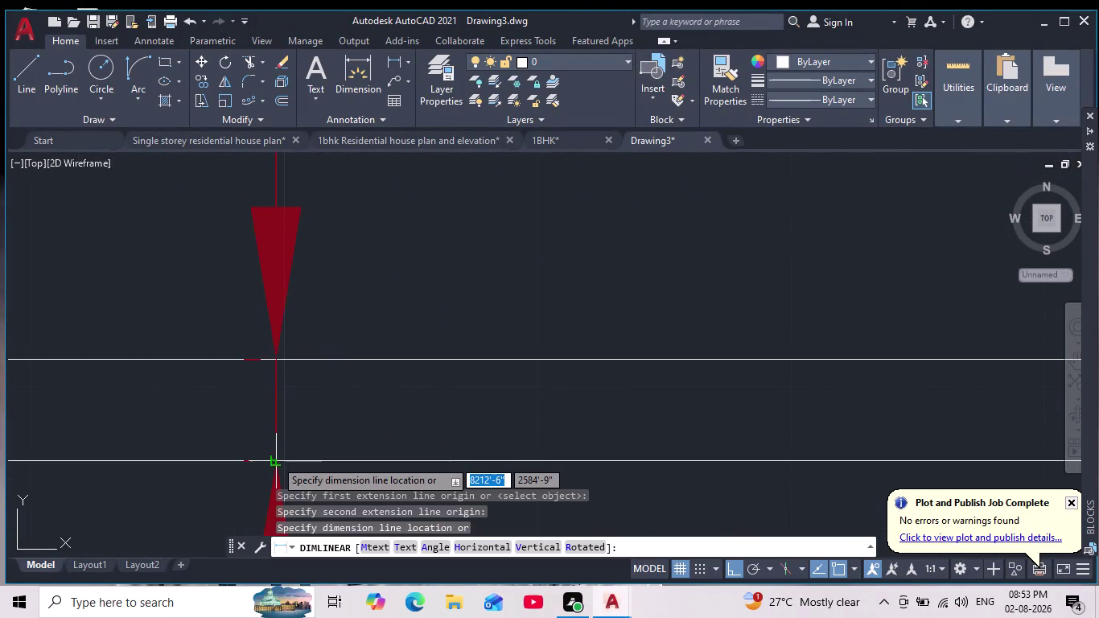
scroll(down, 3)
middle_drag(305, 445, 303, 340)
key(Escape)
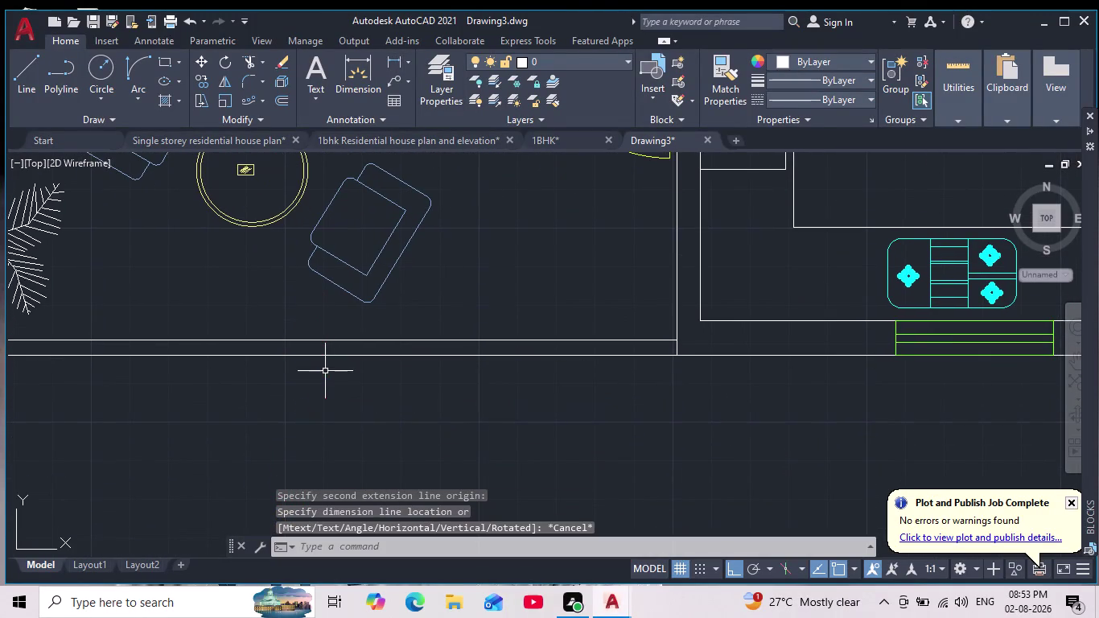
scroll(down, 3)
middle_drag(422, 391, 452, 393)
scroll(up, 3)
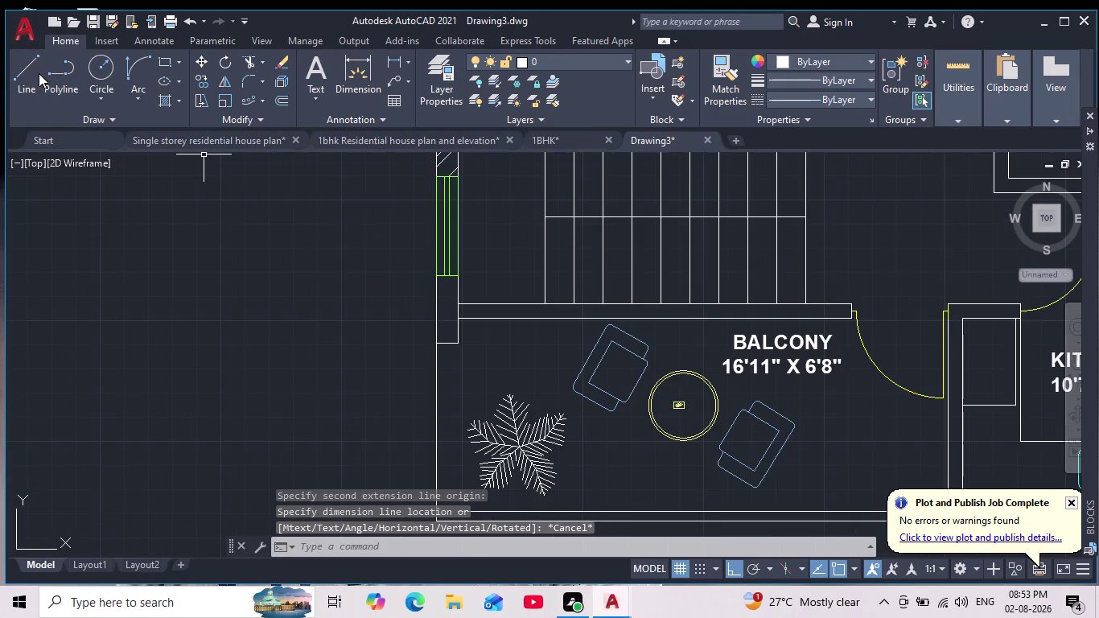
middle_drag(219, 309, 221, 249)
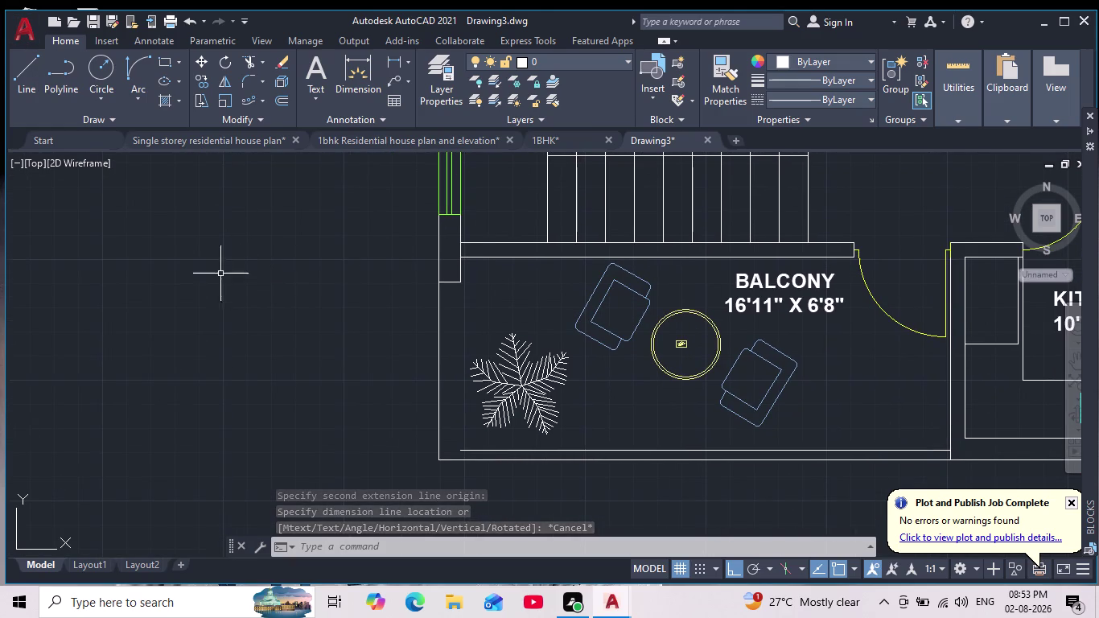
key(o)
key(Return)
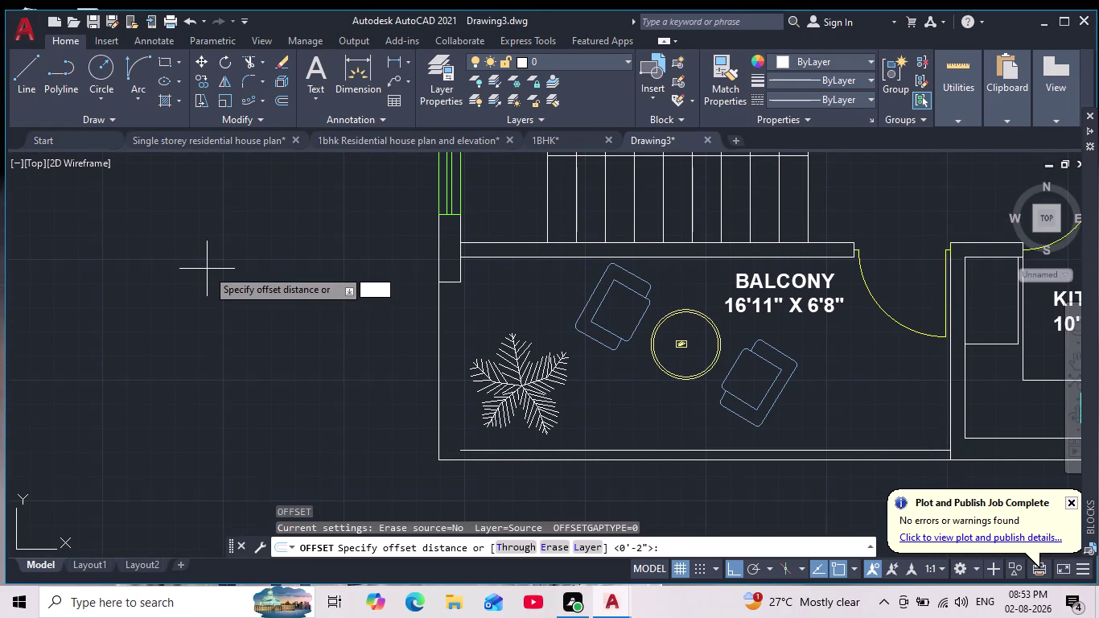
key(4)
key(Return)
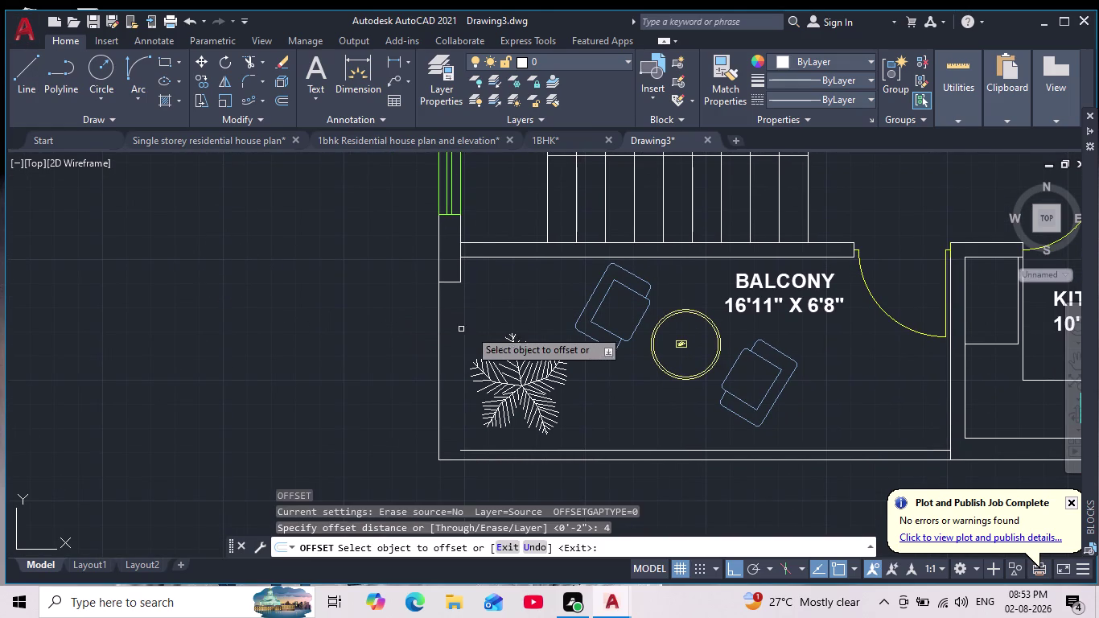
click(439, 327)
click(453, 329)
key(Escape)
key(Escape)
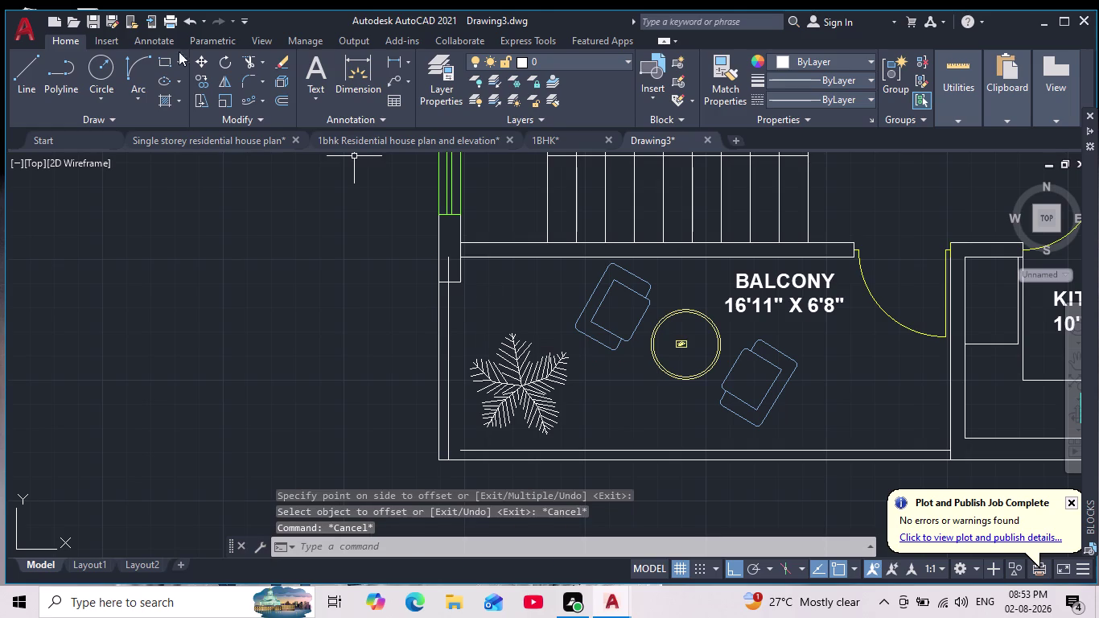
click(251, 55)
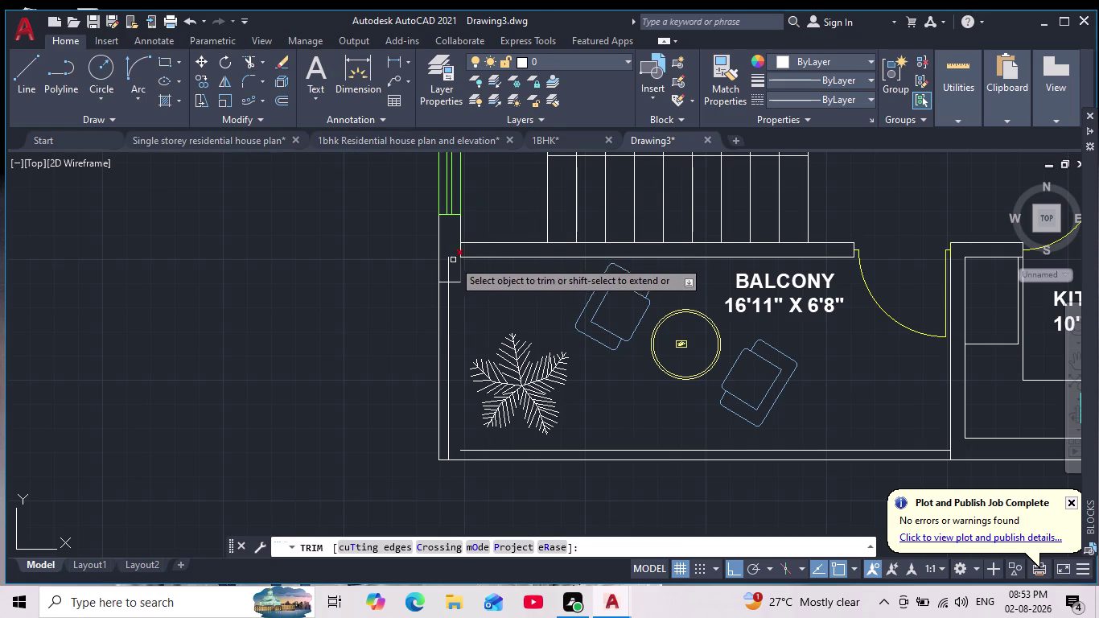
click(447, 268)
key(Escape)
key(Escape)
scroll(down, 3)
middle_drag(378, 307, 337, 252)
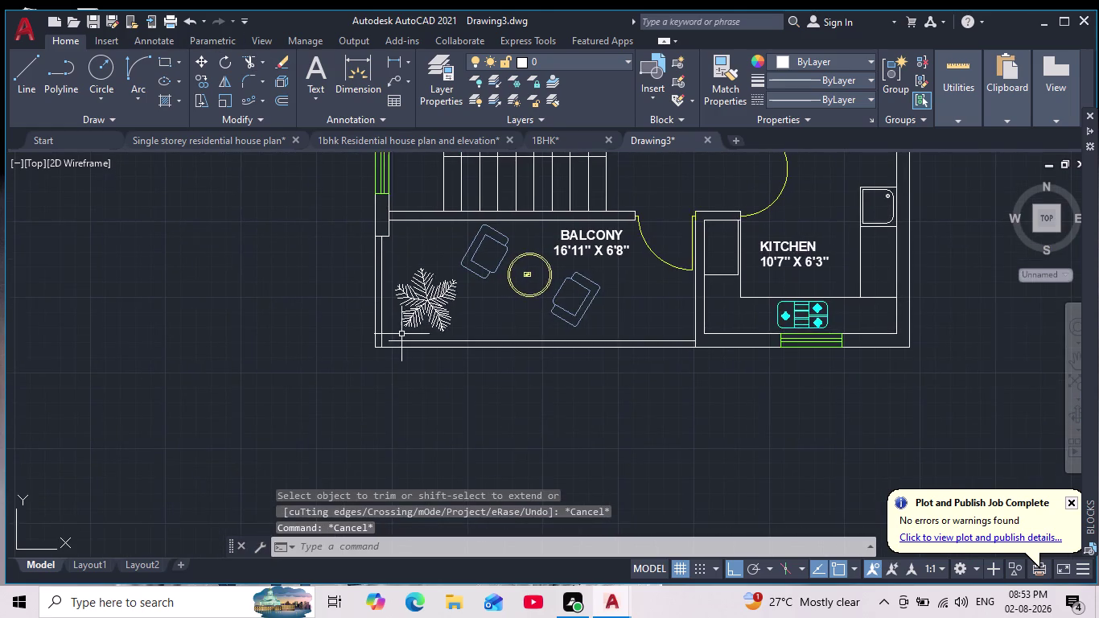
scroll(up, 3)
Try filleting the balcony corner wall lines with radius 0, then cancel.
click(246, 76)
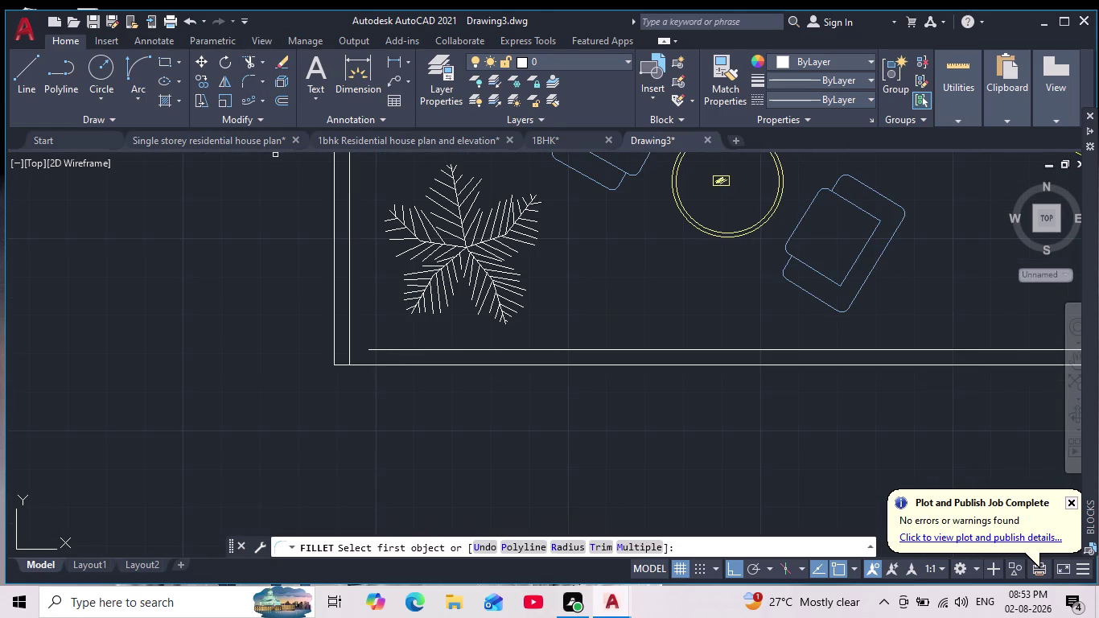
click(349, 321)
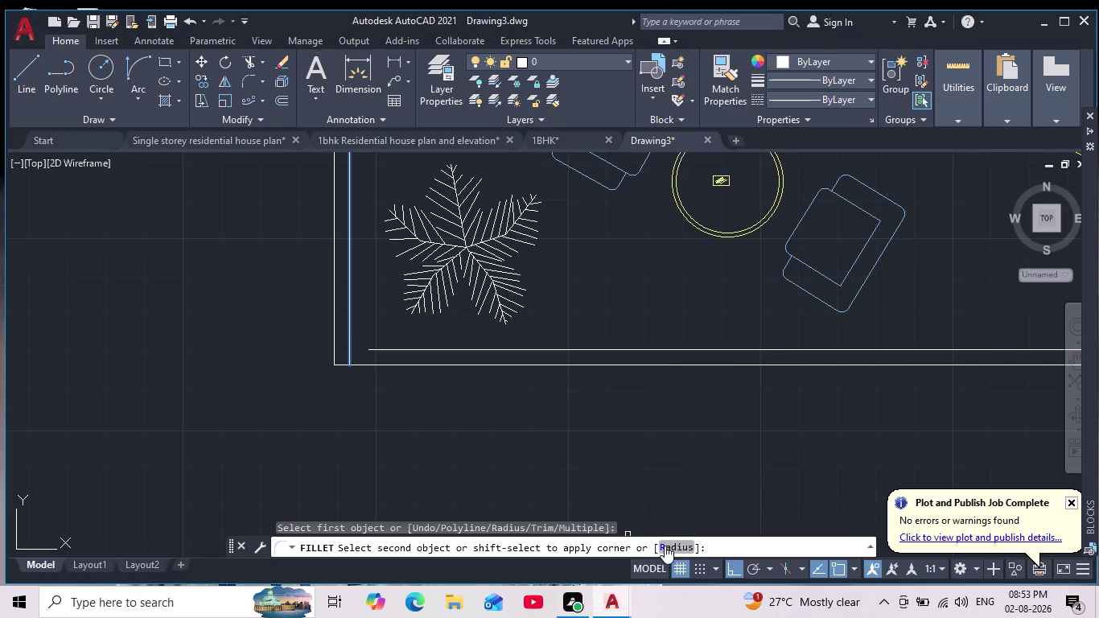
click(685, 557)
click(677, 540)
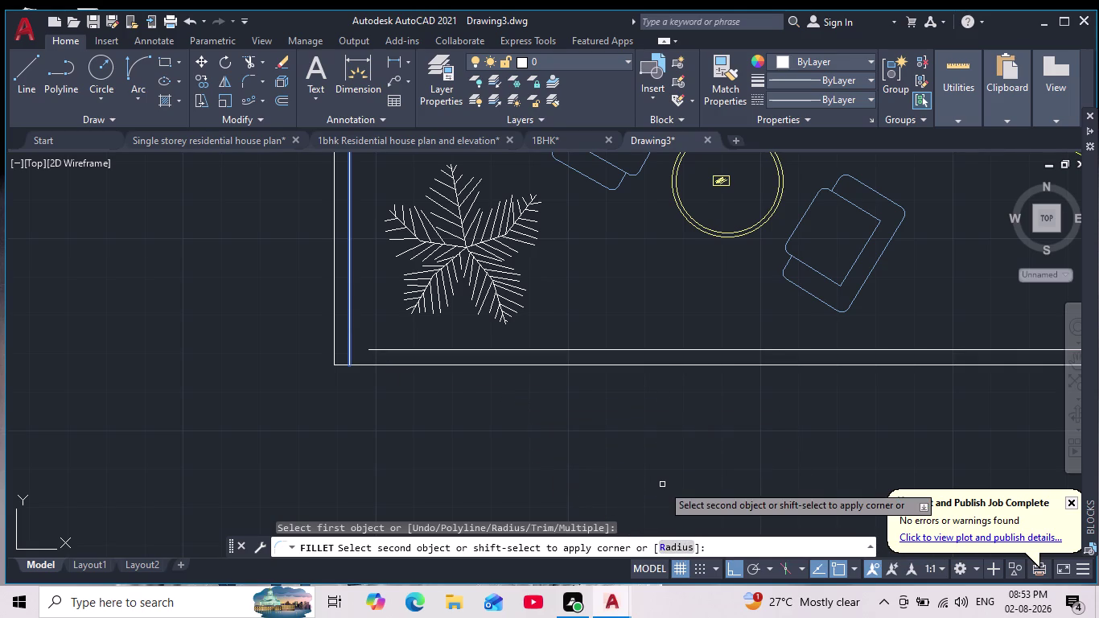
text(00)
key(Return)
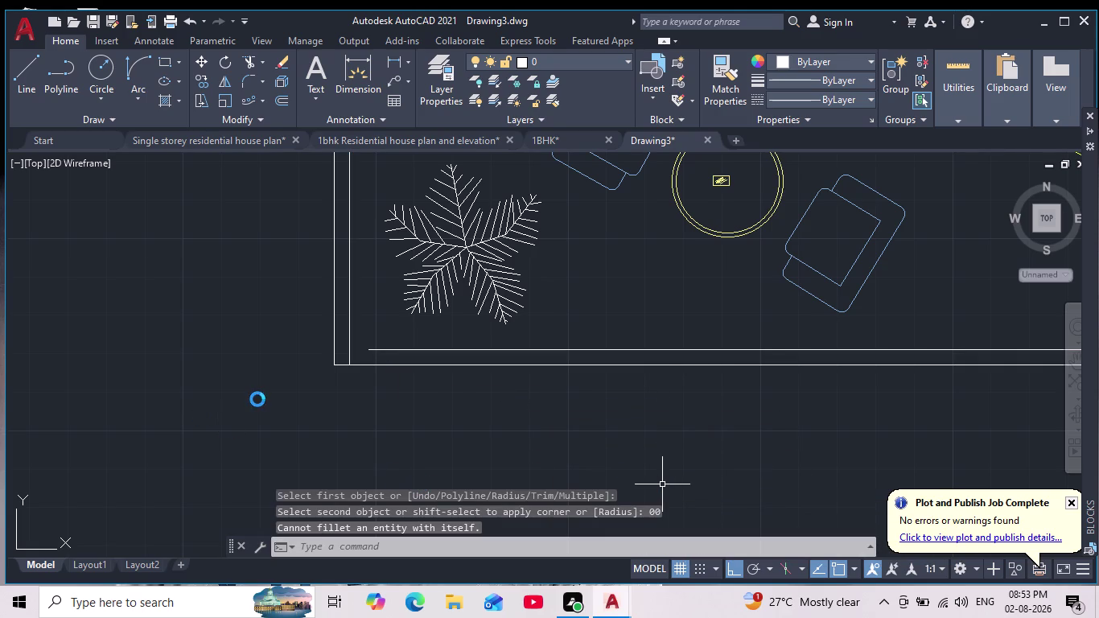
key(Escape)
key(Escape)
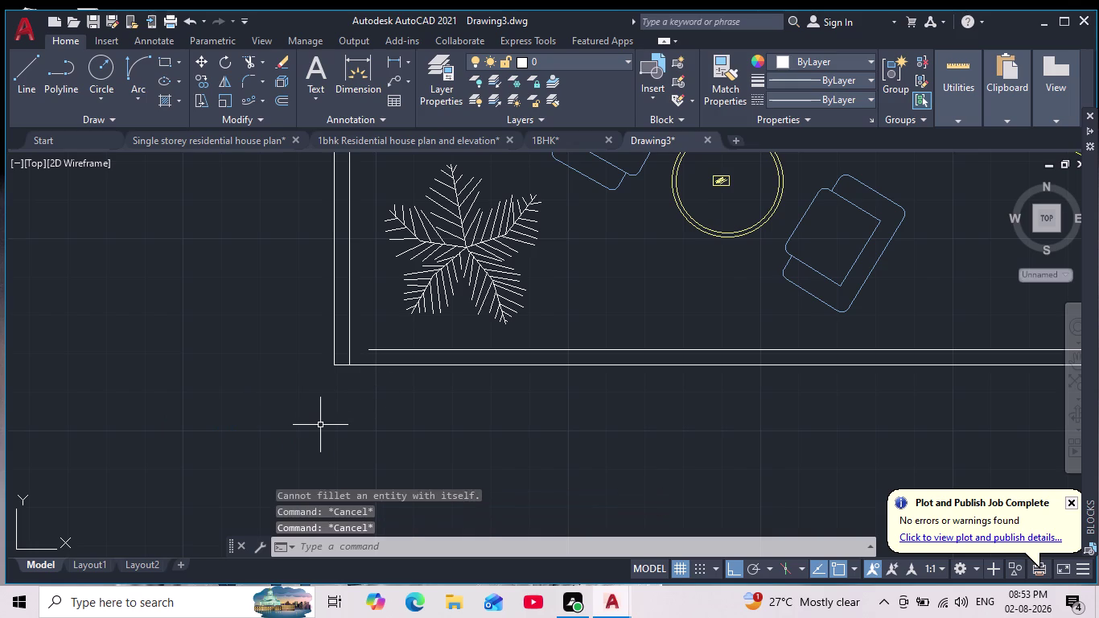
key(Escape)
Rerun FILLET with a zero radius on the two balcony wall lines.
click(252, 78)
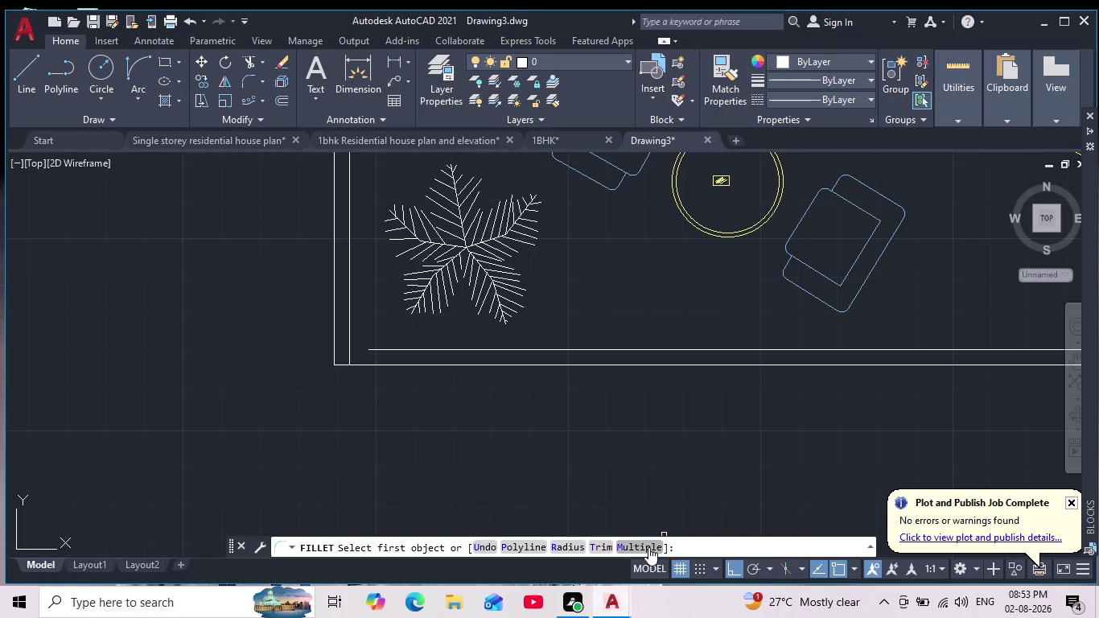
click(565, 541)
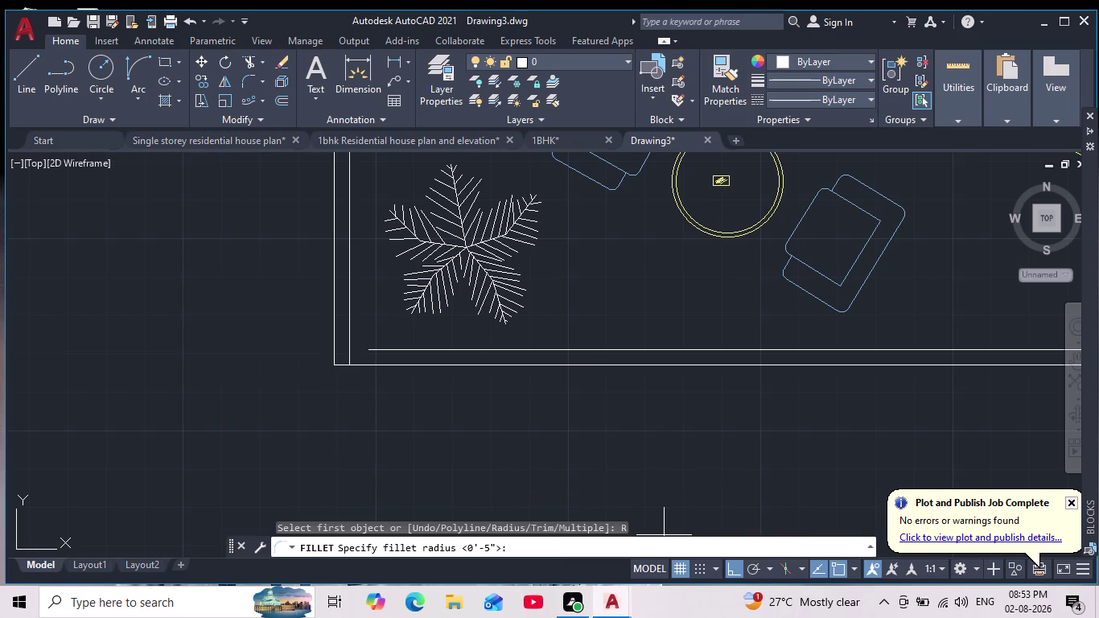
text(00)
key(Return)
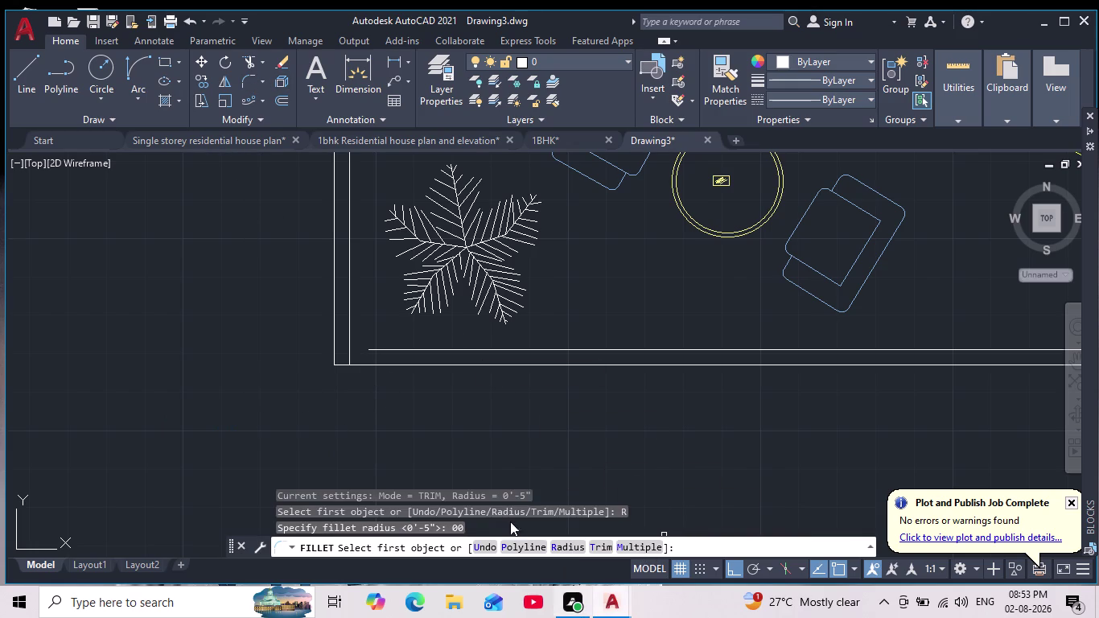
click(349, 340)
click(391, 350)
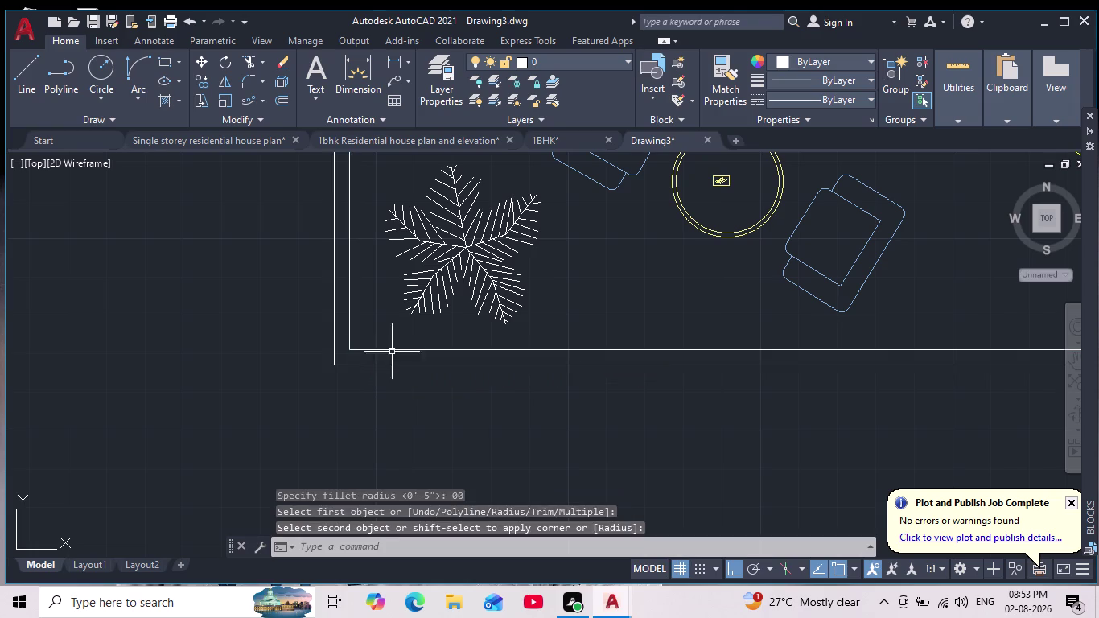
key(Escape)
key(Escape)
Pan over the balcony and launch HATCH with the H alias.
scroll(down, 3)
middle_drag(469, 398, 397, 408)
scroll(up, 3)
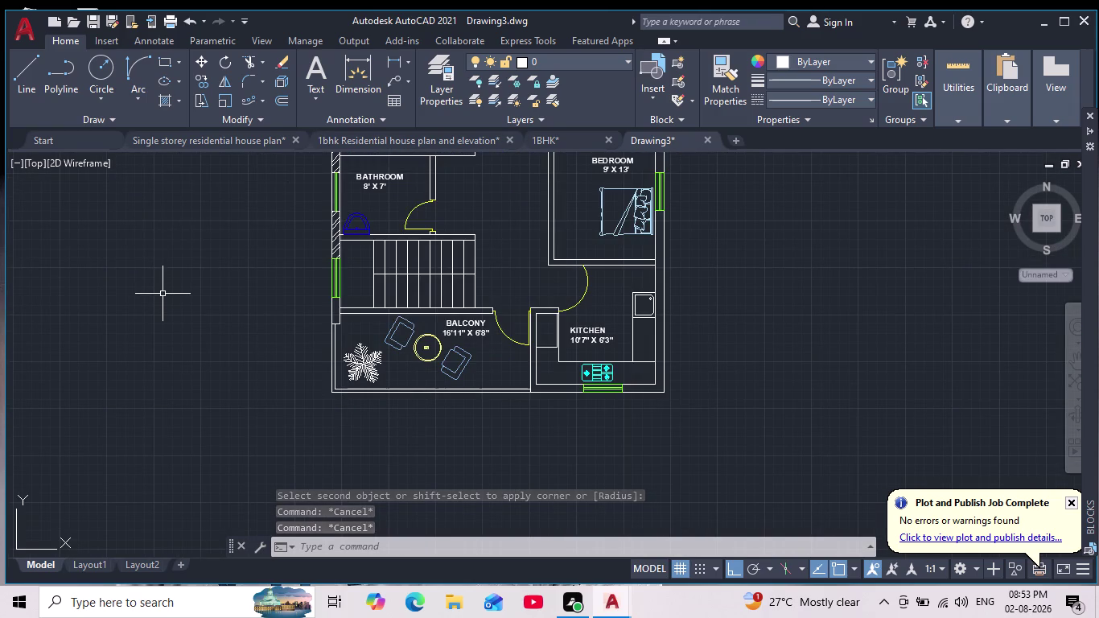
key(h)
key(Return)
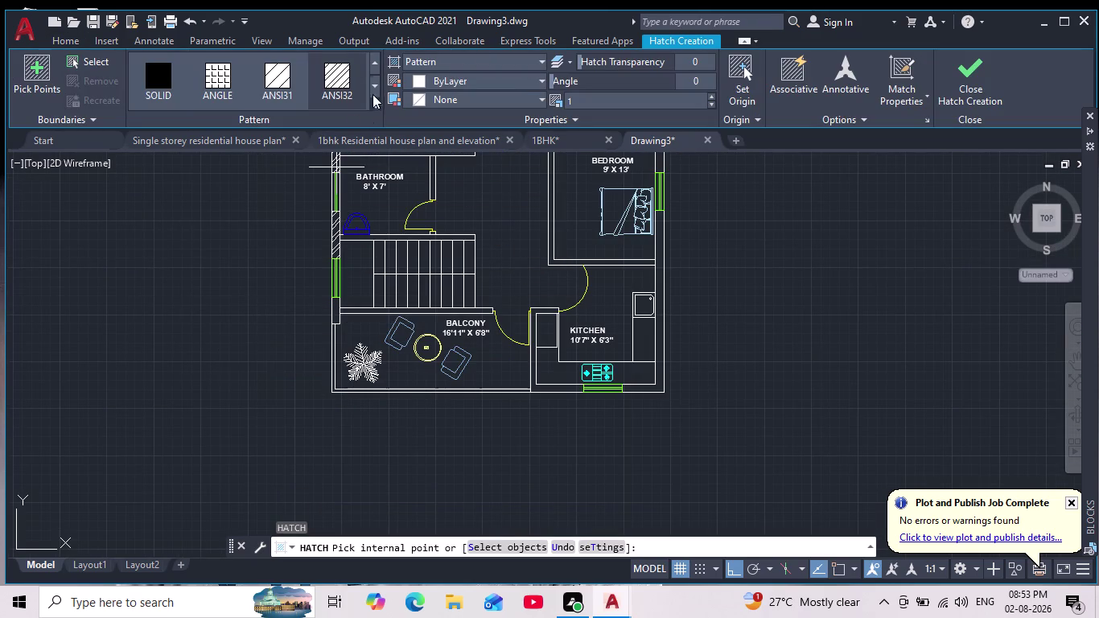
scroll(up, 3)
click(355, 240)
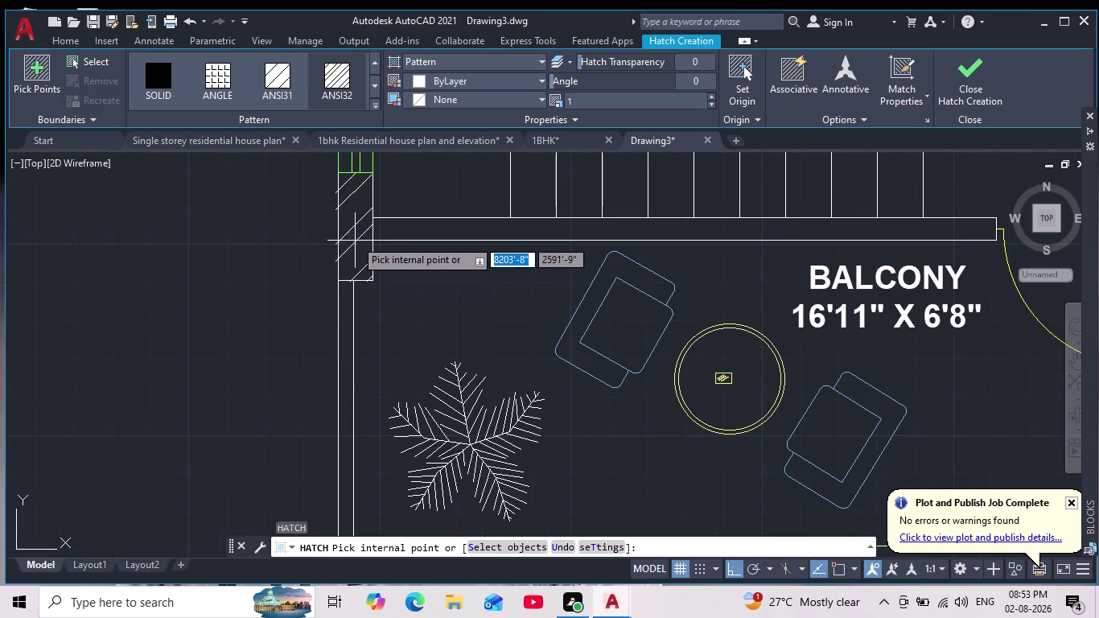
scroll(down, 3)
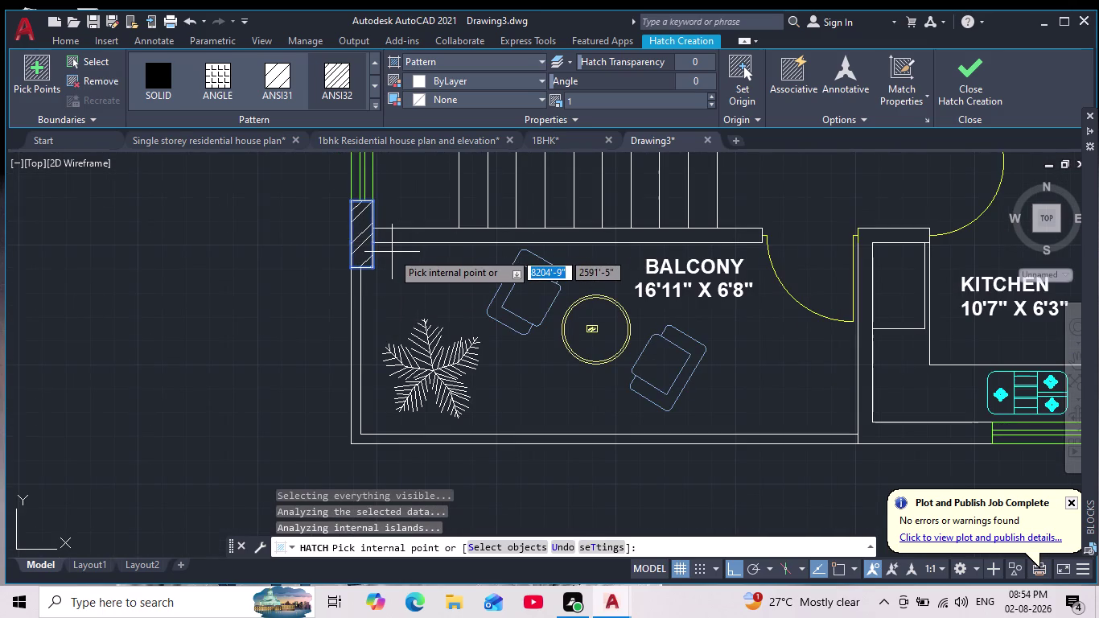
key(Escape)
key(ctrl+z)
key(Escape)
key(Escape)
key(Escape)
scroll(down, 3)
middle_drag(268, 405, 269, 423)
scroll(down, 3)
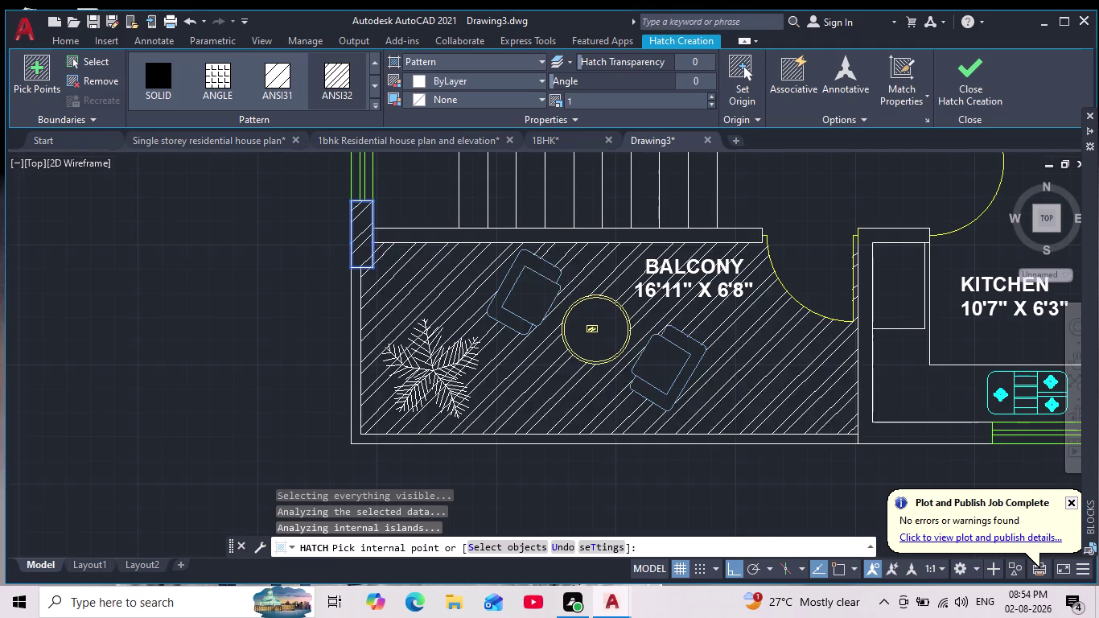
key(Escape)
key(Escape)
key(Escape)
scroll(up, 3)
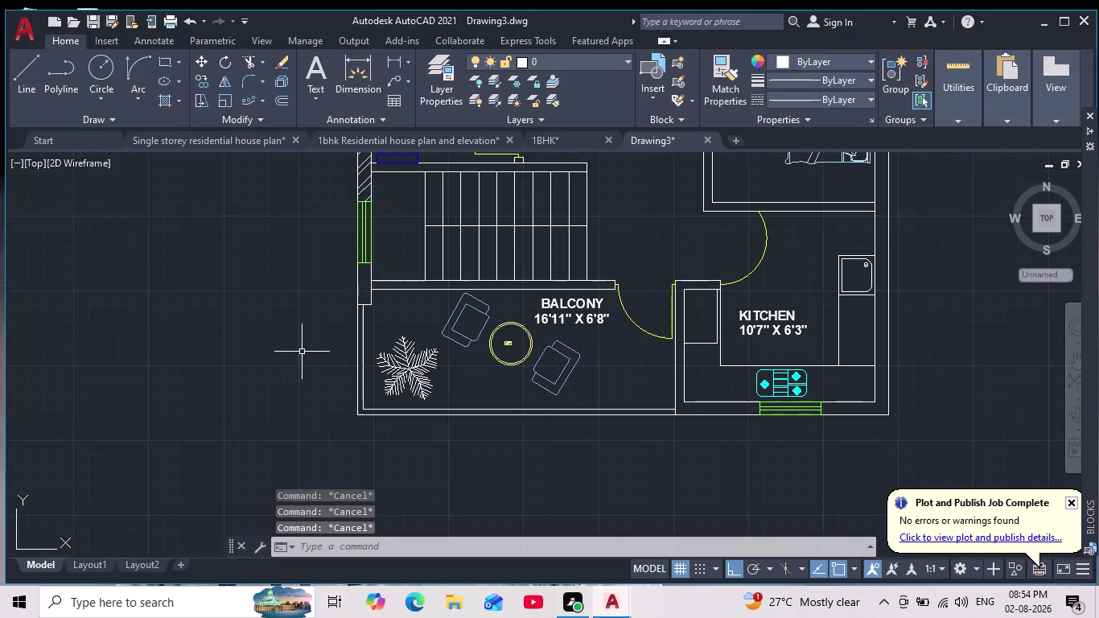
click(249, 65)
scroll(up, 3)
drag(320, 245, 418, 237)
key(Escape)
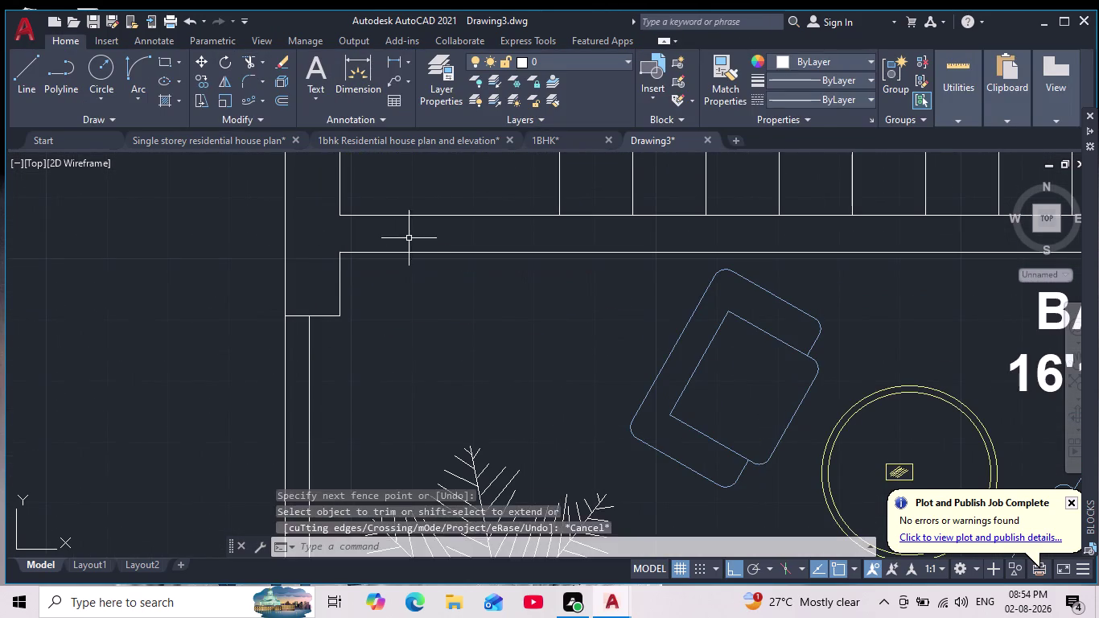
key(Escape)
scroll(down, 3)
scroll(down, 3)
middle_drag(418, 317, 329, 356)
scroll(down, 3)
scroll(up, 3)
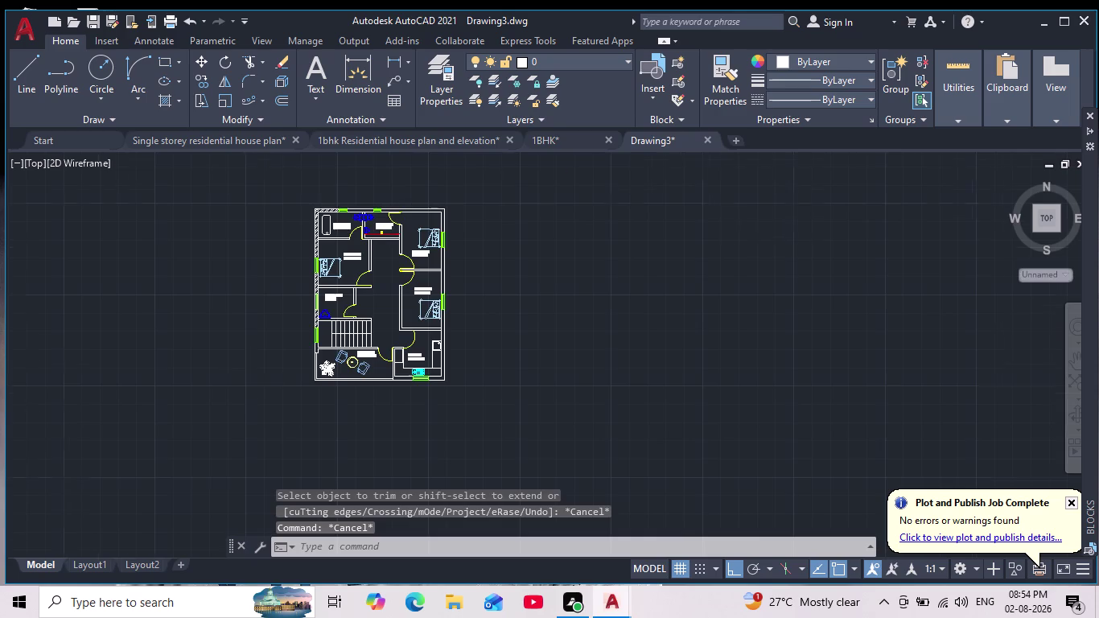
scroll(down, 3)
scroll(up, 3)
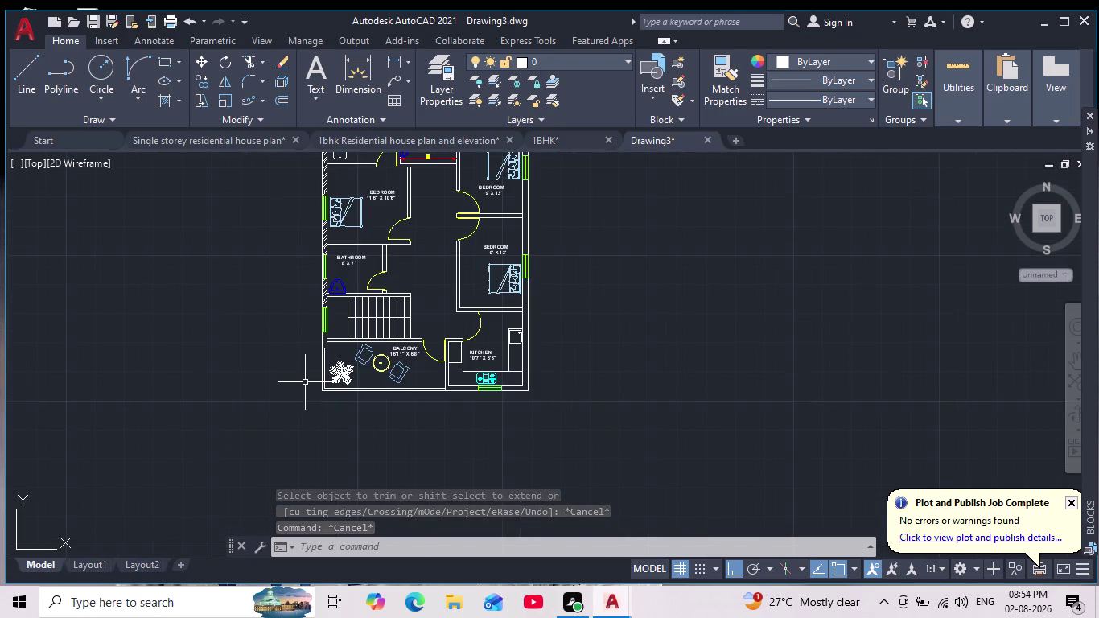
scroll(up, 3)
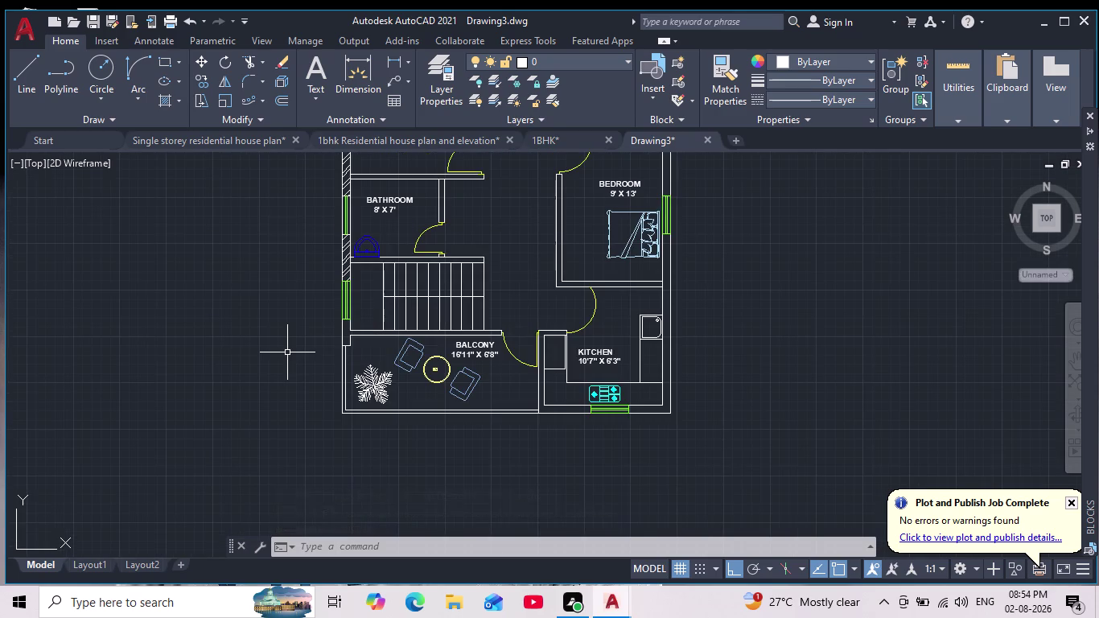
key(h)
Hatch the wall strip above the balcony, the kitchen's left wall and outer right wall.
key(Return)
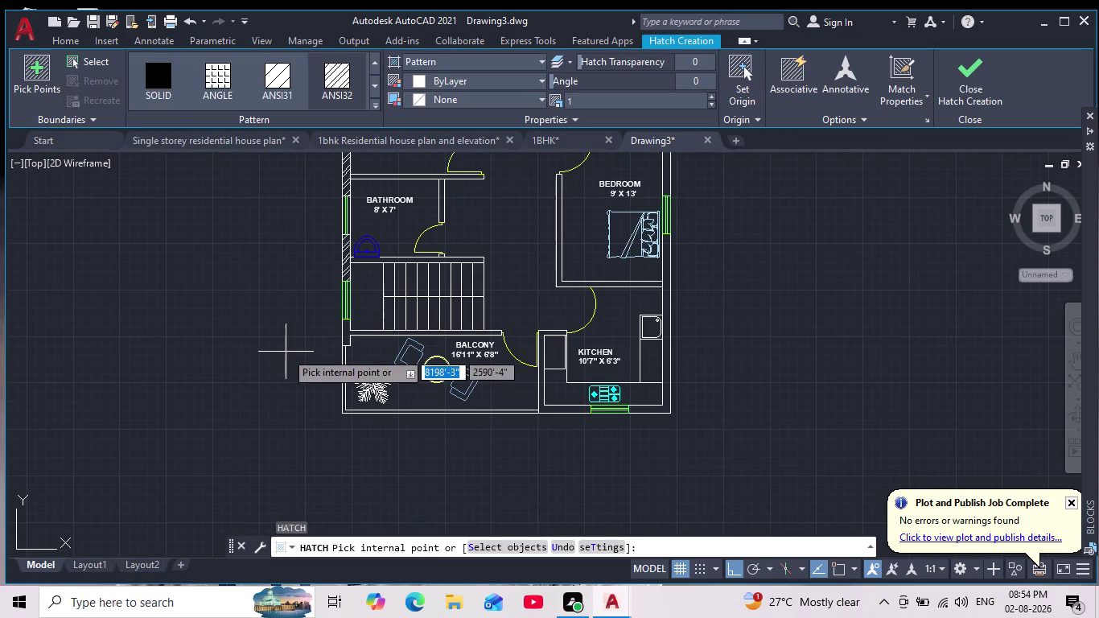
scroll(up, 3)
scroll(up, 3)
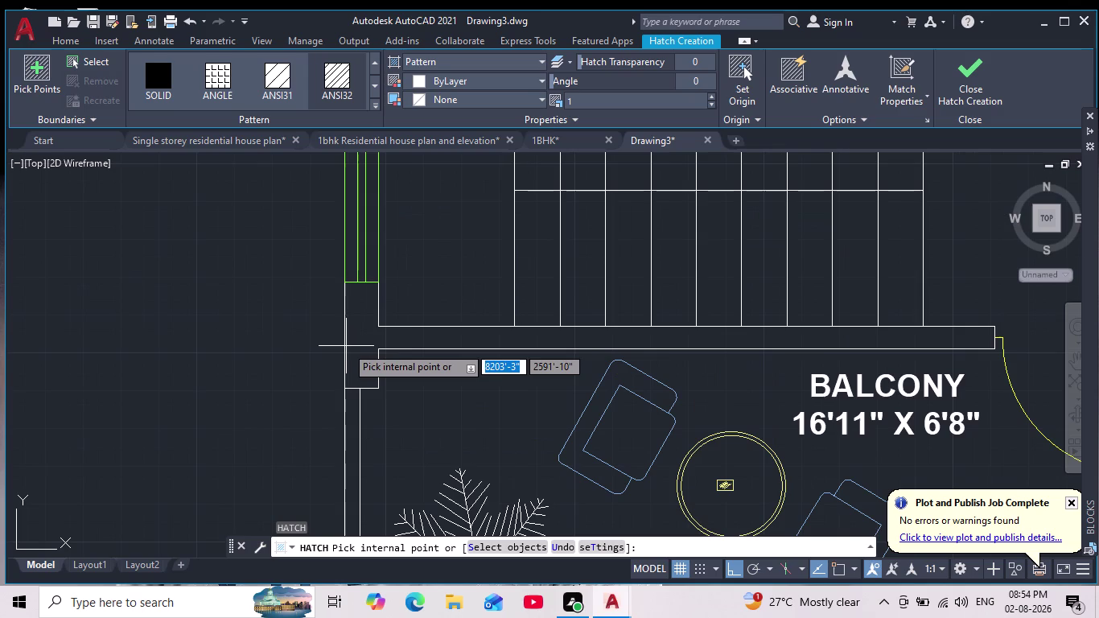
click(367, 338)
scroll(down, 3)
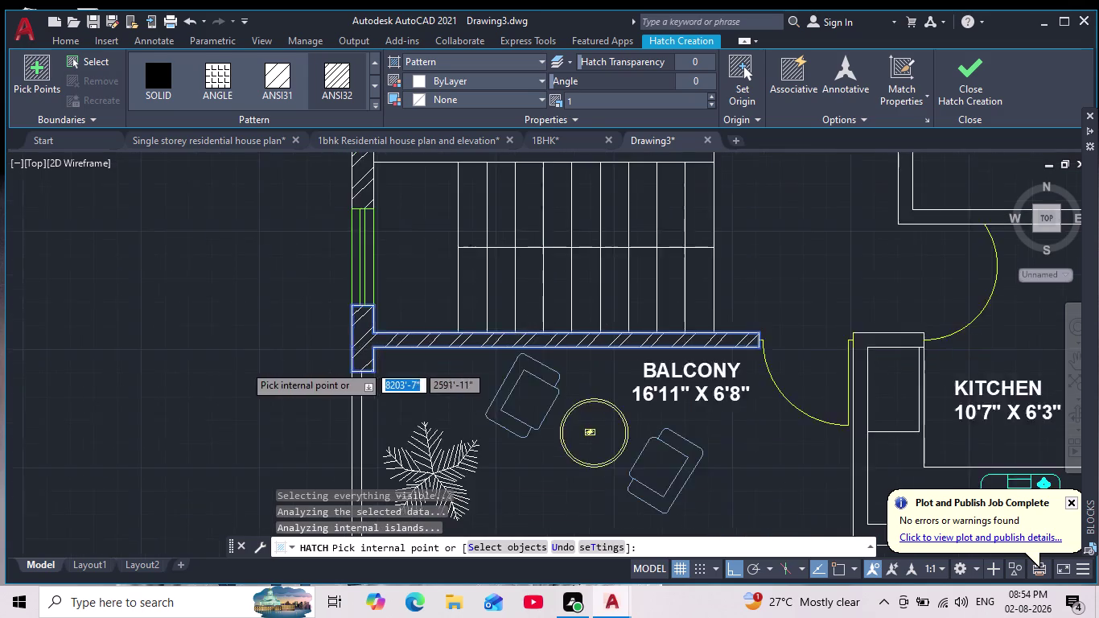
middle_drag(244, 365, 207, 346)
scroll(up, 3)
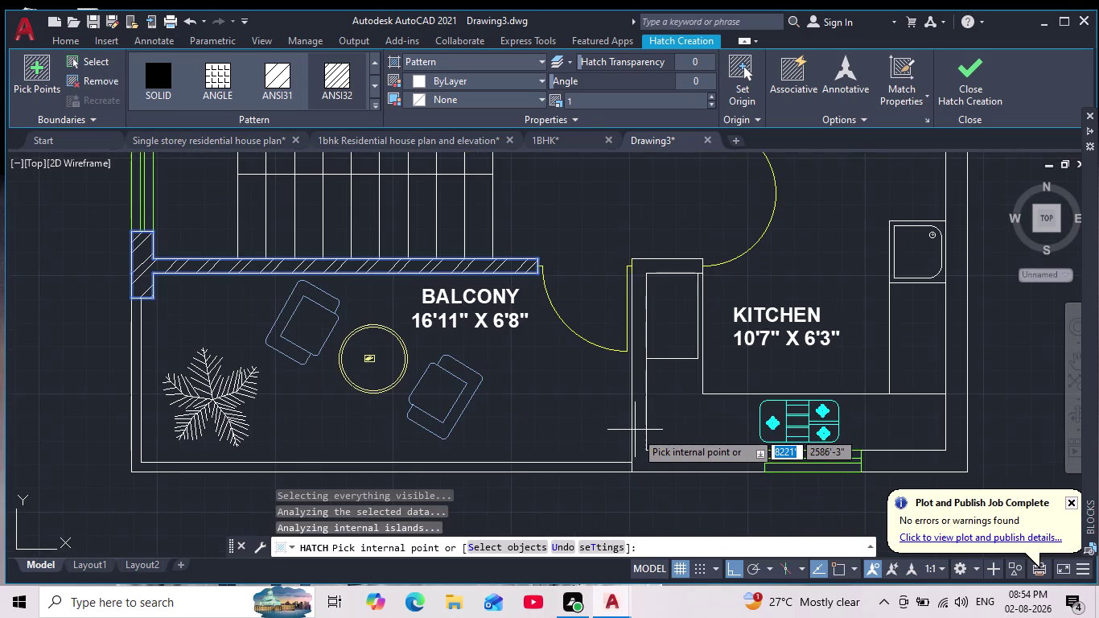
scroll(up, 3)
middle_drag(742, 483, 570, 461)
scroll(down, 3)
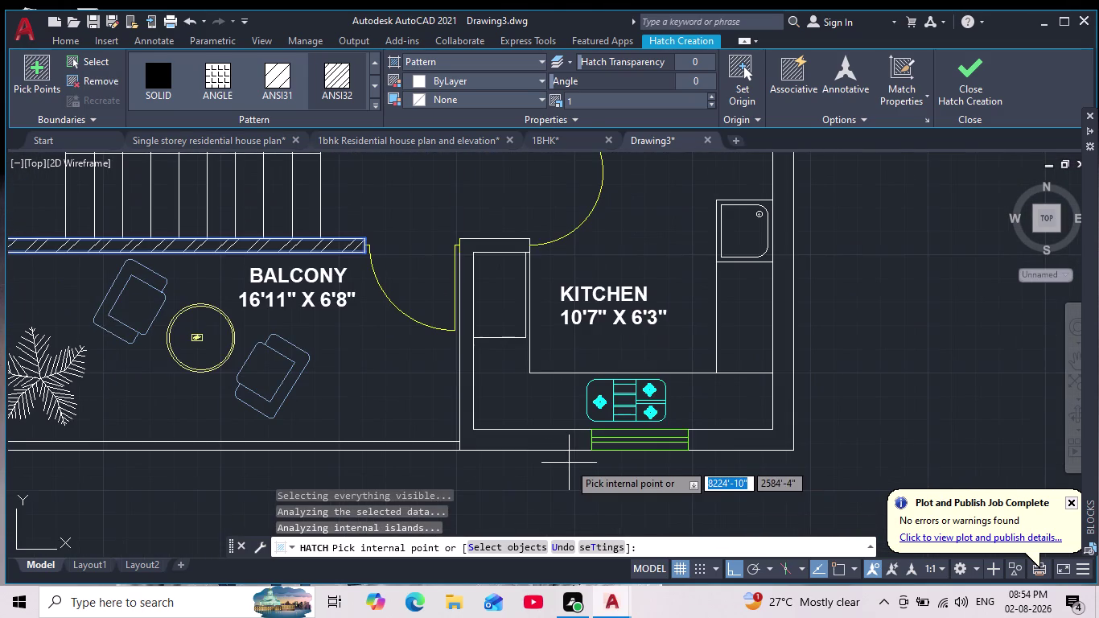
scroll(down, 3)
scroll(up, 3)
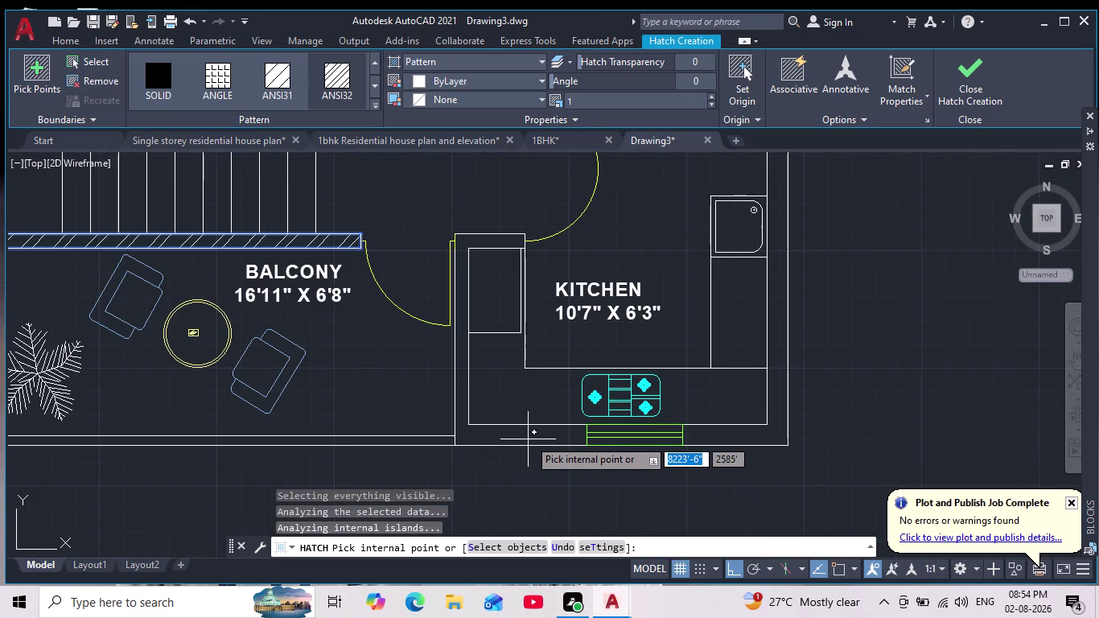
click(529, 438)
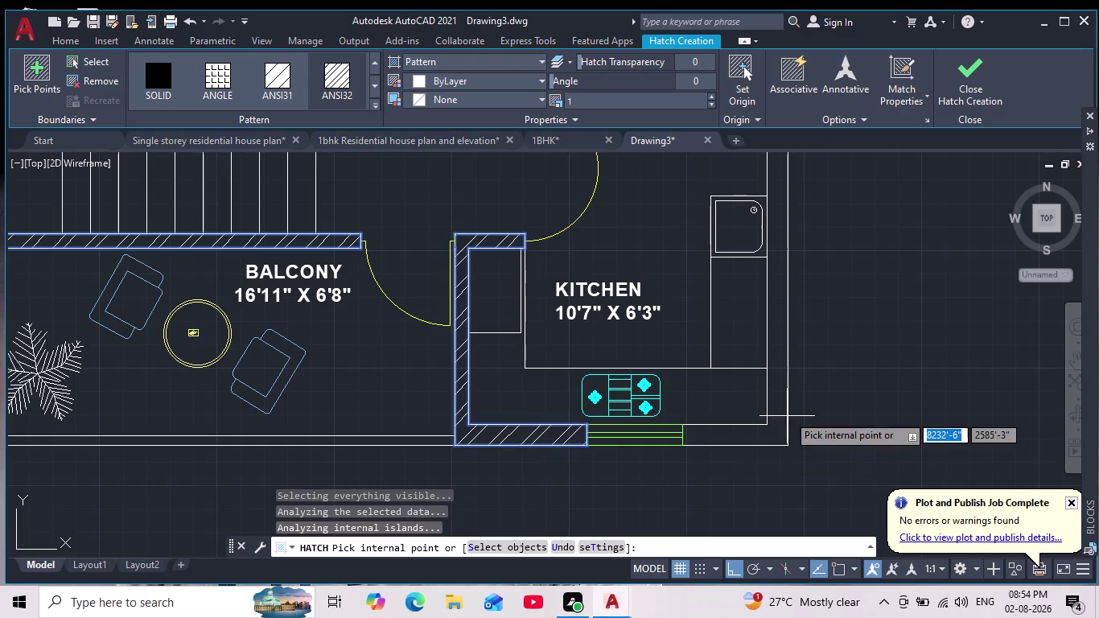
click(754, 436)
Pick the outer walls beside the bedrooms and along the top of the plan.
scroll(down, 3)
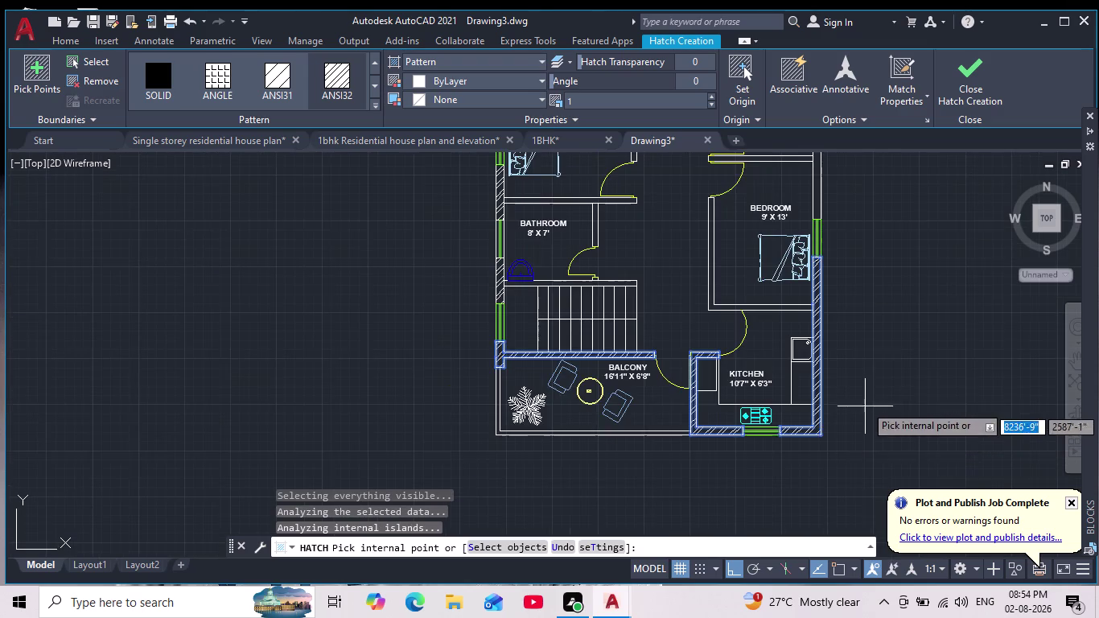
middle_drag(861, 399, 716, 485)
scroll(down, 3)
scroll(up, 3)
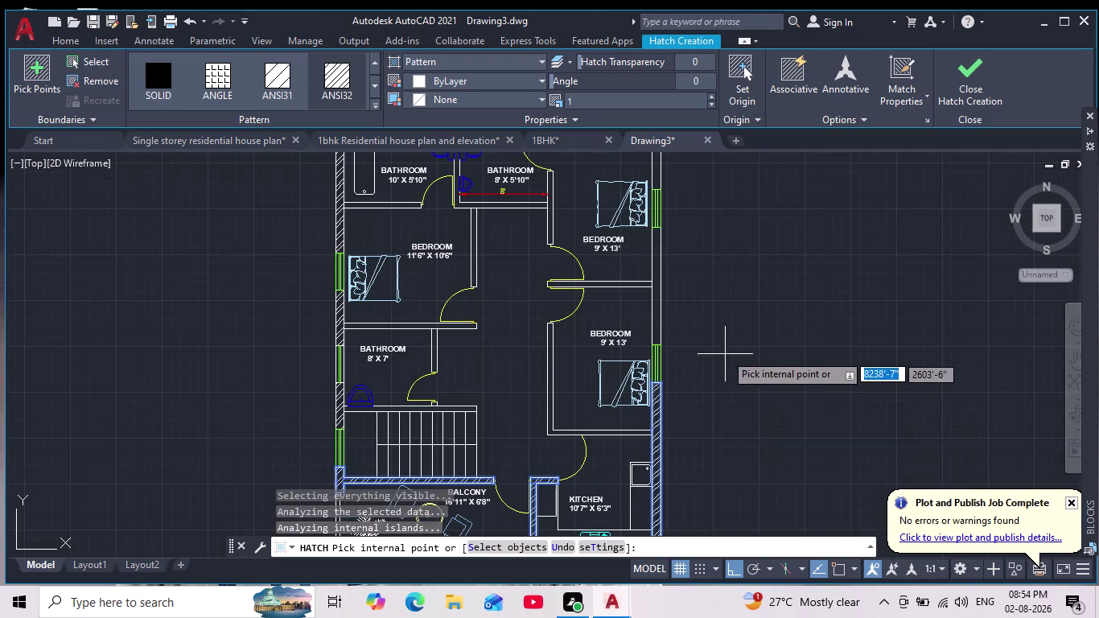
scroll(up, 3)
click(617, 284)
scroll(down, 3)
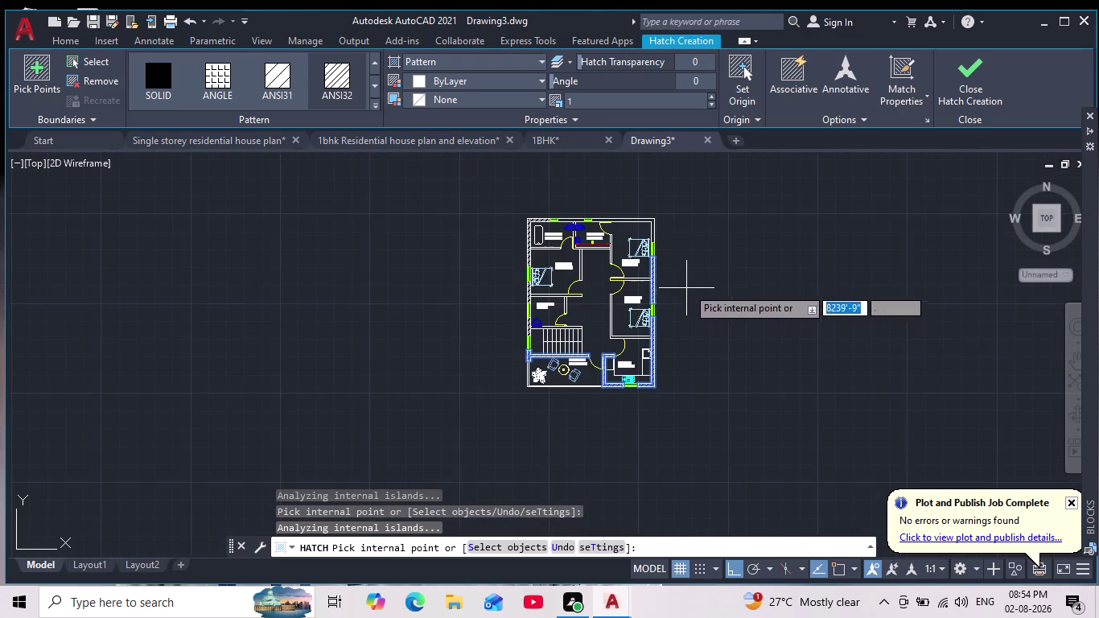
scroll(up, 3)
click(582, 216)
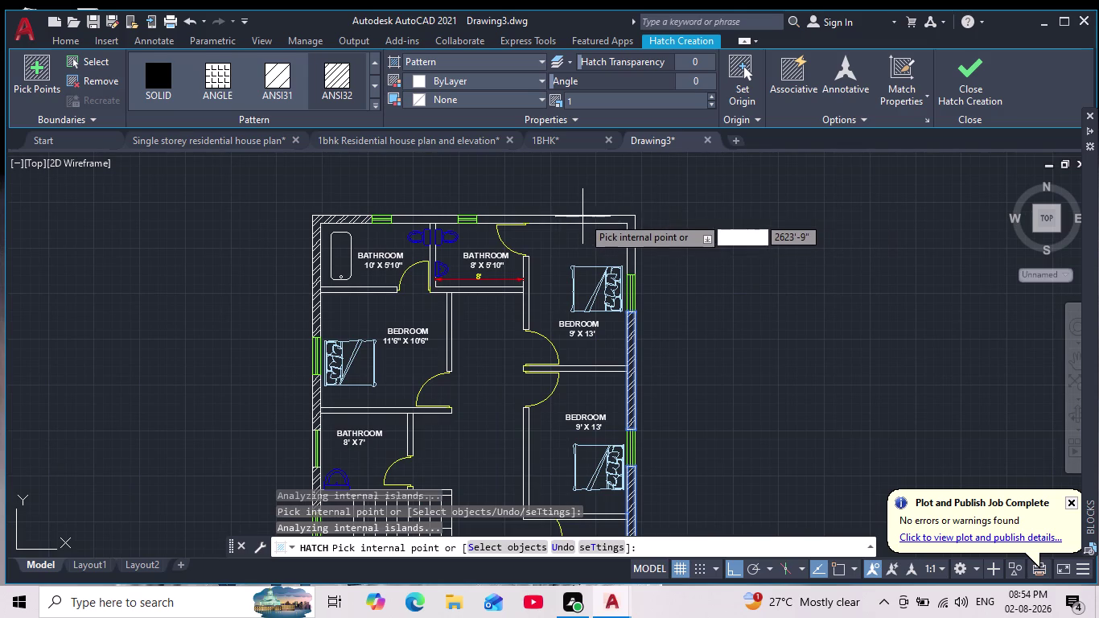
scroll(up, 3)
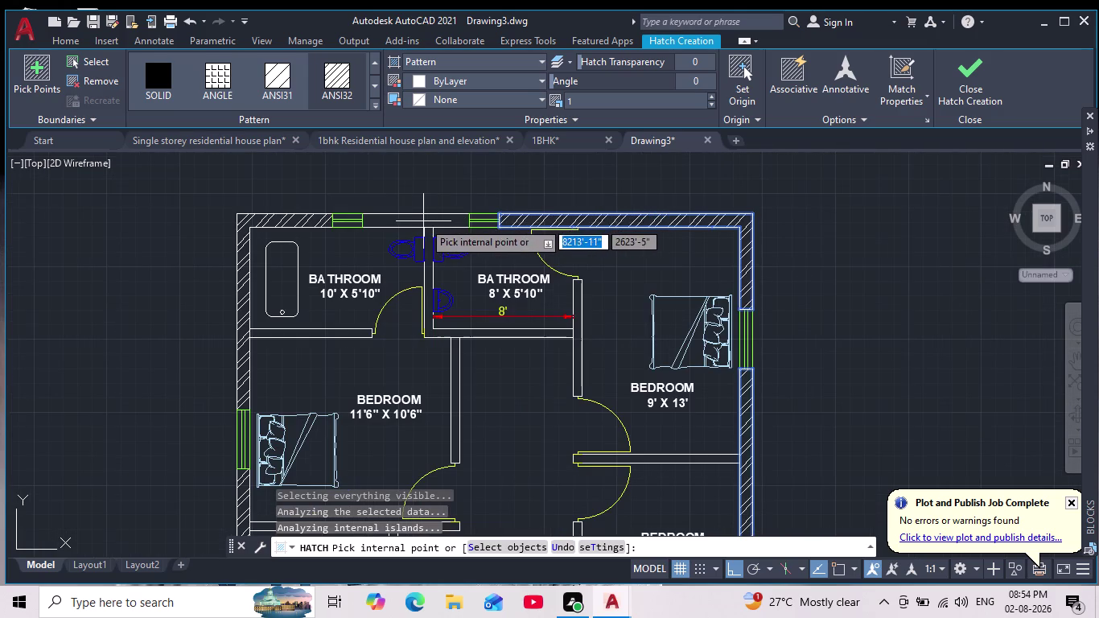
click(423, 221)
scroll(down, 3)
scroll(up, 3)
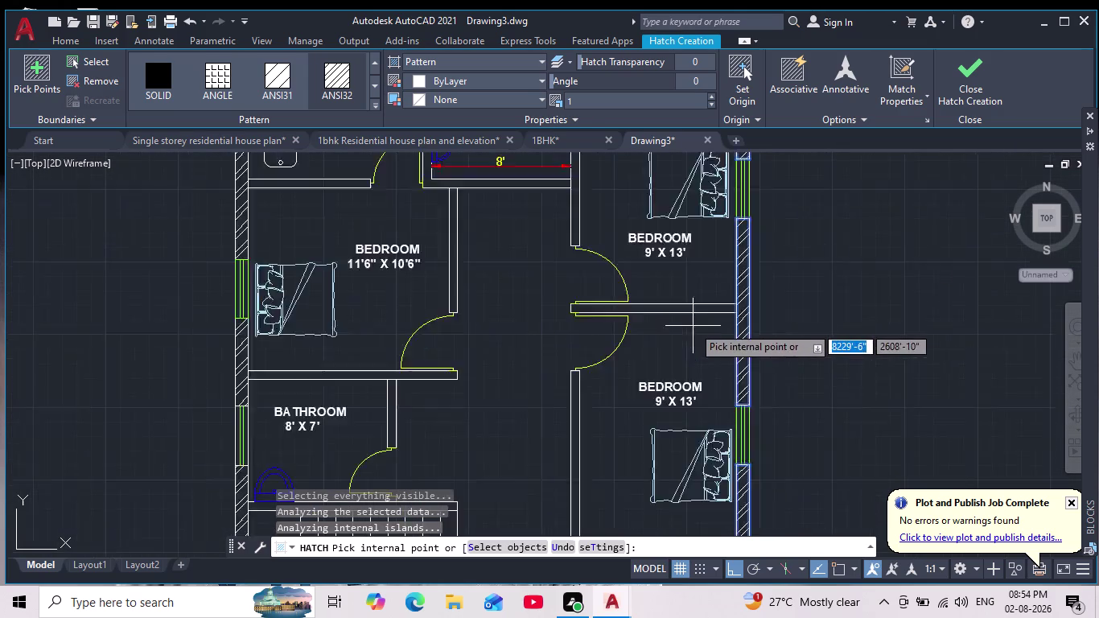
scroll(up, 3)
click(669, 296)
End the wall hatching and recentre the whole floor plan.
scroll(down, 3)
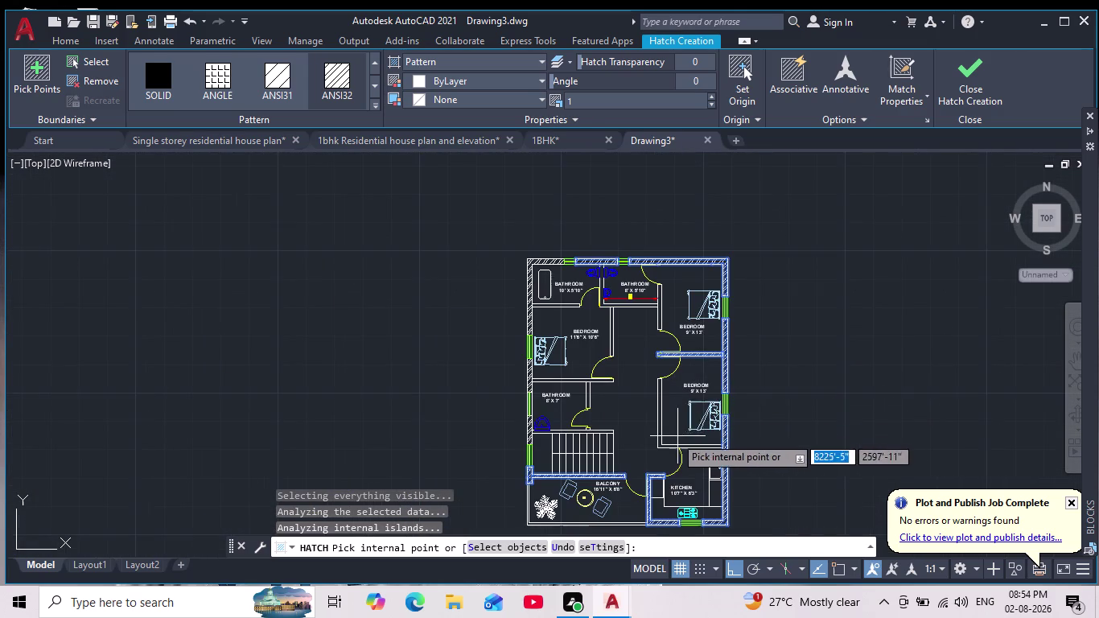
scroll(up, 3)
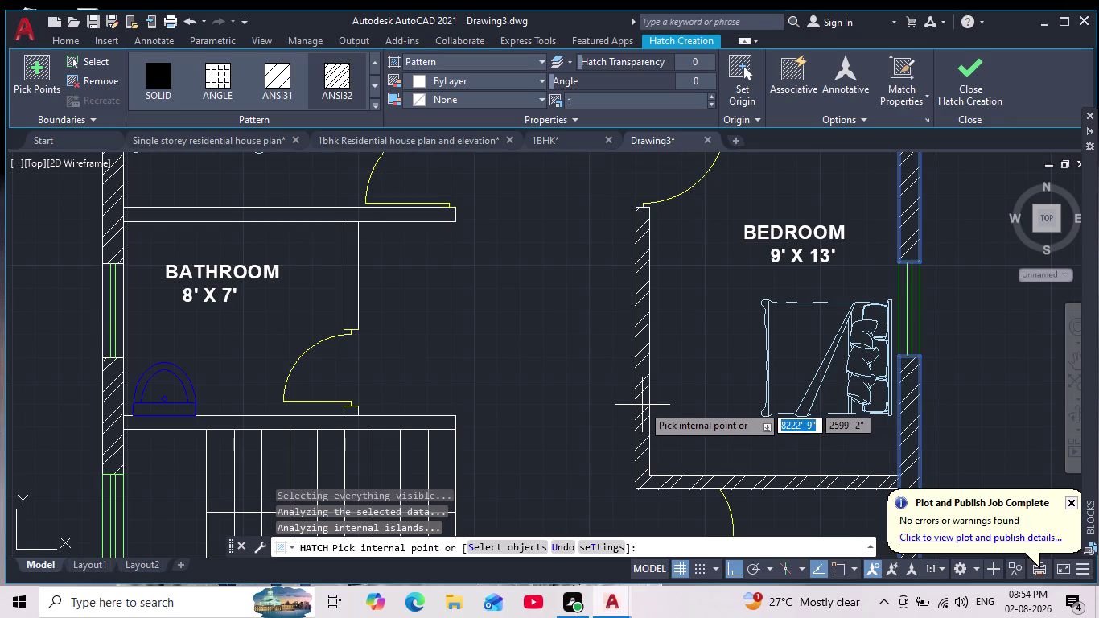
scroll(down, 3)
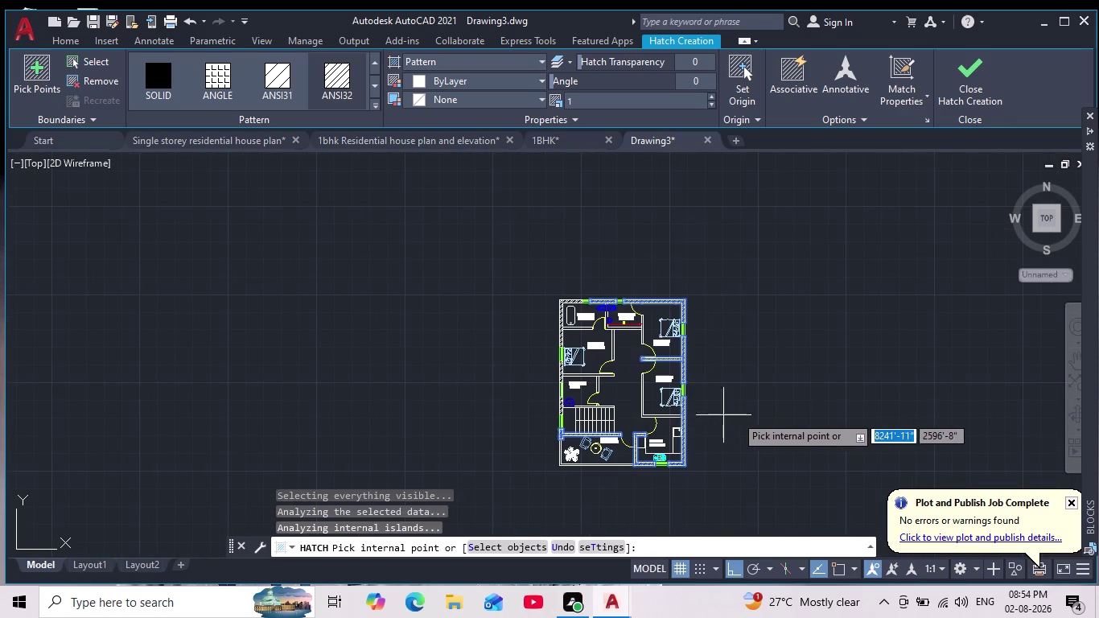
key(Escape)
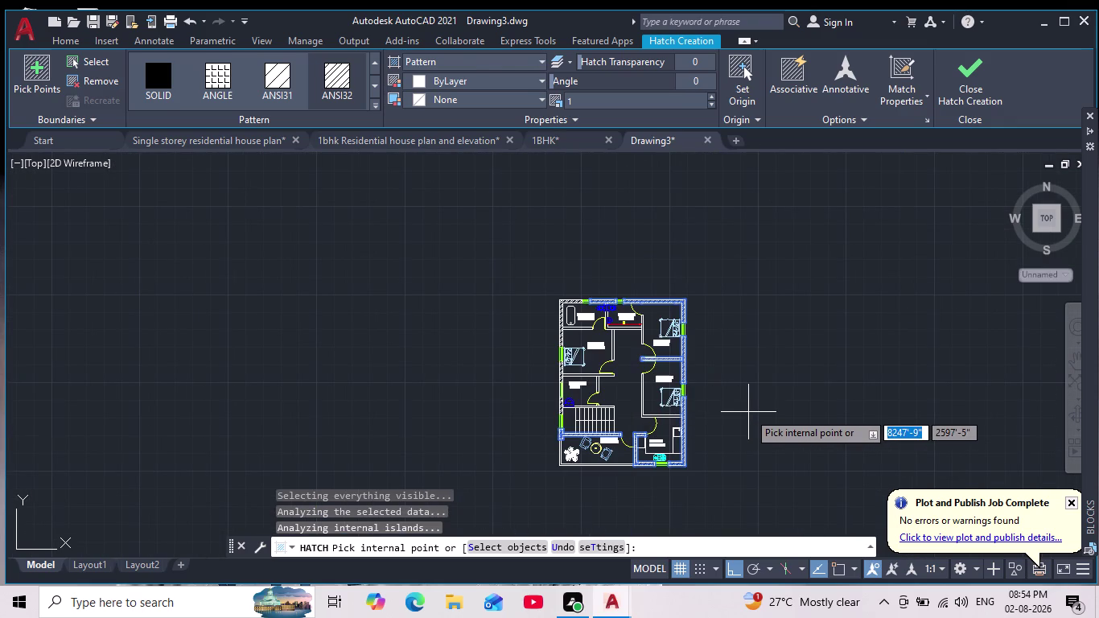
scroll(up, 3)
middle_drag(734, 388, 727, 361)
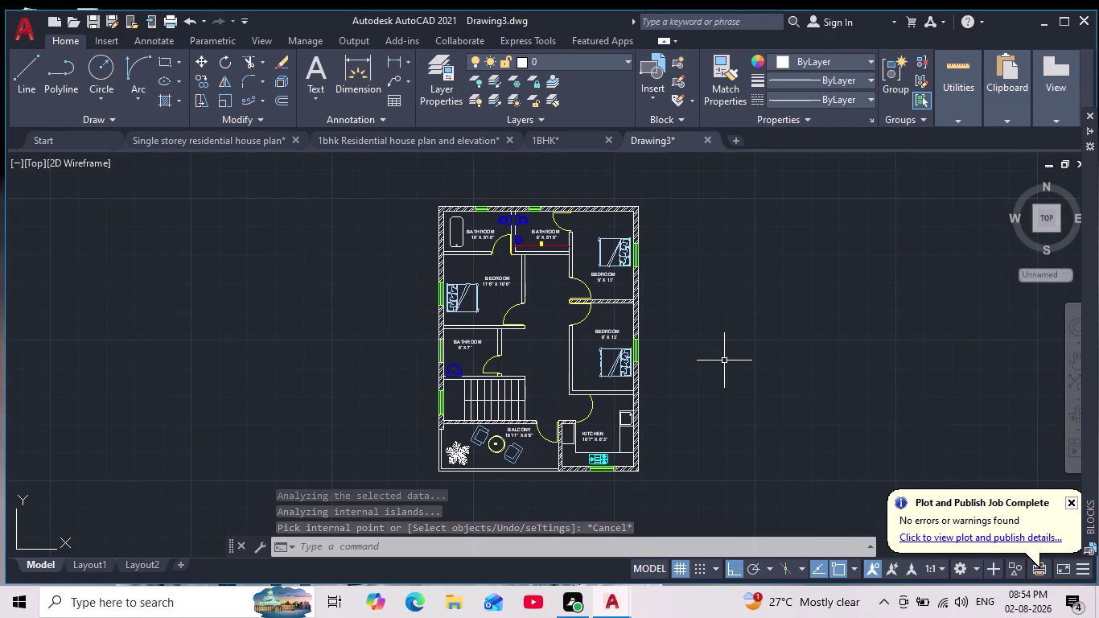
Undo the last four operations, including hatch placements and the trim attempt.
key(ctrl+z)
key(ctrl+z)
key(ctrl+z)
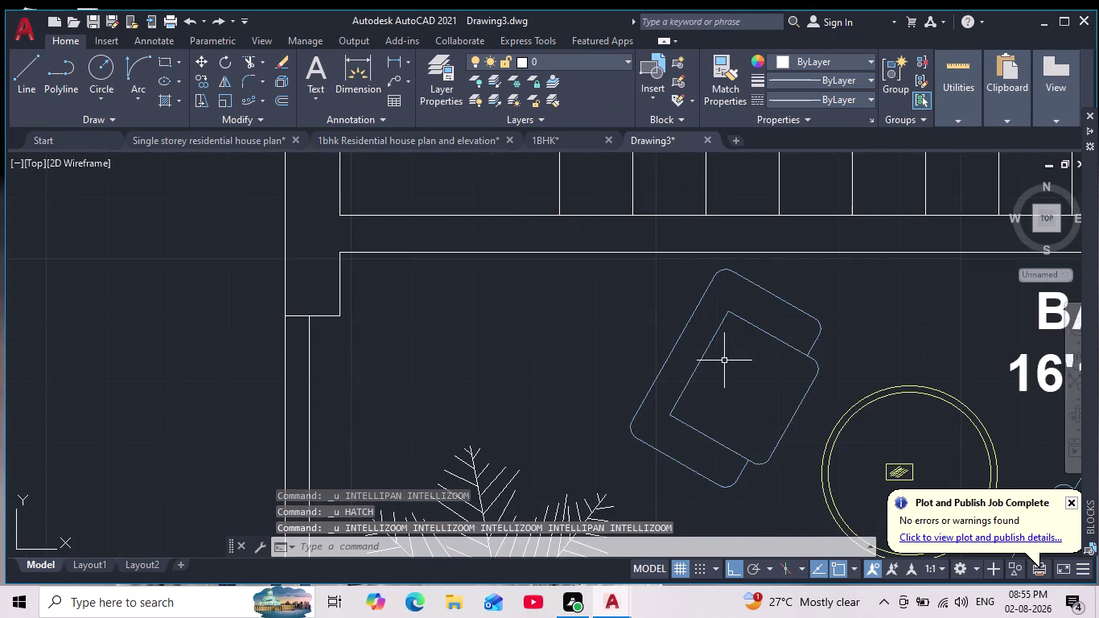
key(ctrl+z)
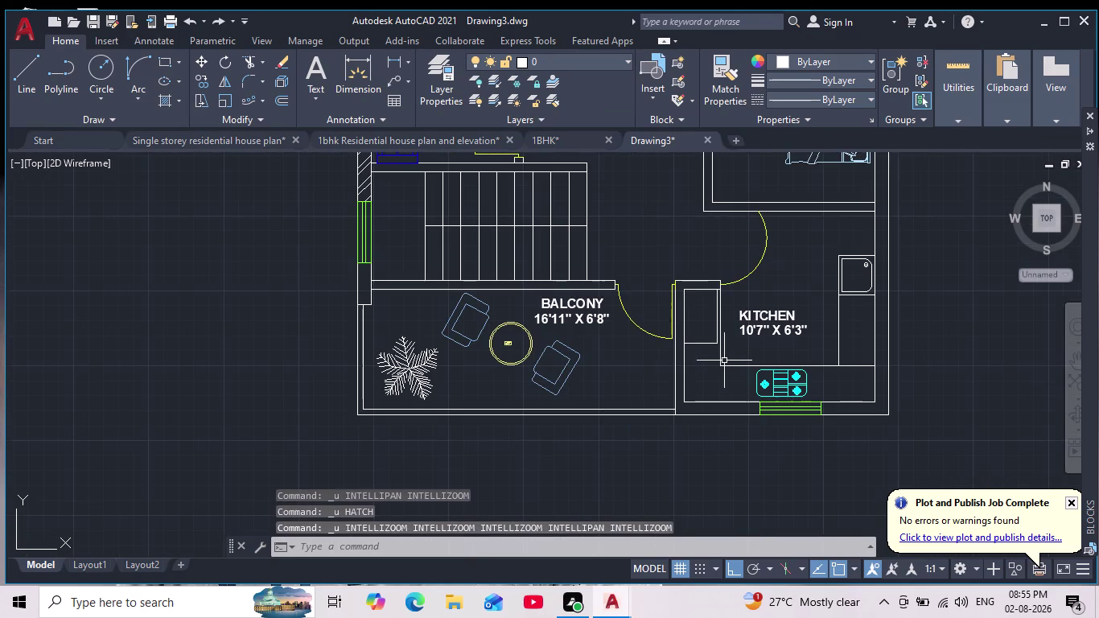
scroll(down, 3)
middle_drag(556, 233, 509, 364)
scroll(down, 3)
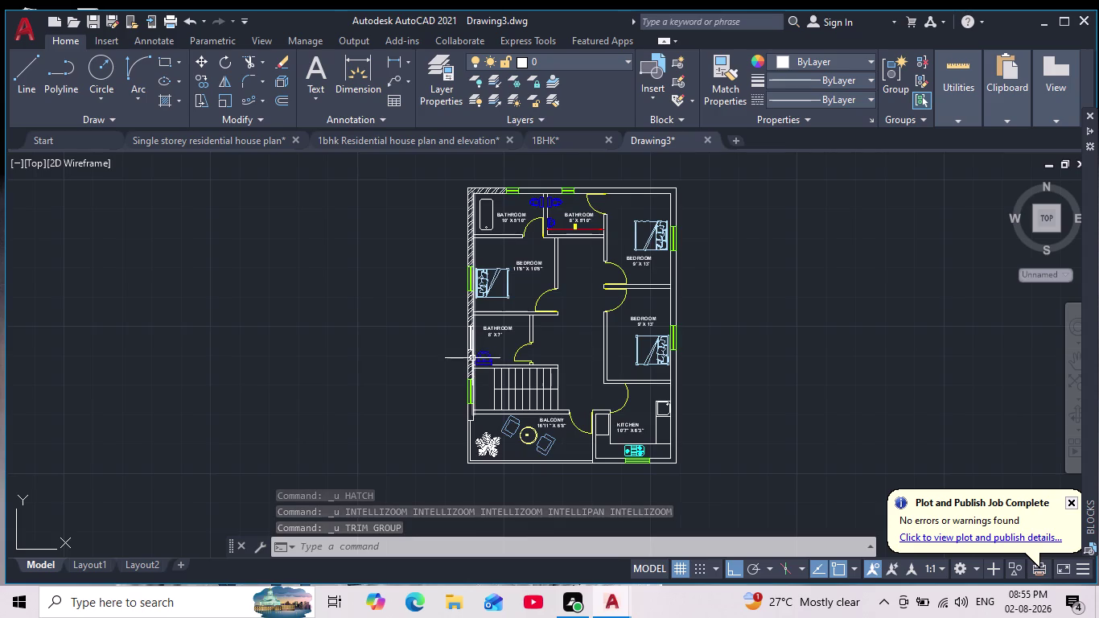
scroll(up, 3)
Delete the leftover diagonal wall hatch beside the lower bathroom.
click(468, 365)
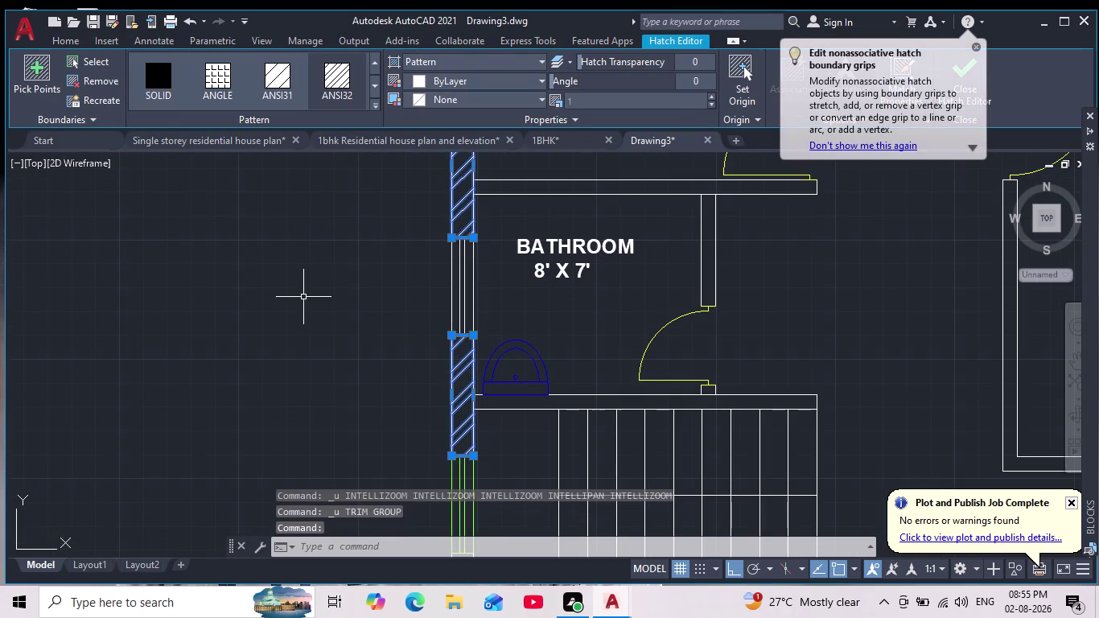
key(Delete)
key(BackSpace)
scroll(down, 3)
scroll(down, 3)
key(grave)
scroll(up, 3)
key(Escape)
key(Escape)
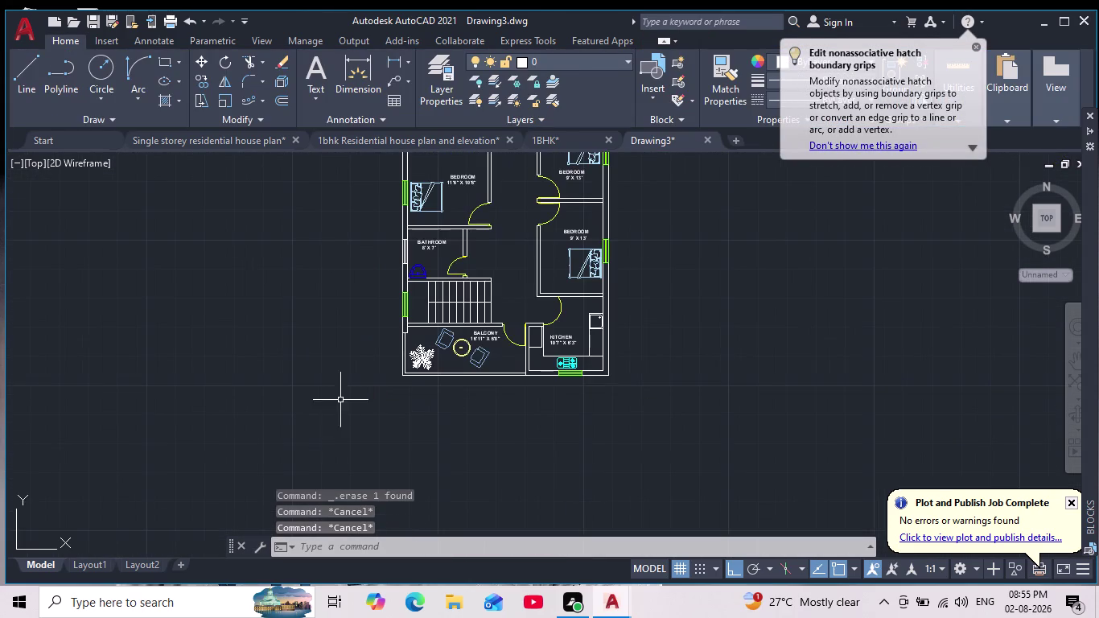
Zoom and pan until the full floor plan is centred.
scroll(down, 3)
scroll(up, 3)
middle_drag(343, 399, 340, 449)
scroll(up, 3)
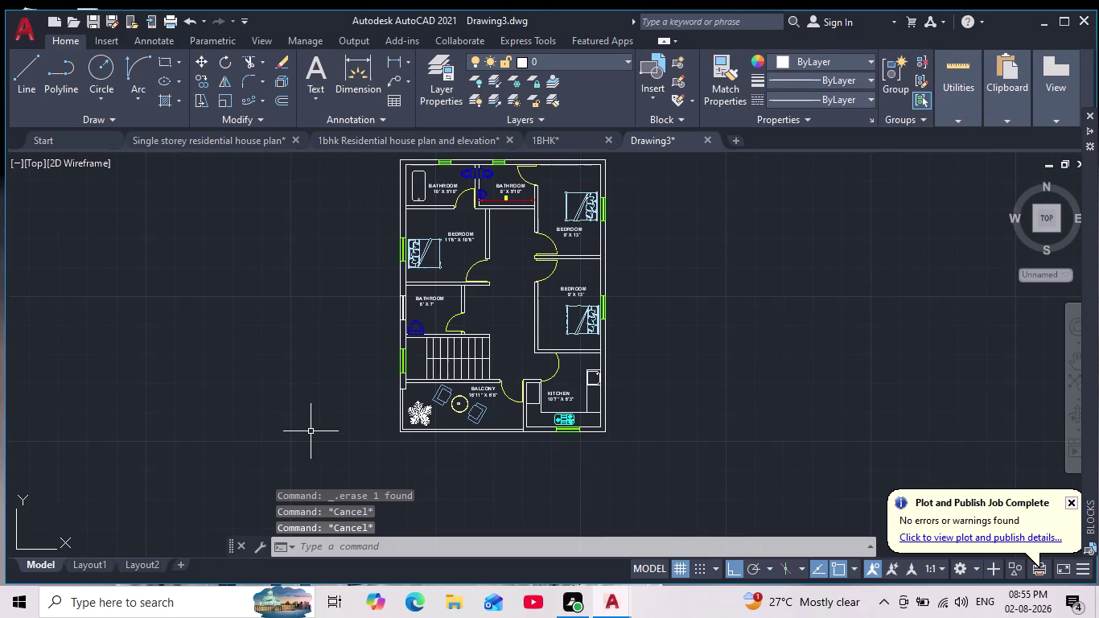
middle_drag(310, 432, 319, 476)
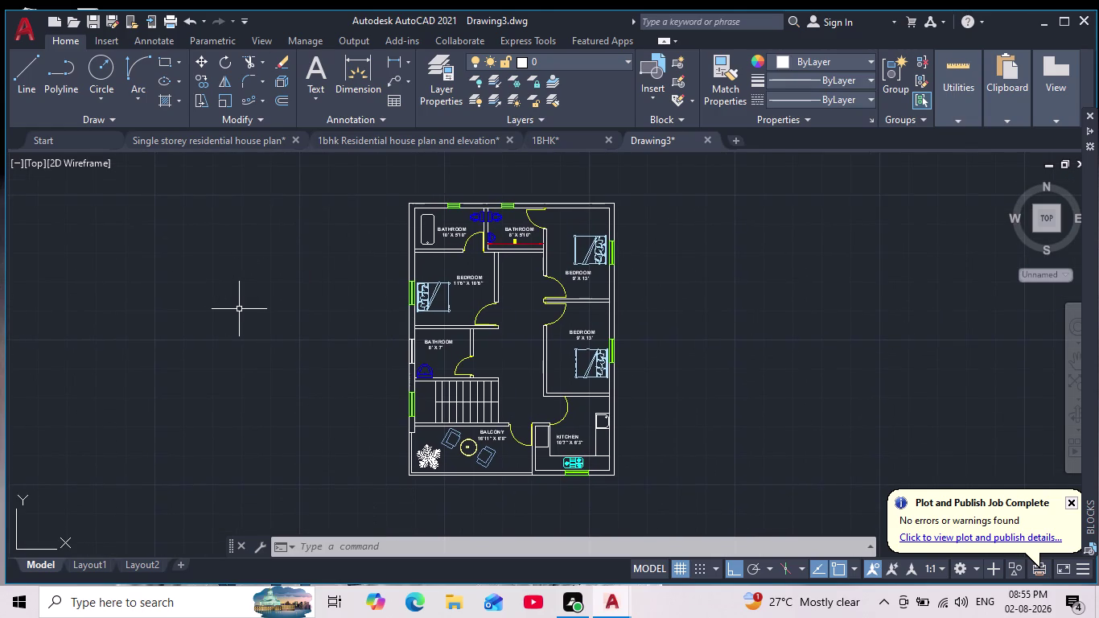
Create a new layer named IMAGINARY in the Layer Properties Manager.
text(LA)
key(Return)
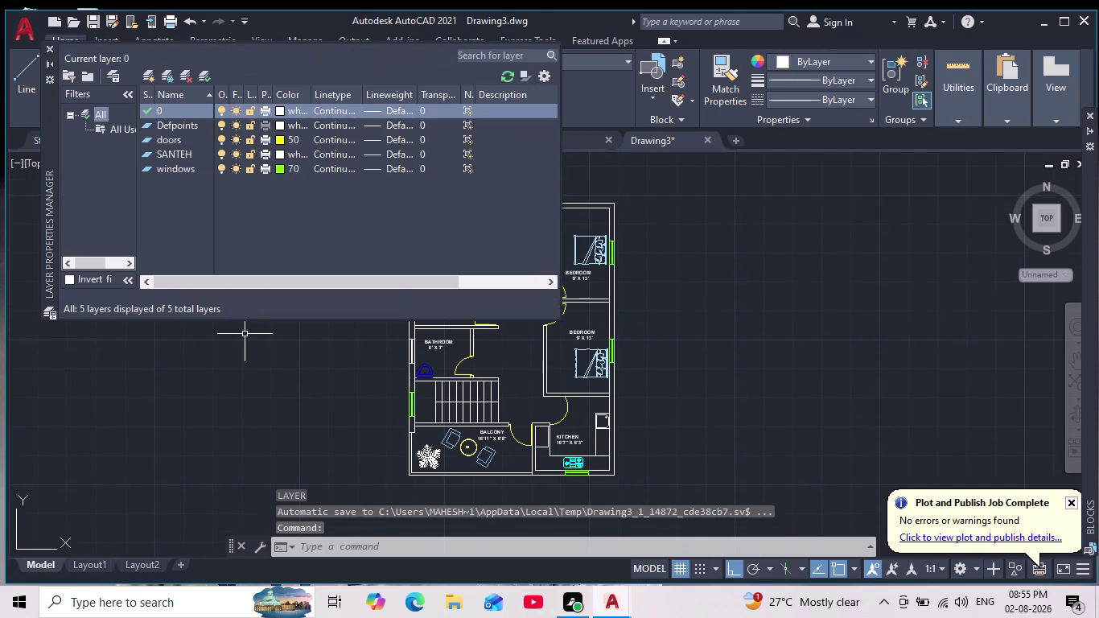
click(191, 163)
key(Return)
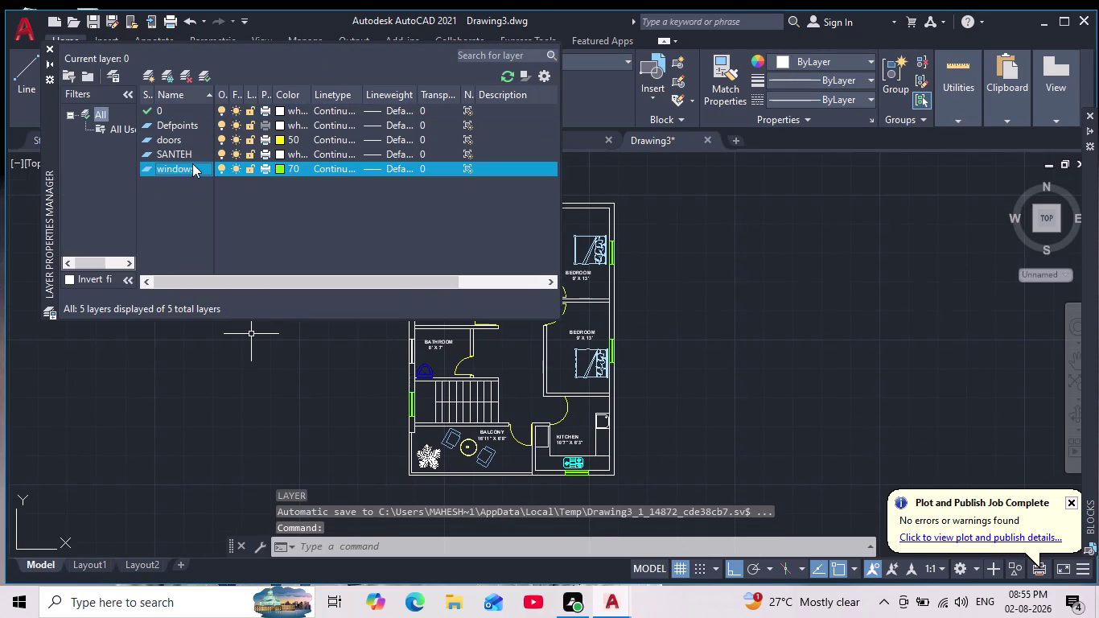
key(BackSpace)
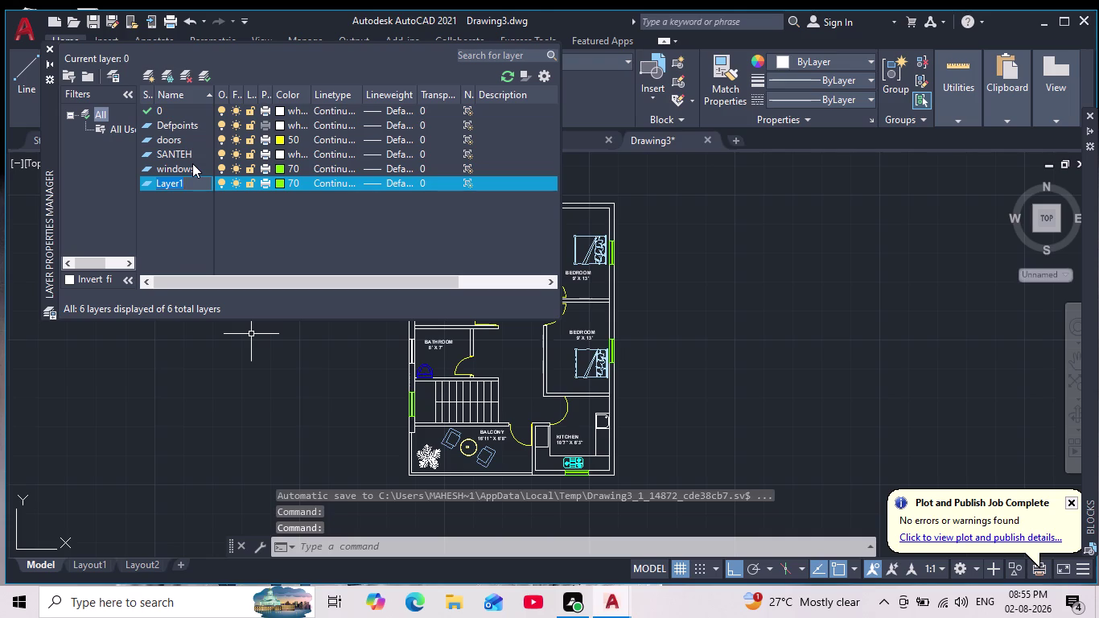
text(IMAGINA)
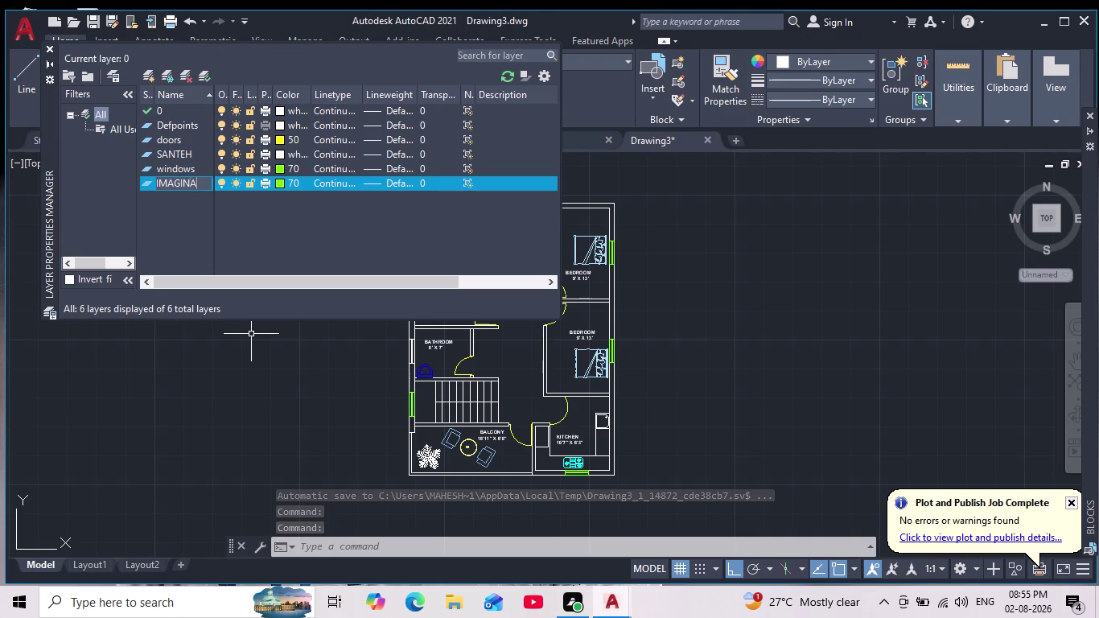
text(RY)
key(Return)
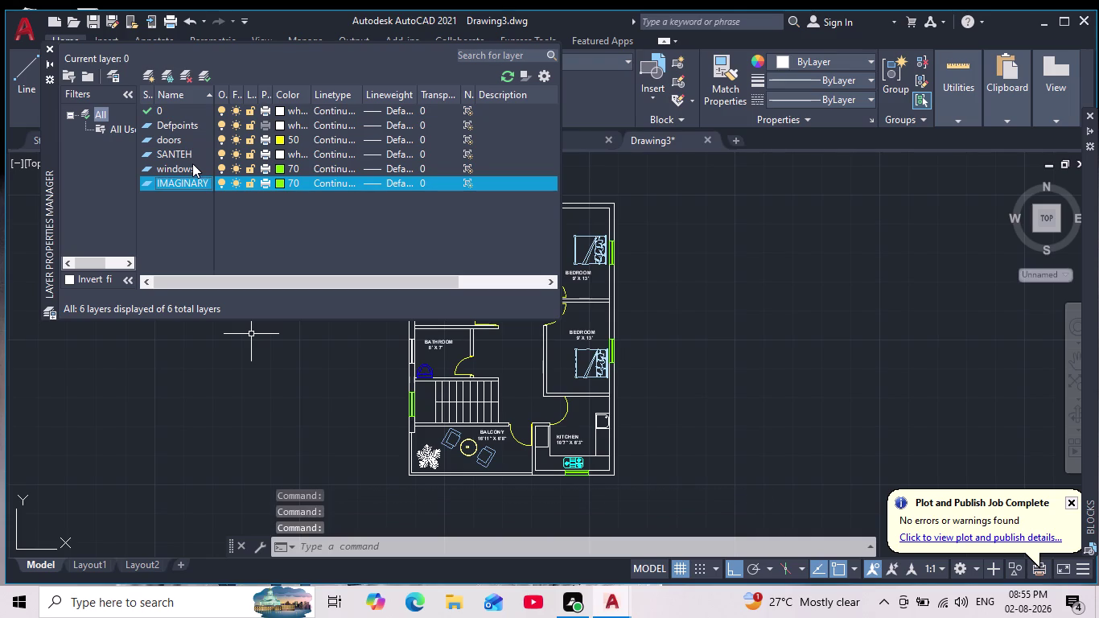
Set the IMAGINARY layer colour to orange 40 and close the layer manager.
click(278, 182)
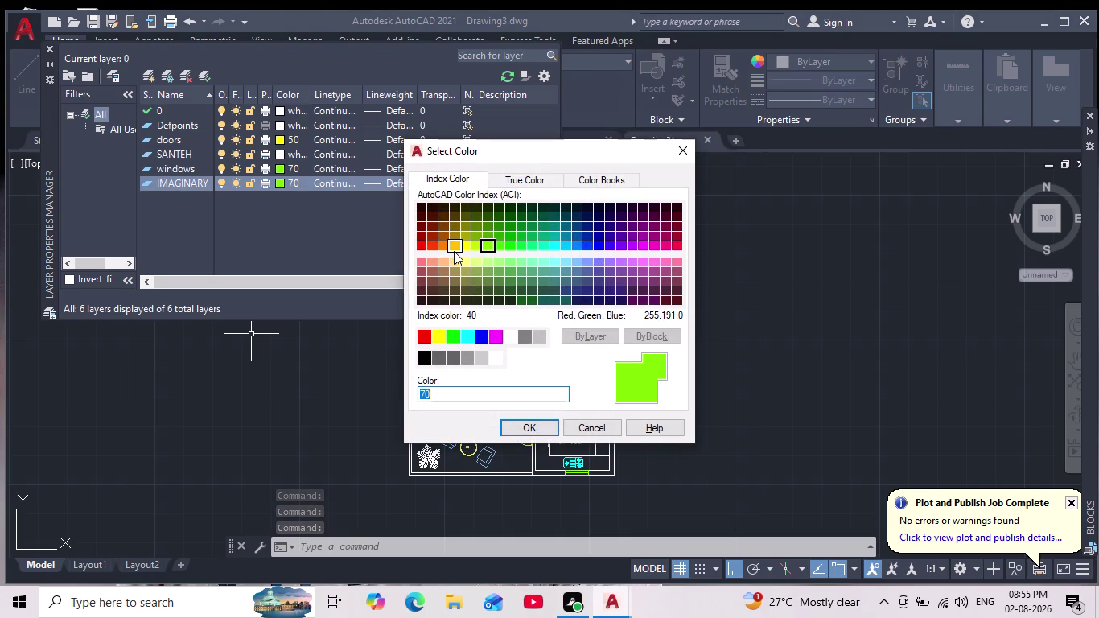
click(453, 246)
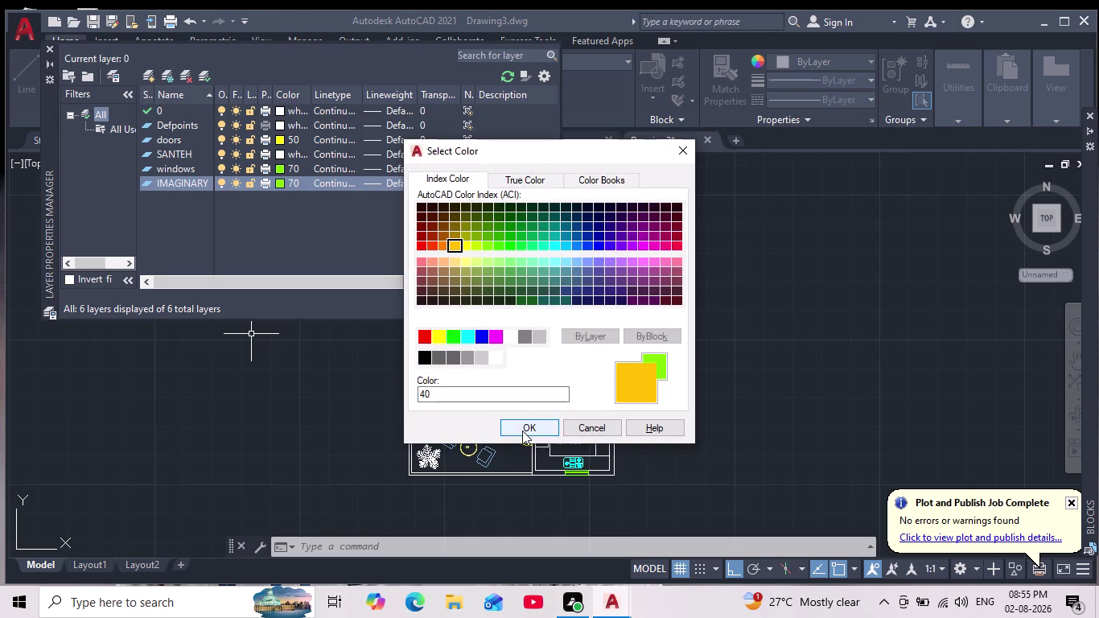
click(522, 430)
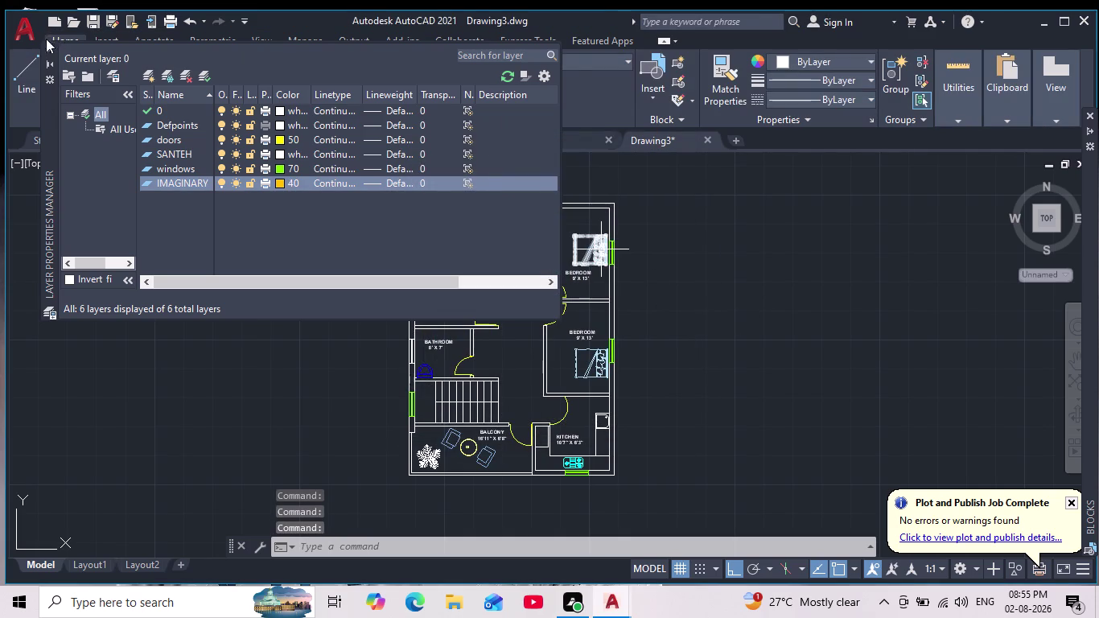
click(52, 50)
scroll(down, 3)
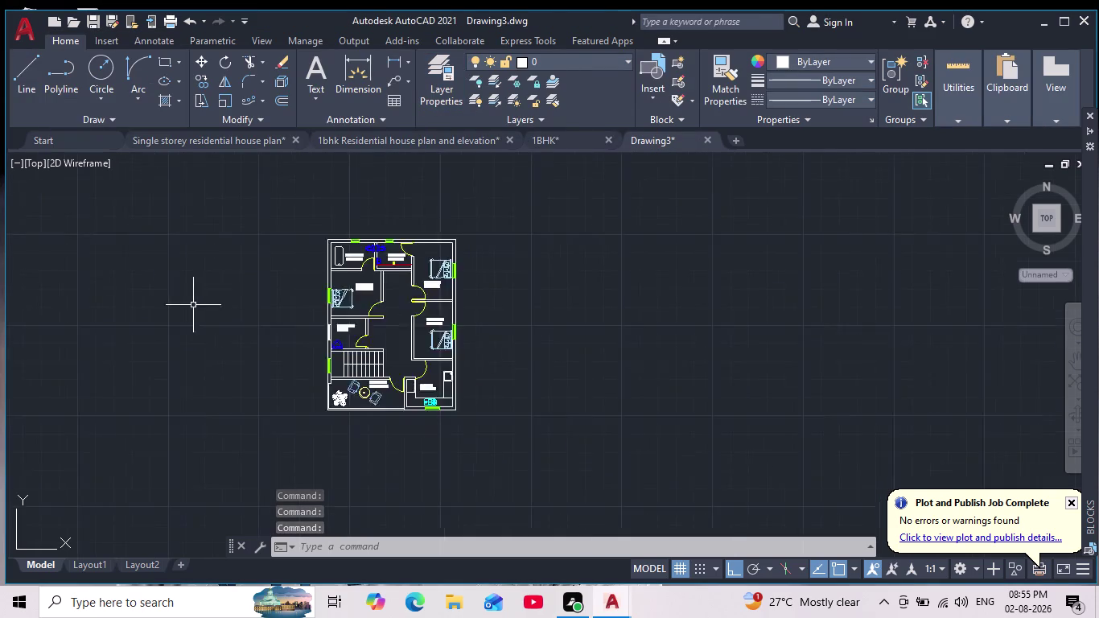
scroll(up, 3)
scroll(up, 3)
middle_drag(271, 385, 271, 391)
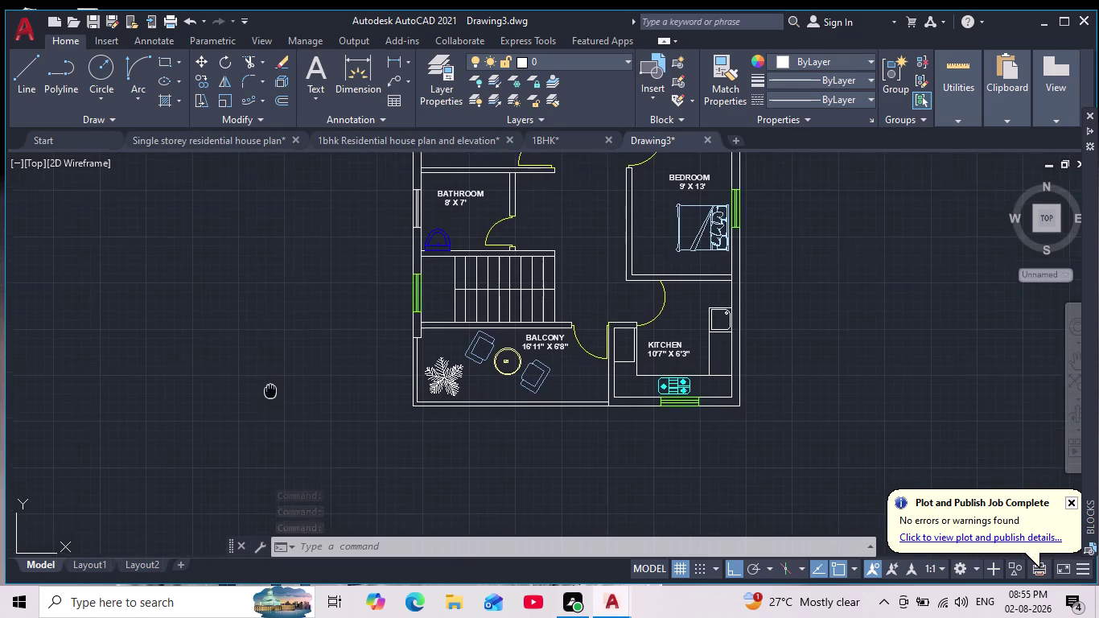
middle_drag(270, 391, 241, 414)
scroll(down, 3)
scroll(up, 3)
middle_drag(306, 416, 273, 411)
scroll(down, 3)
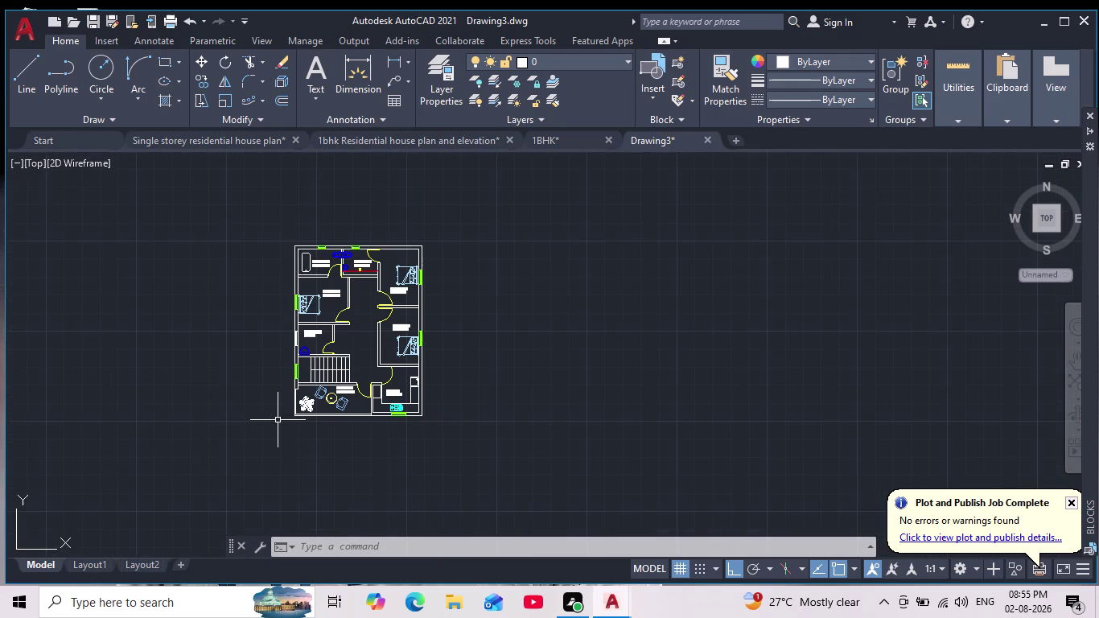
scroll(up, 3)
scroll(up, 3)
scroll(down, 3)
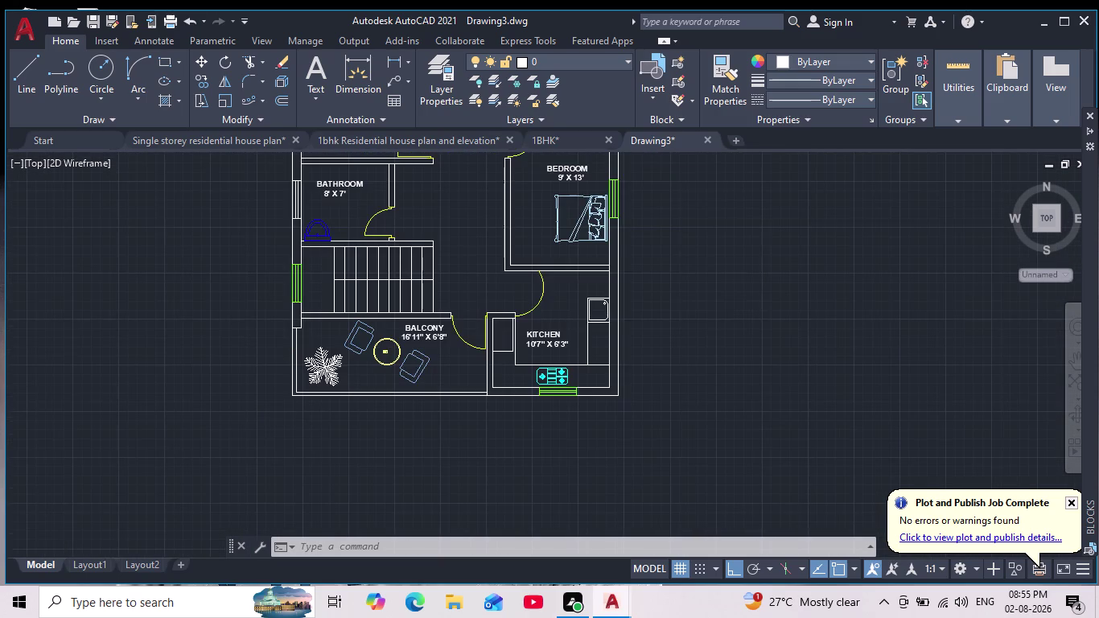
middle_drag(290, 428, 276, 444)
scroll(down, 3)
scroll(up, 3)
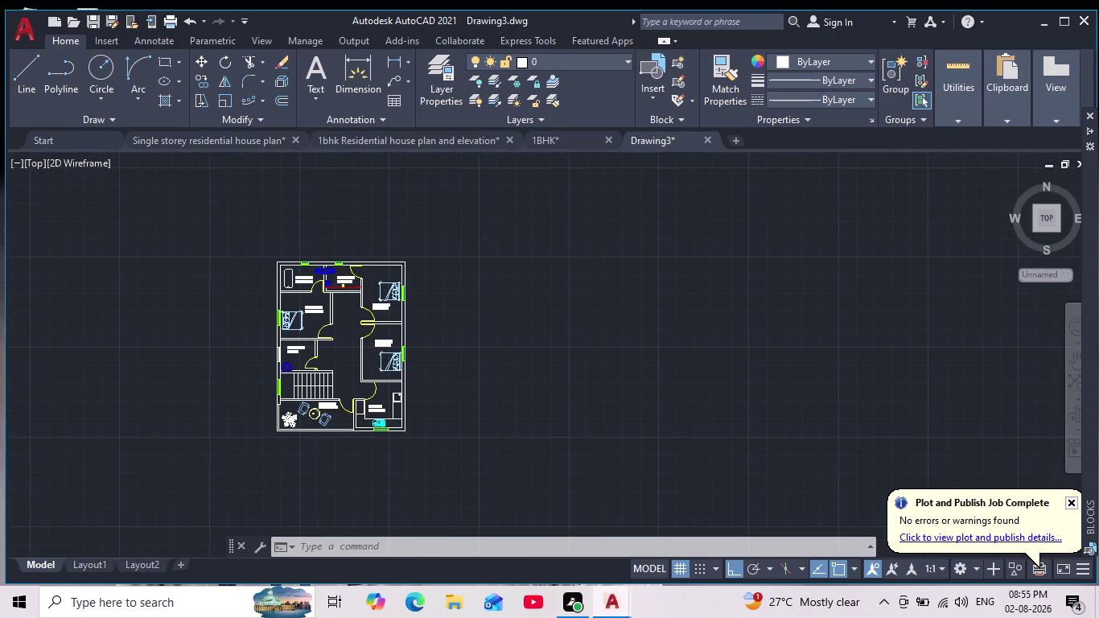
scroll(up, 3)
middle_drag(209, 399, 232, 434)
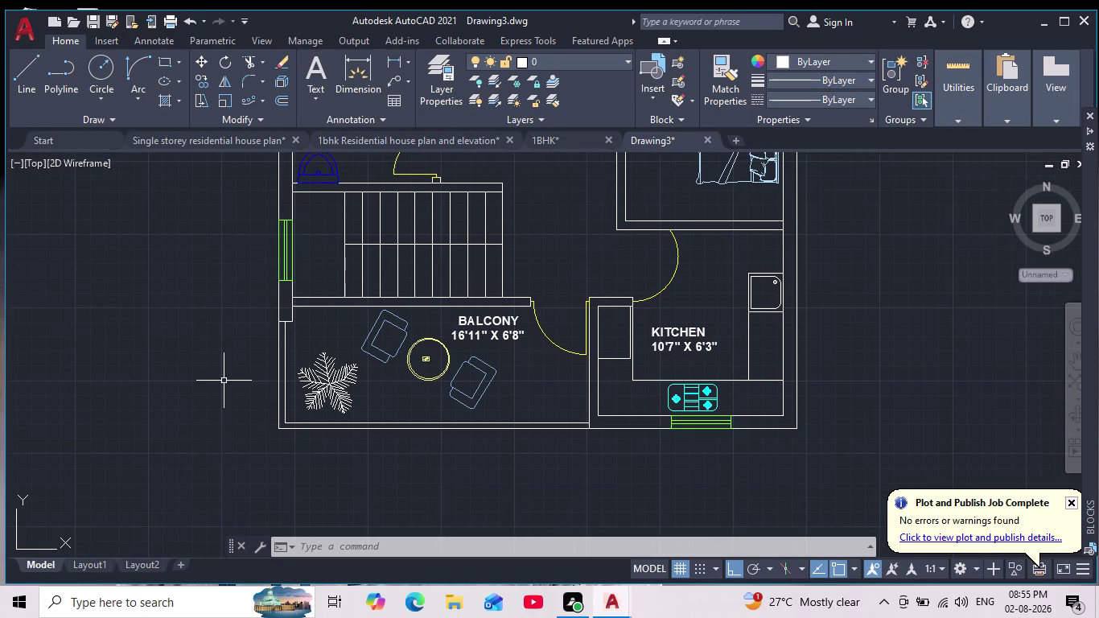
key(x)
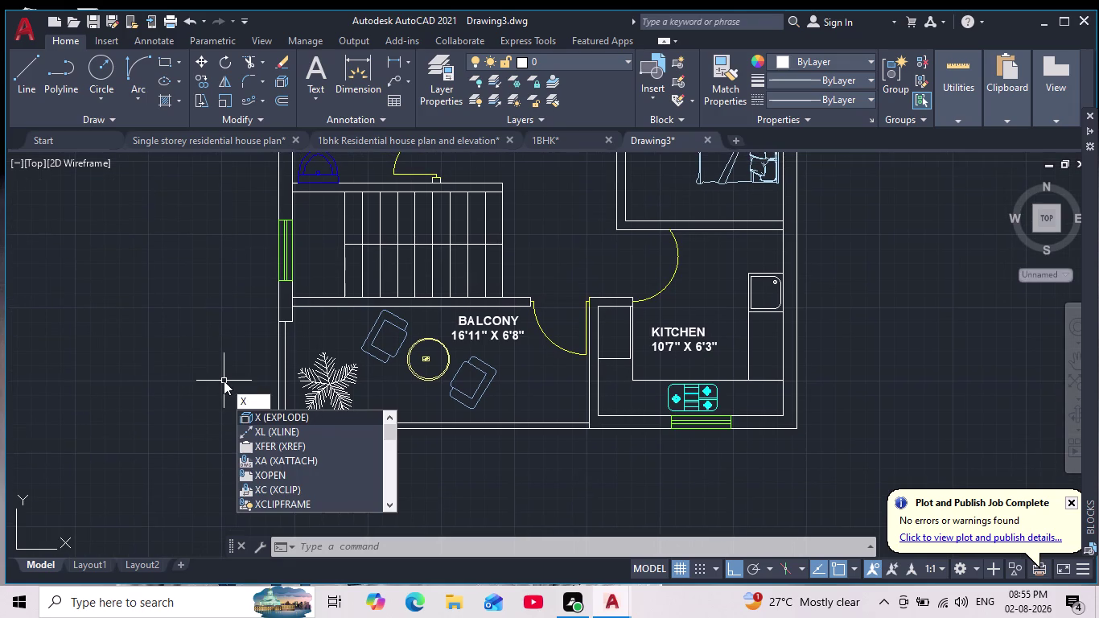
key(l)
key(Return)
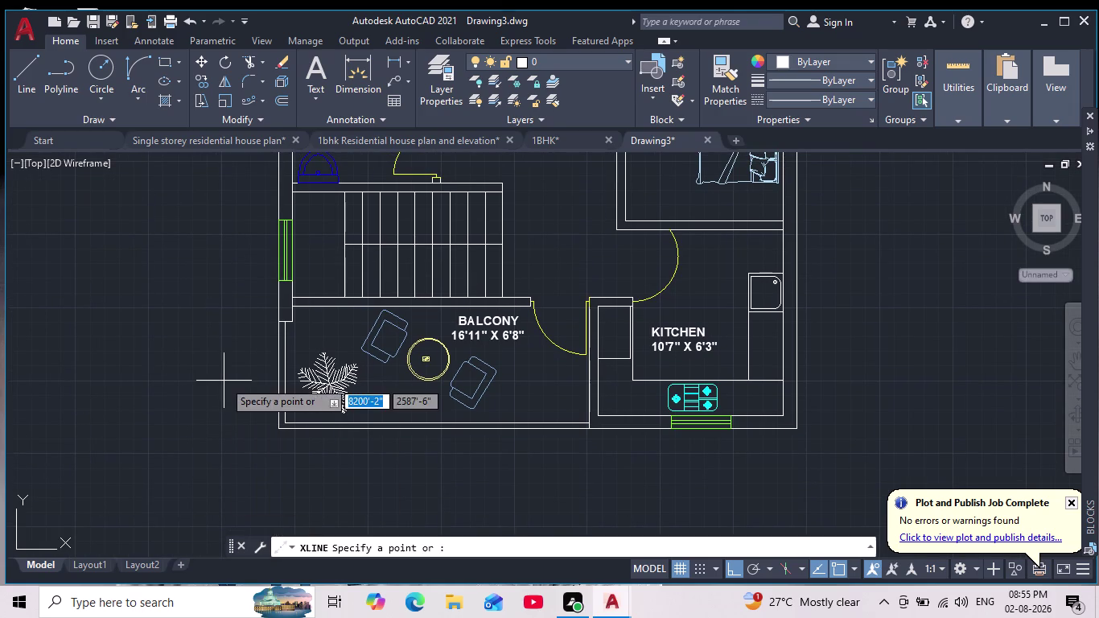
scroll(up, 3)
scroll(up, 3)
scroll(down, 3)
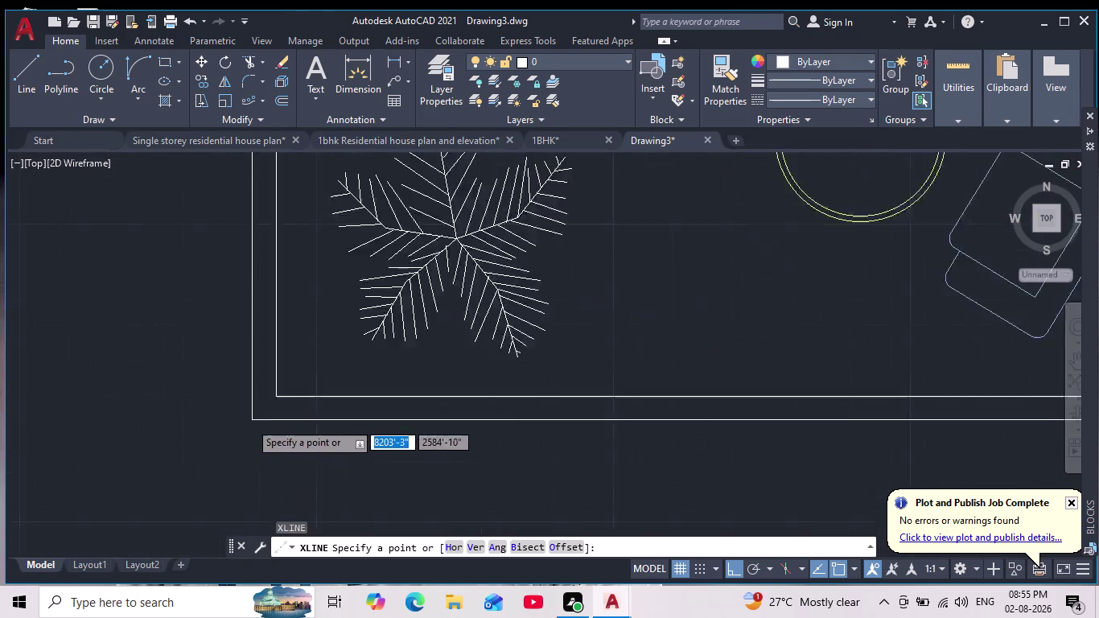
scroll(down, 3)
middle_drag(232, 270, 249, 408)
scroll(up, 3)
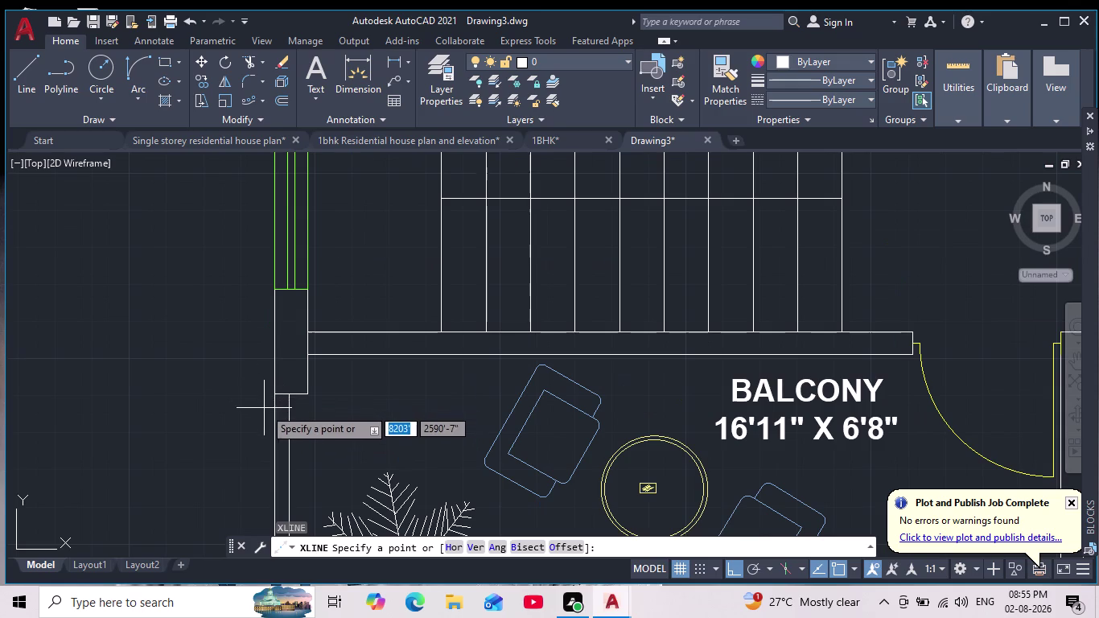
scroll(up, 3)
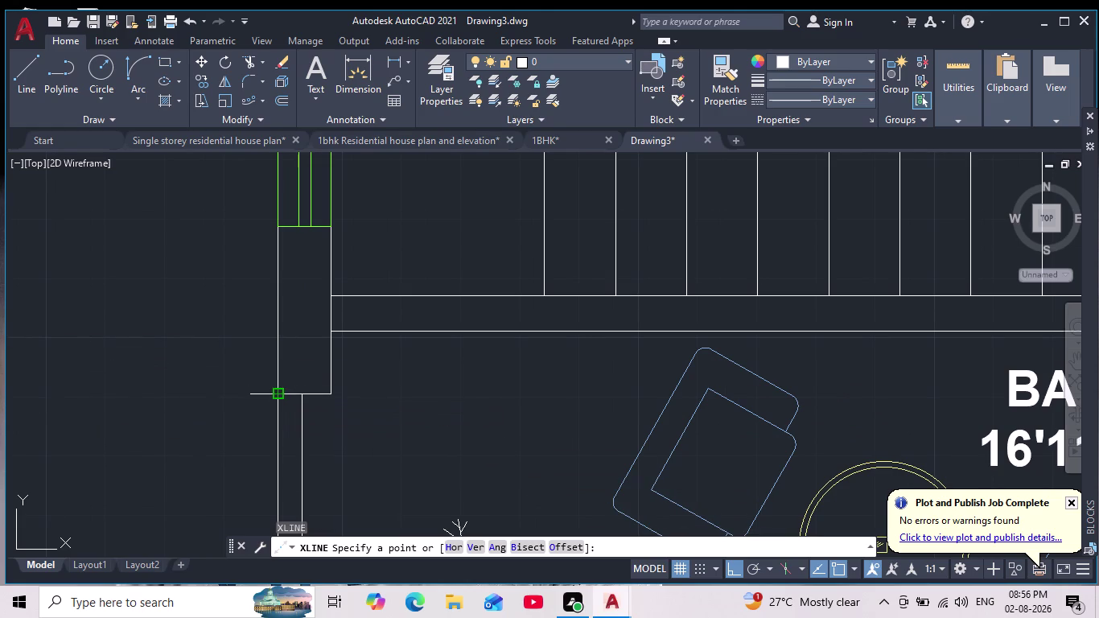
scroll(down, 3)
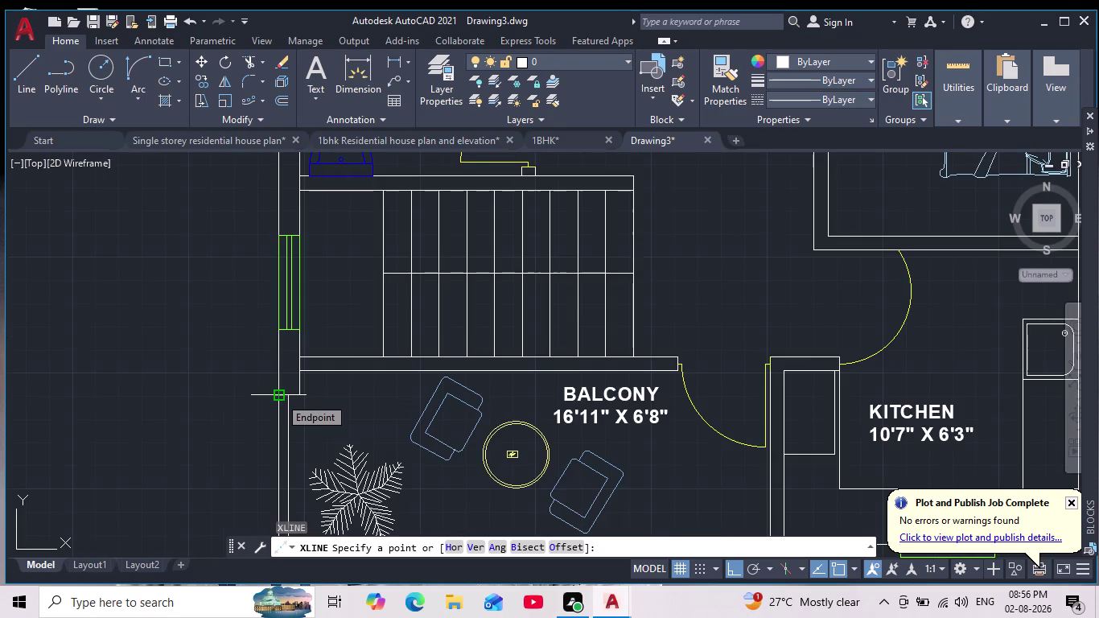
click(279, 397)
scroll(up, 3)
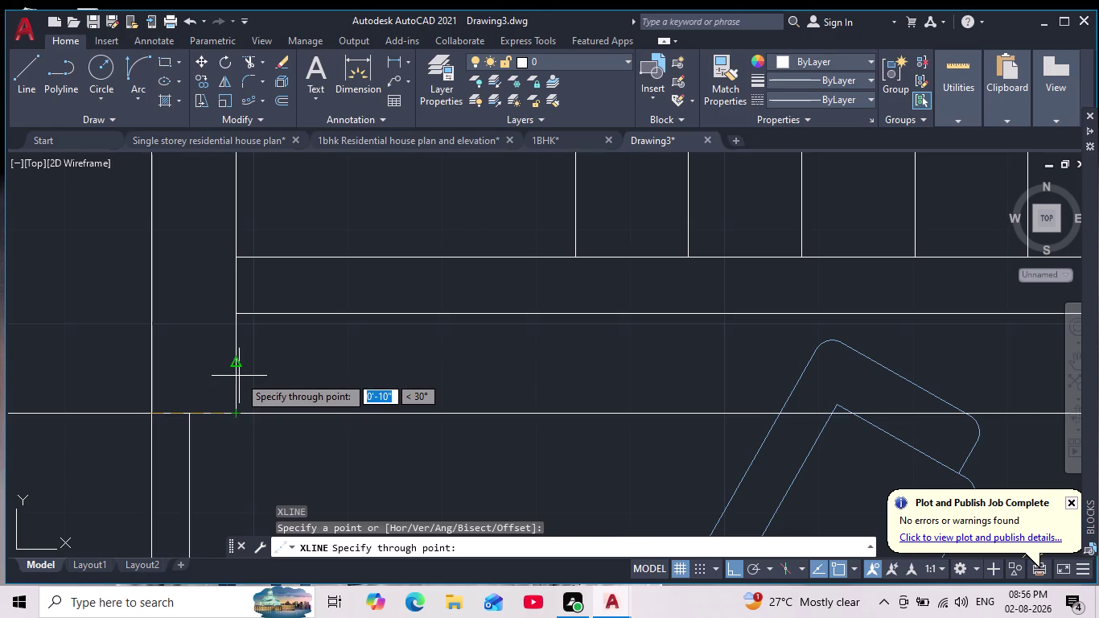
key(Escape)
click(596, 64)
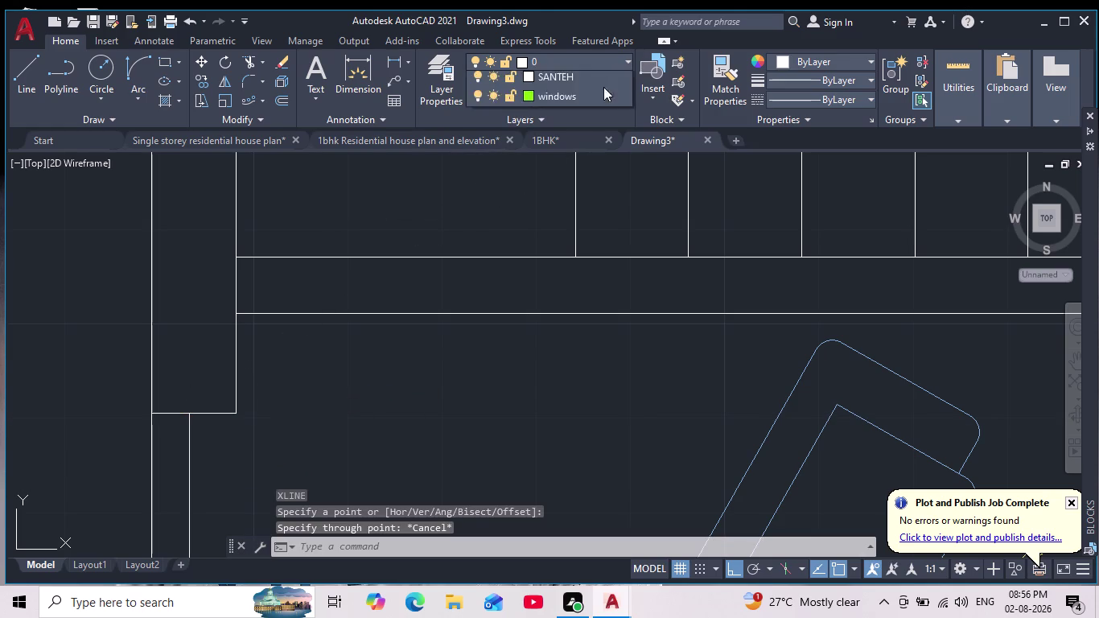
Make IMAGINARY the current layer and pan to the balcony wall corner.
click(575, 131)
scroll(down, 3)
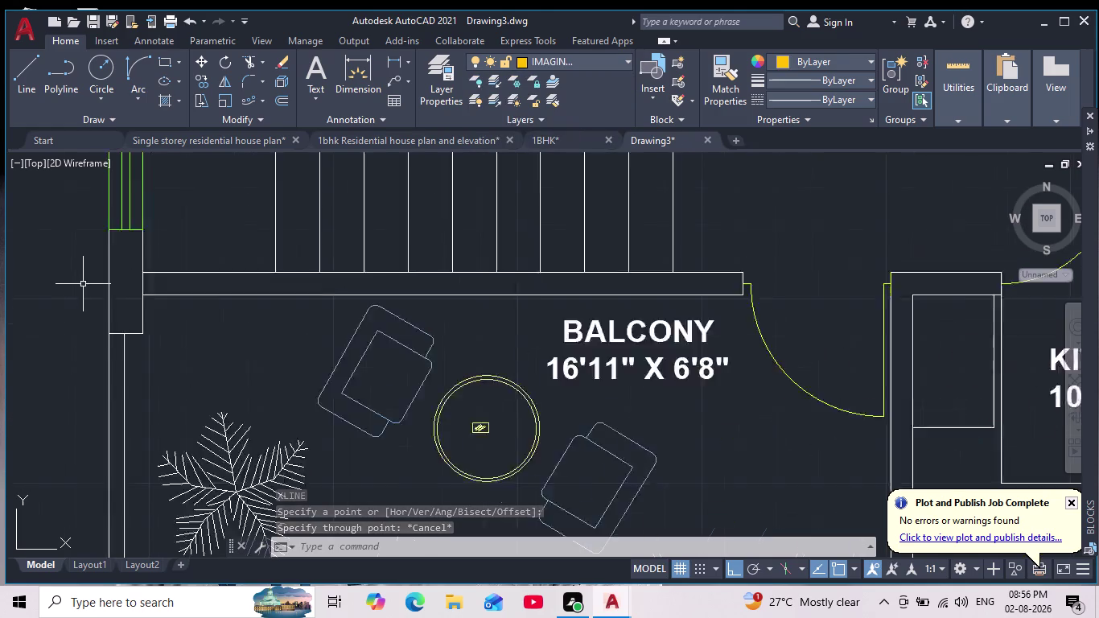
scroll(down, 3)
middle_drag(81, 296, 177, 262)
Use XL with the Ver option to place vertical construction lines through the balcony walls.
text(XL)
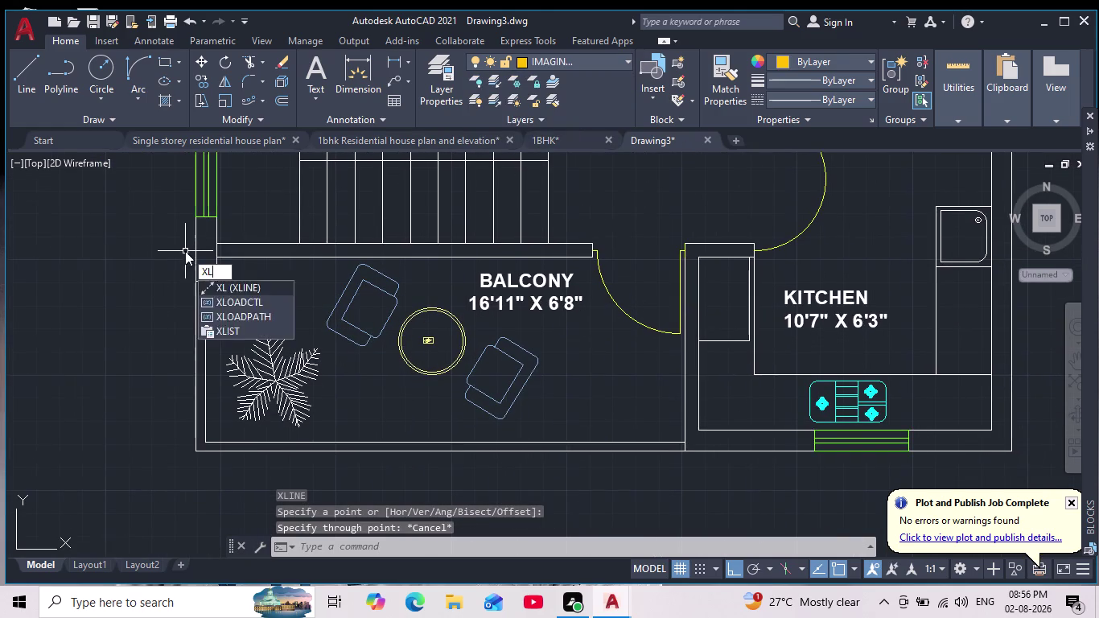
key(Return)
scroll(down, 3)
scroll(up, 3)
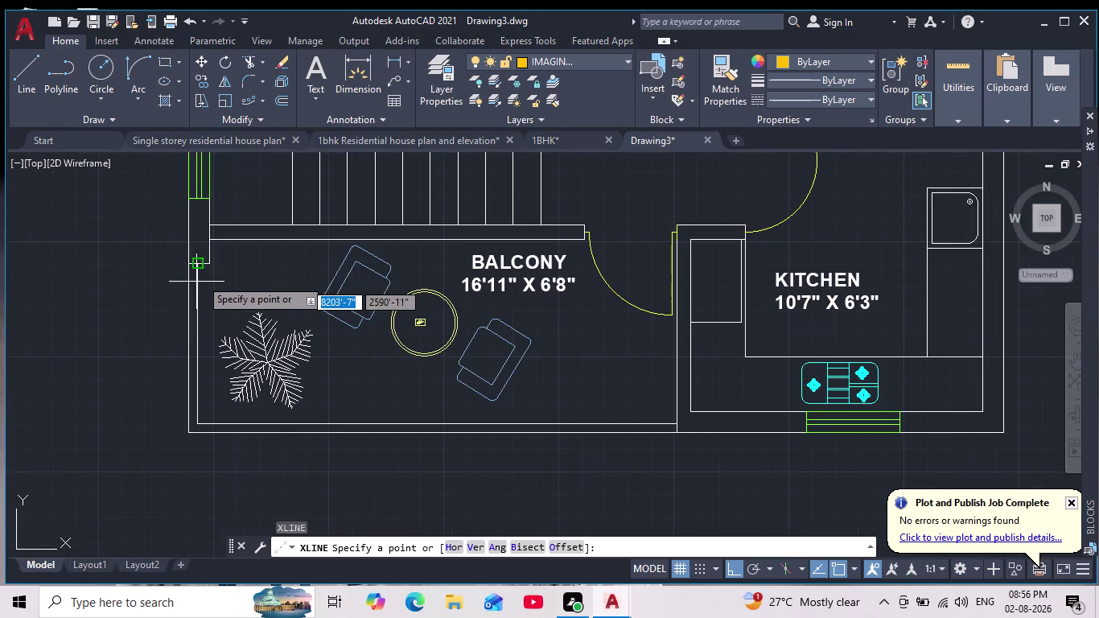
scroll(up, 3)
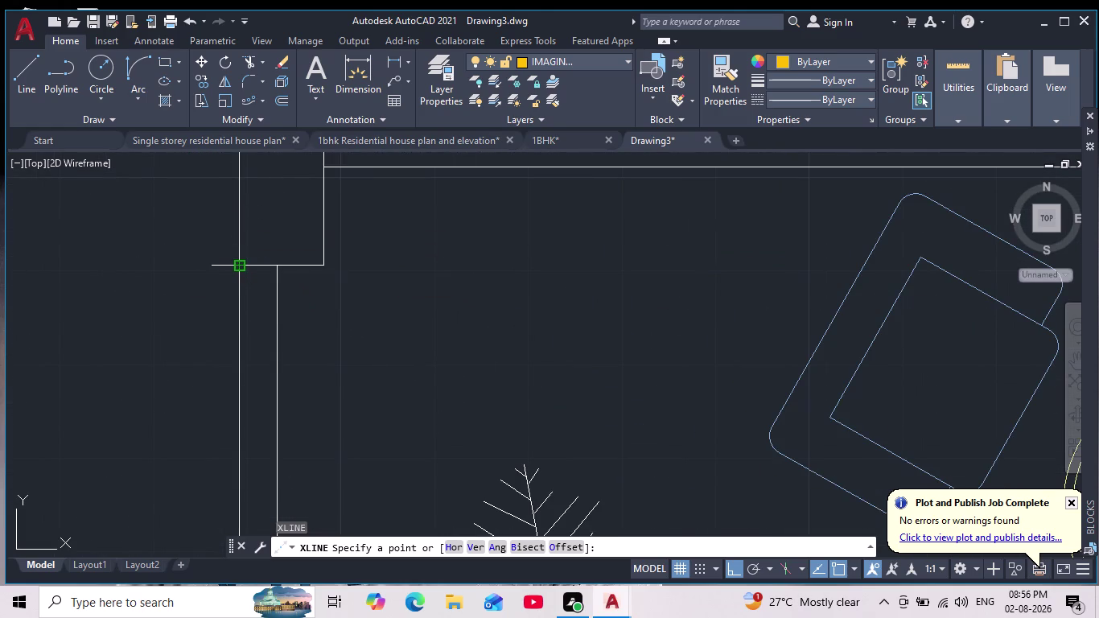
click(482, 551)
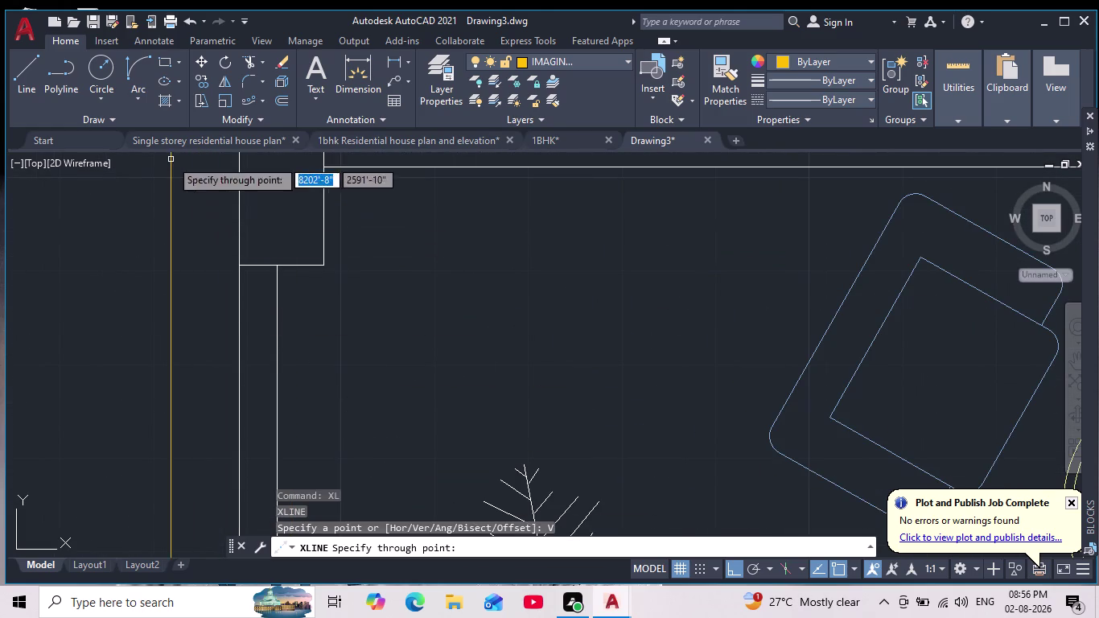
click(239, 265)
middle_drag(170, 280, 3, 325)
scroll(down, 3)
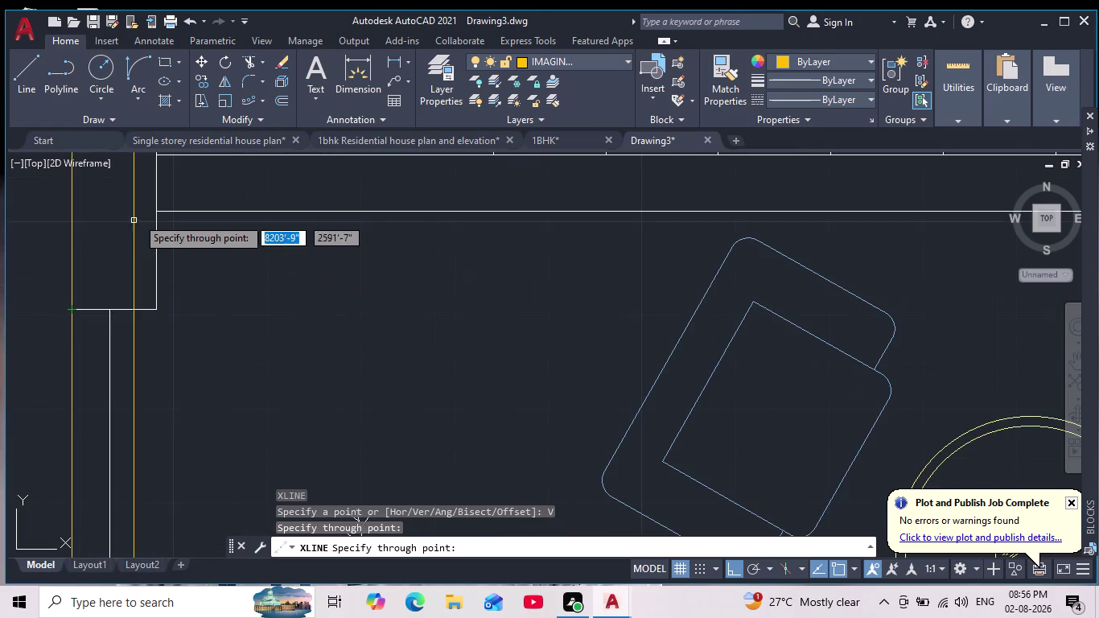
click(158, 209)
scroll(down, 3)
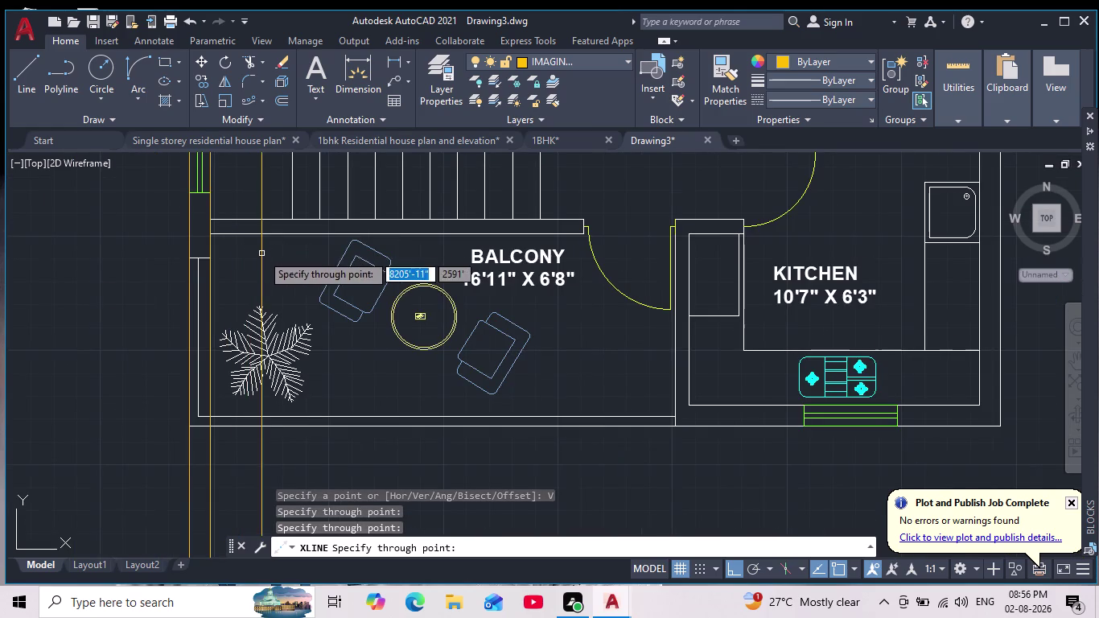
middle_drag(261, 254, 204, 254)
scroll(down, 3)
scroll(up, 3)
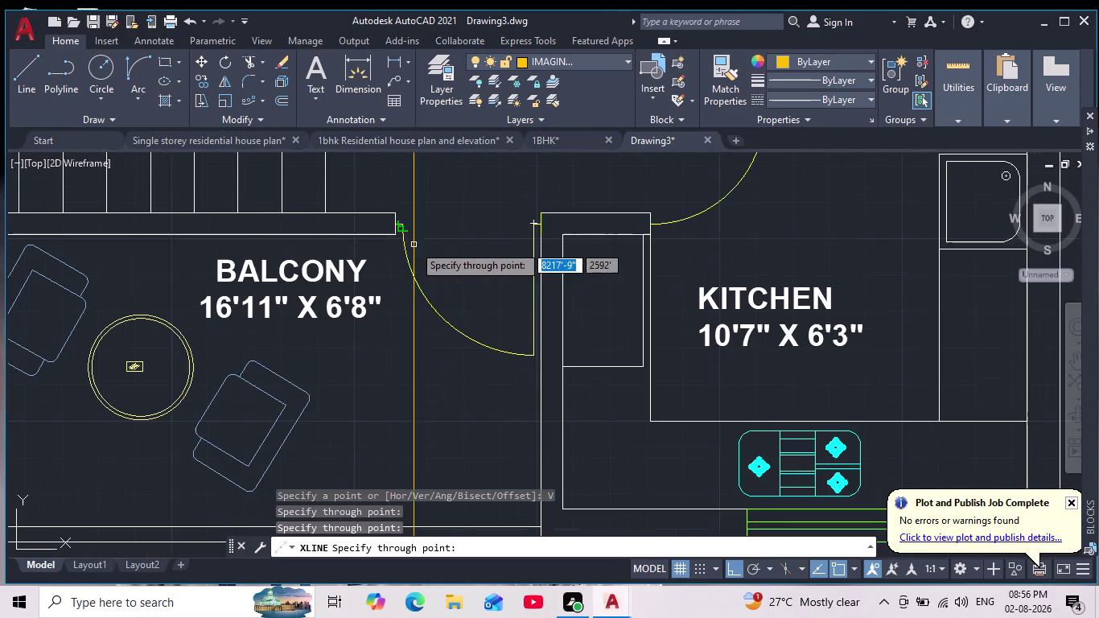
scroll(up, 3)
click(408, 225)
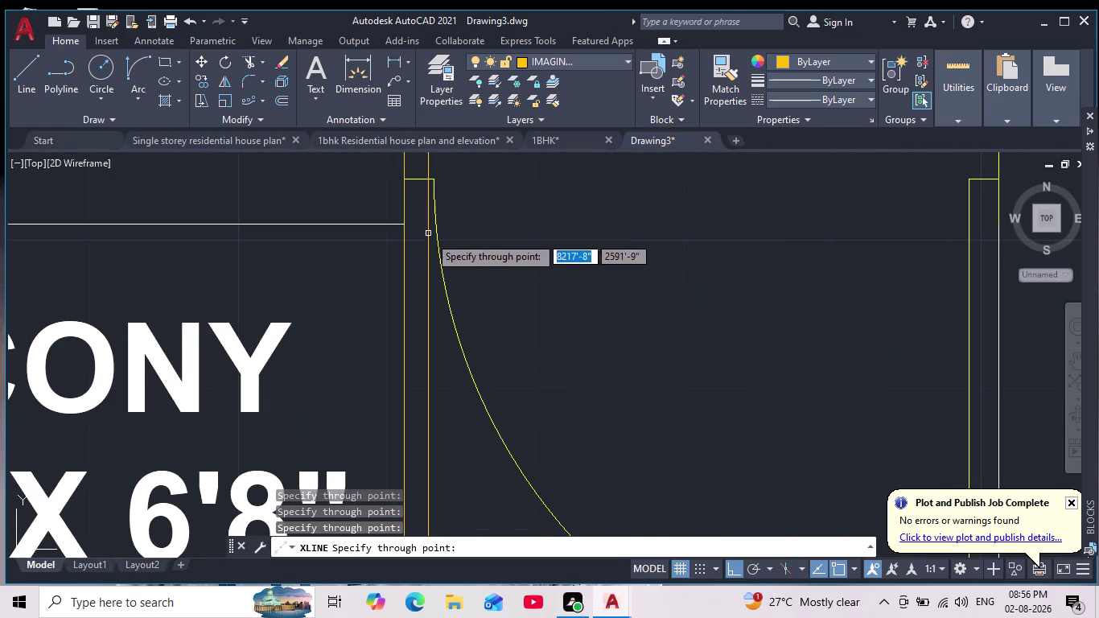
Add vertical construction lines at the kitchen wall edges and both step ends.
scroll(down, 3)
middle_drag(419, 338, 356, 294)
scroll(down, 3)
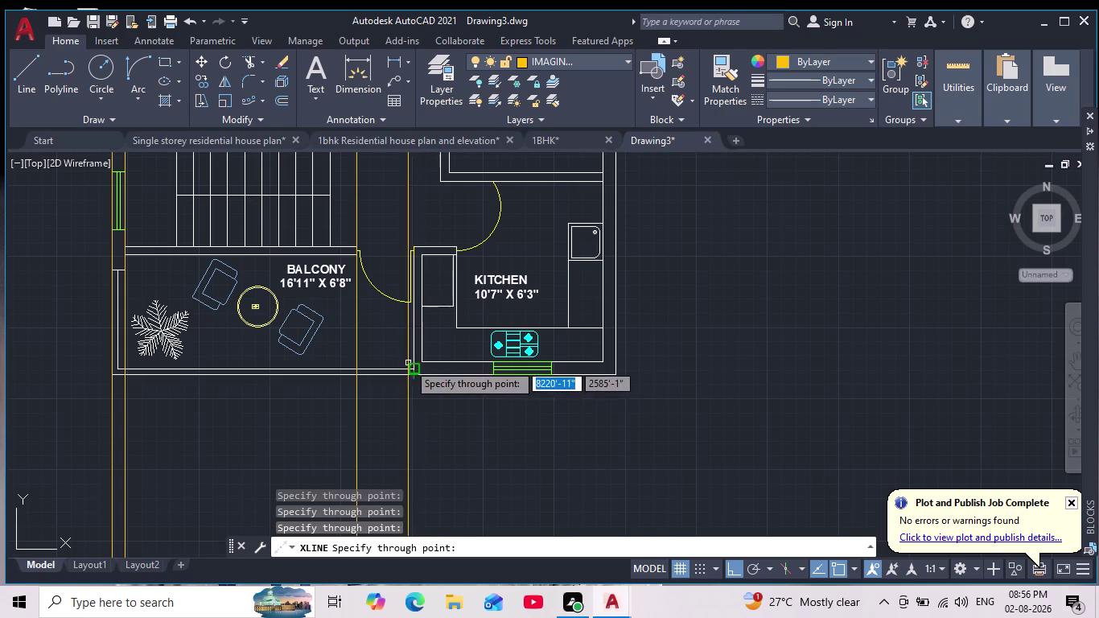
scroll(up, 3)
scroll(down, 3)
middle_drag(398, 313, 397, 400)
scroll(up, 3)
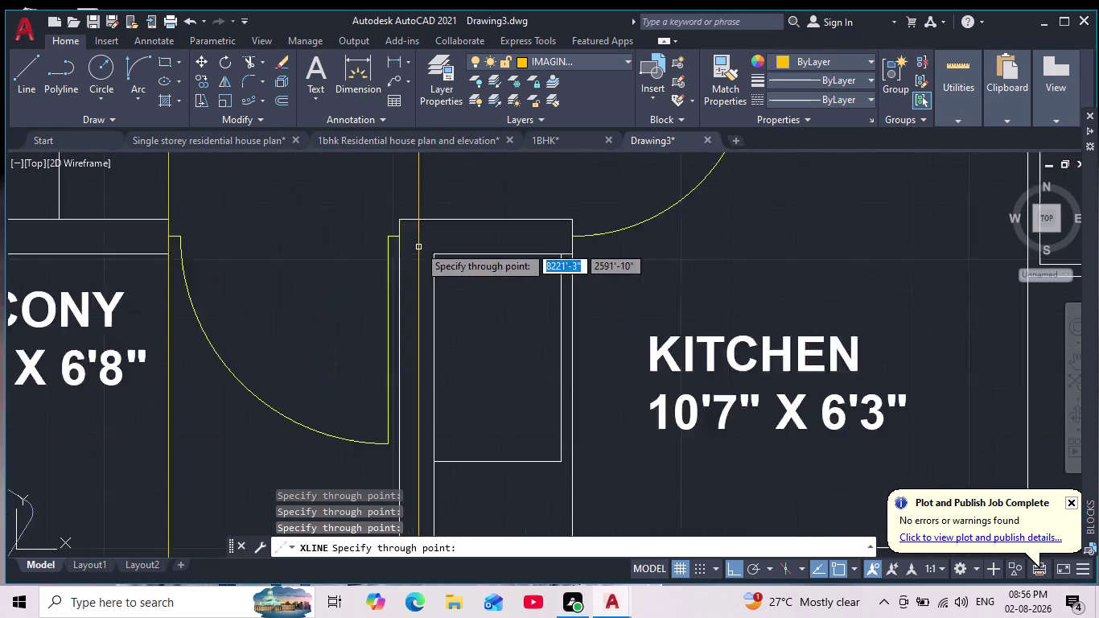
scroll(up, 3)
click(389, 205)
scroll(down, 3)
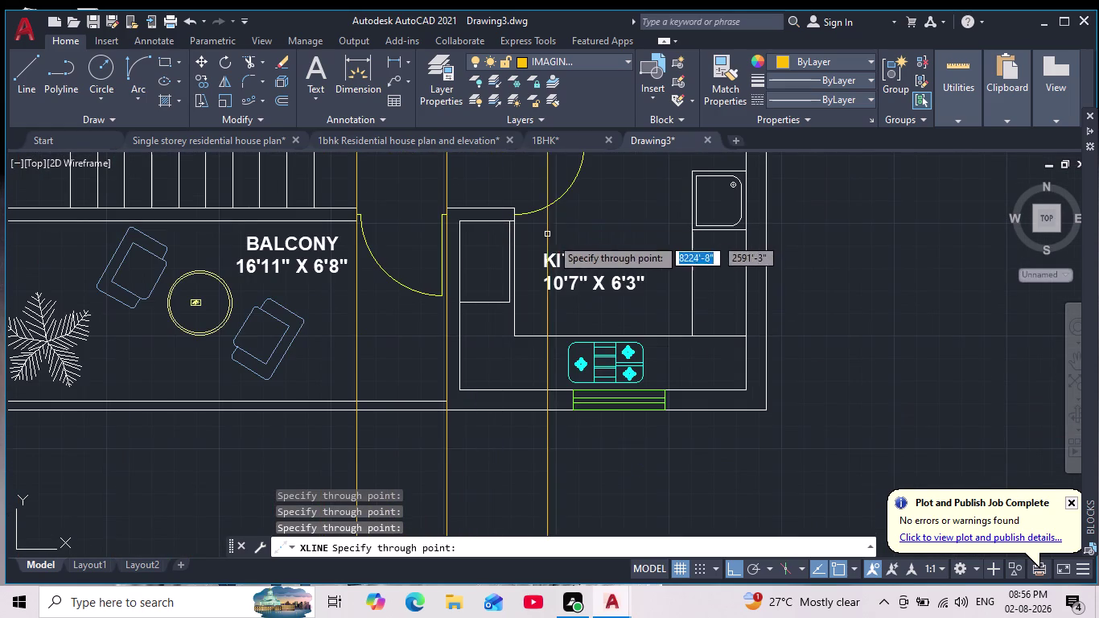
middle_drag(556, 245, 413, 217)
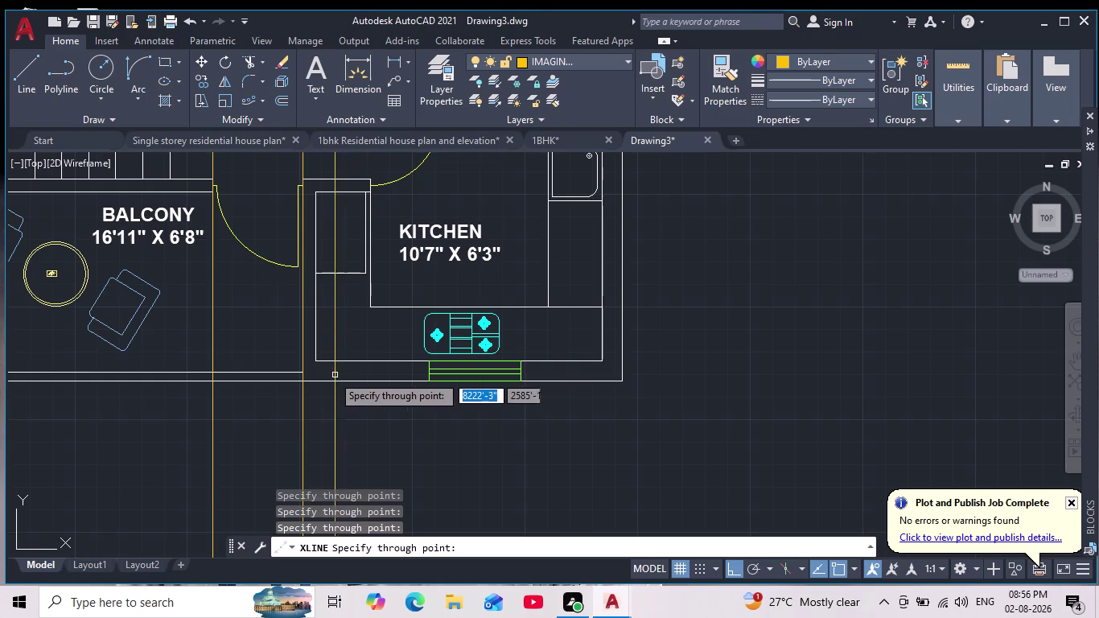
scroll(down, 3)
scroll(up, 3)
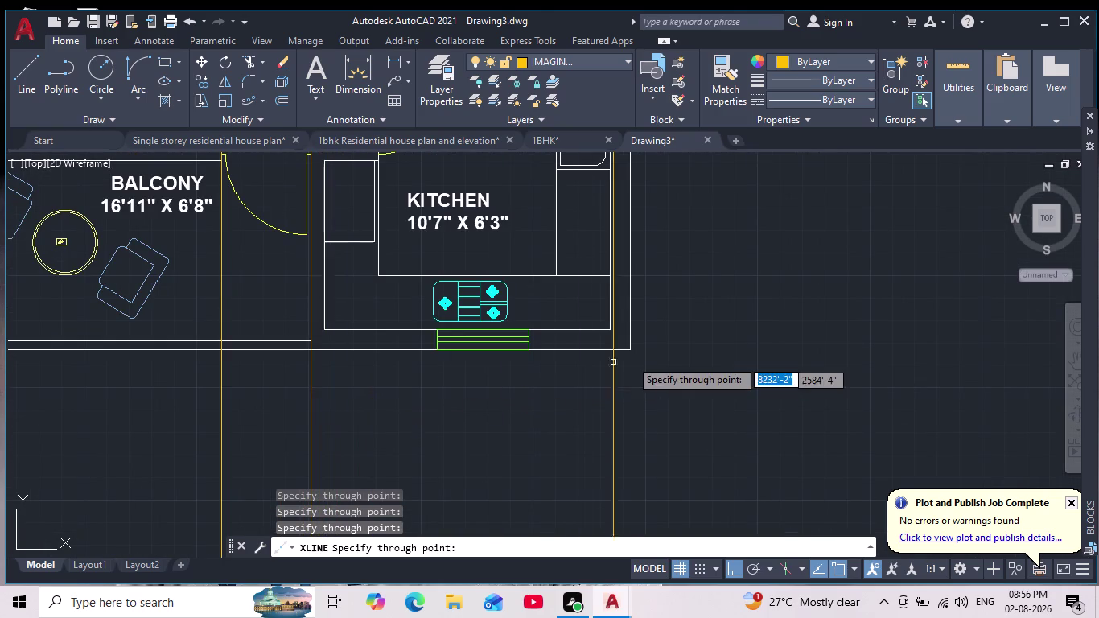
scroll(up, 3)
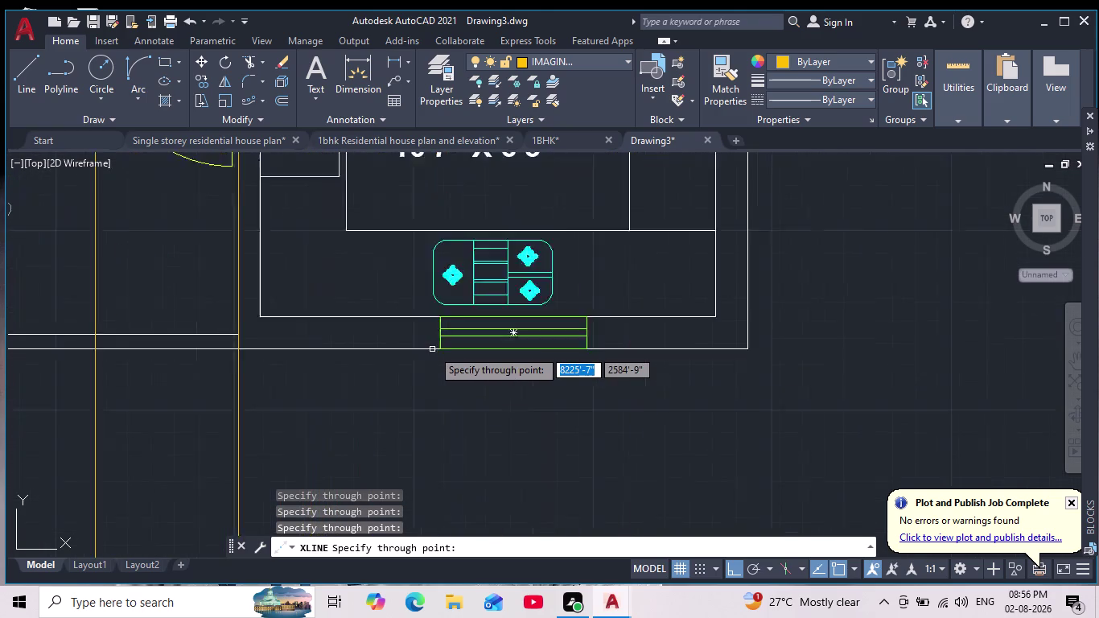
scroll(up, 3)
click(455, 349)
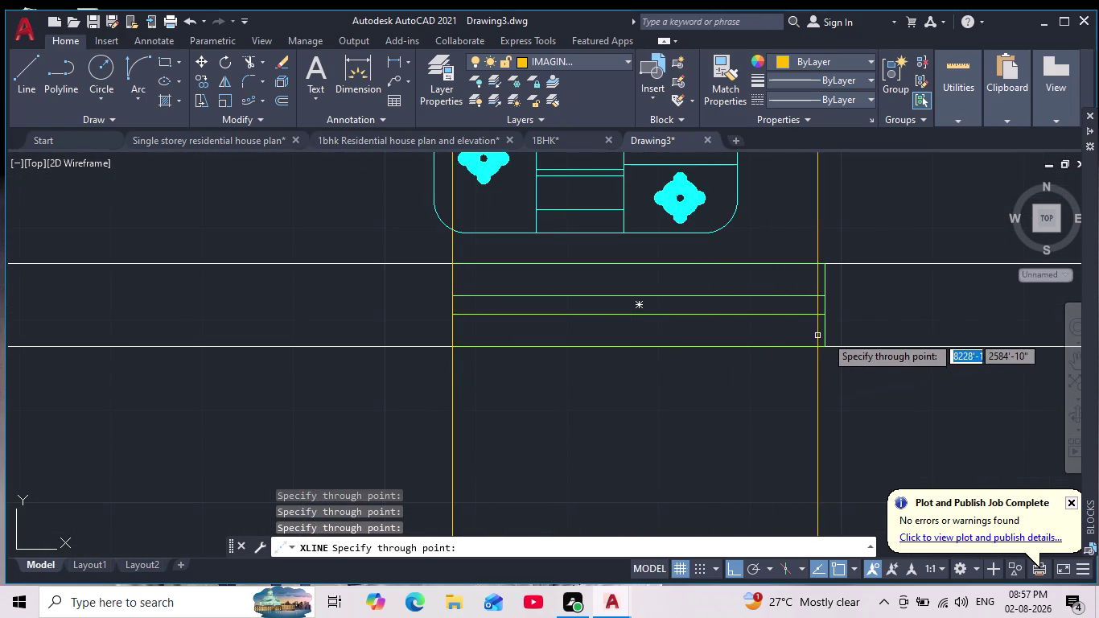
click(828, 342)
scroll(down, 3)
middle_drag(861, 354, 552, 388)
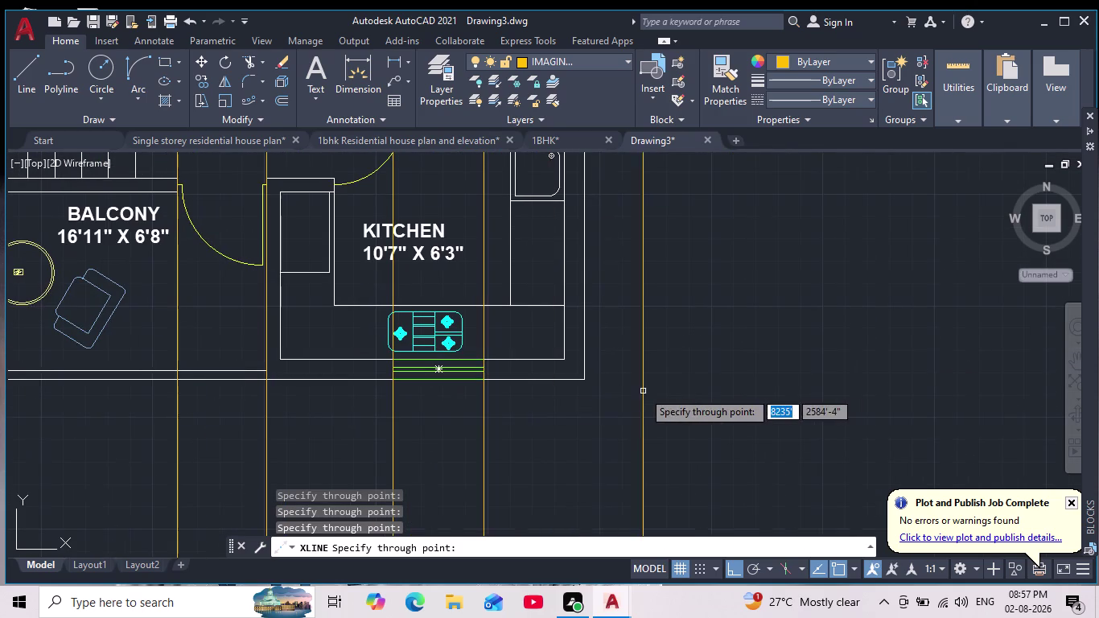
click(583, 384)
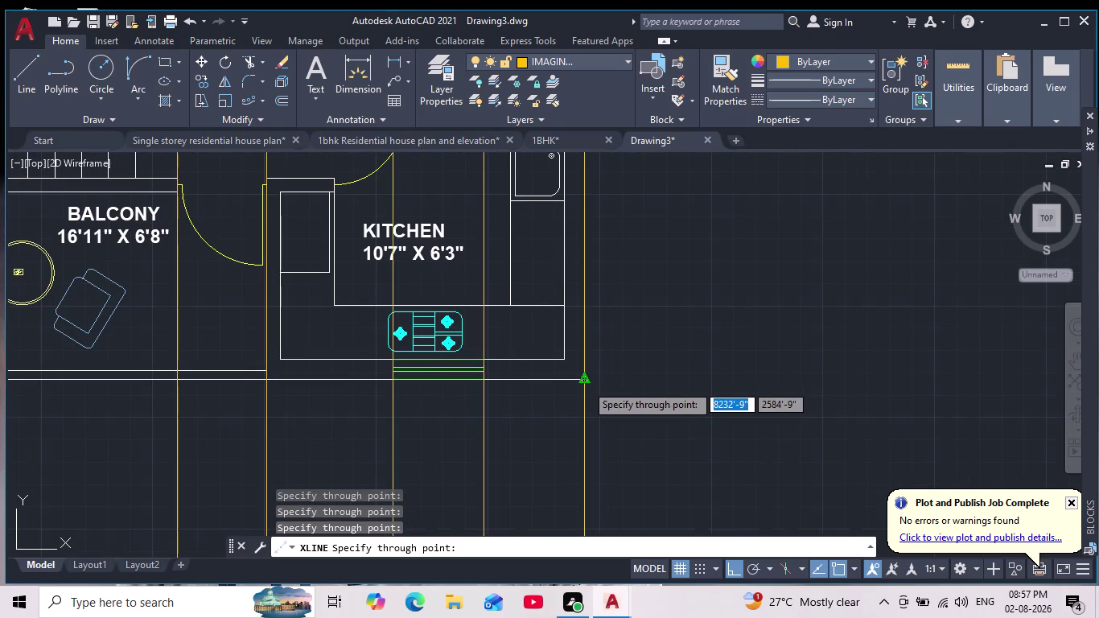
key(Escape)
scroll(down, 3)
scroll(up, 3)
scroll(up, 3)
scroll(up, 3)
middle_drag(575, 386, 636, 483)
scroll(down, 3)
middle_drag(653, 415, 653, 440)
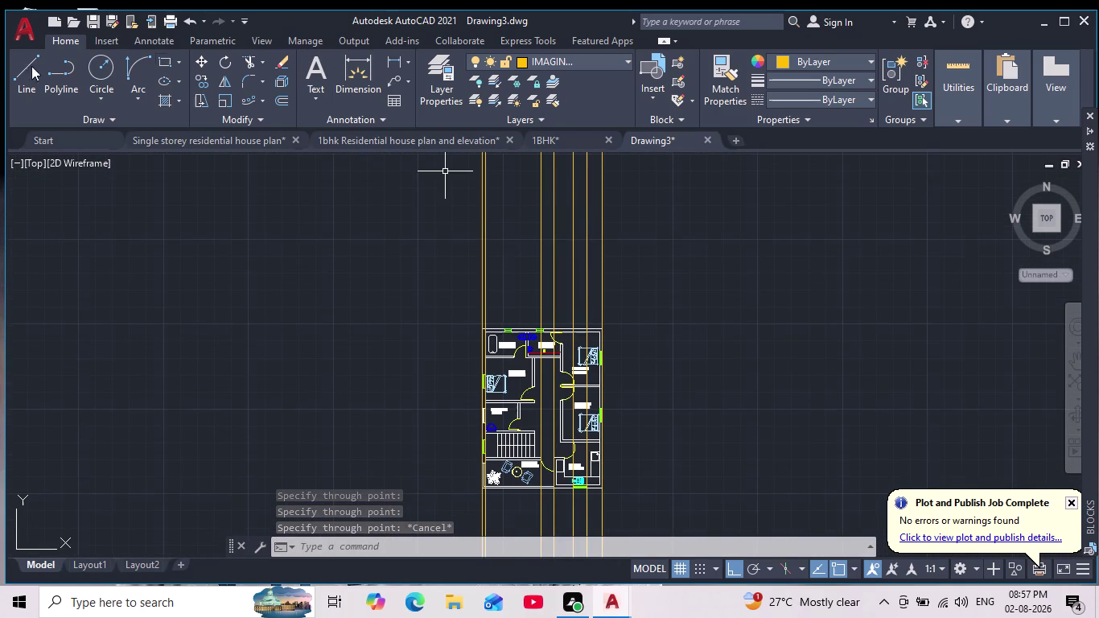
On layer 0, draw a horizontal ground line above the plan across all construction lines.
click(619, 57)
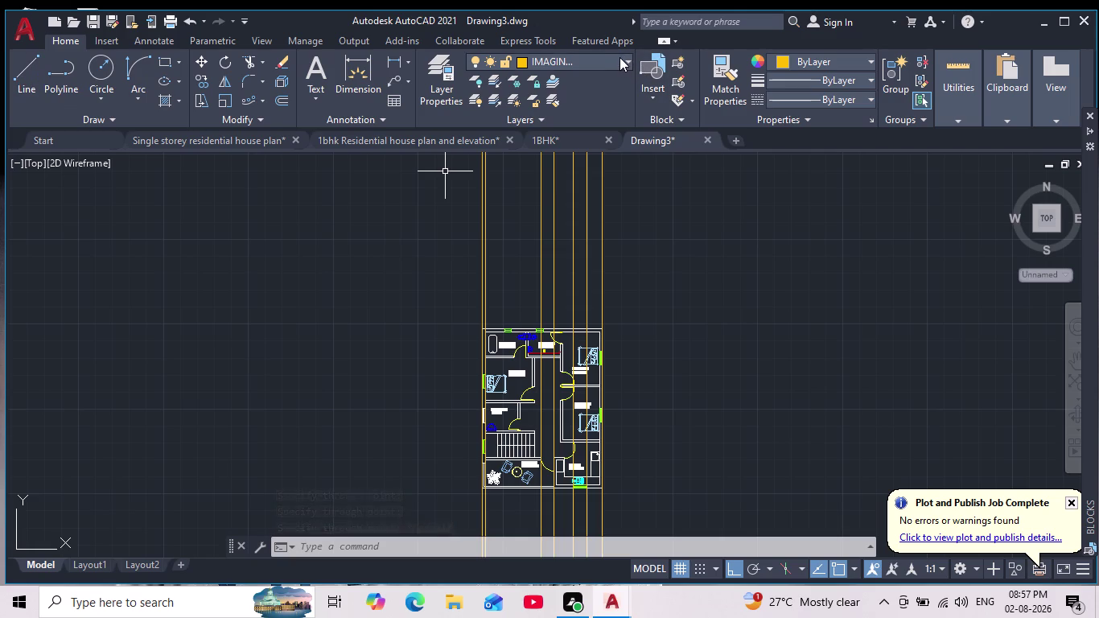
click(576, 83)
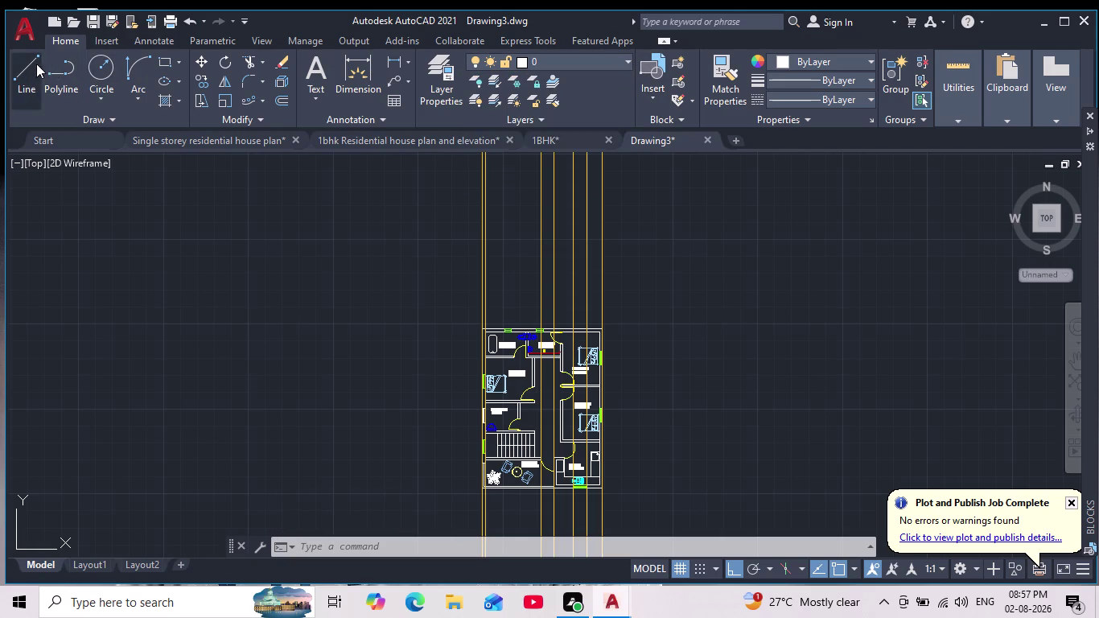
click(32, 67)
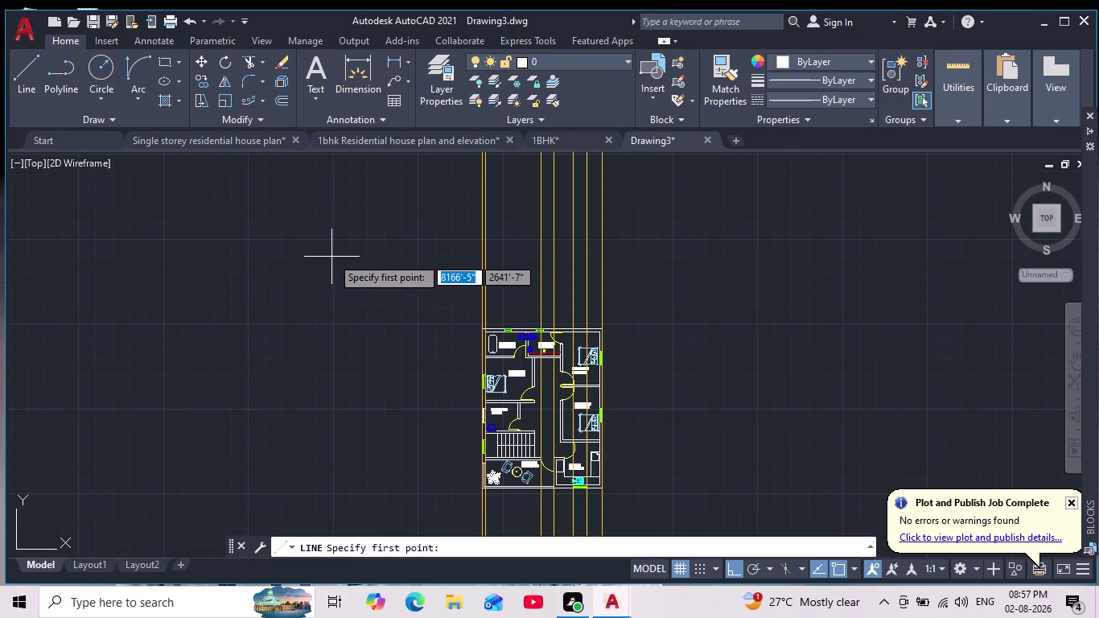
click(322, 258)
click(742, 258)
key(Escape)
key(Escape)
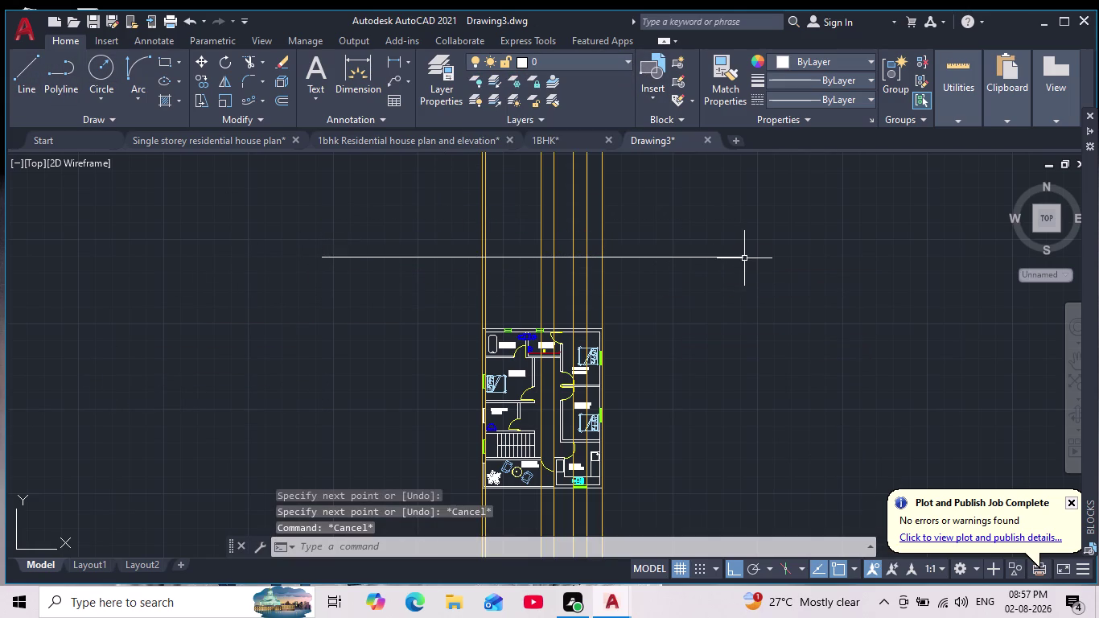
middle_drag(745, 259, 679, 336)
scroll(up, 3)
middle_click(582, 389)
scroll(down, 3)
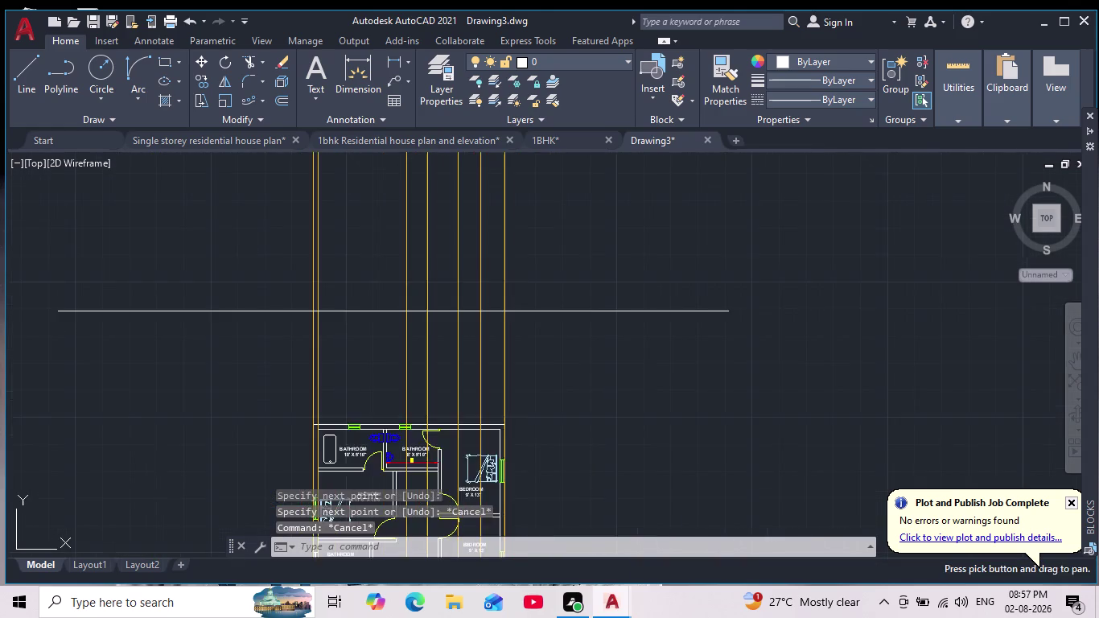
Start the Offset command with O.
key(Escape)
key(Escape)
key(o)
key(Return)
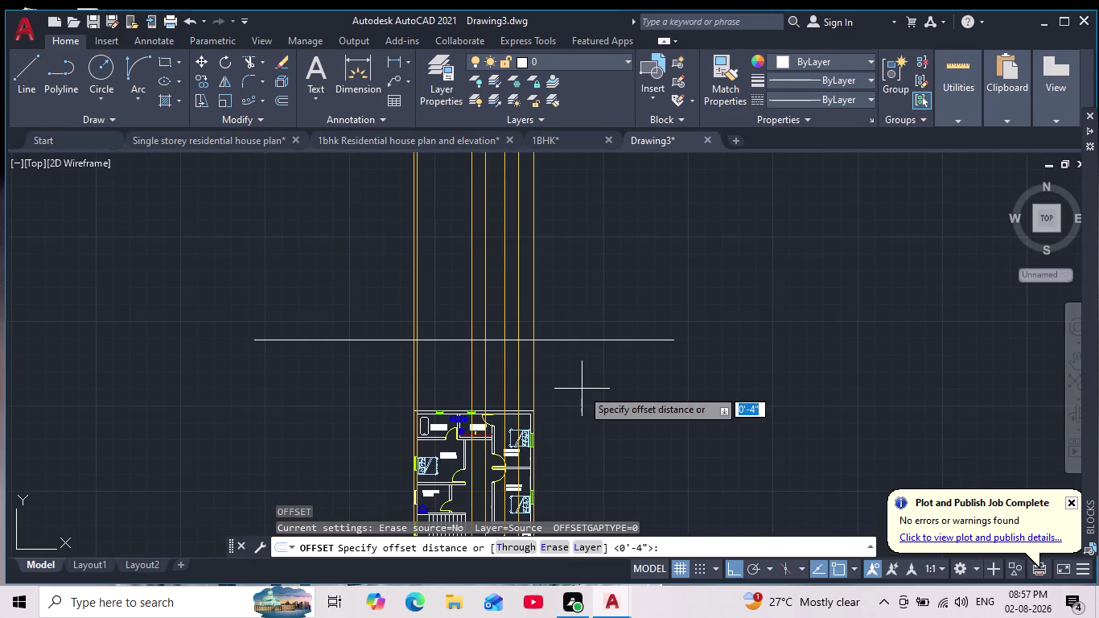
Offset the ground line 1'6" upward.
text(1'6")
key(Return)
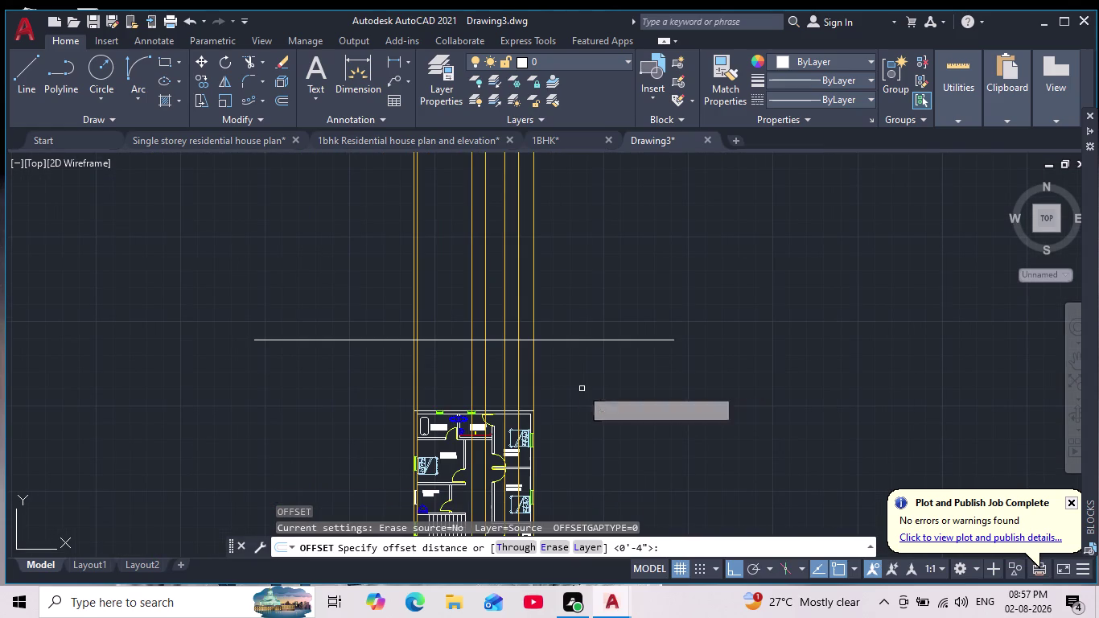
click(585, 345)
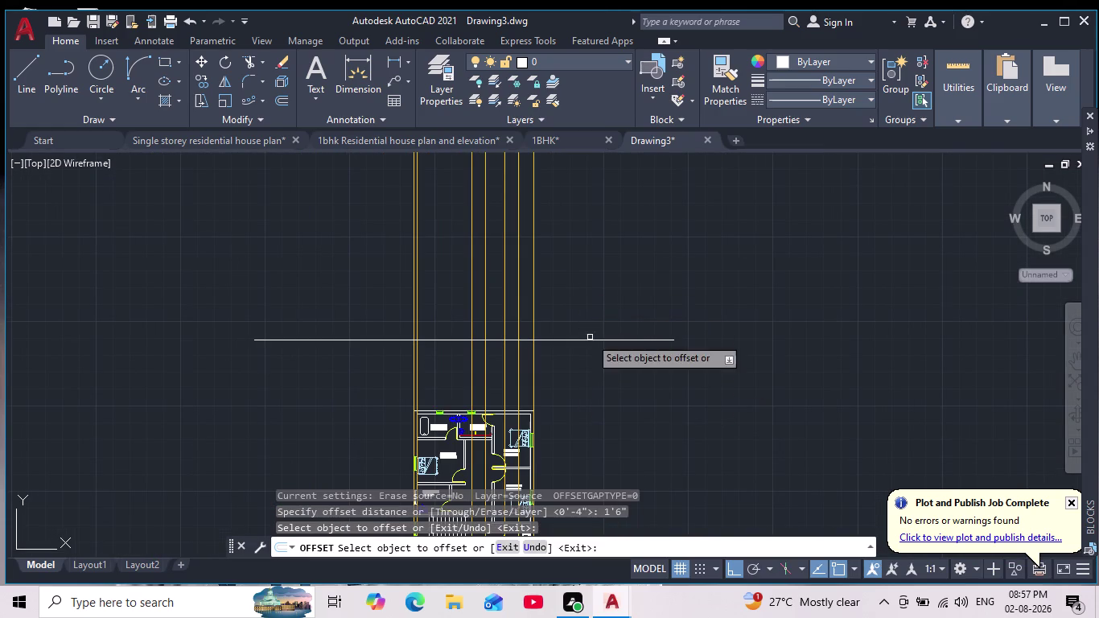
click(591, 340)
click(605, 280)
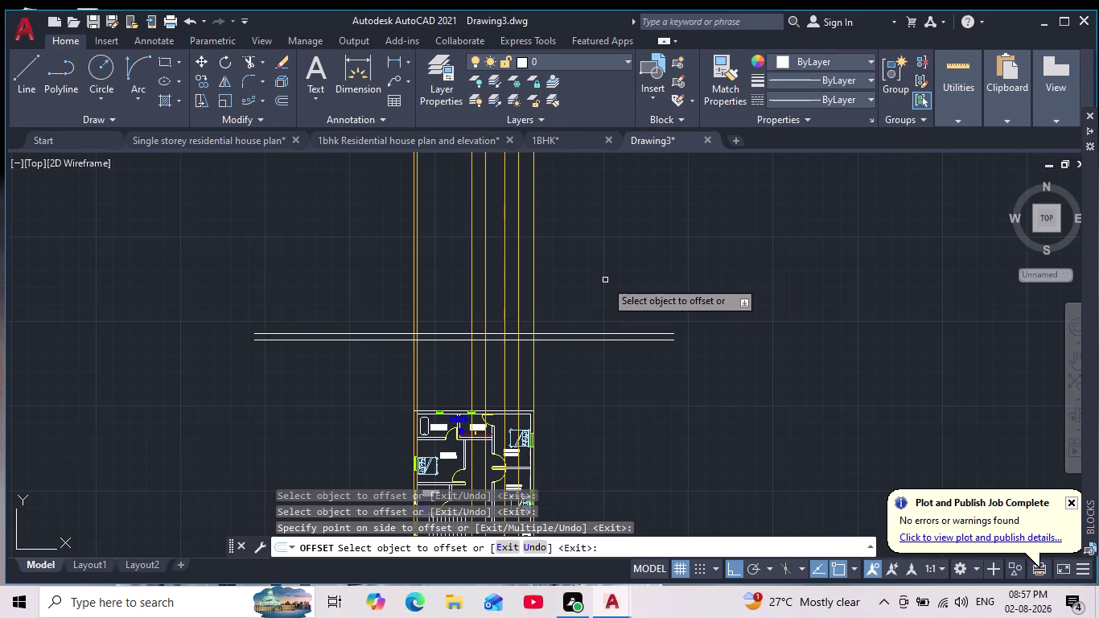
scroll(up, 3)
middle_drag(571, 387, 576, 485)
key(Return)
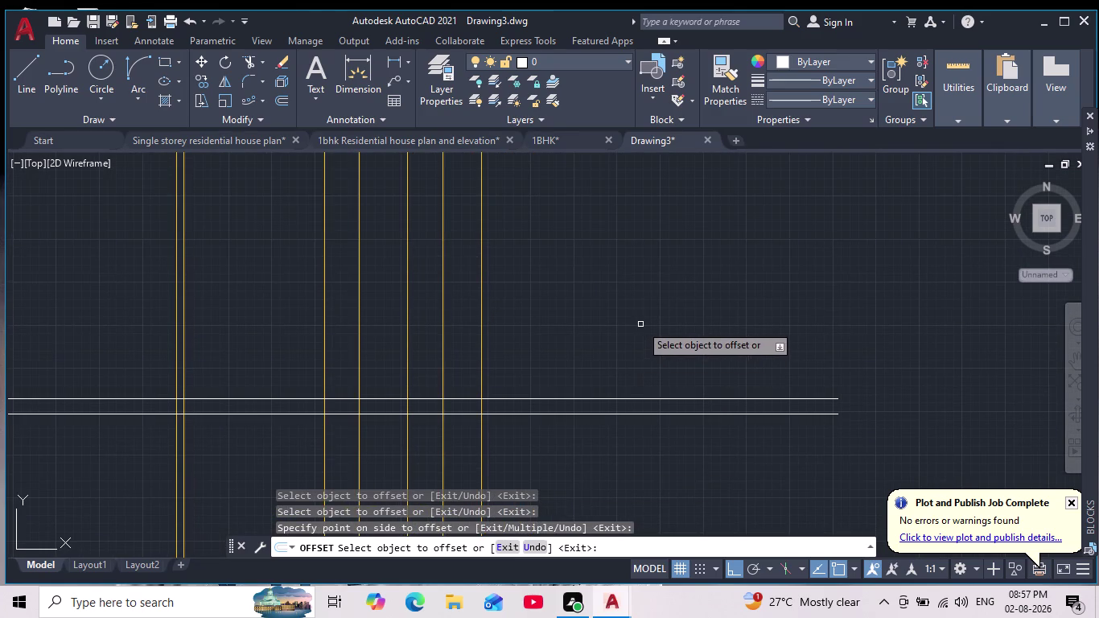
After cancelling a false start, offset the upper horizontal line 3" upward.
key(Return)
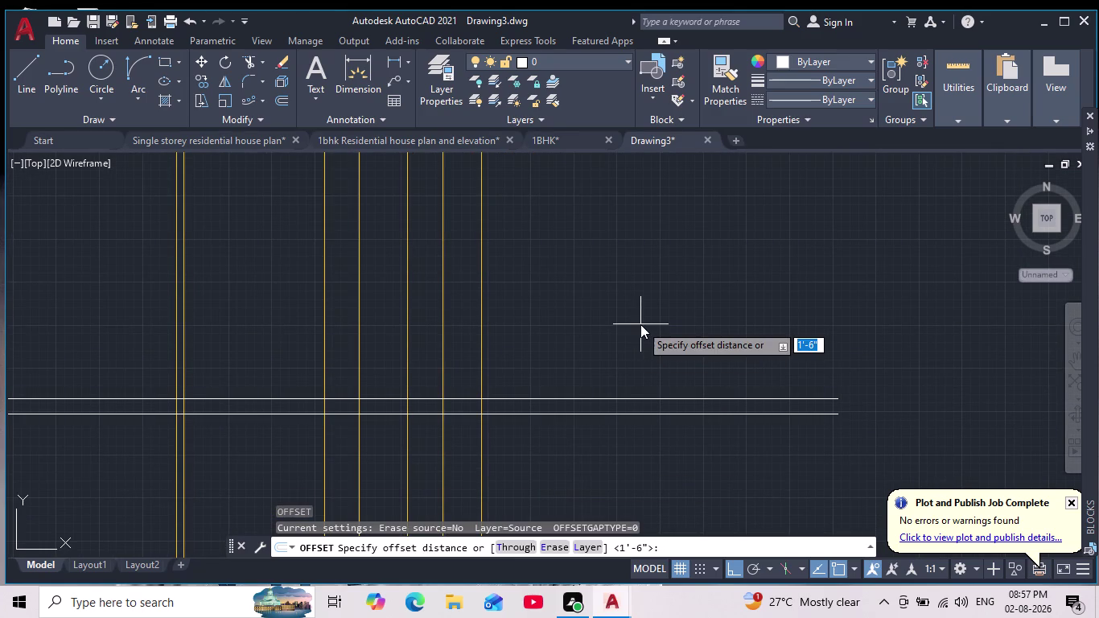
key(3)
key(Return)
key(Escape)
key(Escape)
key(Escape)
key(Escape)
key(Escape)
key(Escape)
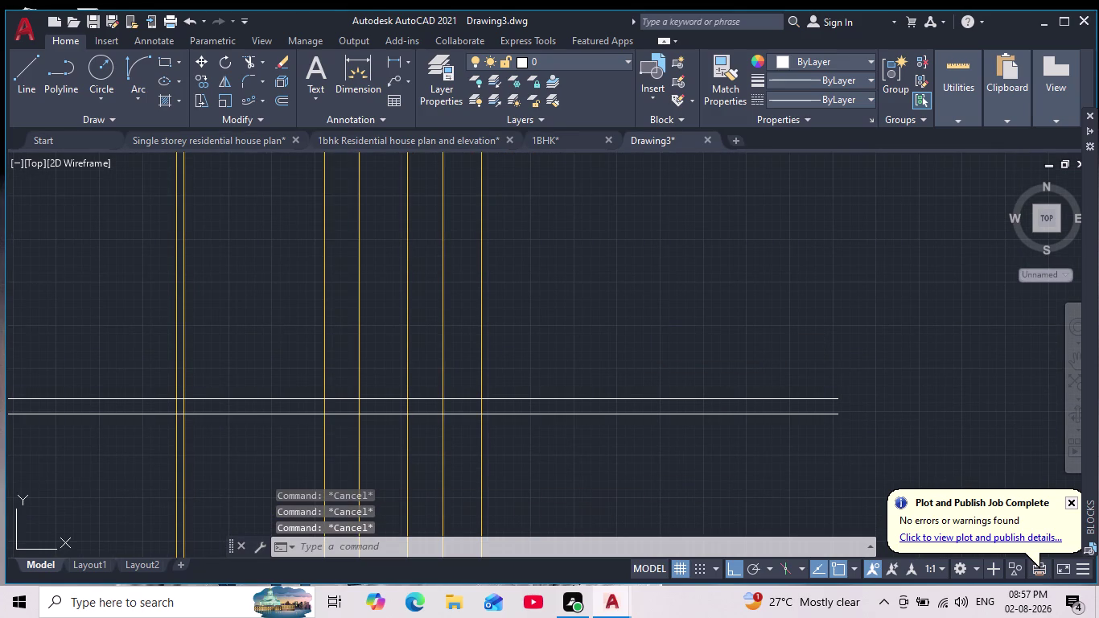
key(Return)
text(3)
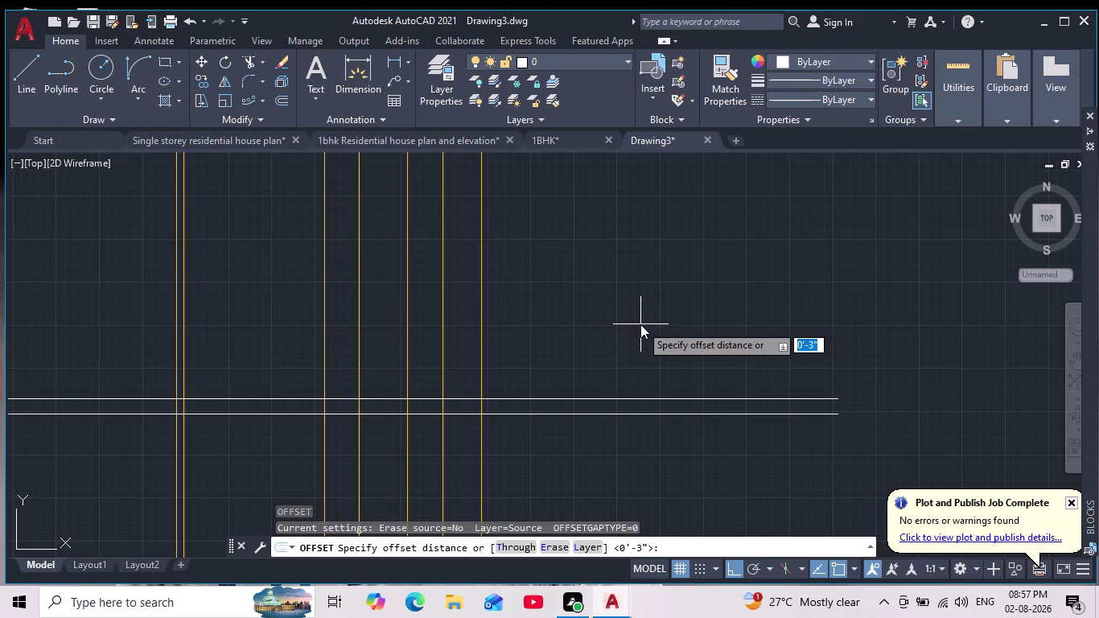
text(')
key(Return)
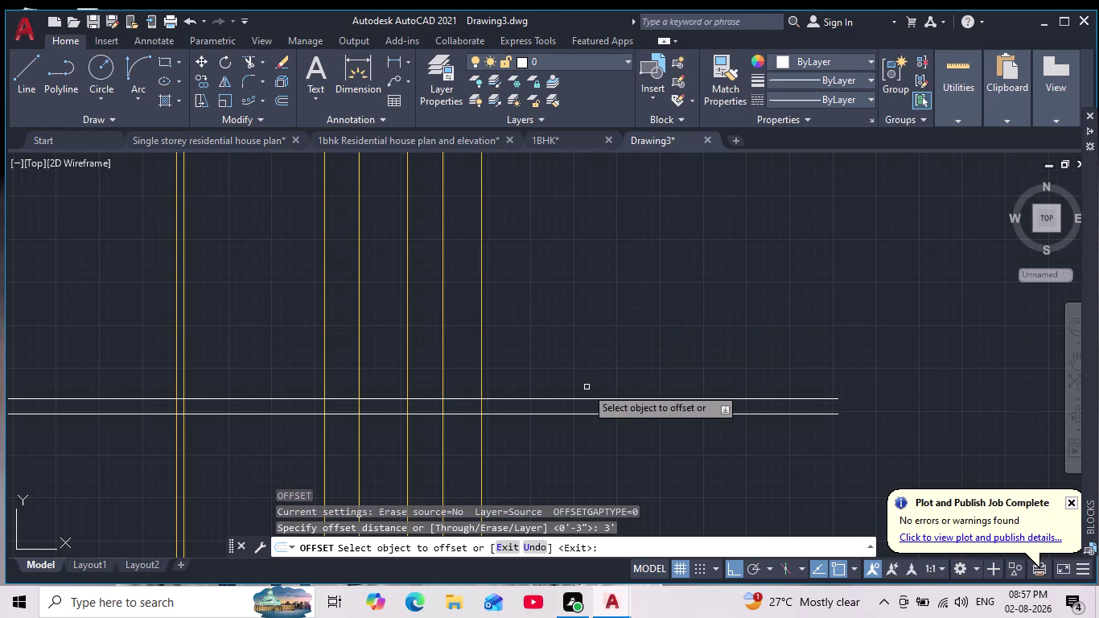
click(583, 397)
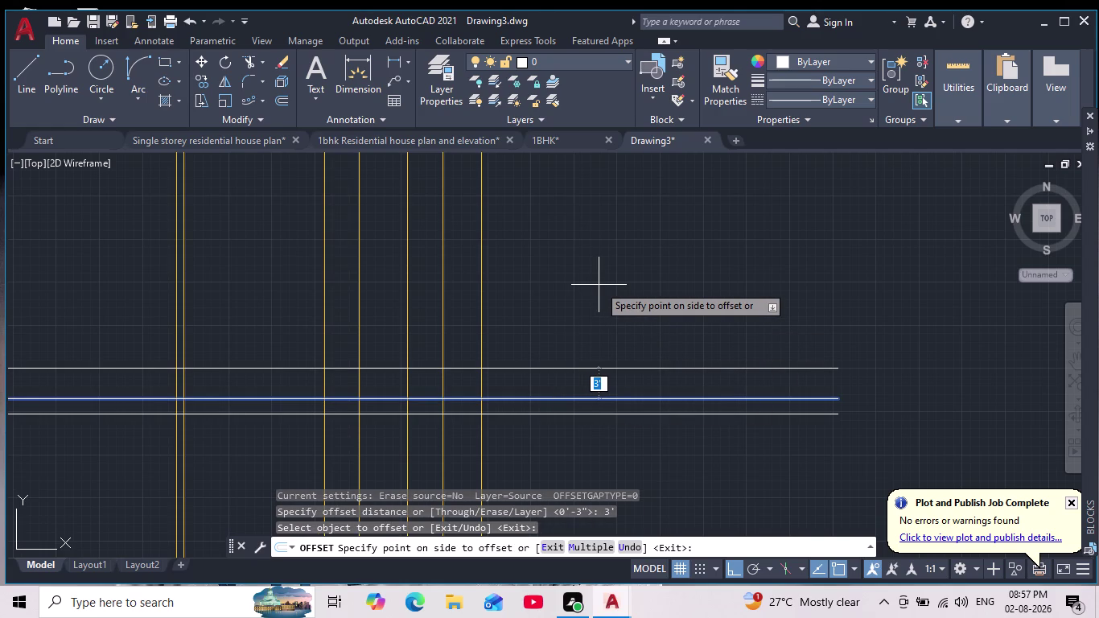
scroll(up, 3)
middle_drag(598, 285, 618, 230)
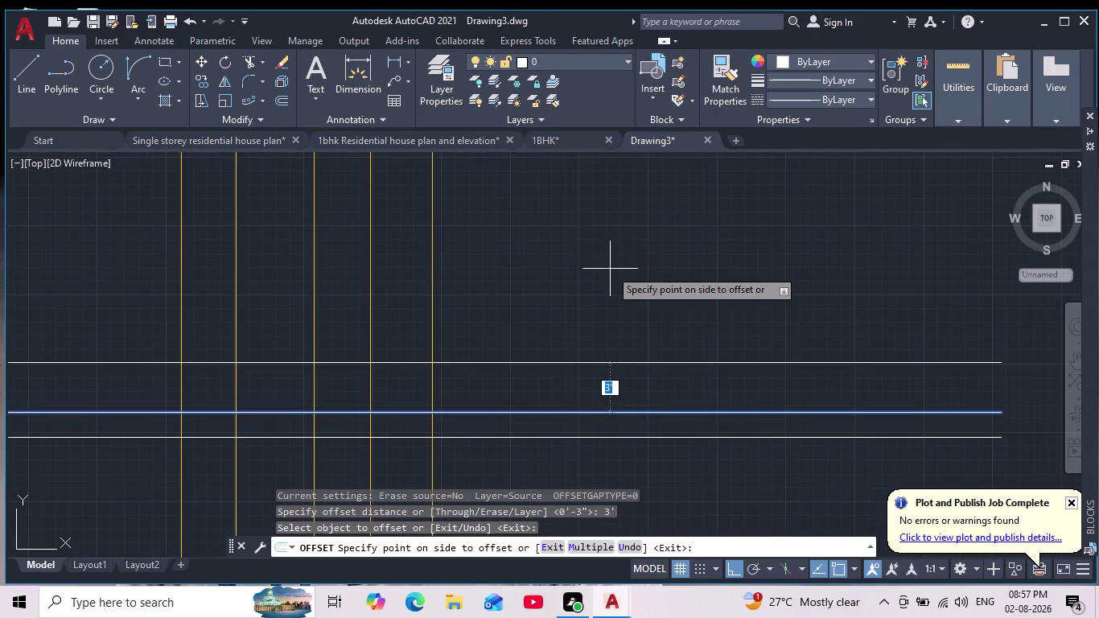
click(610, 269)
scroll(up, 3)
scroll(down, 3)
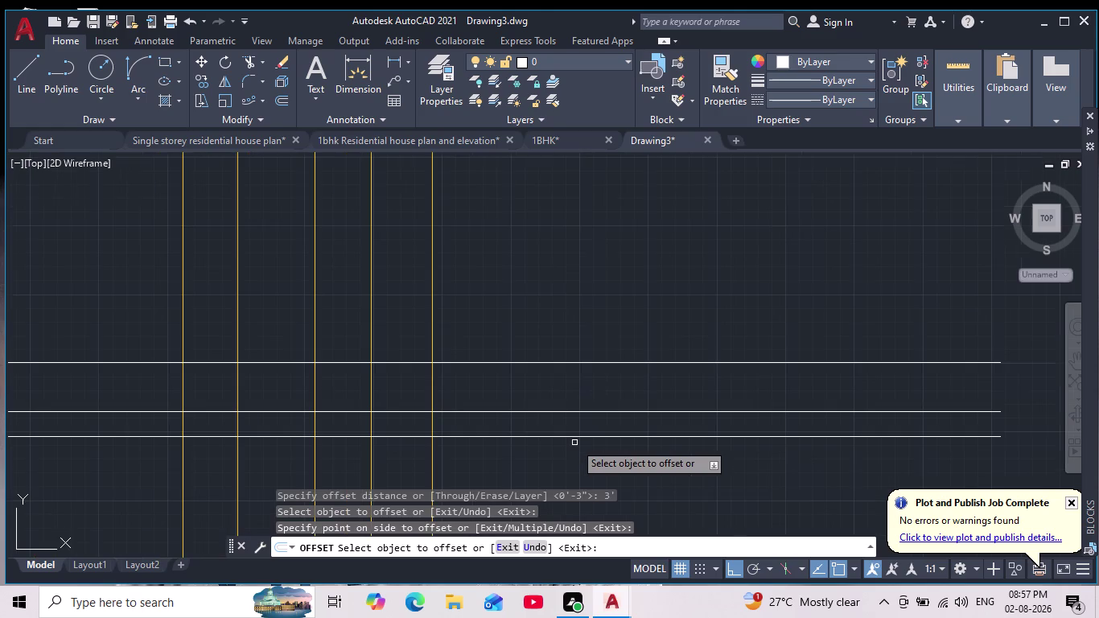
key(Return)
Offset a horizontal line 4' upward.
key(Return)
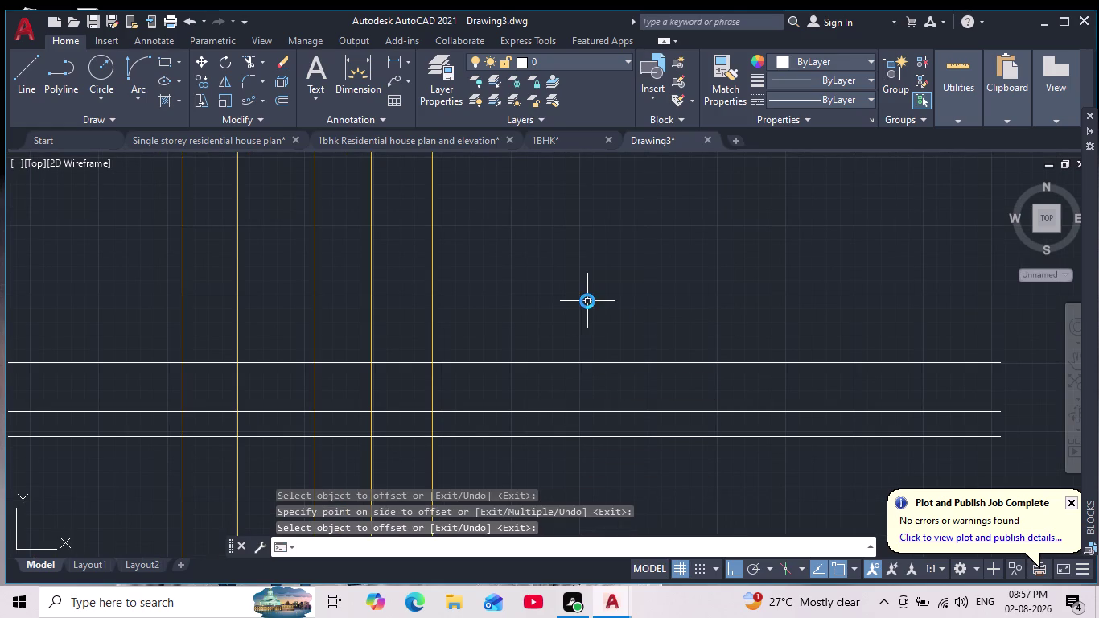
text(4)
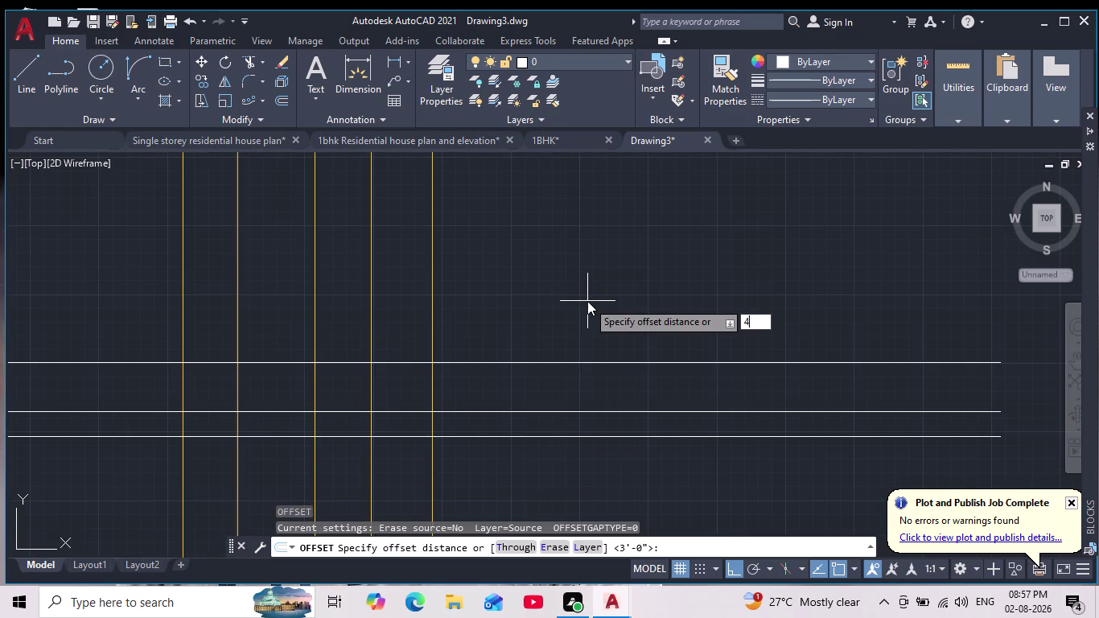
text(')
key(Return)
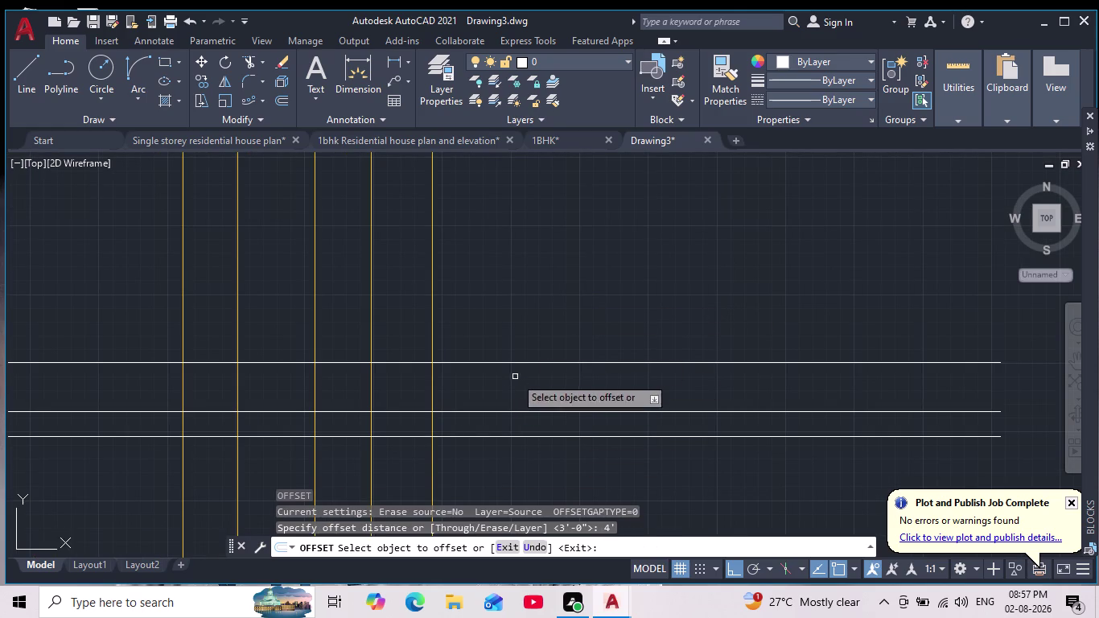
click(514, 363)
click(492, 265)
key(Return)
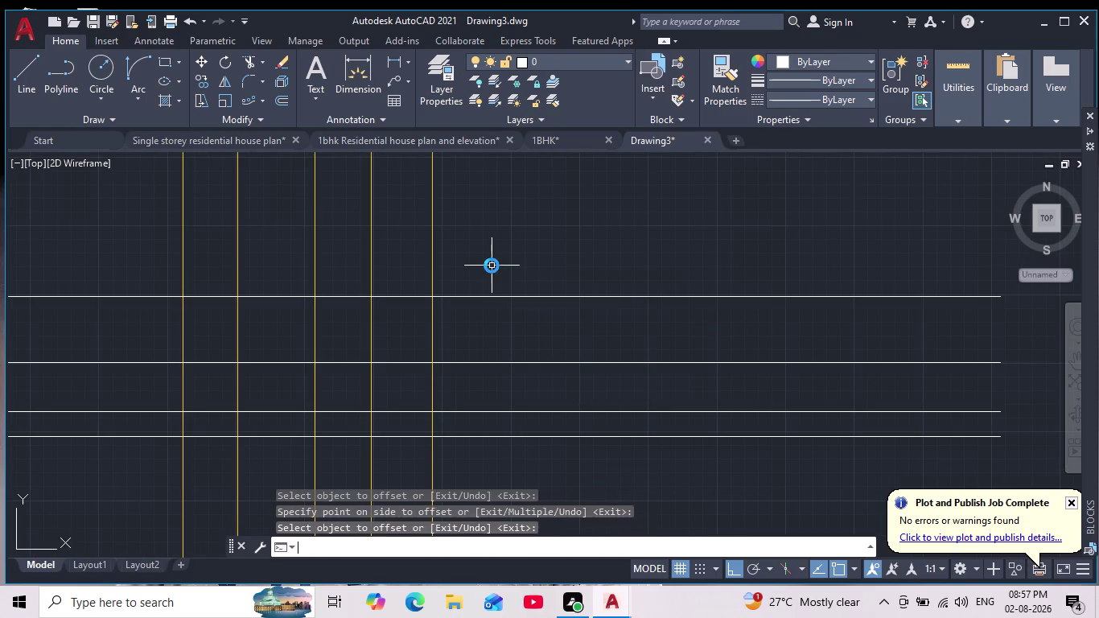
Attempt 3" and 4' offsets, cancelling the mistyped distance entries.
key(Return)
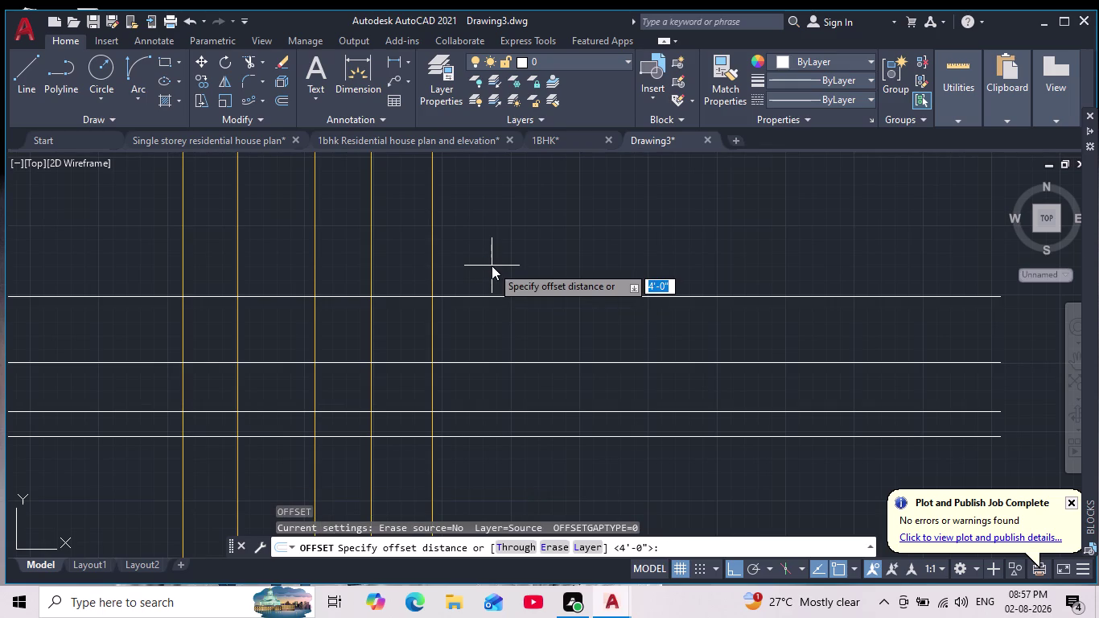
key(3)
key(Return)
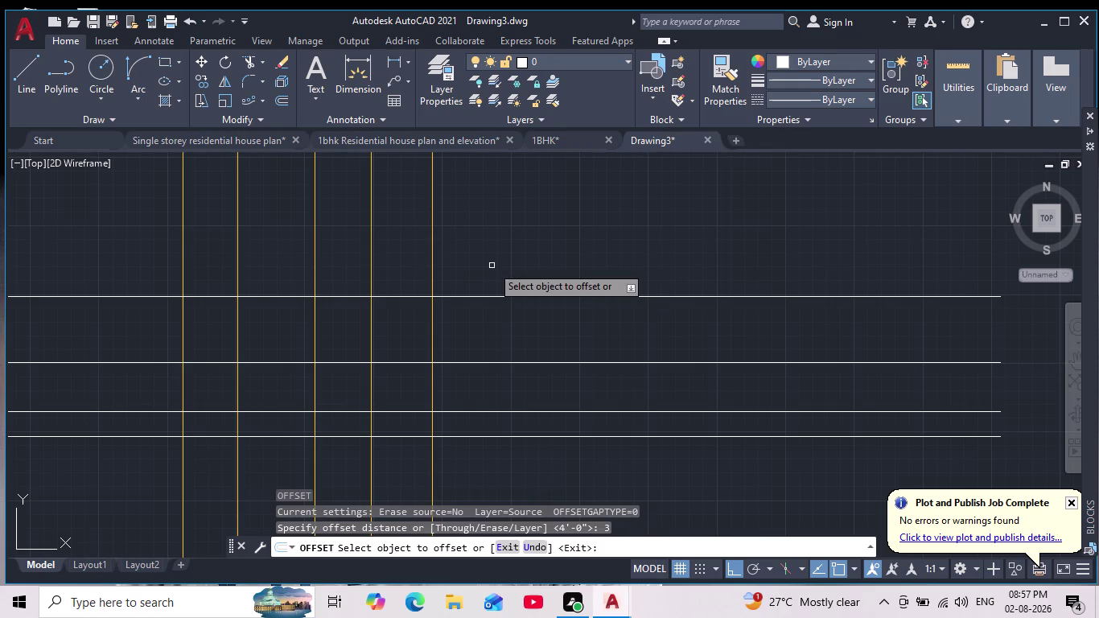
key(Escape)
key(Escape)
key(Escape)
key(Escape)
key(Return)
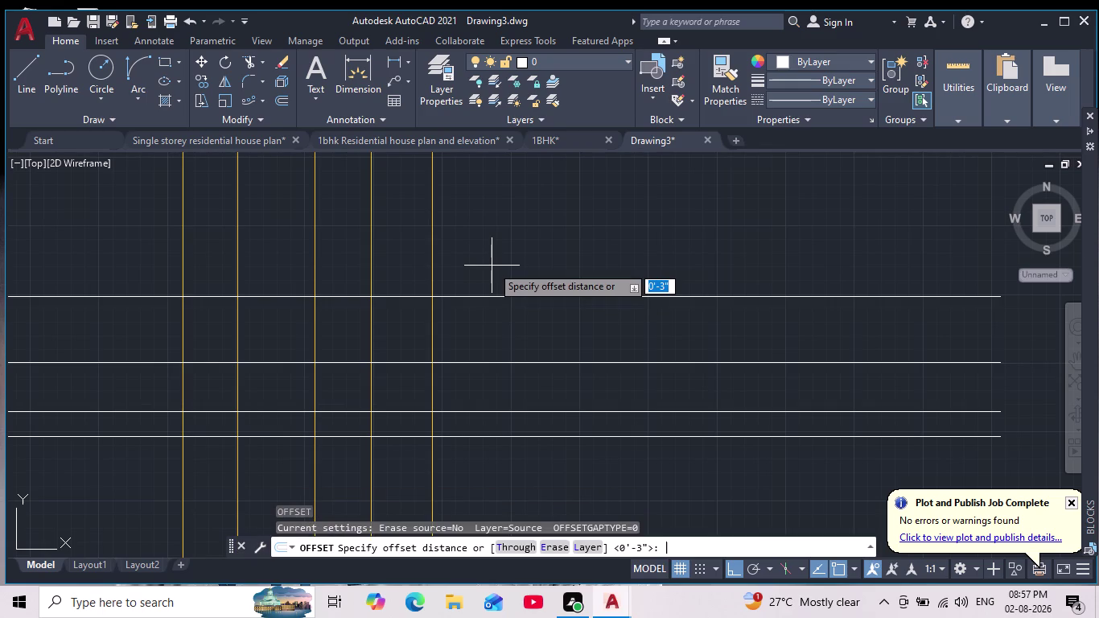
text(4')
key(Escape)
key(Escape)
key(Escape)
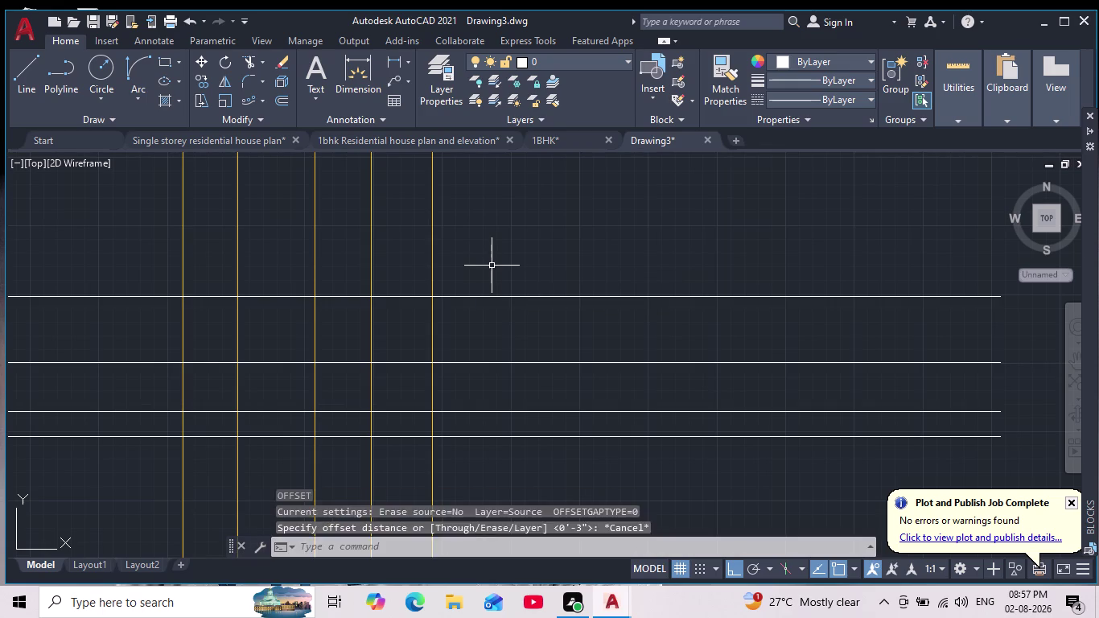
key(Escape)
key(Return)
Offset the top horizontal line 3" upward.
text(3')
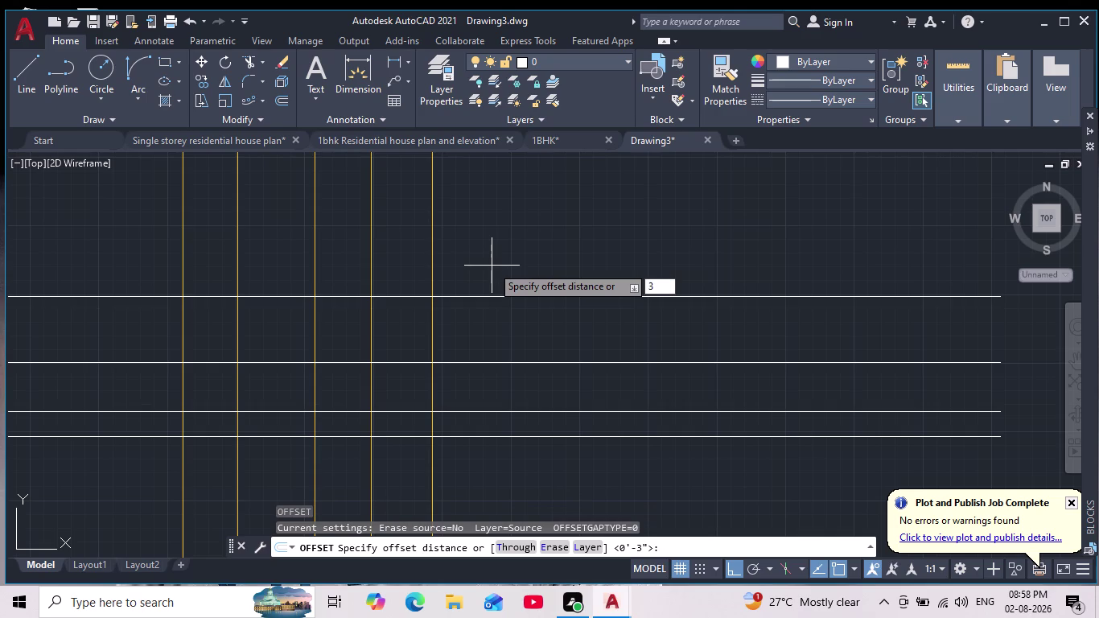
key(Return)
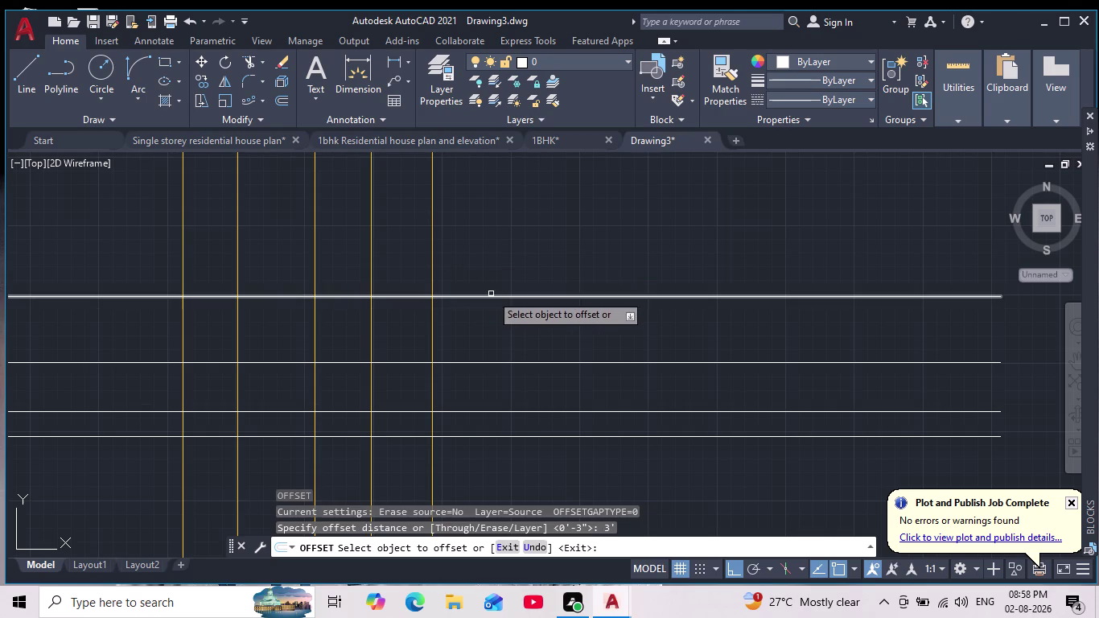
click(491, 294)
click(490, 296)
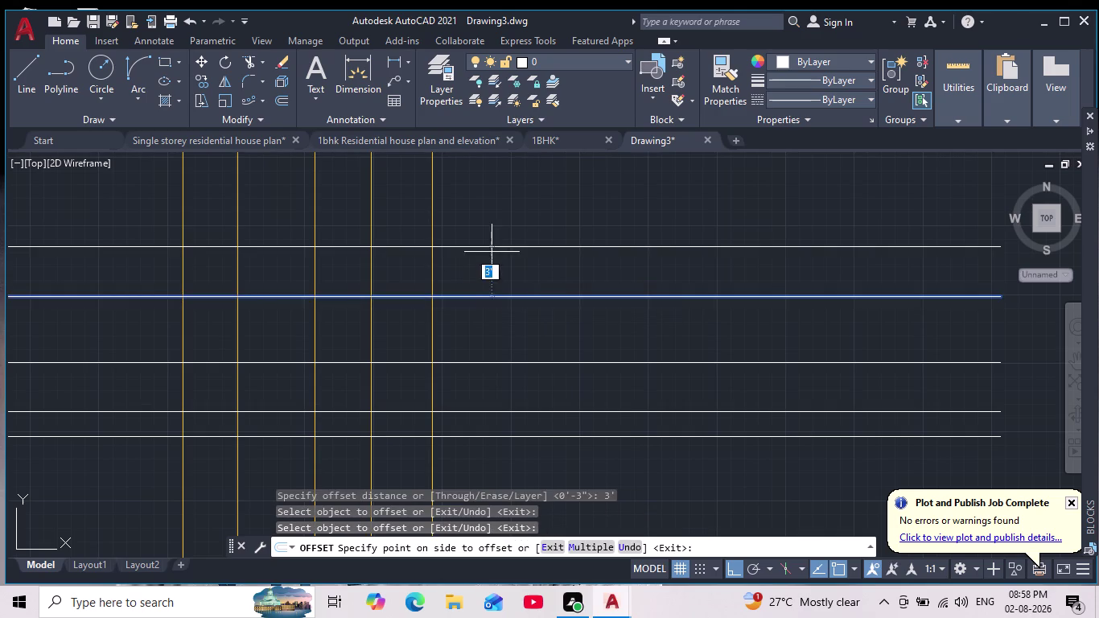
click(498, 234)
scroll(down, 3)
middle_drag(512, 246, 527, 320)
scroll(up, 3)
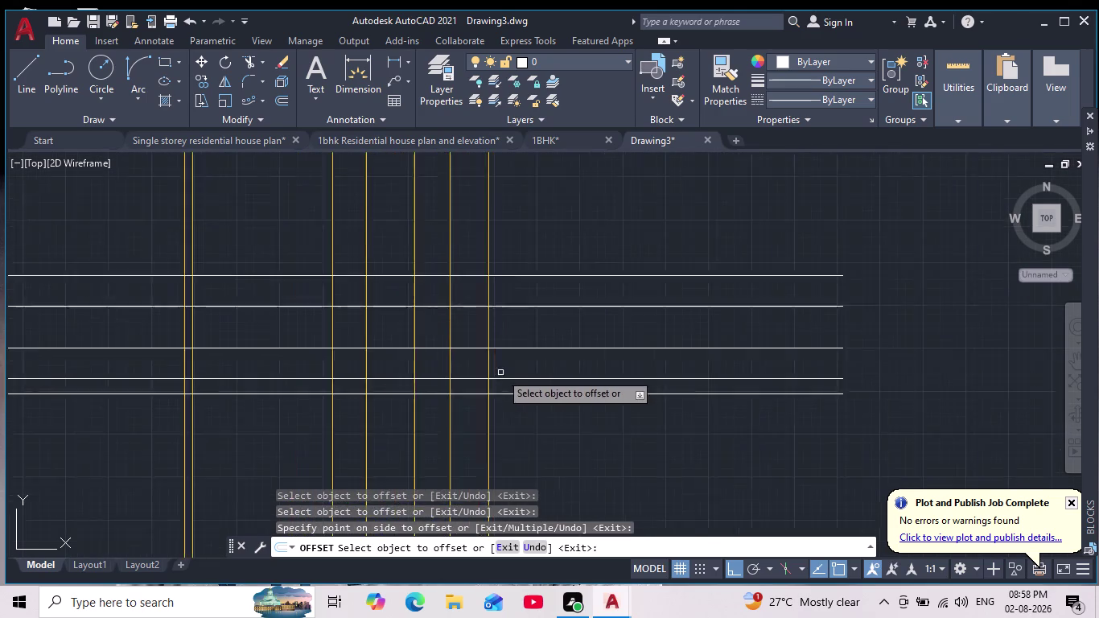
scroll(up, 3)
scroll(down, 3)
scroll(up, 3)
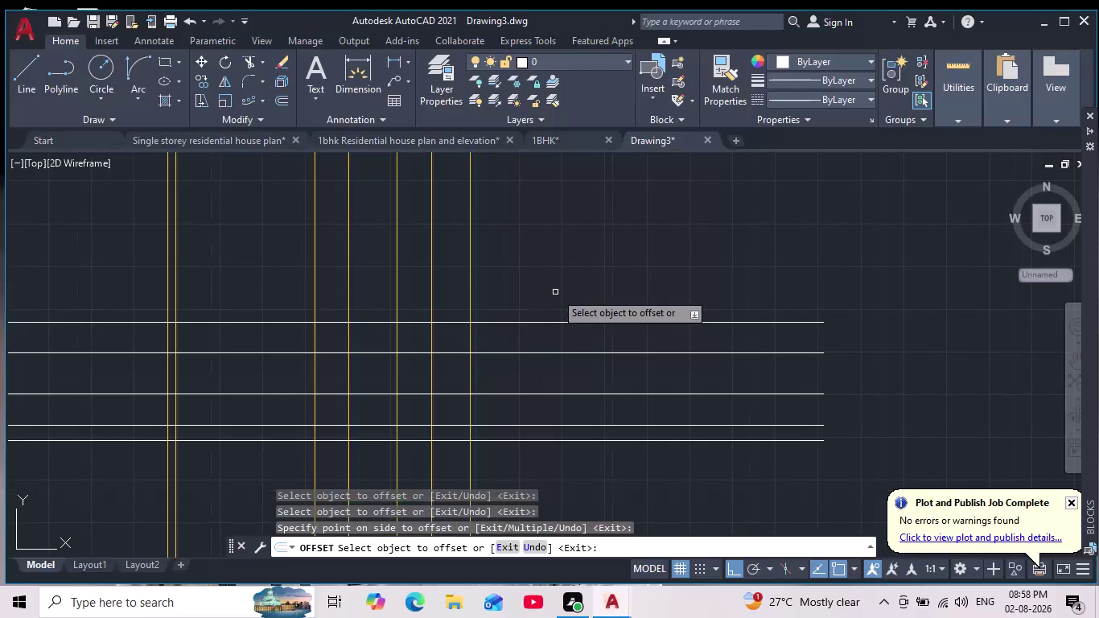
key(Return)
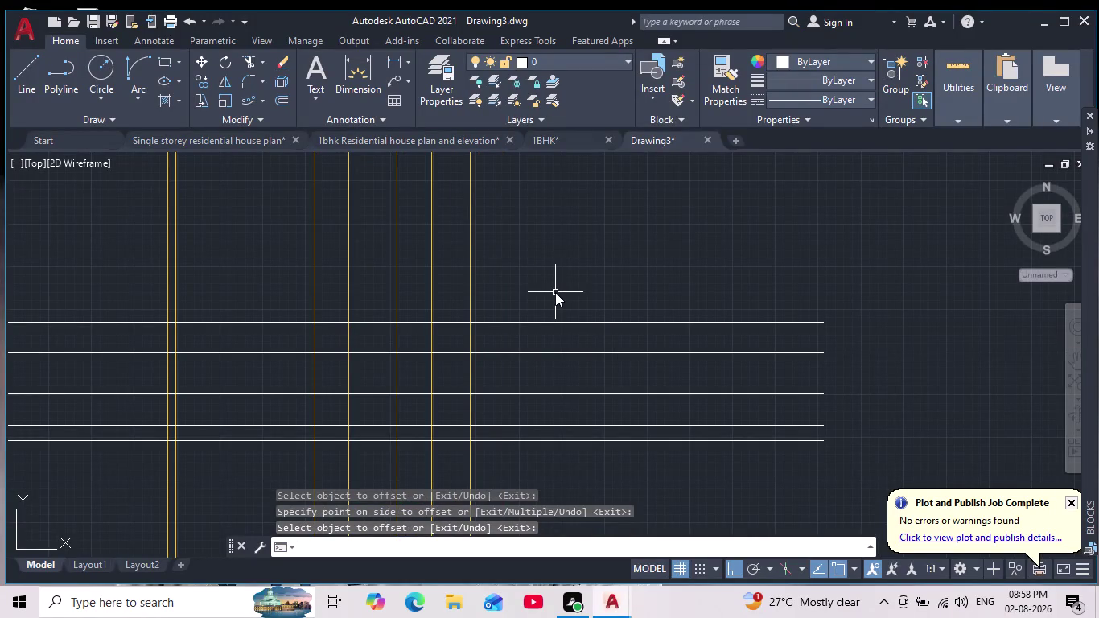
Offset a horizontal line 6" upward.
key(Return)
key(6)
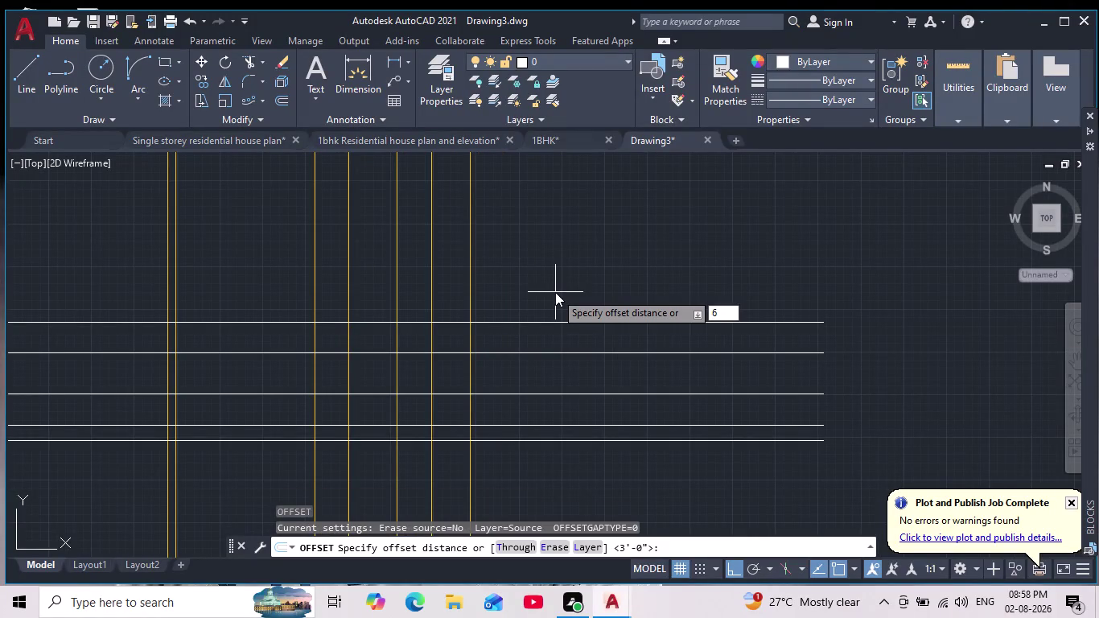
key(Return)
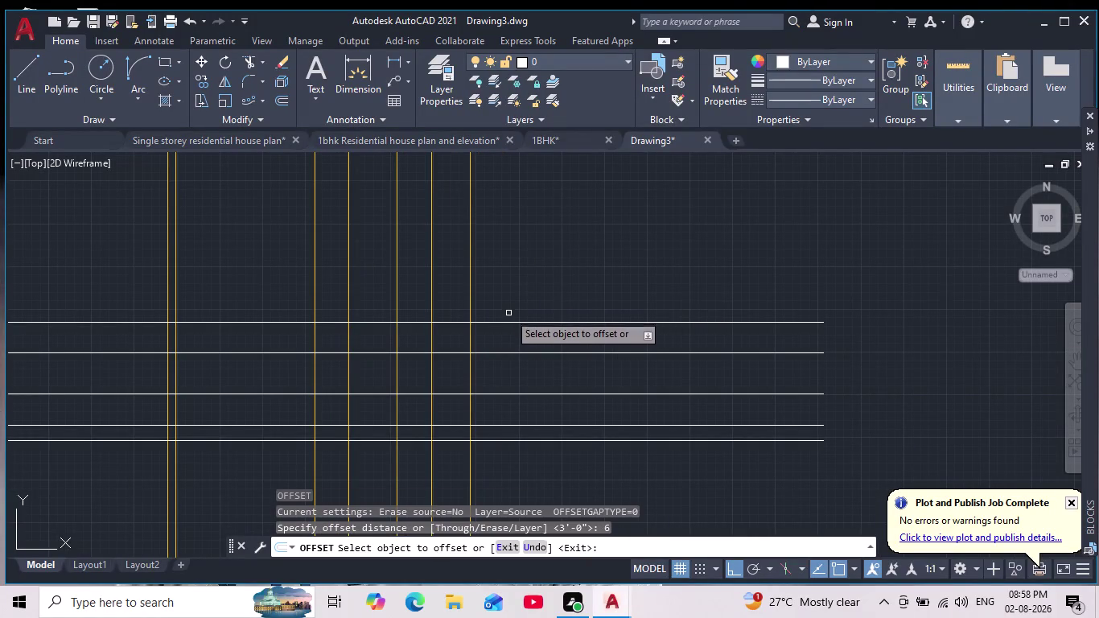
click(508, 321)
click(542, 249)
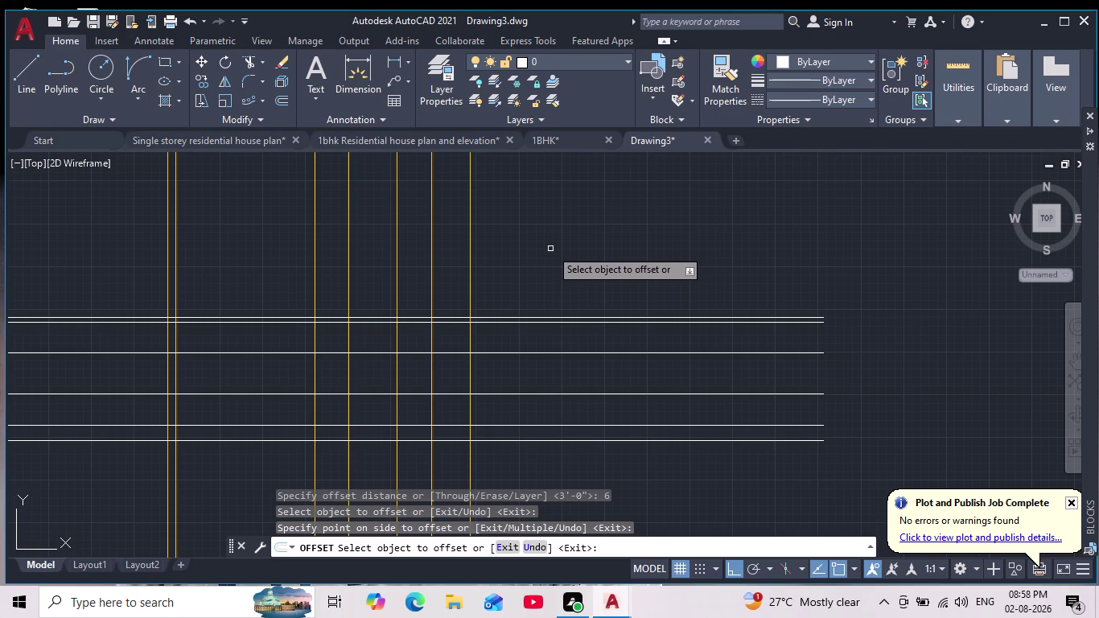
key(Return)
Offset a horizontal line 3'6" and stop making copies.
key(Return)
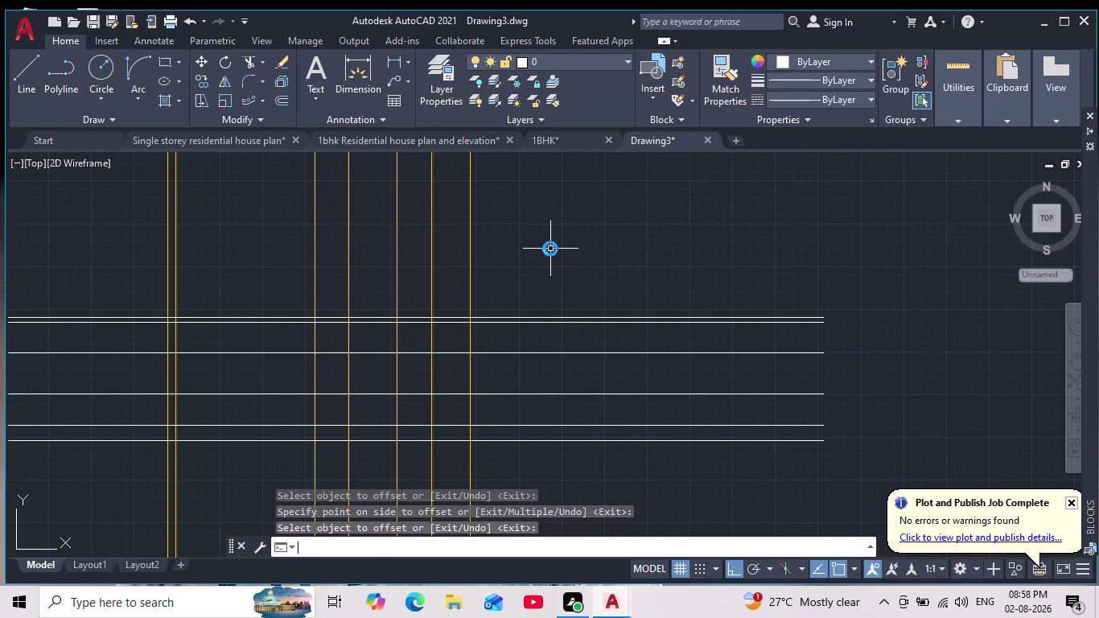
text(3')
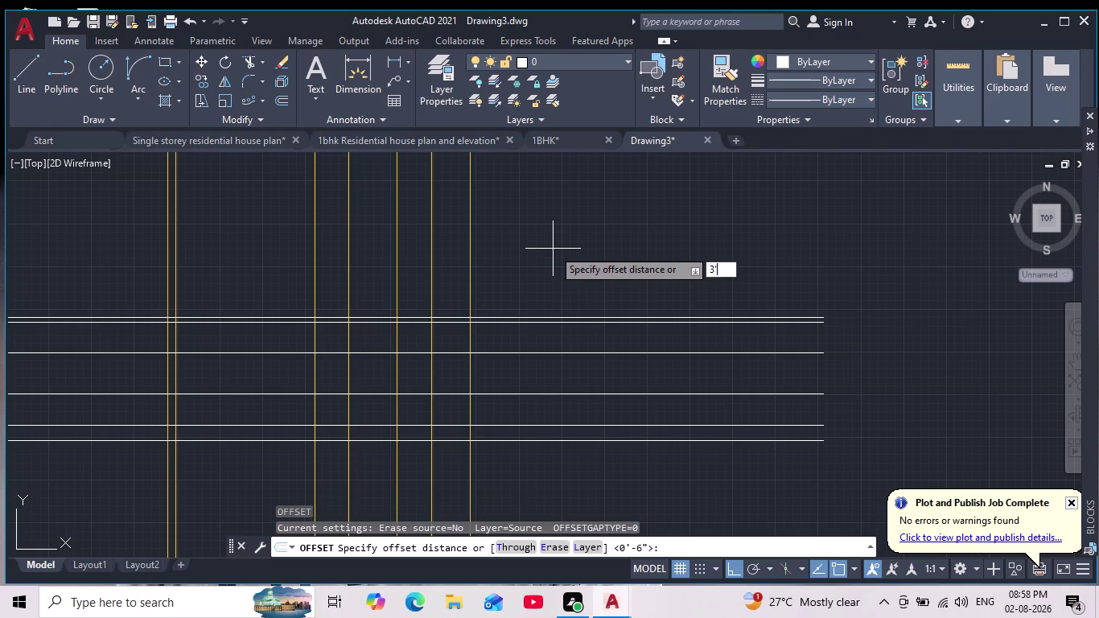
text(6")
key(Return)
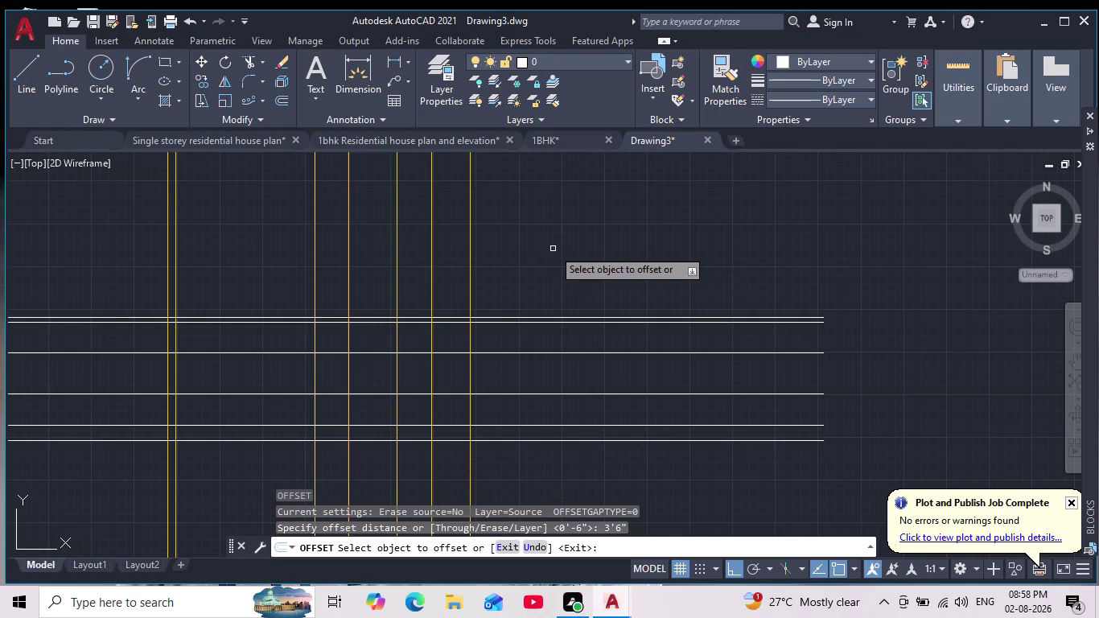
scroll(up, 3)
click(529, 321)
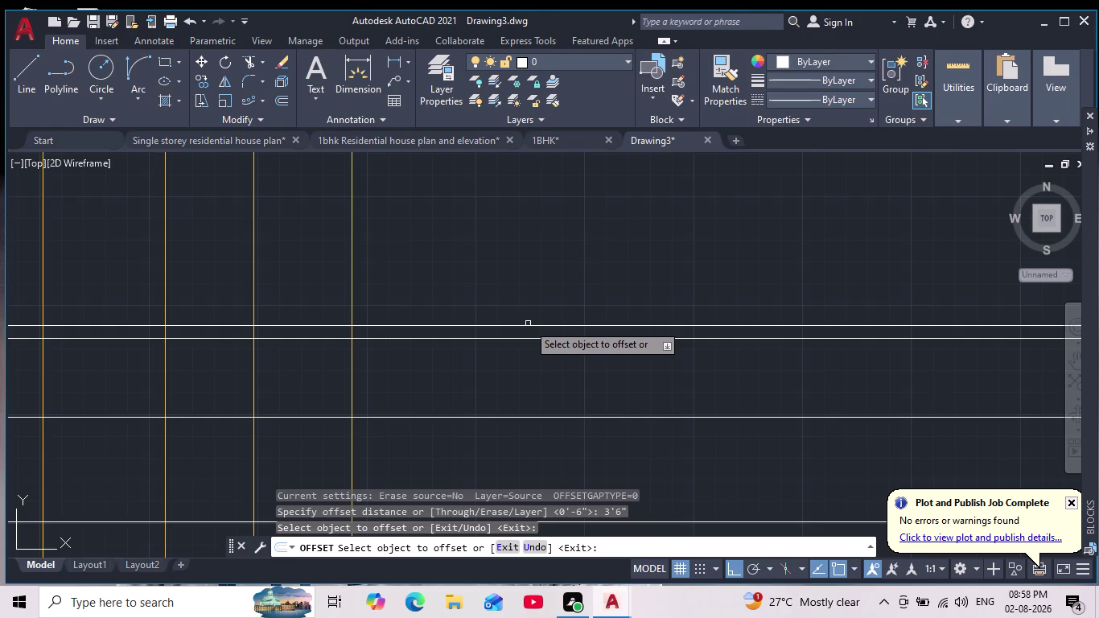
click(528, 325)
click(519, 214)
scroll(down, 3)
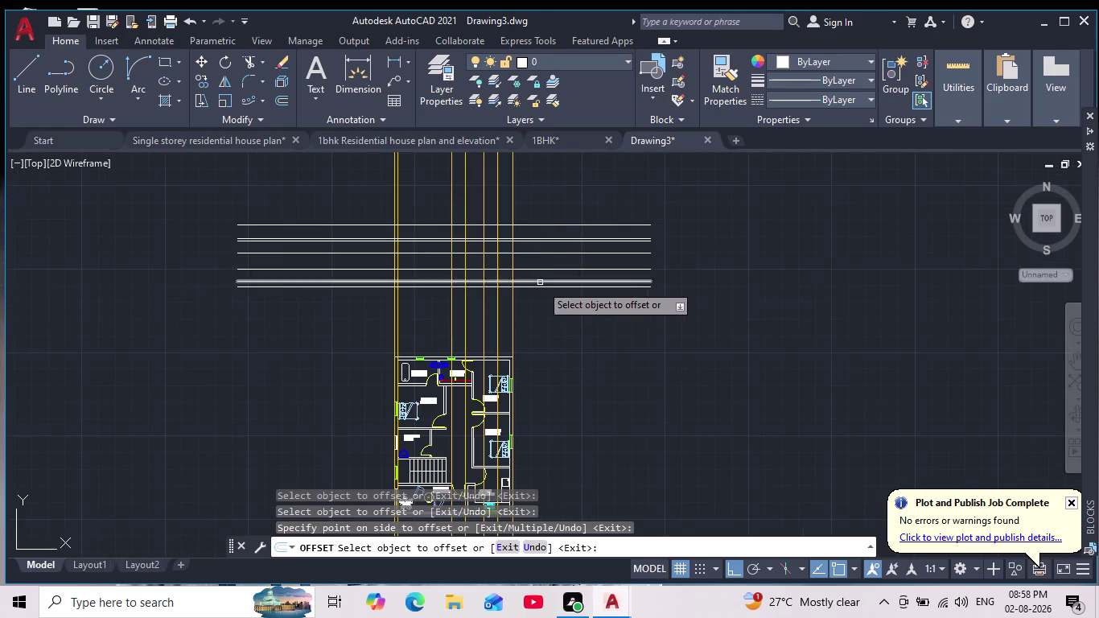
scroll(up, 3)
key(Escape)
key(Escape)
click(27, 67)
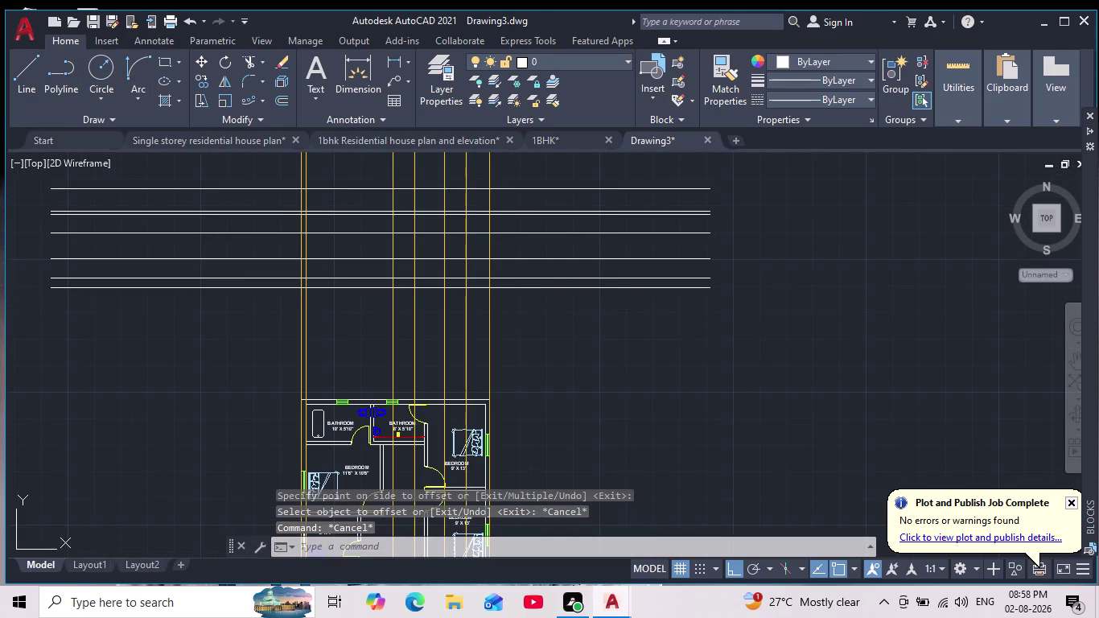
Draw a line from the top down to a horizontal line's endpoint.
scroll(up, 3)
middle_drag(215, 288, 197, 354)
scroll(up, 3)
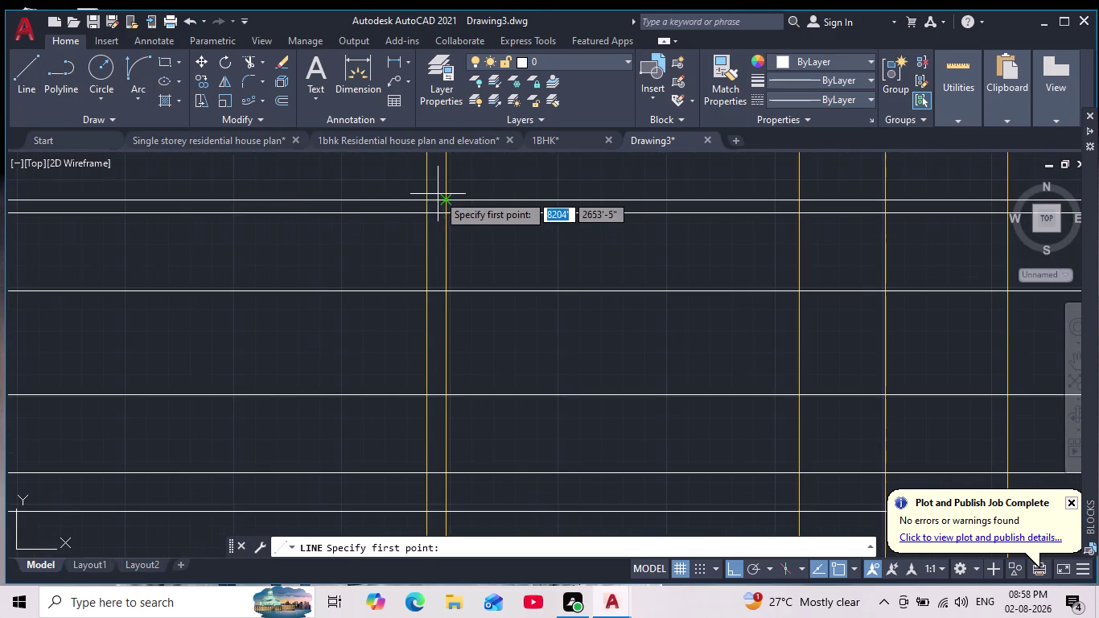
click(427, 199)
middle_drag(397, 323, 424, 202)
scroll(down, 3)
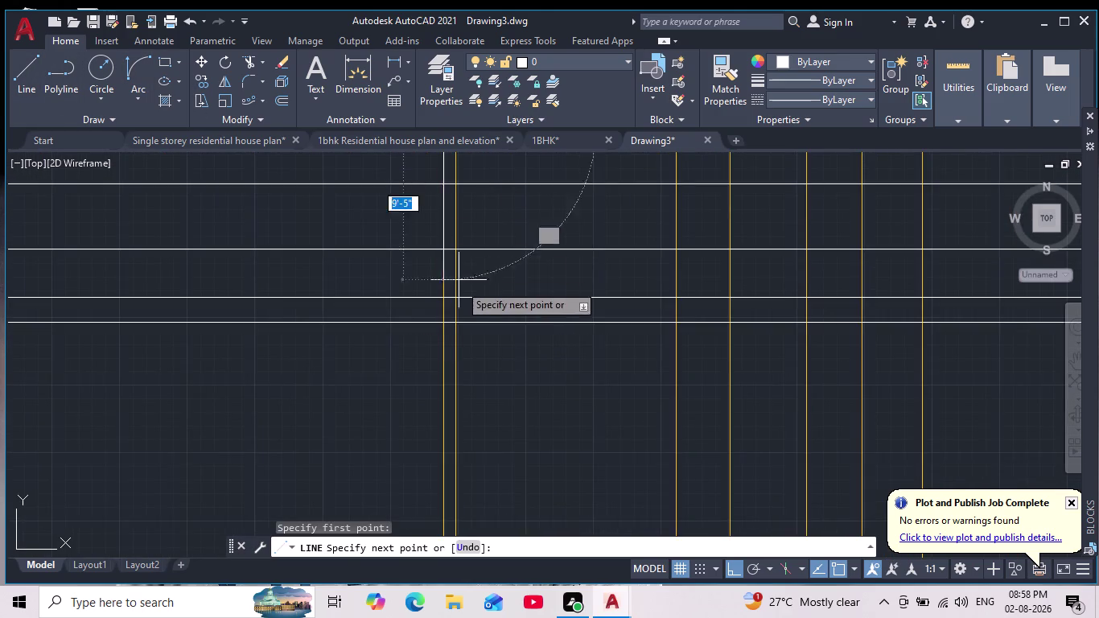
scroll(up, 3)
click(409, 287)
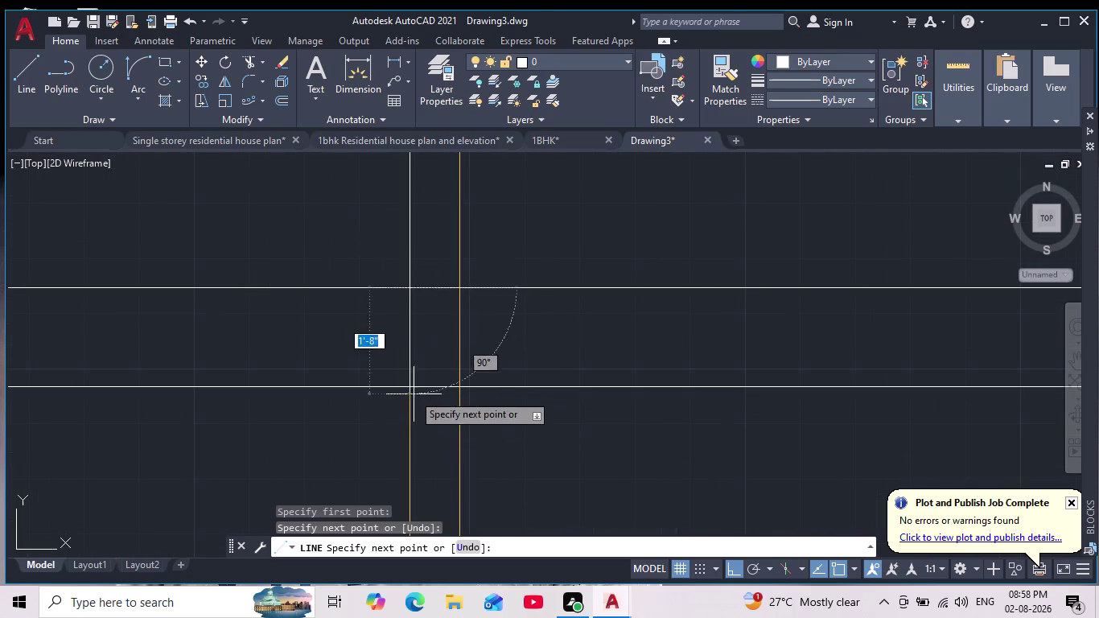
click(409, 386)
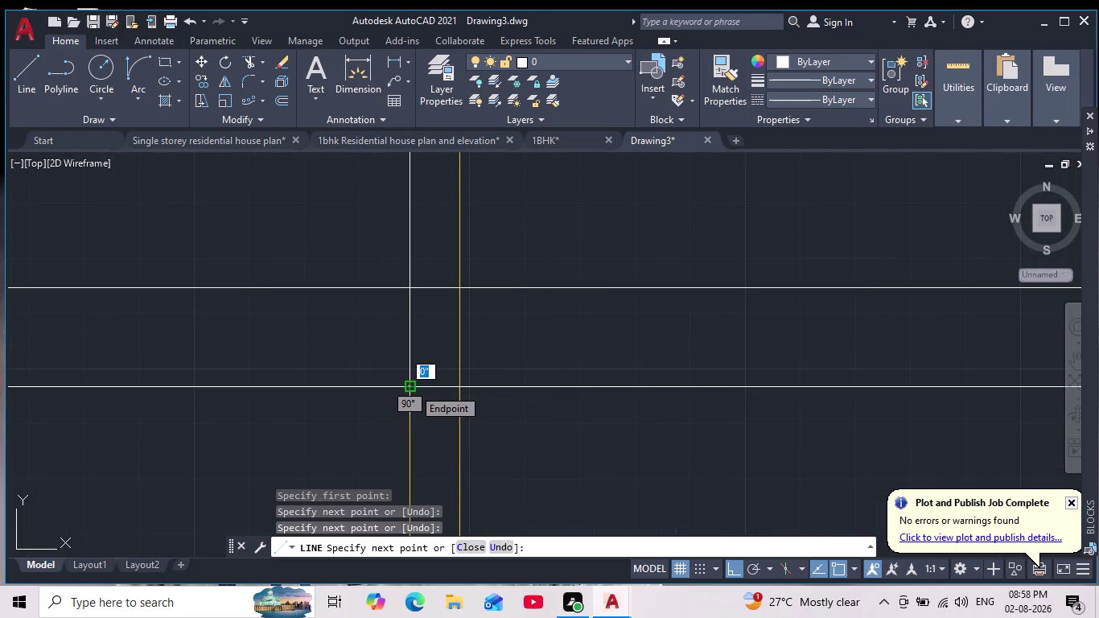
key(Escape)
scroll(down, 3)
middle_drag(534, 387, 348, 431)
scroll(down, 3)
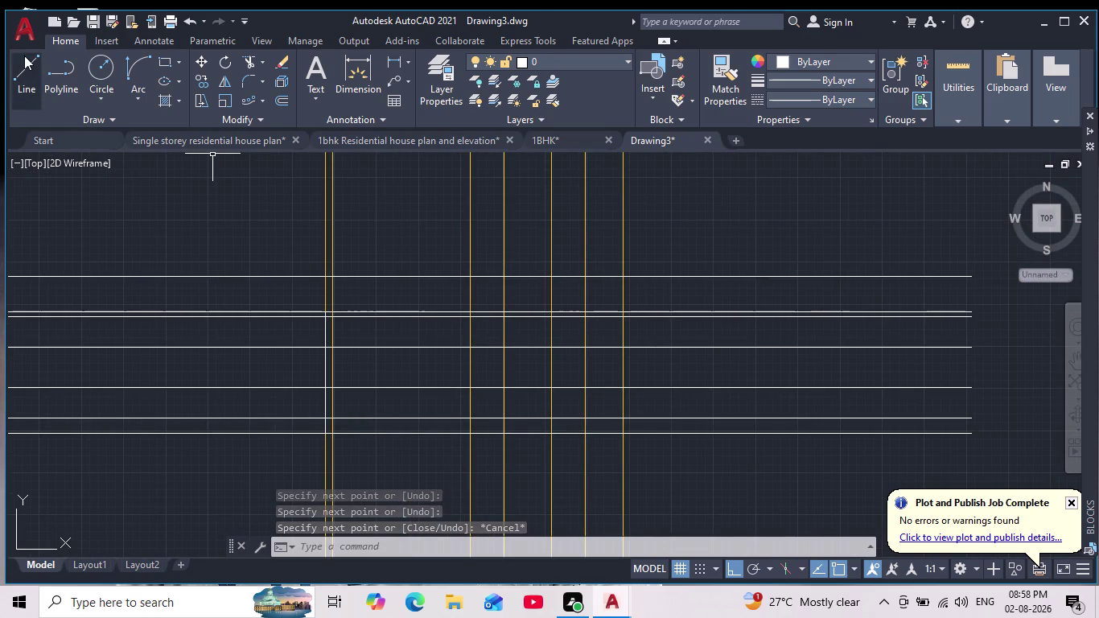
Draw a short line upward from a horizontal line, undoing one misplaced segment.
click(29, 71)
scroll(up, 3)
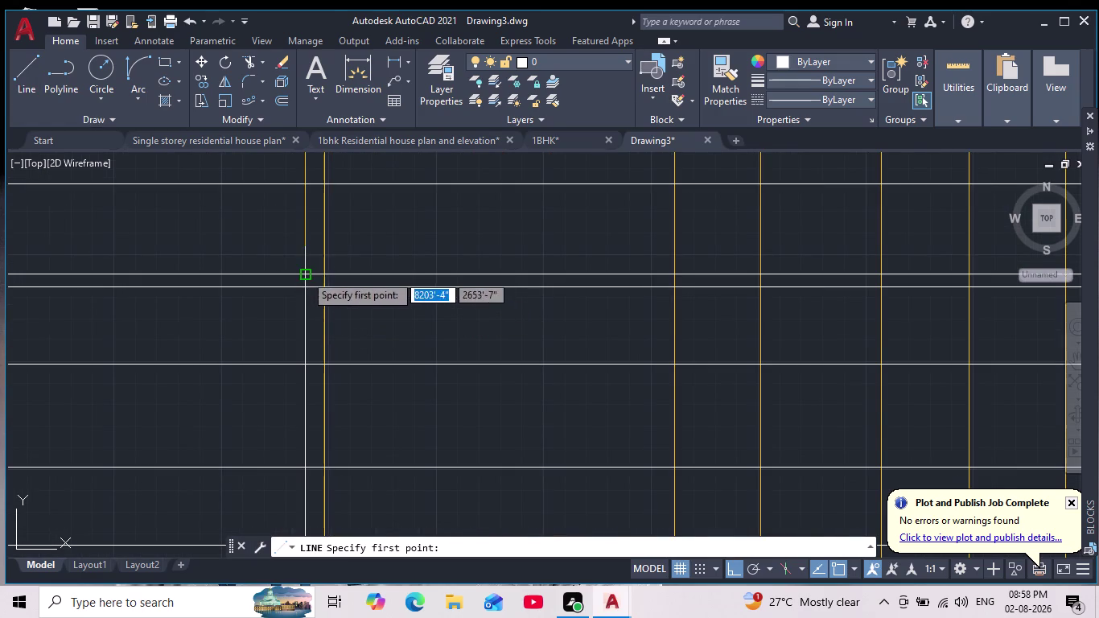
click(304, 275)
click(296, 194)
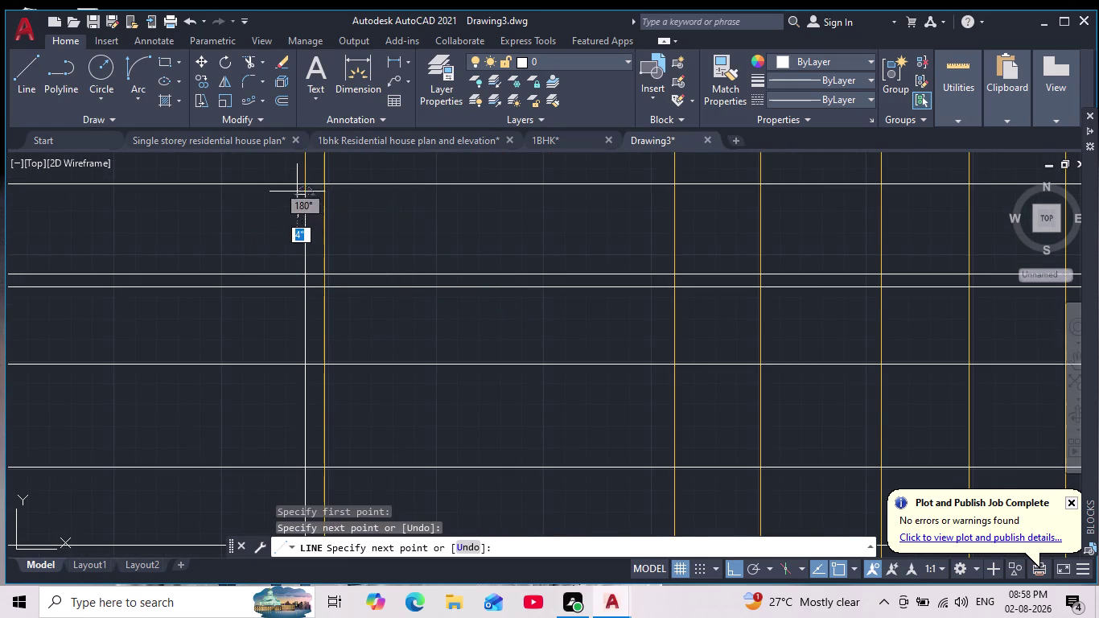
key(ctrl+z)
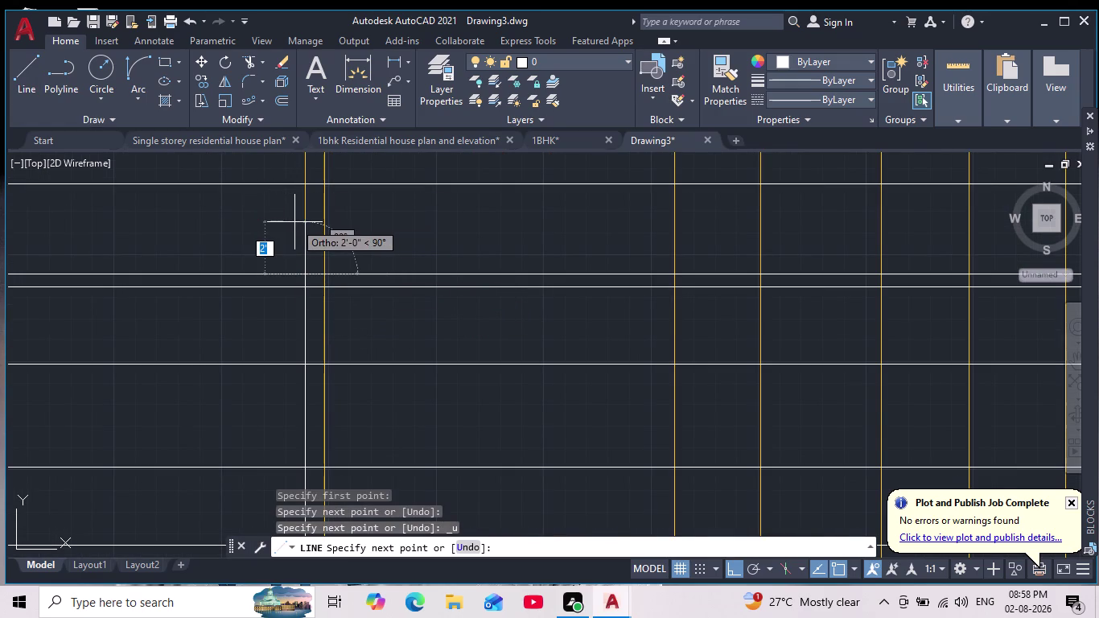
click(304, 184)
key(Escape)
key(Escape)
scroll(down, 3)
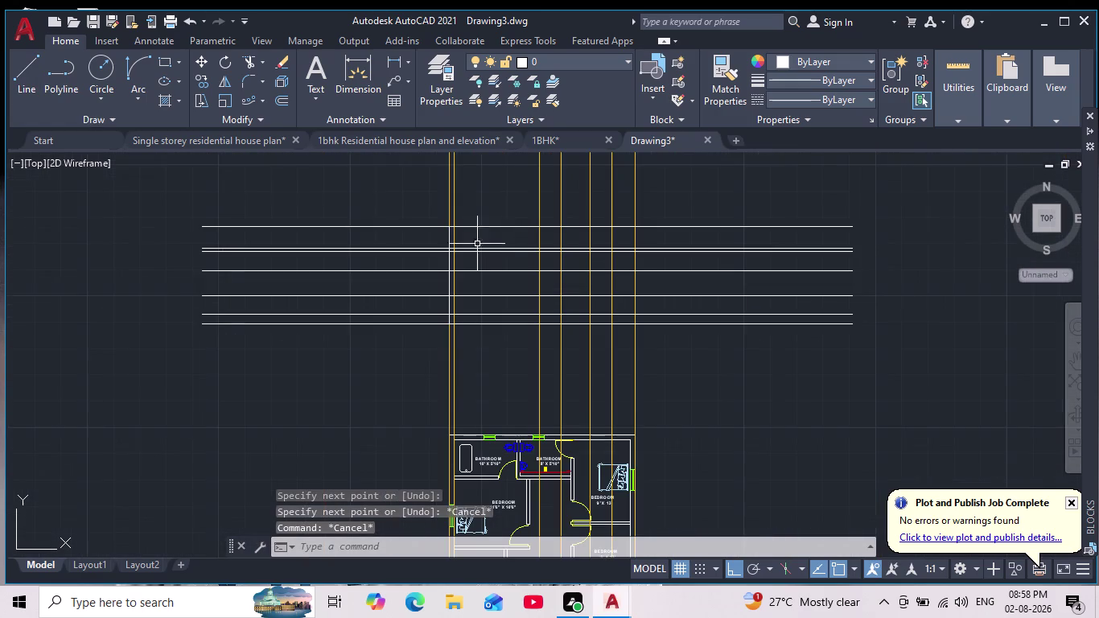
Draw a vertical line on the right side ending on a horizontal line.
click(27, 64)
scroll(up, 3)
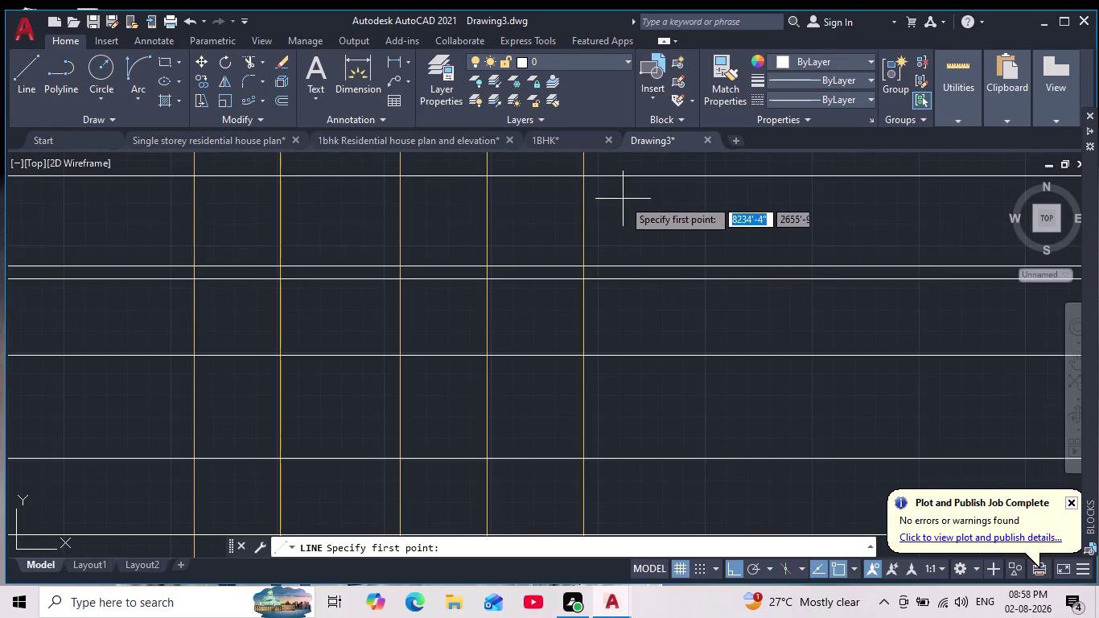
click(586, 176)
scroll(down, 3)
scroll(up, 3)
click(600, 354)
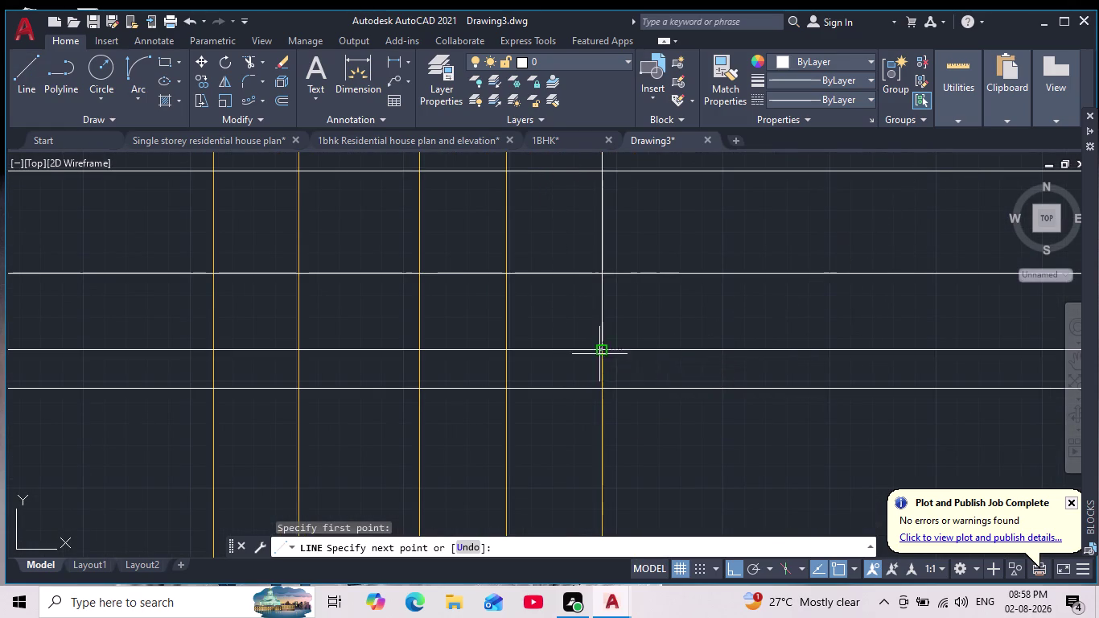
click(605, 382)
key(Escape)
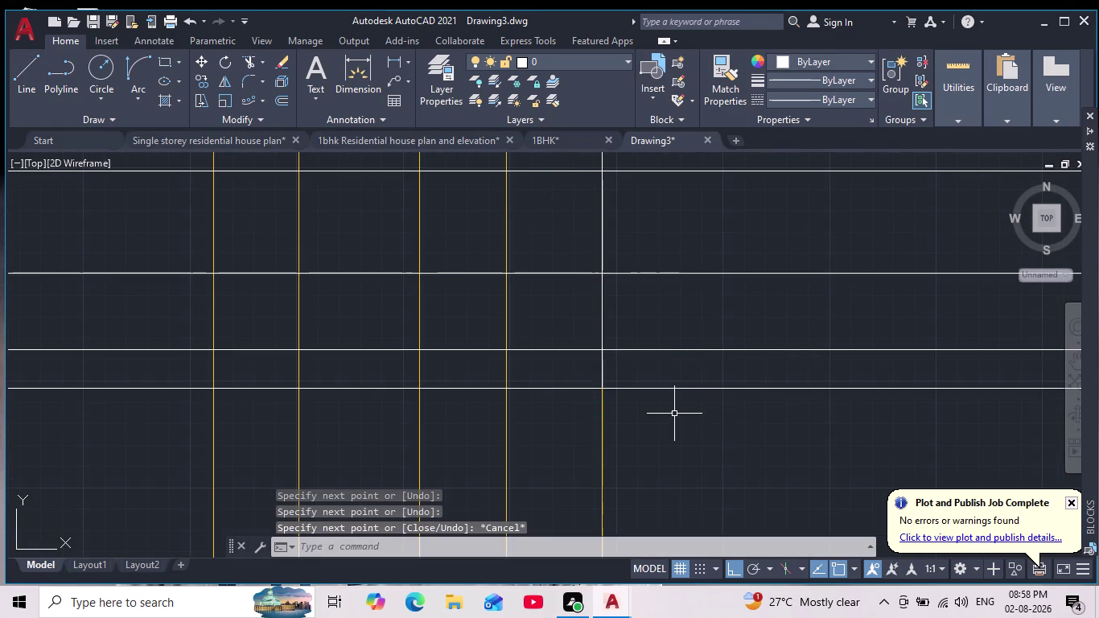
scroll(down, 3)
middle_drag(688, 422, 650, 390)
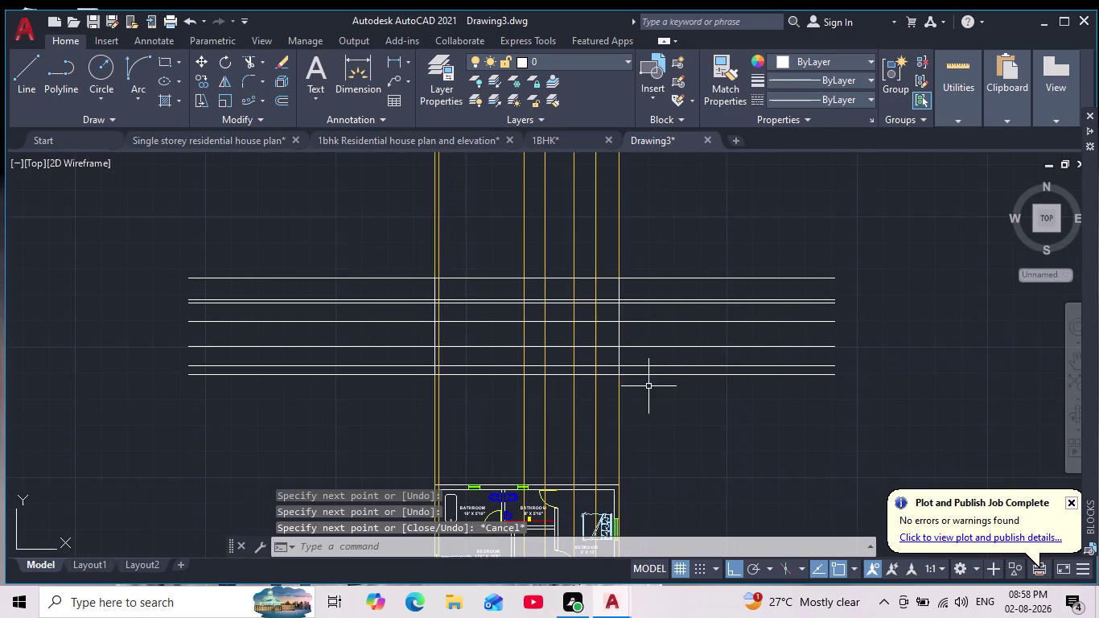
click(249, 61)
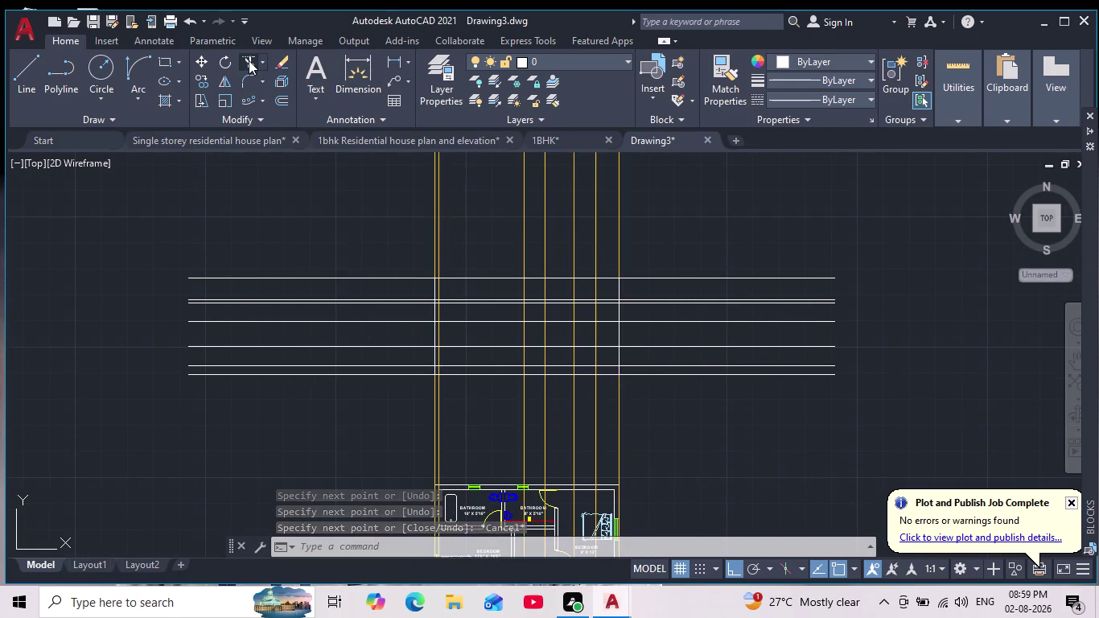
Trim the overshooting horizontal line ends on the left and right of the elevation.
drag(347, 216, 353, 396)
drag(714, 226, 670, 445)
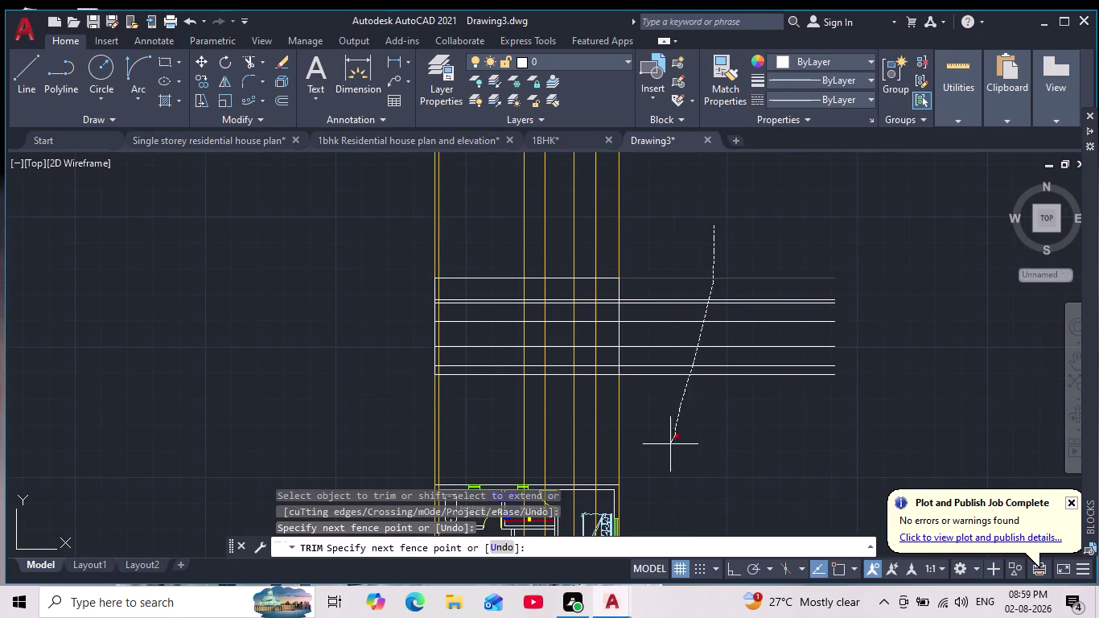
drag(670, 444, 673, 445)
scroll(up, 3)
key(Escape)
key(Escape)
Pan and zoom over the floor plan to inspect the lower rooms and balcony.
scroll(down, 3)
middle_drag(678, 369, 754, 219)
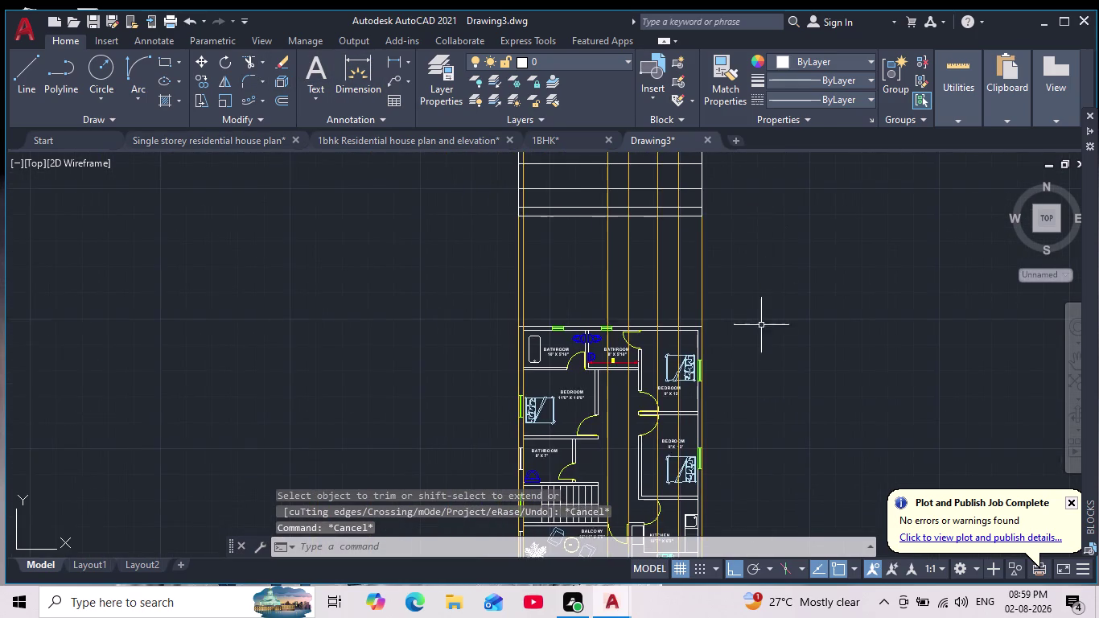
middle_drag(791, 468, 755, 286)
scroll(down, 3)
scroll(up, 3)
middle_drag(697, 399, 721, 499)
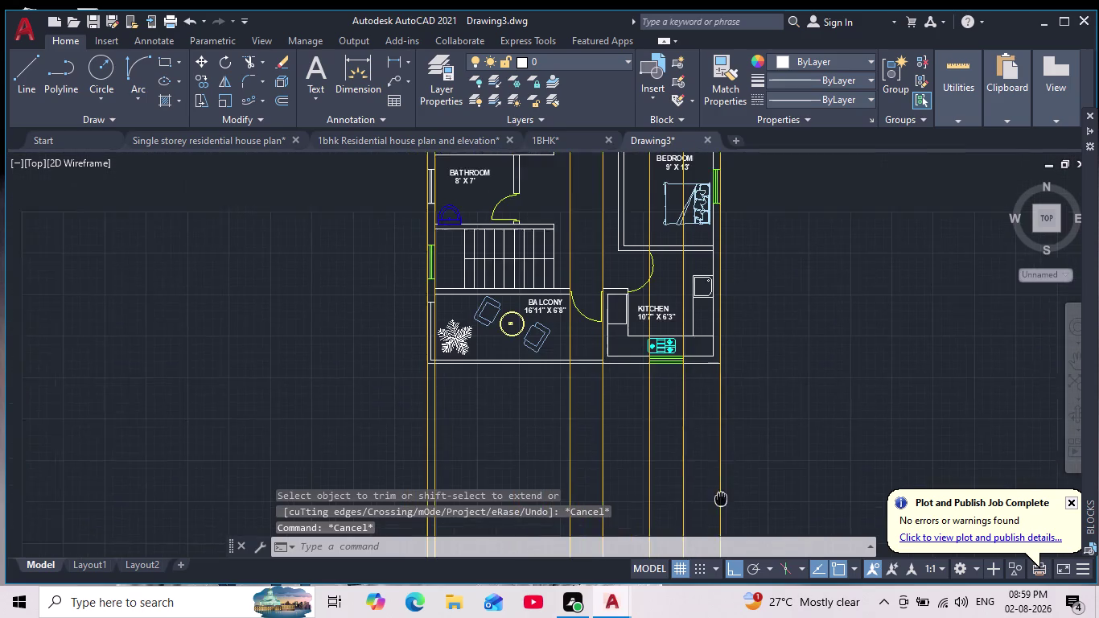
middle_drag(721, 499, 712, 567)
middle_drag(808, 388, 782, 428)
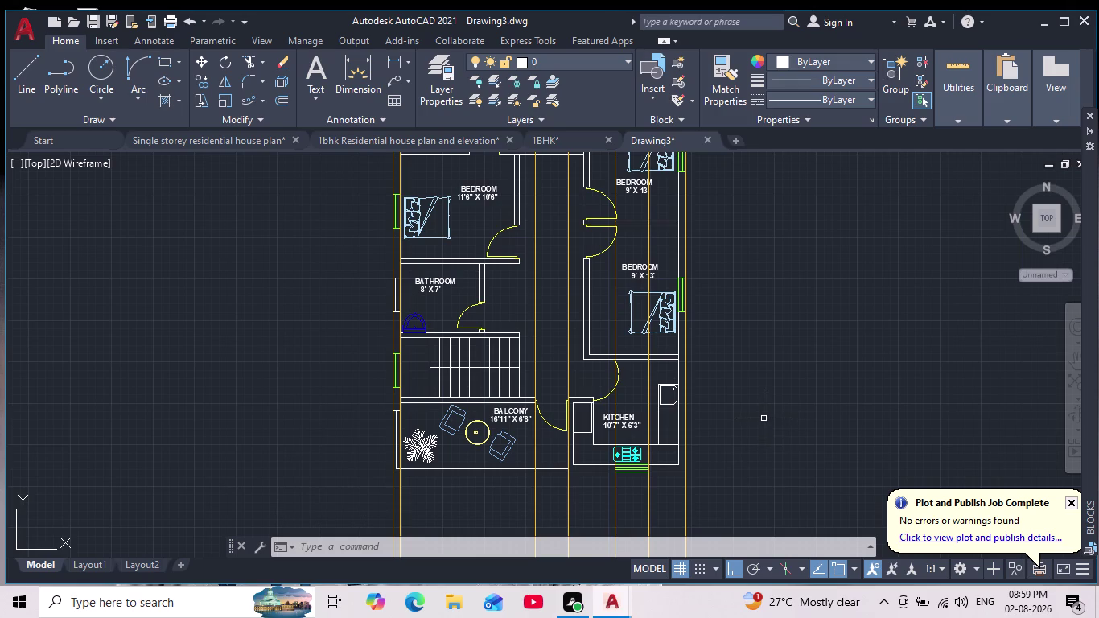
middle_drag(763, 418, 748, 474)
scroll(down, 3)
scroll(up, 3)
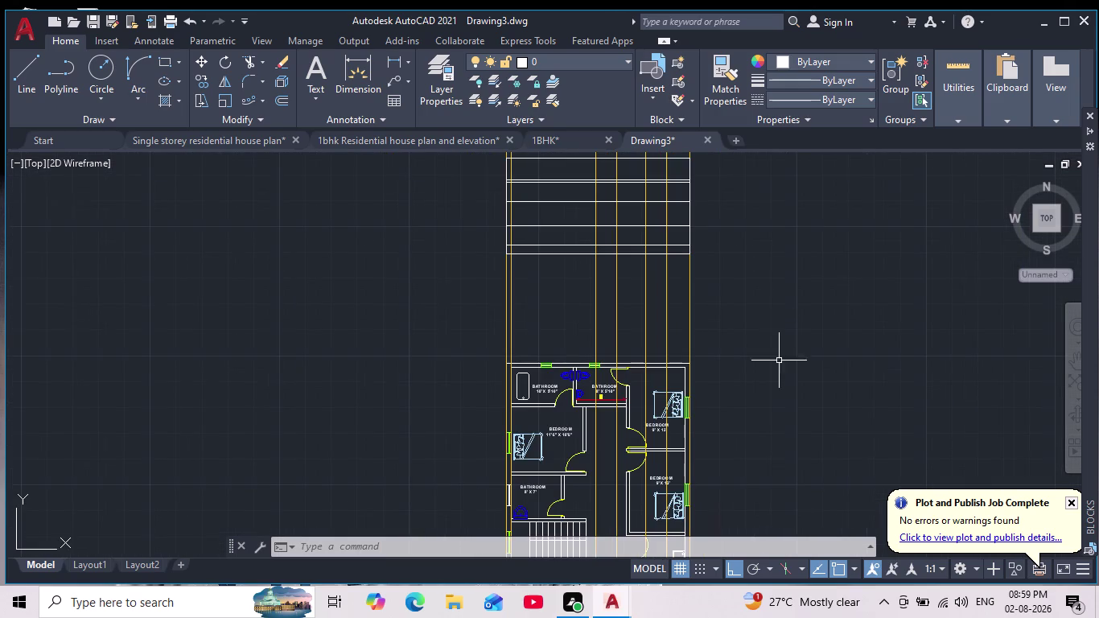
middle_drag(779, 371, 772, 390)
scroll(down, 3)
scroll(up, 3)
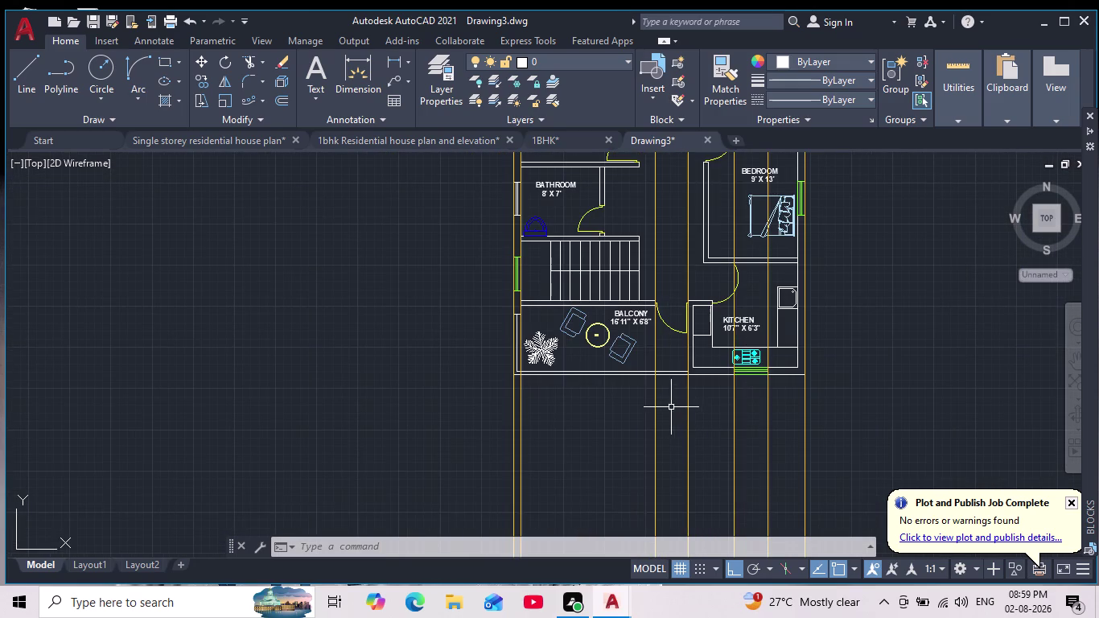
middle_drag(689, 409, 621, 501)
scroll(up, 3)
Zoom and pan onto the elevation bands and start the Line command.
scroll(down, 3)
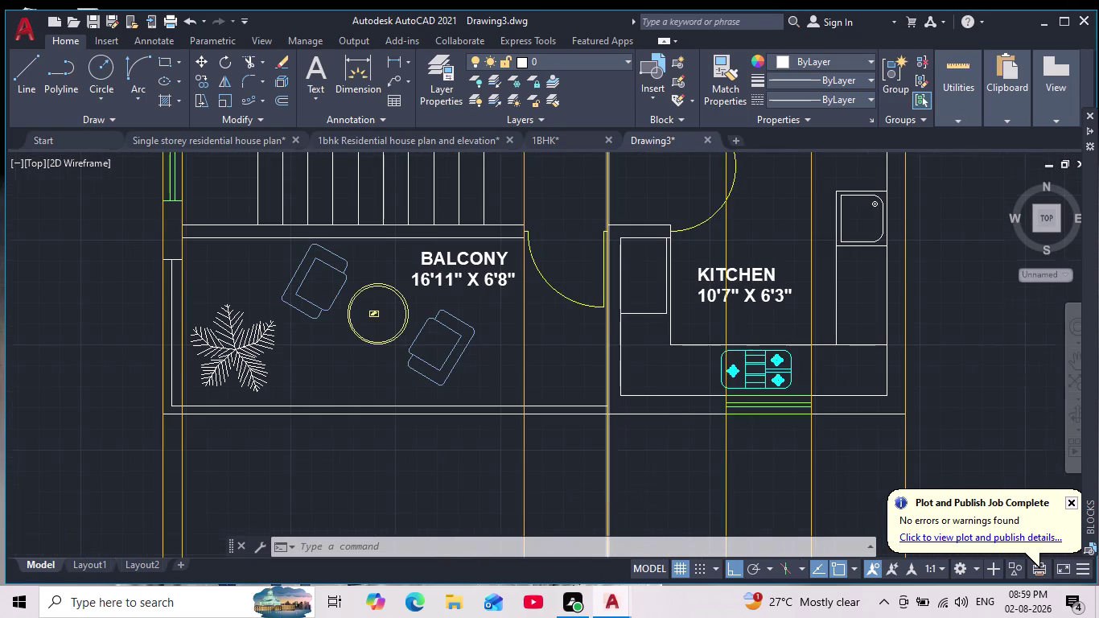
middle_drag(586, 425, 589, 593)
middle_drag(599, 301, 526, 572)
scroll(down, 3)
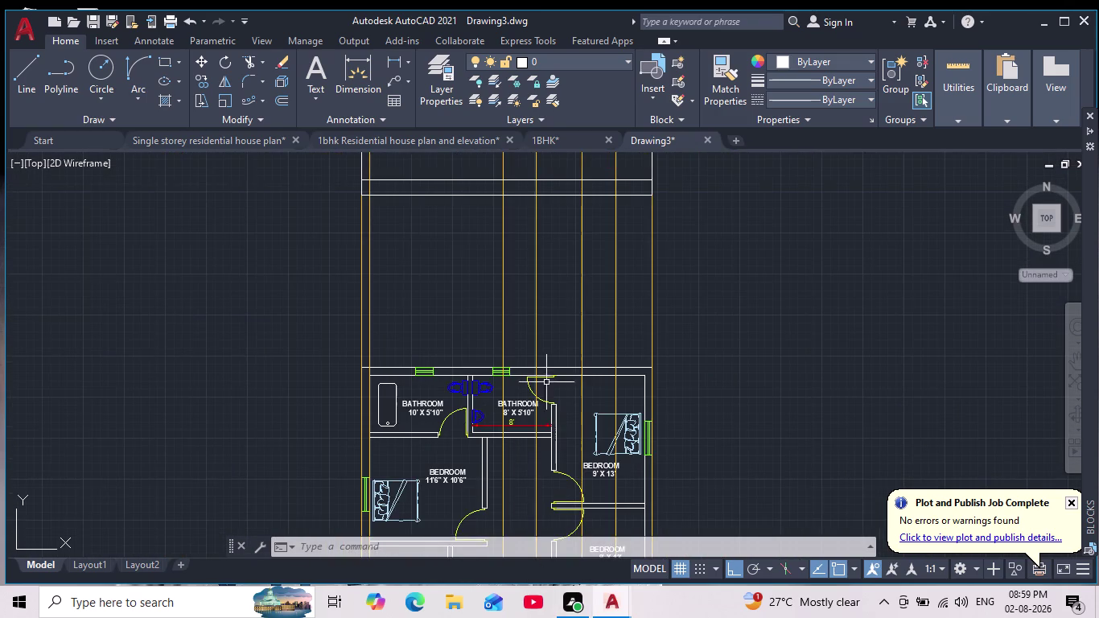
middle_drag(551, 309, 522, 555)
click(20, 72)
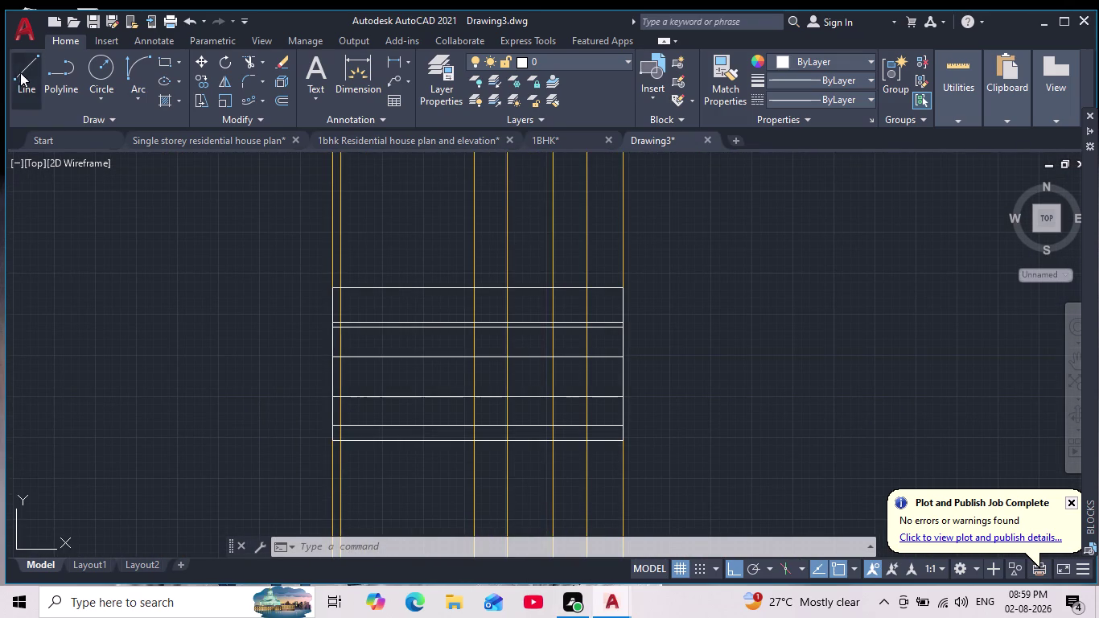
middle_drag(534, 469, 567, 289)
scroll(down, 3)
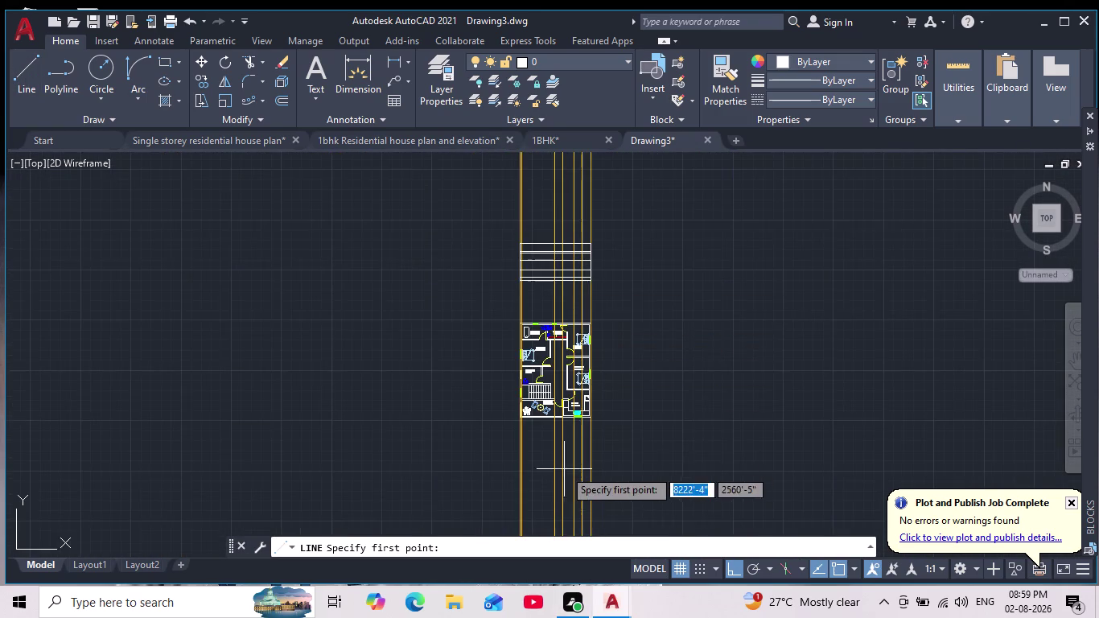
scroll(up, 3)
middle_drag(572, 405, 534, 617)
middle_drag(567, 172, 568, 461)
scroll(up, 3)
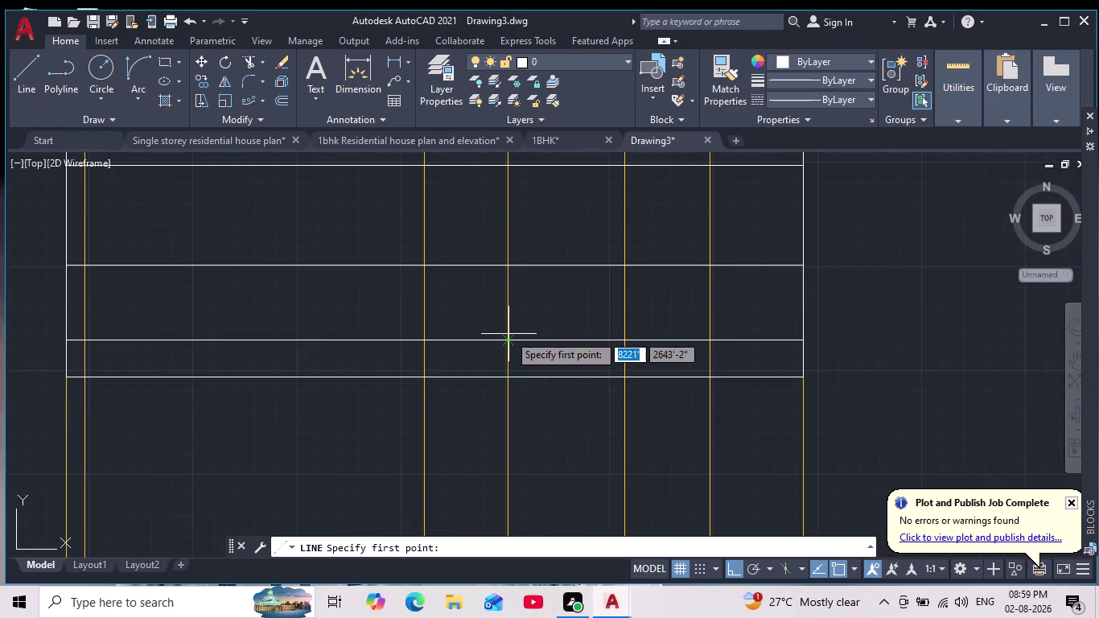
Draw a short vertical line from the elevation line down to the next band.
click(508, 341)
middle_drag(518, 267, 490, 556)
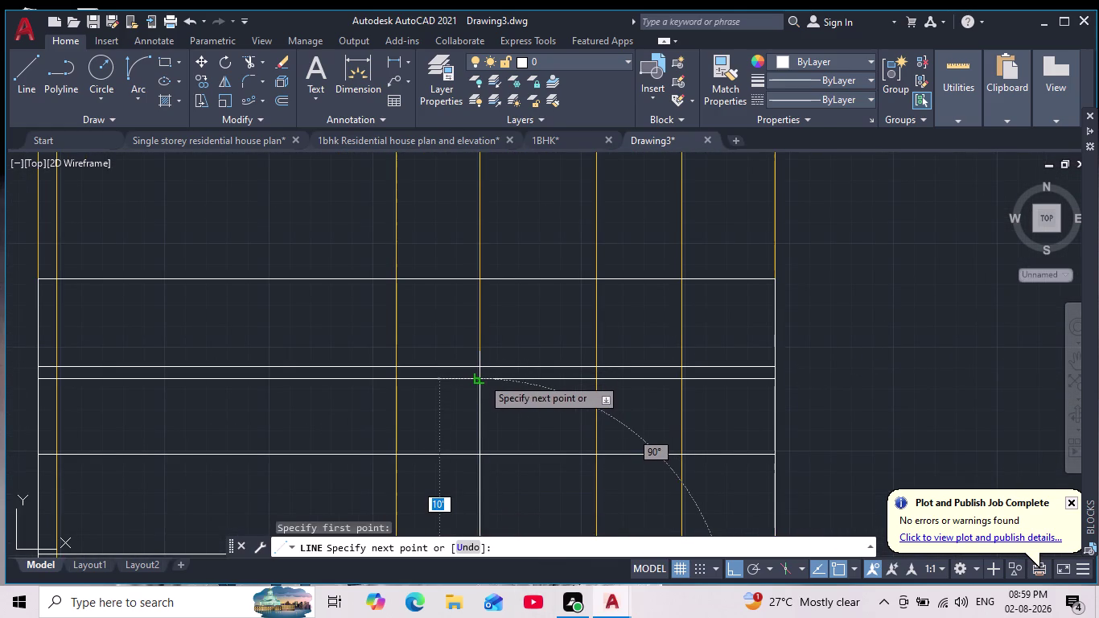
scroll(up, 3)
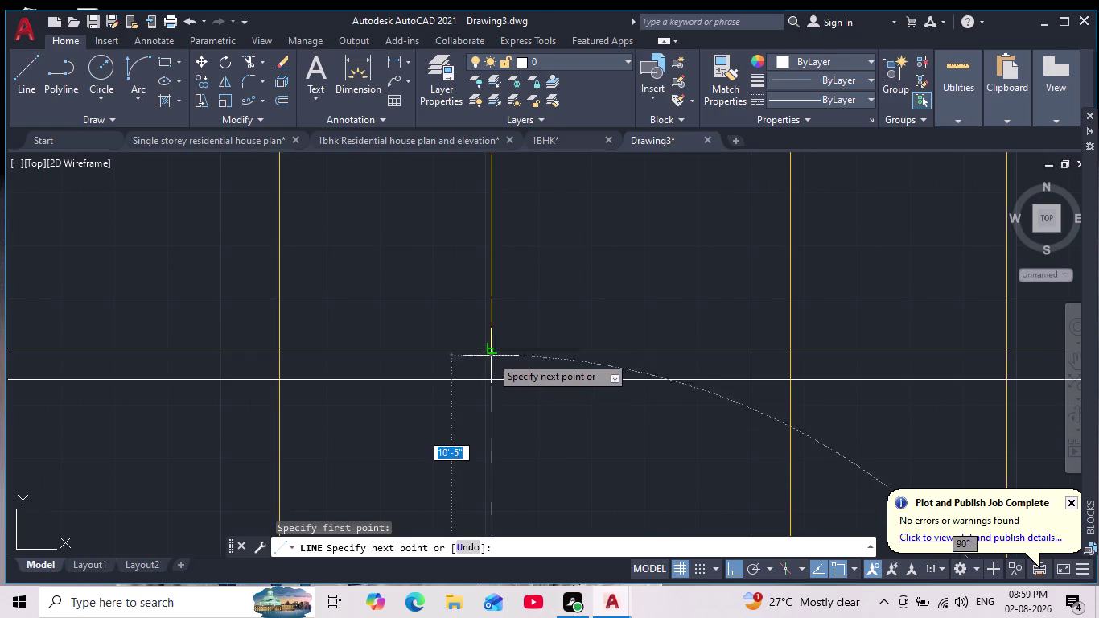
click(493, 378)
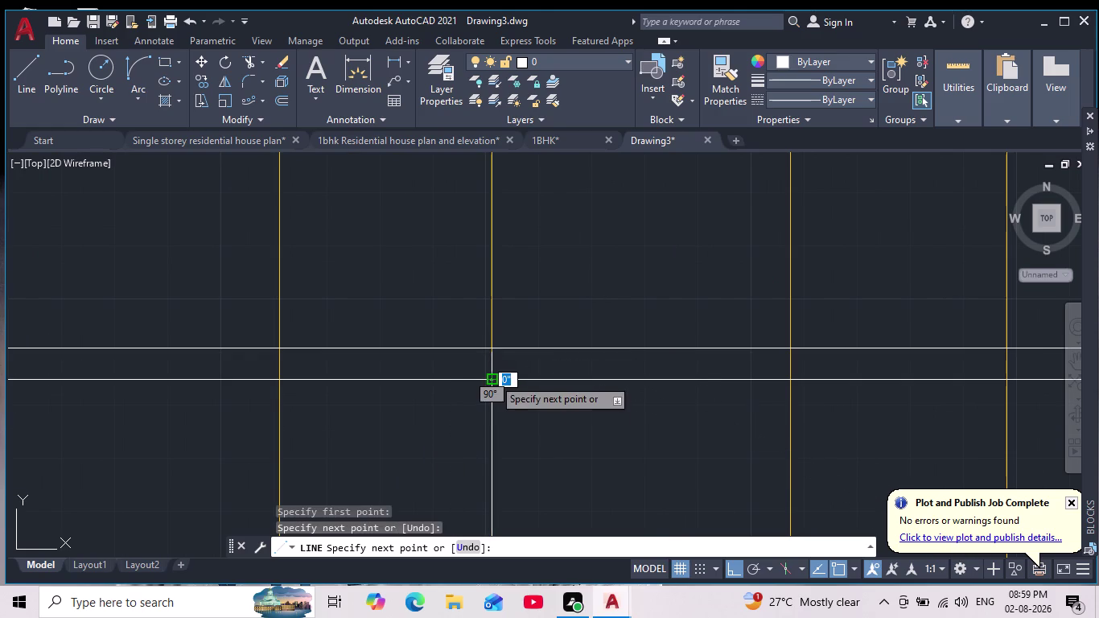
key(Escape)
scroll(down, 3)
middle_drag(491, 406, 515, 320)
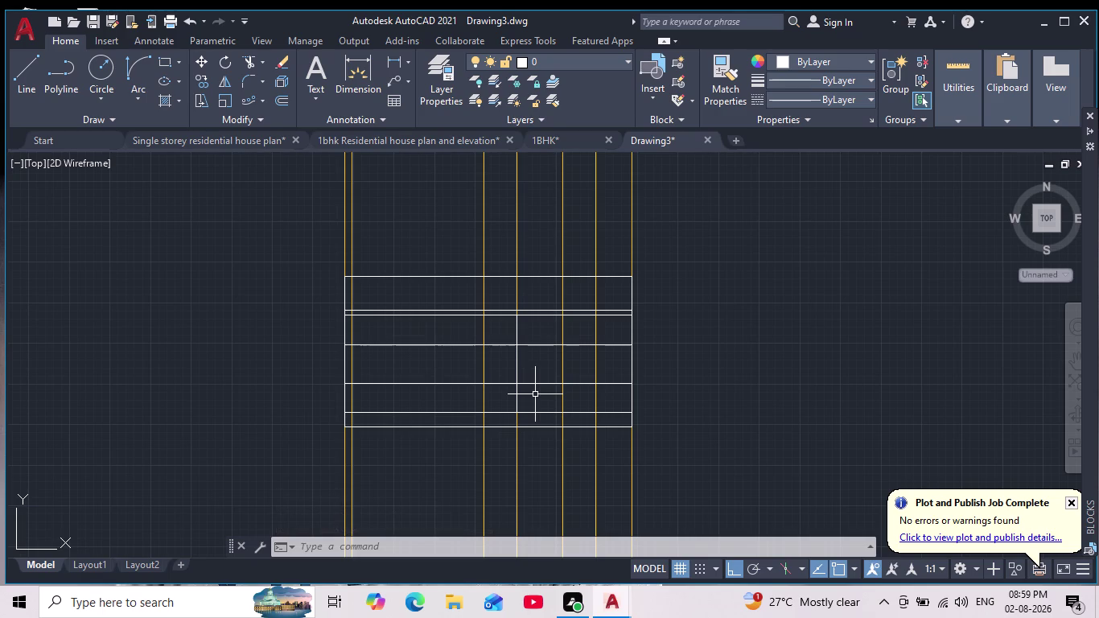
Pan and zoom around the floor plan and elevation to review the drawing.
scroll(down, 3)
middle_drag(552, 436, 556, 389)
scroll(up, 3)
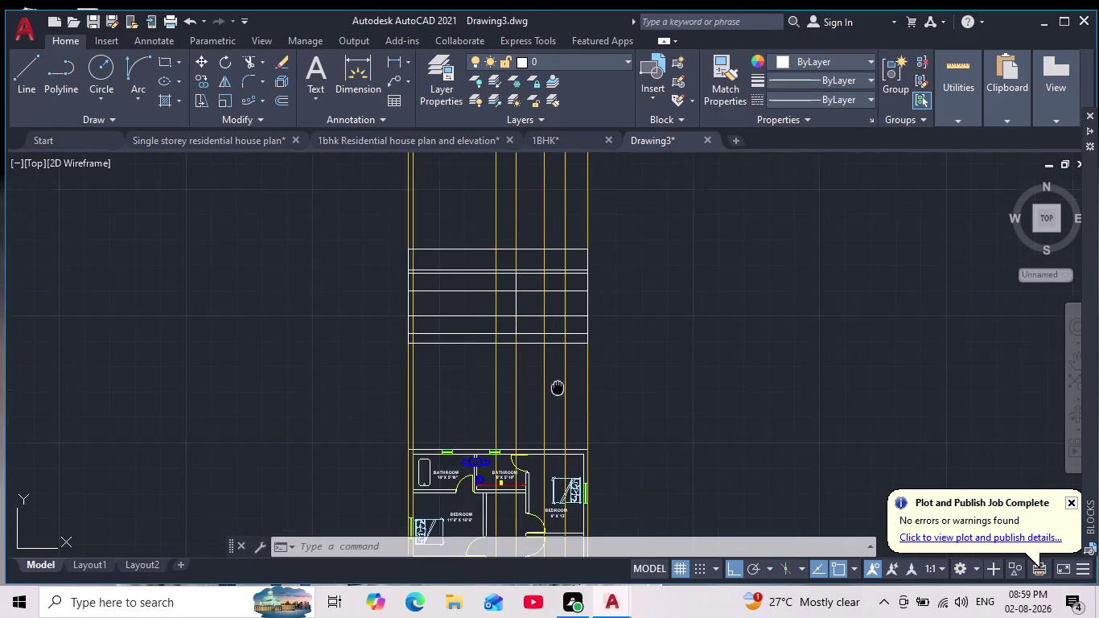
scroll(up, 3)
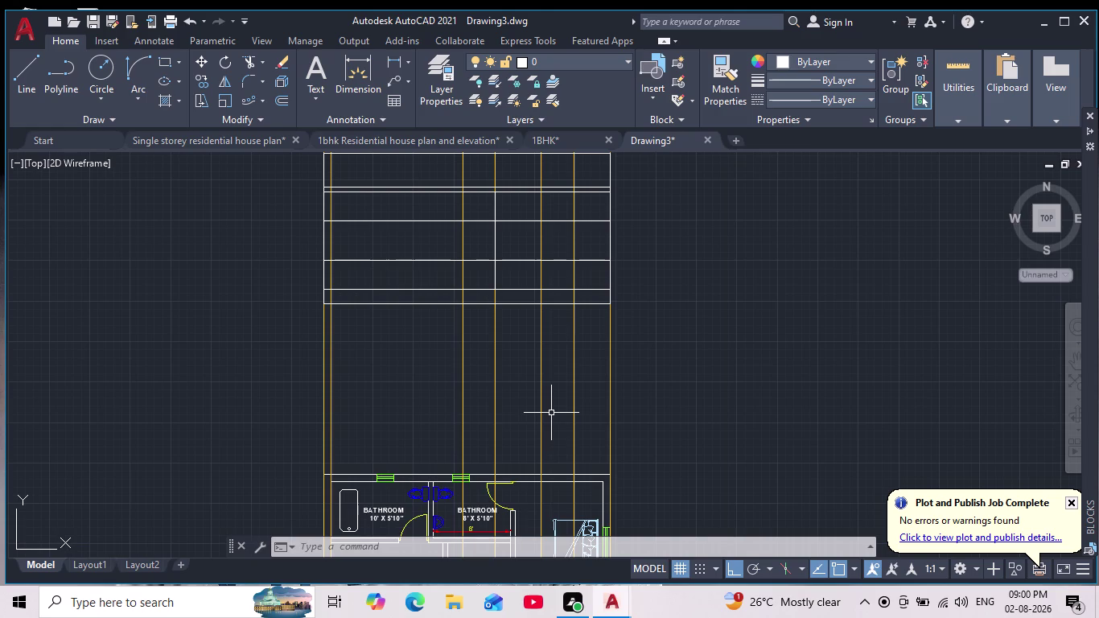
scroll(down, 3)
scroll(up, 3)
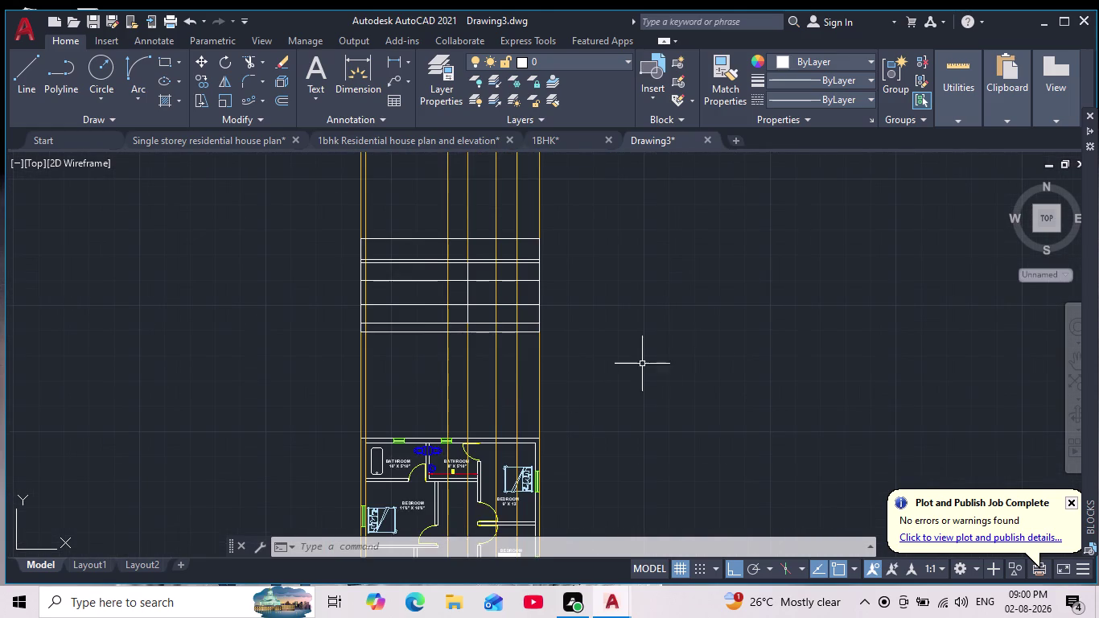
scroll(down, 3)
scroll(up, 3)
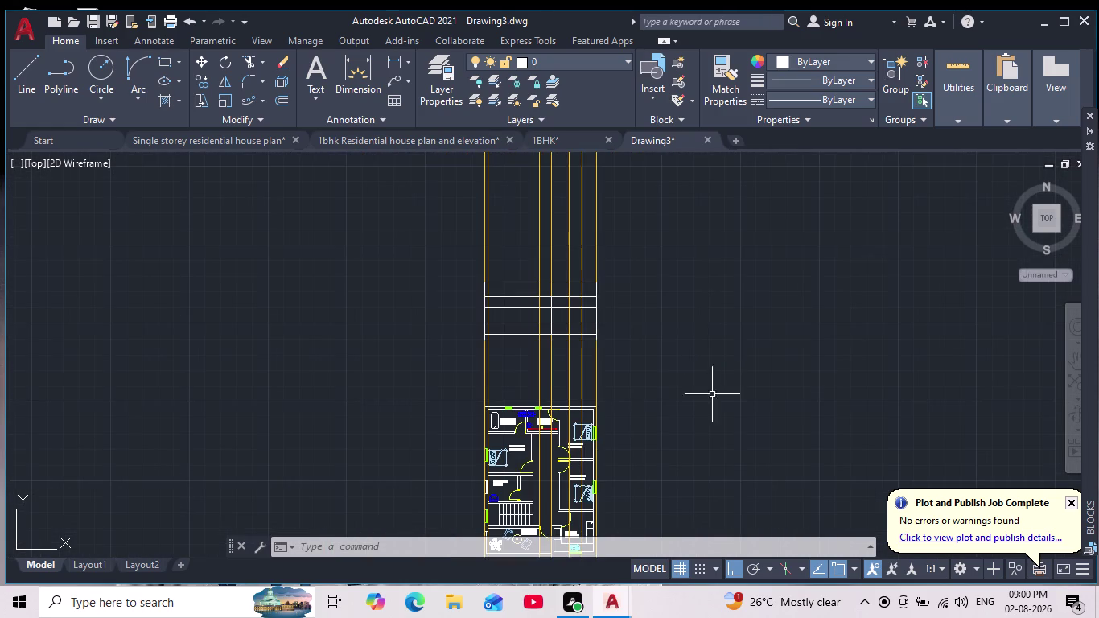
middle_drag(702, 403, 722, 299)
scroll(up, 3)
scroll(down, 3)
scroll(up, 3)
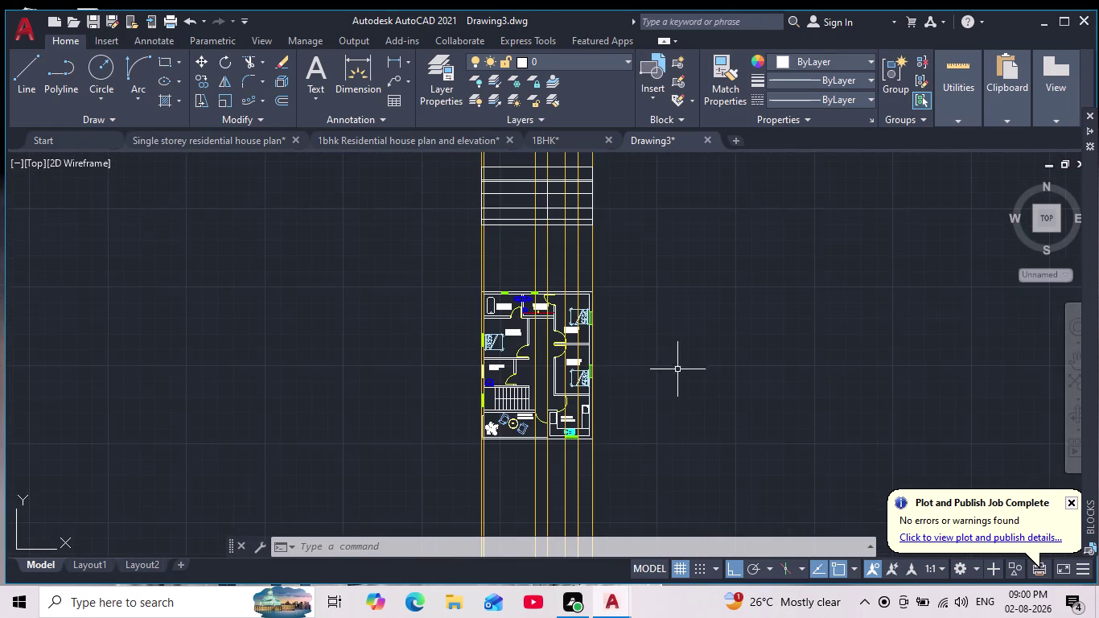
middle_drag(662, 390, 671, 380)
scroll(up, 3)
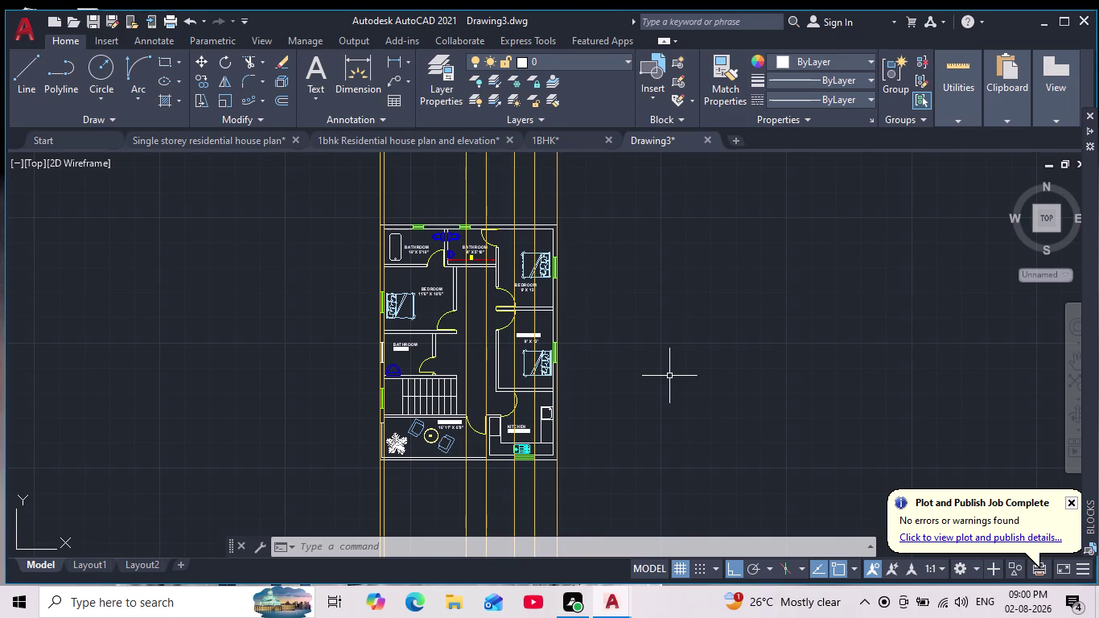
middle_drag(669, 376, 667, 384)
scroll(down, 3)
scroll(up, 3)
Frame the elevation bands and start the Rectangle command.
middle_drag(675, 355, 695, 424)
scroll(down, 3)
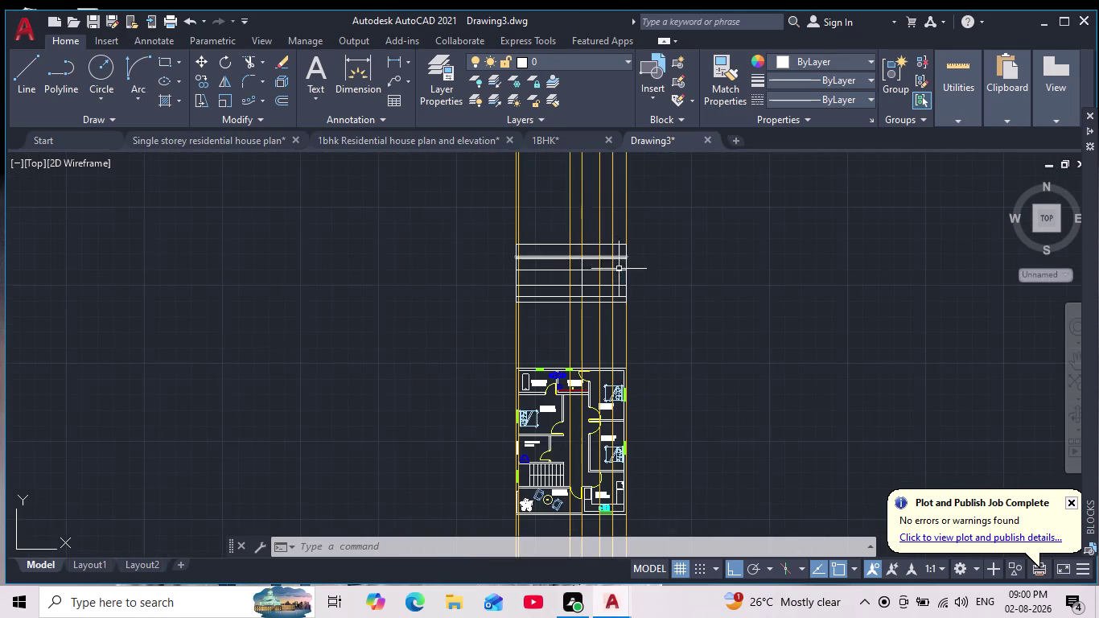
scroll(up, 3)
scroll(down, 3)
middle_drag(647, 394, 644, 281)
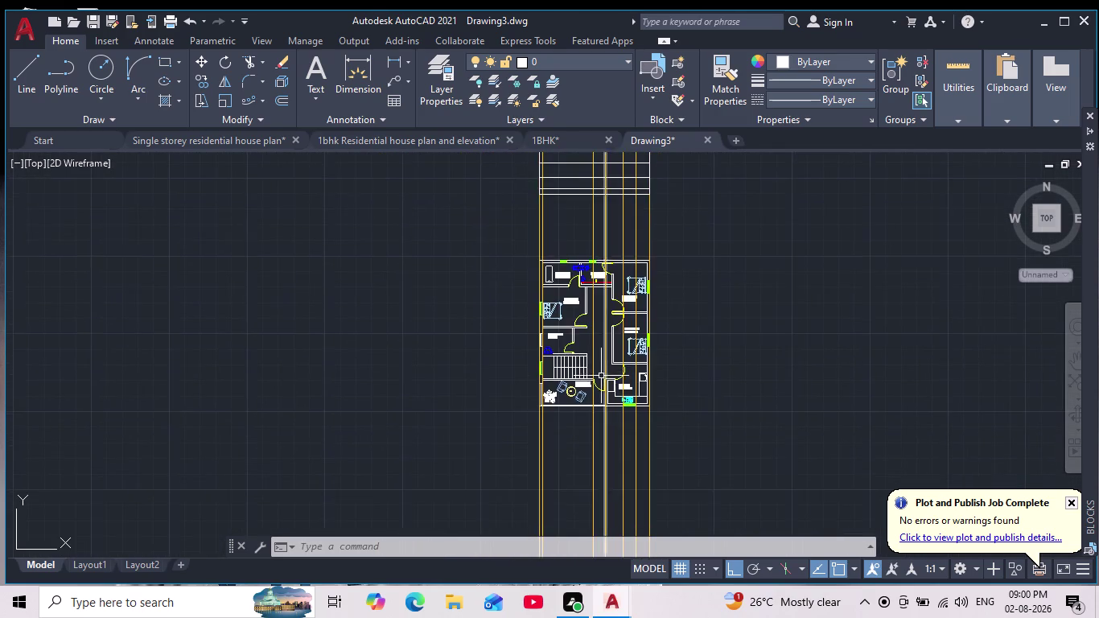
scroll(up, 3)
scroll(up, 3)
middle_drag(598, 324, 586, 534)
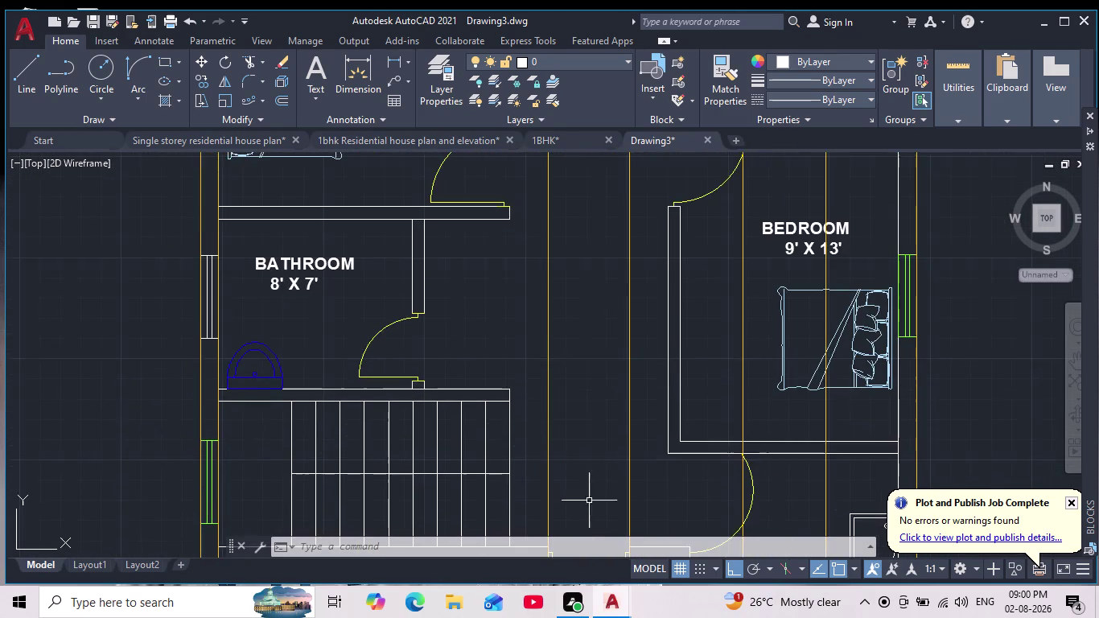
middle_drag(591, 307, 594, 597)
middle_drag(585, 359, 555, 617)
middle_drag(545, 274, 547, 617)
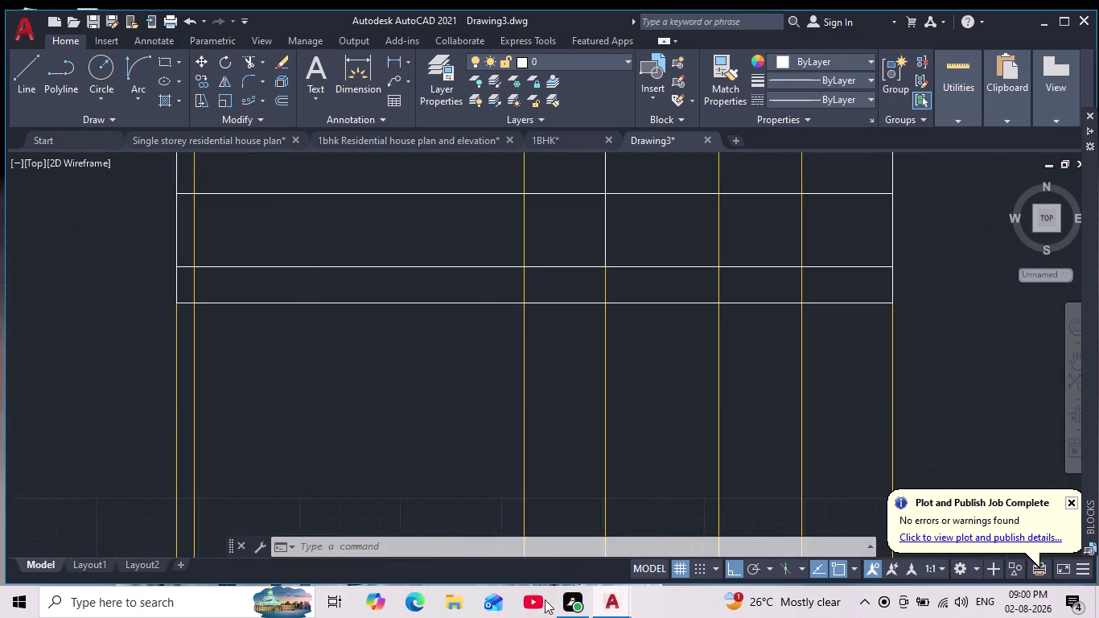
middle_drag(564, 351, 554, 554)
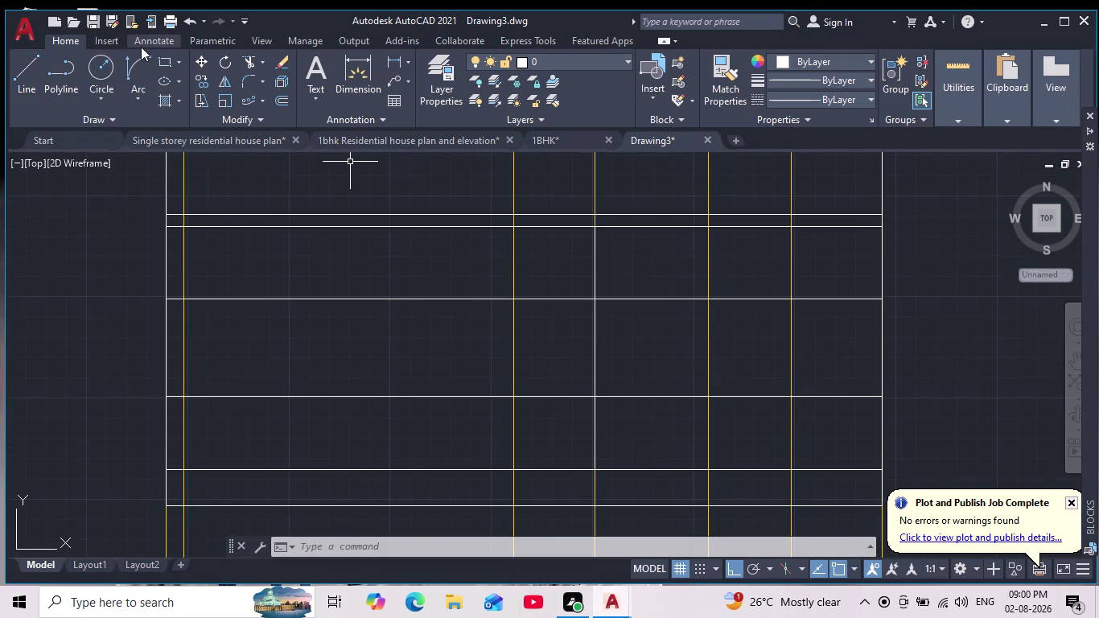
click(165, 64)
middle_drag(536, 398, 559, 212)
scroll(down, 3)
middle_drag(574, 301, 576, 151)
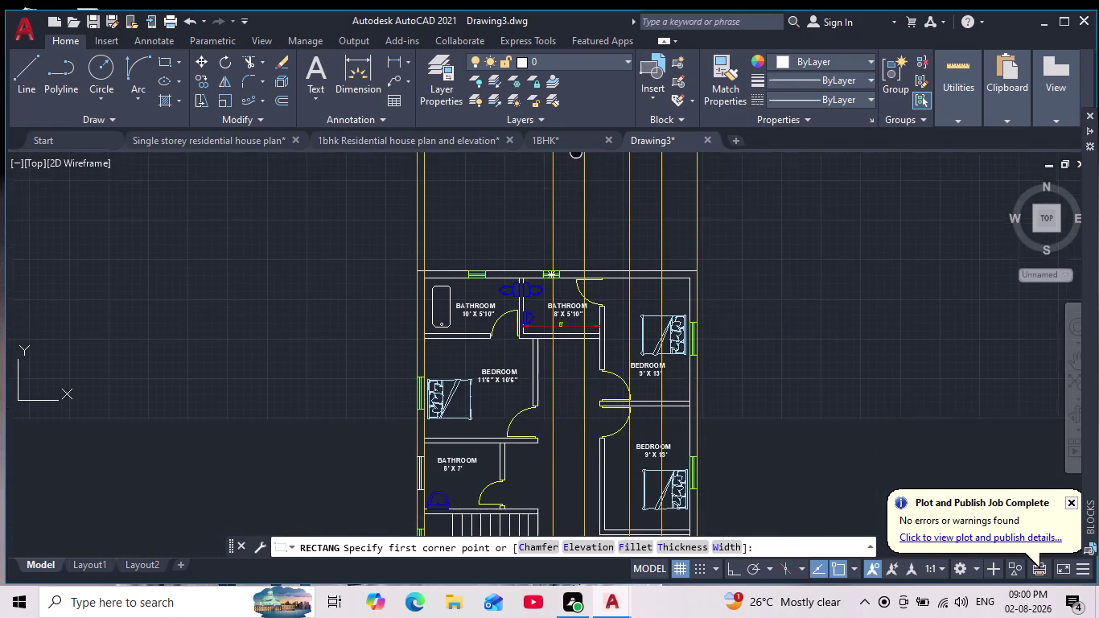
middle_drag(576, 151, 587, 441)
scroll(up, 3)
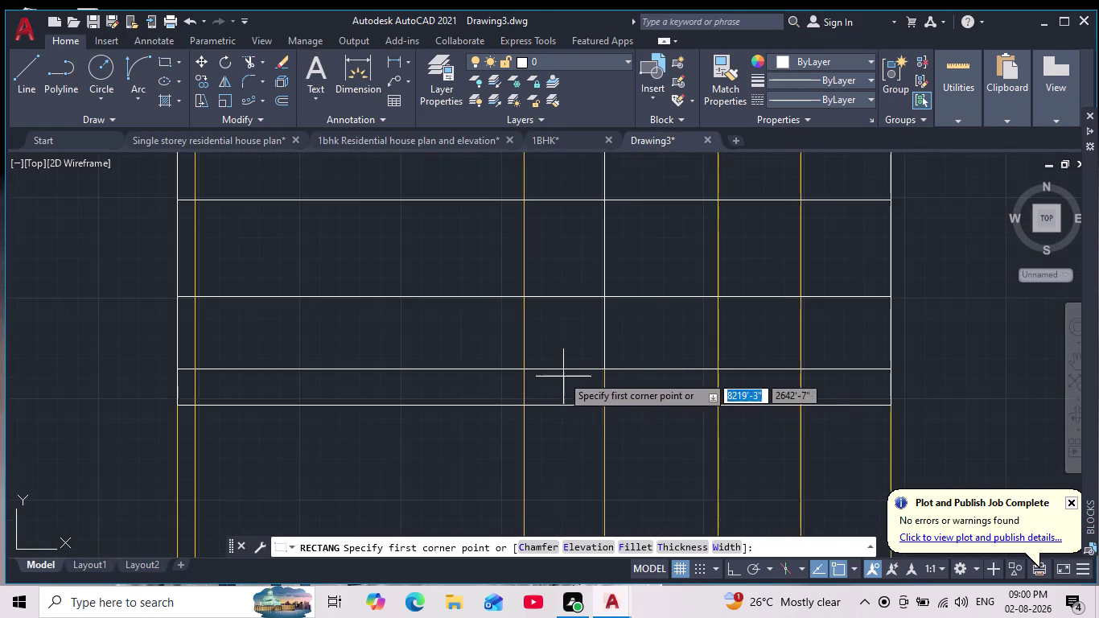
click(519, 369)
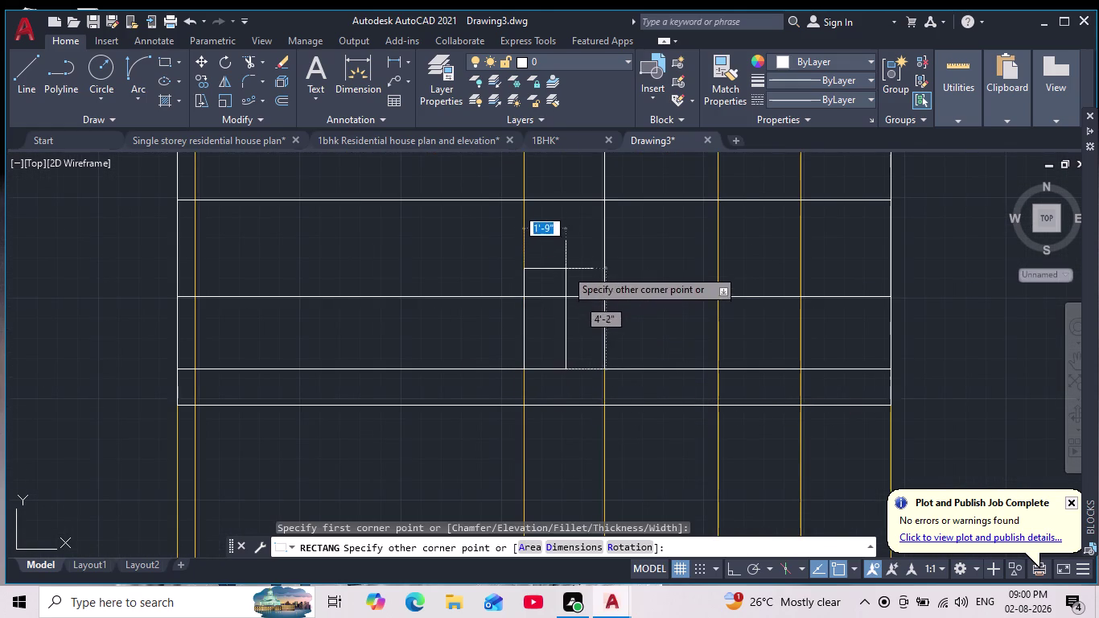
middle_drag(569, 244, 524, 411)
scroll(down, 3)
scroll(up, 3)
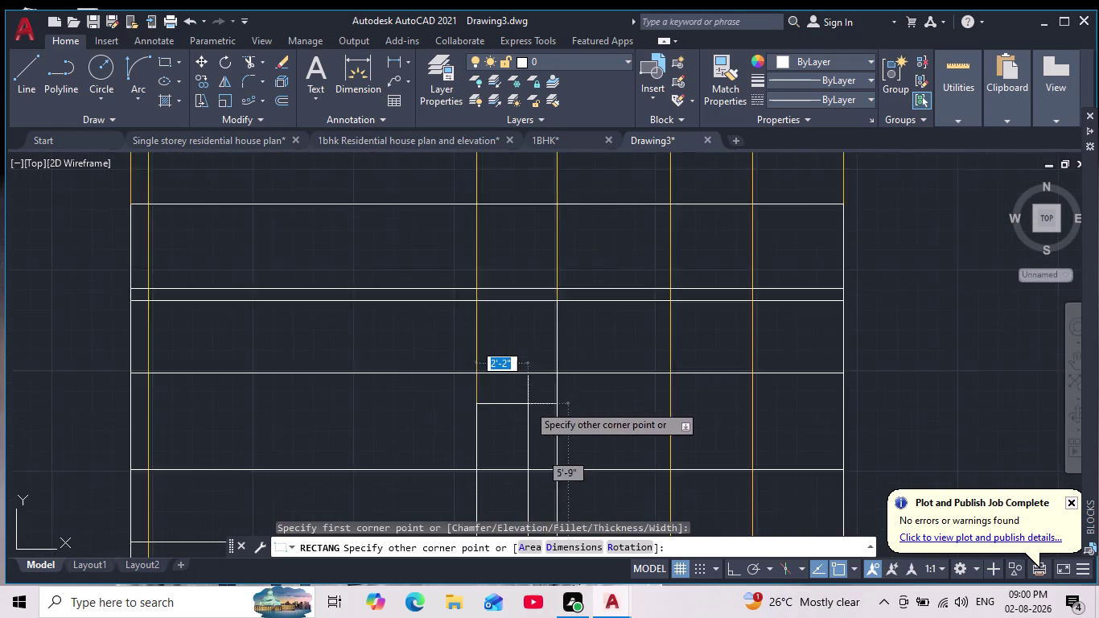
scroll(up, 3)
click(572, 359)
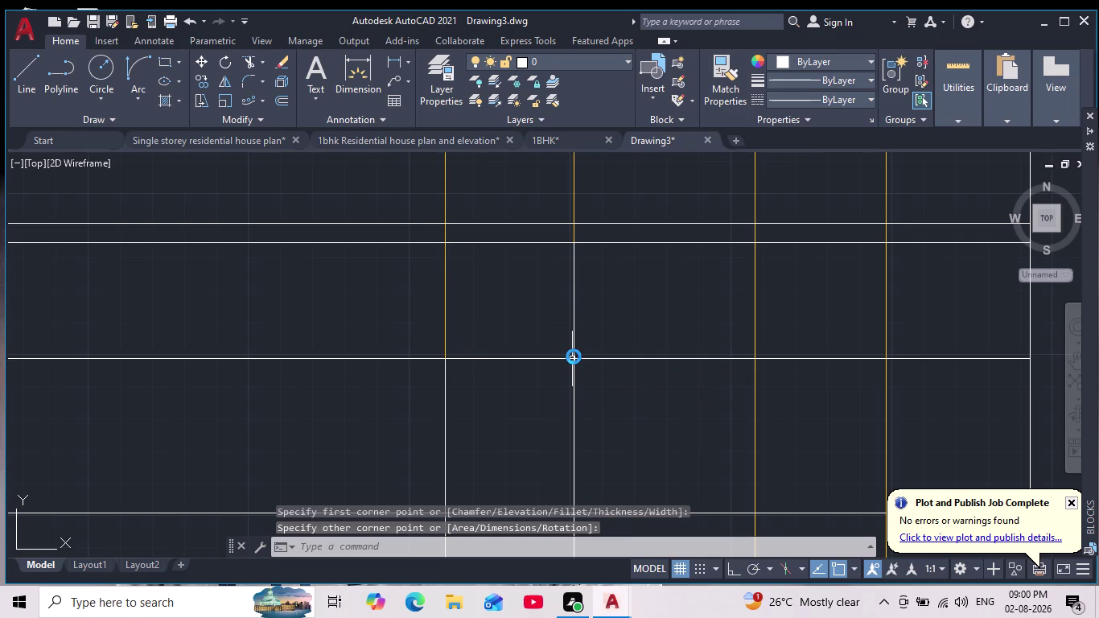
key(Escape)
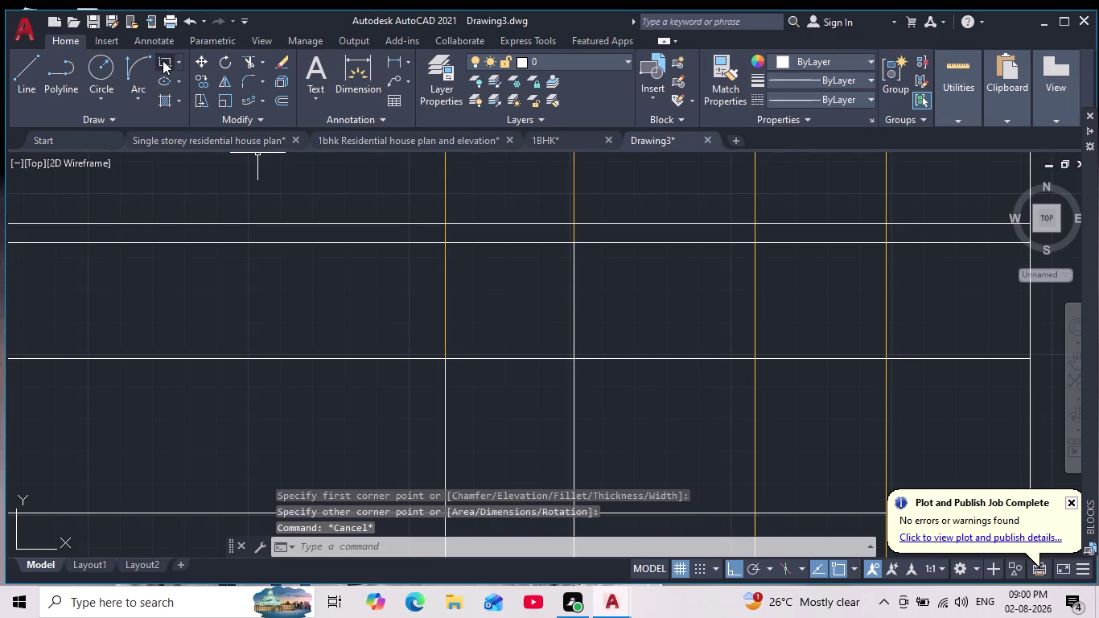
click(162, 61)
middle_drag(424, 297, 372, 204)
scroll(down, 3)
middle_drag(633, 411, 662, 215)
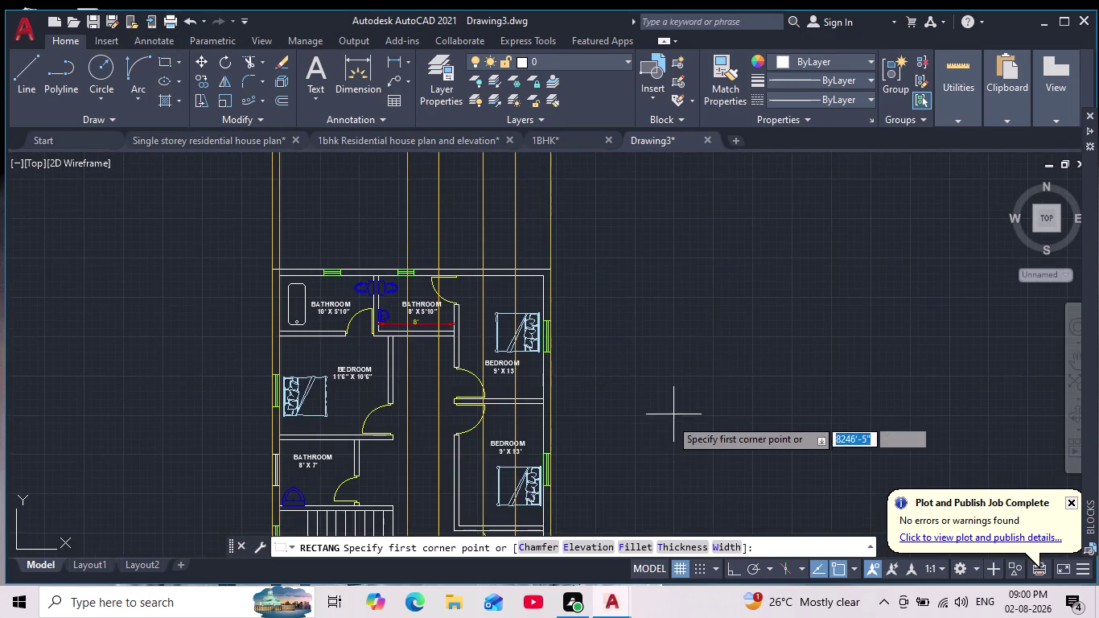
middle_drag(641, 417, 646, 276)
middle_drag(657, 318, 708, 520)
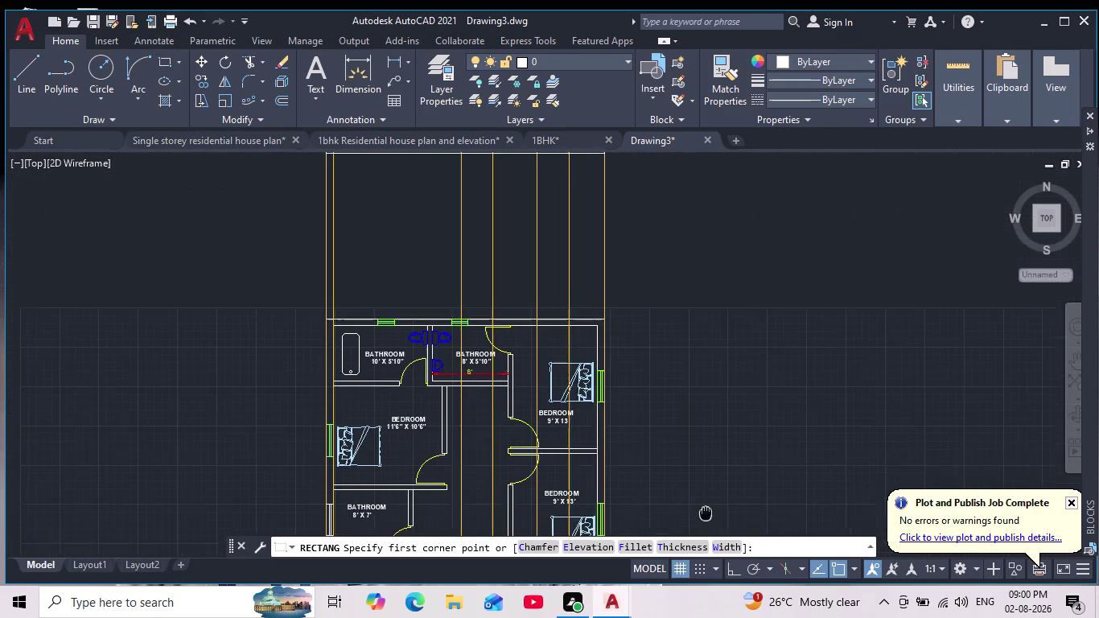
middle_drag(708, 520, 711, 527)
middle_drag(656, 225, 641, 459)
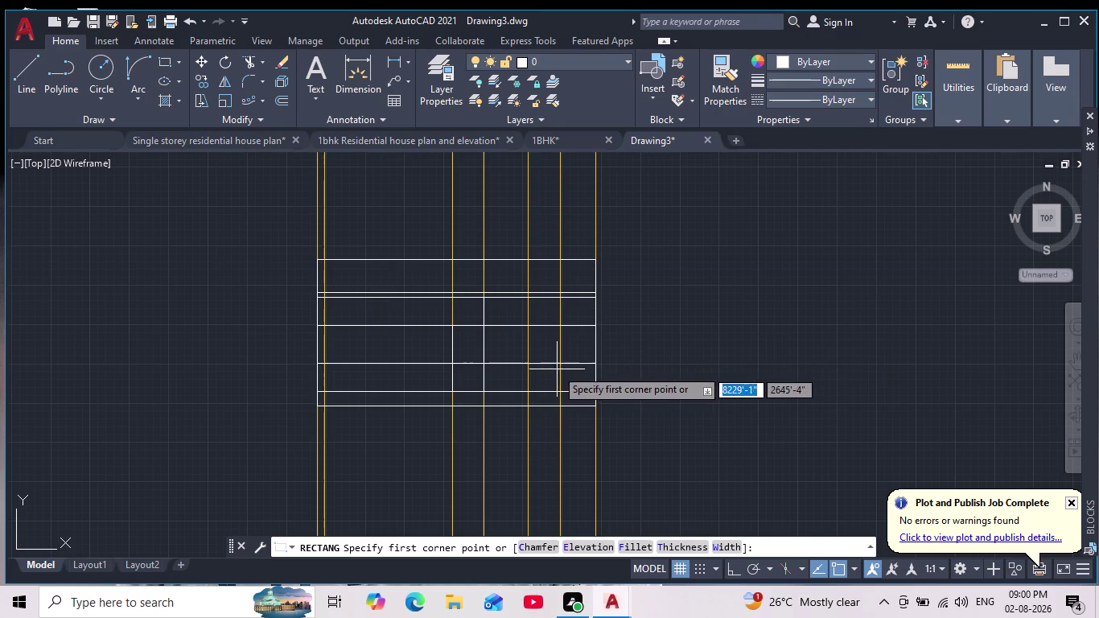
middle_drag(641, 381, 591, 198)
scroll(down, 3)
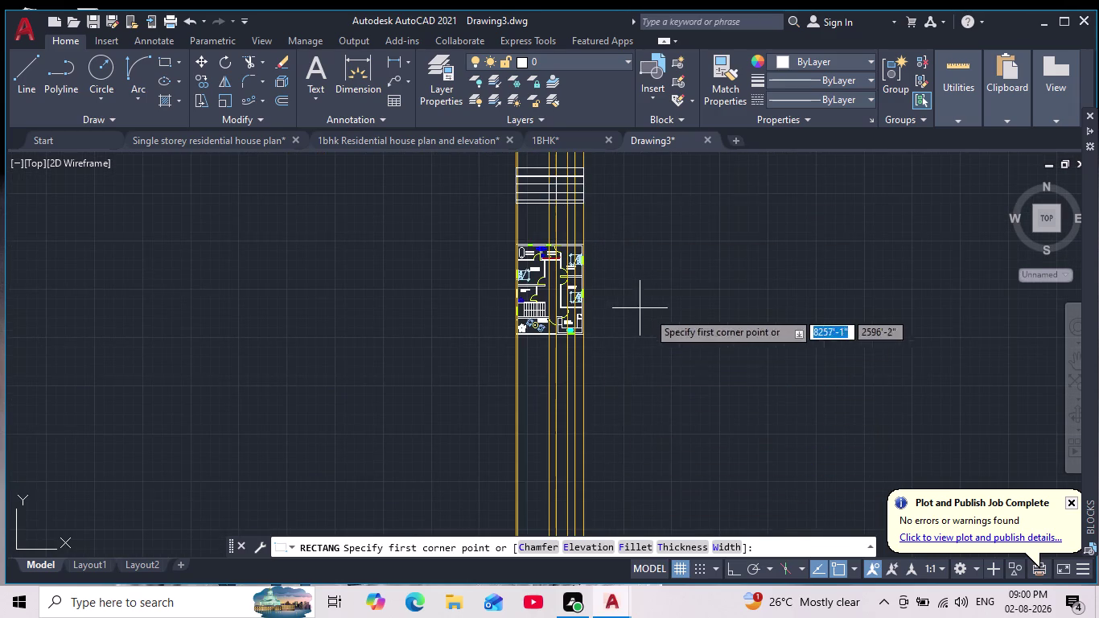
middle_drag(647, 423, 609, 184)
middle_drag(606, 273, 599, 517)
scroll(up, 3)
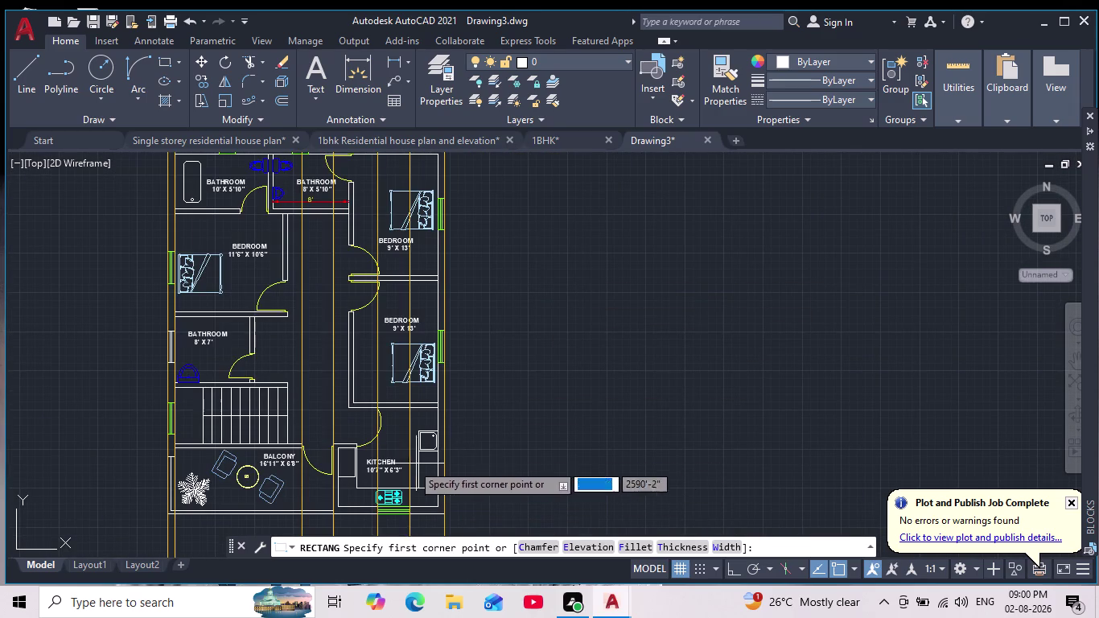
middle_drag(542, 296, 618, 510)
middle_drag(565, 260, 544, 484)
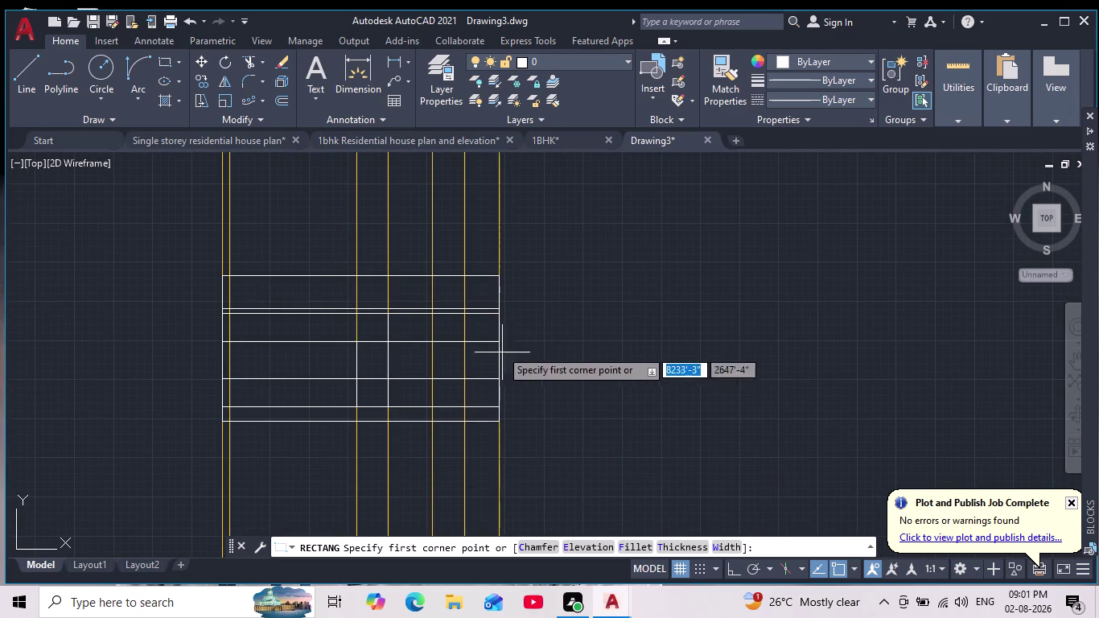
scroll(up, 3)
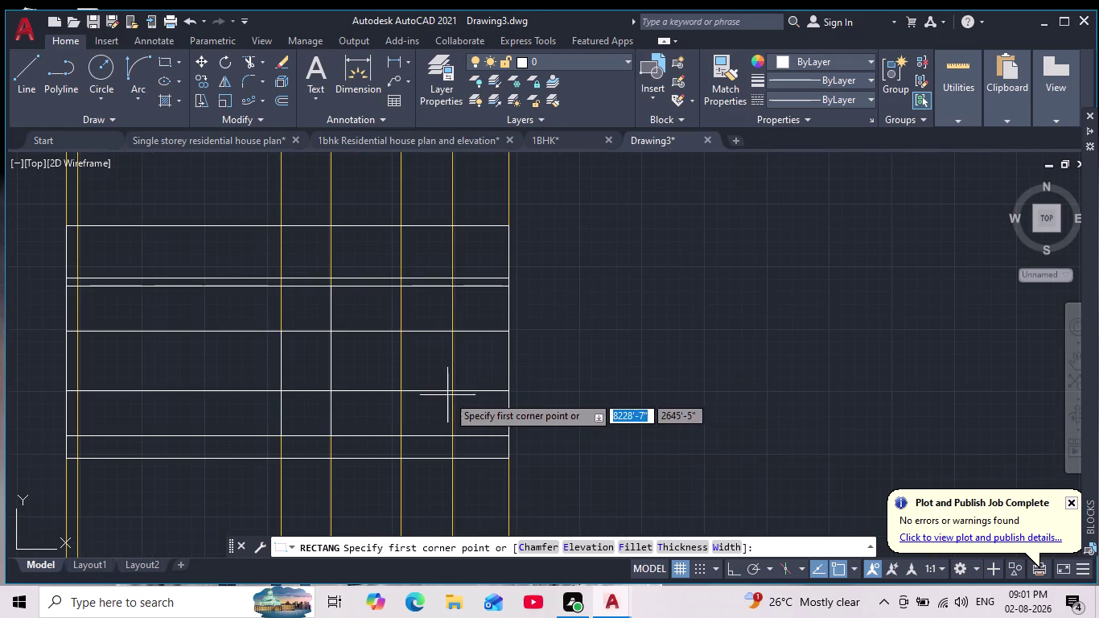
click(449, 392)
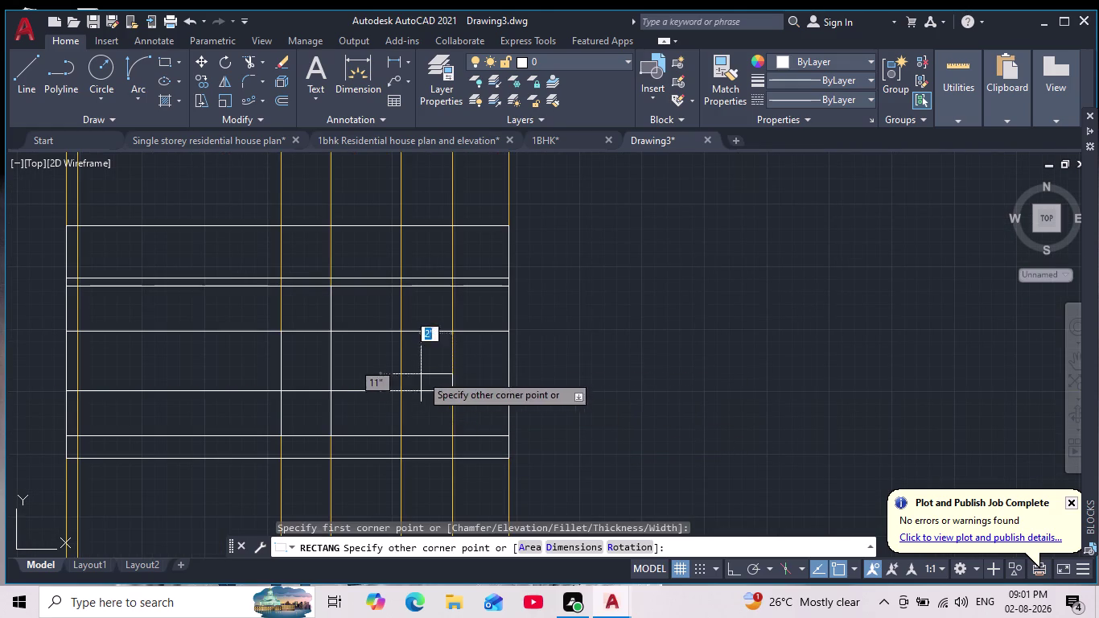
click(401, 327)
key(Escape)
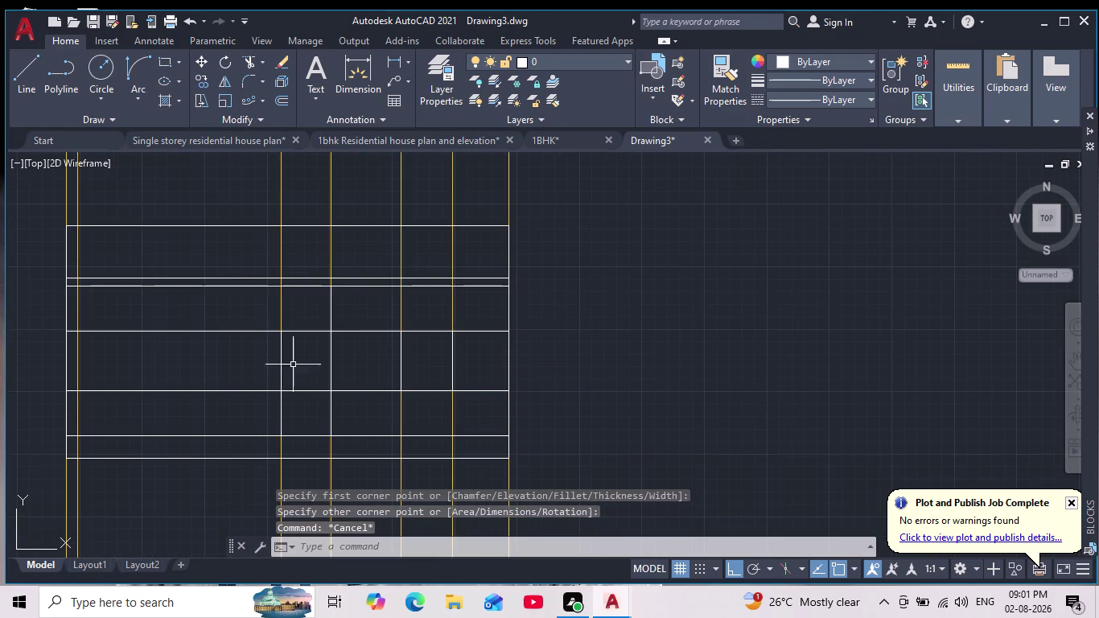
click(220, 412)
click(163, 320)
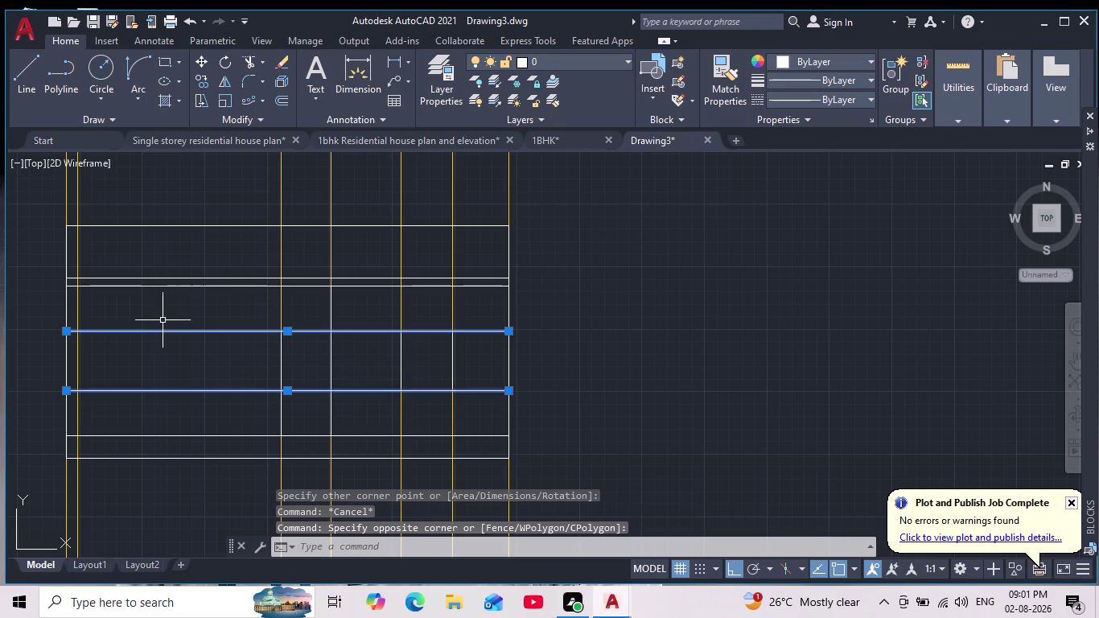
Delete the two selected horizontal lines, then try trimming beside the door and cancel.
key(Delete)
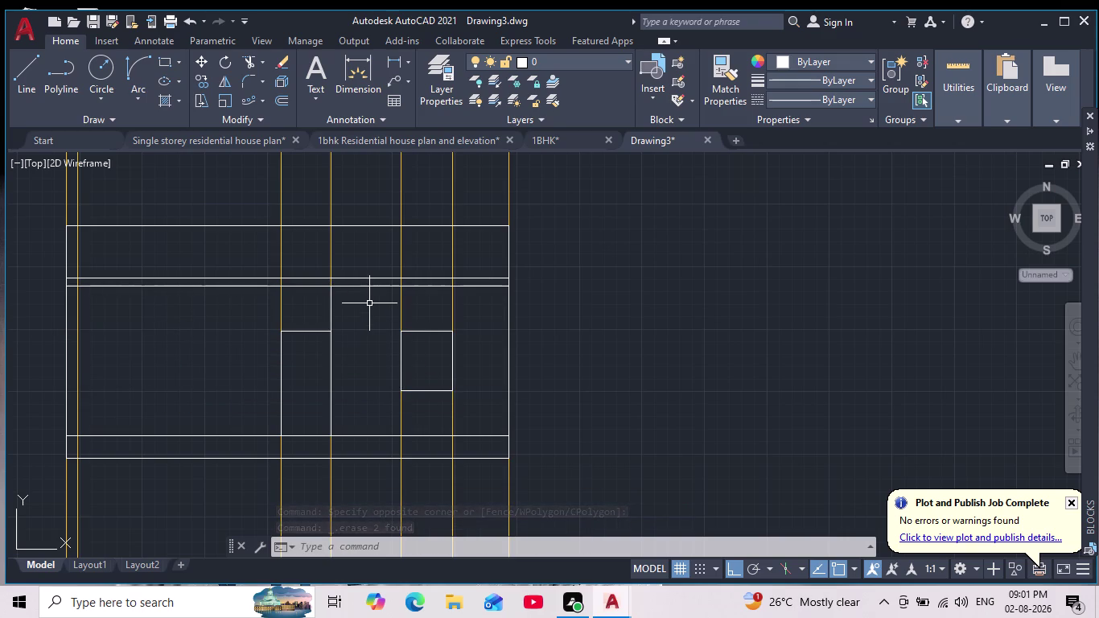
click(248, 62)
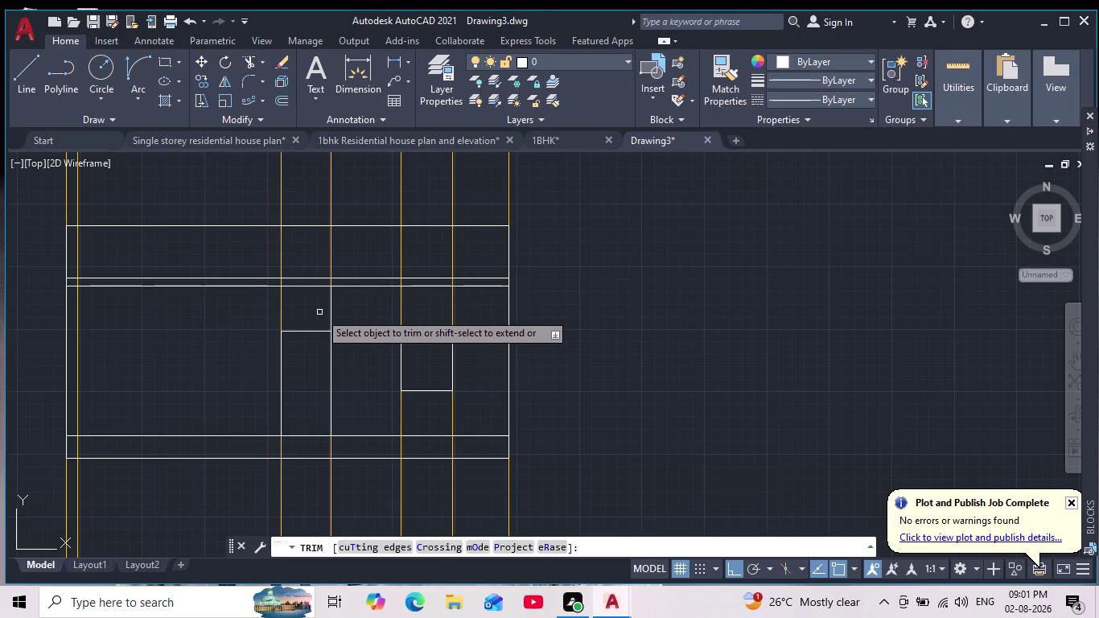
scroll(down, 3)
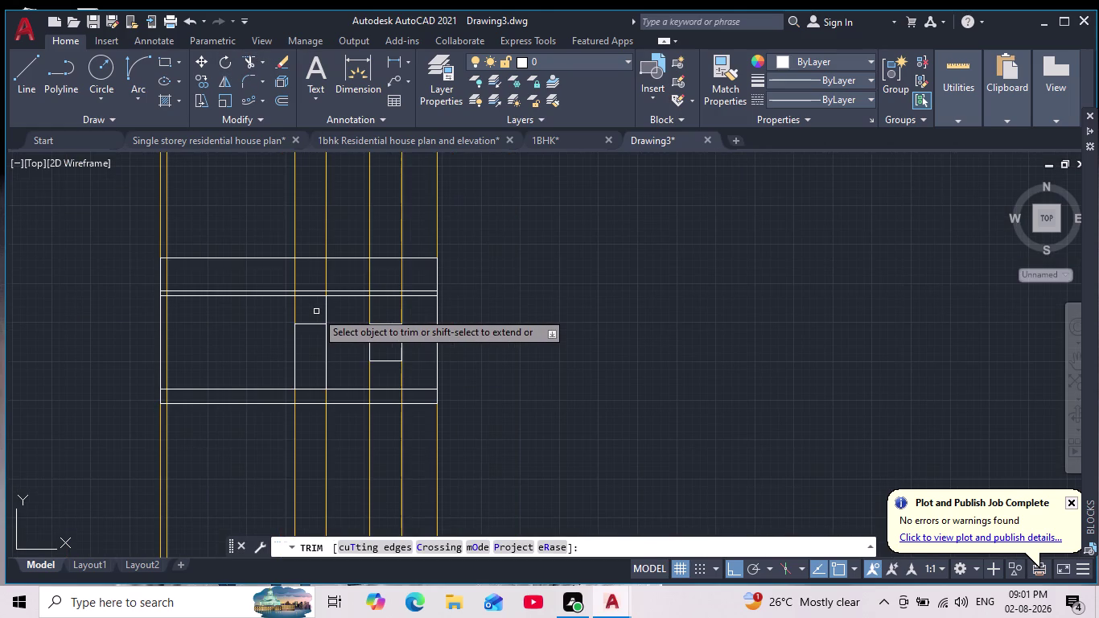
middle_drag(316, 311, 331, 255)
scroll(down, 3)
middle_drag(449, 348, 447, 290)
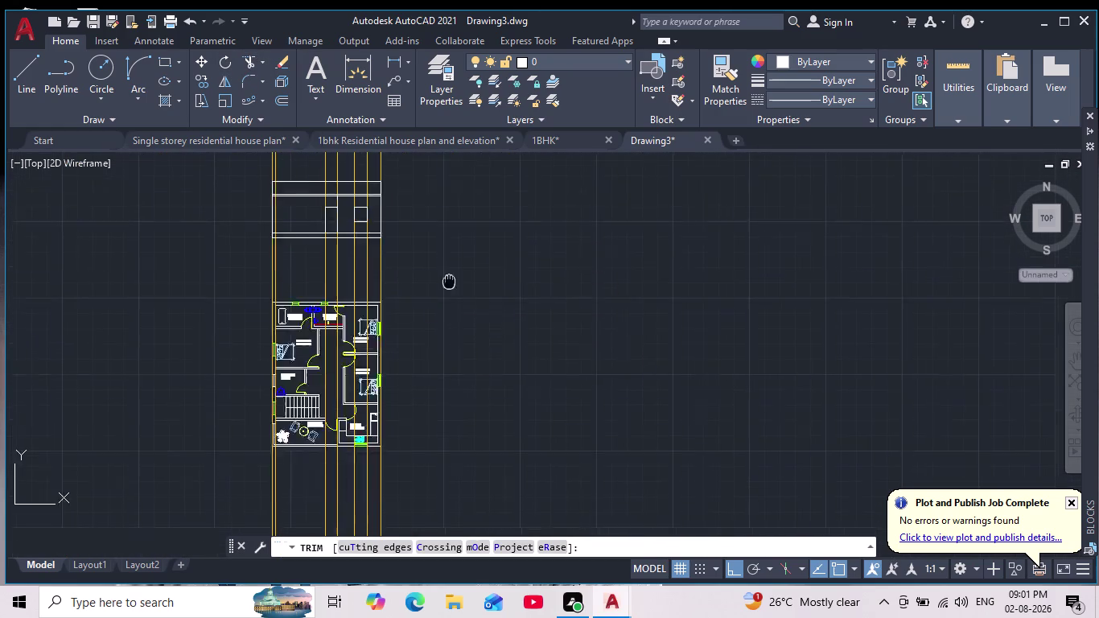
middle_drag(447, 290, 470, 194)
middle_drag(448, 321, 438, 444)
middle_drag(444, 248, 413, 423)
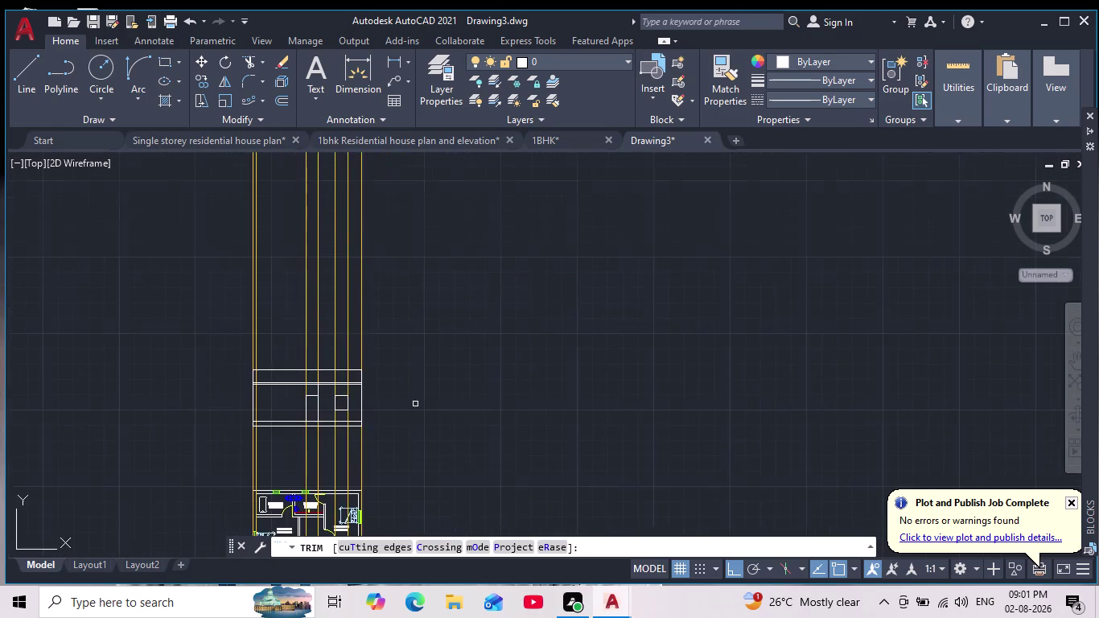
scroll(up, 3)
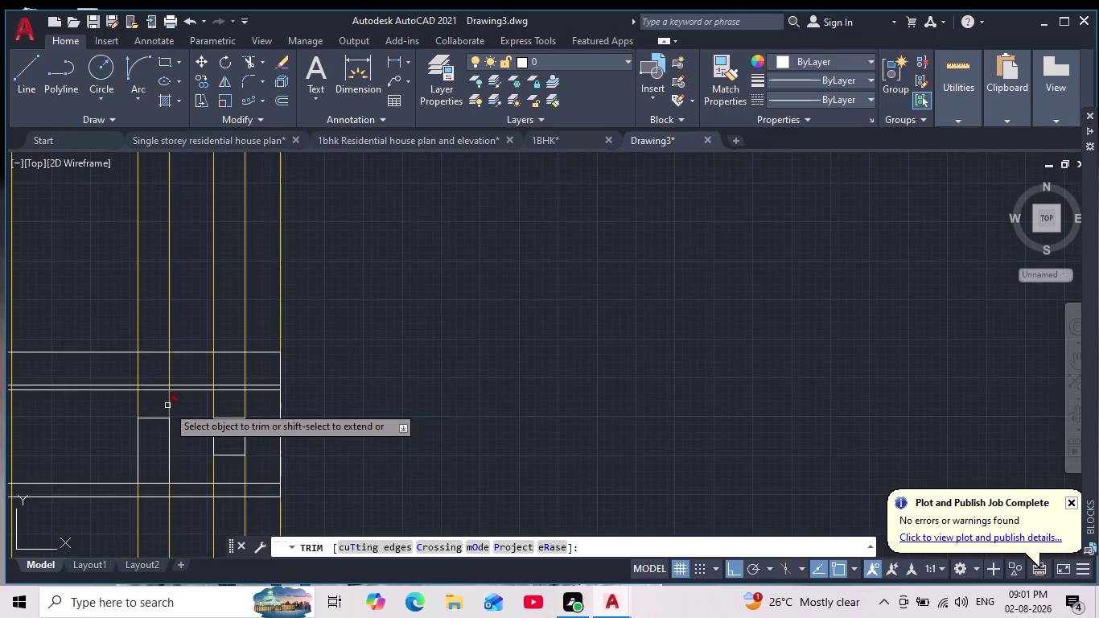
click(168, 406)
scroll(down, 3)
key(Escape)
key(Escape)
Window-select the leftover construction lines around the door and window and erase them.
middle_drag(411, 396, 431, 304)
scroll(down, 3)
scroll(up, 3)
click(317, 344)
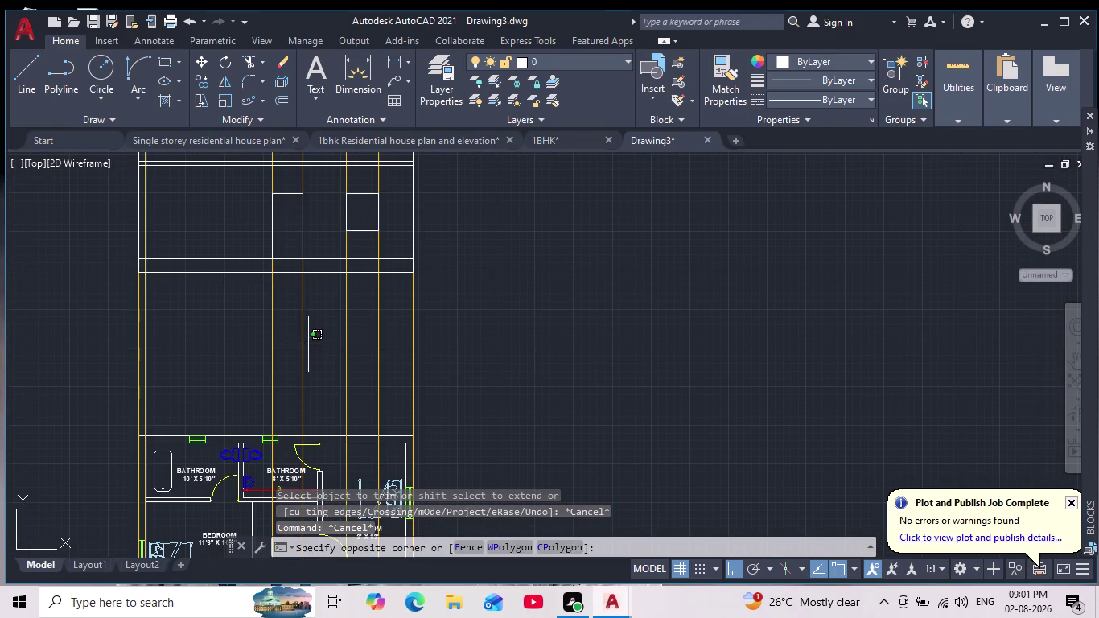
click(251, 354)
key(Delete)
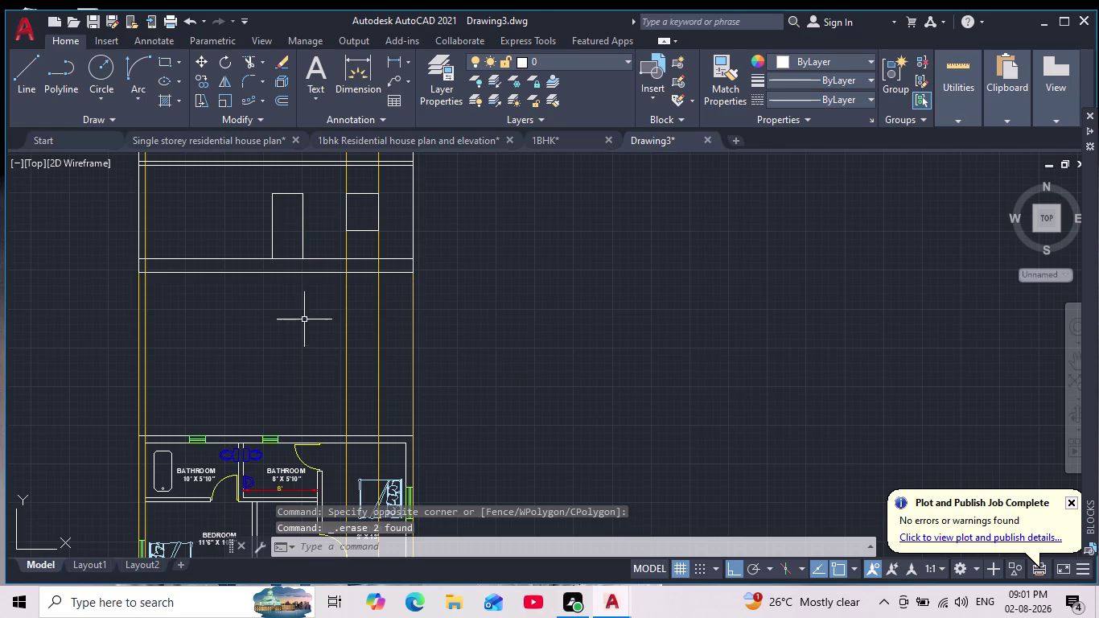
click(402, 325)
click(326, 341)
key(Delete)
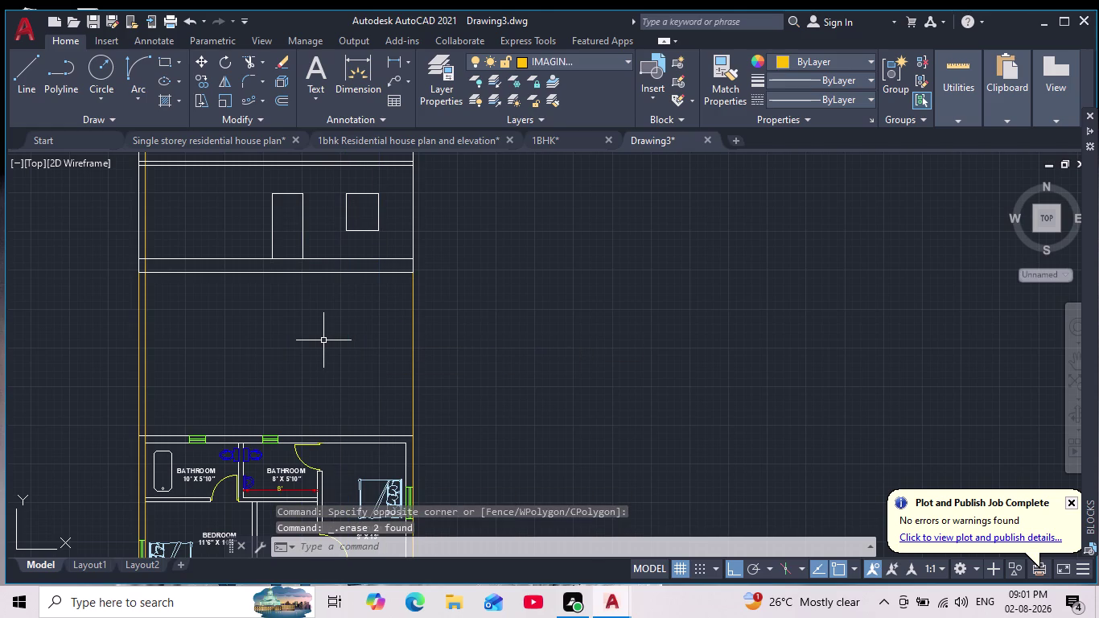
scroll(down, 3)
scroll(up, 3)
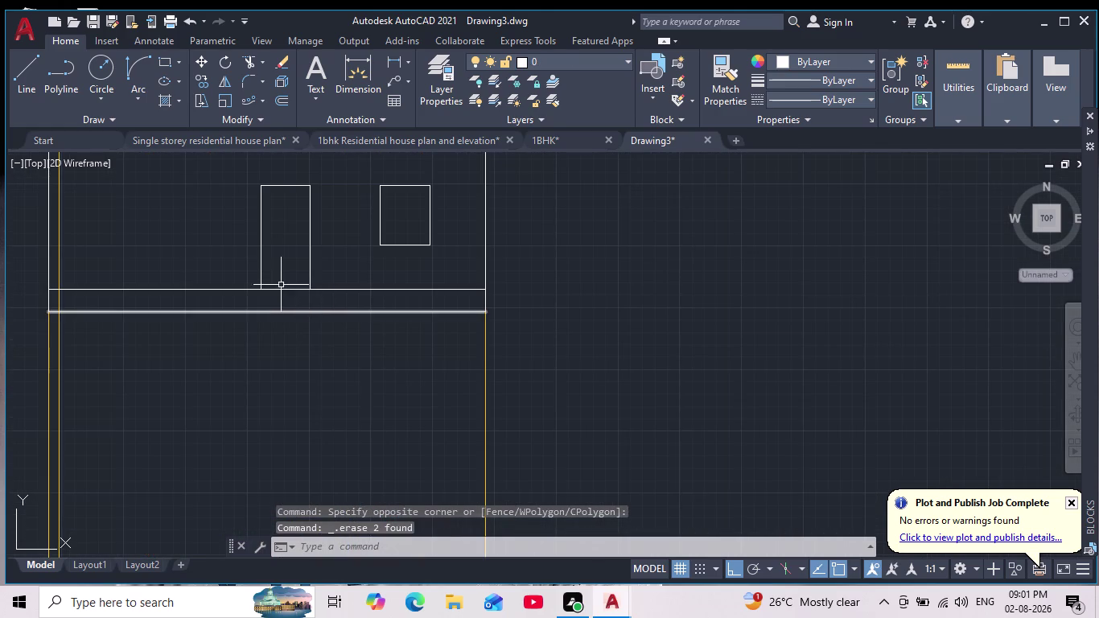
scroll(down, 3)
middle_drag(307, 337, 326, 415)
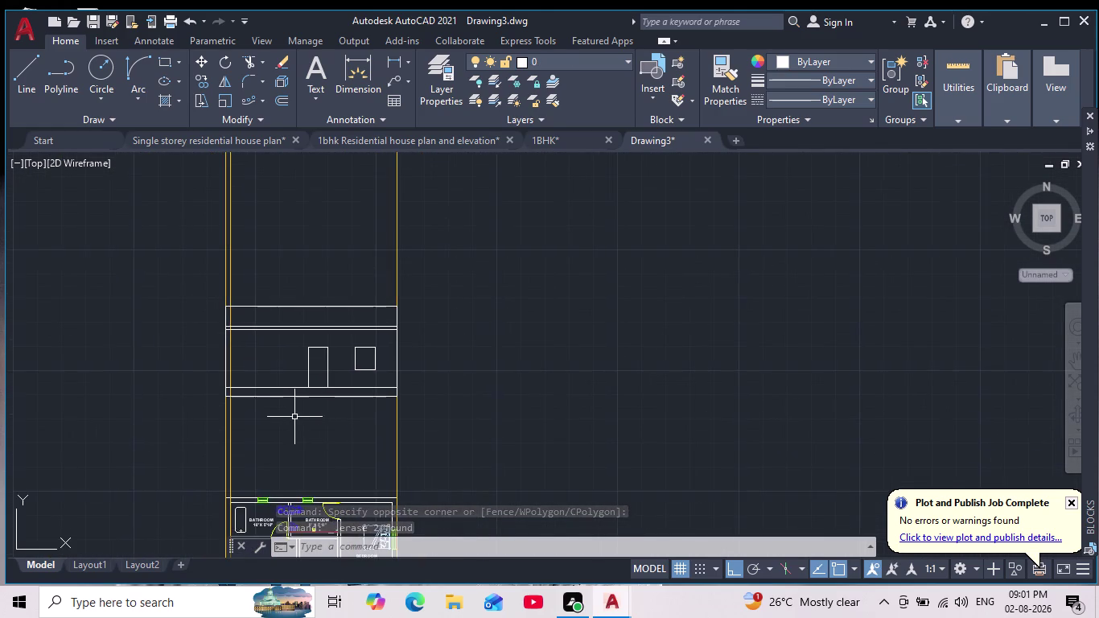
scroll(up, 3)
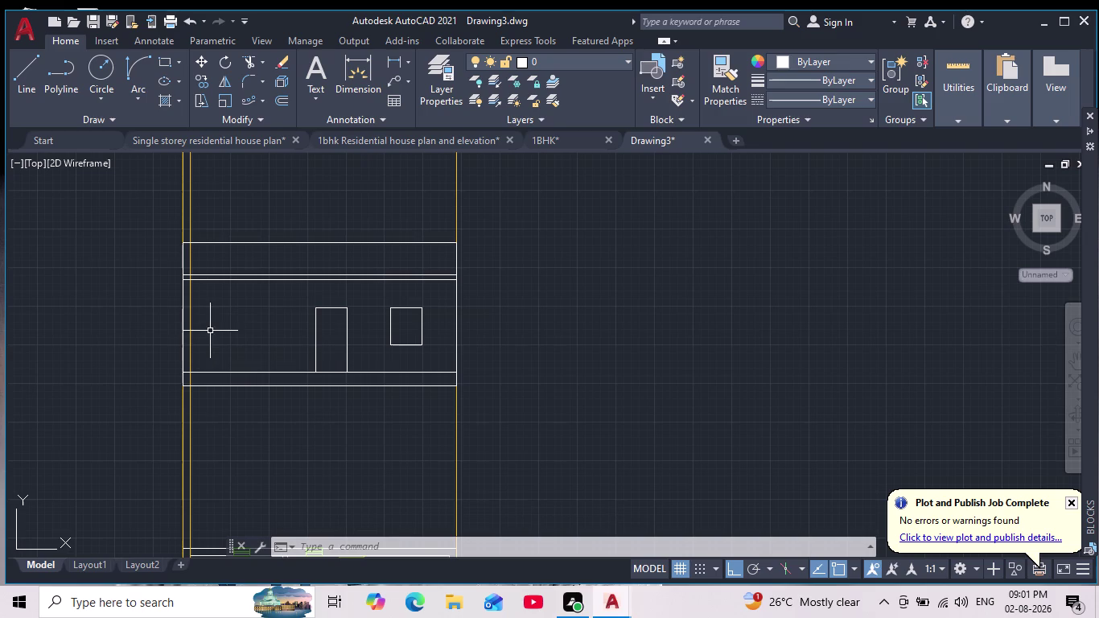
middle_drag(267, 426, 275, 403)
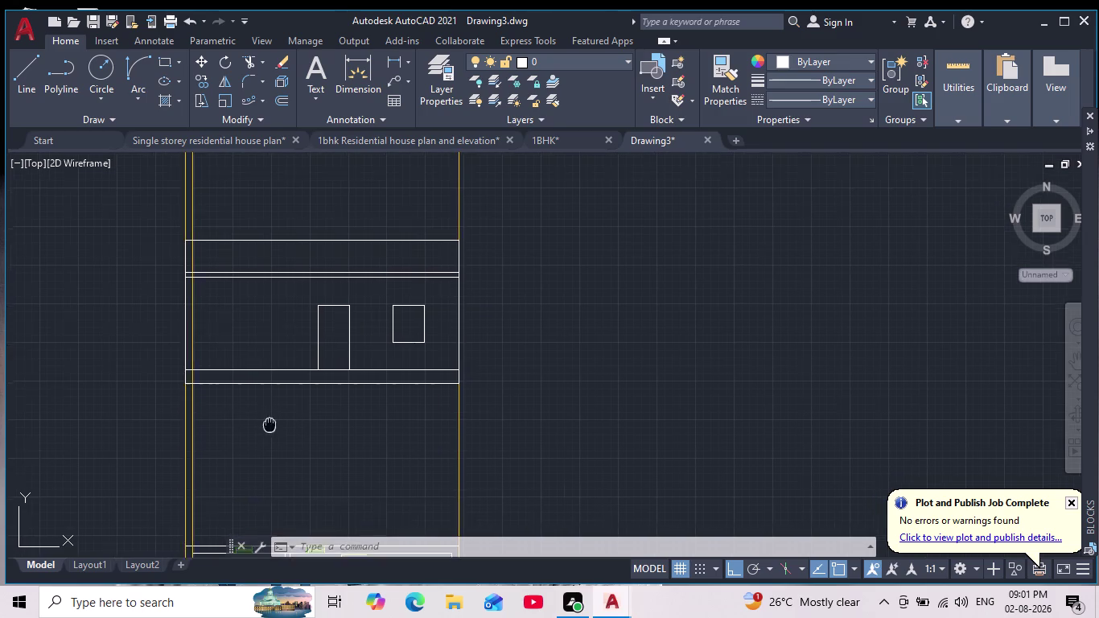
middle_drag(274, 403, 322, 301)
scroll(down, 3)
scroll(up, 3)
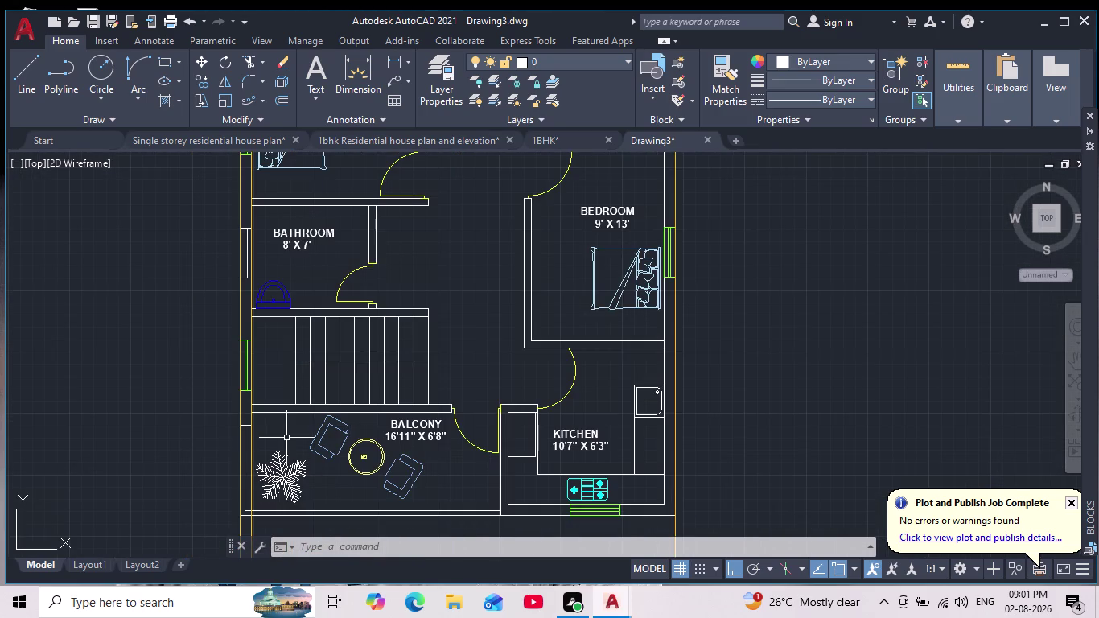
scroll(up, 3)
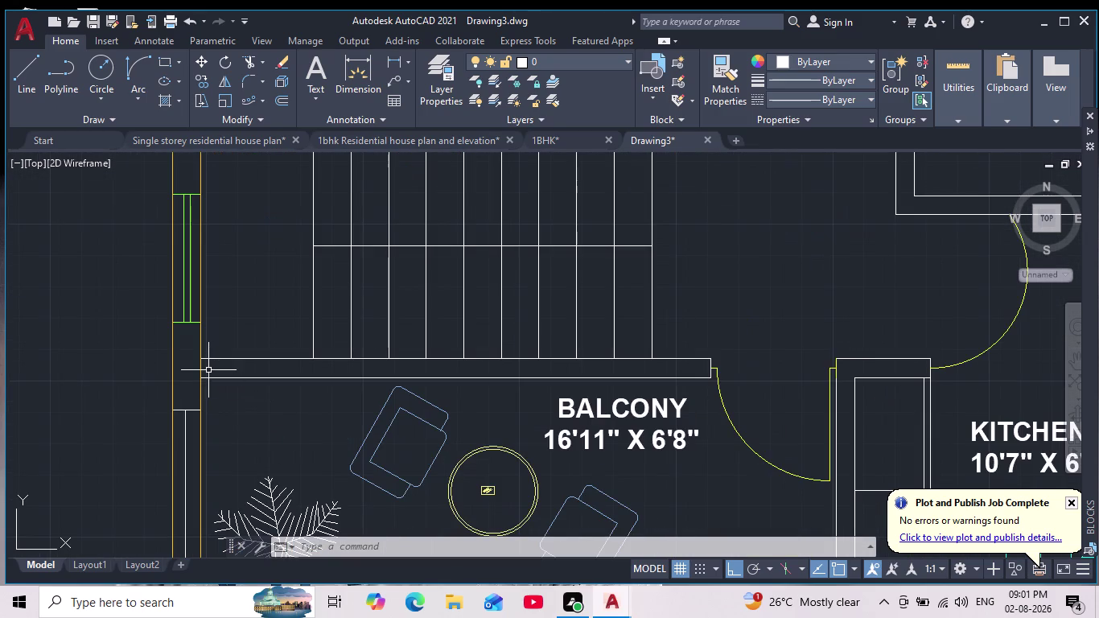
scroll(down, 3)
middle_drag(248, 228, 262, 408)
scroll(up, 3)
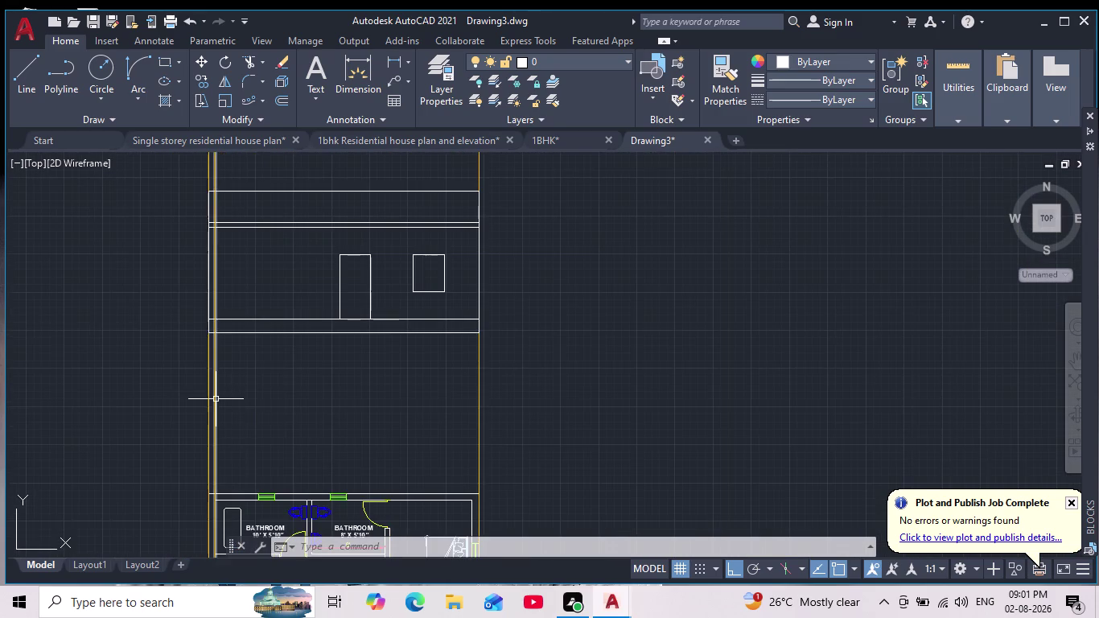
scroll(up, 3)
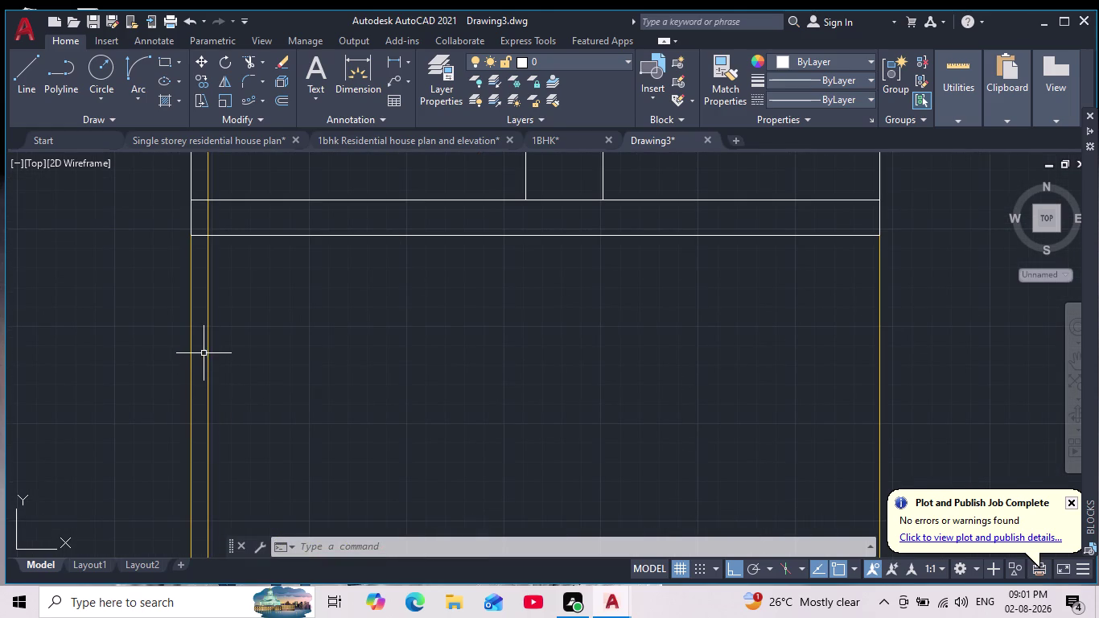
scroll(down, 3)
scroll(down, 3)
scroll(up, 3)
scroll(up, 3)
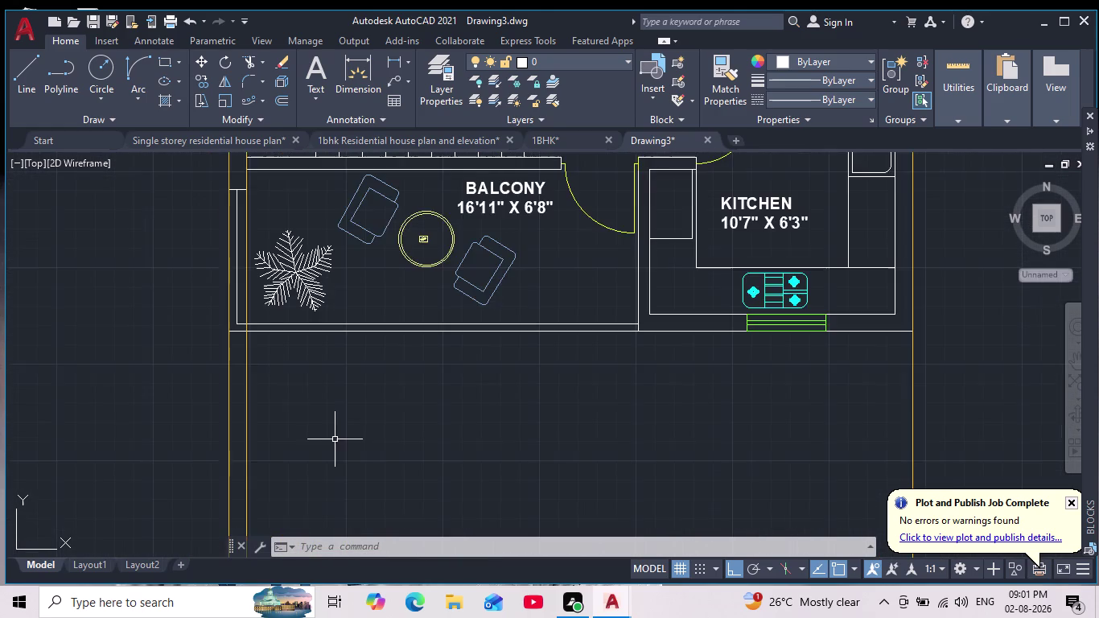
middle_drag(325, 465, 346, 598)
scroll(up, 3)
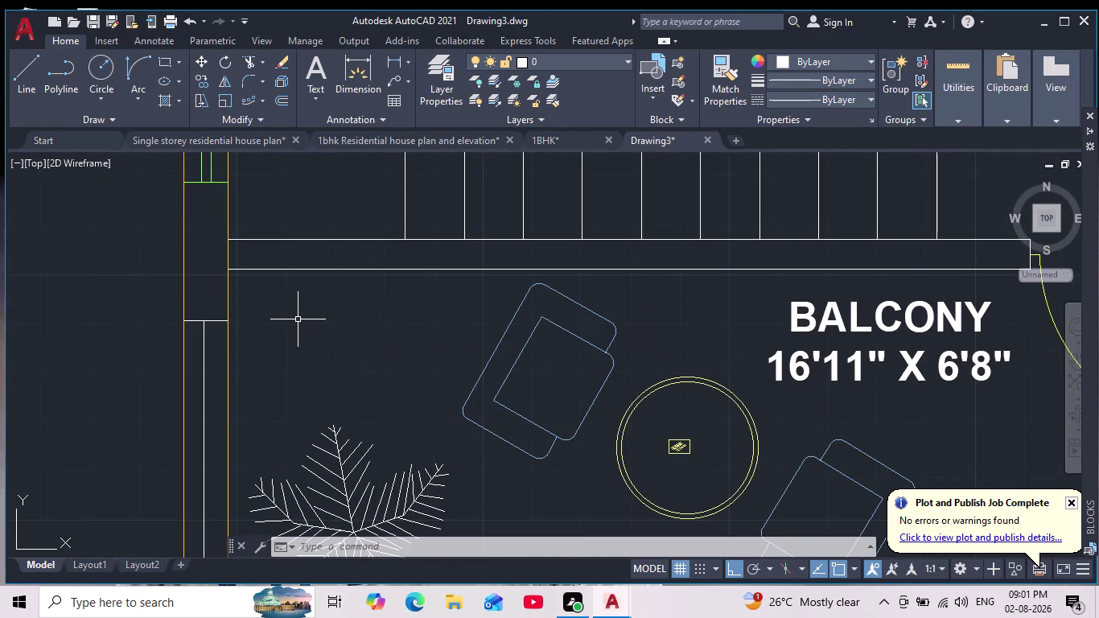
middle_drag(297, 326, 283, 429)
scroll(down, 3)
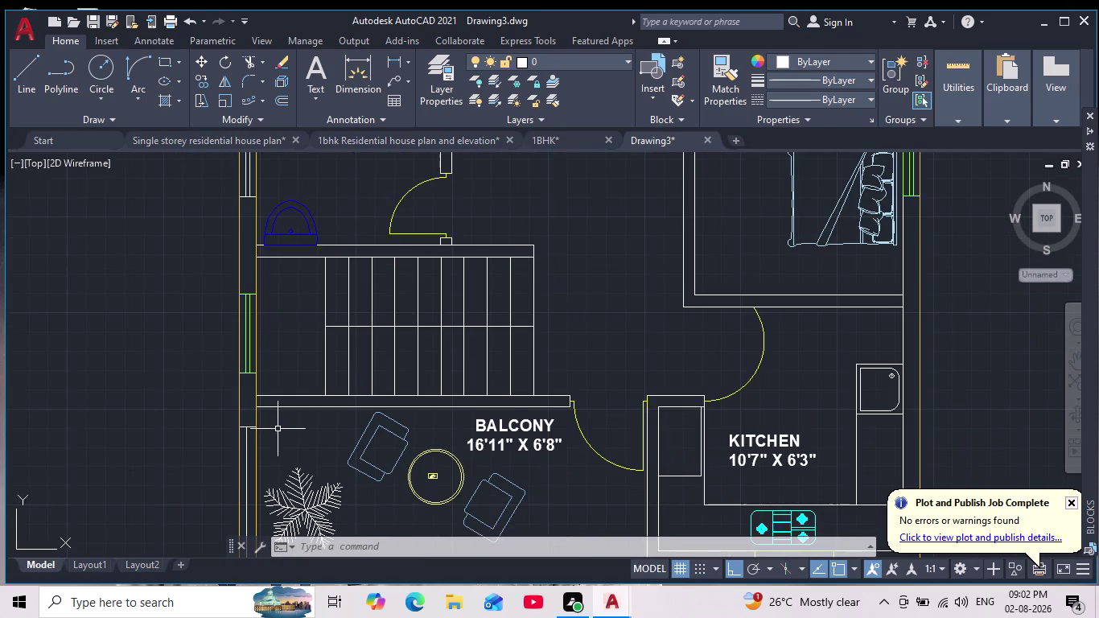
middle_drag(278, 428, 288, 475)
scroll(down, 3)
middle_drag(316, 226, 306, 348)
scroll(up, 3)
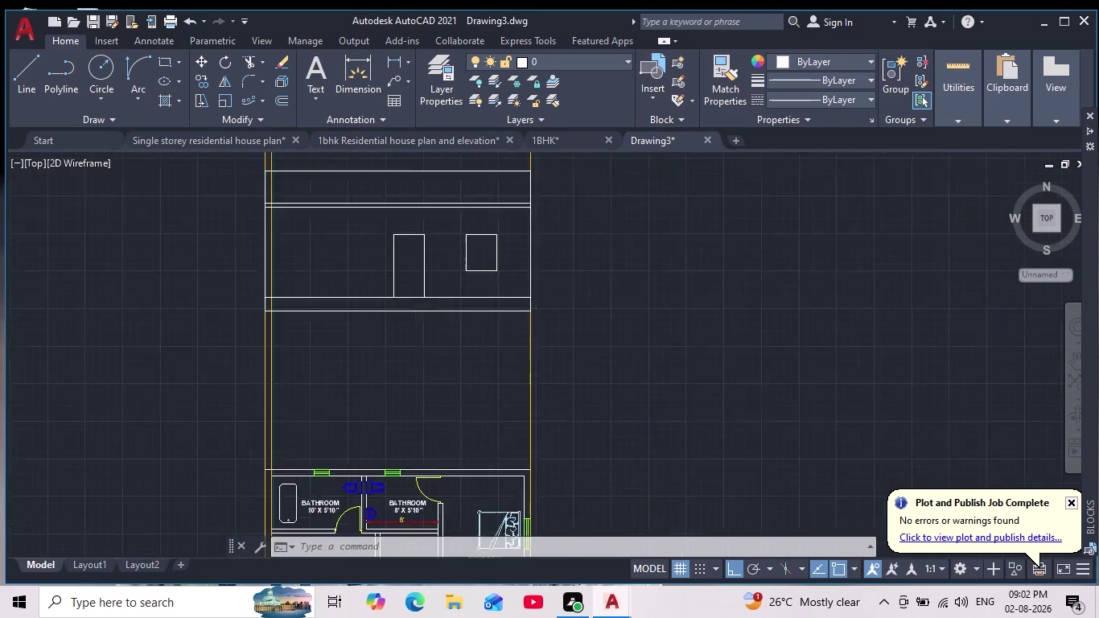
scroll(up, 3)
middle_drag(280, 264, 280, 371)
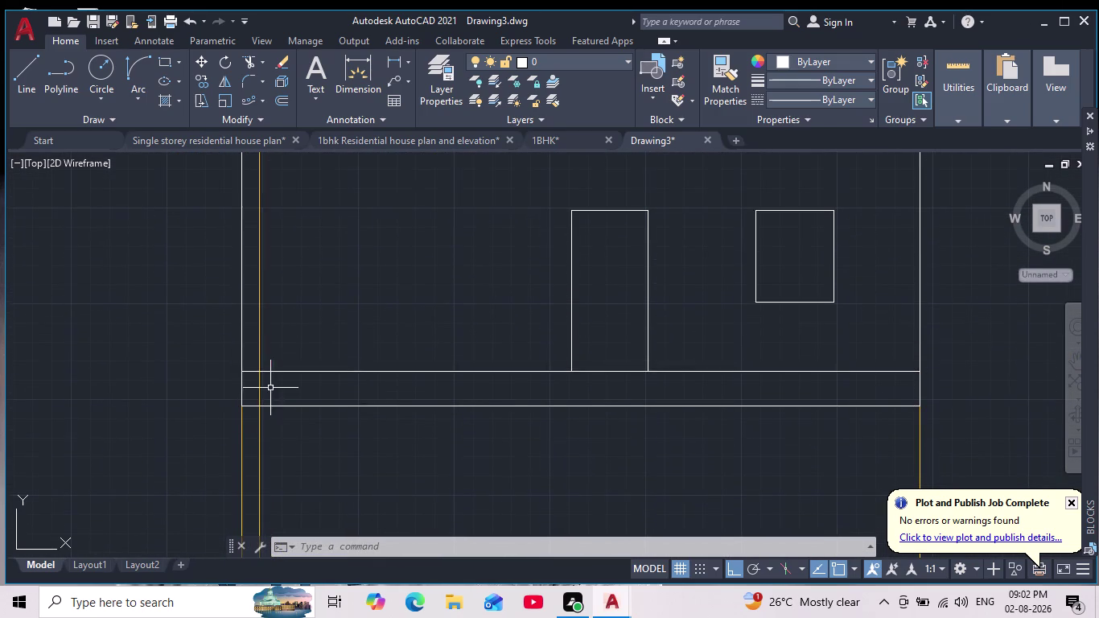
scroll(down, 3)
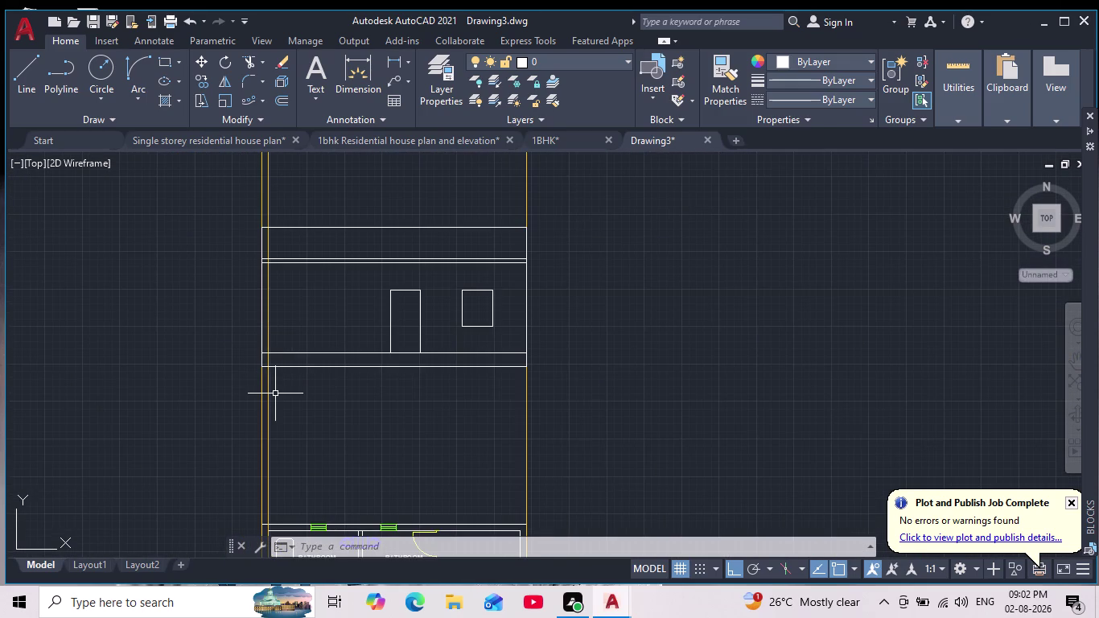
scroll(up, 3)
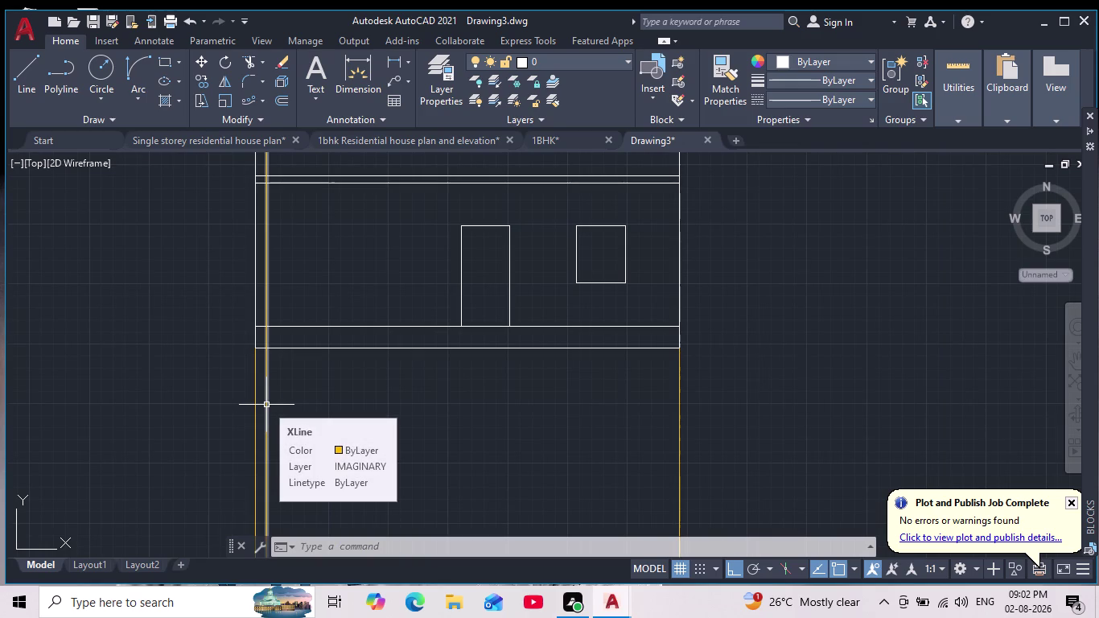
Window-select the yellow construction lines flanking the elevation and erase them.
click(269, 404)
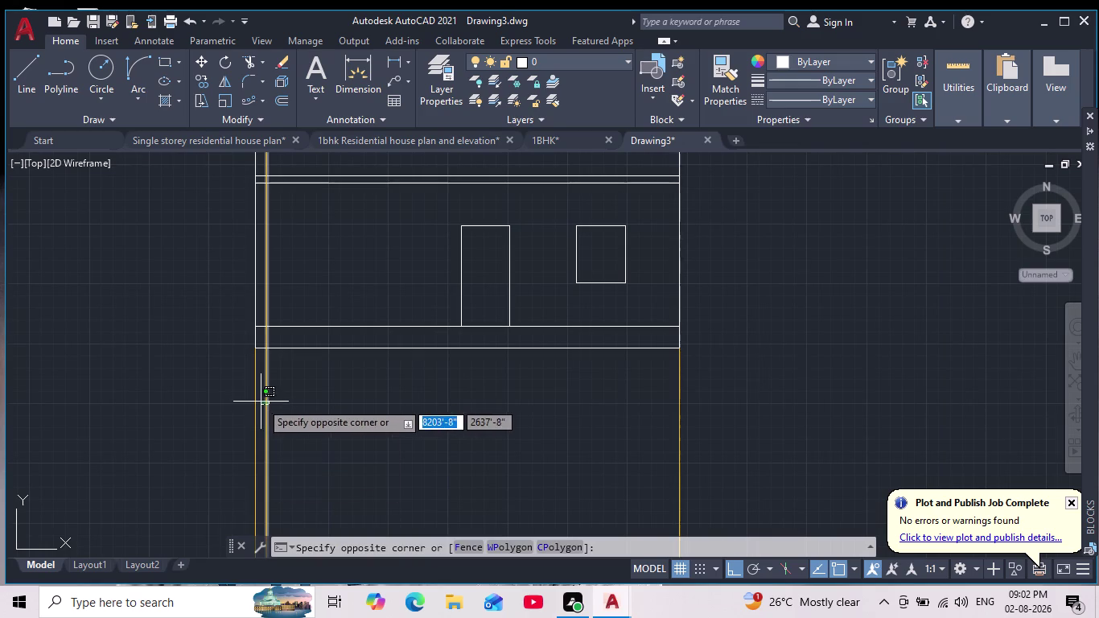
click(261, 402)
key(Delete)
scroll(down, 3)
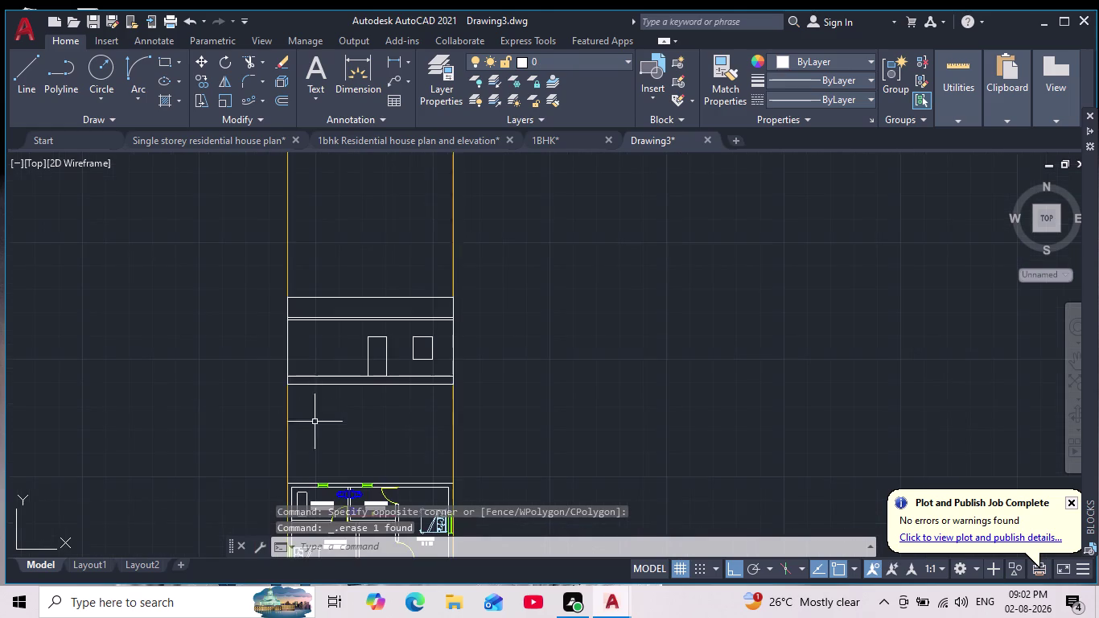
middle_drag(321, 432, 338, 351)
drag(510, 361, 499, 360)
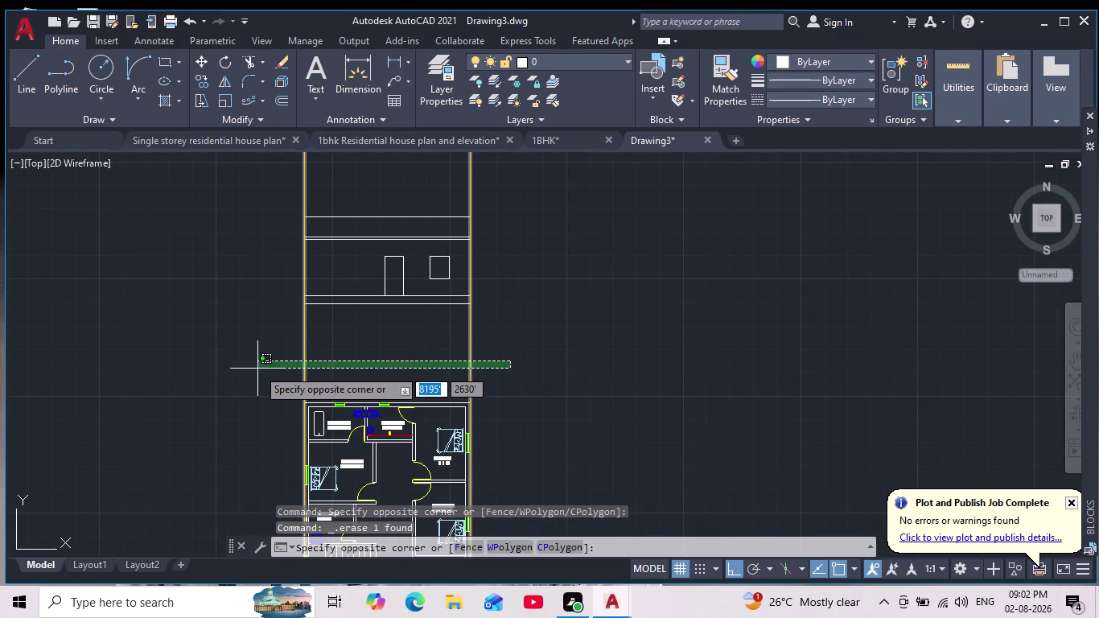
click(257, 369)
key(Delete)
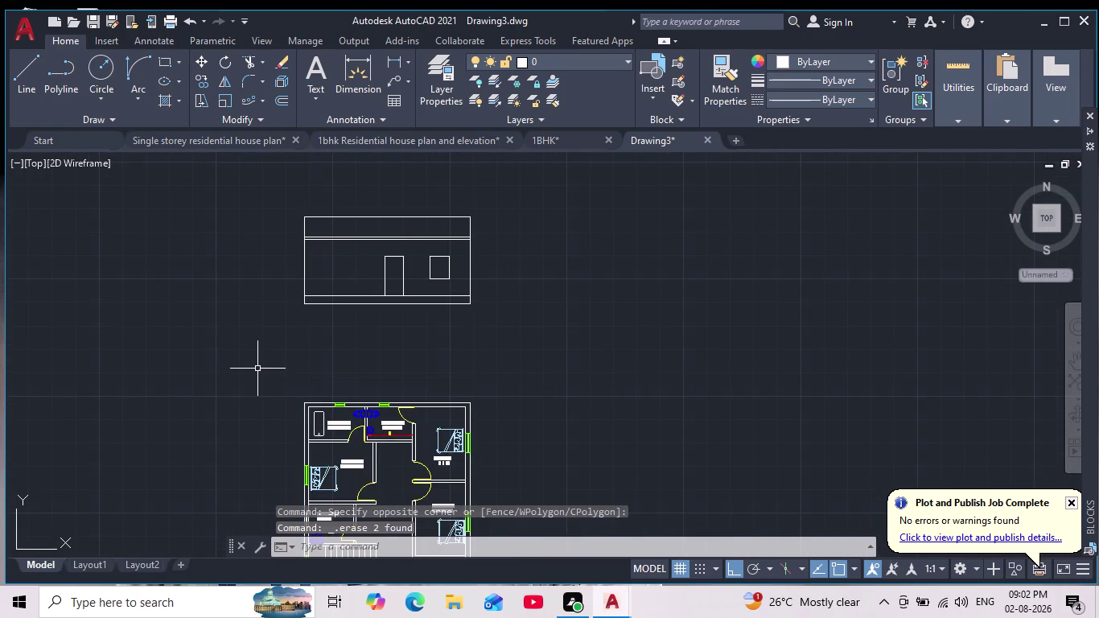
Recentre the view on the elevation and start selecting the window rectangle.
scroll(up, 3)
middle_drag(393, 254, 410, 322)
scroll(down, 3)
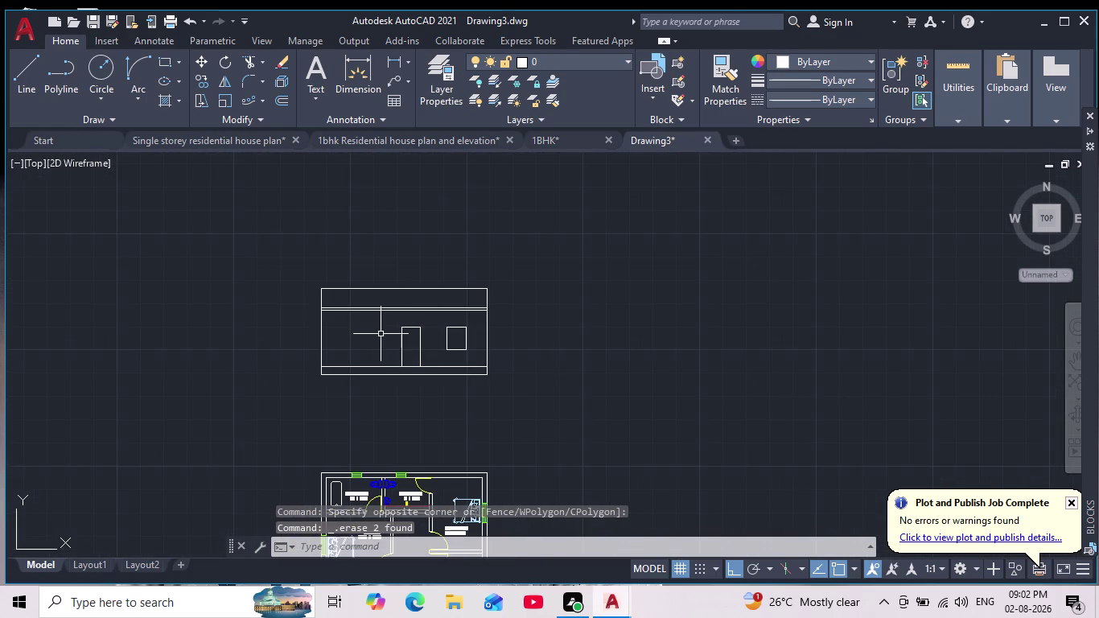
scroll(up, 3)
scroll(down, 3)
middle_click(361, 322)
scroll(down, 3)
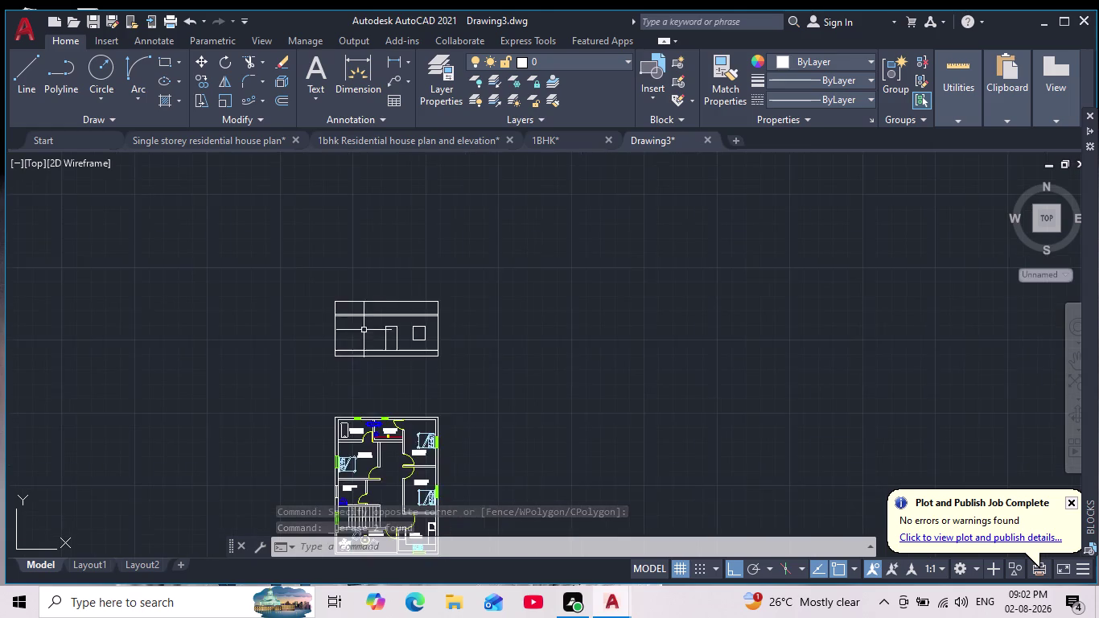
scroll(up, 3)
scroll(up, 3)
scroll(down, 3)
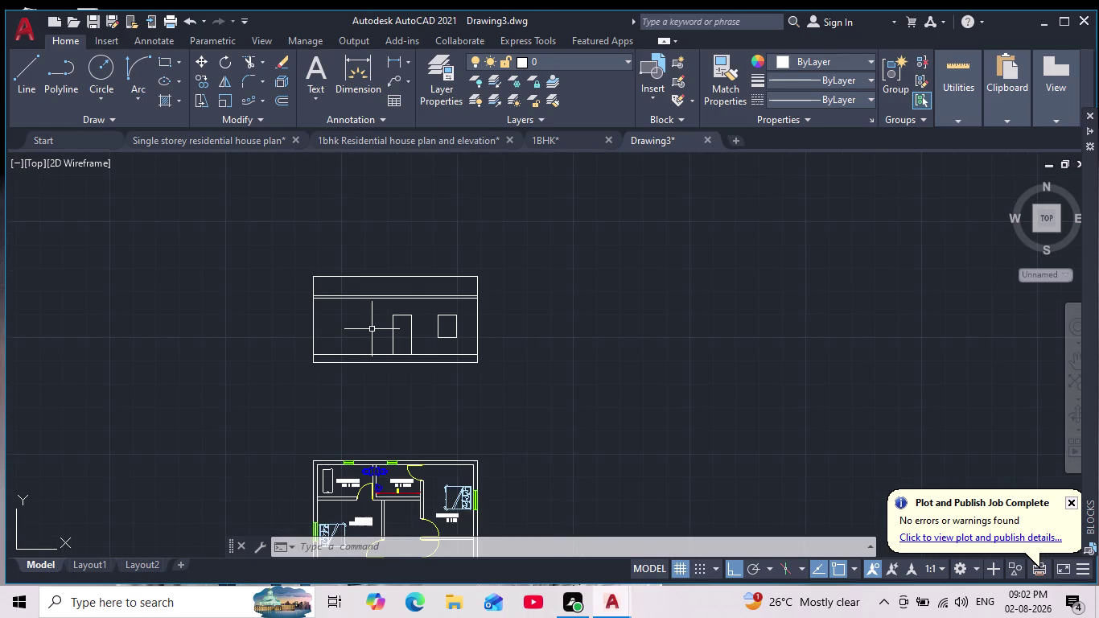
middle_drag(371, 329, 357, 318)
scroll(up, 3)
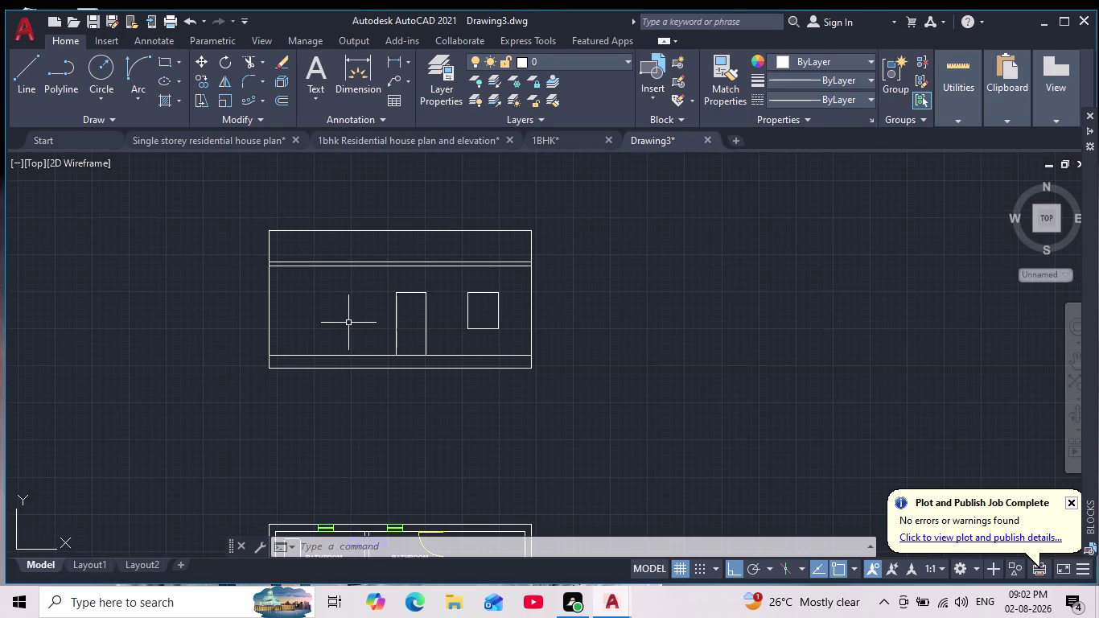
scroll(up, 3)
drag(447, 243, 451, 260)
Select the window rectangle, attempt to JOIN its edges, and cancel.
click(569, 394)
key(j)
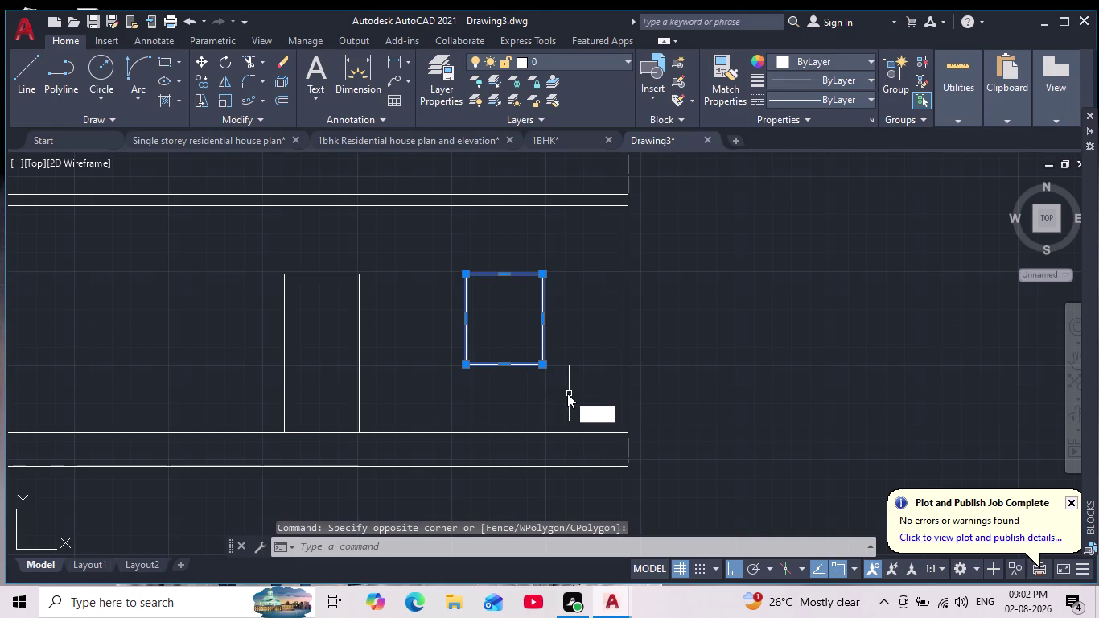
key(Return)
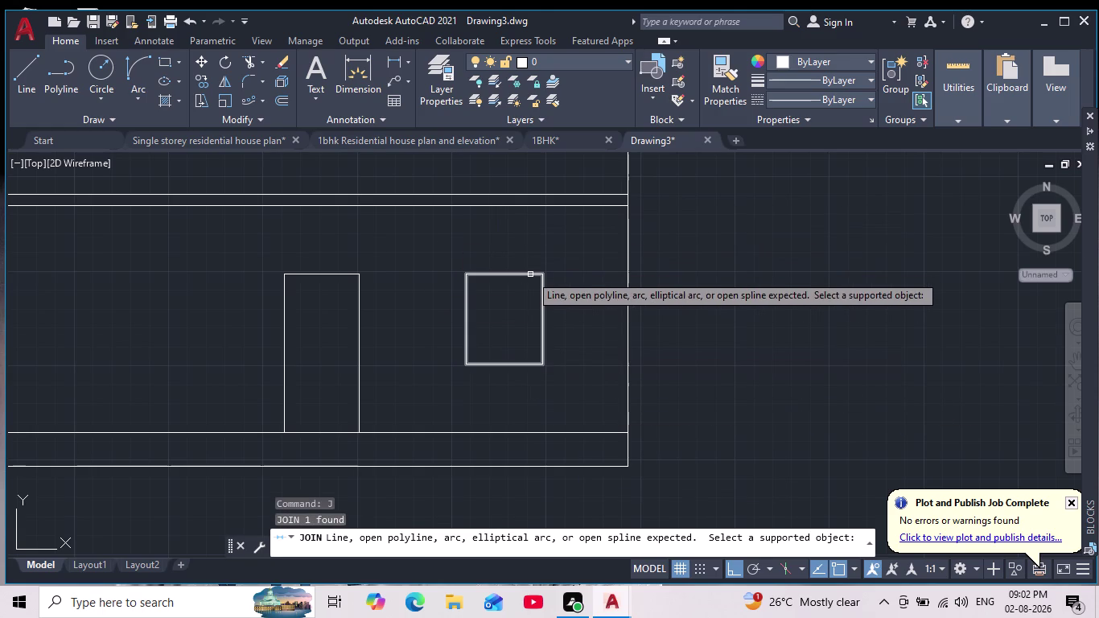
key(o)
key(Return)
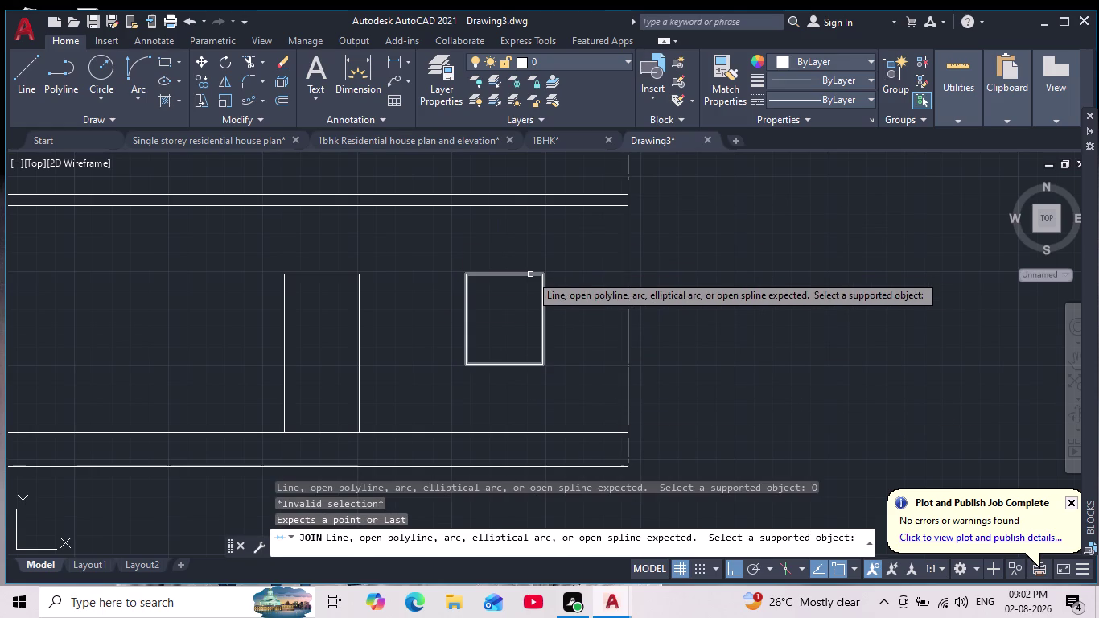
key(2)
key(Return)
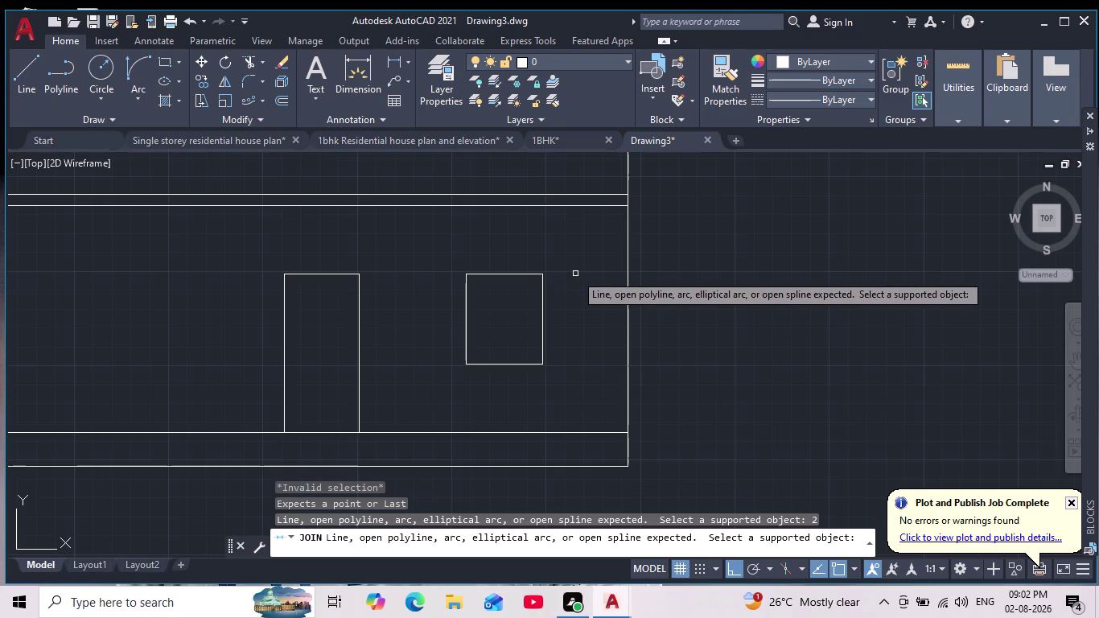
key(Escape)
key(Escape)
key(Escape)
key(Escape)
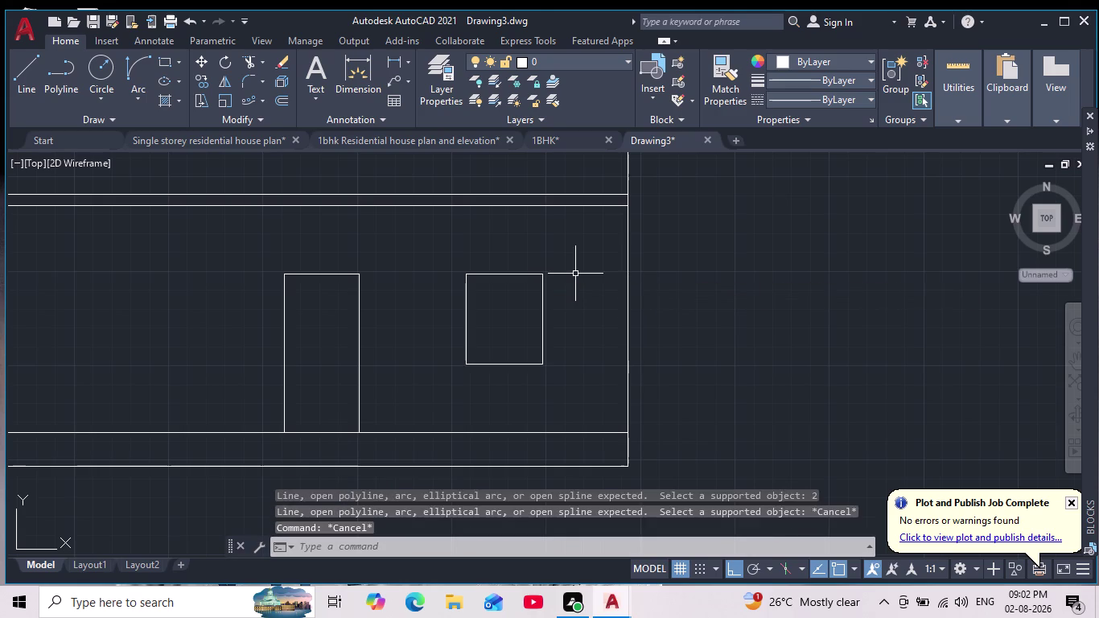
key(Escape)
Offset the window rectangle 2 units inward to form an inner frame.
key(o)
key(Return)
key(2)
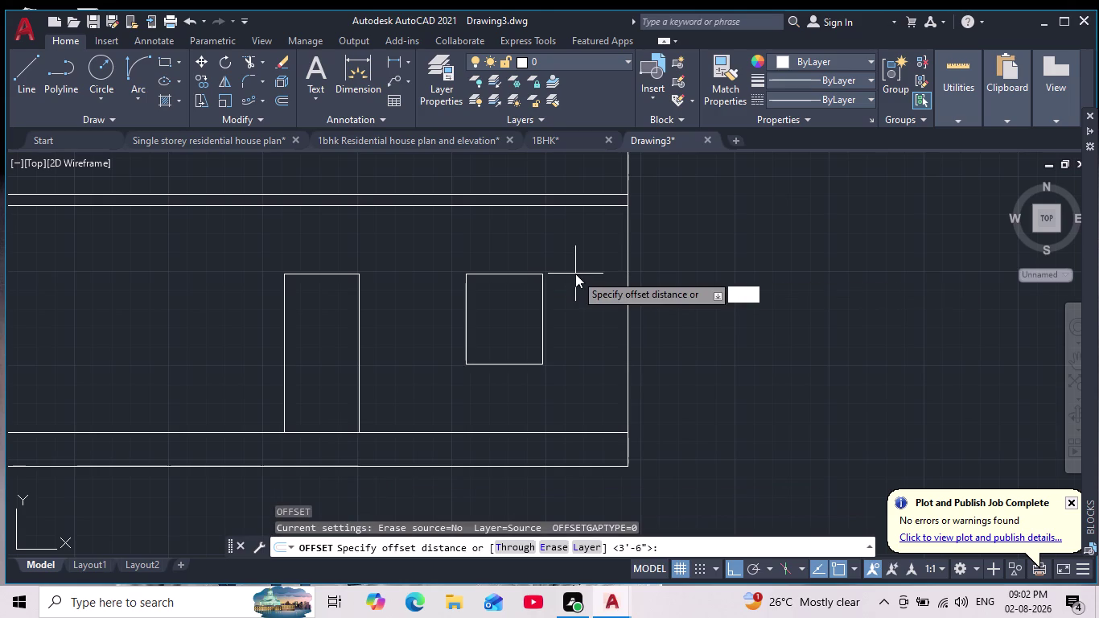
key(Return)
click(513, 275)
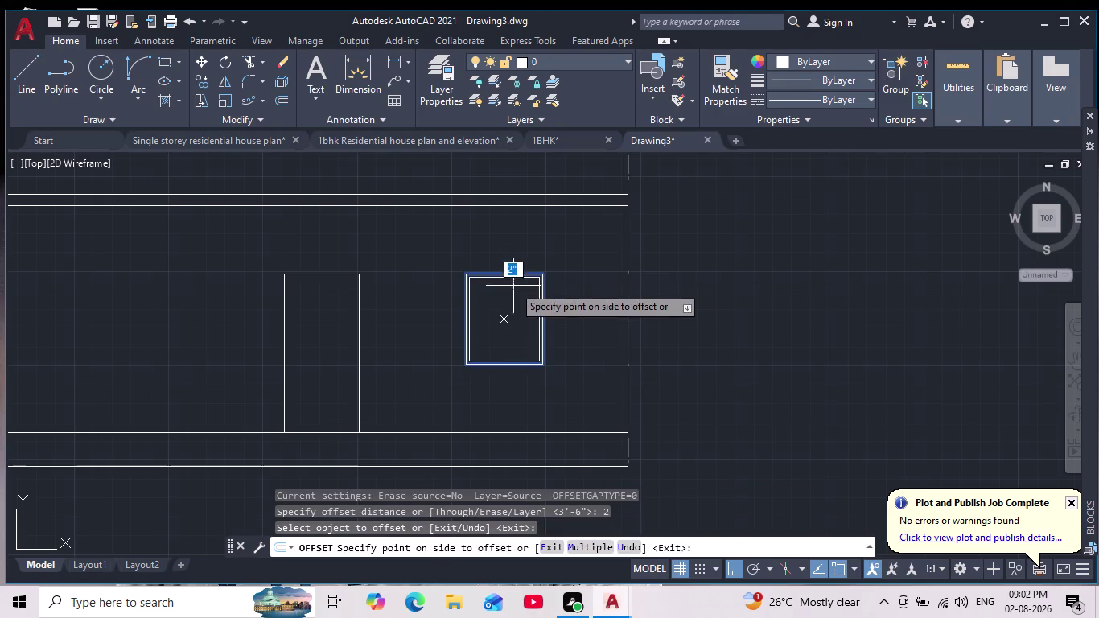
click(501, 322)
key(Escape)
scroll(up, 3)
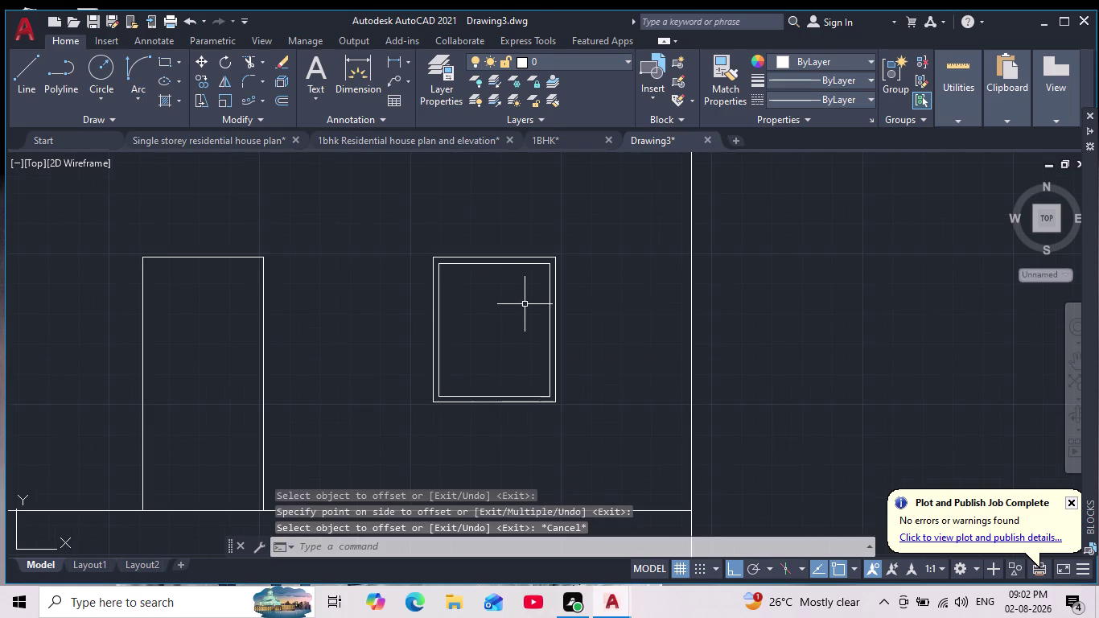
Draw a vertical divider from the inner frame's top midpoint to its bottom.
click(36, 74)
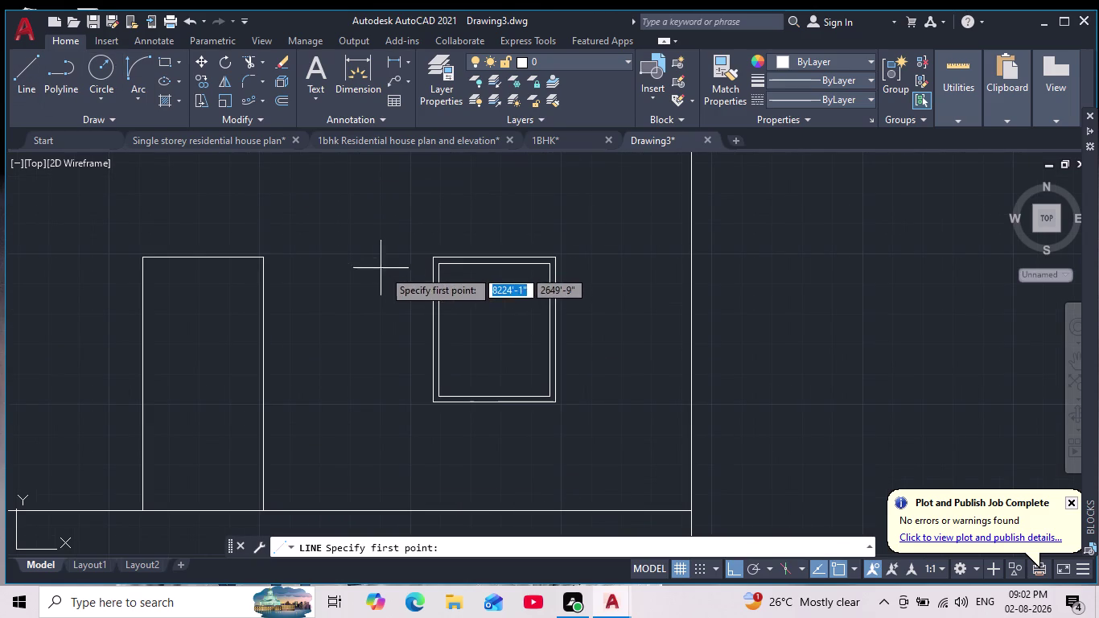
scroll(up, 3)
click(619, 238)
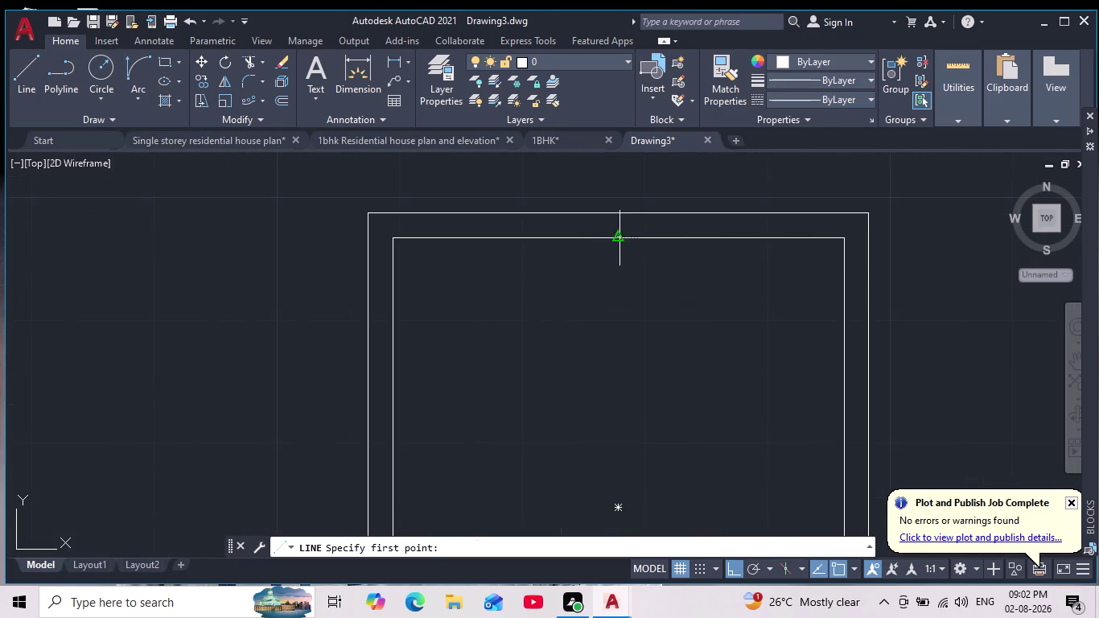
scroll(down, 3)
middle_drag(597, 428, 608, 318)
scroll(up, 3)
scroll(up, 3)
scroll(up, 3)
middle_drag(581, 227, 590, 433)
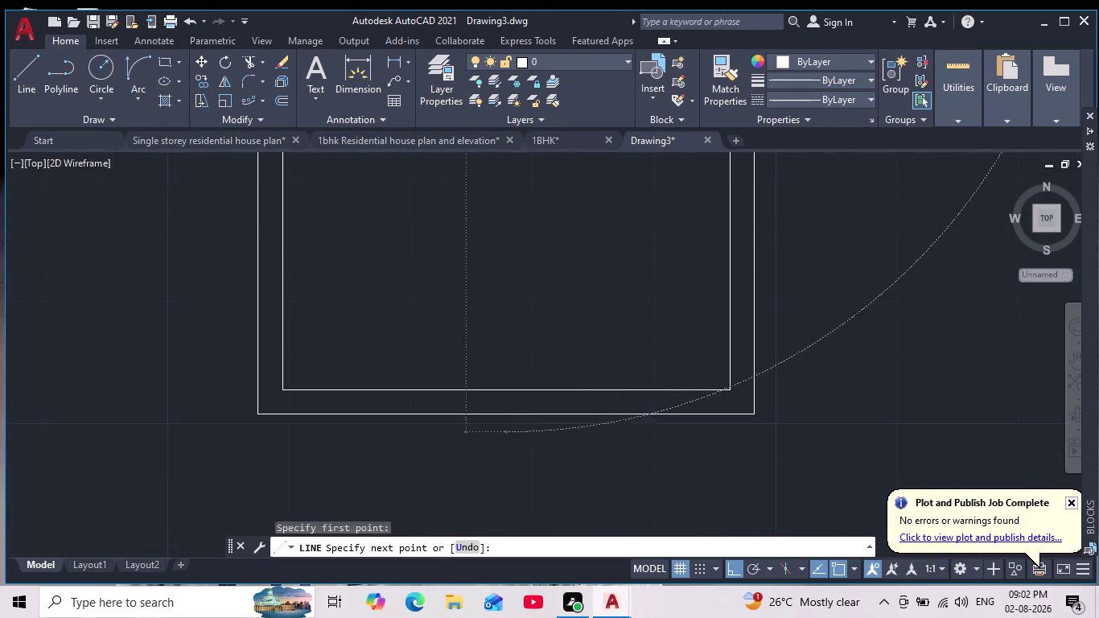
click(506, 389)
key(Escape)
Pan back to the whole elevation and start selecting the door outline.
scroll(down, 3)
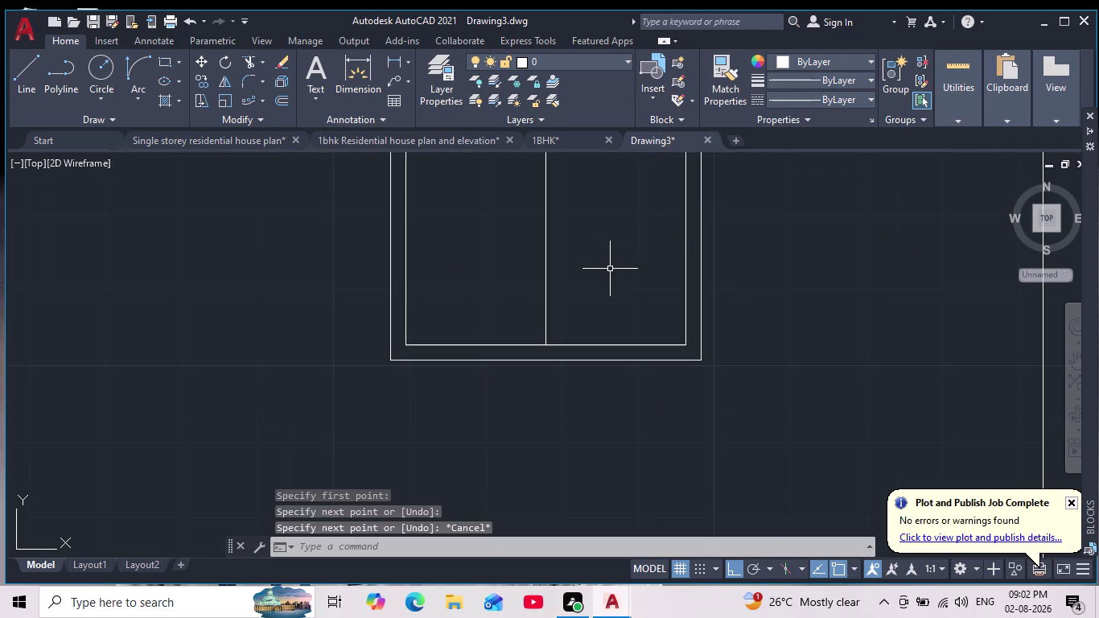
middle_drag(609, 274, 614, 322)
scroll(down, 3)
middle_drag(539, 322, 551, 323)
scroll(down, 3)
scroll(up, 3)
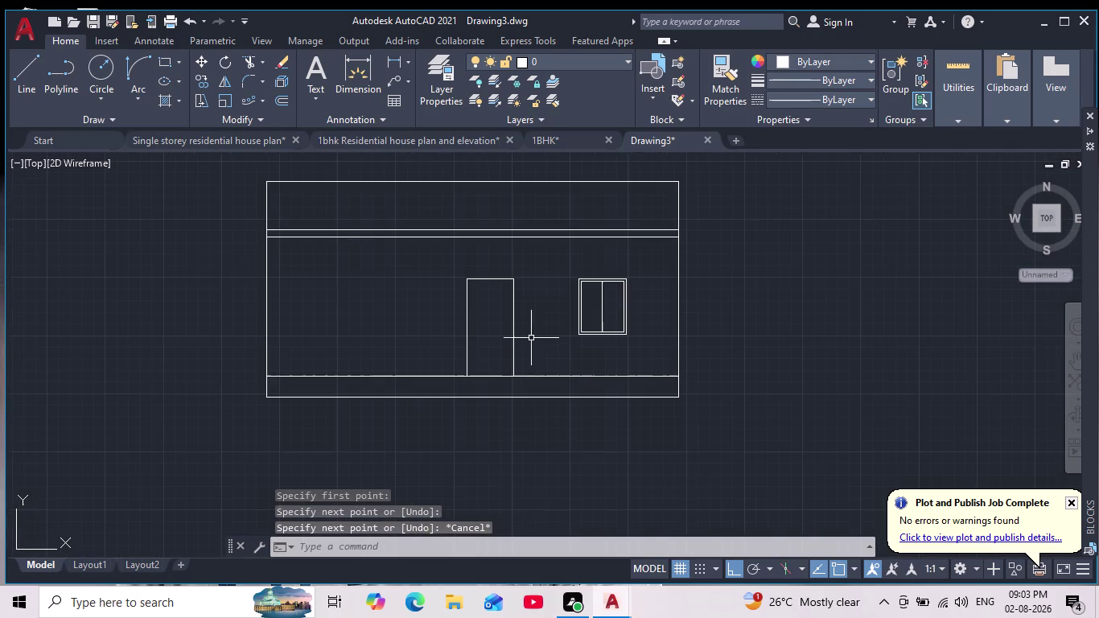
scroll(up, 3)
drag(546, 239, 512, 262)
Join the selected door outline edges into a single polyline.
click(349, 368)
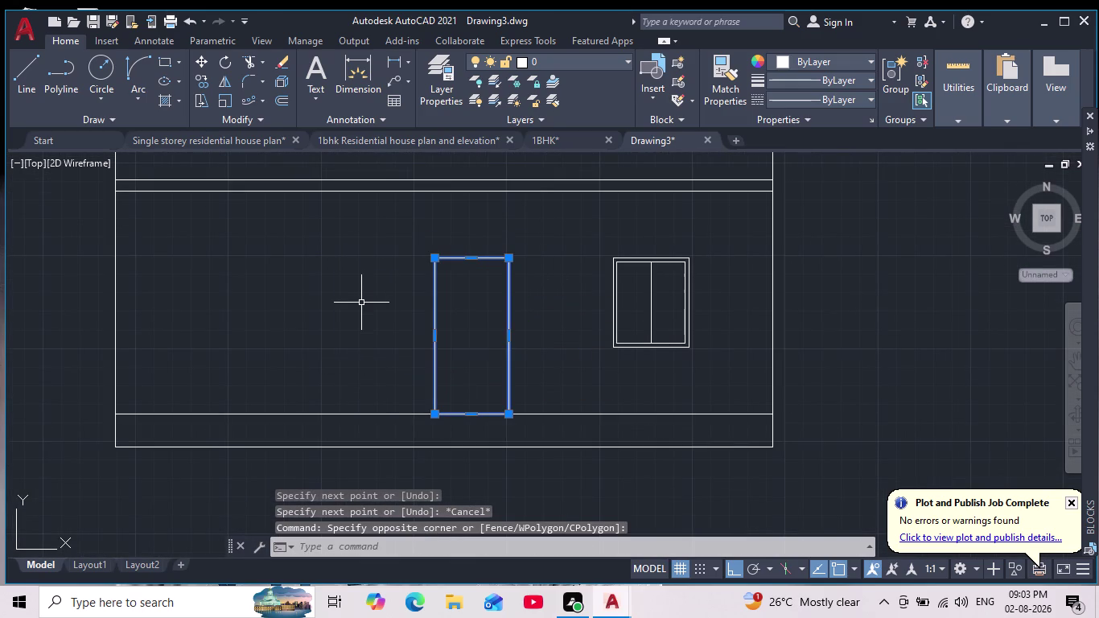
key(j)
key(Return)
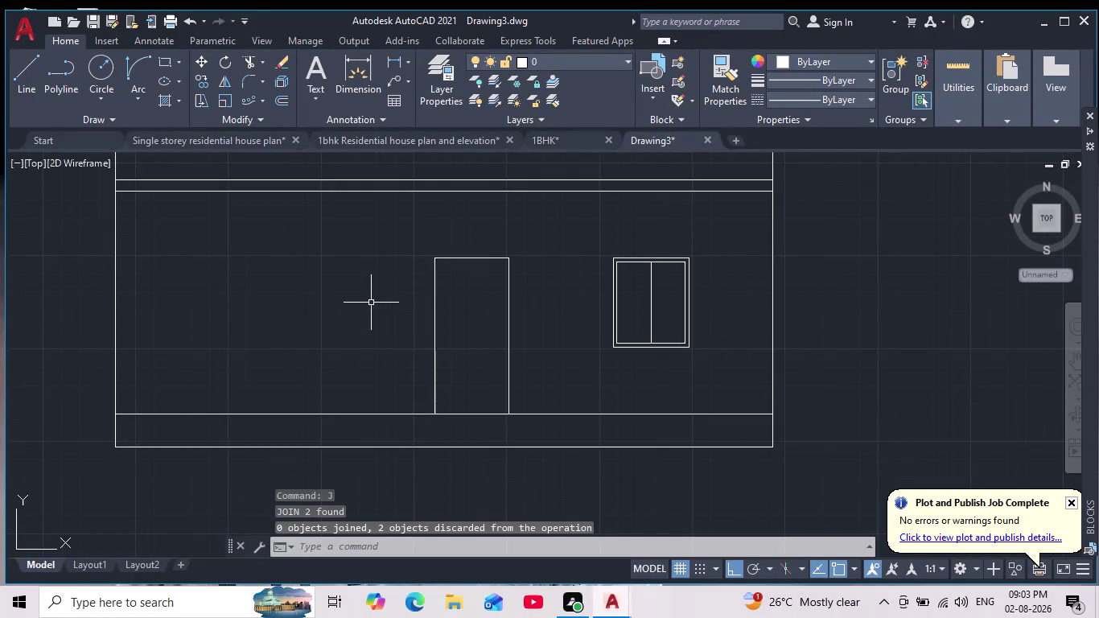
Offset the door outline 2 units inward.
key(Escape)
key(o)
key(Return)
key(2)
key(Return)
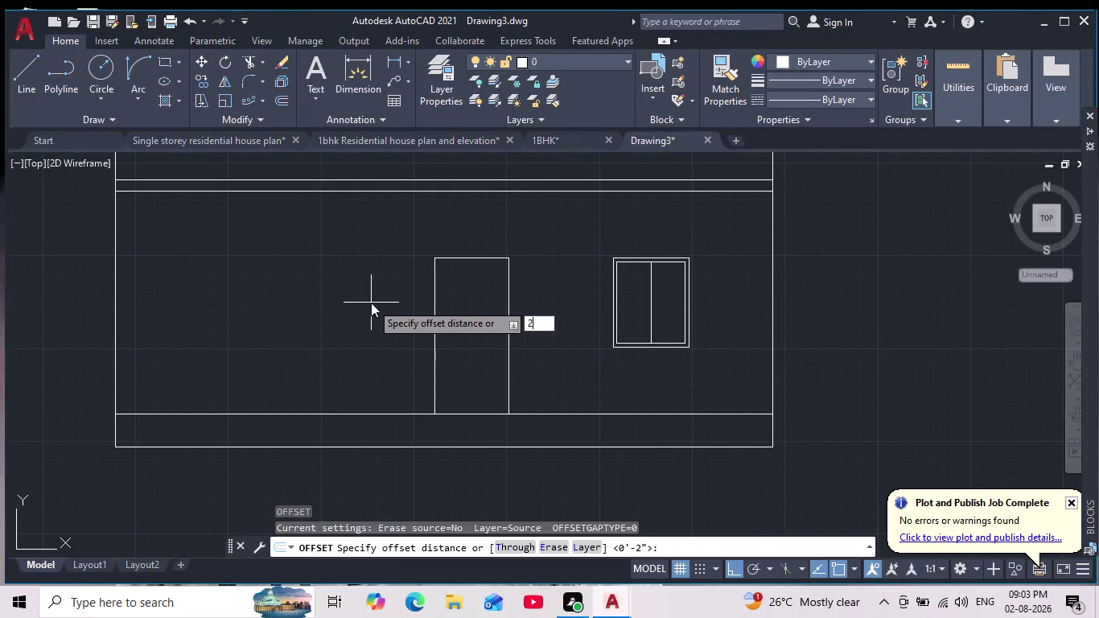
click(455, 257)
click(461, 303)
scroll(down, 3)
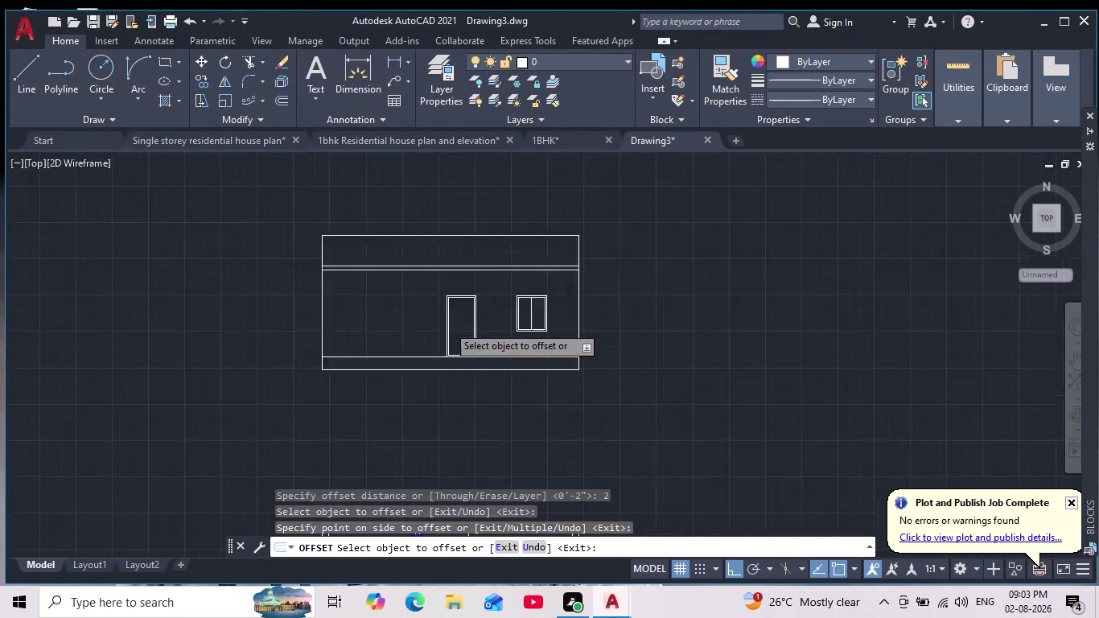
scroll(up, 3)
key(Escape)
key(Escape)
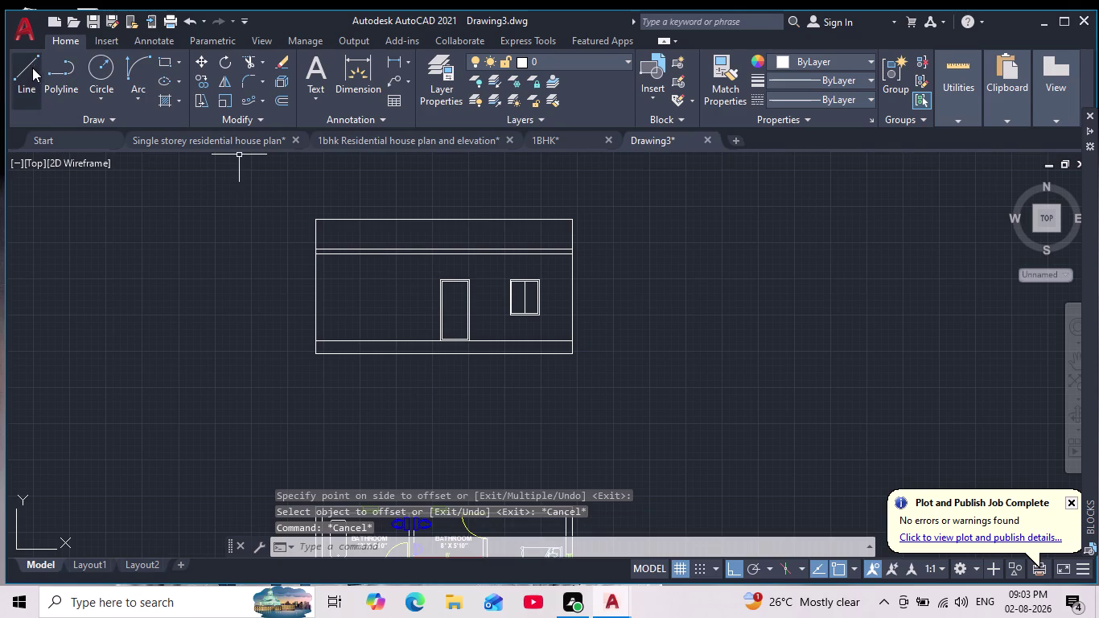
Draw the upper swing line from the door's top corner, undoing a misplaced segment.
click(27, 66)
scroll(up, 3)
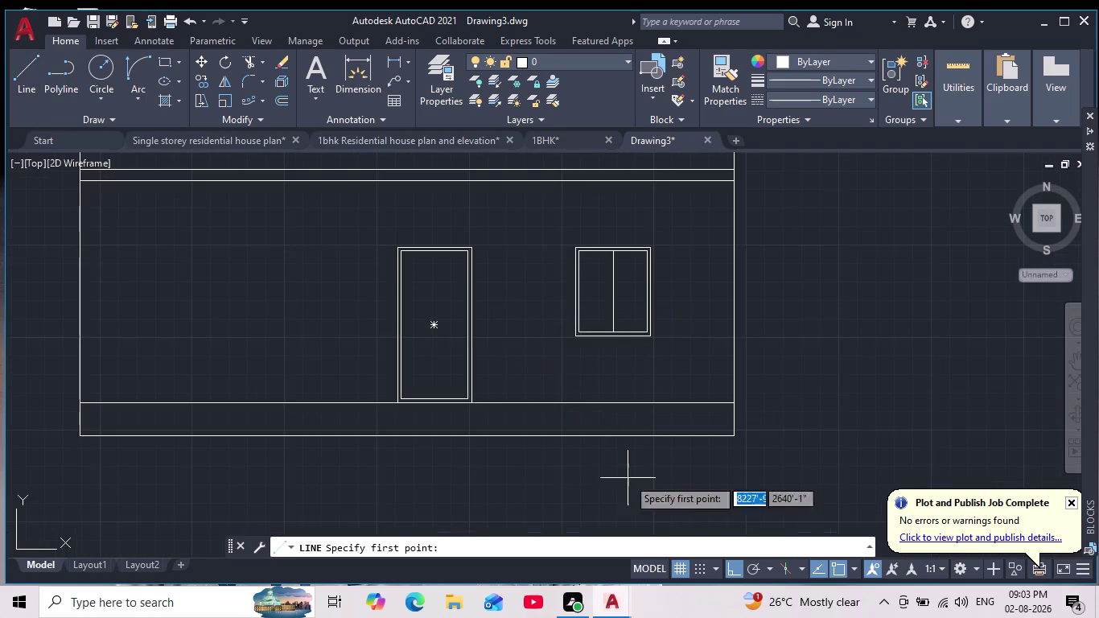
click(754, 565)
scroll(up, 3)
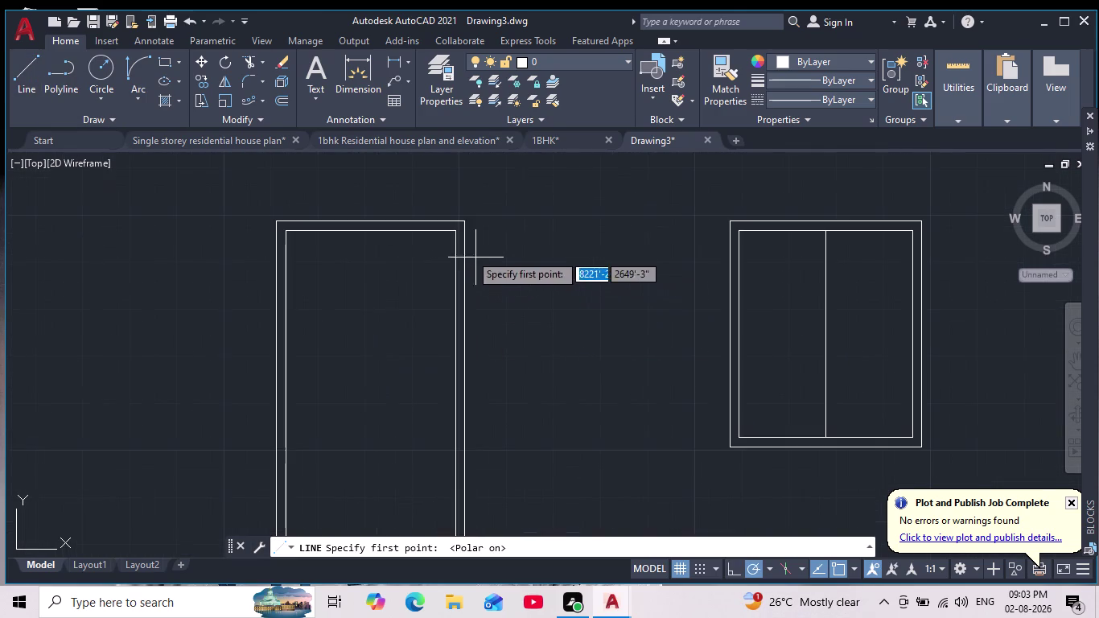
click(451, 232)
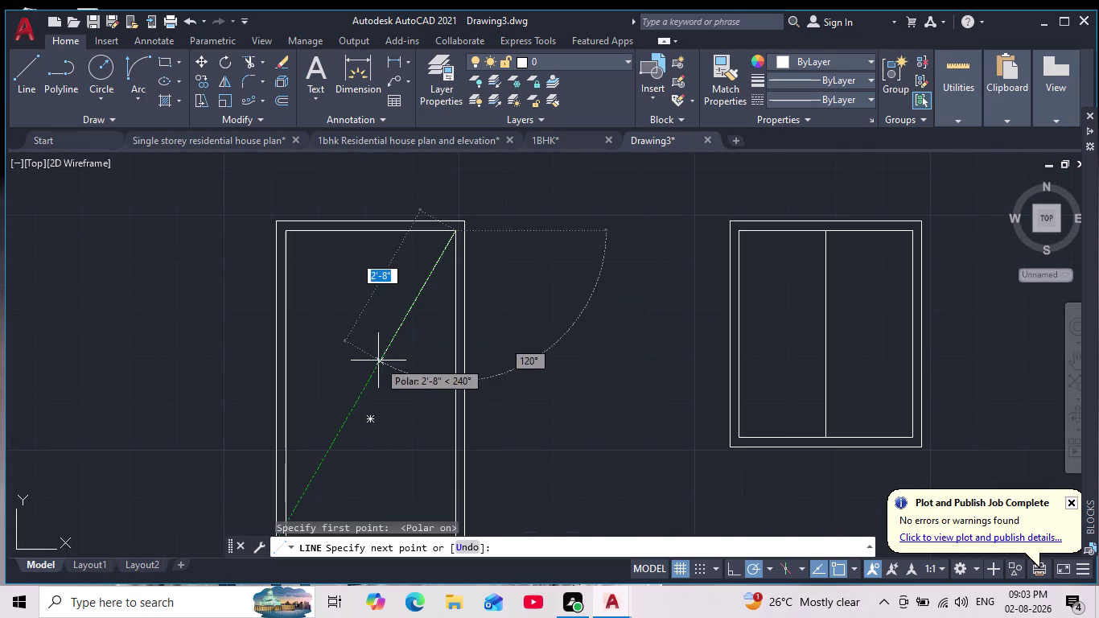
click(378, 360)
middle_drag(390, 362, 415, 226)
scroll(up, 3)
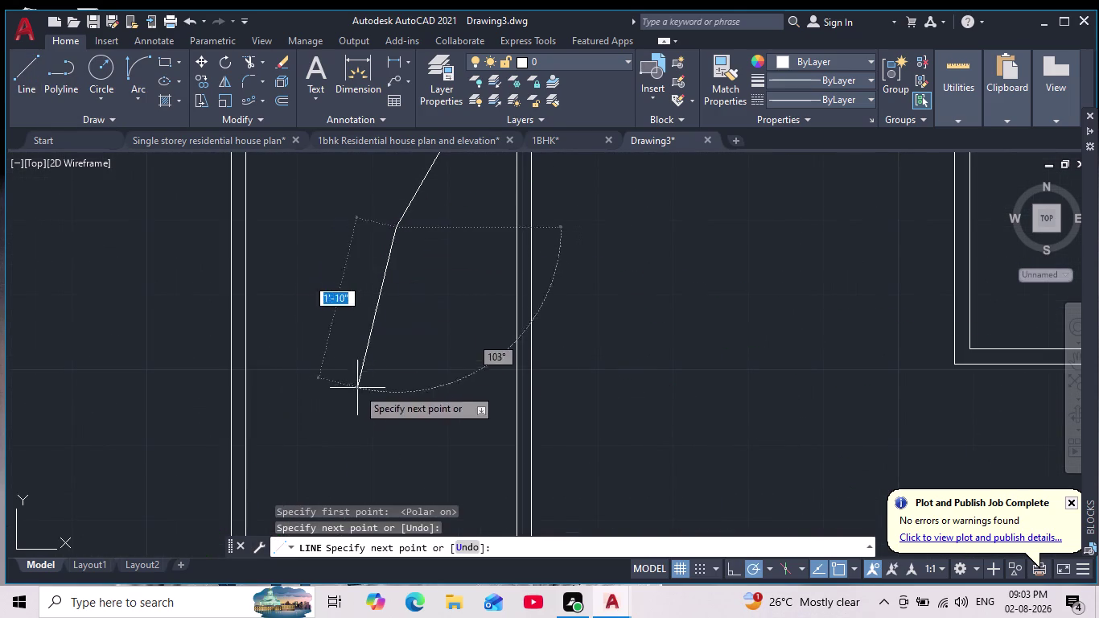
middle_drag(396, 360, 402, 261)
scroll(down, 3)
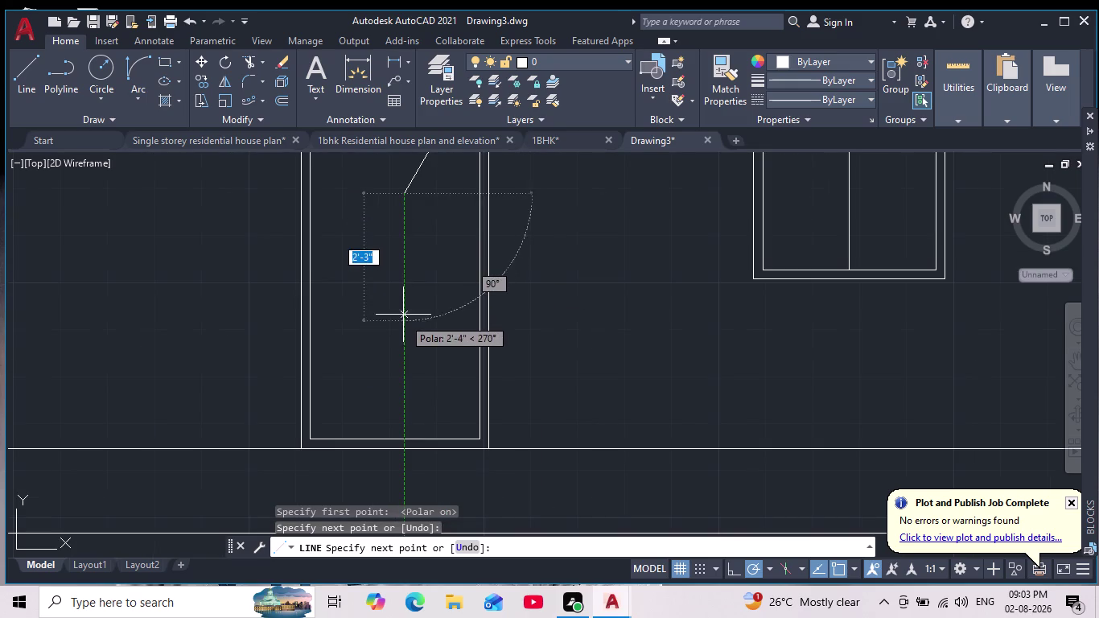
click(406, 293)
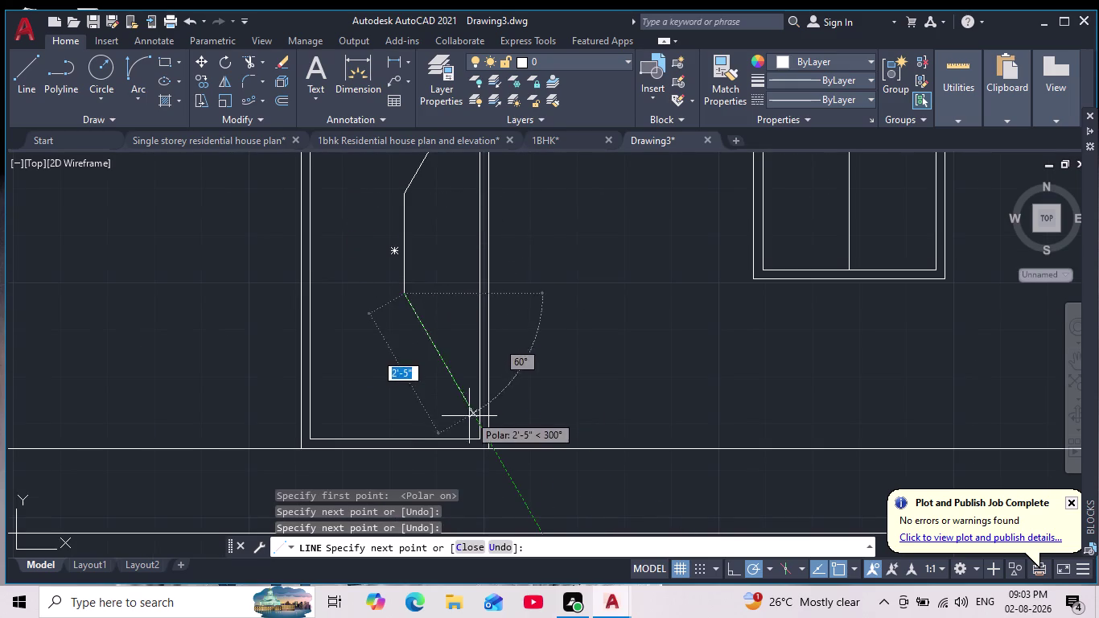
key(ctrl+z)
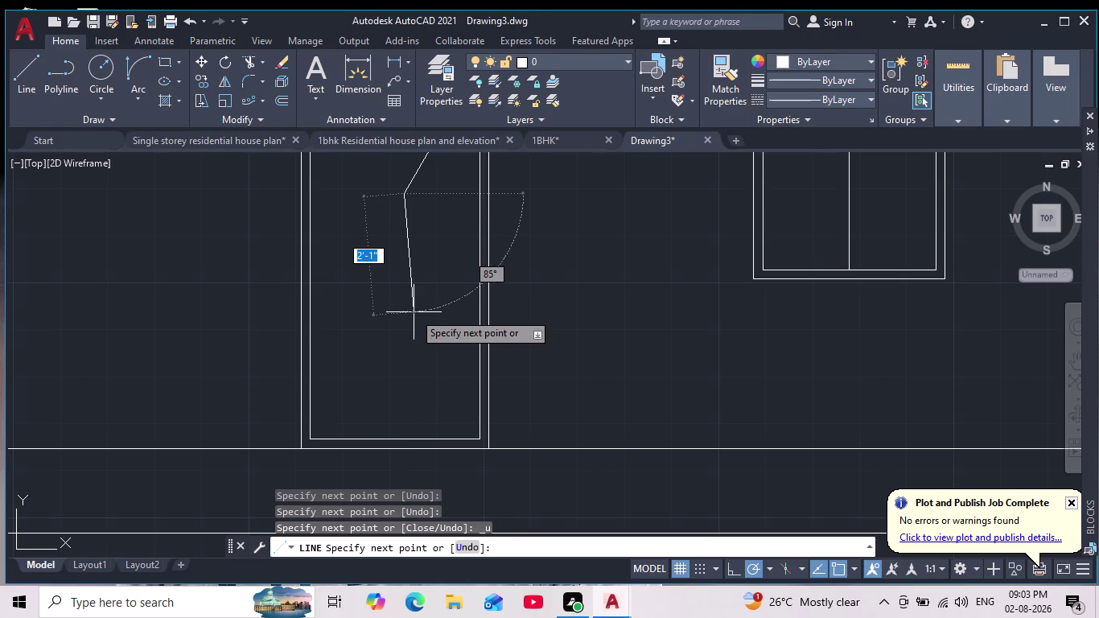
key(Escape)
Draw the lower diagonal swing line up from the door's bottom corner.
click(26, 70)
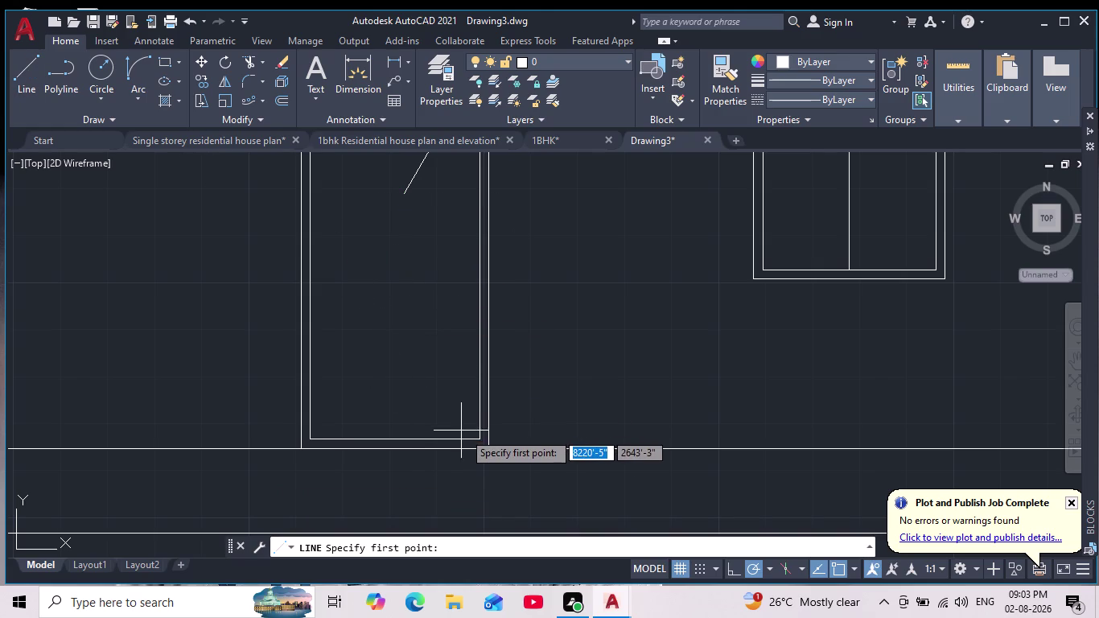
click(478, 436)
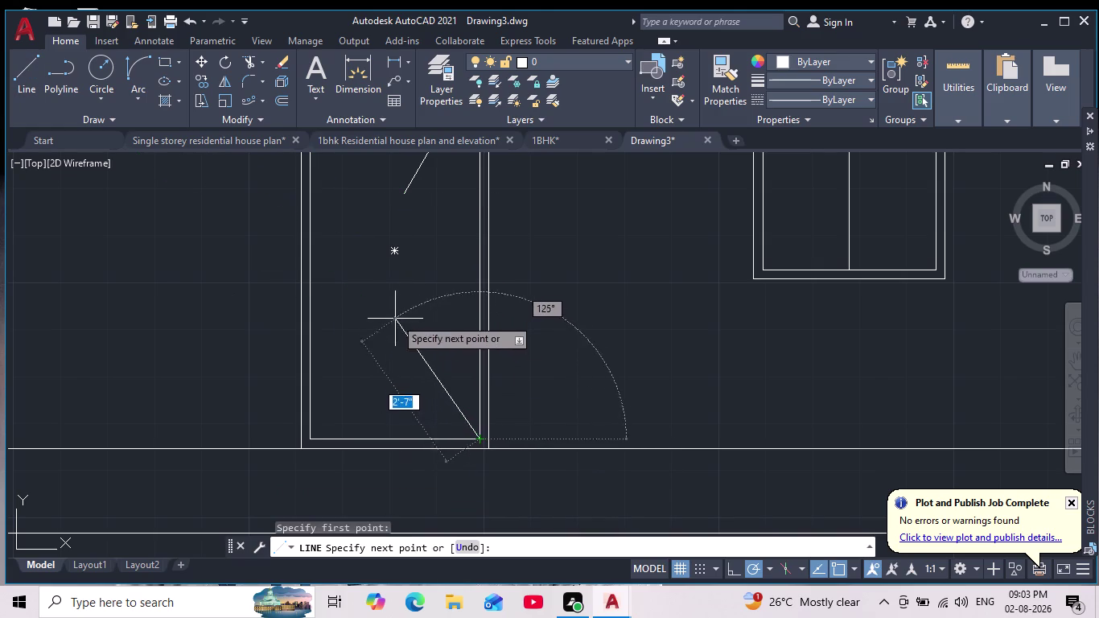
click(379, 269)
key(Escape)
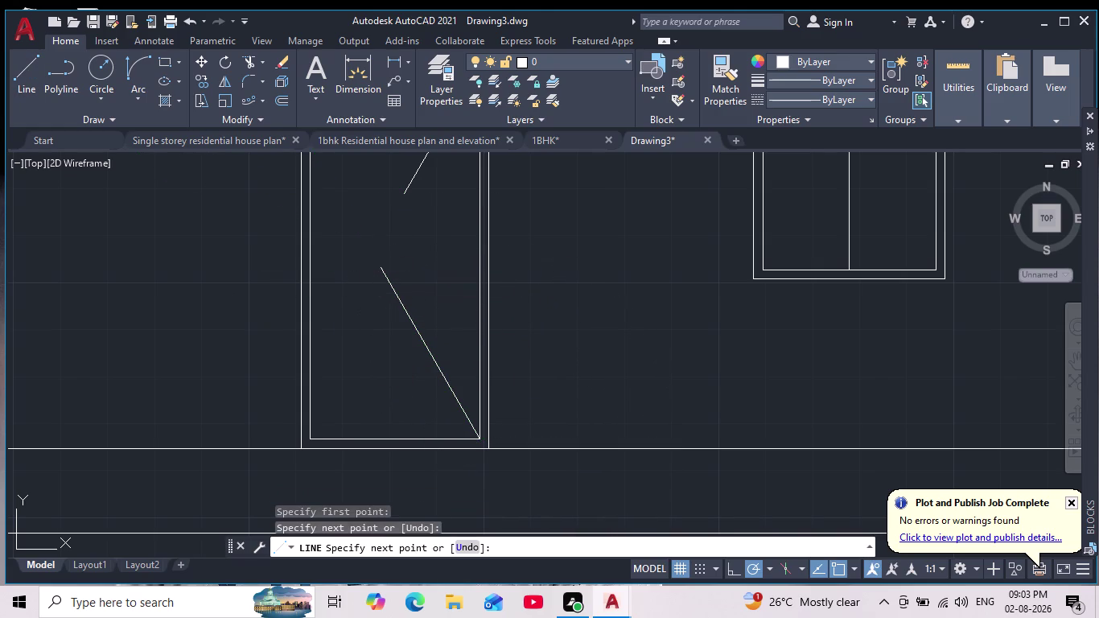
scroll(down, 3)
middle_drag(488, 299, 475, 374)
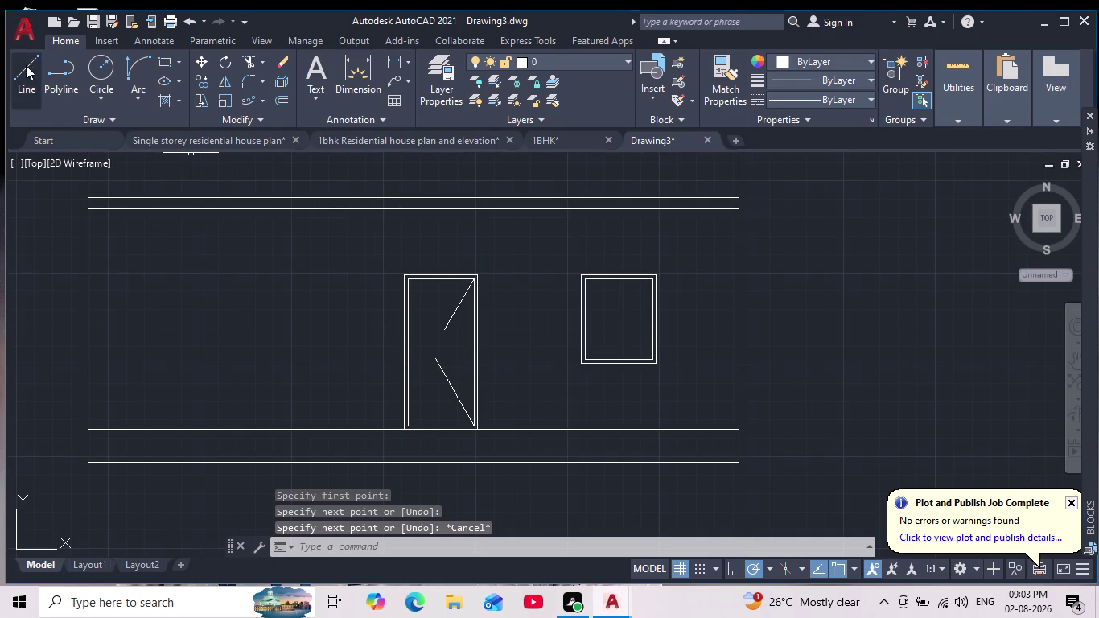
Draw a vertical line down the door from the upper diagonal's end.
click(26, 66)
scroll(up, 3)
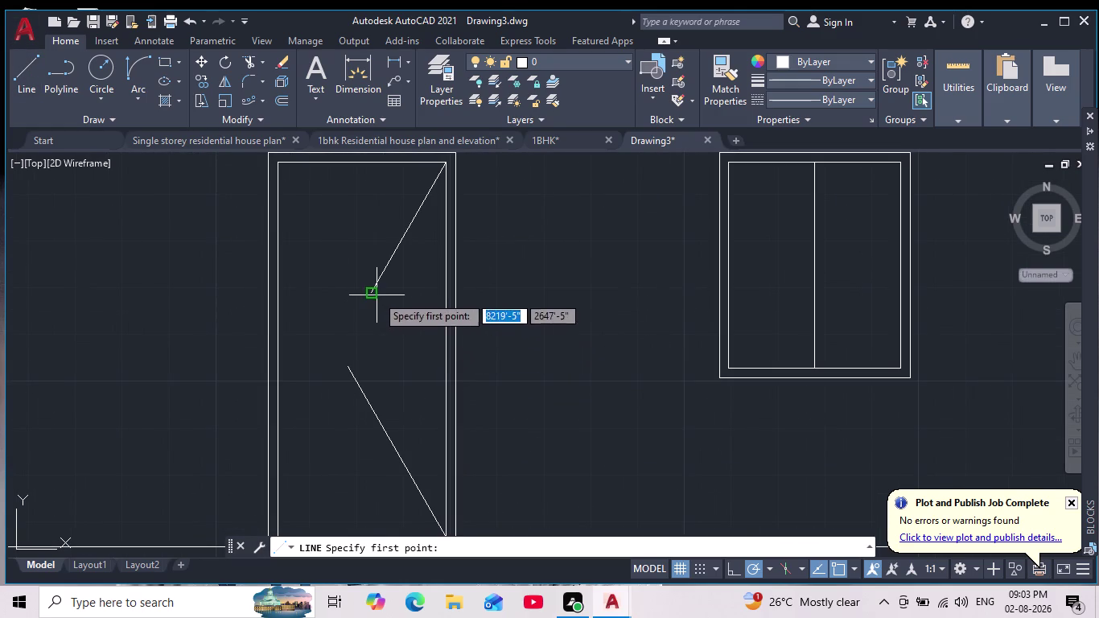
click(375, 293)
click(371, 411)
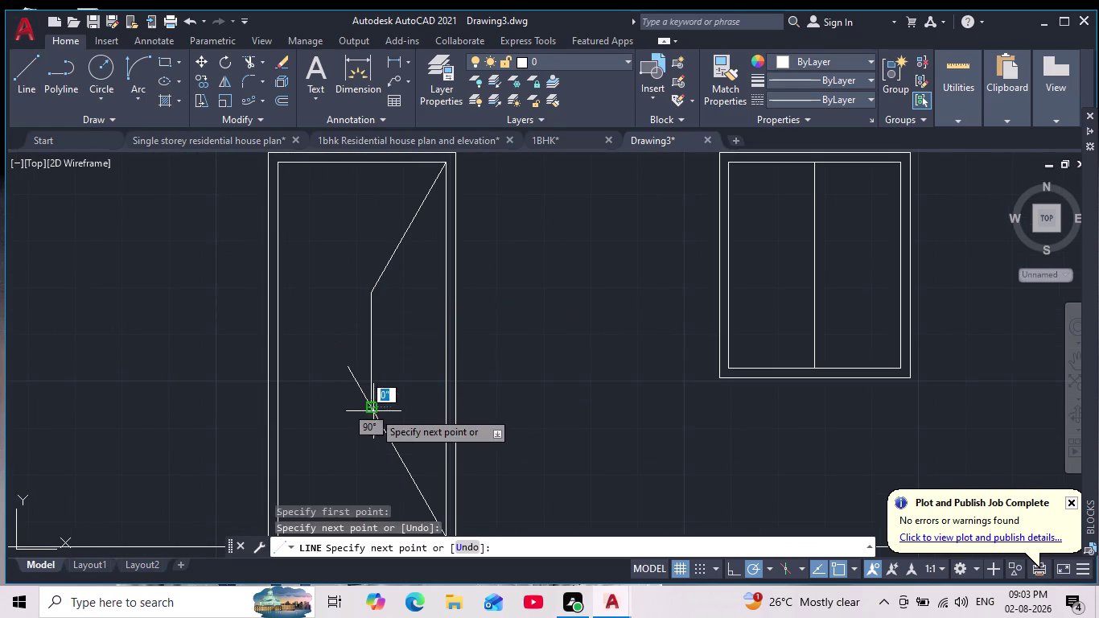
key(Escape)
click(249, 61)
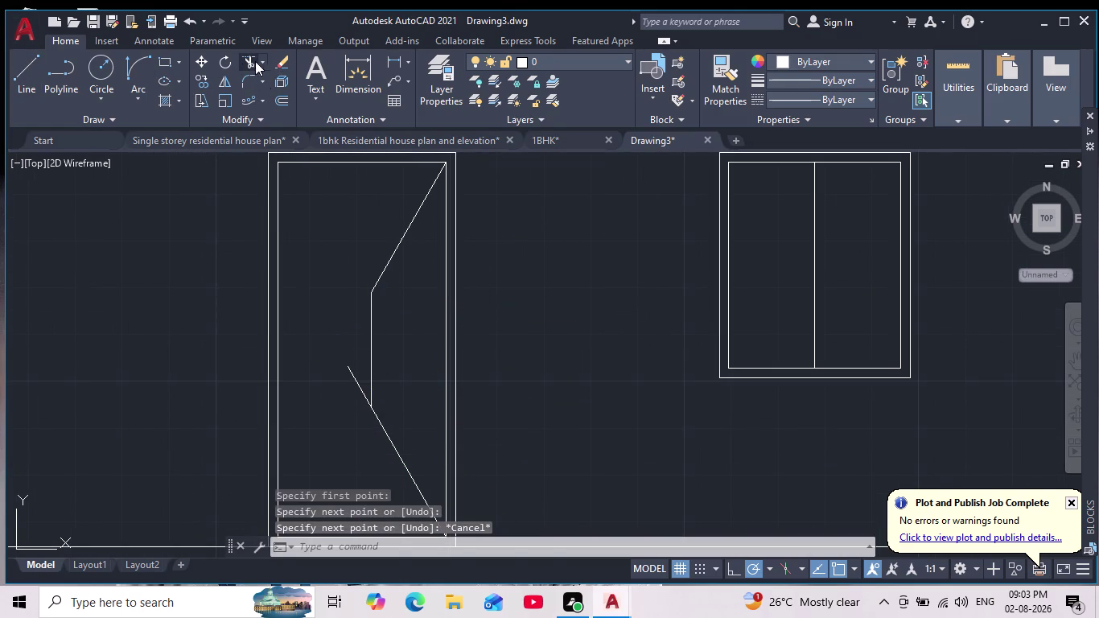
Fence-trim the stray line ends where the door swing lines meet.
drag(355, 361, 333, 399)
scroll(down, 3)
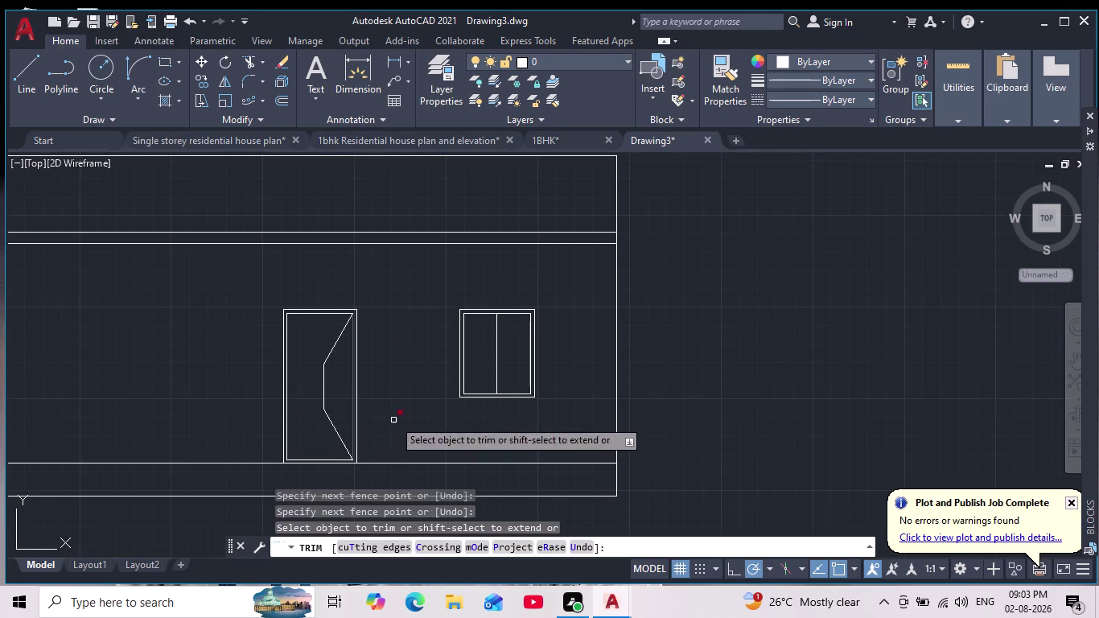
key(Escape)
key(Escape)
middle_drag(427, 390, 449, 365)
scroll(down, 3)
scroll(up, 3)
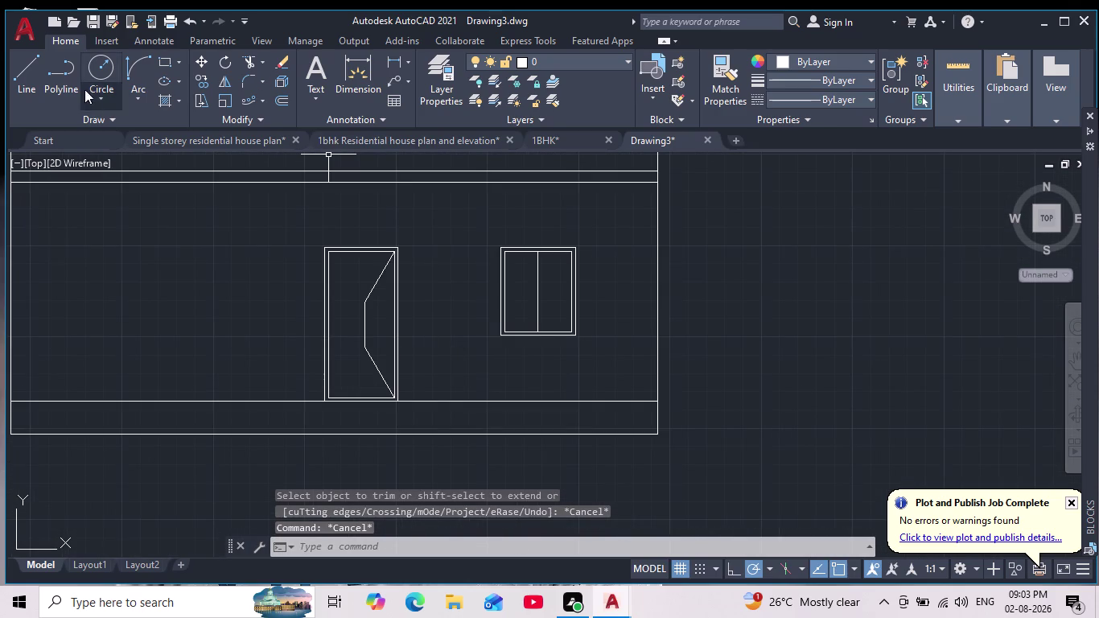
Begin a small handle circle on the door beside the swing line.
click(103, 70)
scroll(up, 3)
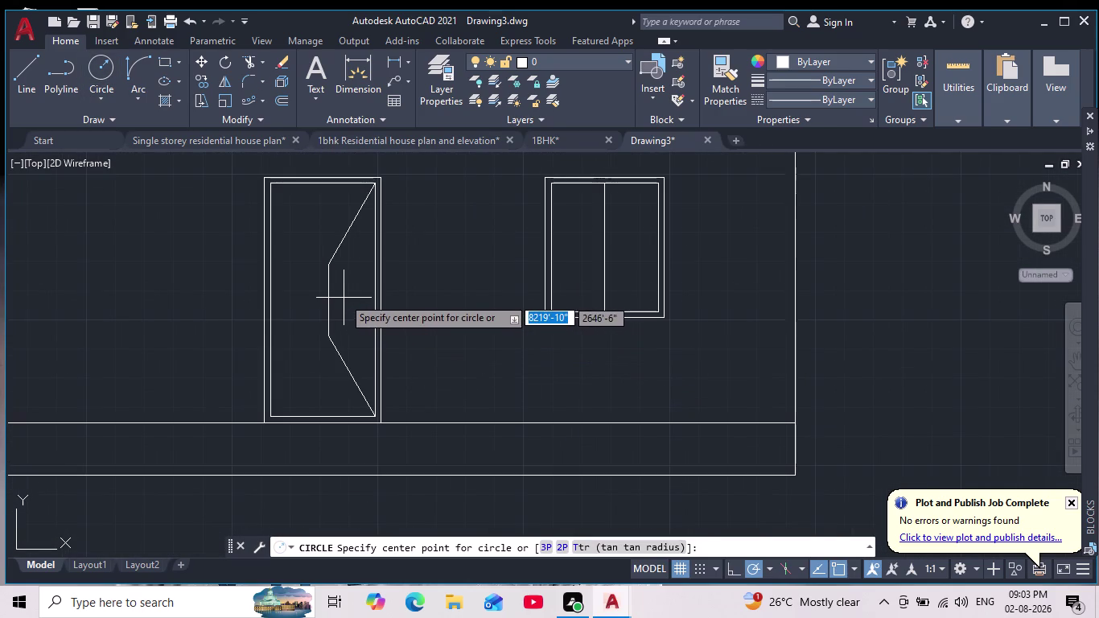
click(341, 296)
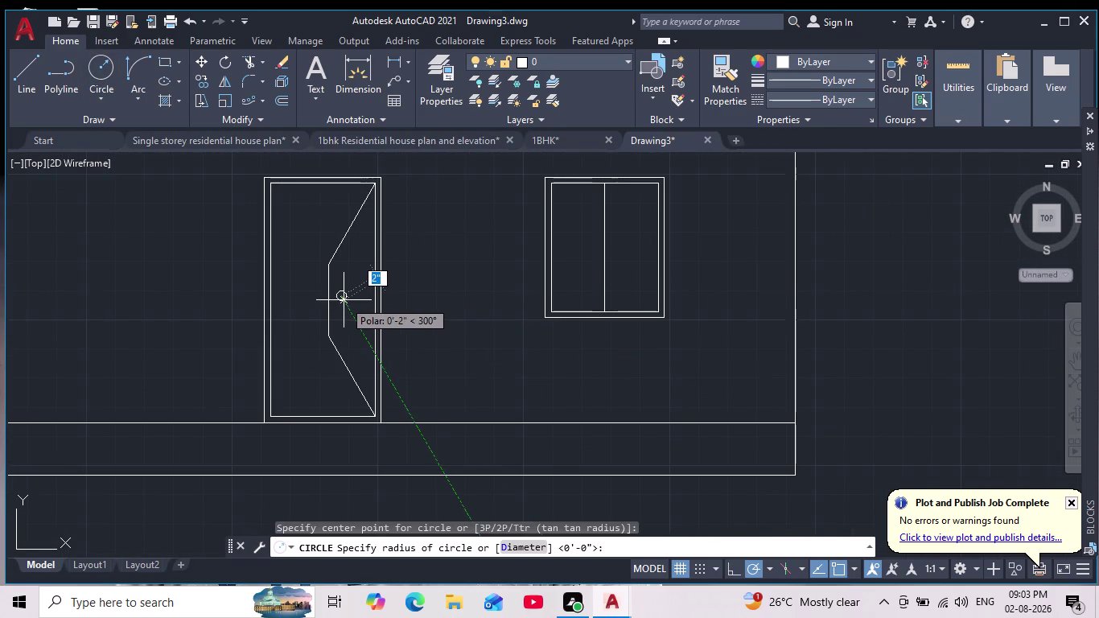
scroll(up, 3)
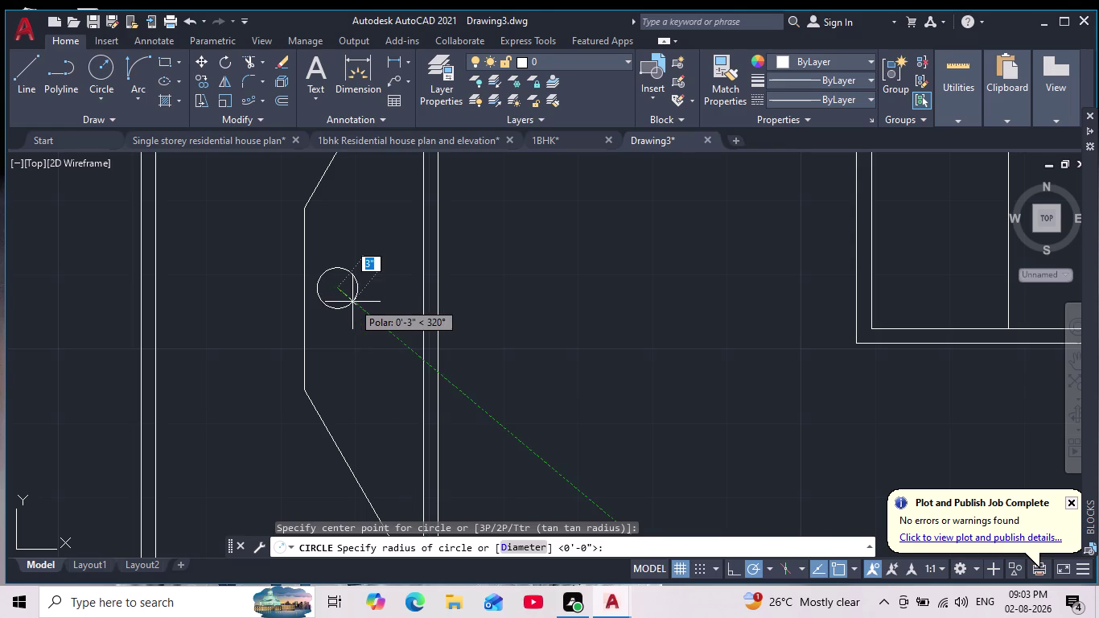
key(Escape)
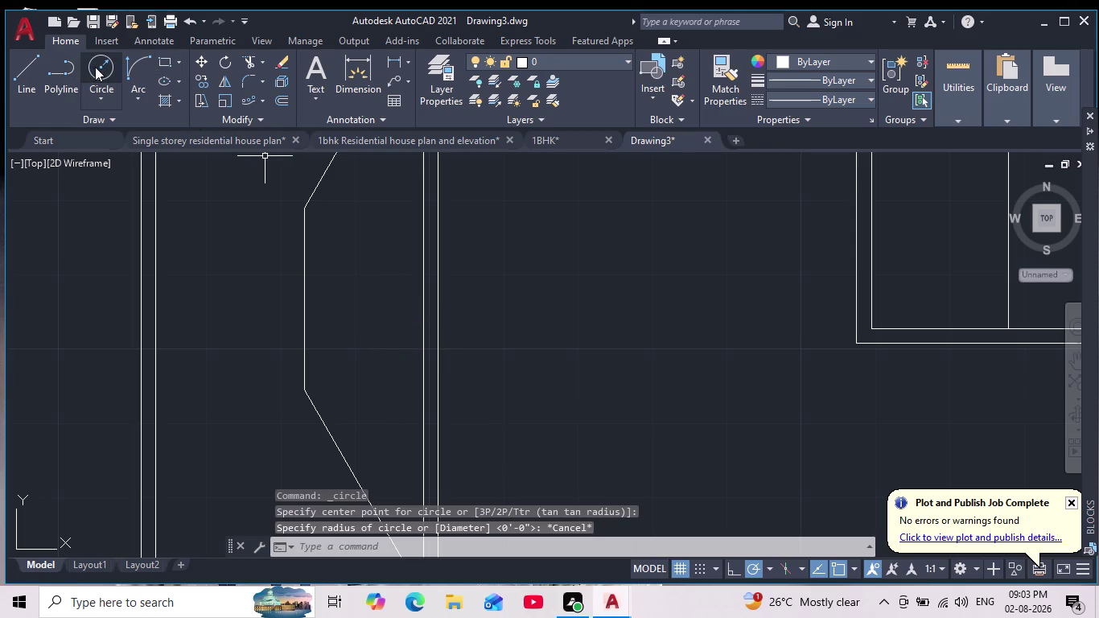
drag(97, 67, 116, 71)
click(318, 290)
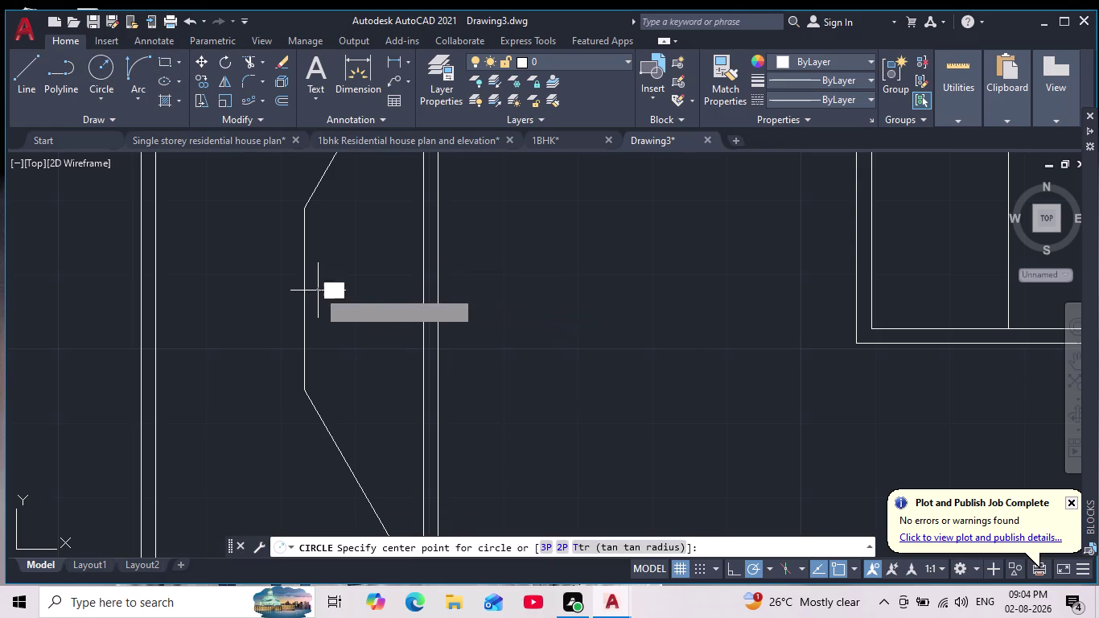
click(326, 291)
scroll(down, 3)
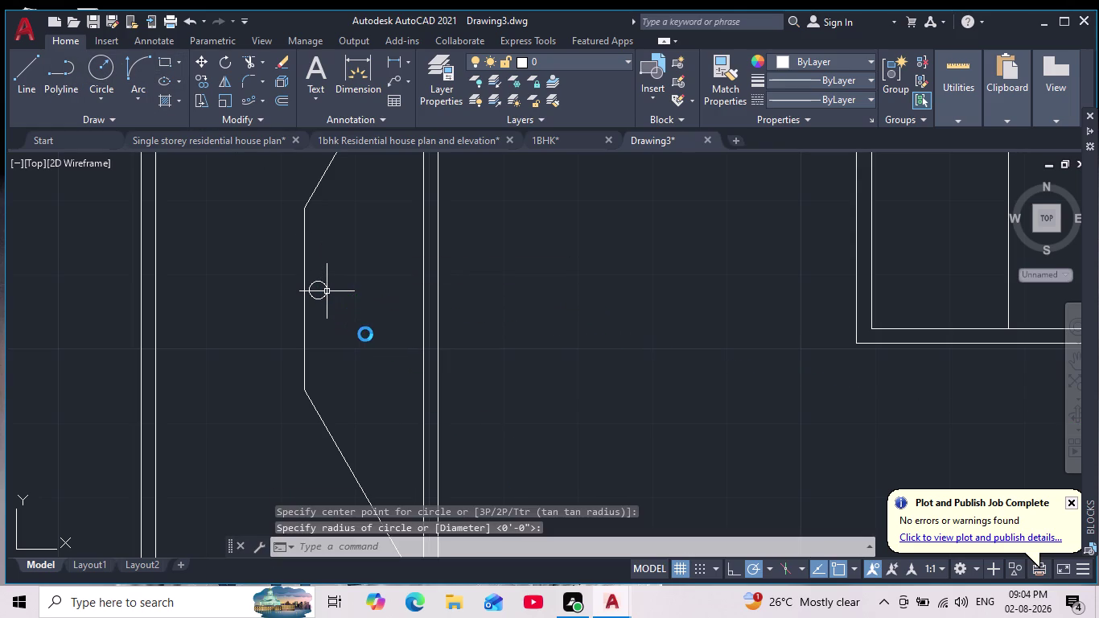
scroll(down, 3)
Pan and zoom out to bring the whole elevation back into view.
middle_drag(425, 377, 424, 327)
scroll(down, 3)
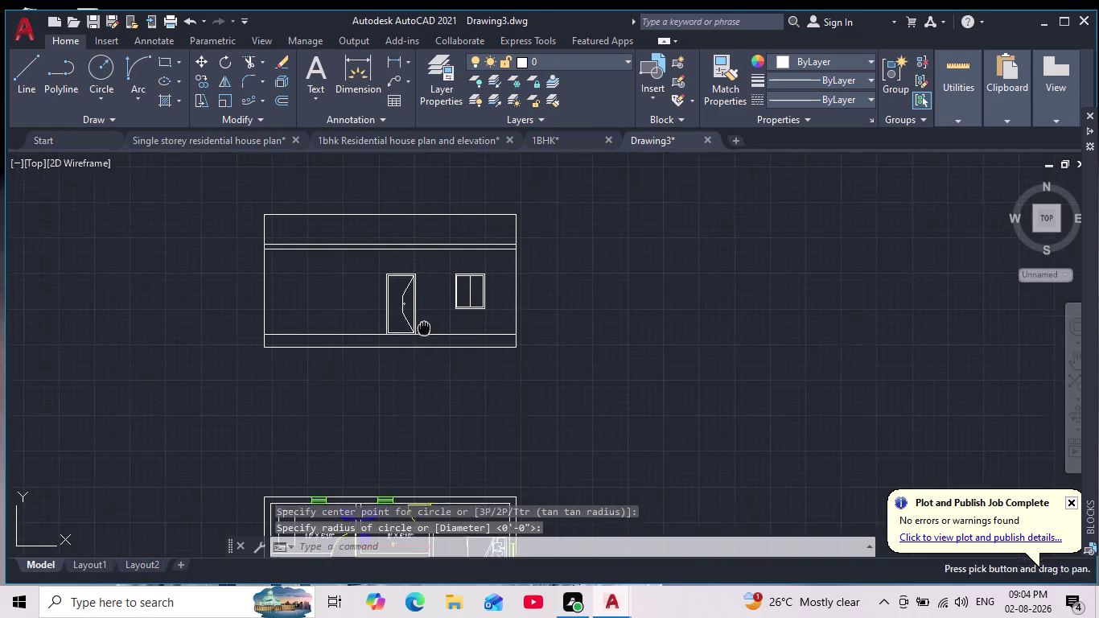
scroll(up, 3)
middle_drag(425, 348, 433, 418)
scroll(down, 3)
scroll(down, 3)
middle_drag(430, 421, 435, 404)
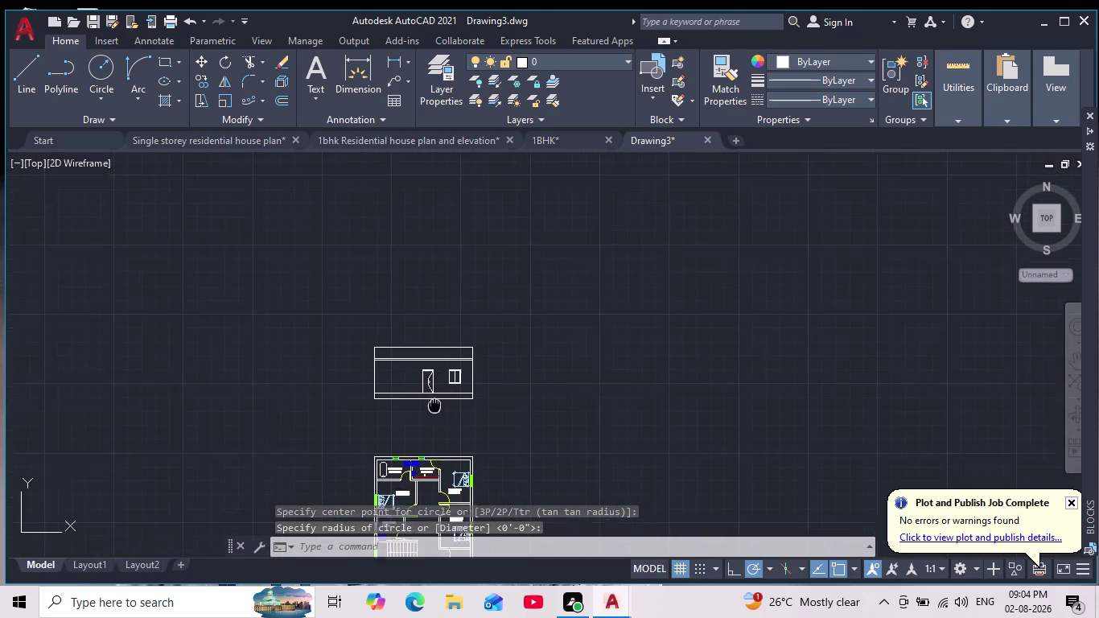
middle_drag(435, 404, 436, 392)
scroll(up, 3)
scroll(up, 3)
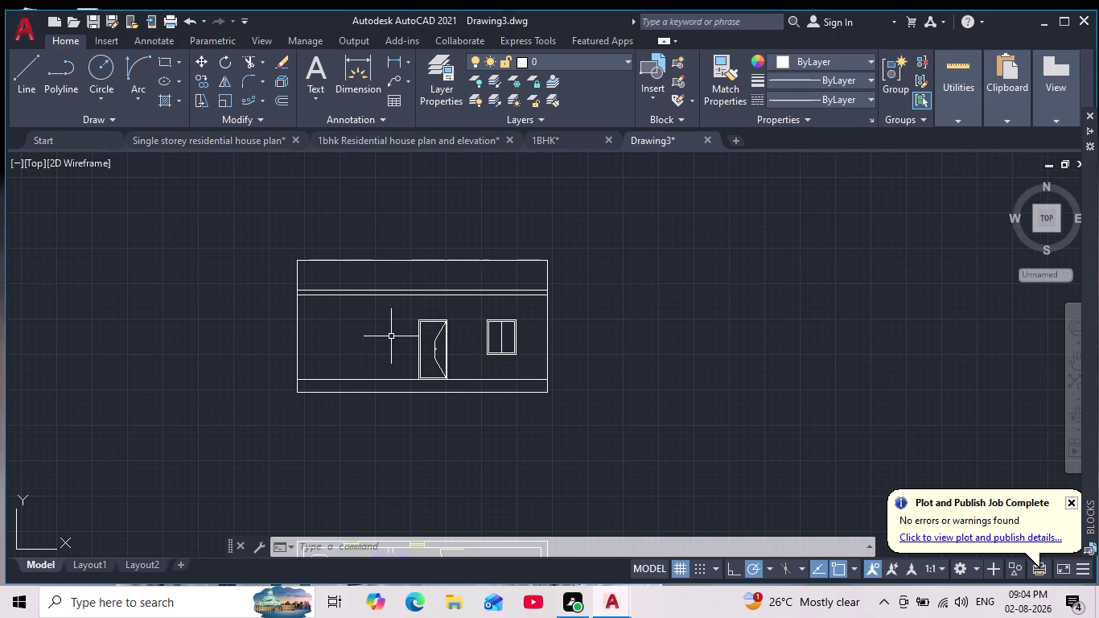
Start a light blue hatch on the elevation, then cancel it unfilled.
scroll(down, 3)
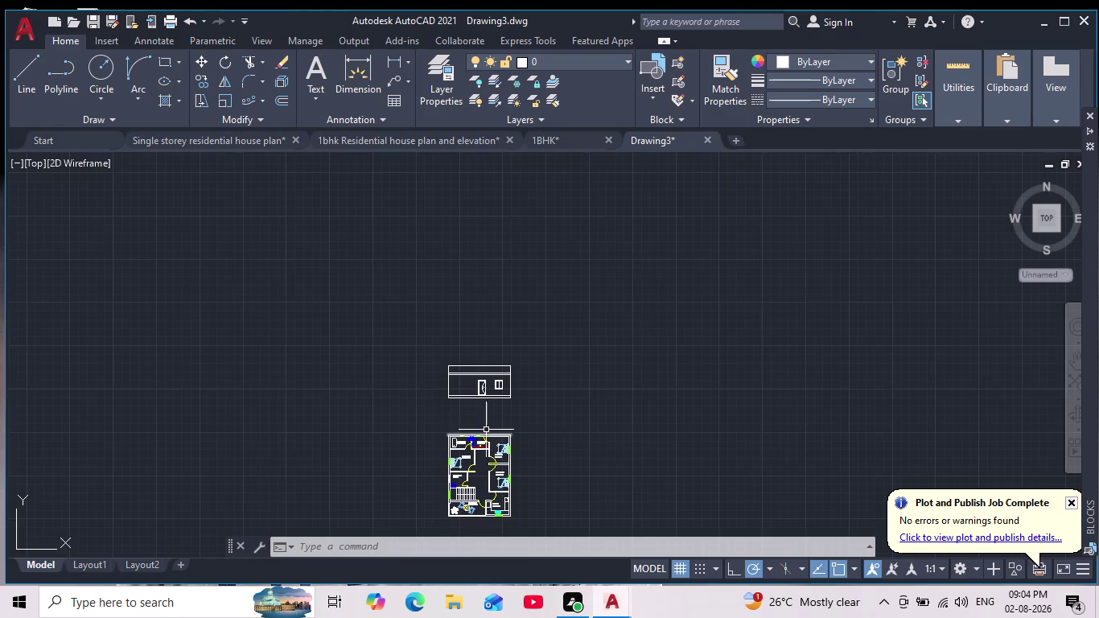
scroll(up, 3)
scroll(up, 3)
middle_drag(456, 373, 470, 420)
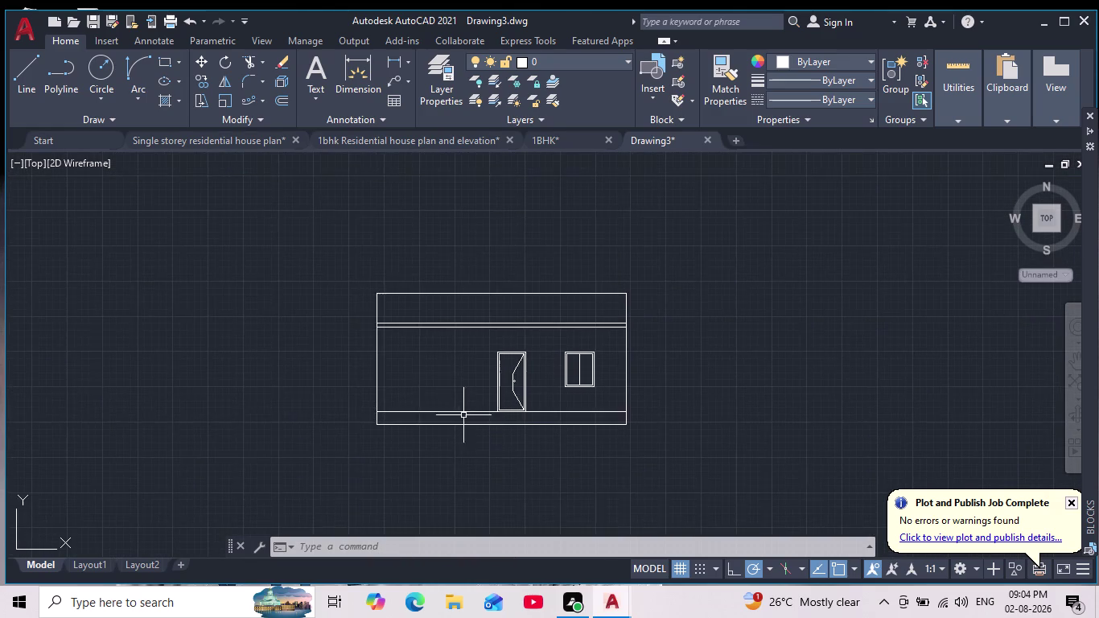
scroll(up, 3)
scroll(down, 3)
scroll(up, 3)
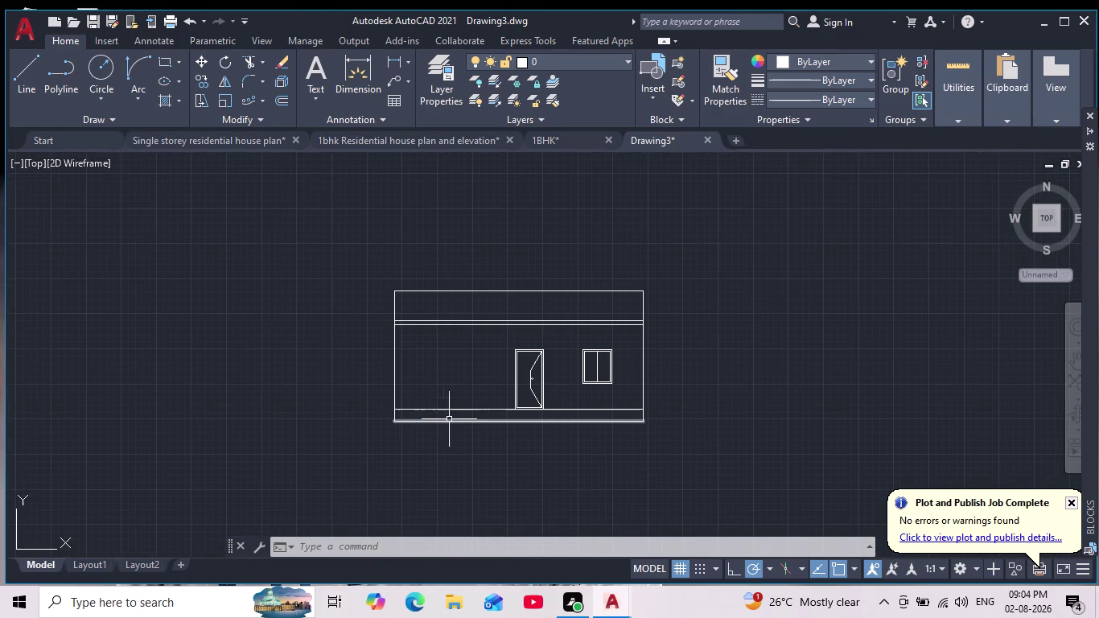
scroll(down, 3)
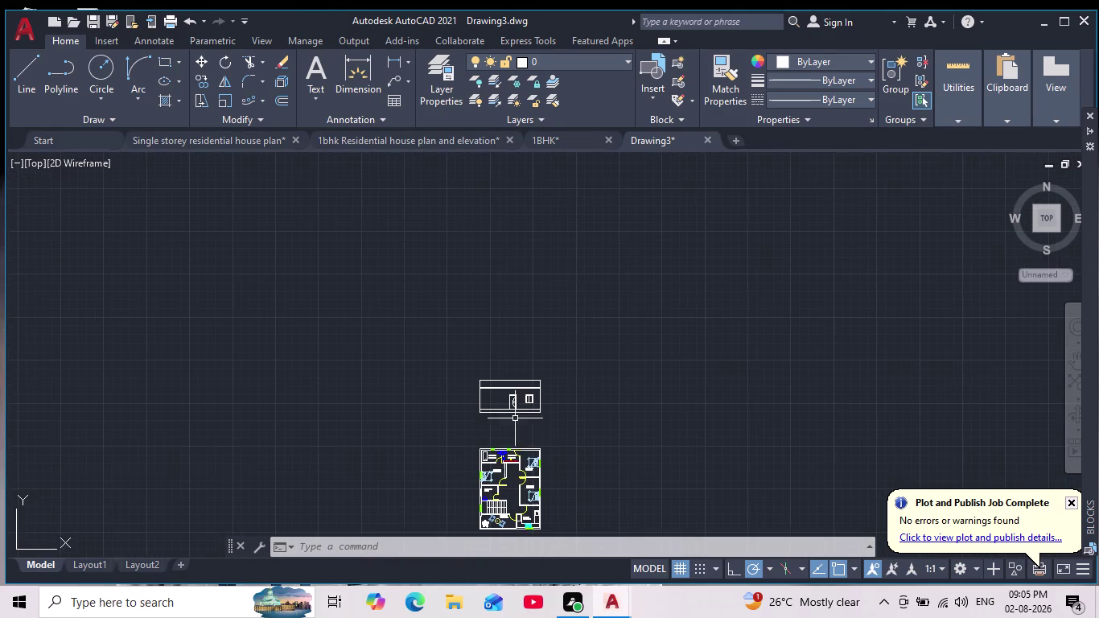
scroll(up, 3)
scroll(up, 3)
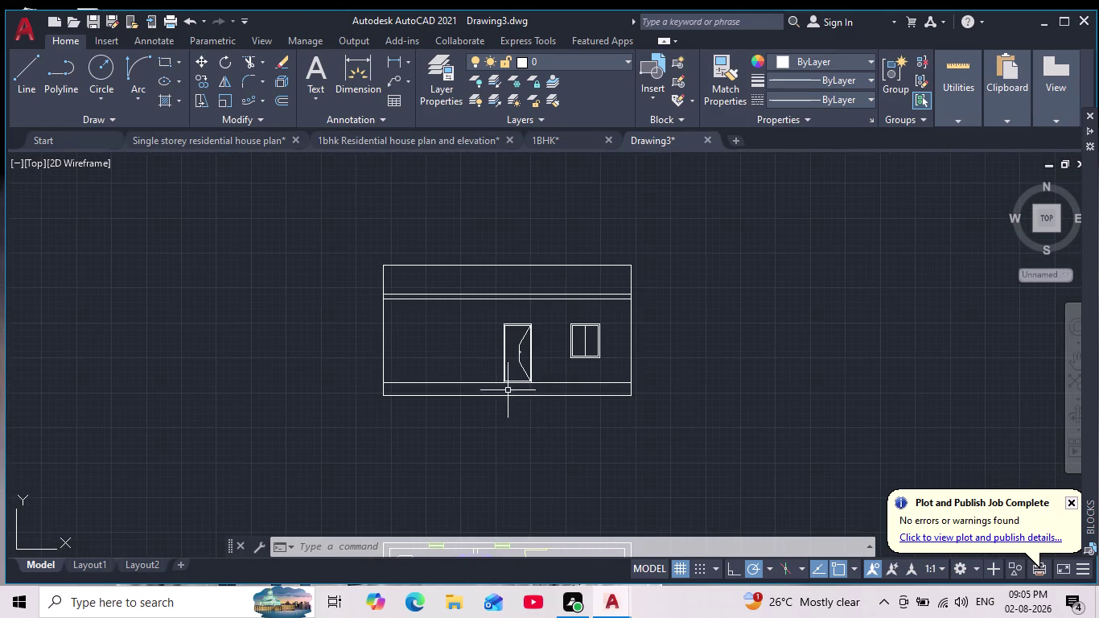
scroll(up, 3)
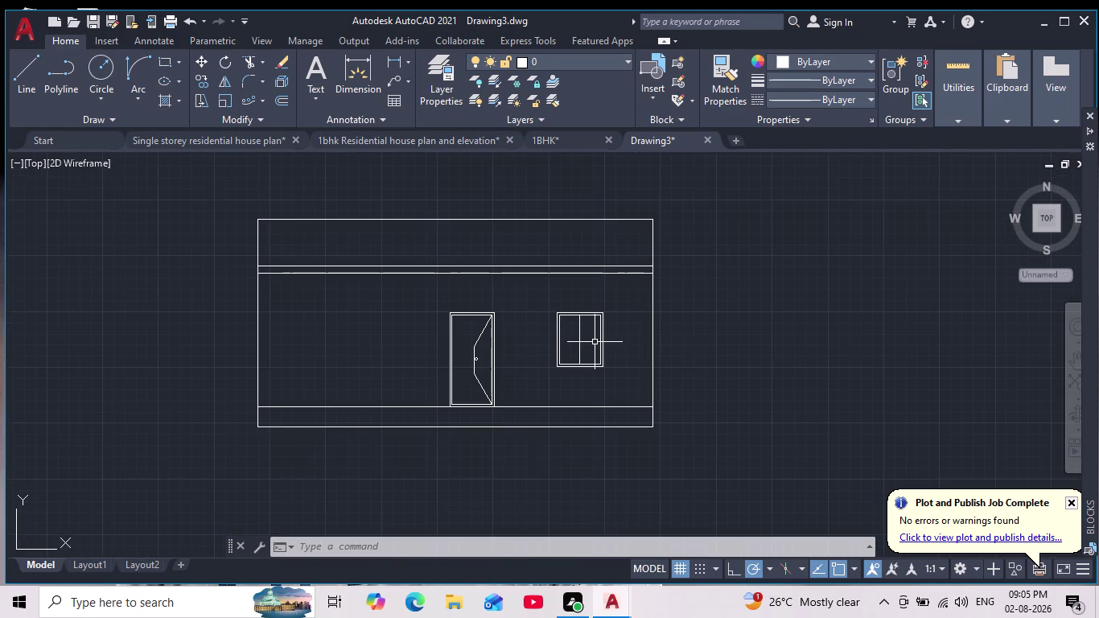
key(h)
key(Return)
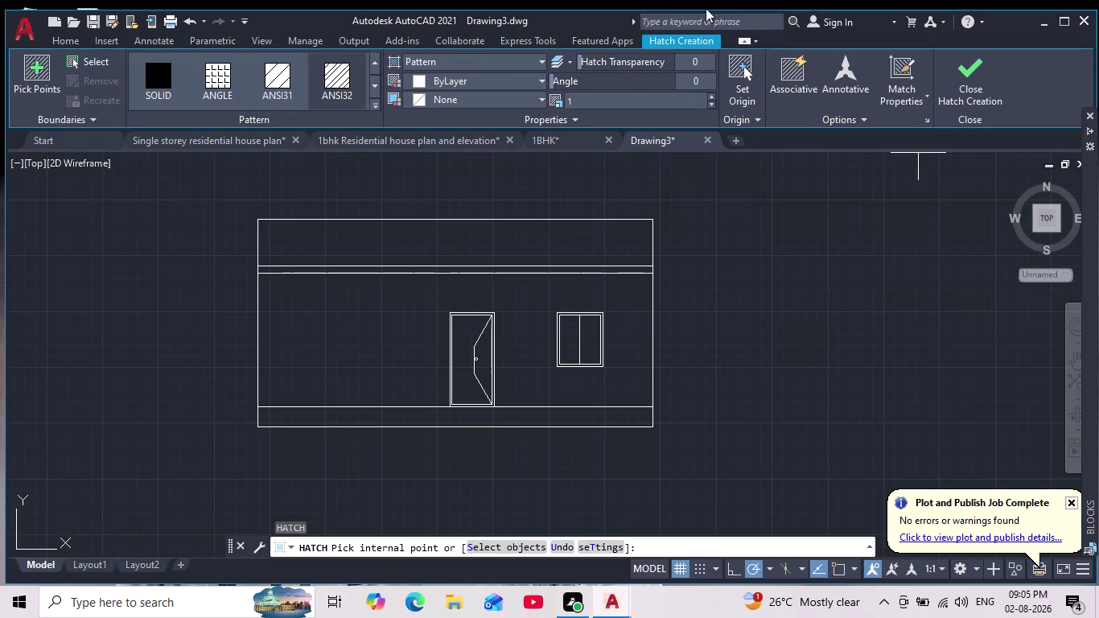
click(419, 74)
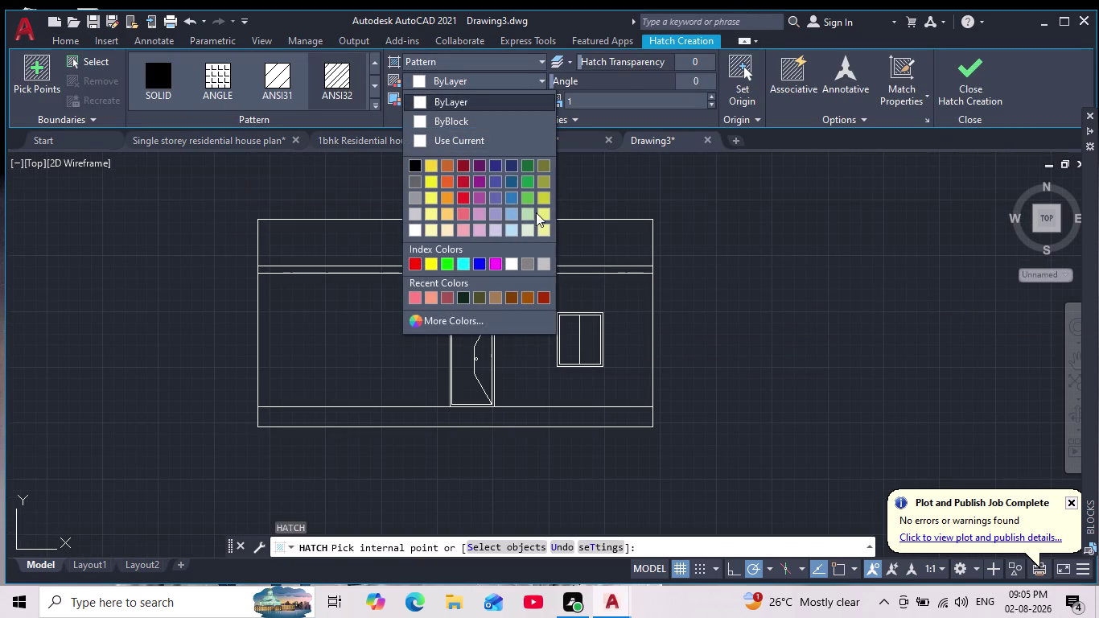
click(510, 229)
scroll(up, 3)
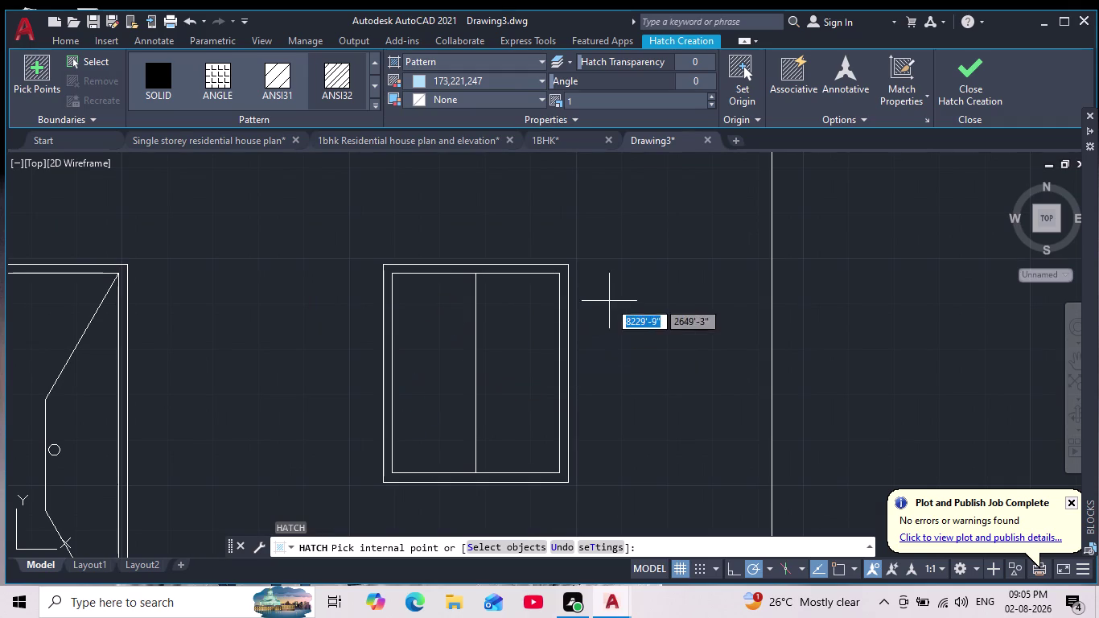
key(Escape)
scroll(down, 3)
key(Escape)
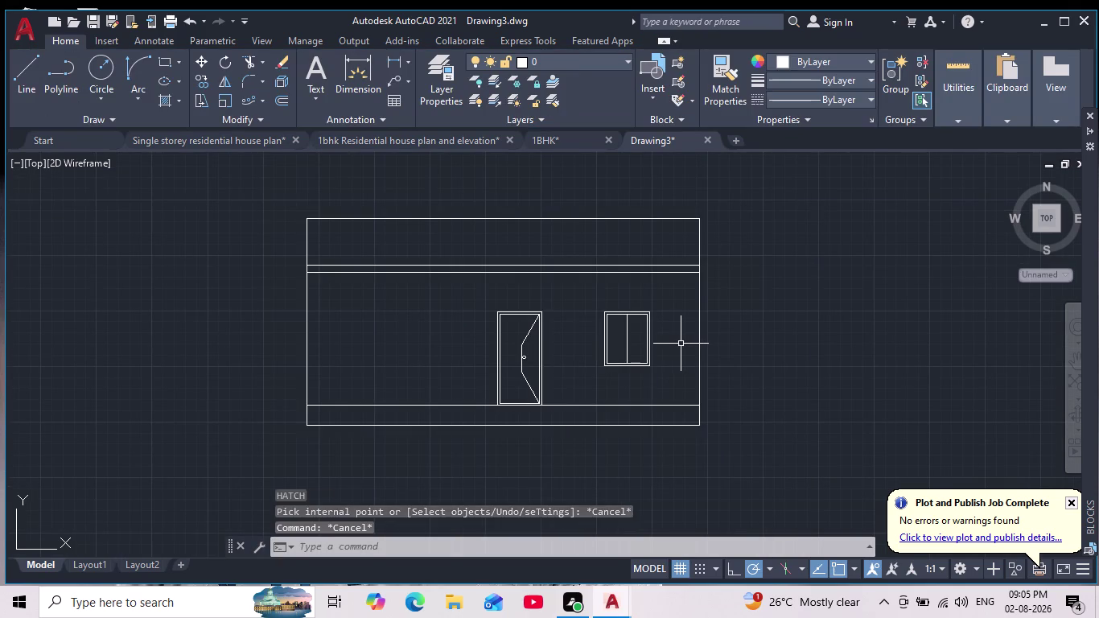
key(Escape)
key(Escape)
Set the current drawing colour to black (0,0,0) on the Properties panel.
scroll(down, 3)
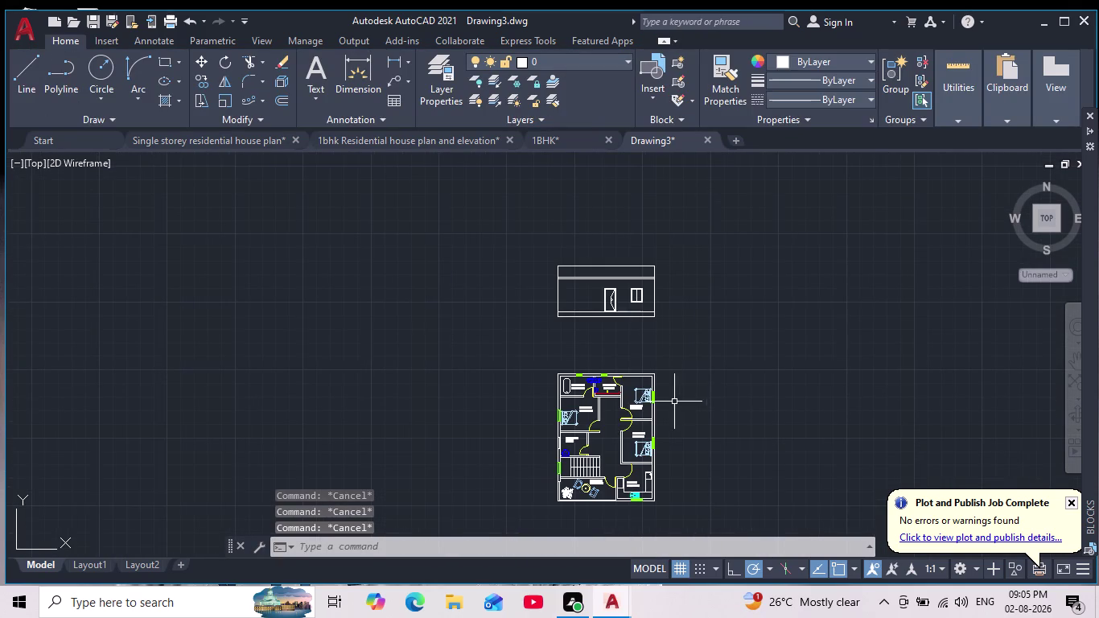
middle_drag(684, 299, 630, 367)
scroll(up, 3)
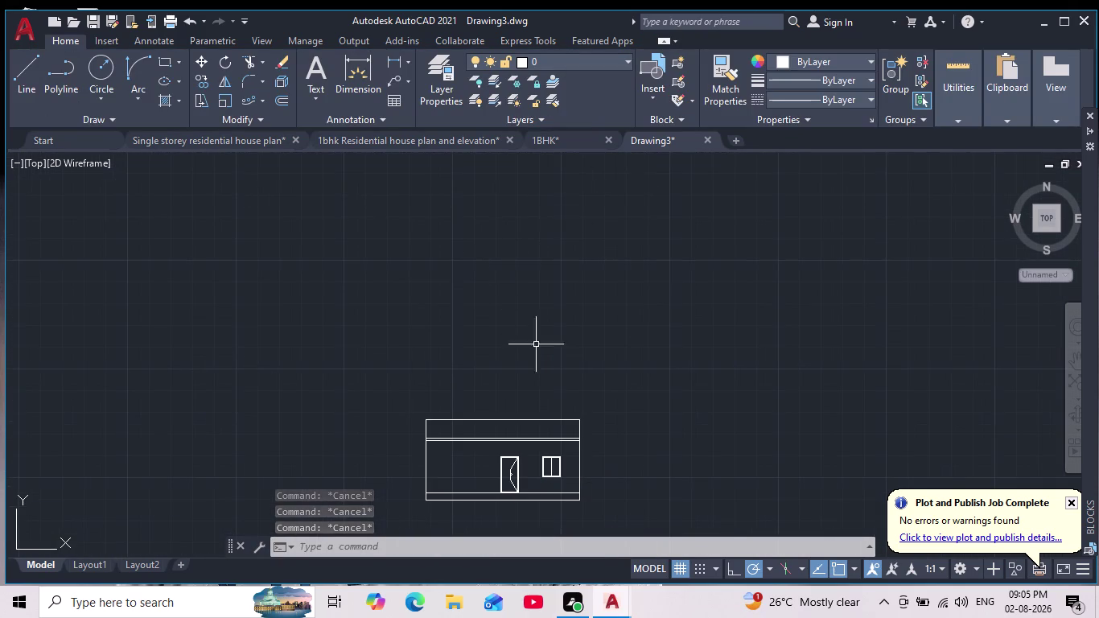
click(781, 57)
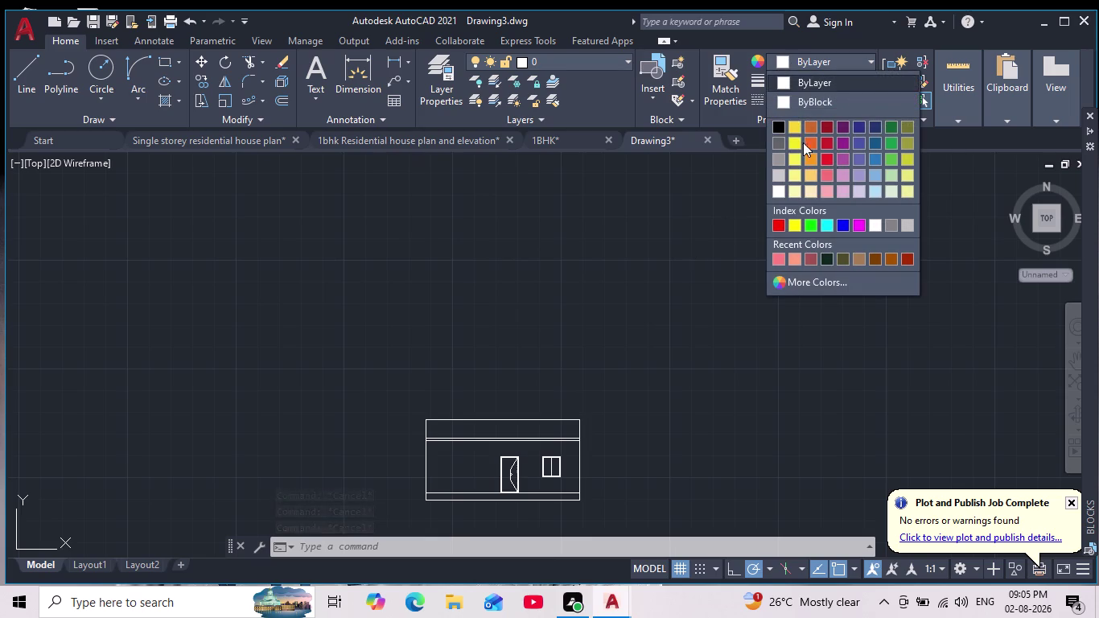
click(776, 124)
scroll(up, 3)
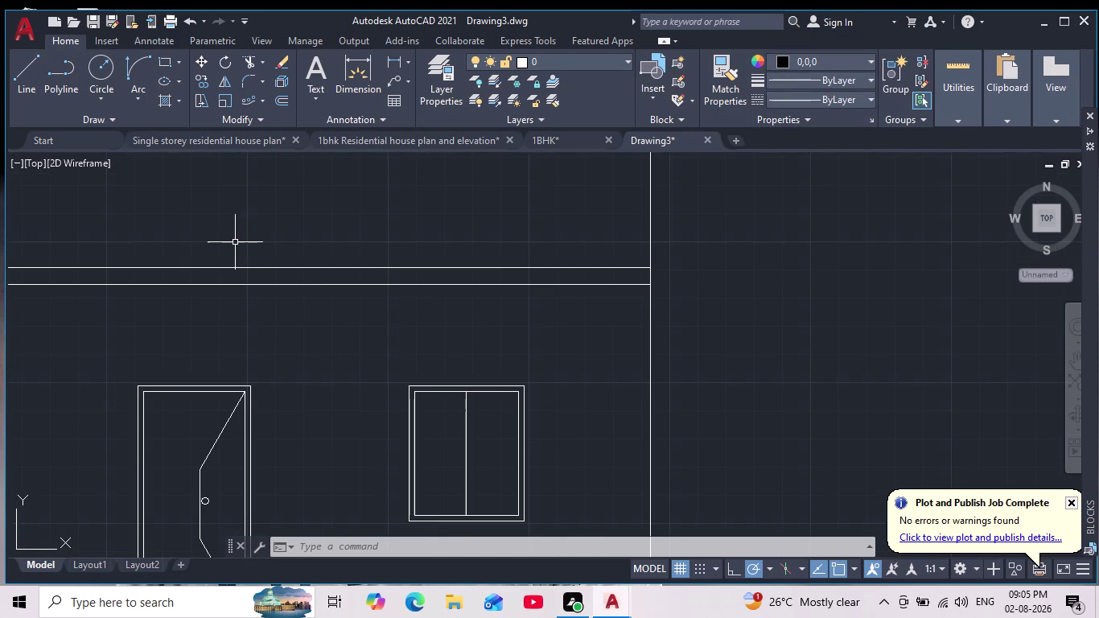
Draw three parallel diagonal glass-reflection lines in the left window pane.
click(22, 69)
scroll(up, 3)
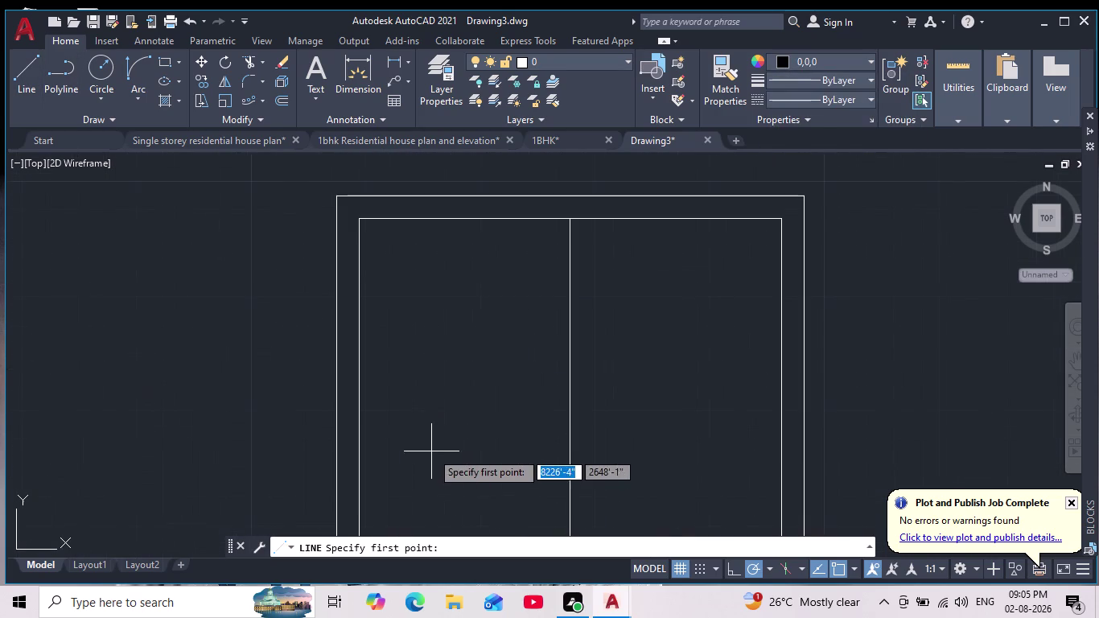
middle_drag(421, 455, 471, 281)
drag(456, 355, 465, 355)
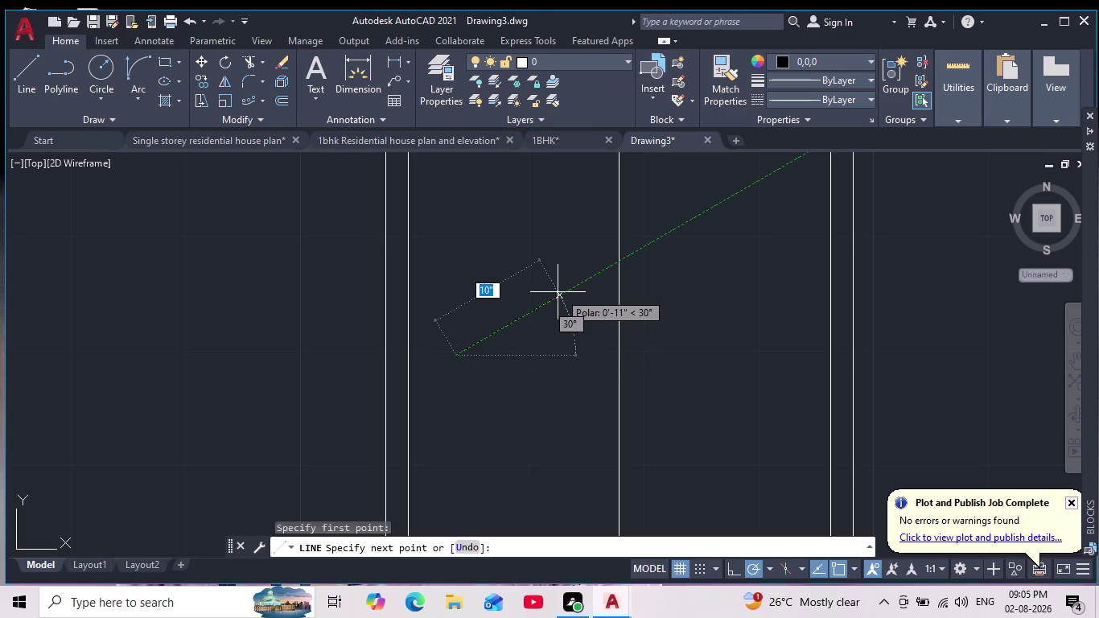
click(558, 292)
key(space)
scroll(up, 3)
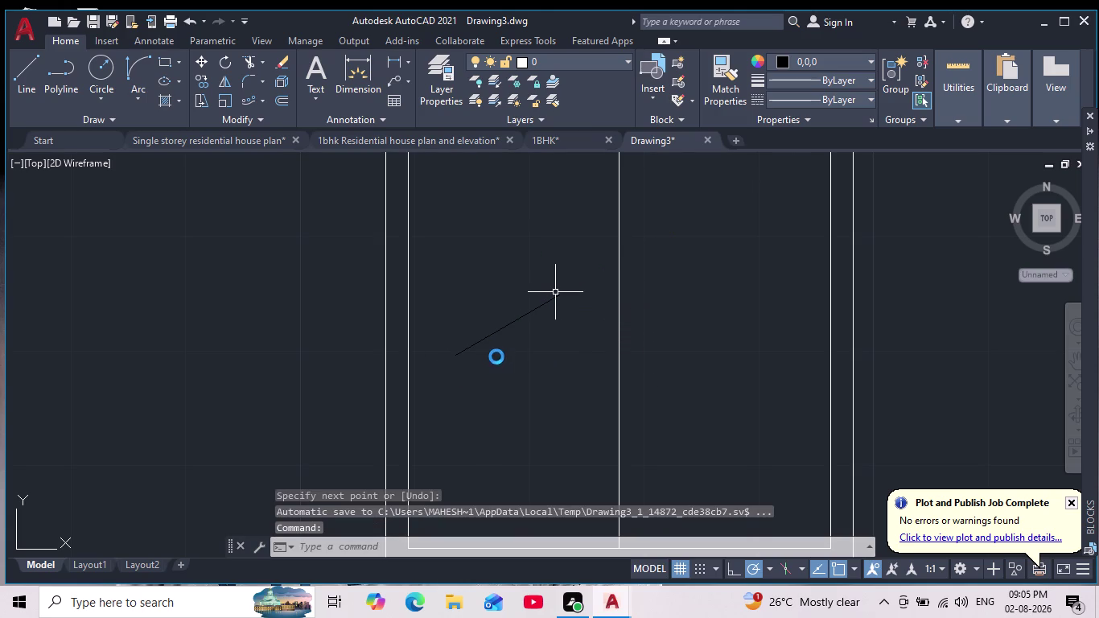
scroll(up, 3)
key(space)
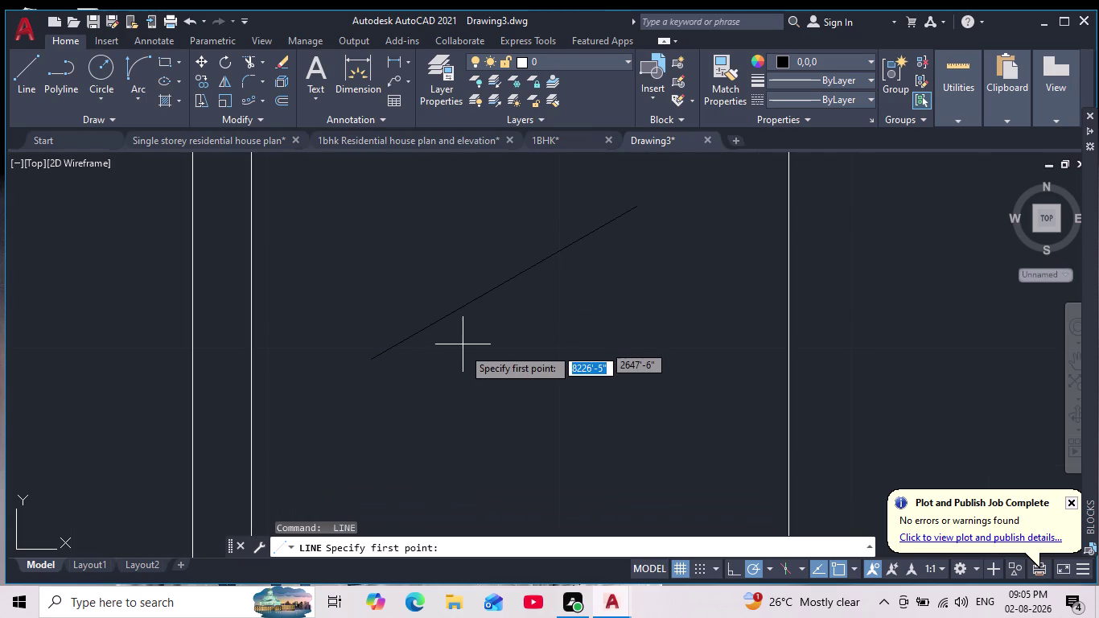
click(462, 349)
click(579, 286)
key(space)
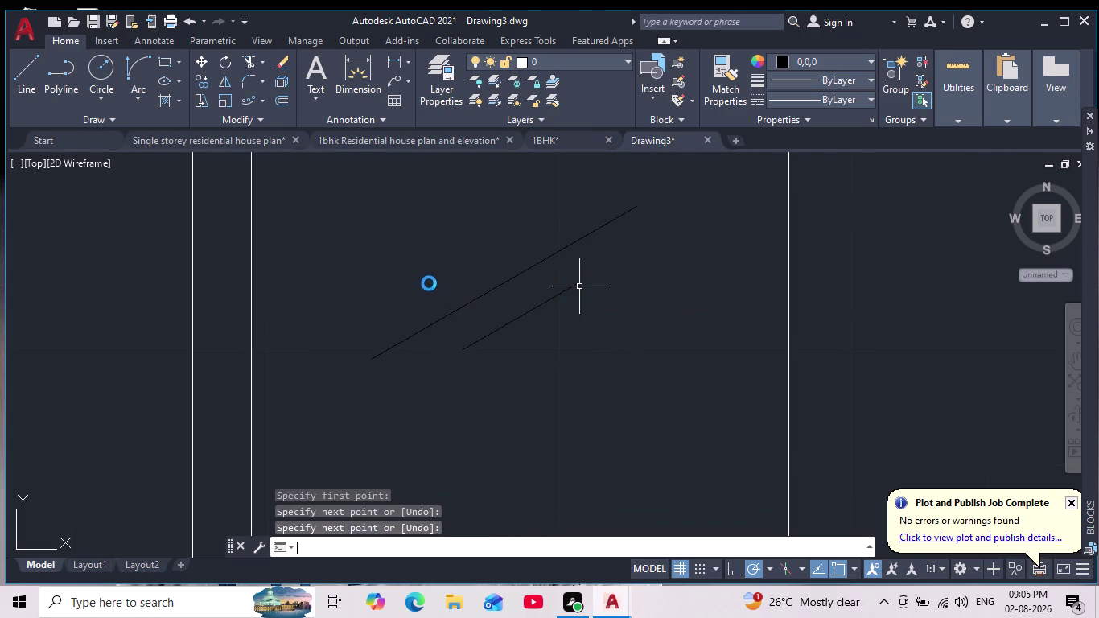
key(space)
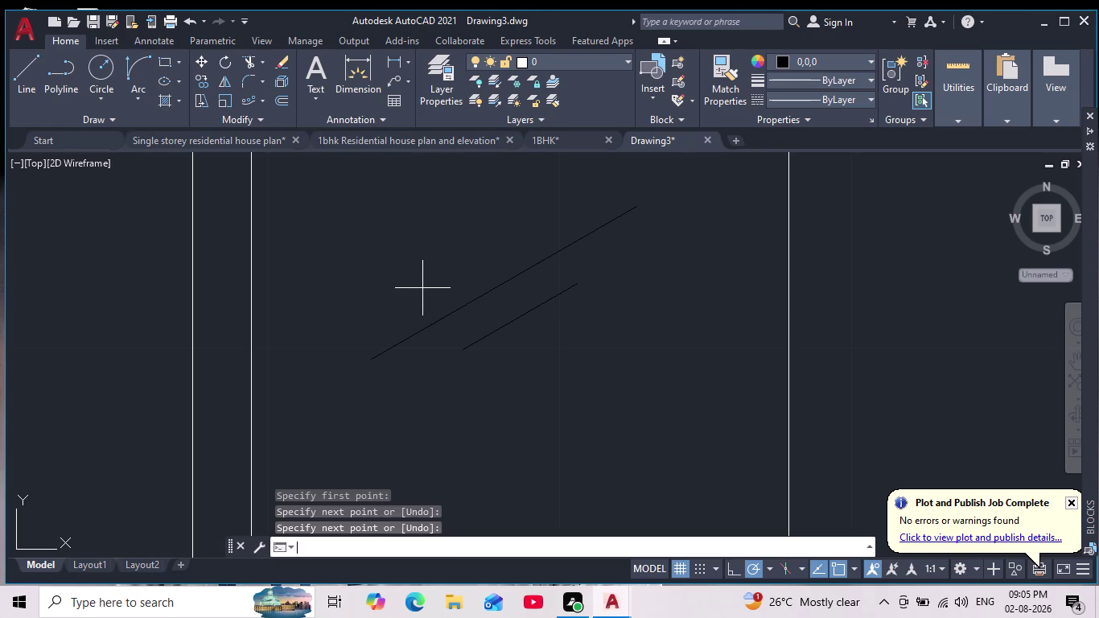
click(421, 287)
click(546, 218)
key(space)
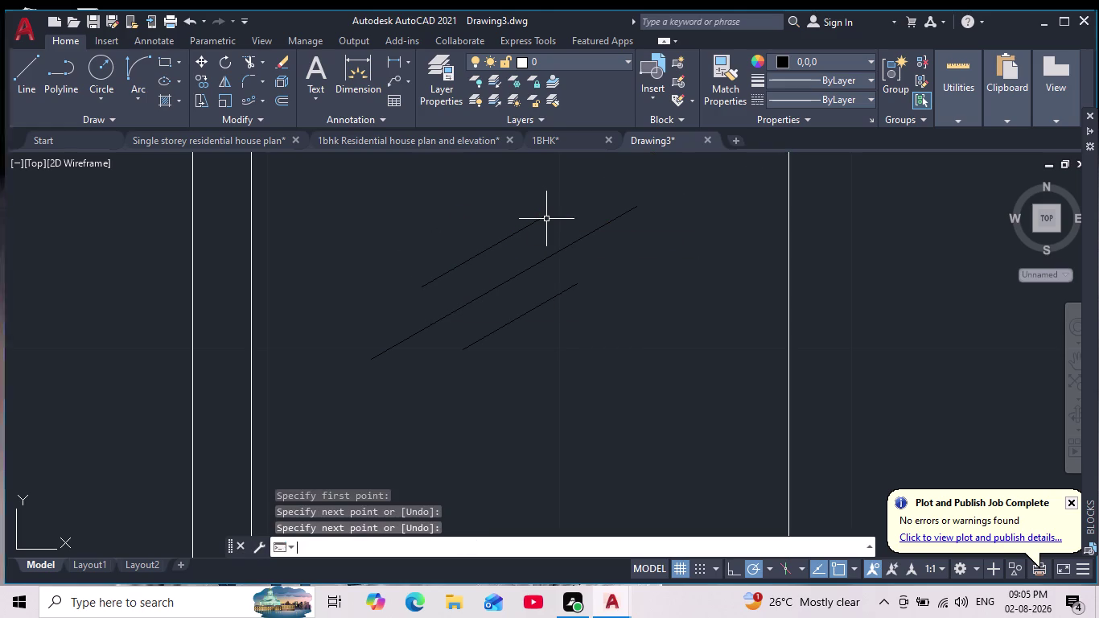
scroll(down, 3)
middle_drag(632, 316, 577, 399)
scroll(down, 3)
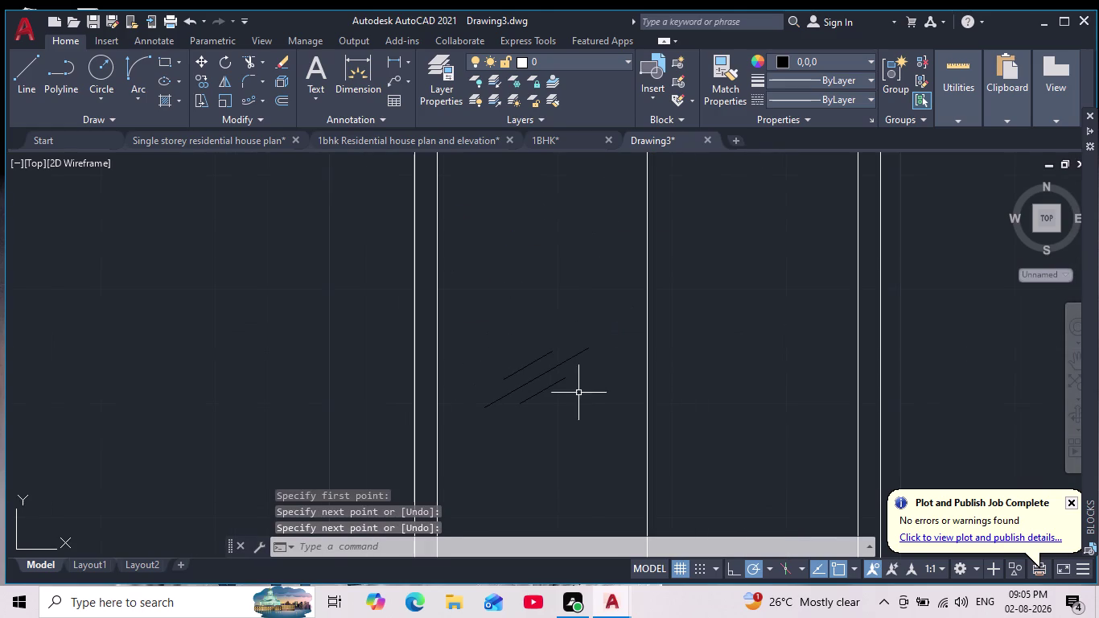
Copy the three glass lines into the right window pane.
key(Escape)
drag(574, 332, 568, 352)
click(487, 424)
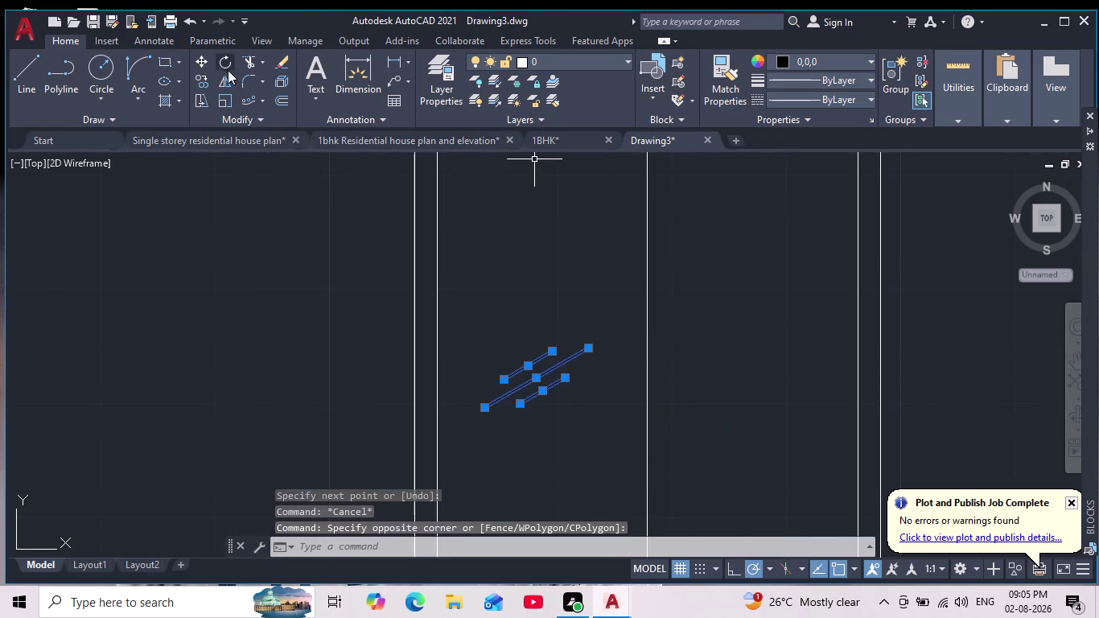
click(208, 83)
click(551, 360)
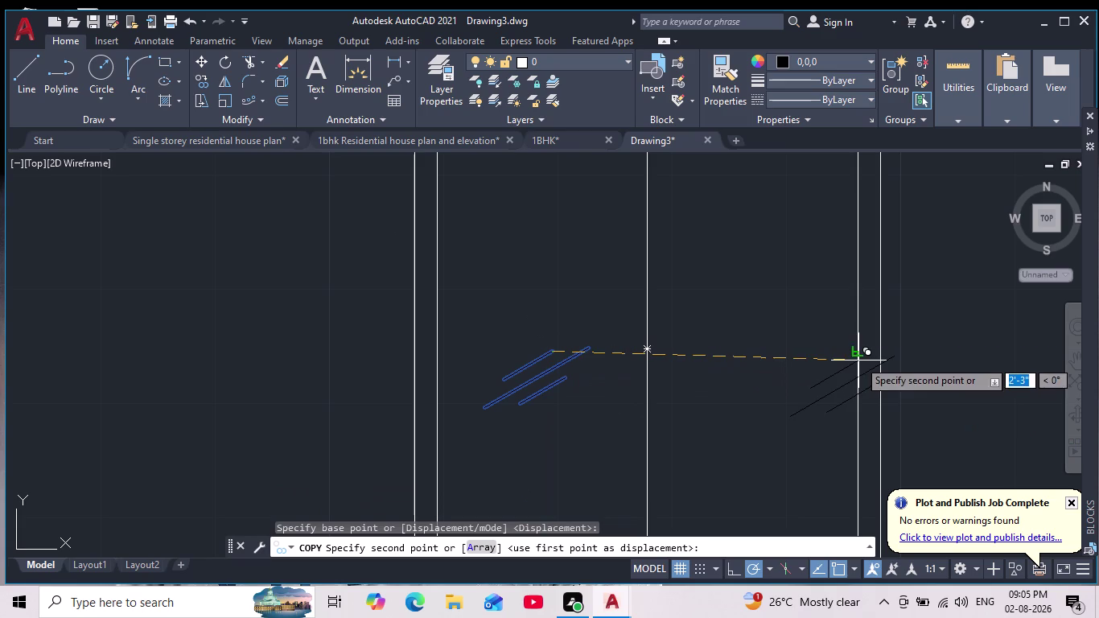
click(765, 351)
scroll(down, 3)
middle_drag(780, 395, 670, 334)
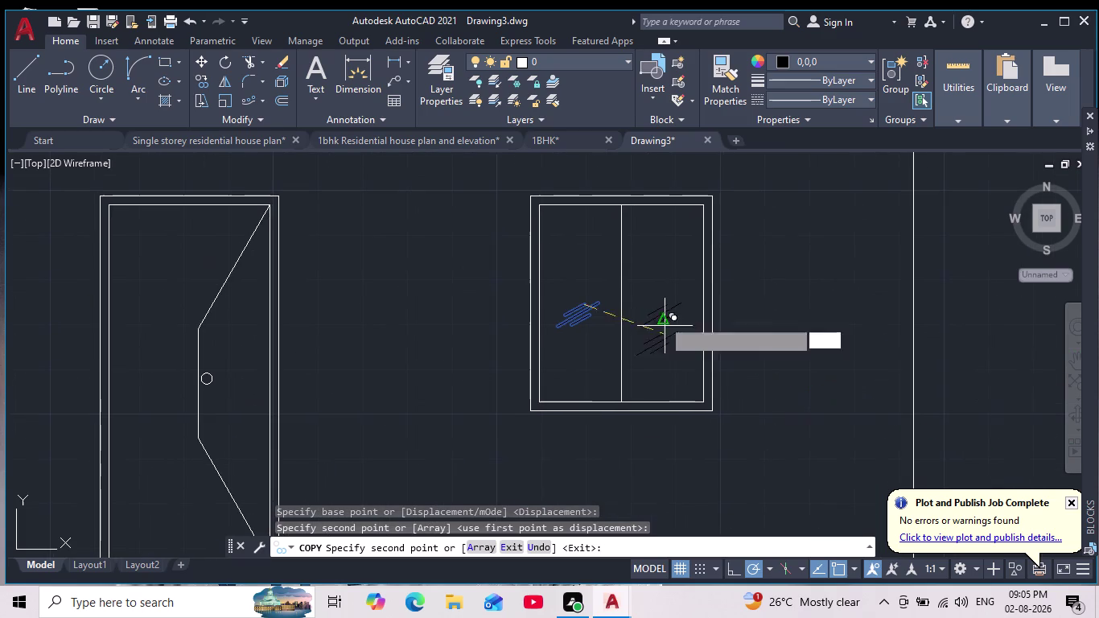
click(667, 300)
key(Escape)
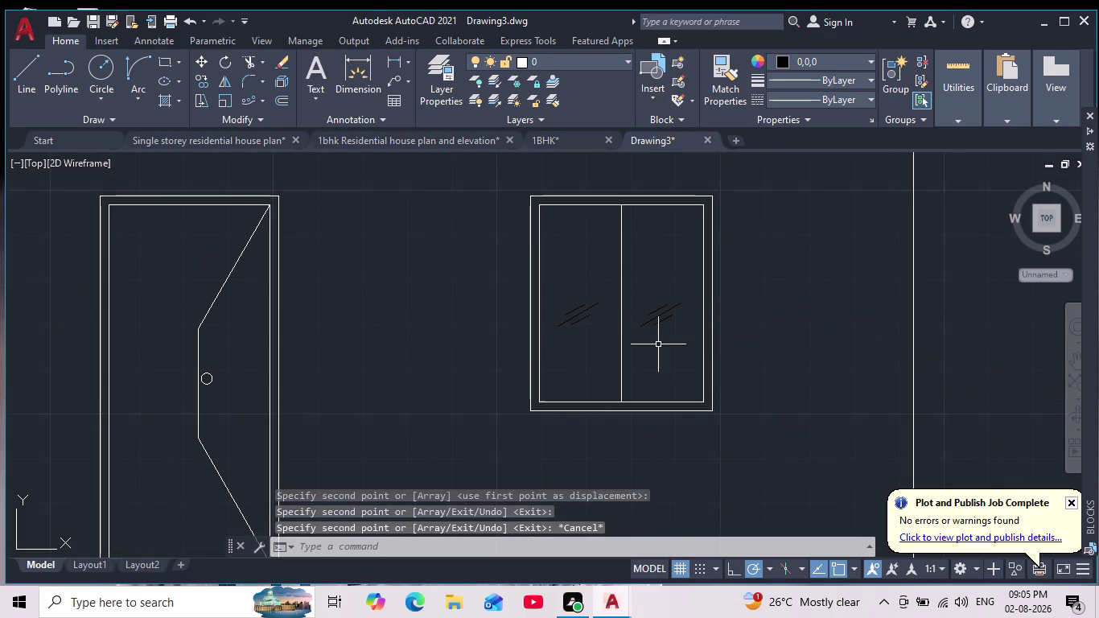
scroll(up, 3)
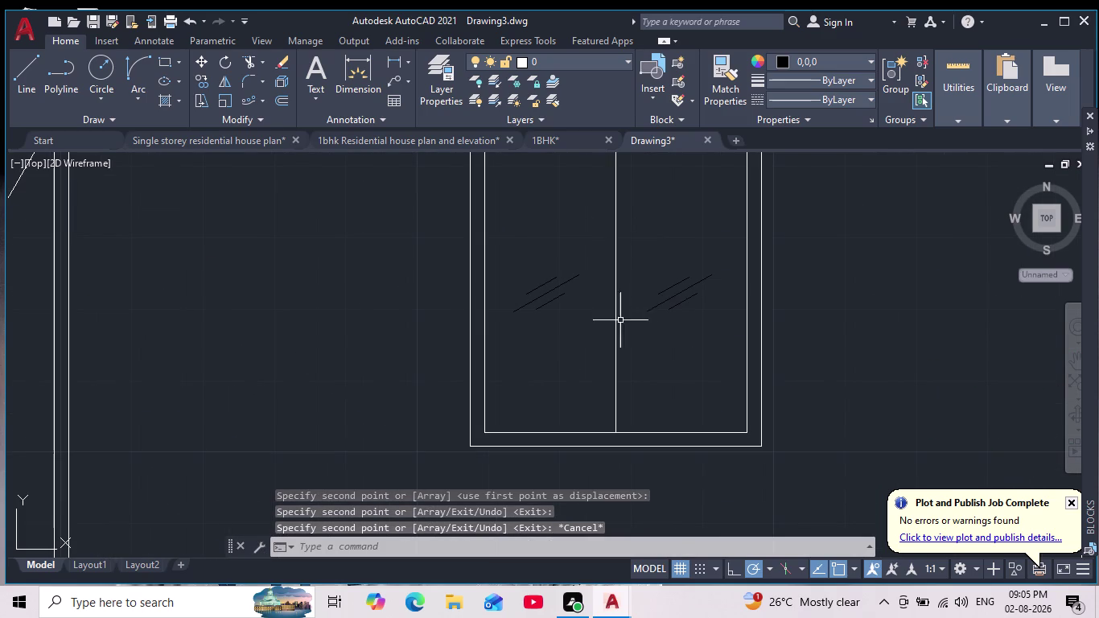
Offset the window's centre mullion by distance 1 to create parallel lines.
key(o)
key(Return)
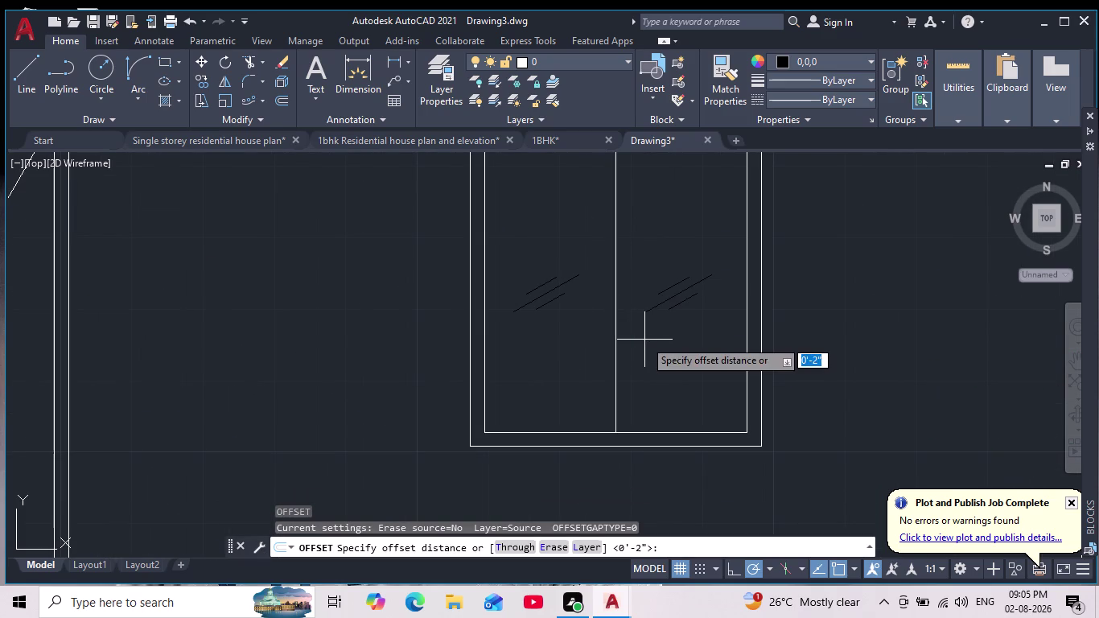
key(1)
key(Return)
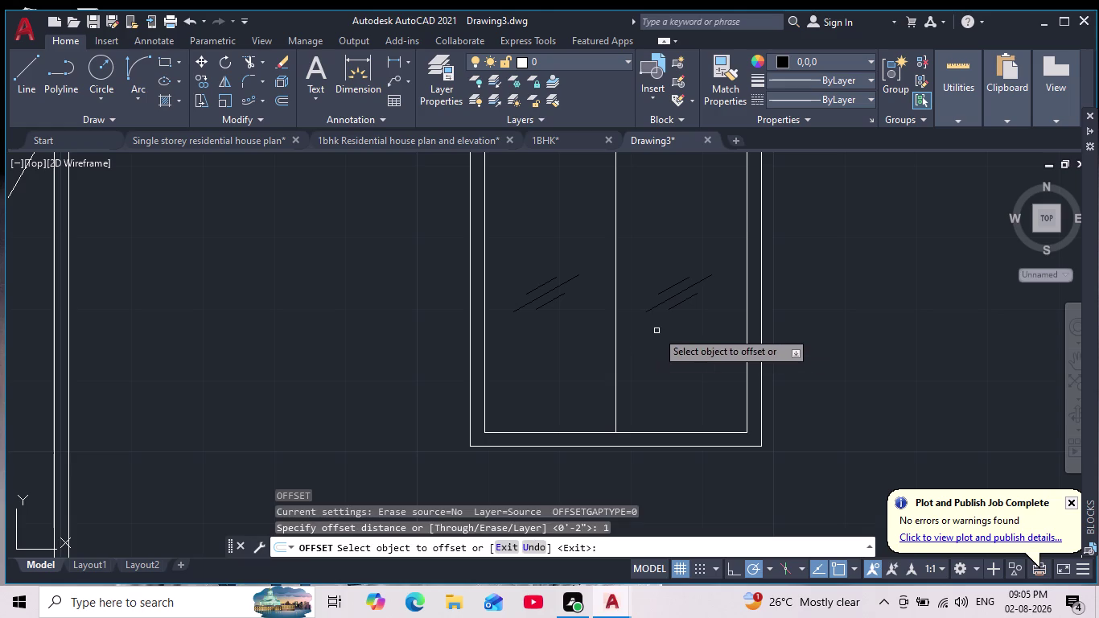
click(618, 361)
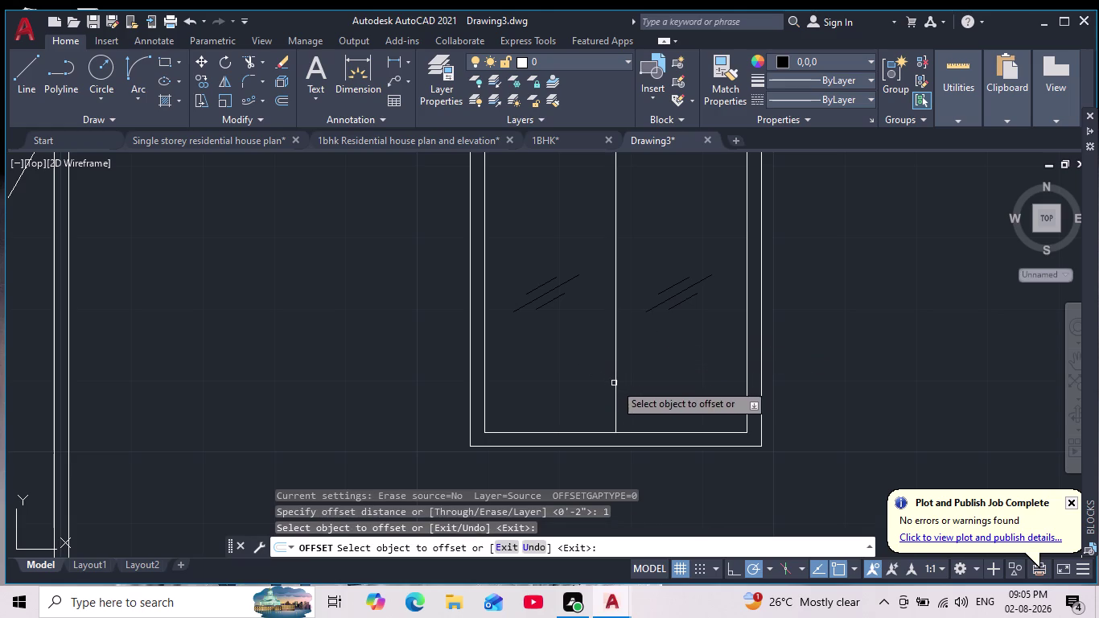
click(615, 383)
click(598, 387)
click(618, 386)
click(615, 389)
click(646, 389)
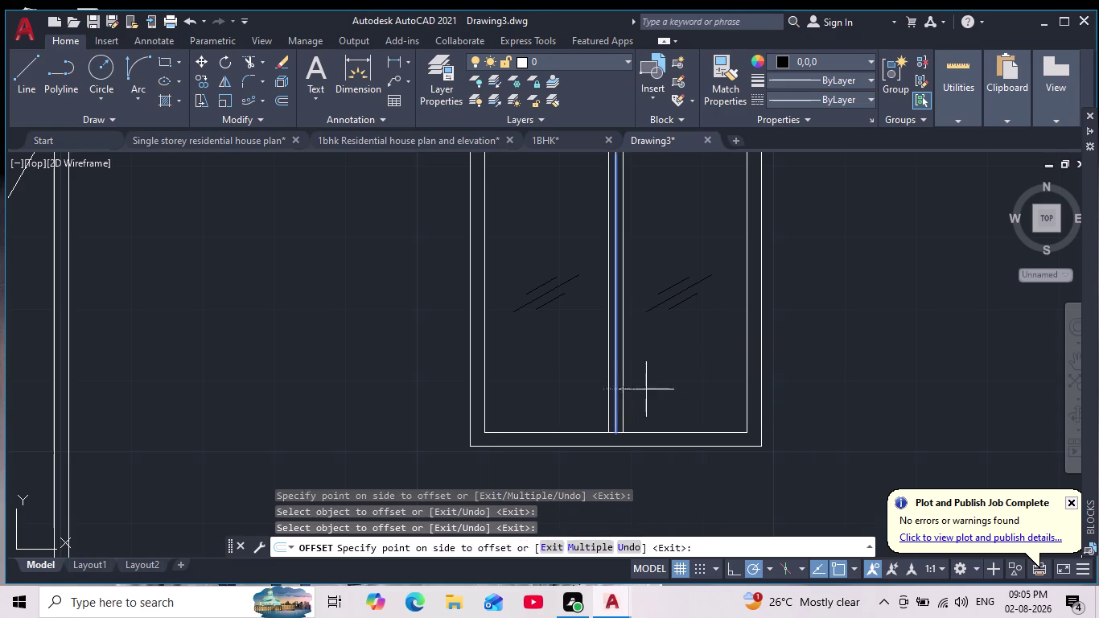
key(Escape)
key(Escape)
Erase the unwanted middle line, leaving a double-line mullion.
scroll(up, 3)
drag(618, 390, 606, 401)
click(592, 415)
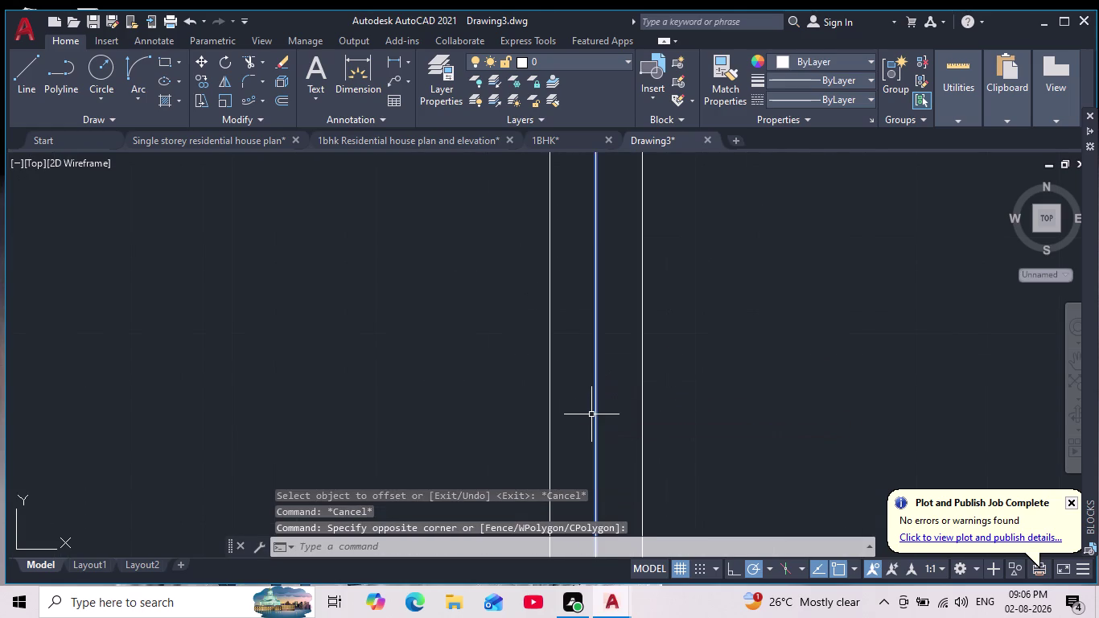
key(Delete)
scroll(down, 3)
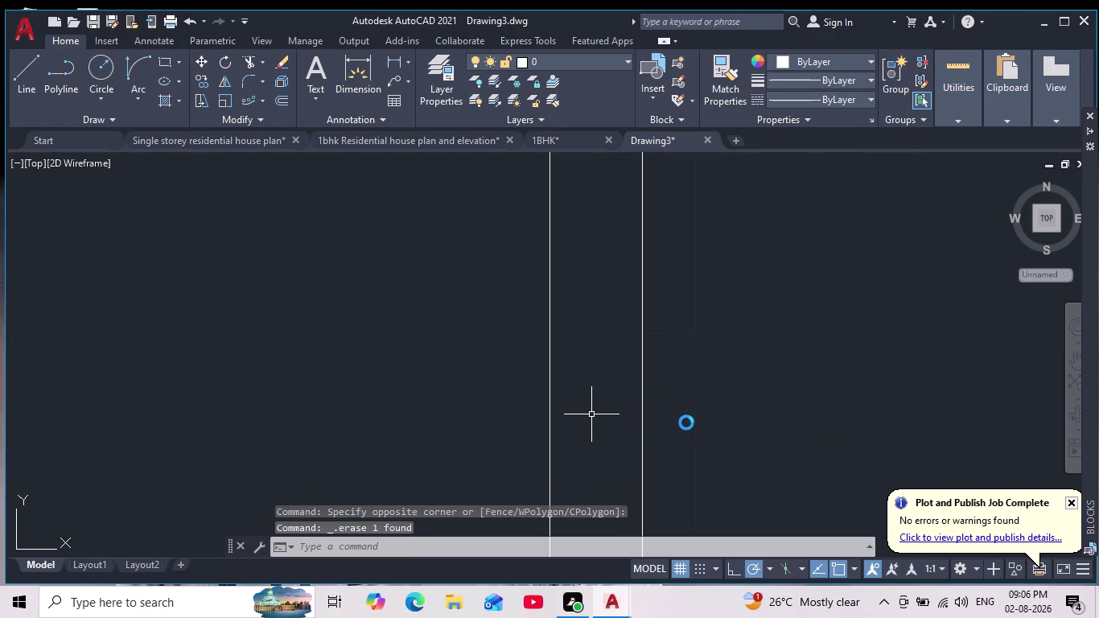
key(Escape)
Clear stray input and start the HATCH command.
scroll(down, 3)
scroll(down, 3)
scroll(up, 3)
key(j)
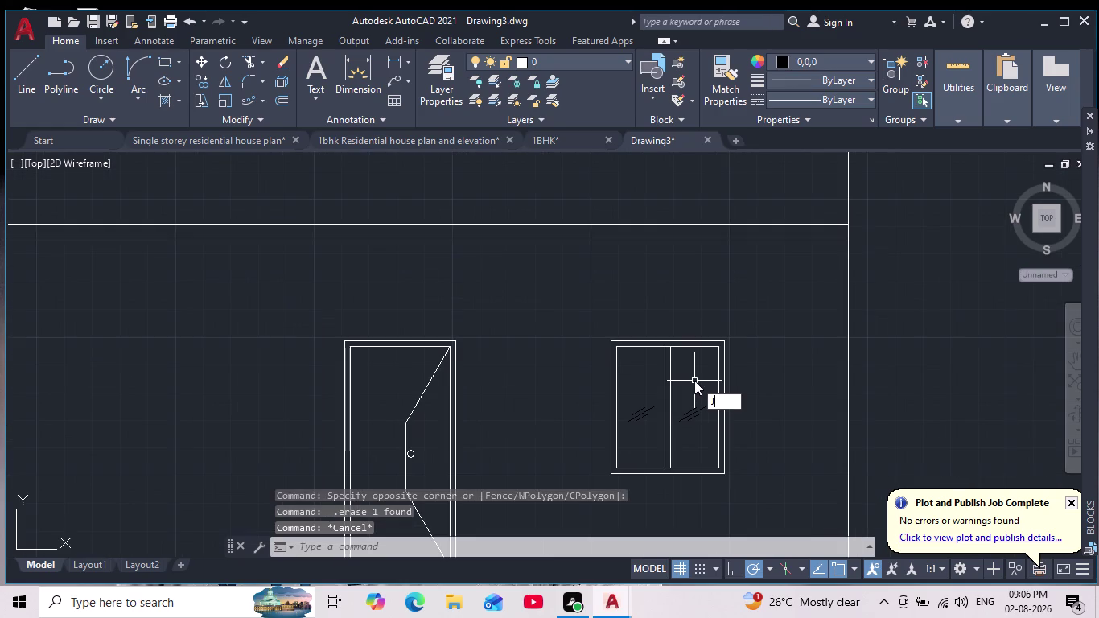
key(BackSpace)
key(Escape)
key(Escape)
key(j)
key(Escape)
key(Escape)
key(h)
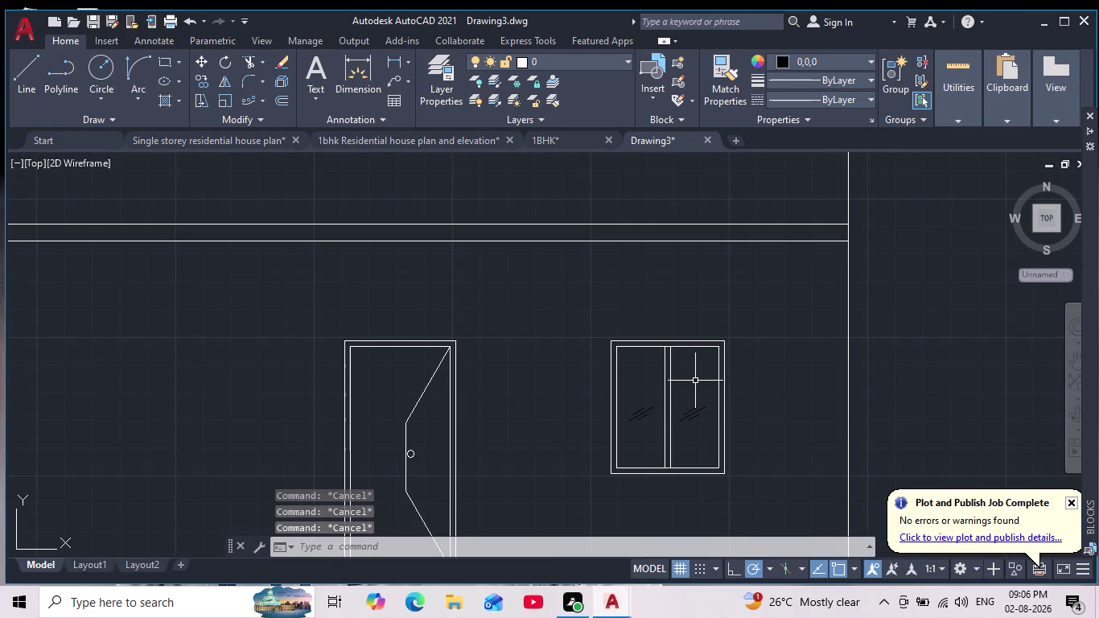
key(Return)
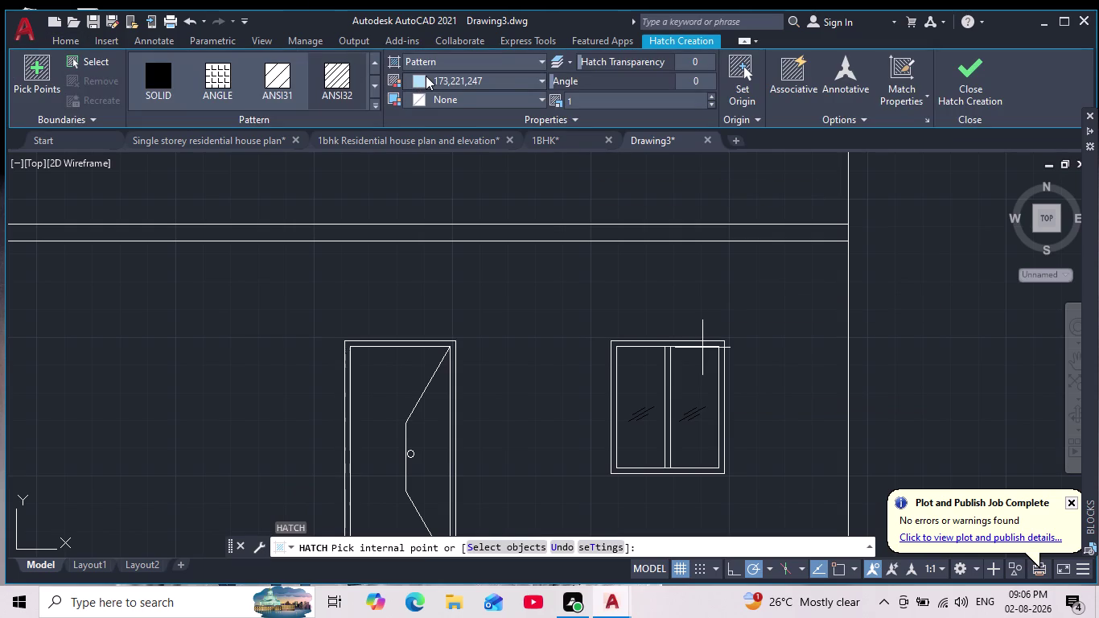
Fill both window panes with a partly transparent solid hatch.
click(425, 75)
click(418, 70)
click(423, 62)
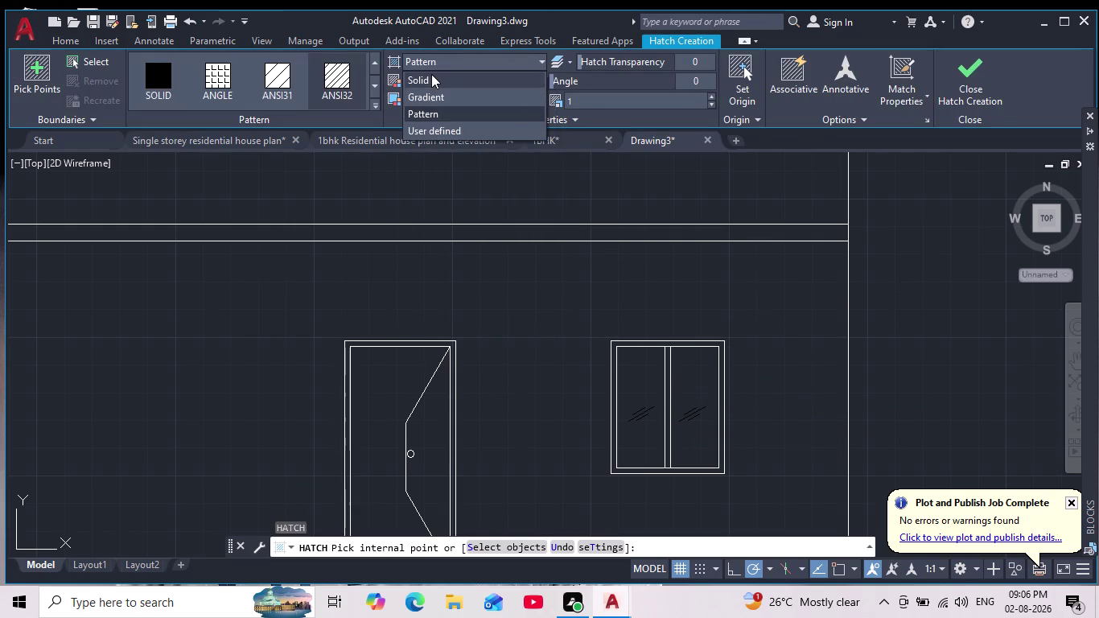
click(427, 78)
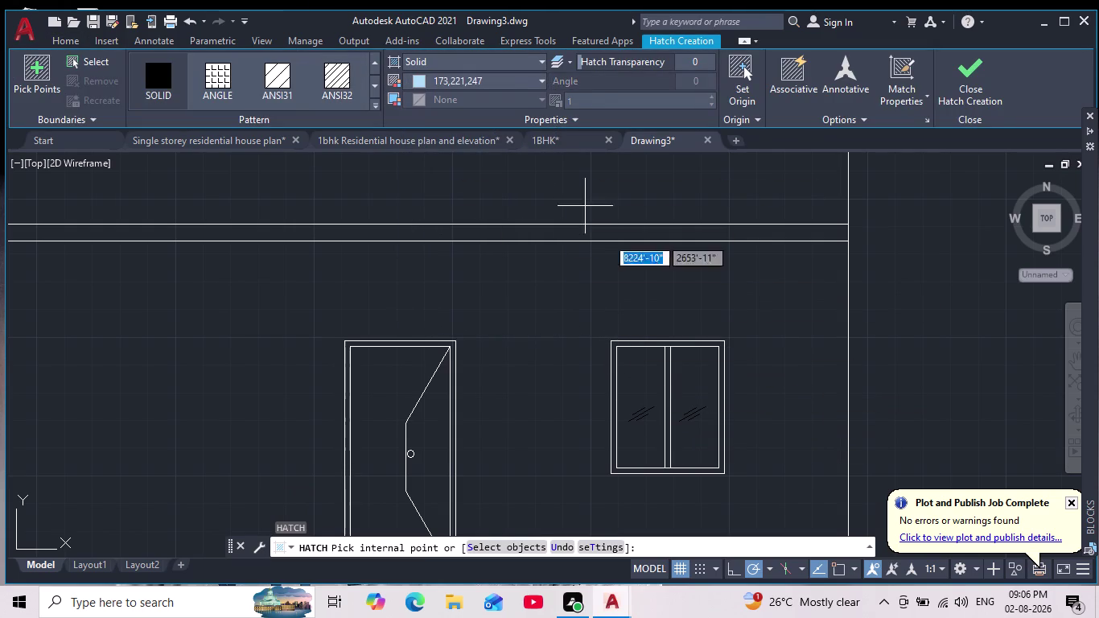
click(635, 406)
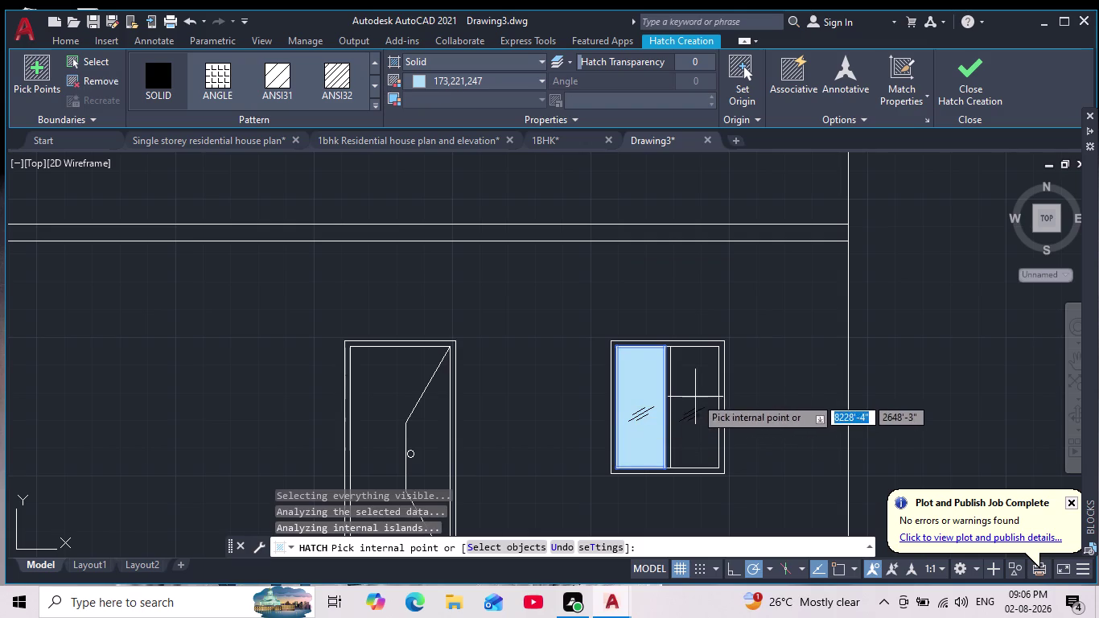
click(689, 396)
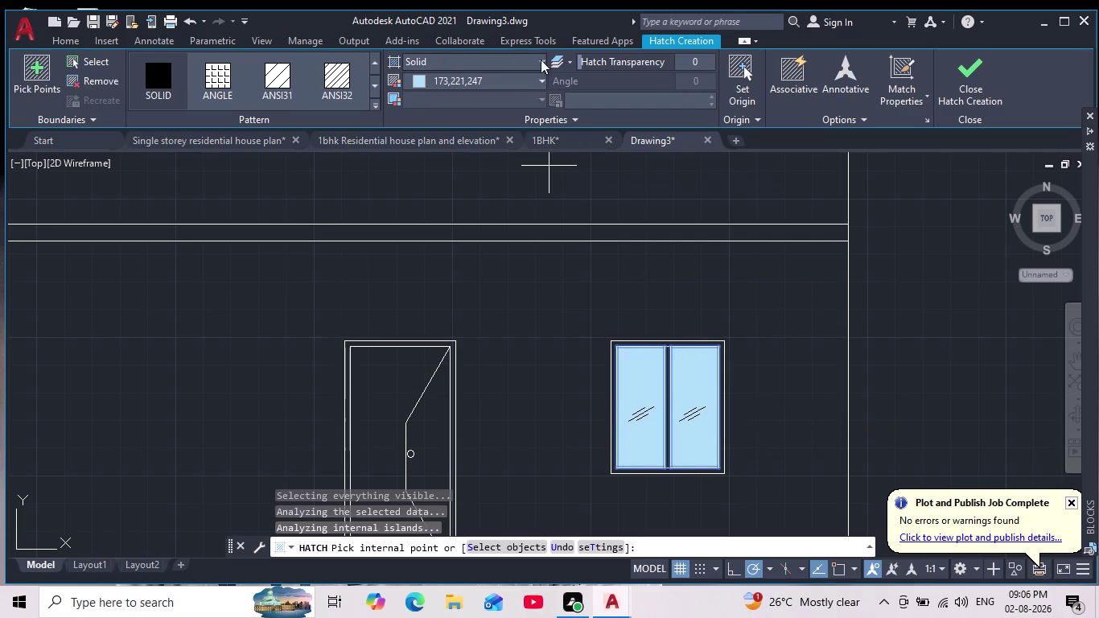
drag(576, 66, 642, 60)
key(Return)
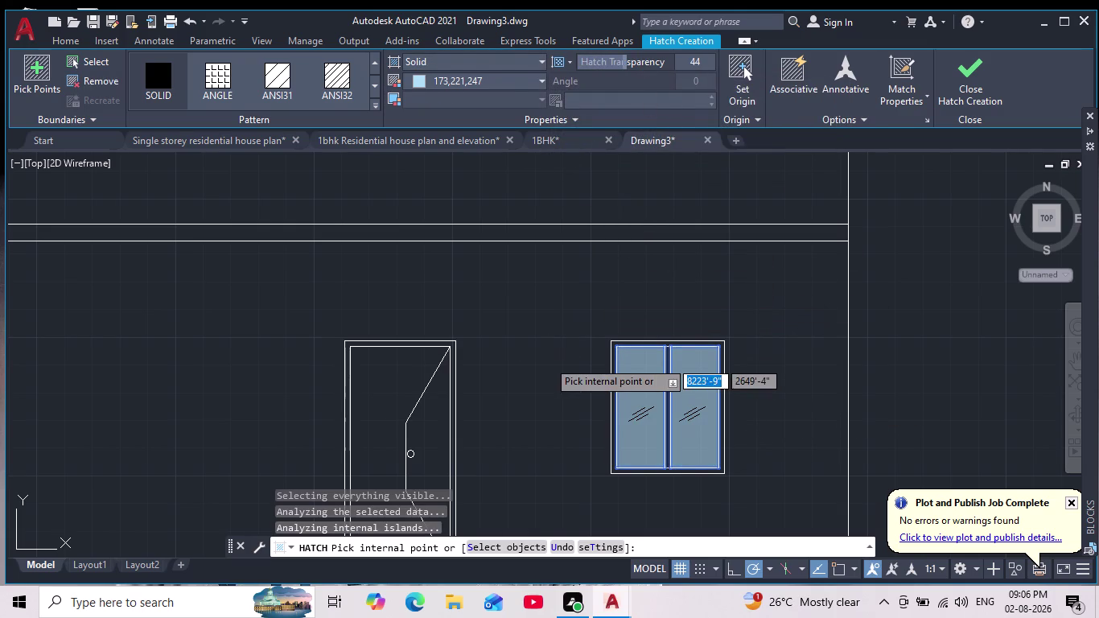
Centre the door and window in view and cancel the pending hatch.
scroll(down, 3)
scroll(up, 3)
middle_drag(626, 457, 611, 425)
scroll(down, 3)
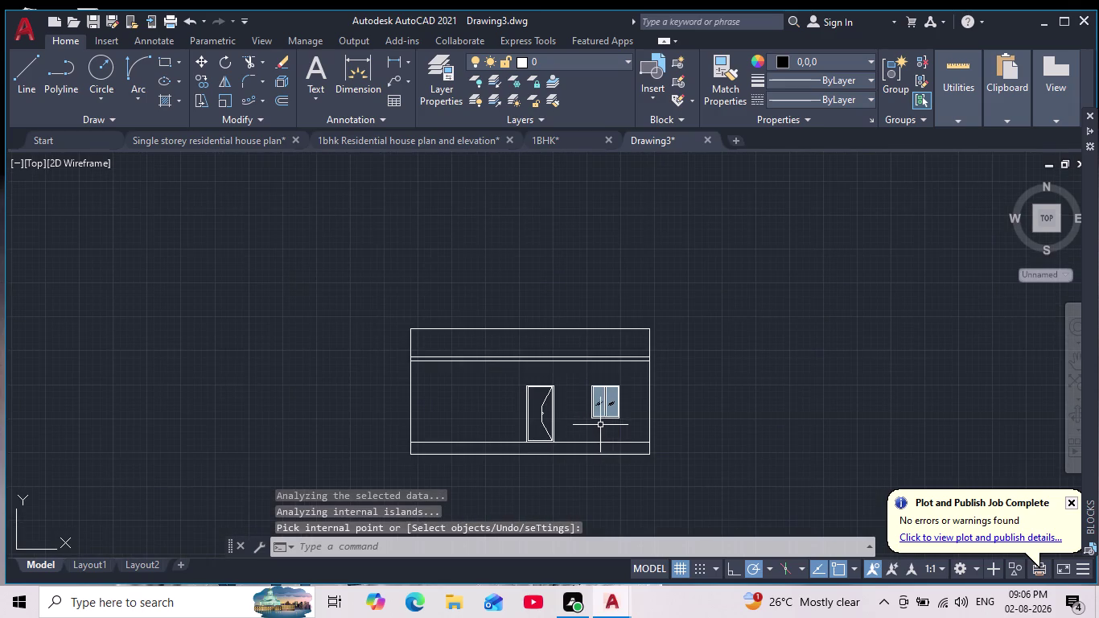
scroll(up, 3)
middle_drag(559, 425, 547, 394)
scroll(up, 3)
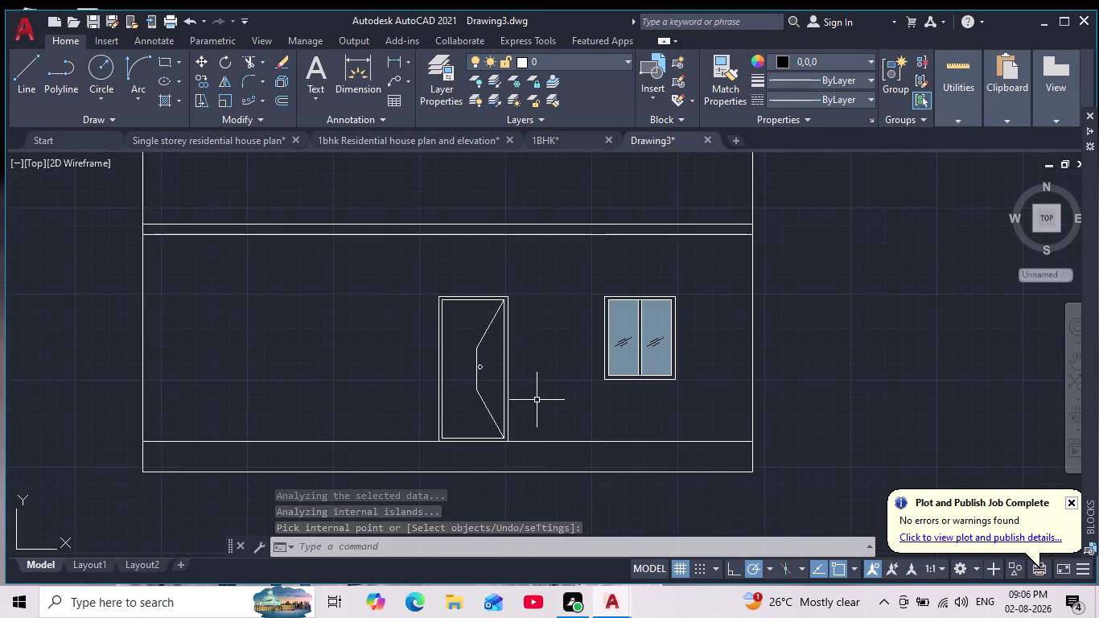
key(Escape)
key(Escape)
key(Escape)
key(Escape)
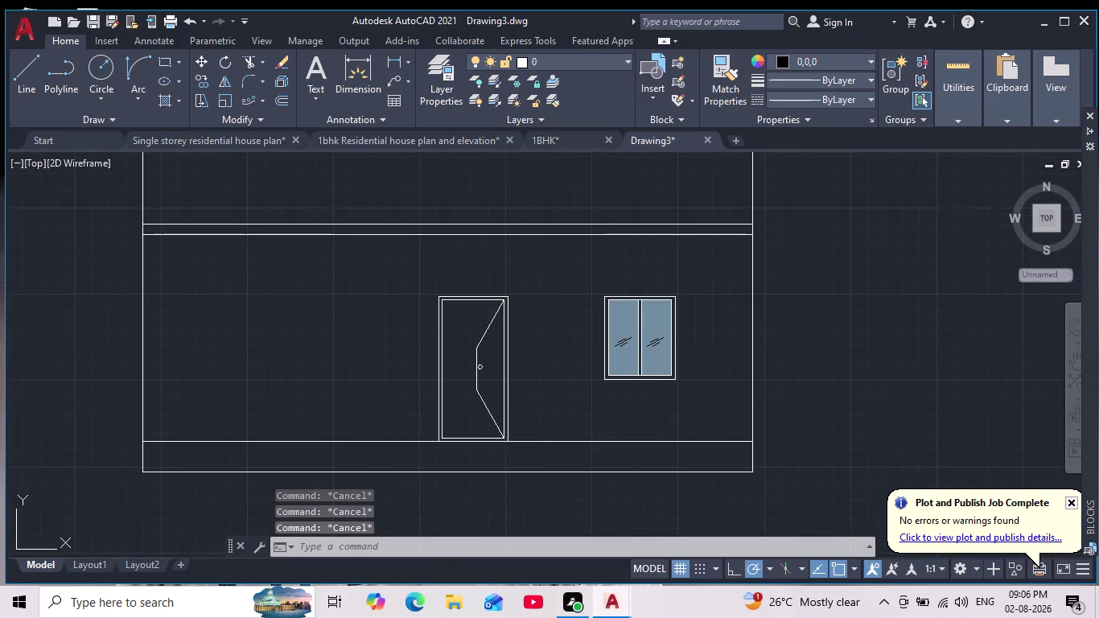
Hatch the door's angled leaf with a solid brown fill (colour 34).
key(h)
key(Return)
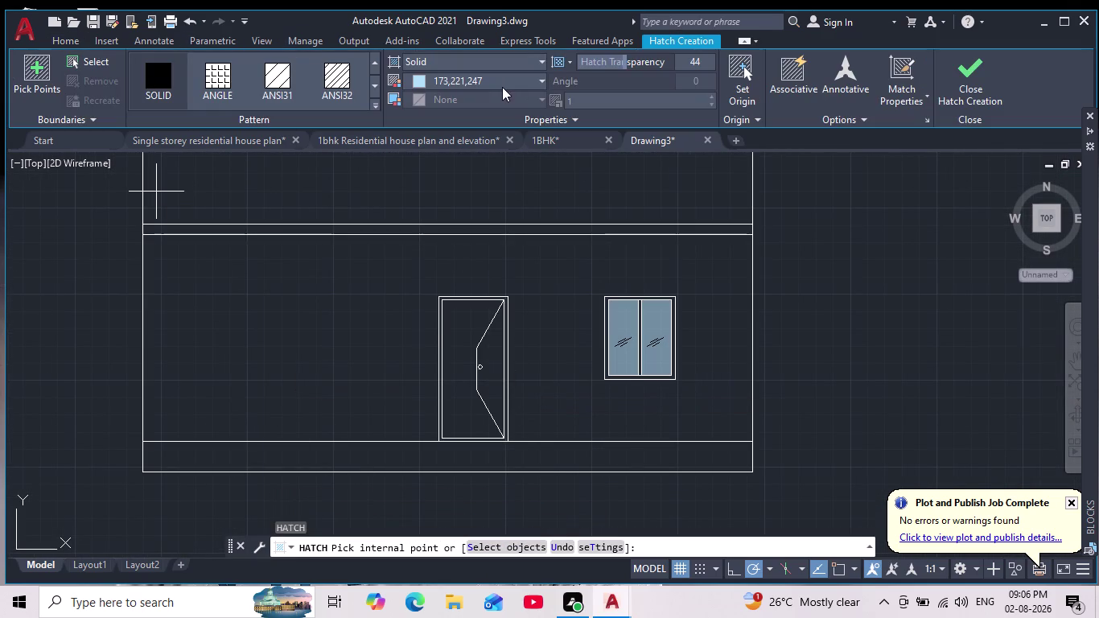
click(423, 79)
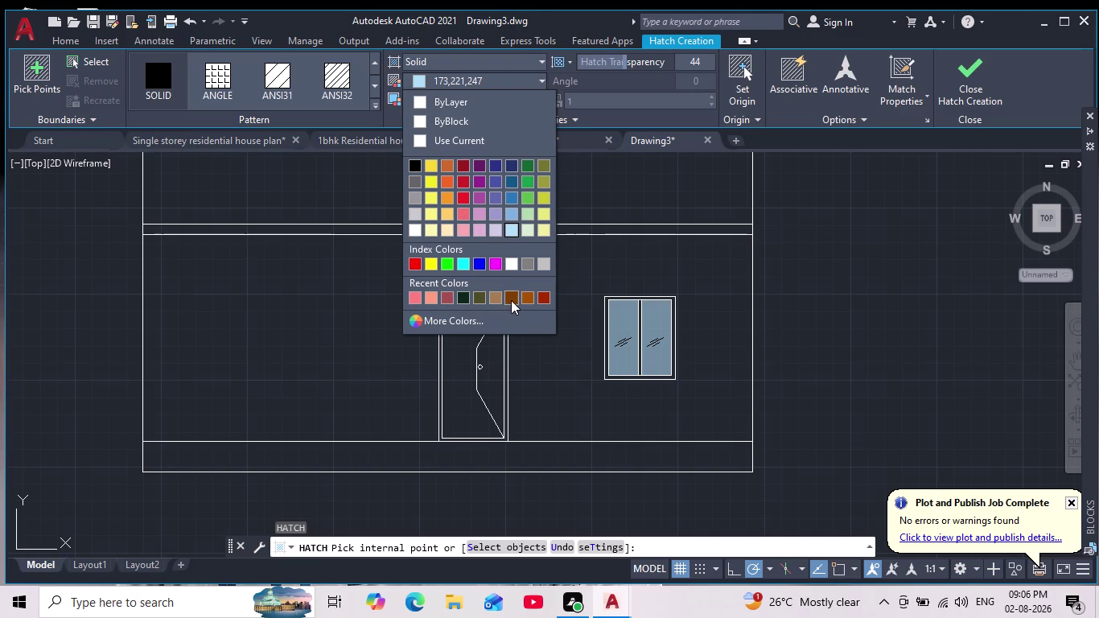
click(511, 297)
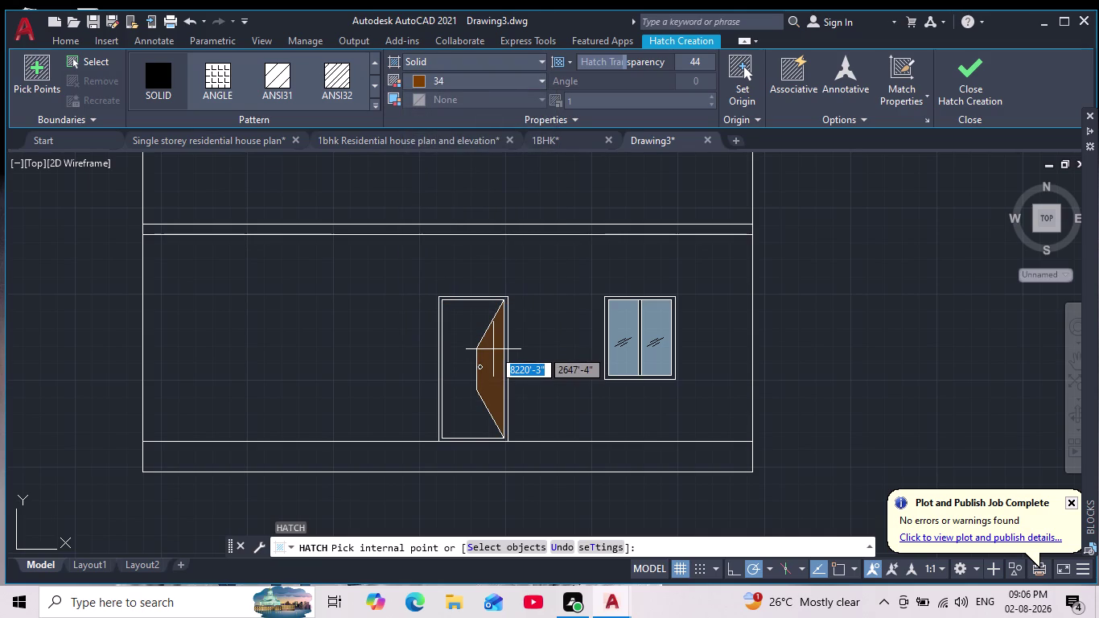
click(493, 349)
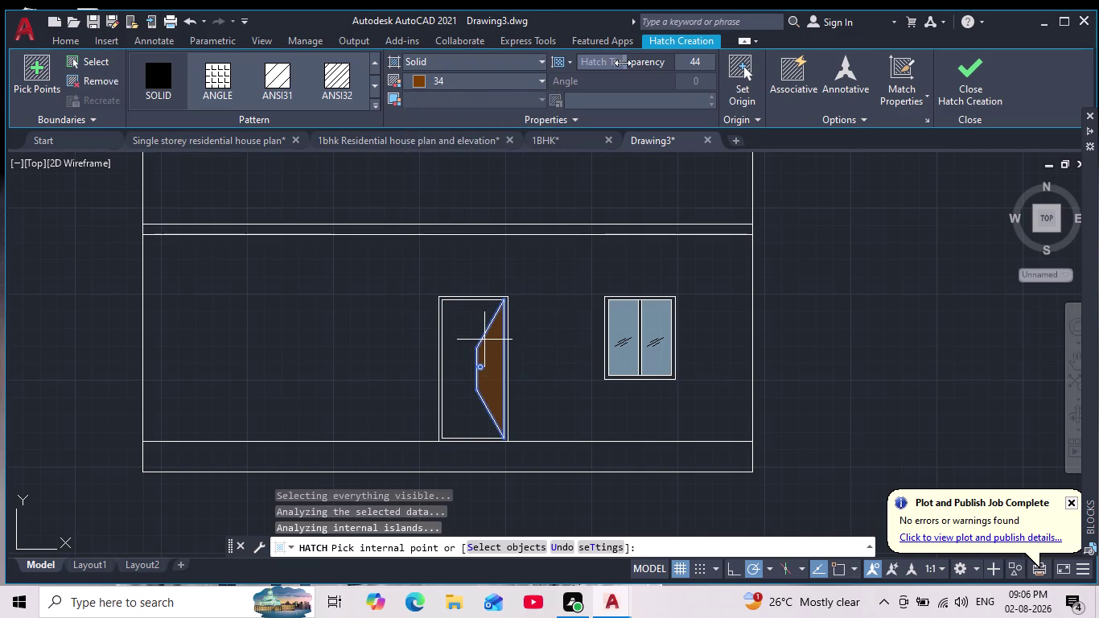
drag(622, 63, 586, 67)
key(Escape)
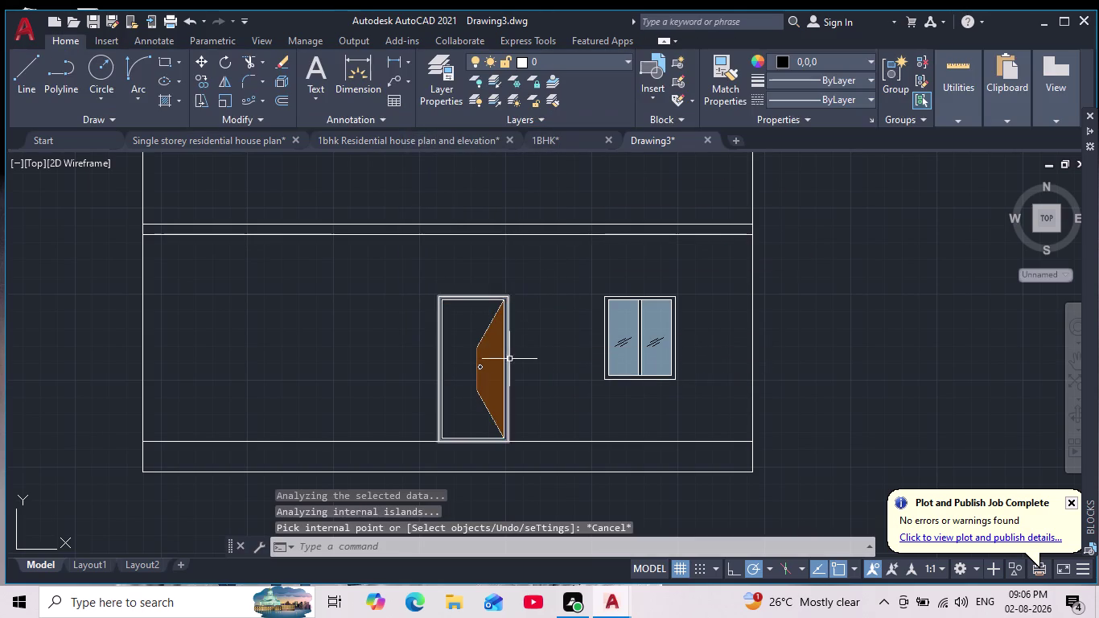
Raise the brown door fill's transparency, then begin another hatch.
click(494, 351)
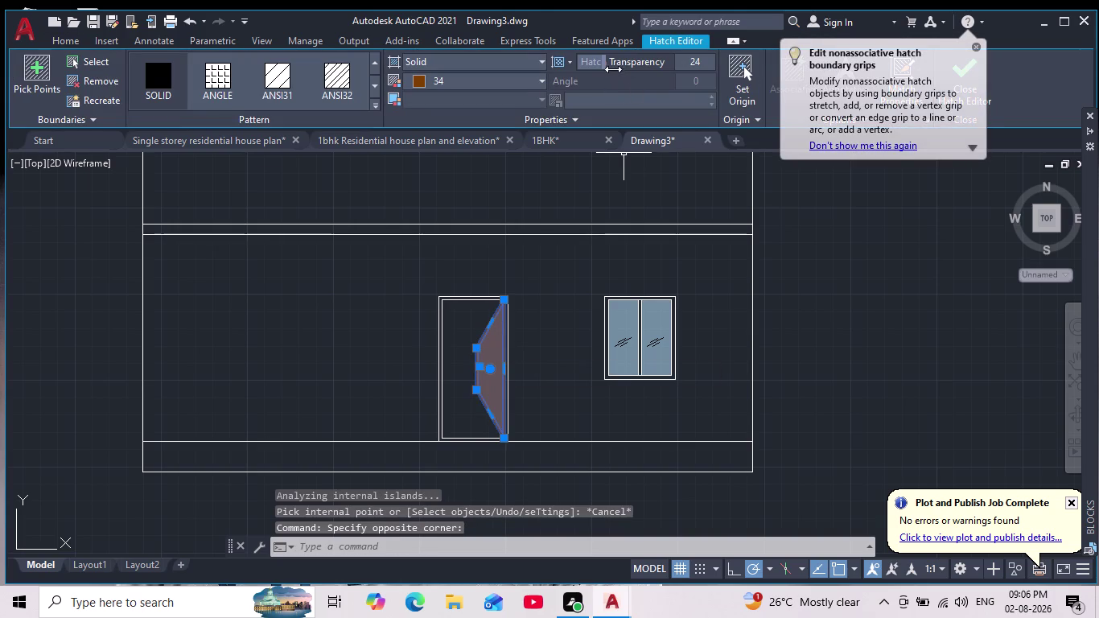
drag(611, 62, 678, 59)
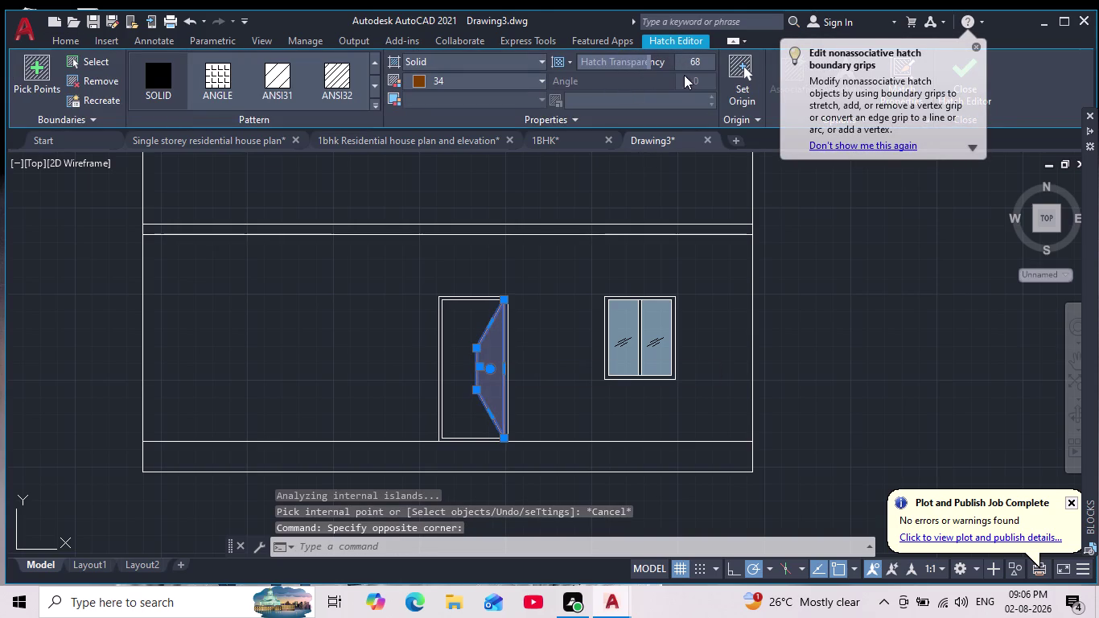
click(542, 371)
key(Escape)
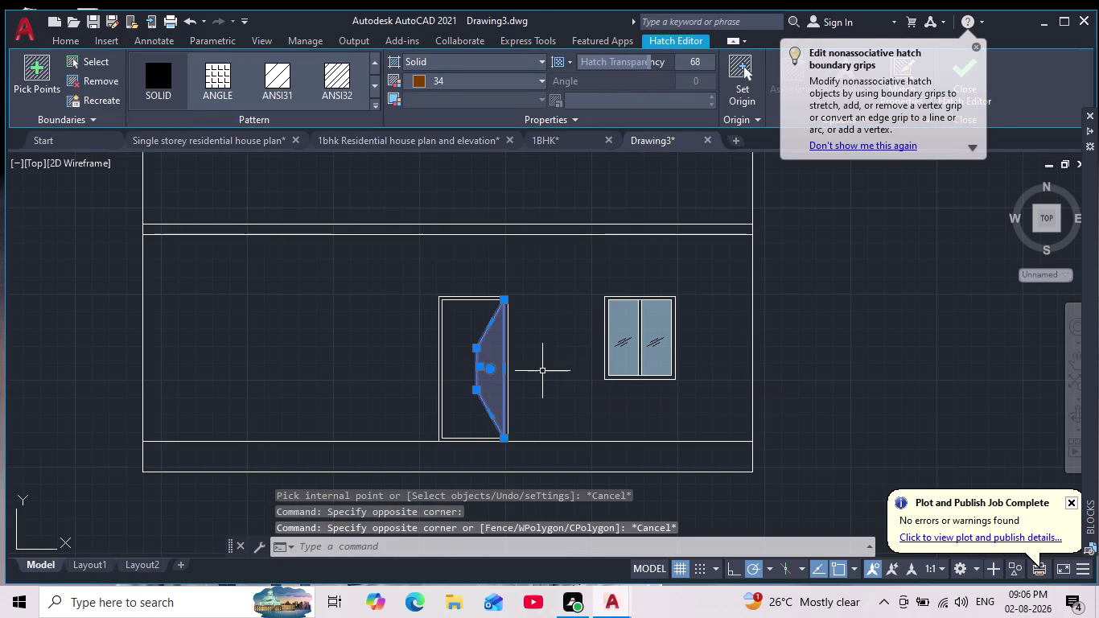
key(Return)
scroll(down, 3)
Cancel the hatch without adding a fill and recentre the elevation.
scroll(up, 3)
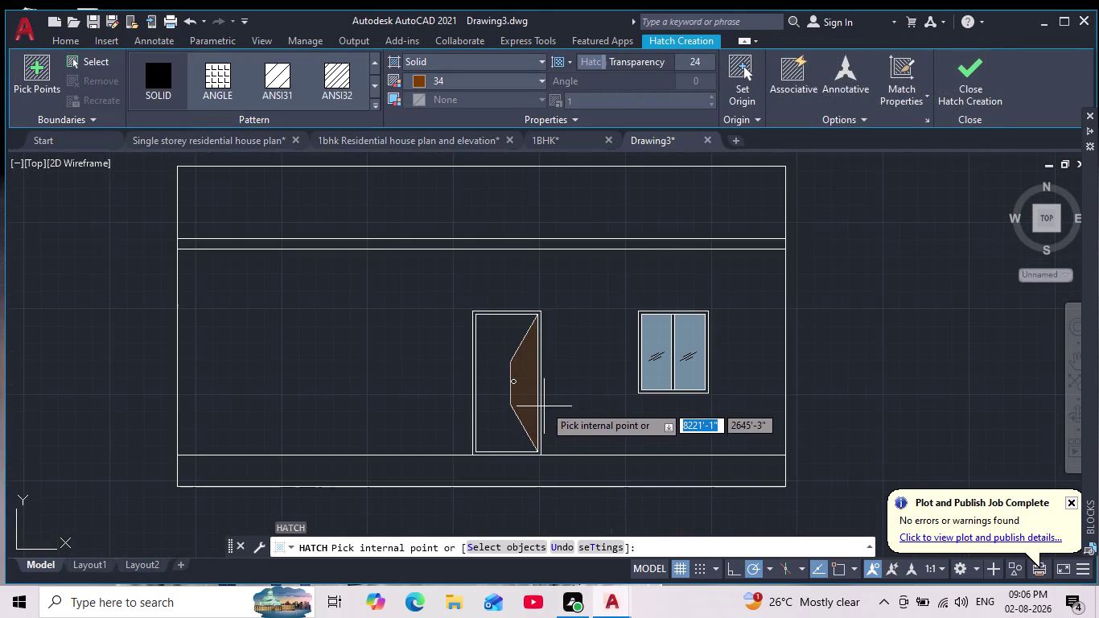
scroll(up, 3)
scroll(up, 3)
scroll(down, 3)
key(Escape)
key(Escape)
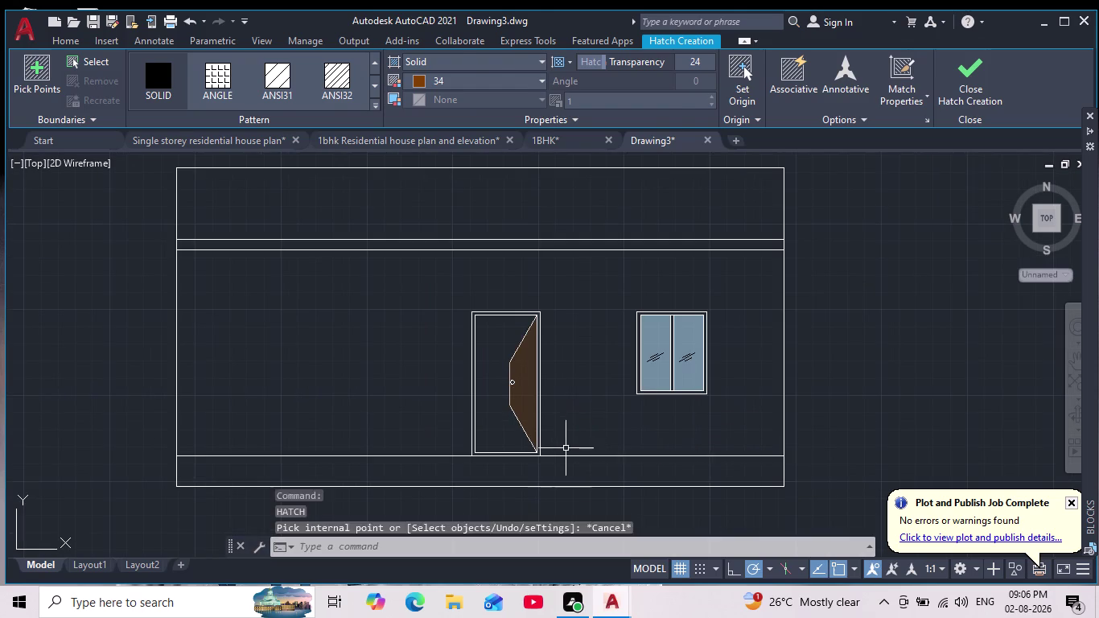
key(Escape)
middle_drag(565, 452, 530, 372)
scroll(down, 3)
scroll(up, 3)
middle_drag(527, 402, 547, 448)
scroll(up, 3)
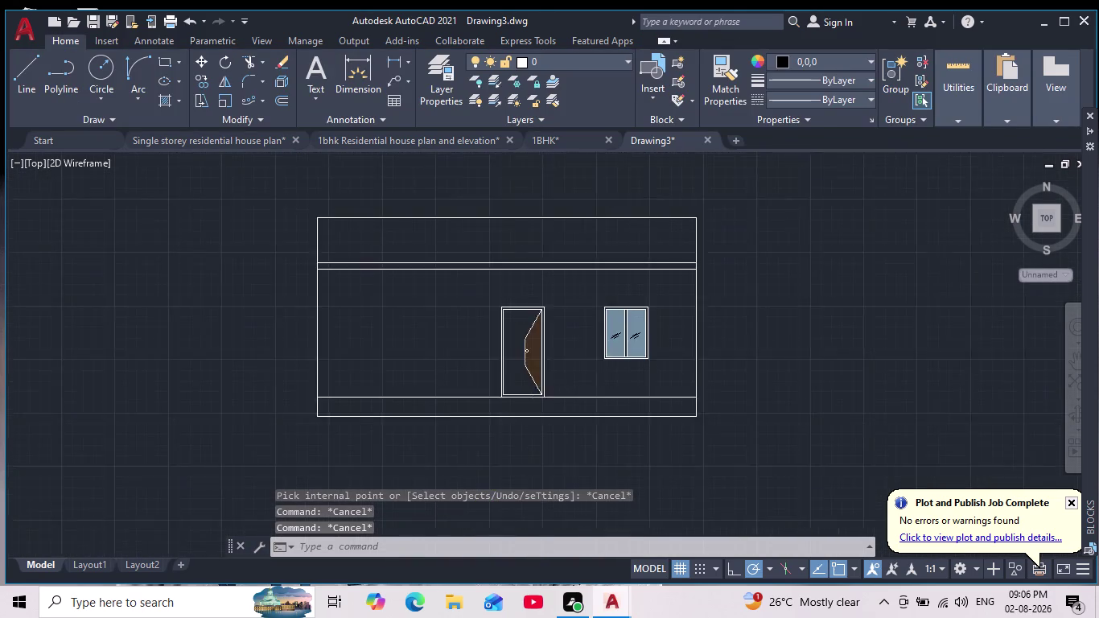
scroll(down, 3)
scroll(down, 3)
scroll(up, 3)
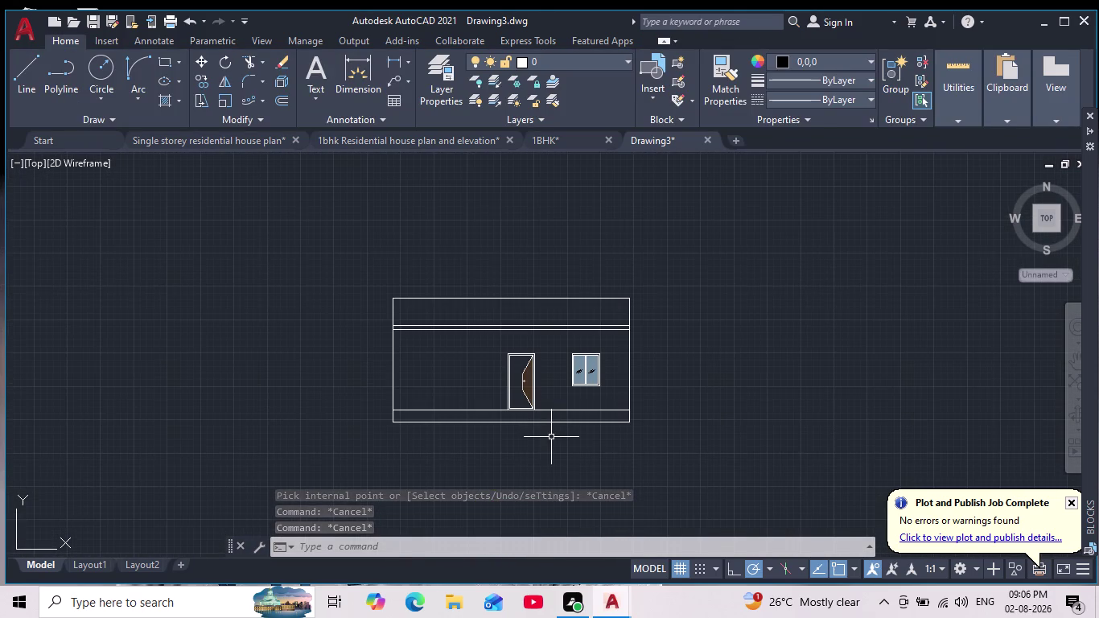
scroll(down, 3)
scroll(up, 3)
scroll(down, 3)
scroll(up, 3)
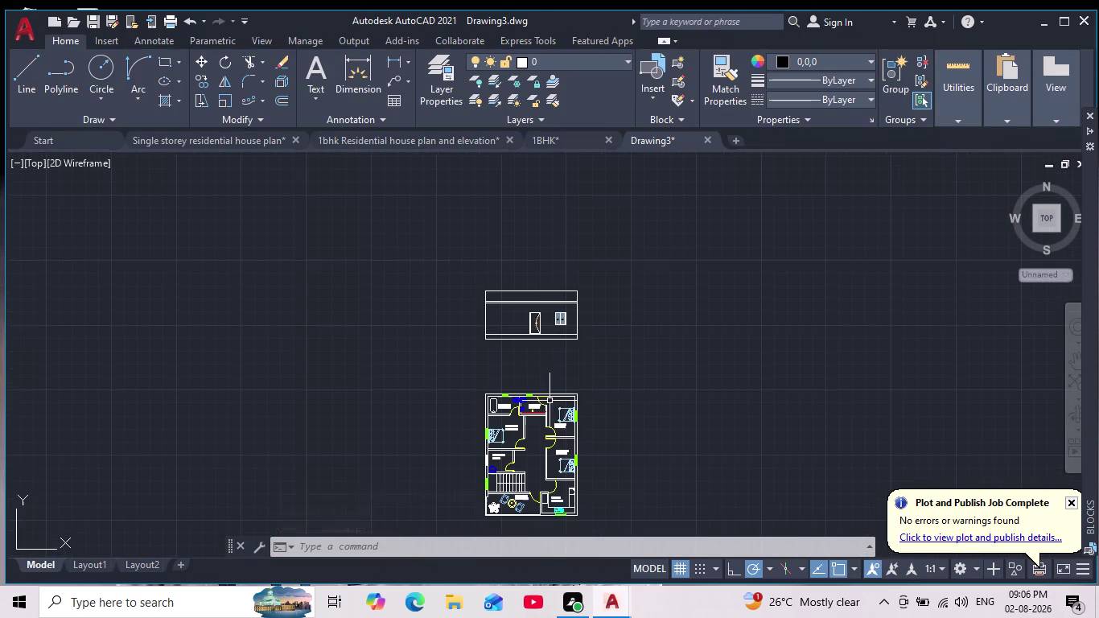
Zoom out and pan down to the floor plan's balcony and kitchen.
middle_drag(532, 358, 534, 414)
scroll(up, 3)
scroll(up, 3)
scroll(up, 3)
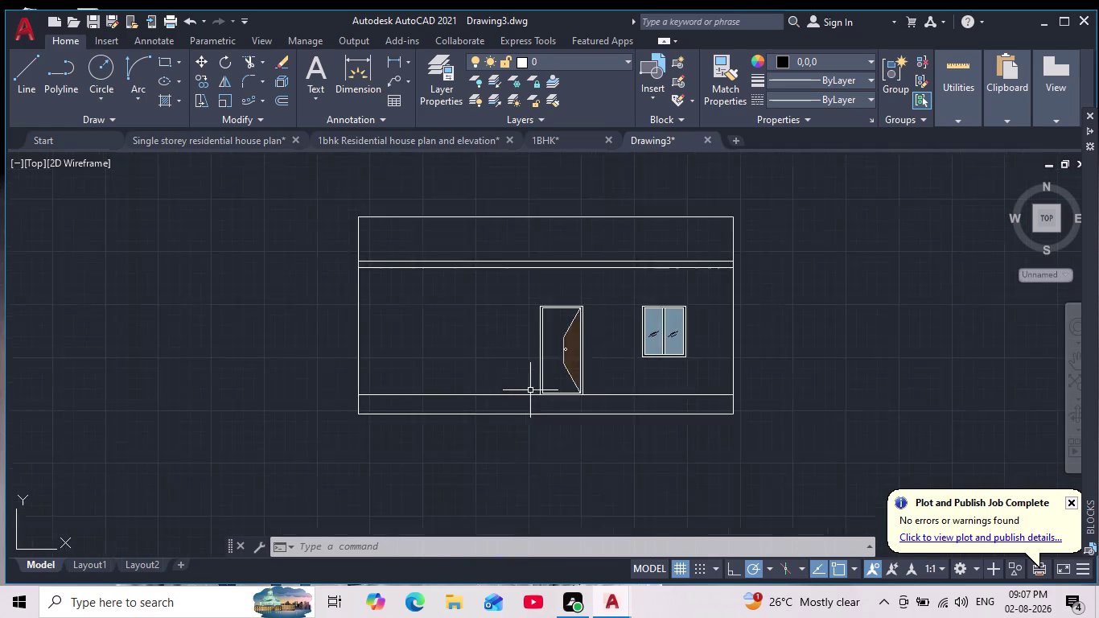
scroll(up, 3)
scroll(down, 3)
scroll(up, 3)
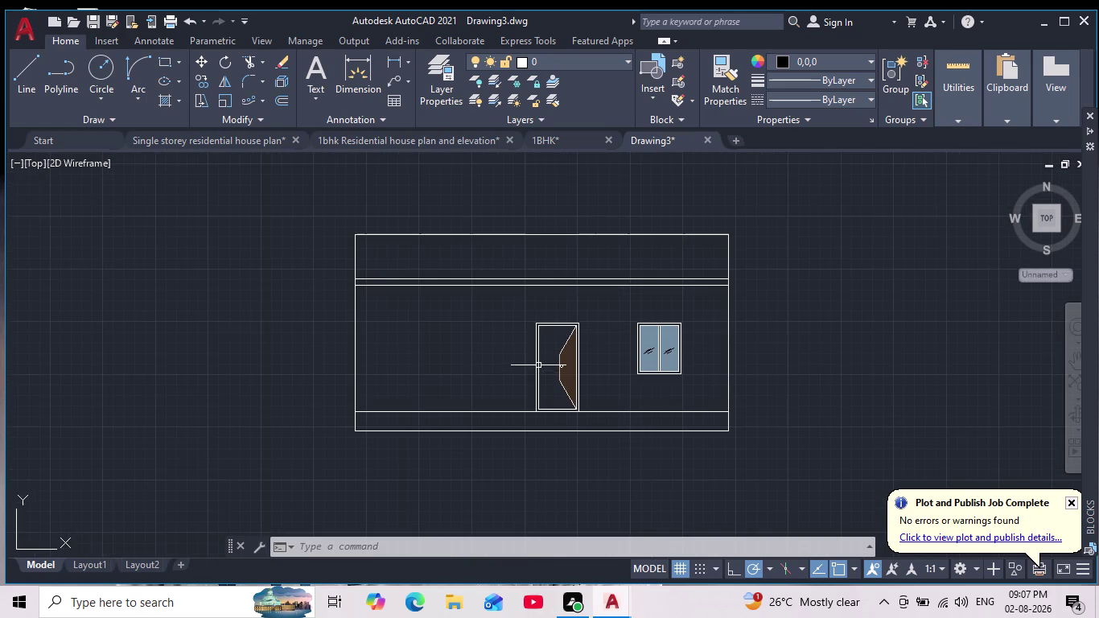
scroll(up, 3)
scroll(down, 3)
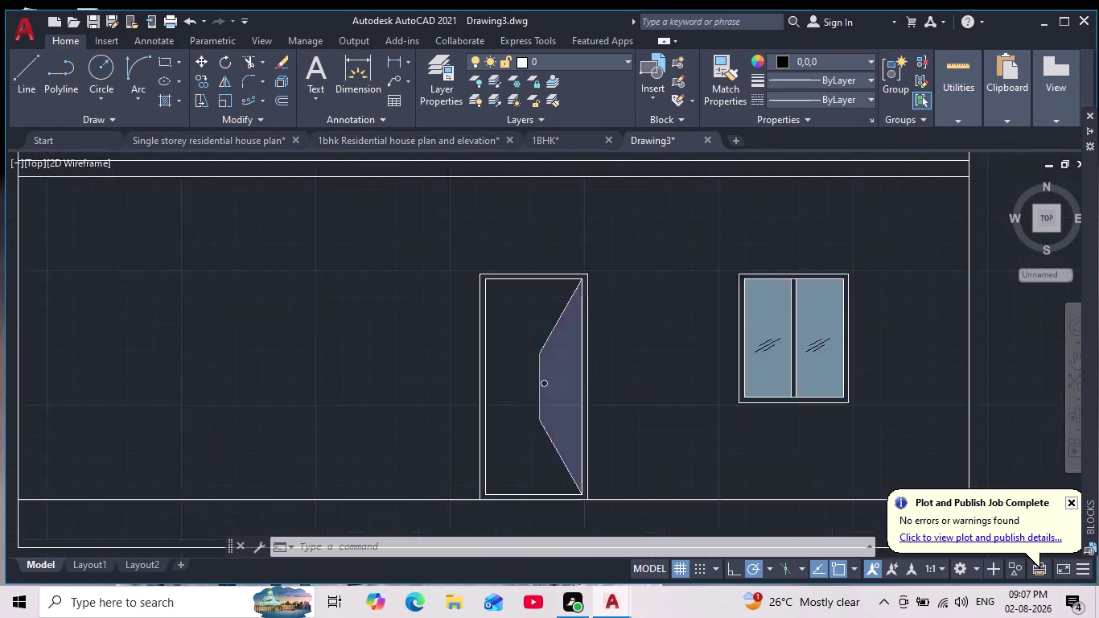
scroll(down, 3)
scroll(up, 3)
scroll(up, 3)
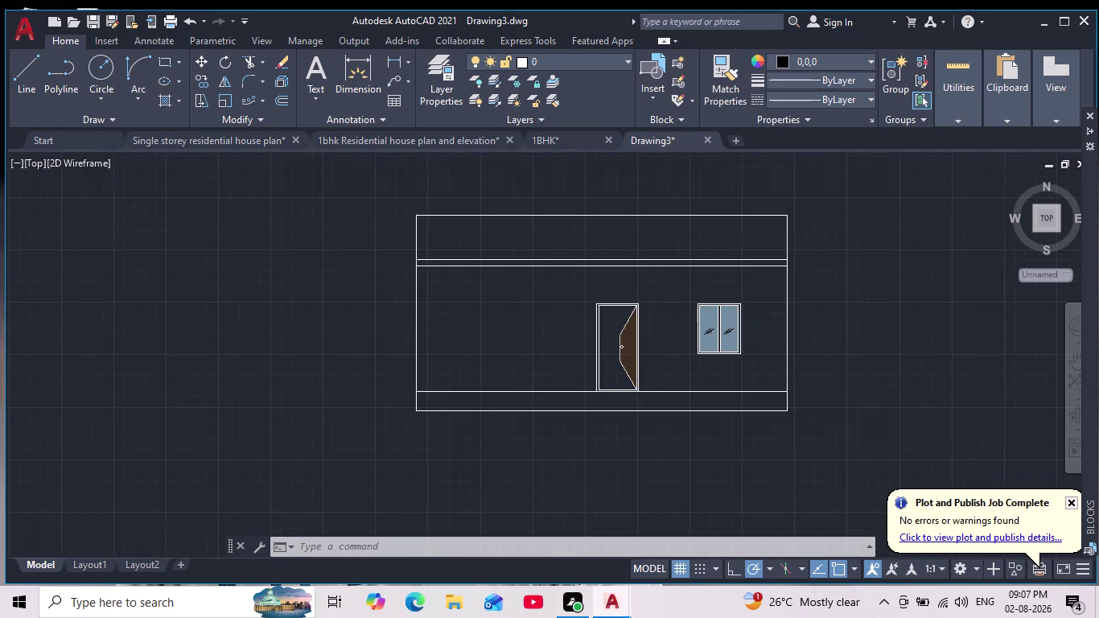
scroll(down, 3)
middle_drag(511, 435, 526, 326)
scroll(down, 3)
scroll(up, 3)
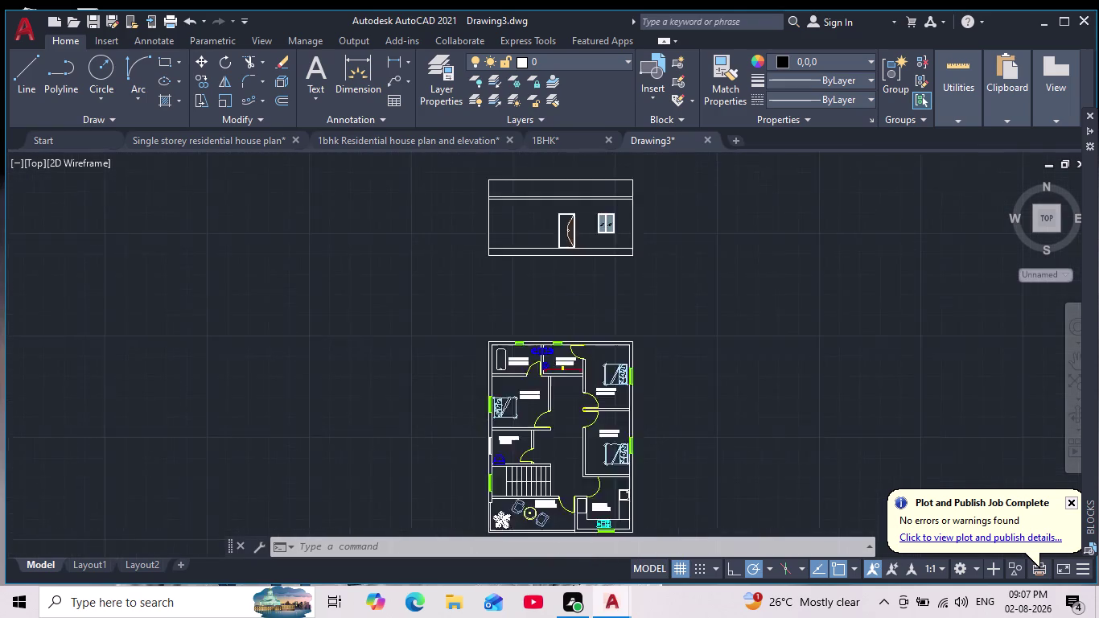
middle_drag(546, 441, 529, 274)
scroll(down, 3)
scroll(up, 3)
scroll(up, 3)
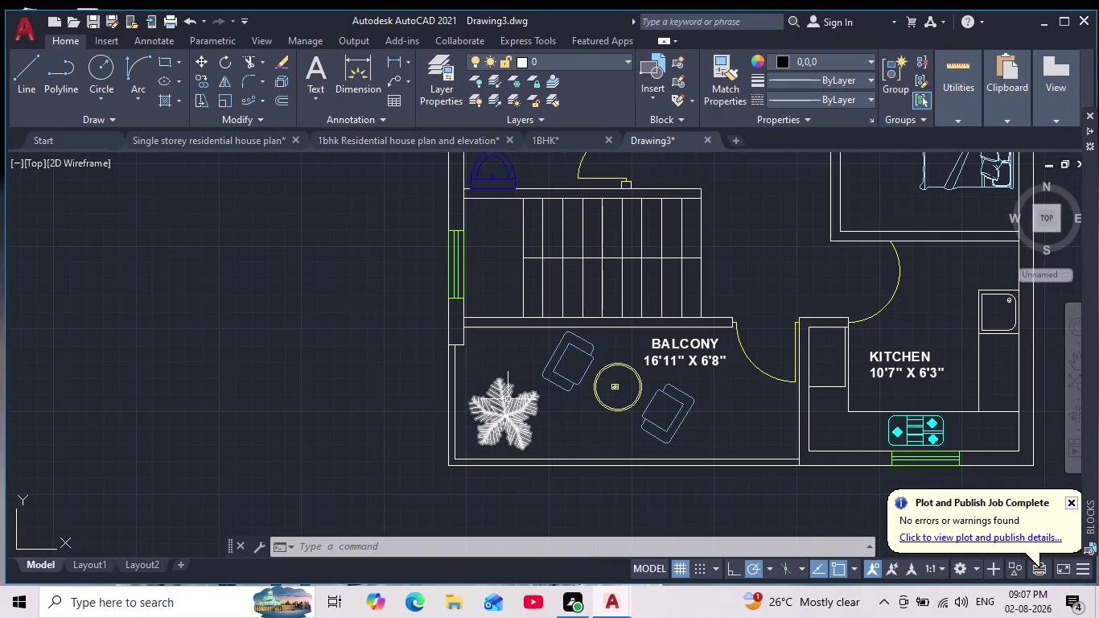
Copy the balcony palm tree from the floor plan to beside the elevation door.
click(505, 401)
middle_drag(356, 279, 370, 384)
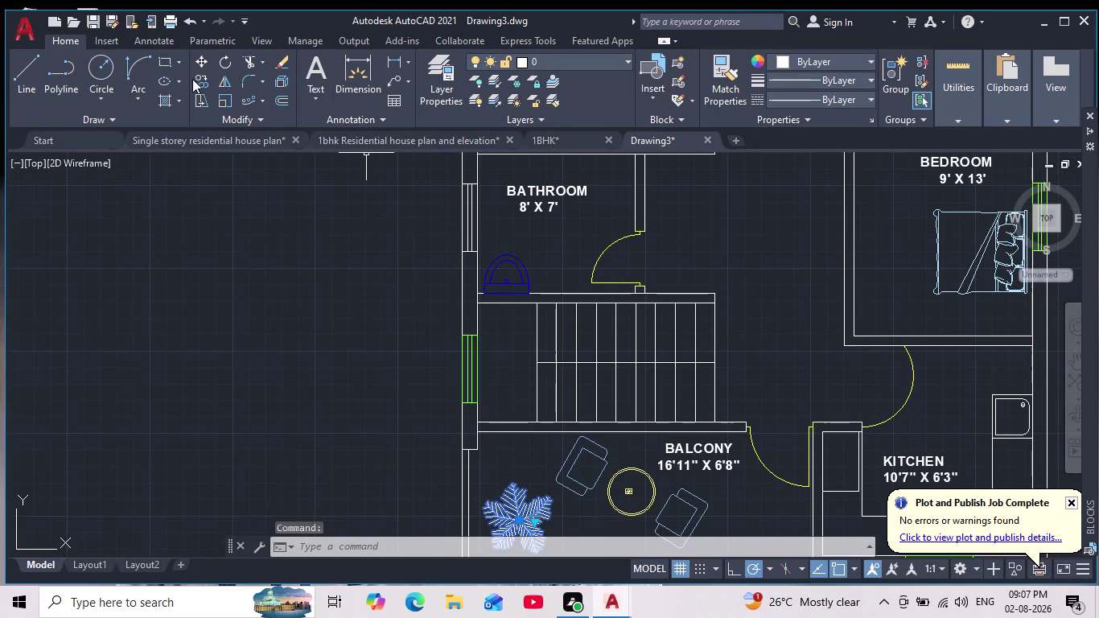
click(196, 79)
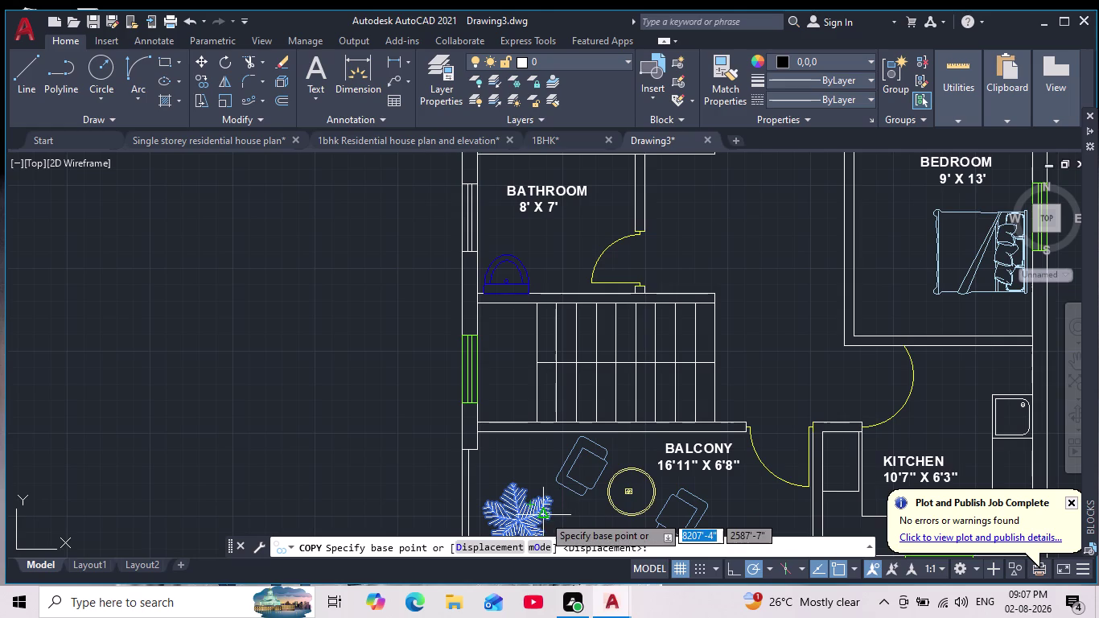
scroll(down, 3)
scroll(up, 3)
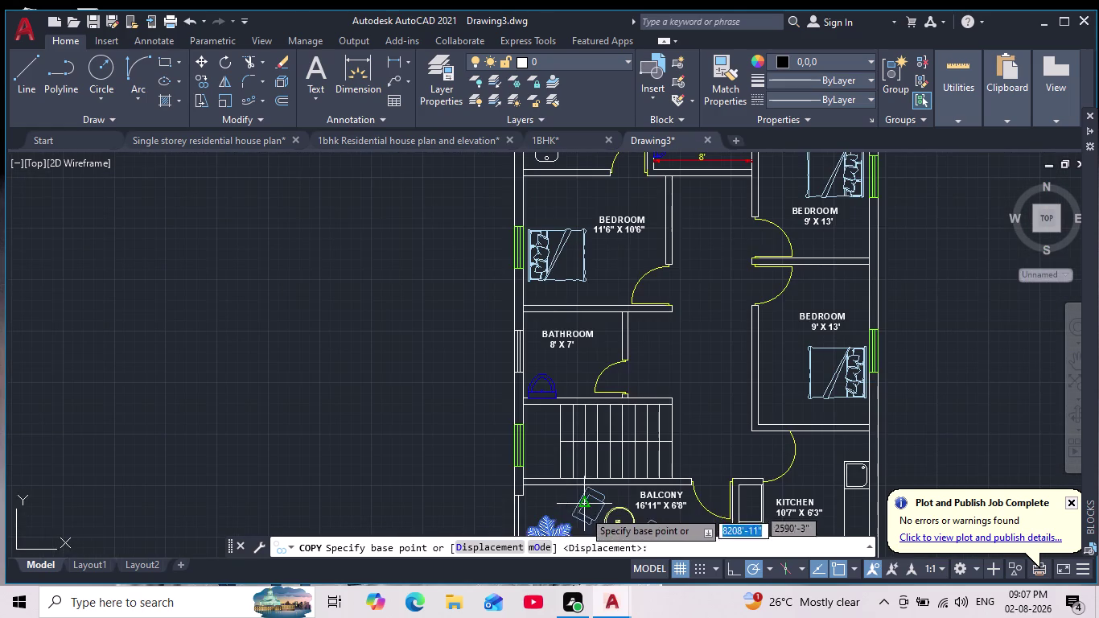
click(558, 527)
middle_drag(465, 180, 499, 381)
scroll(down, 3)
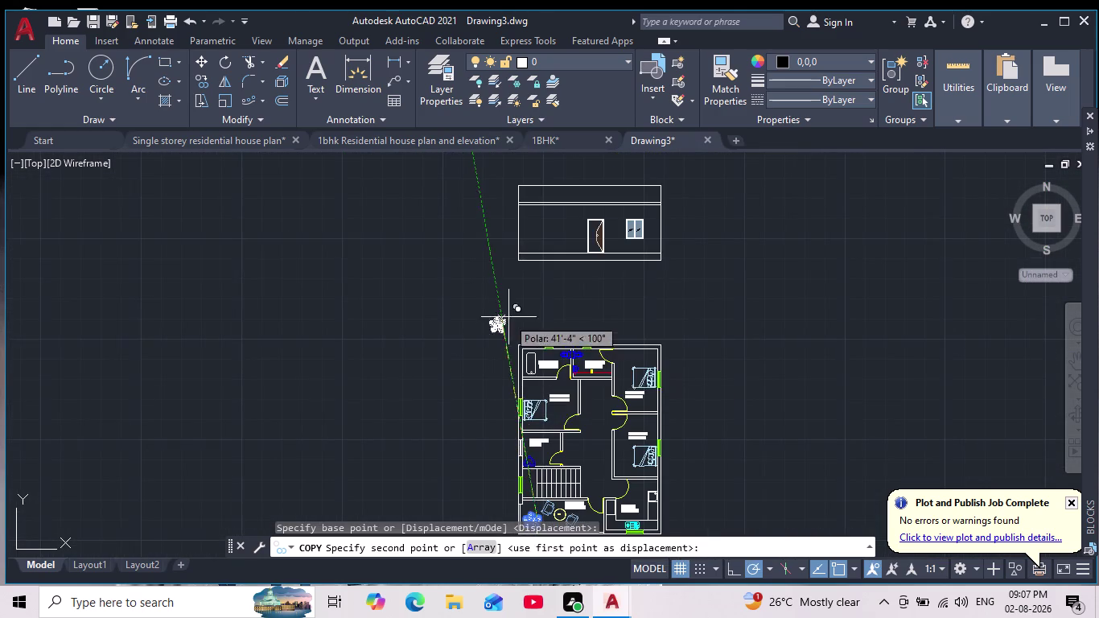
scroll(up, 3)
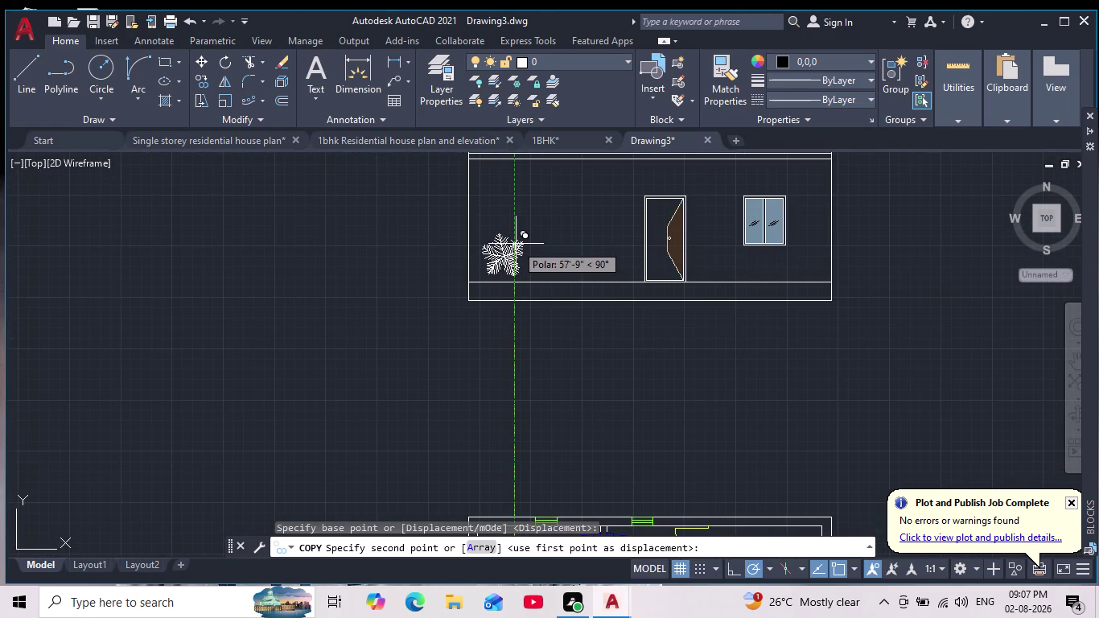
click(515, 243)
key(Escape)
key(grave)
key(Escape)
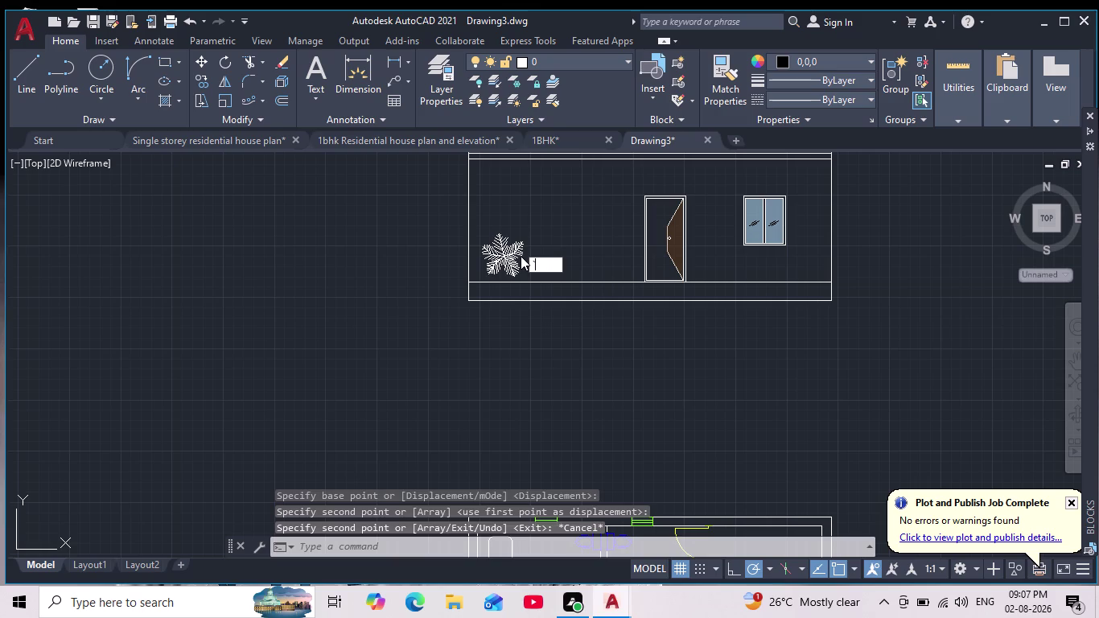
key(Escape)
key(Escape)
Switch the copied tree's visibility state to Type 1 Evergreen (Elevation).
click(504, 250)
scroll(up, 3)
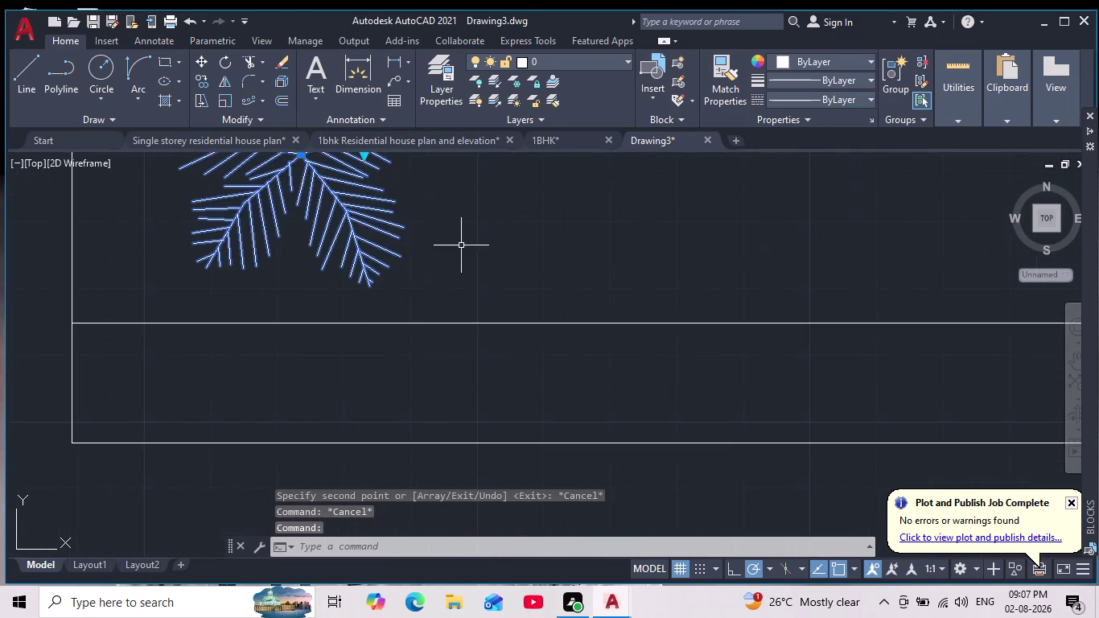
middle_drag(476, 269, 538, 369)
click(429, 256)
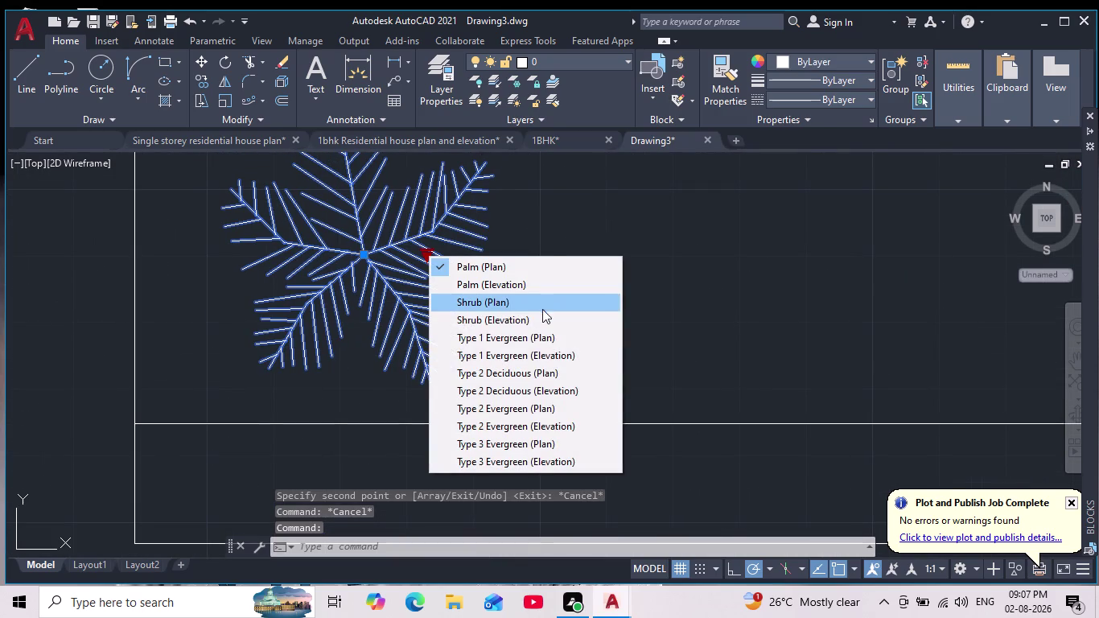
click(549, 404)
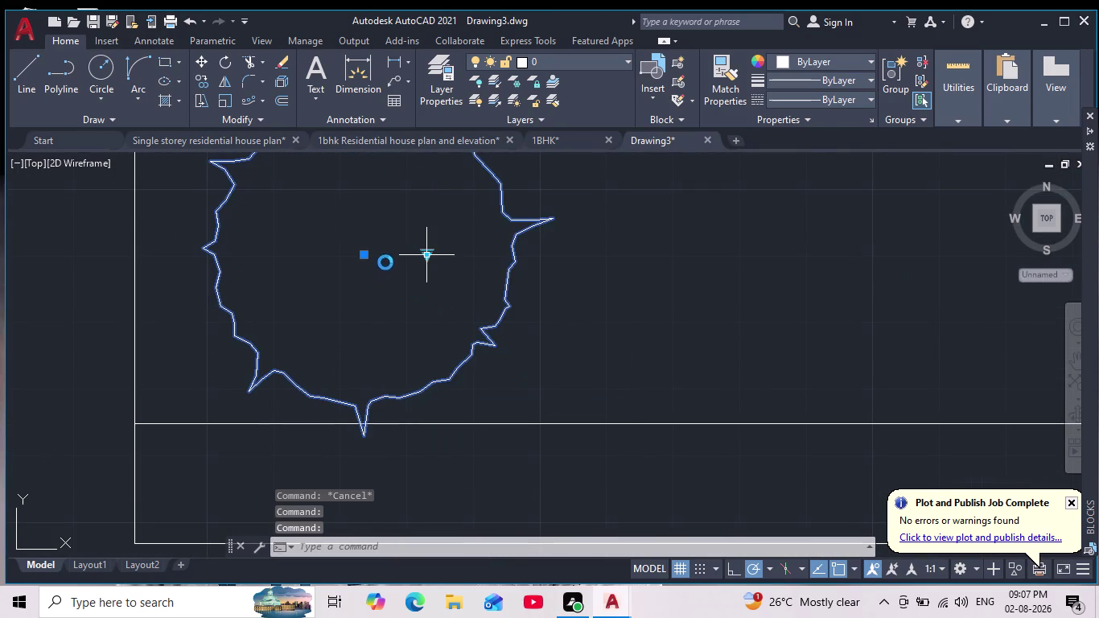
click(432, 256)
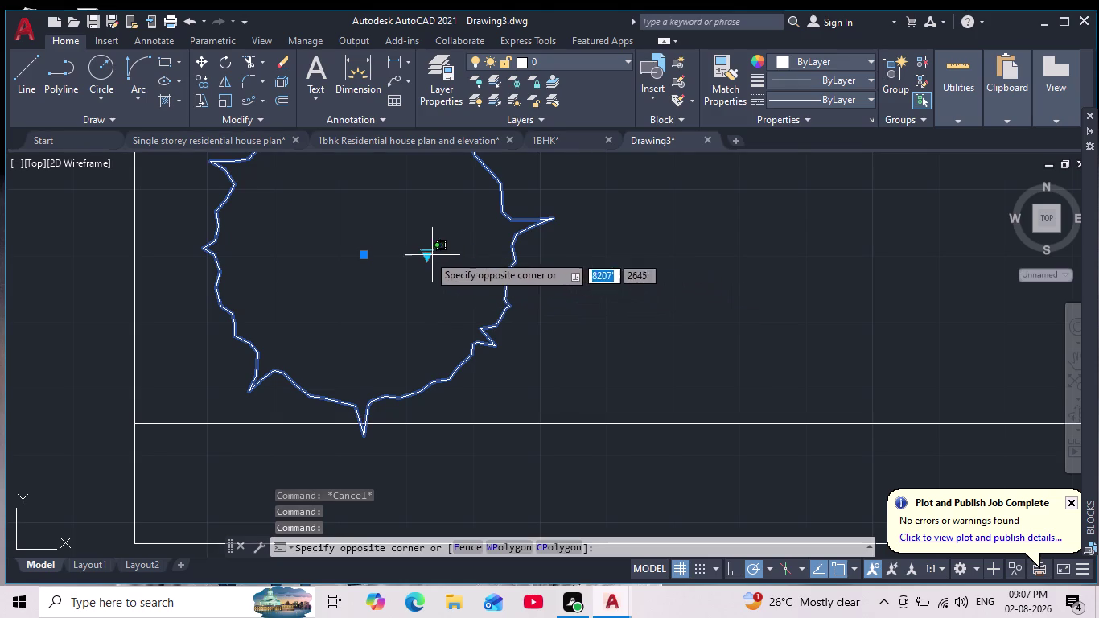
click(427, 254)
click(427, 256)
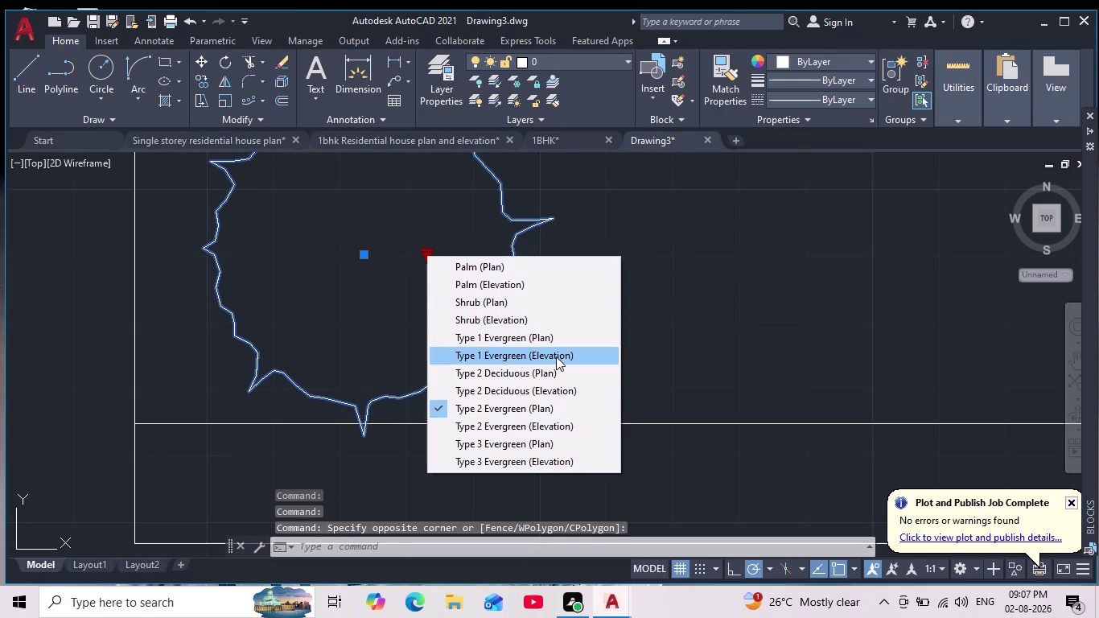
click(554, 354)
scroll(down, 3)
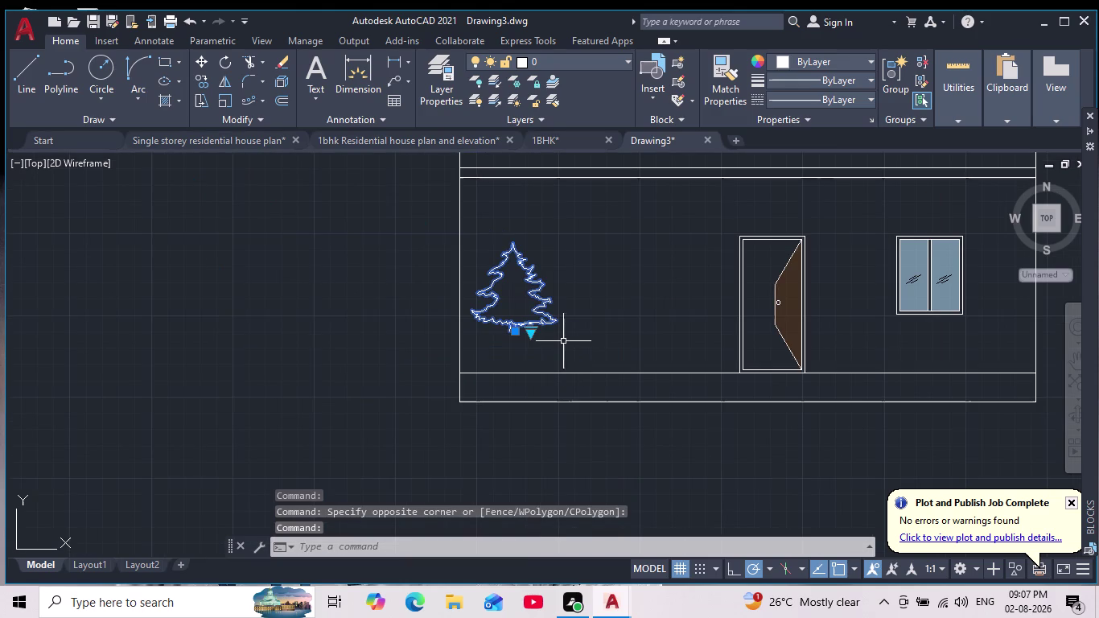
middle_drag(567, 338, 531, 375)
scroll(up, 3)
key(Escape)
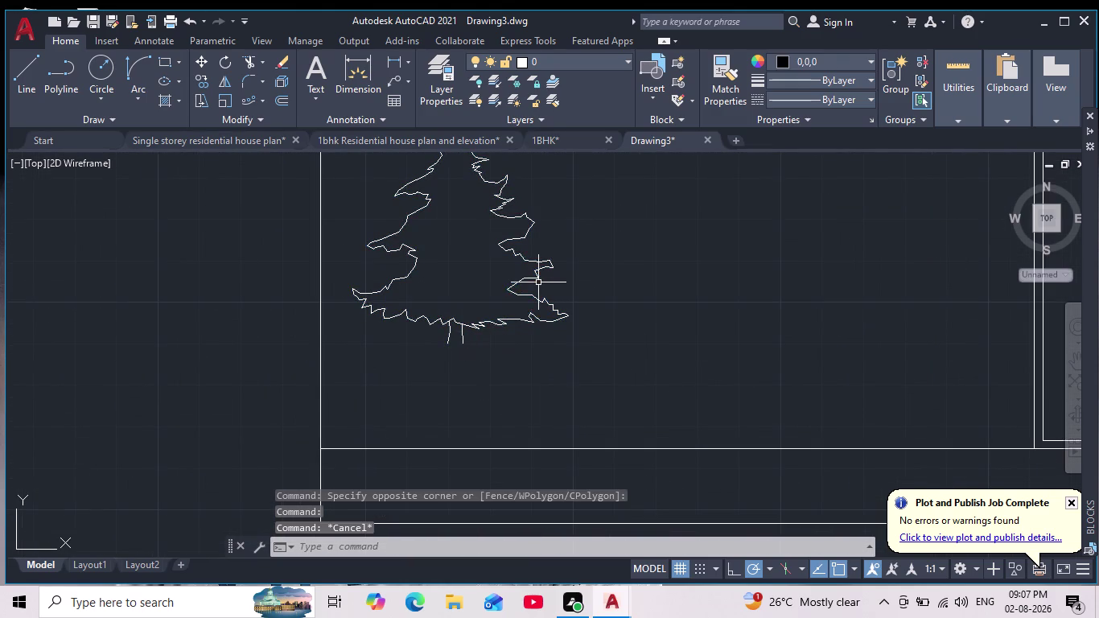
scroll(down, 3)
middle_drag(589, 303, 555, 396)
scroll(down, 3)
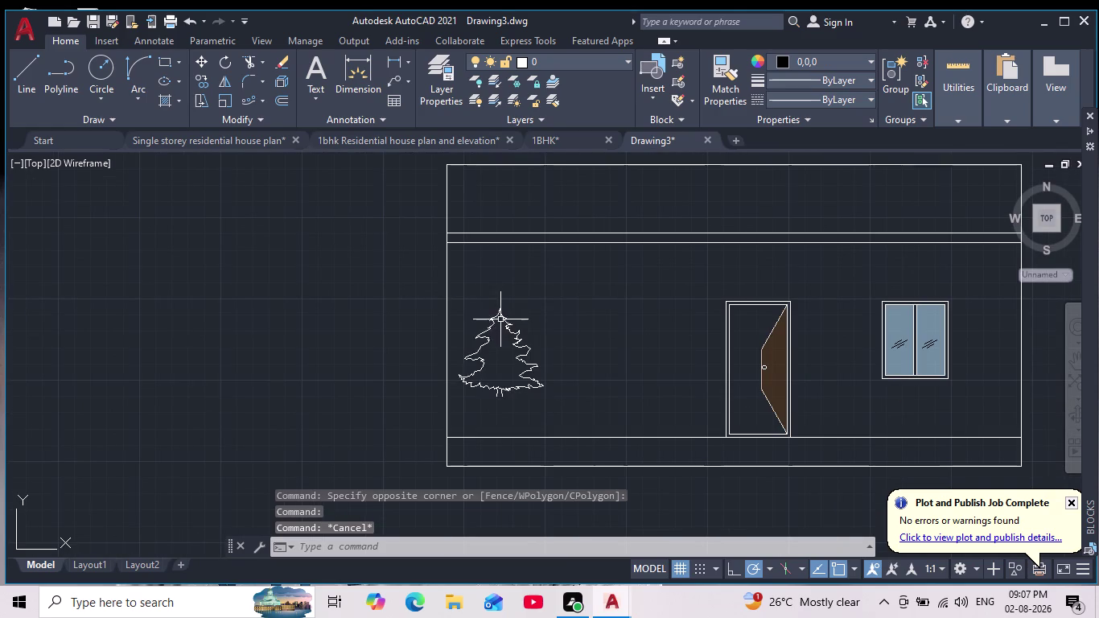
Stretch the evergreen tree's base down onto the elevation's ground line.
click(501, 317)
drag(201, 58, 217, 66)
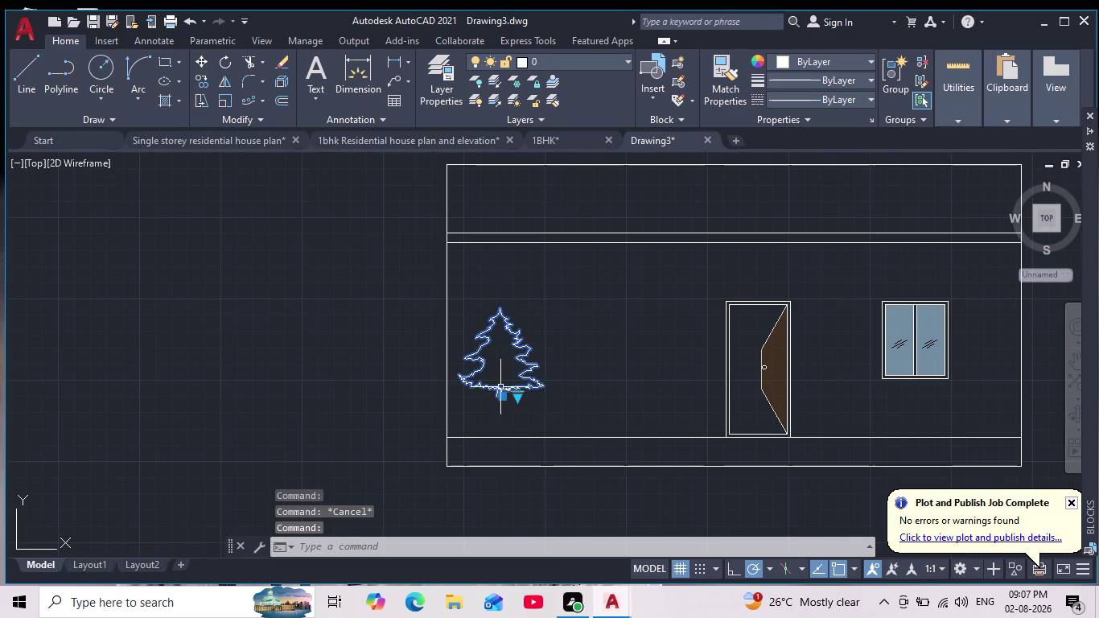
click(501, 399)
click(501, 436)
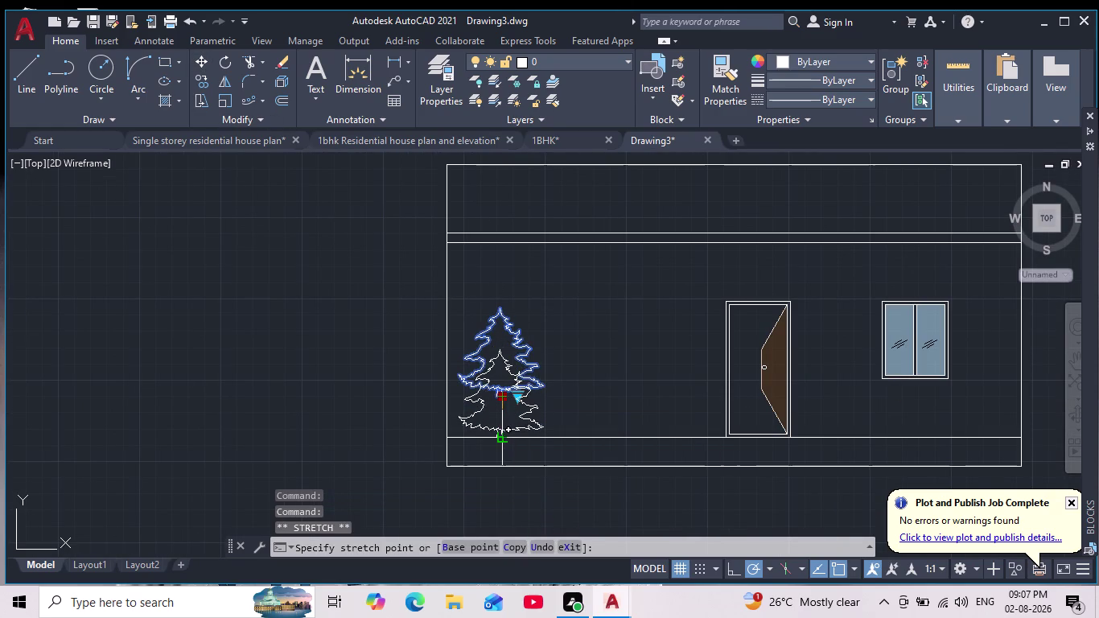
scroll(down, 3)
key(Escape)
middle_drag(576, 495, 521, 454)
scroll(up, 3)
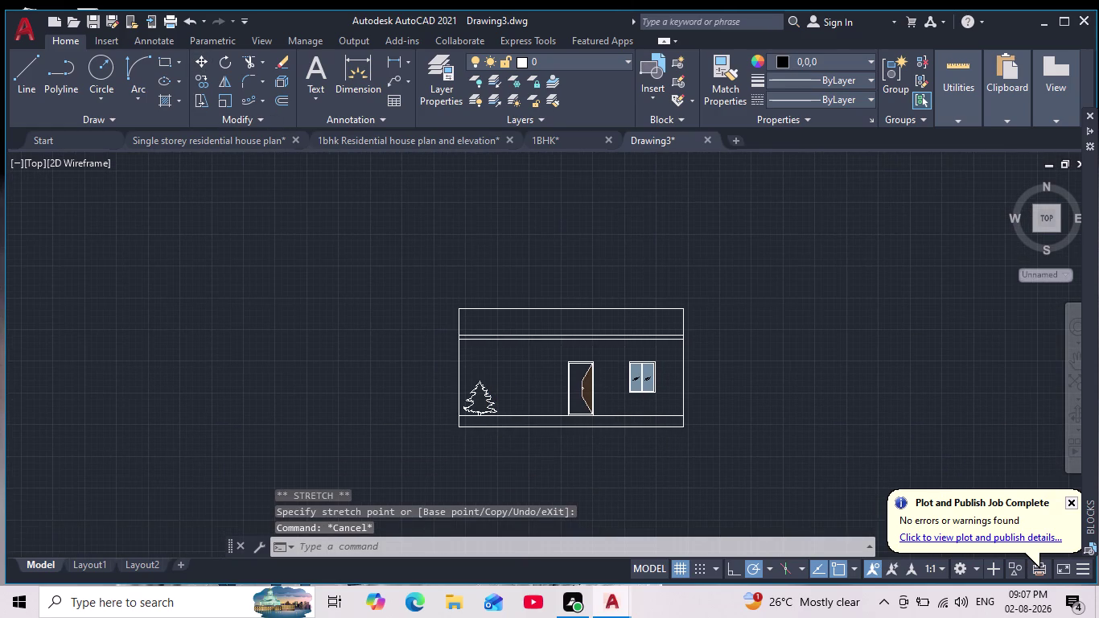
scroll(down, 3)
middle_drag(543, 461, 493, 355)
scroll(up, 3)
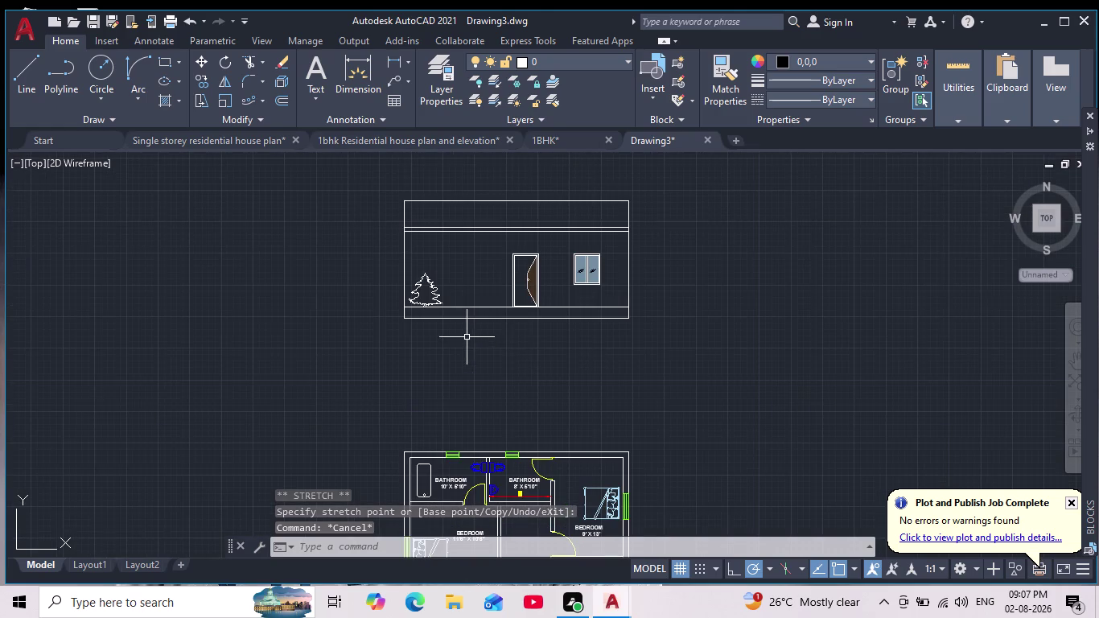
middle_drag(471, 340, 480, 420)
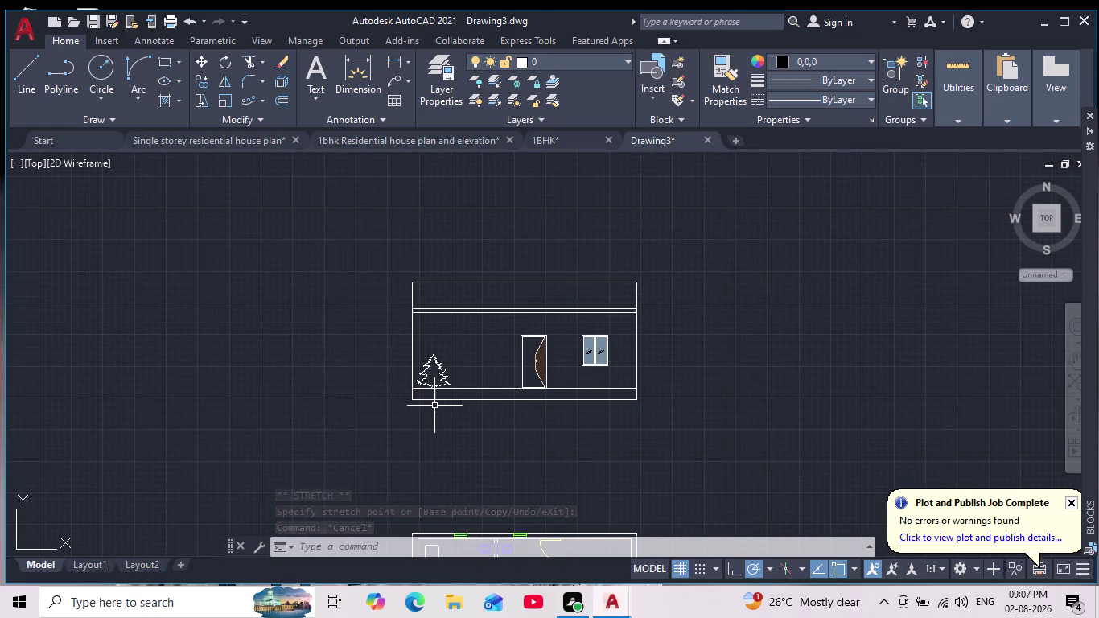
scroll(up, 3)
scroll(down, 3)
middle_drag(434, 406, 411, 482)
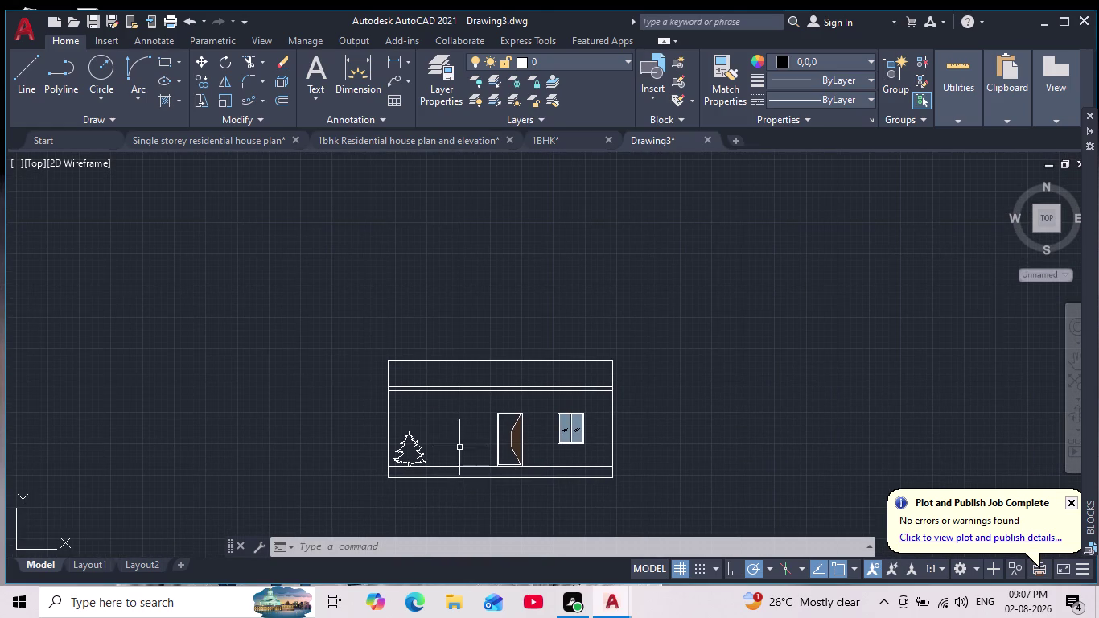
scroll(up, 3)
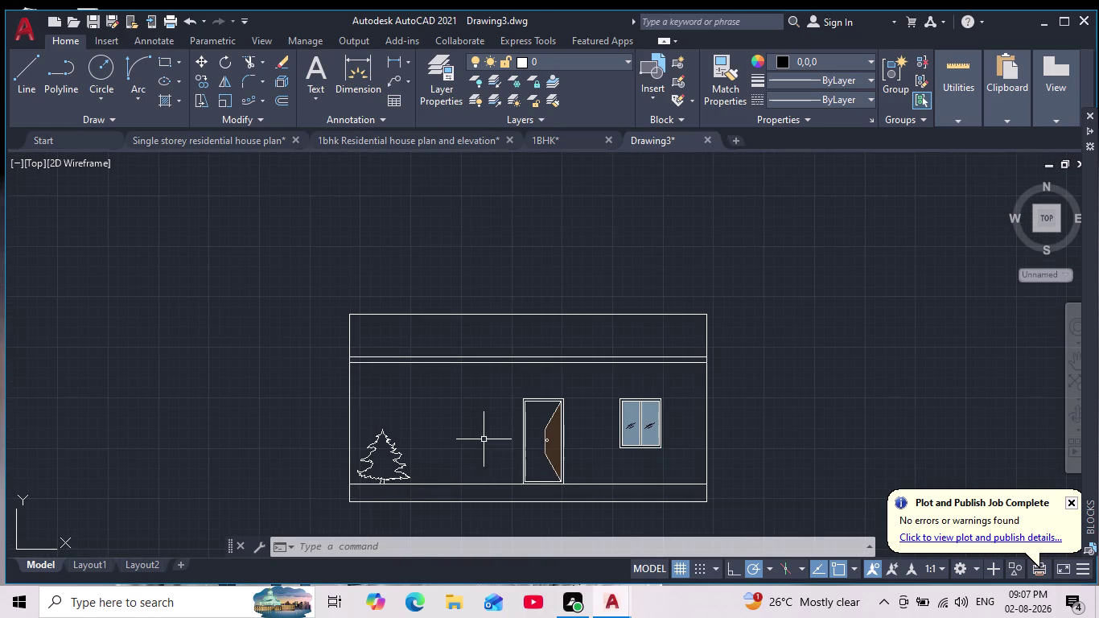
scroll(down, 3)
scroll(up, 3)
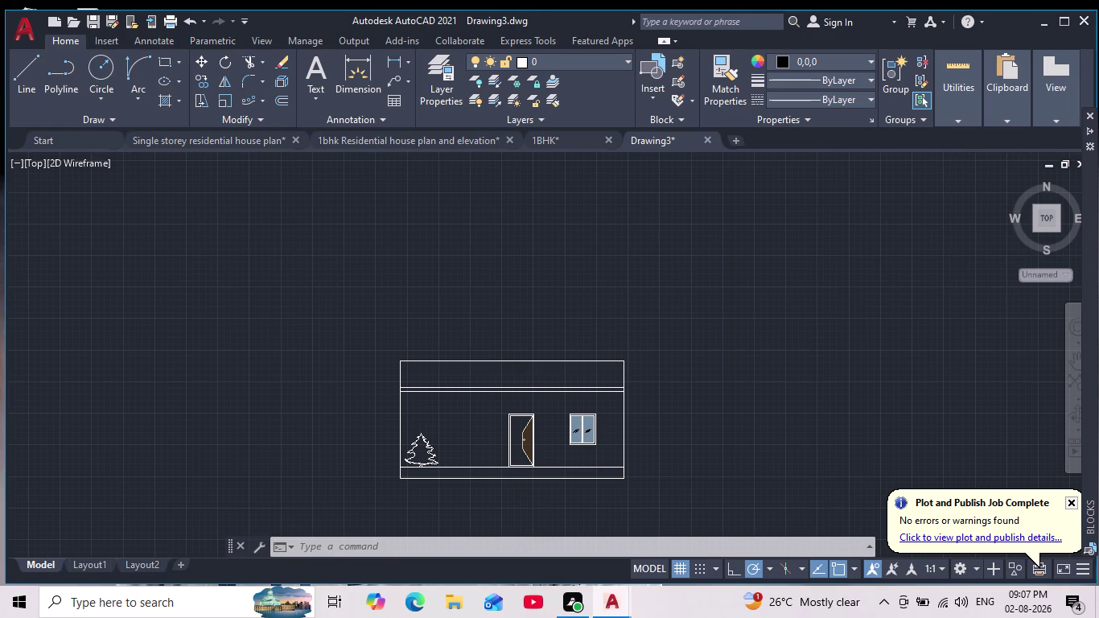
Start a Solid hatch with the colour set to dark red 153,27,30.
key(h)
key(Return)
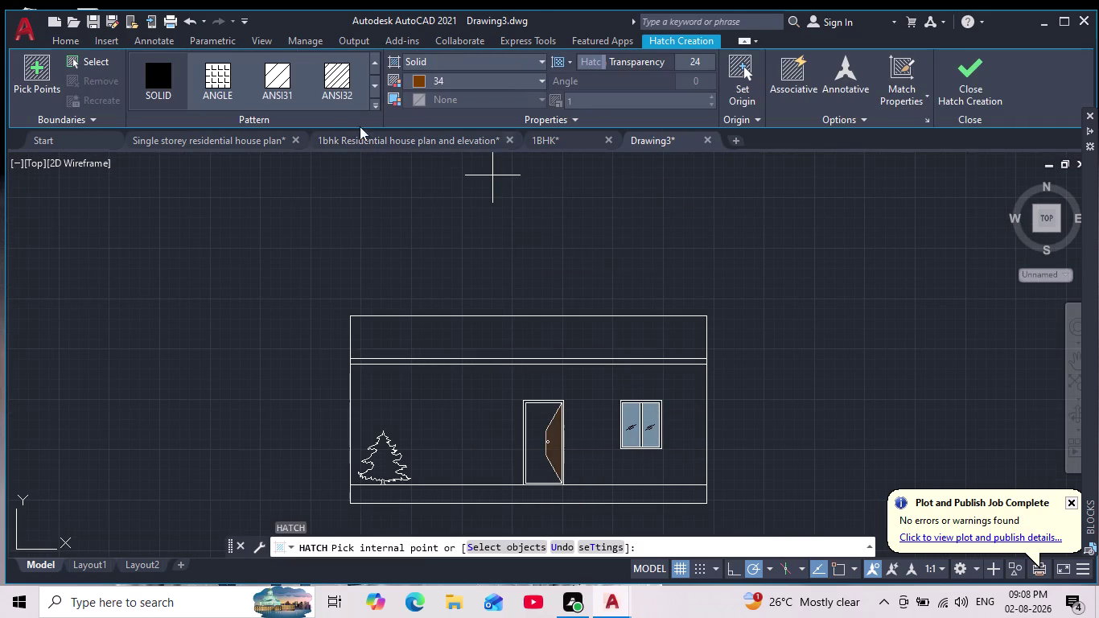
click(419, 62)
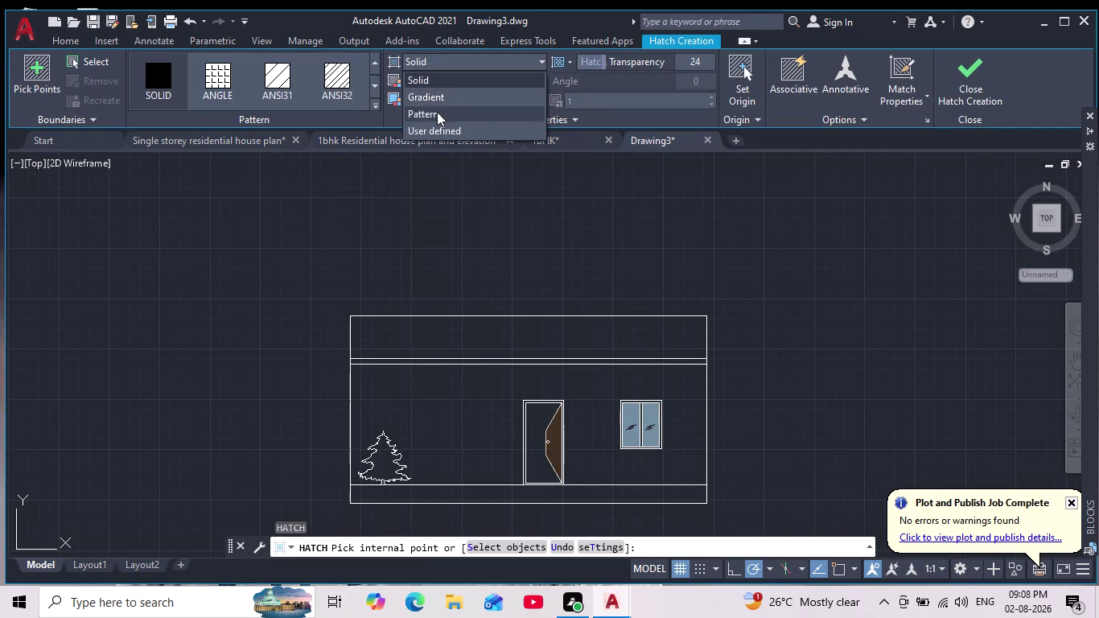
click(435, 79)
click(420, 78)
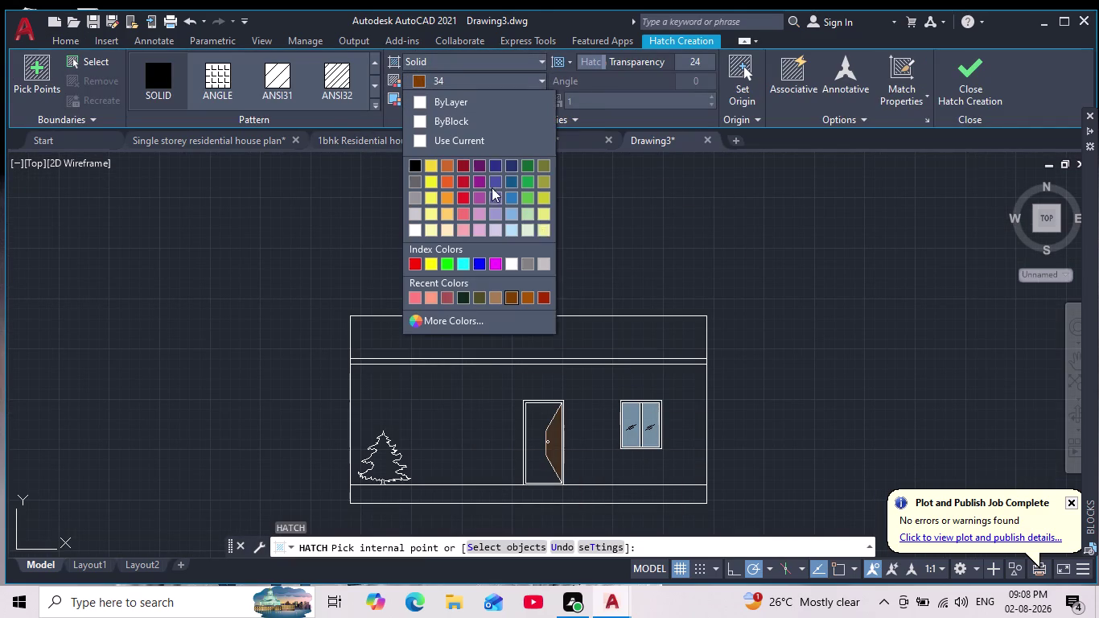
click(514, 230)
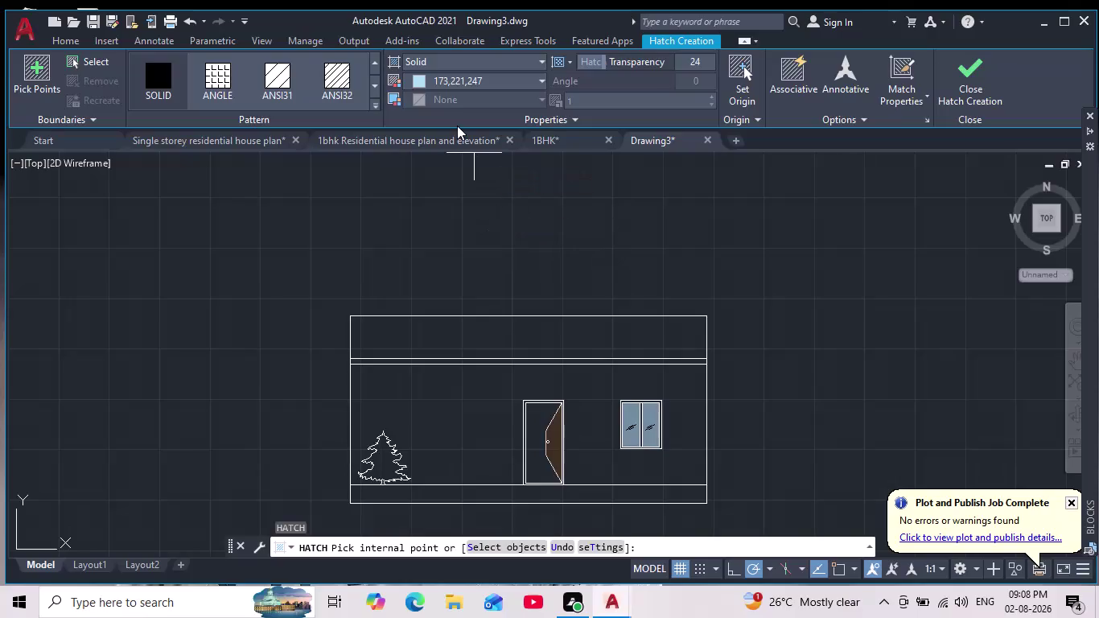
click(419, 80)
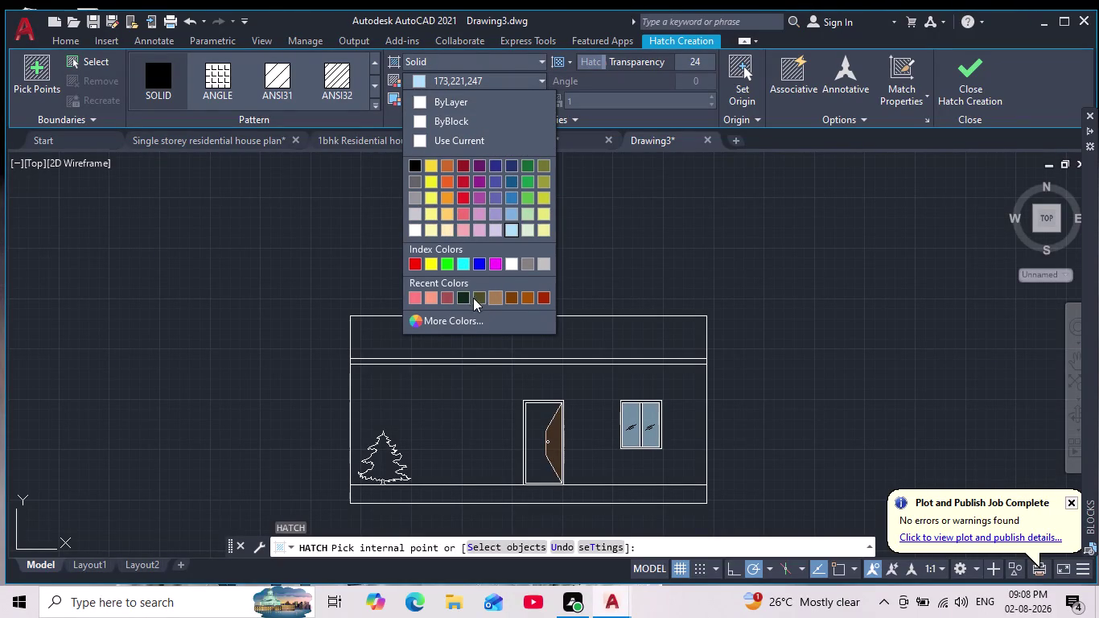
click(465, 164)
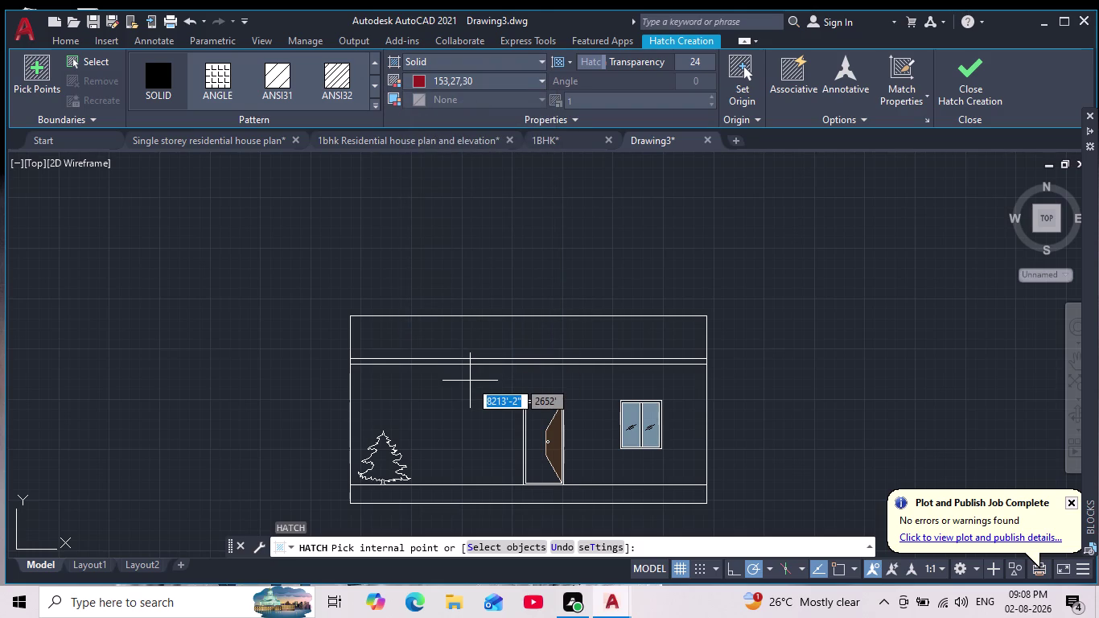
Fill the wall area below the parapet and reduce the hatch's transparency.
scroll(down, 3)
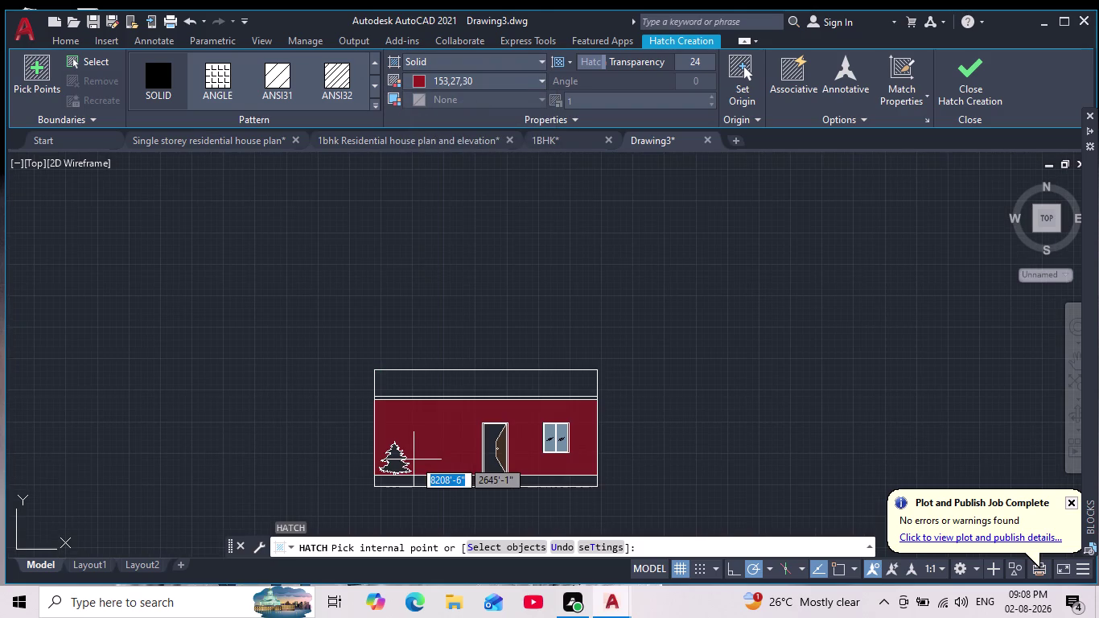
scroll(up, 3)
click(453, 410)
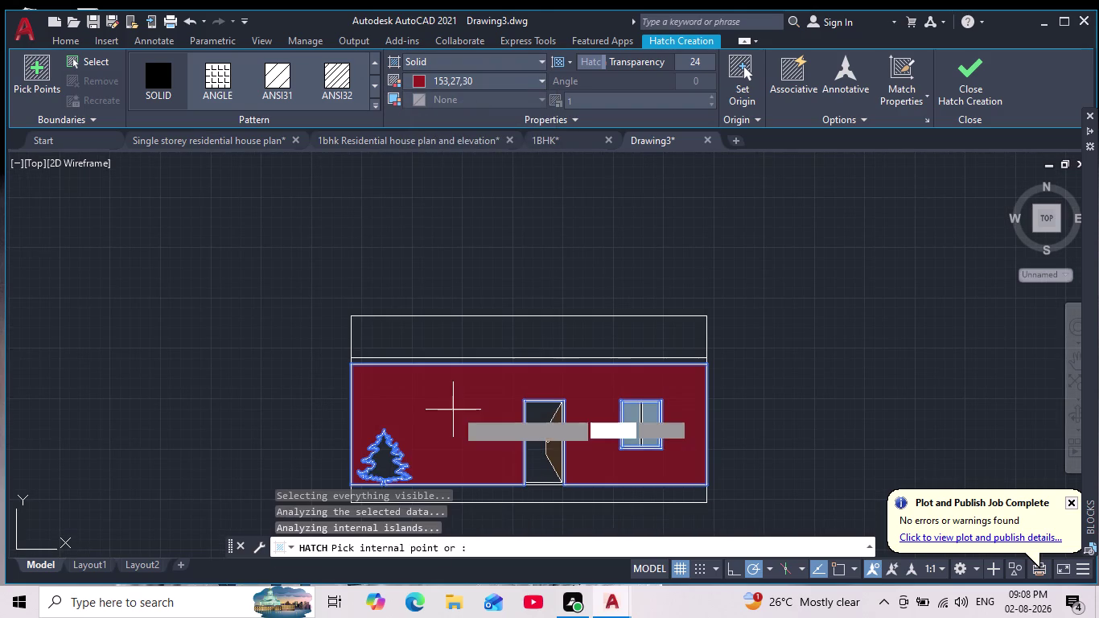
drag(609, 59, 585, 65)
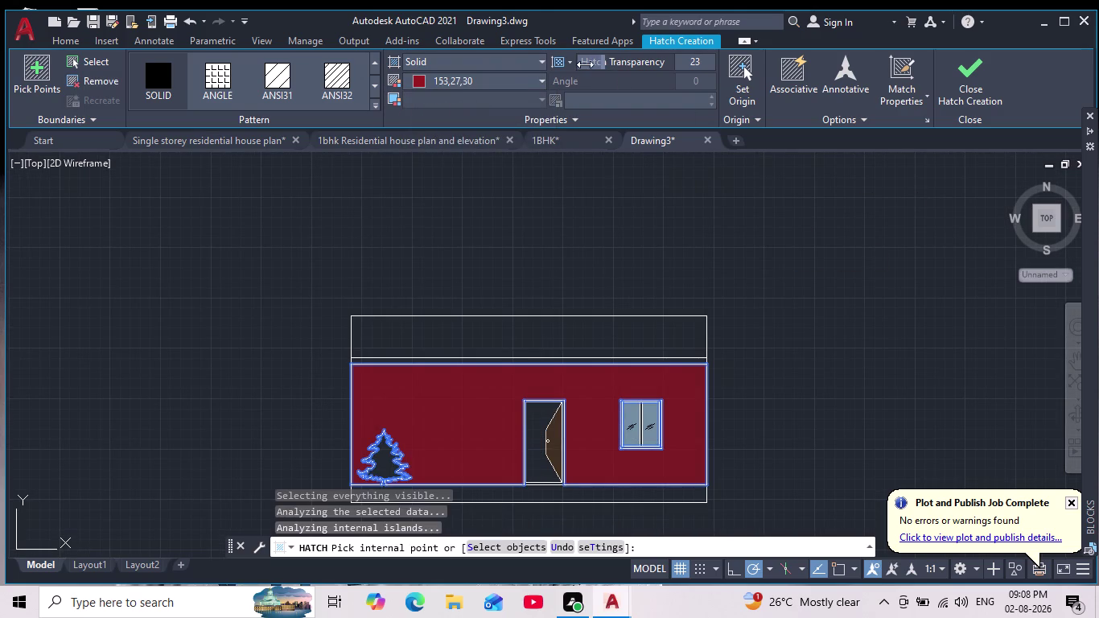
drag(584, 65, 581, 86)
key(Escape)
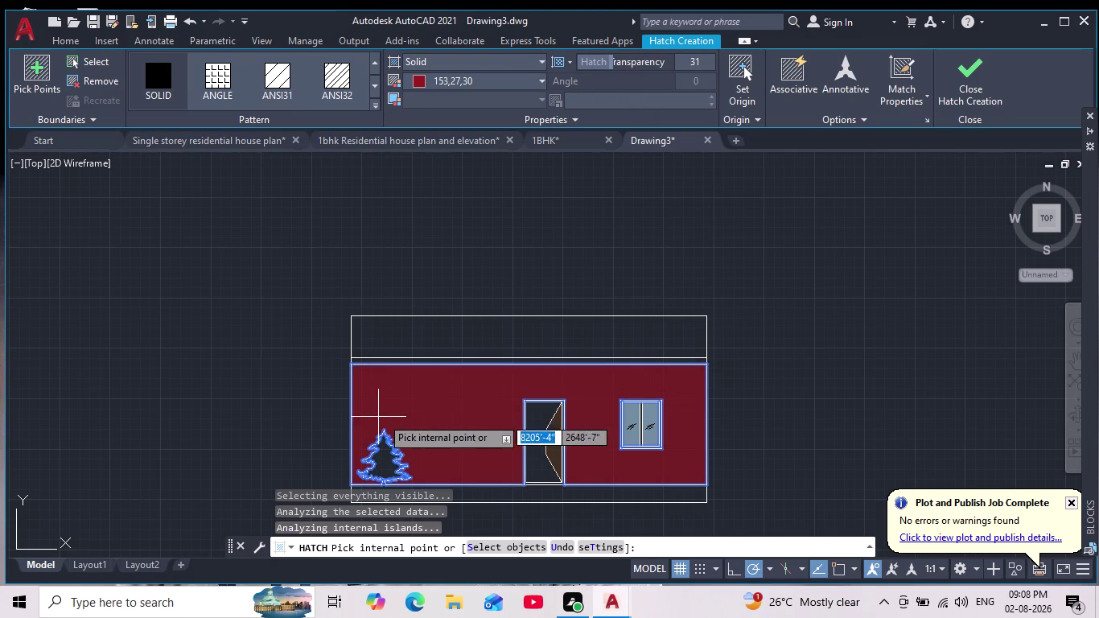
click(417, 408)
click(466, 398)
key(Escape)
key(Escape)
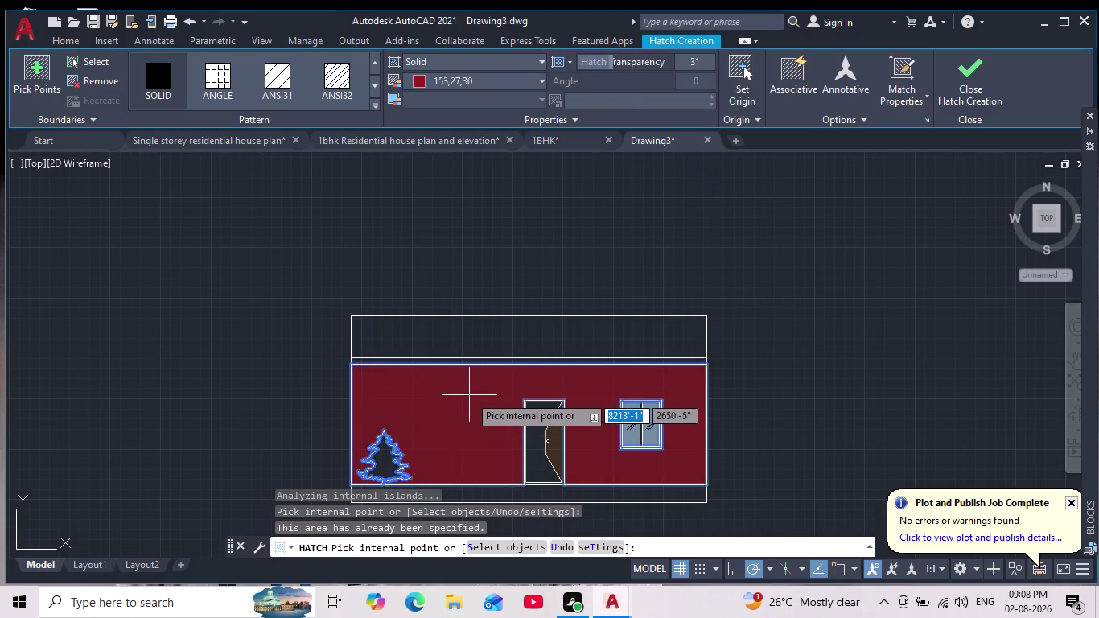
key(Escape)
key(Return)
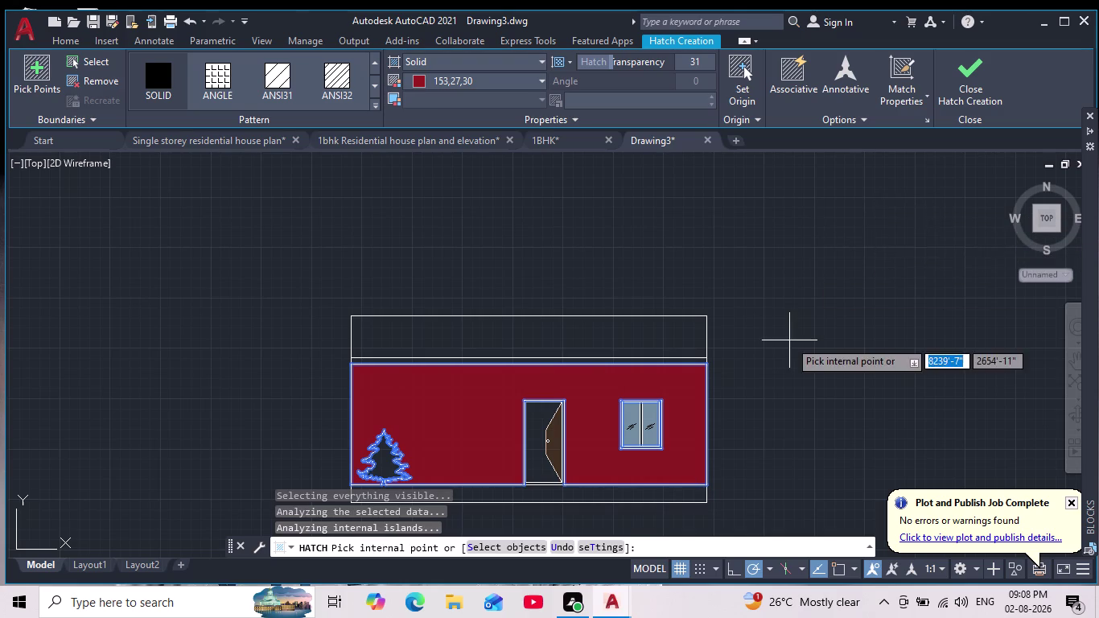
scroll(down, 3)
scroll(up, 3)
middle_drag(750, 321, 752, 356)
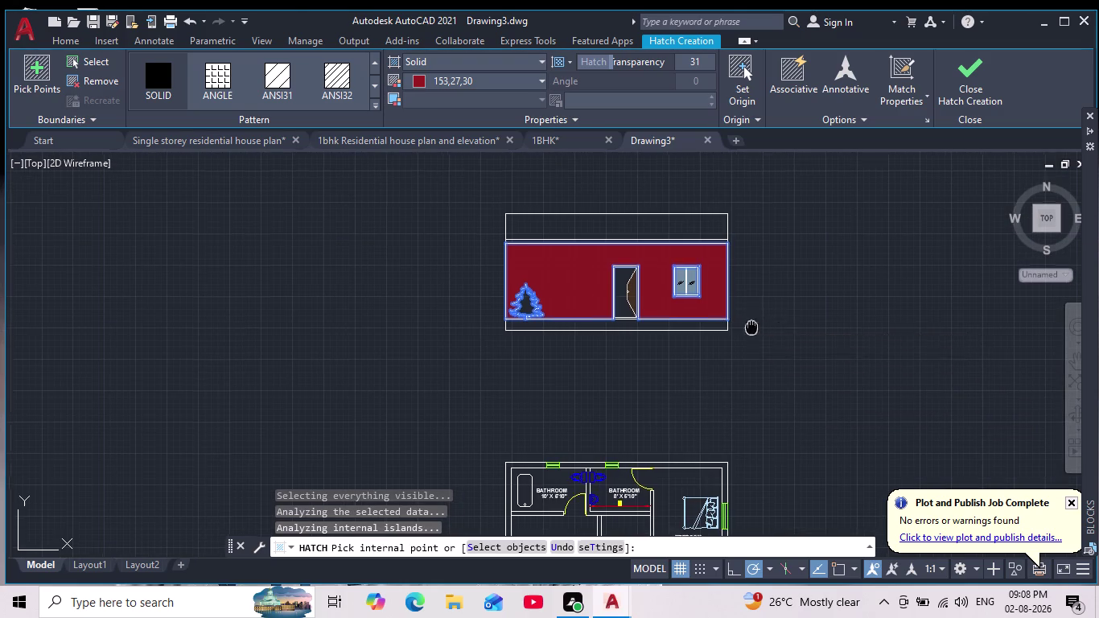
middle_drag(752, 356, 751, 387)
key(Escape)
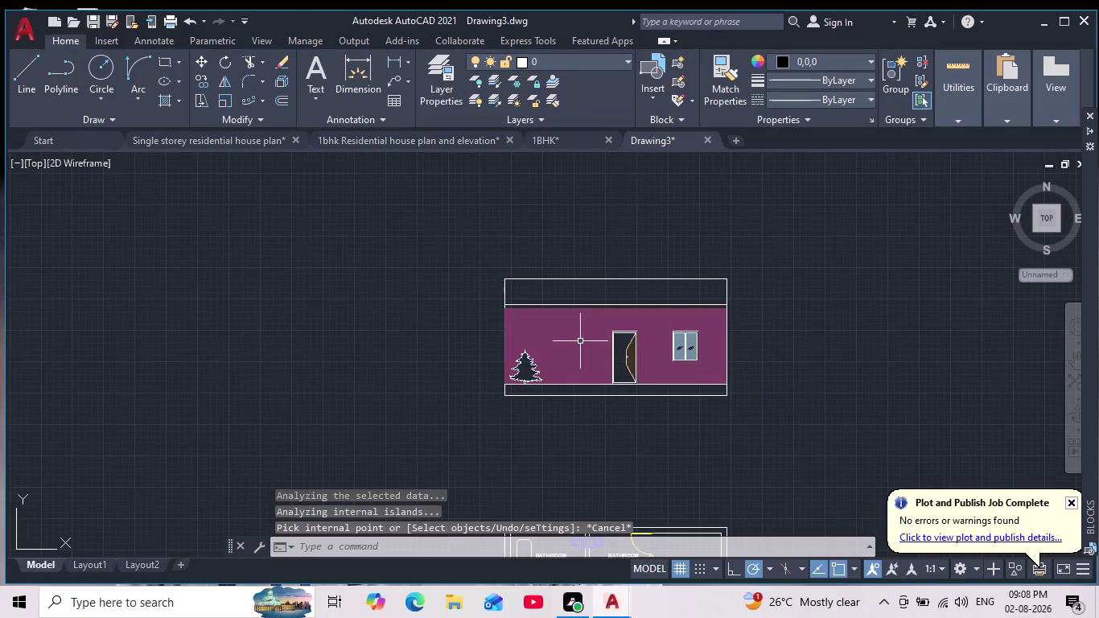
scroll(down, 3)
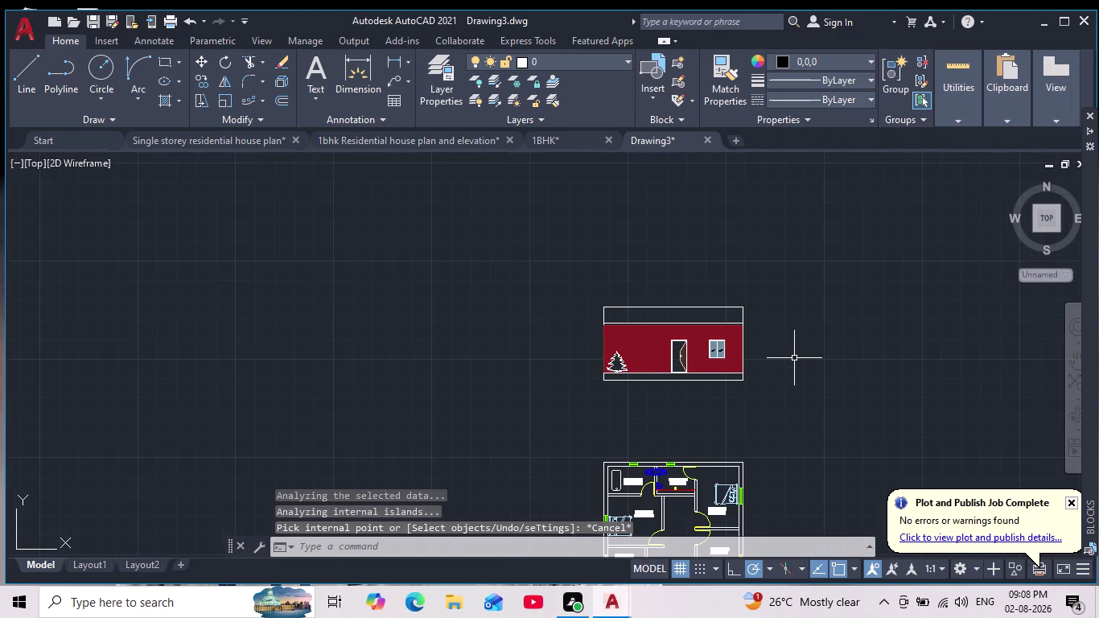
scroll(up, 3)
middle_drag(794, 370, 794, 404)
scroll(up, 3)
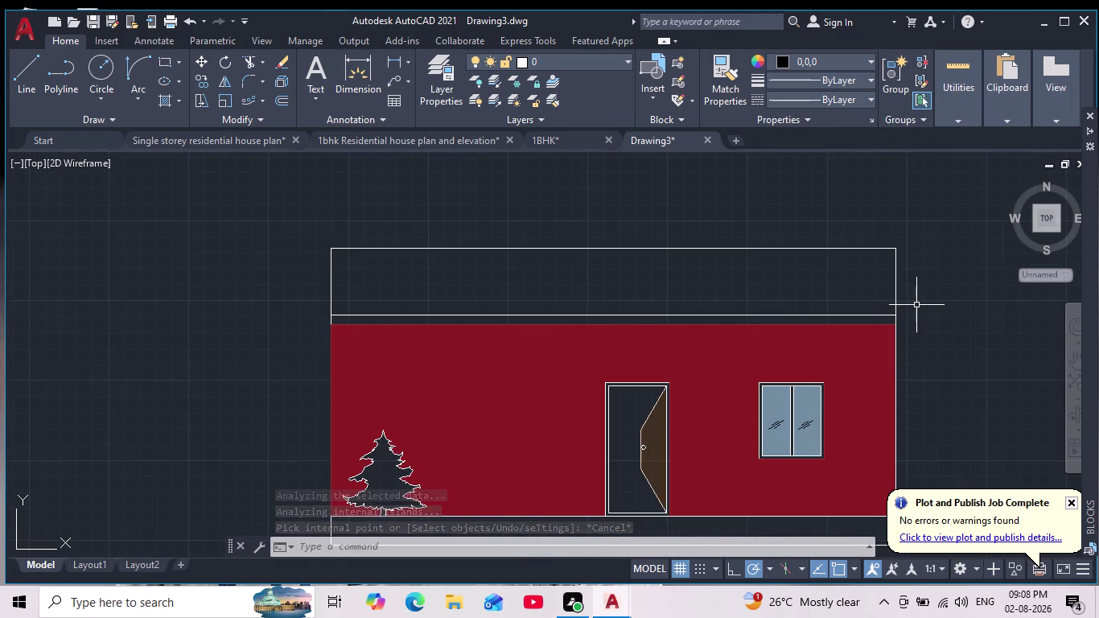
key(Escape)
key(Escape)
key(k)
key(Return)
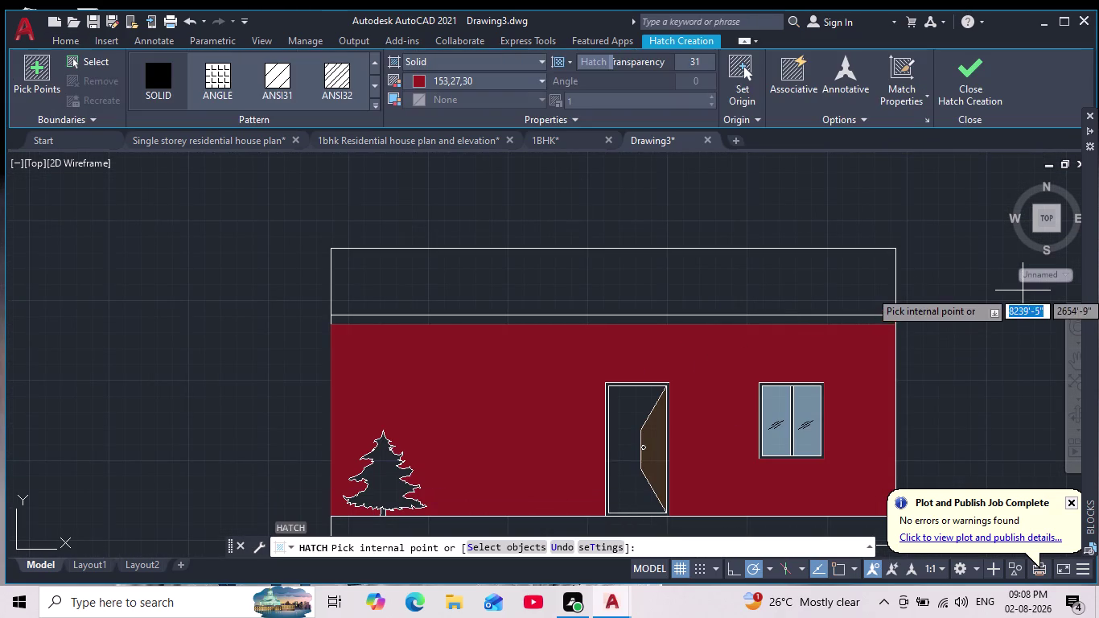
click(420, 80)
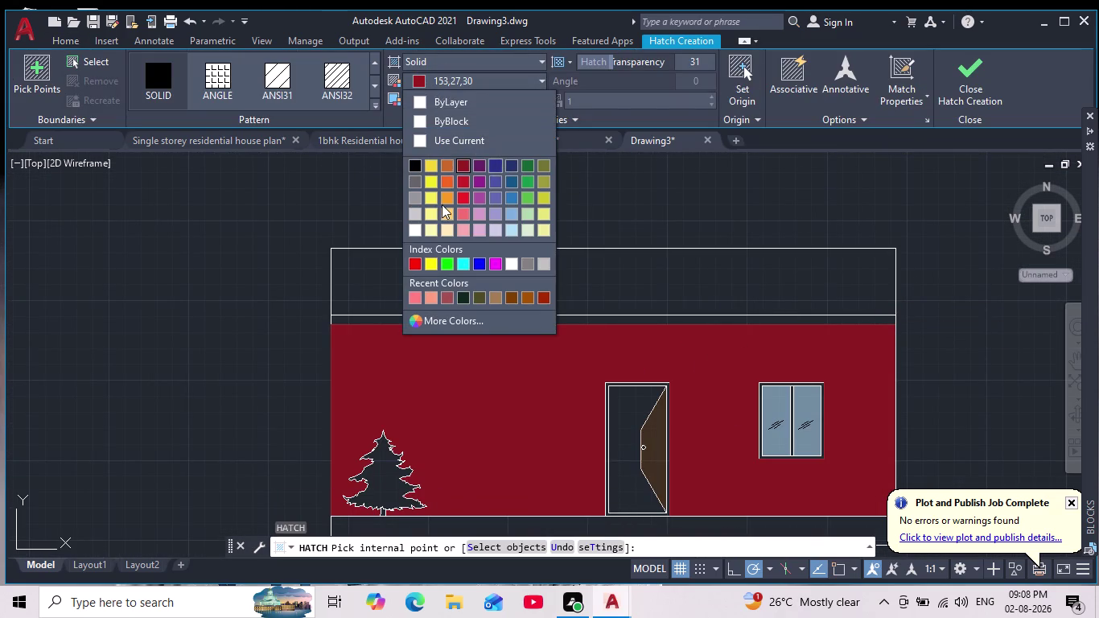
click(413, 234)
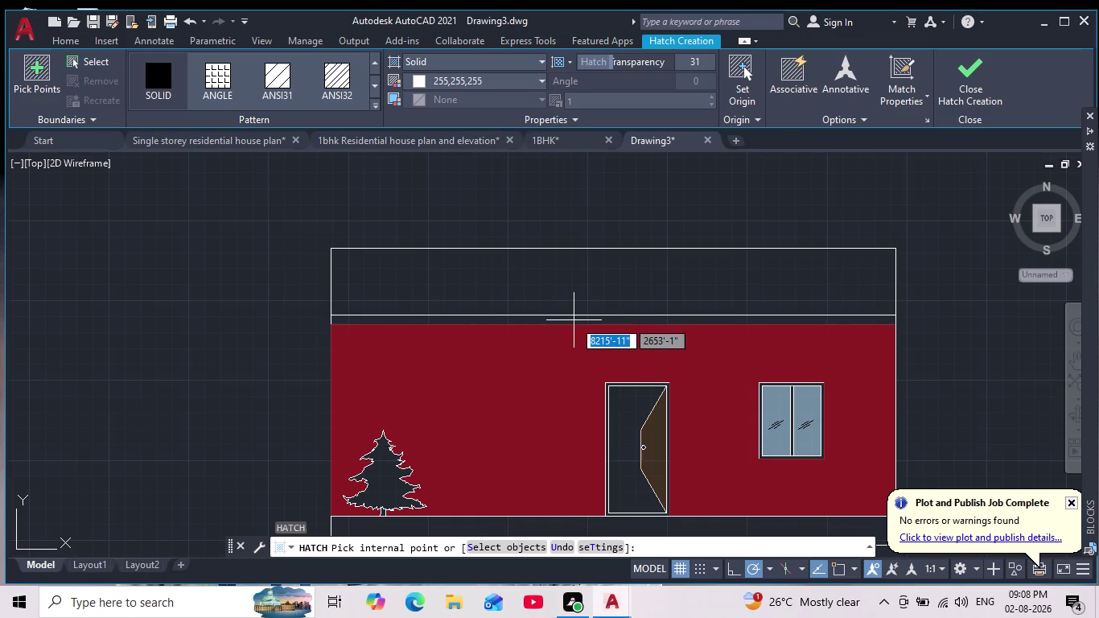
click(573, 320)
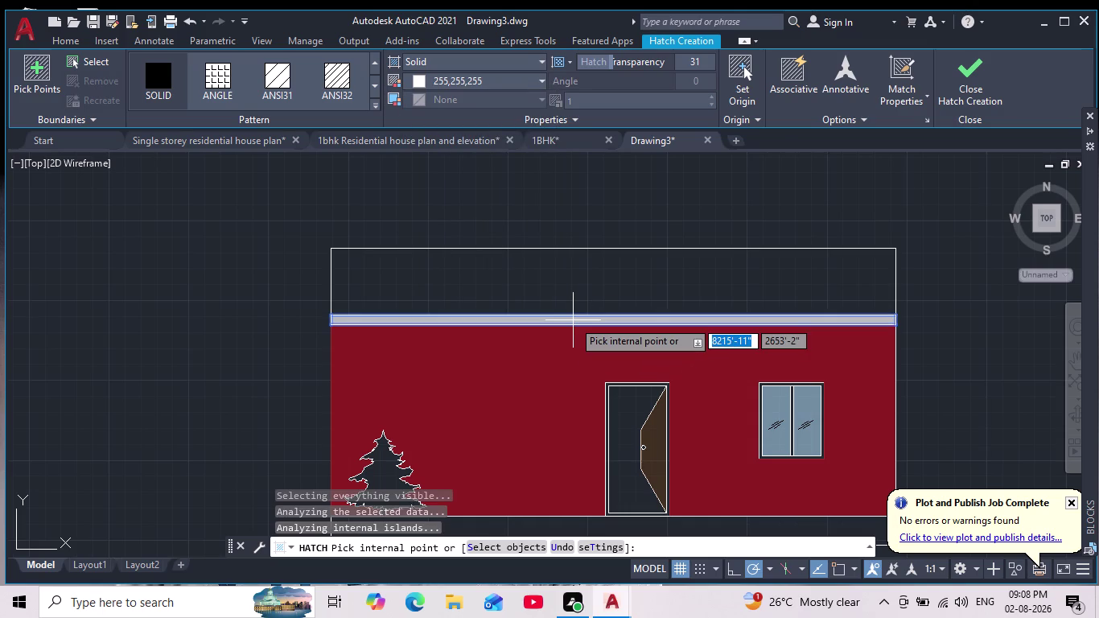
key(Escape)
scroll(down, 3)
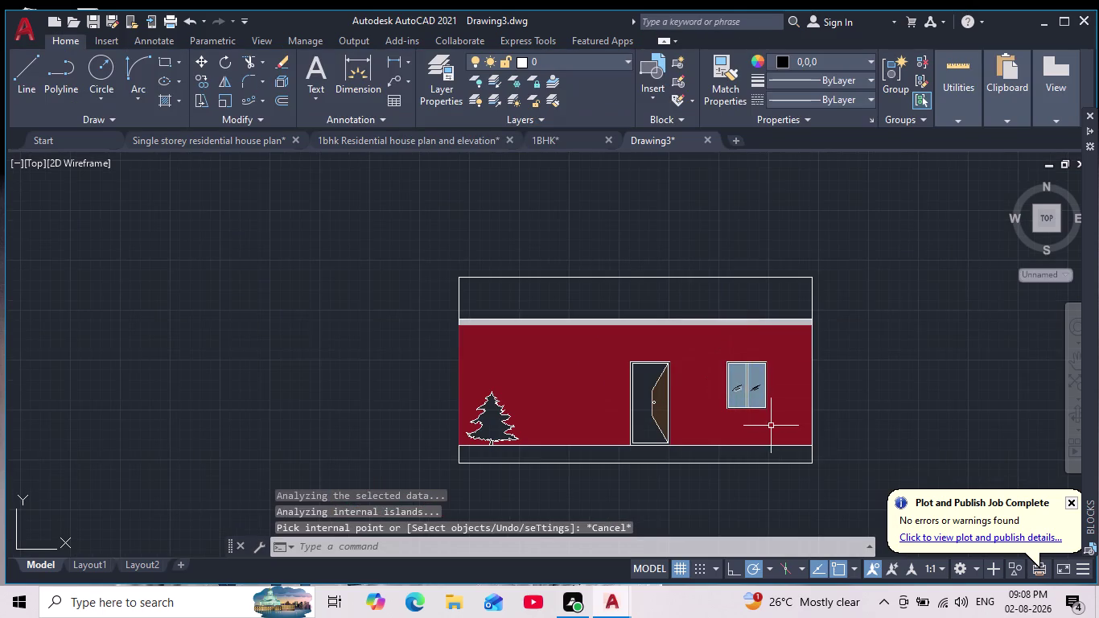
scroll(down, 3)
scroll(up, 3)
middle_drag(913, 409, 858, 391)
scroll(up, 3)
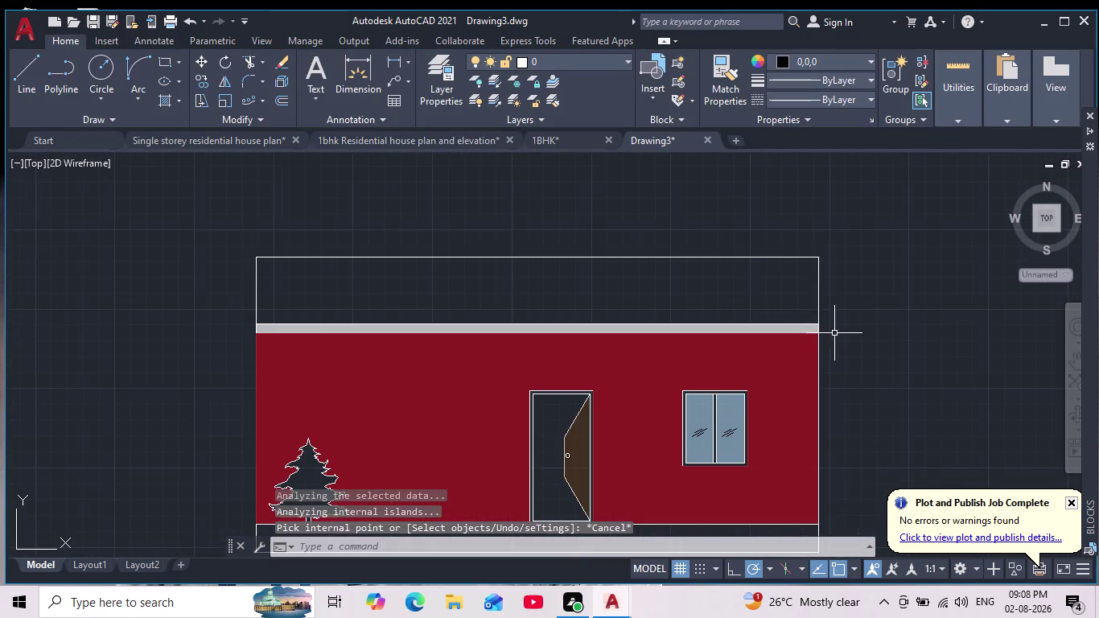
scroll(down, 3)
middle_drag(913, 365, 832, 382)
scroll(up, 3)
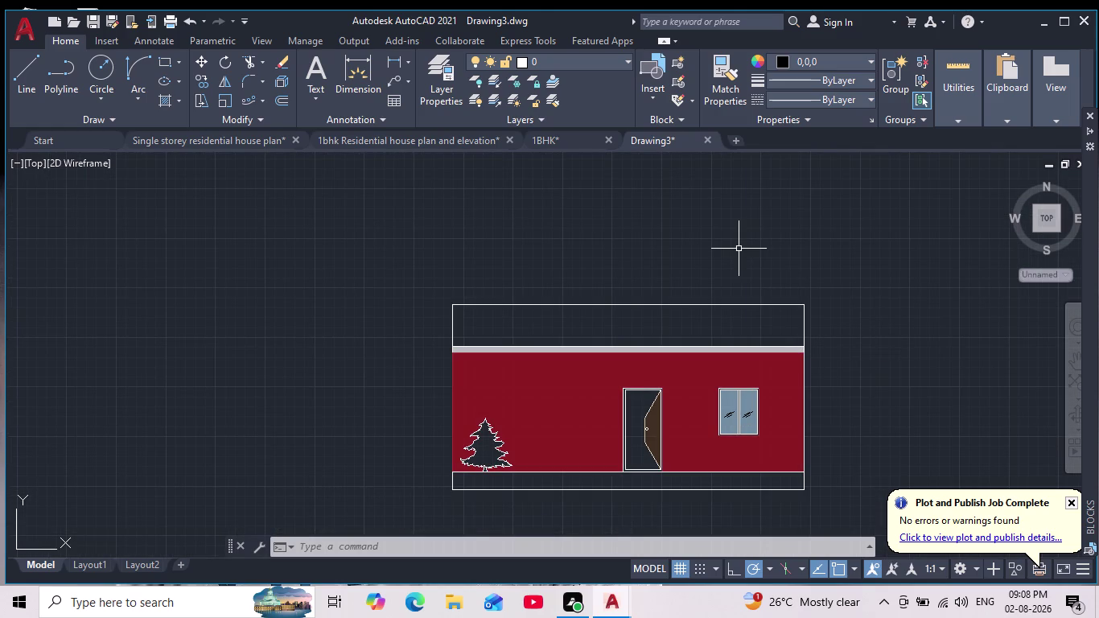
key(Escape)
key(Escape)
key(Escape)
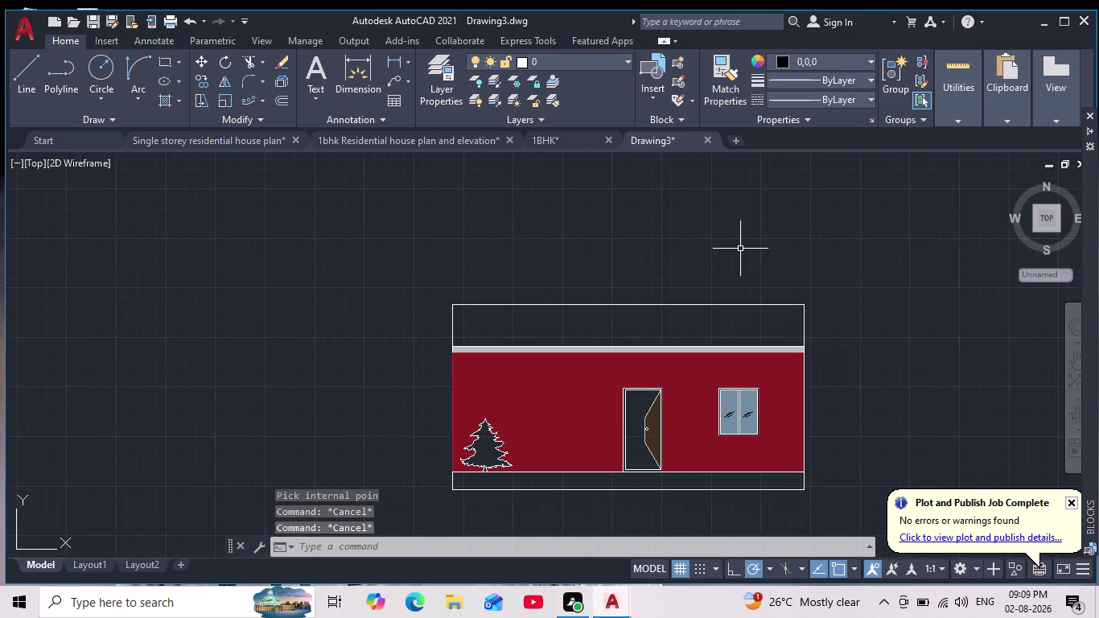
Start a Solid hatch in dark red 153,27,30.
key(h)
key(Return)
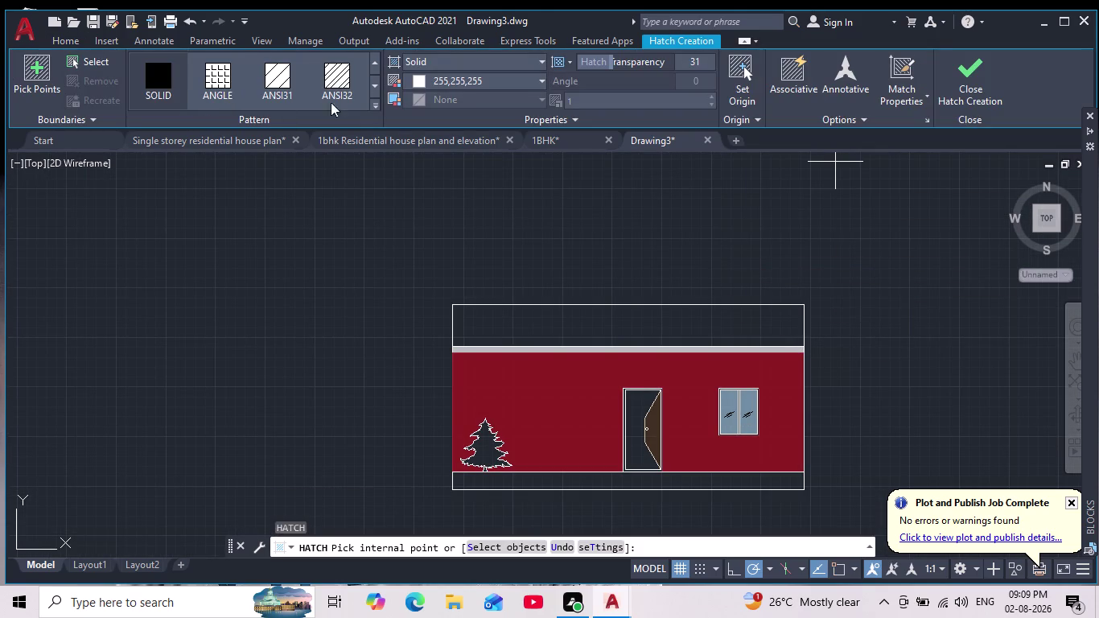
click(420, 55)
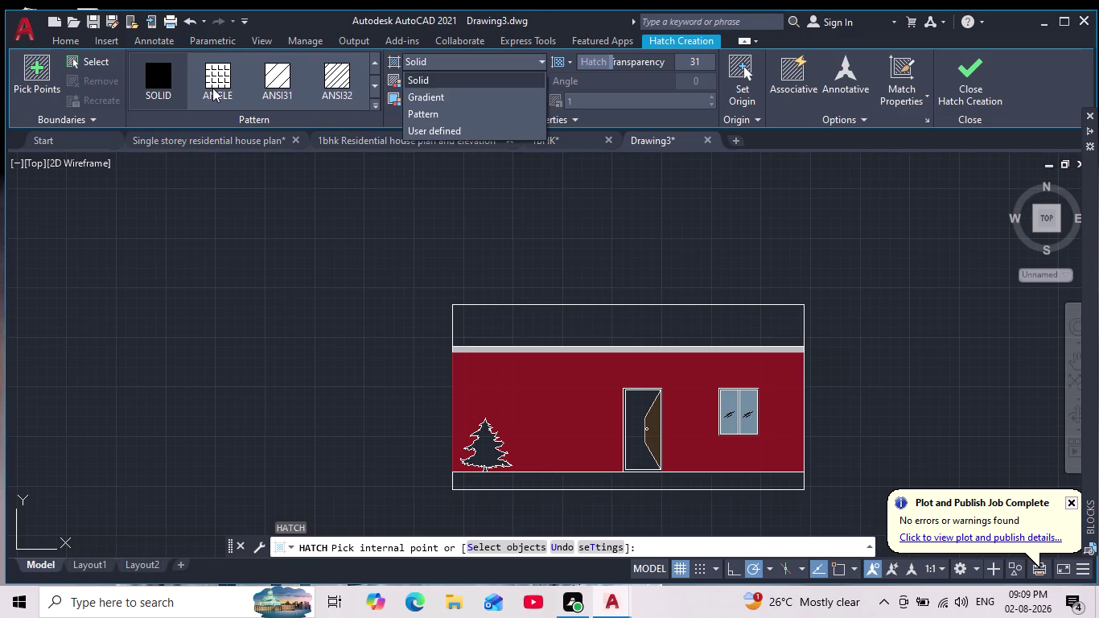
click(213, 86)
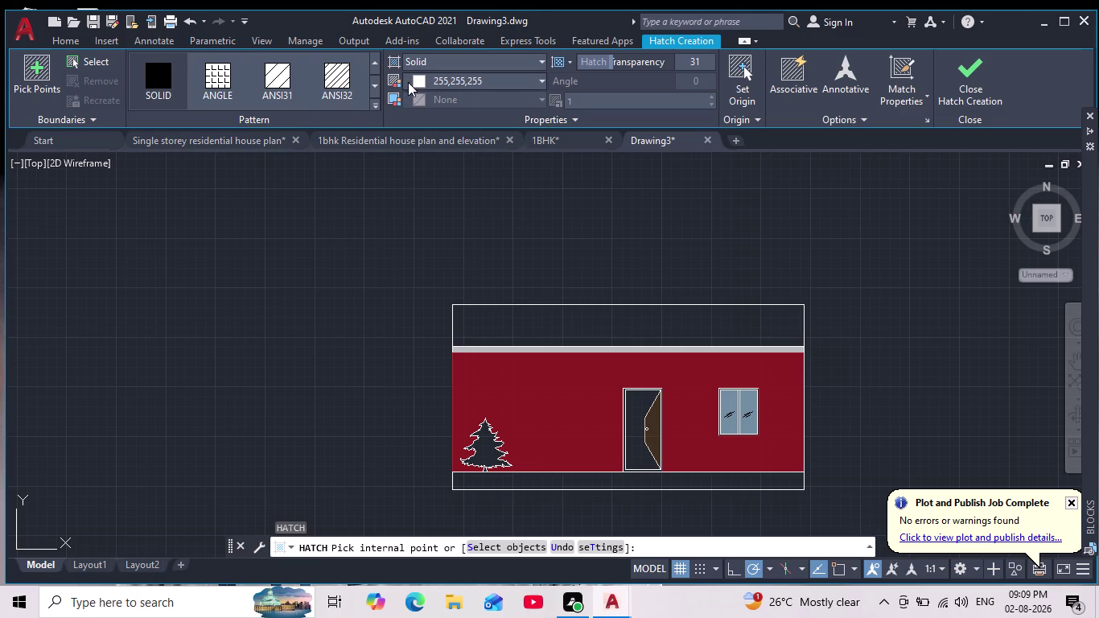
click(420, 79)
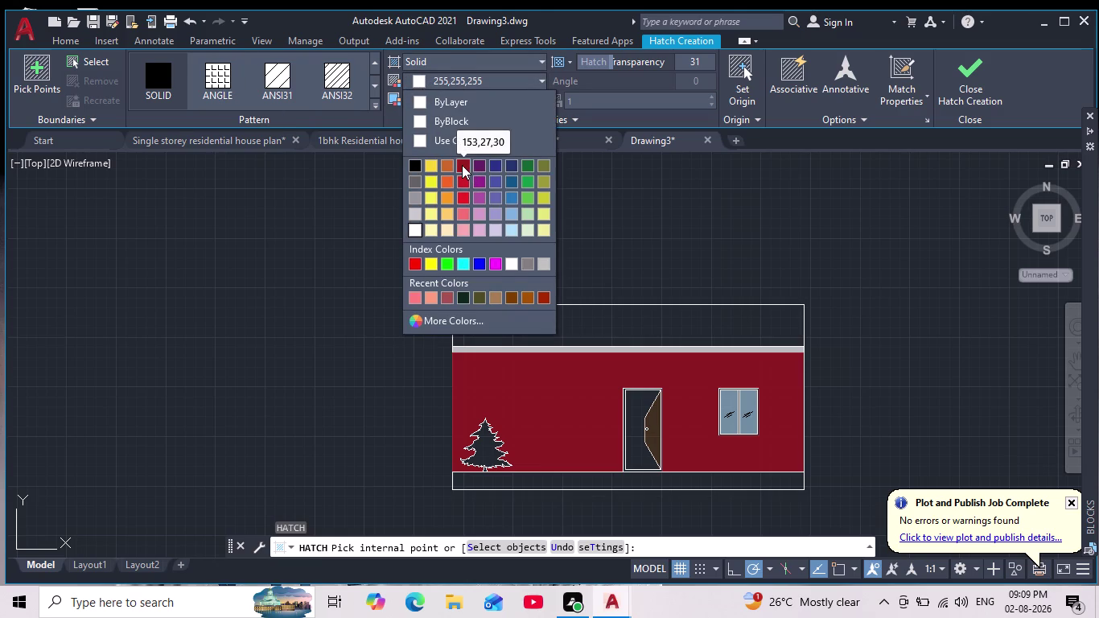
click(467, 165)
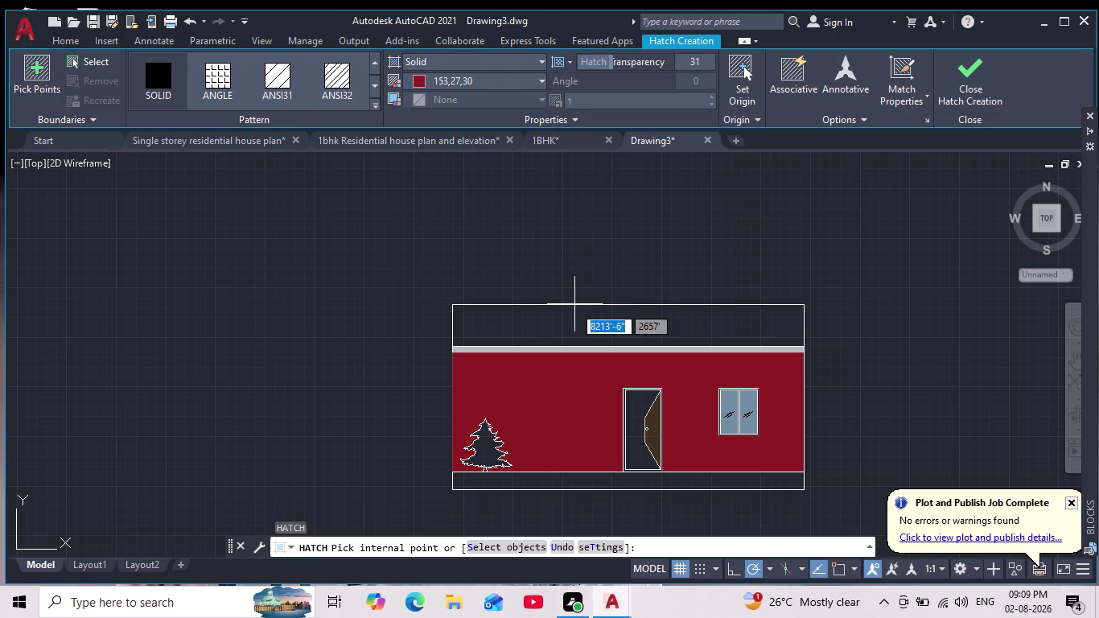
Fill the empty parapet band and set its hatch transparency to 30.
click(566, 320)
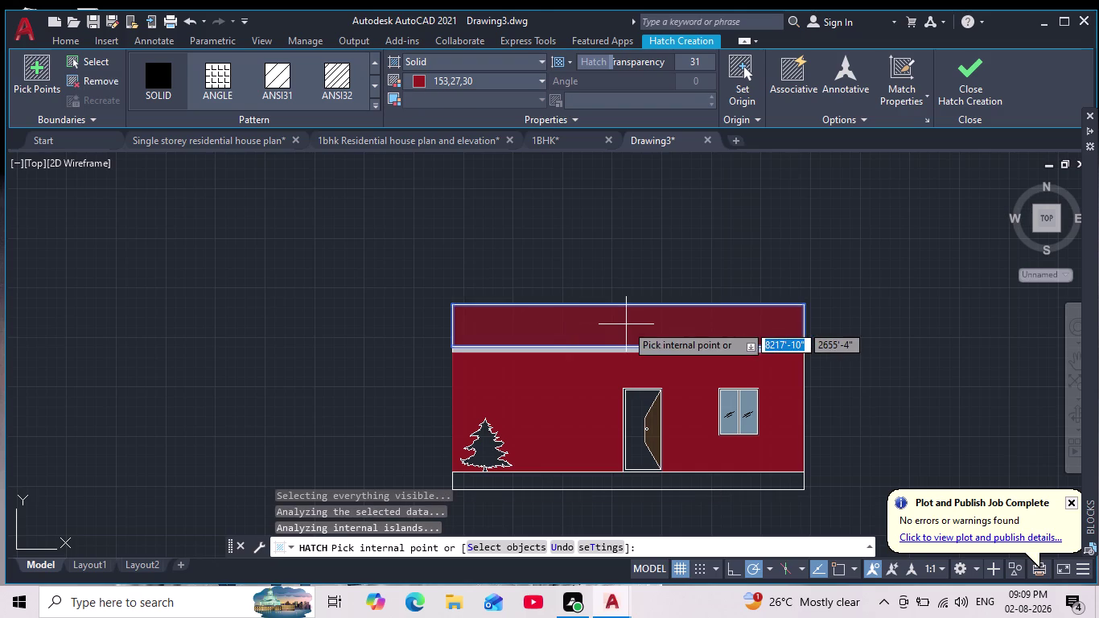
click(644, 95)
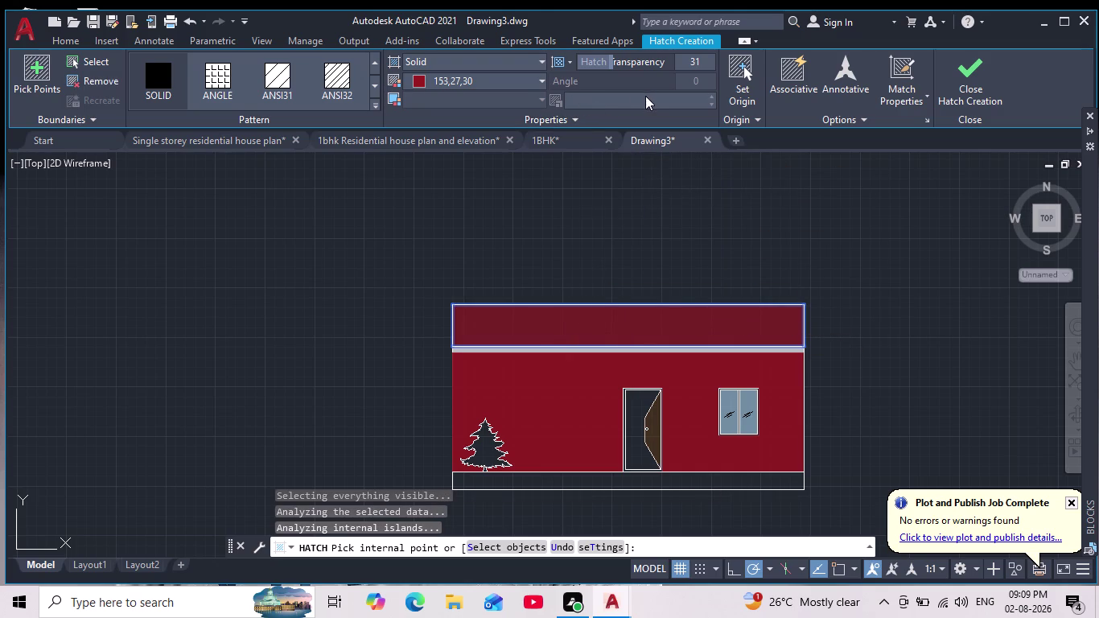
click(714, 95)
drag(613, 60, 665, 69)
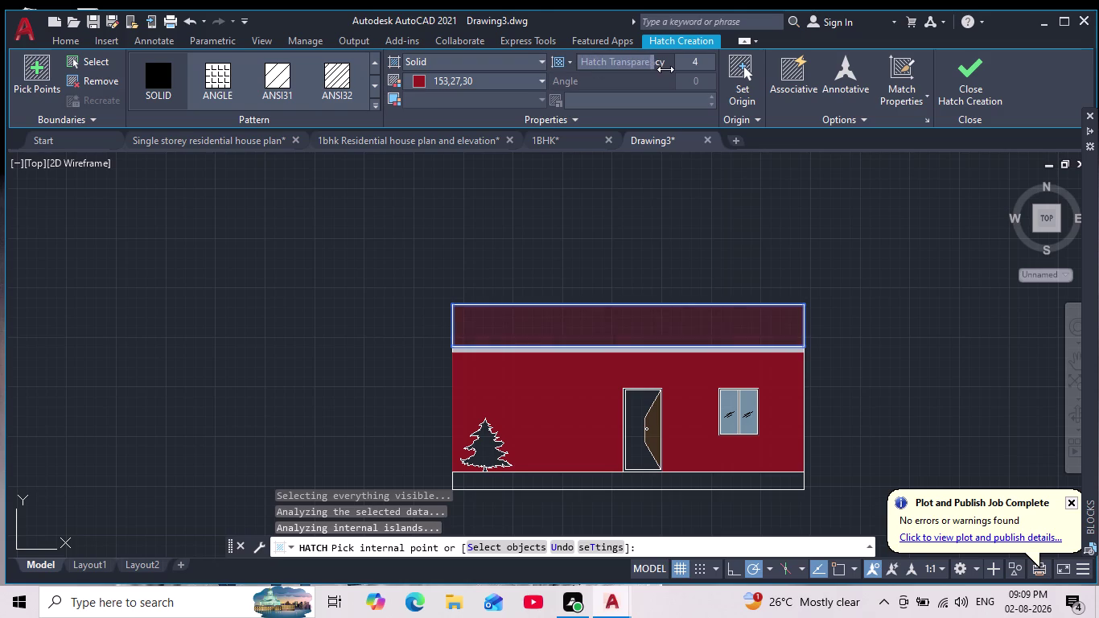
drag(665, 69, 603, 73)
click(587, 214)
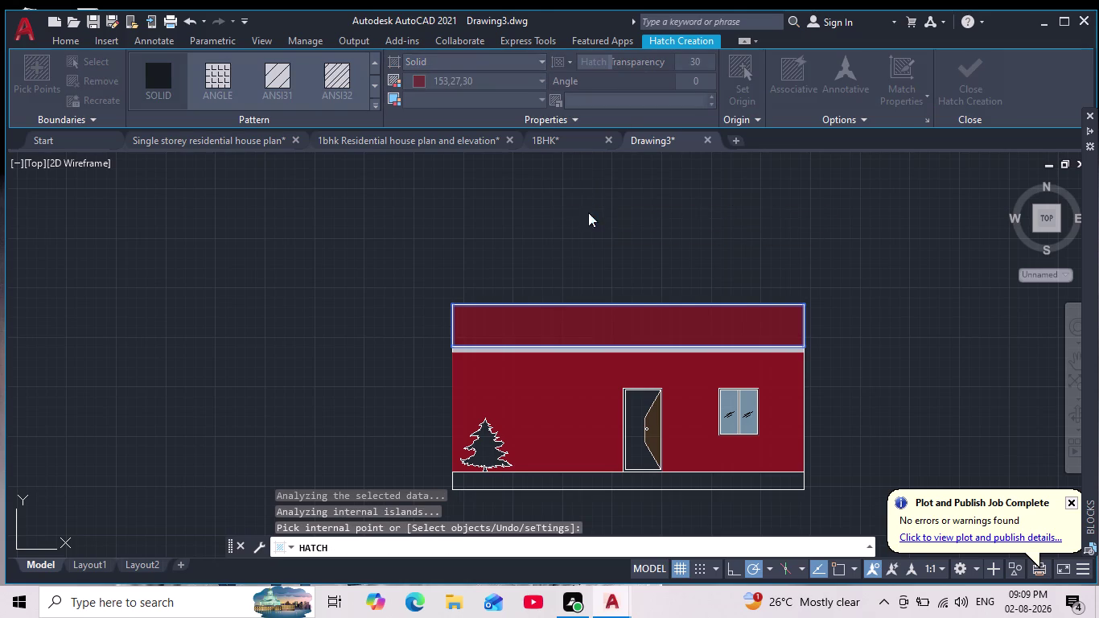
click(706, 189)
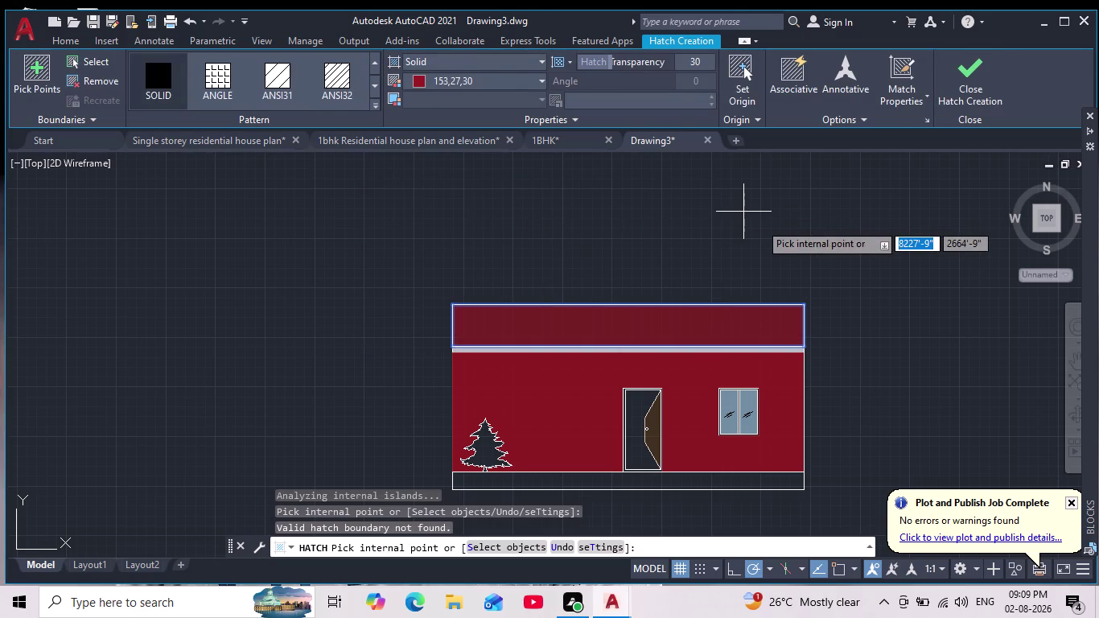
key(Escape)
scroll(down, 3)
Delete the solid hatch from the parapet.
scroll(up, 3)
click(701, 277)
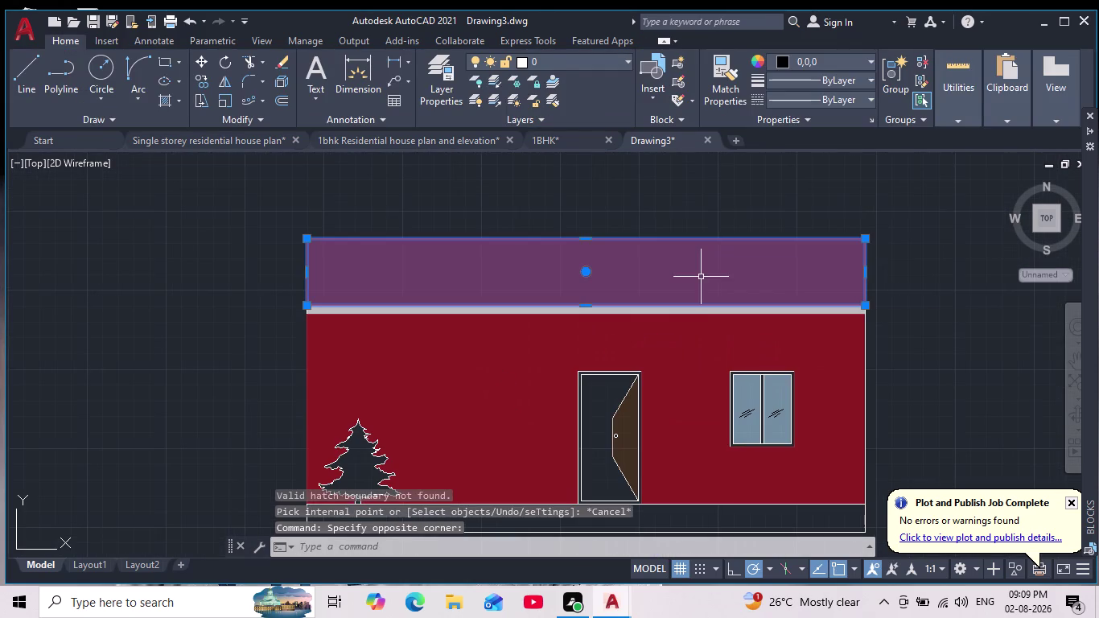
click(637, 103)
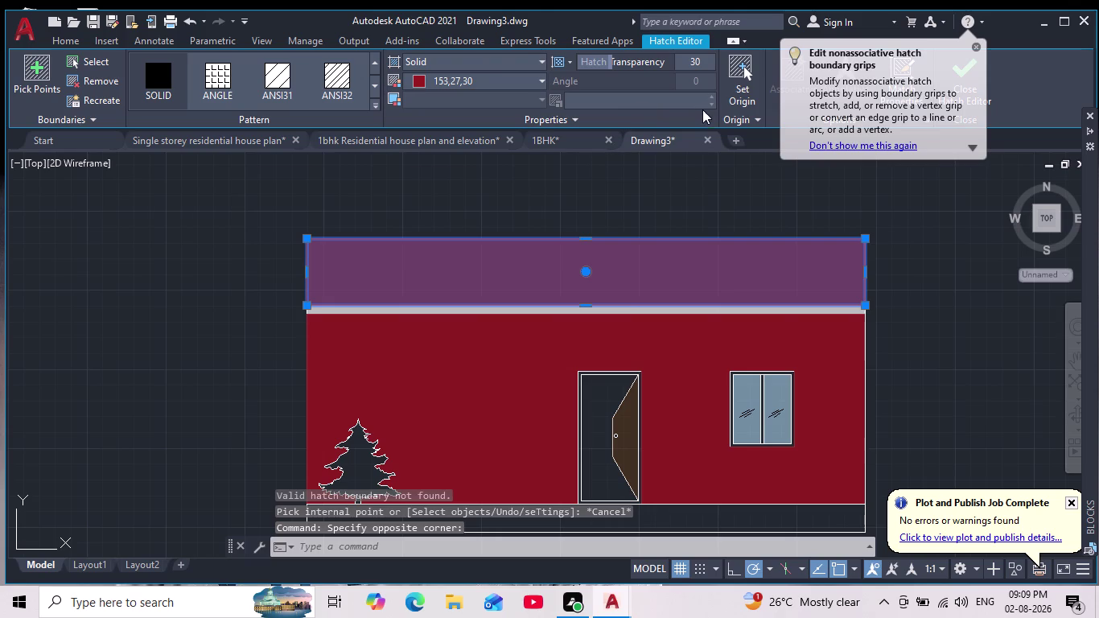
key(Escape)
key(Escape)
click(619, 277)
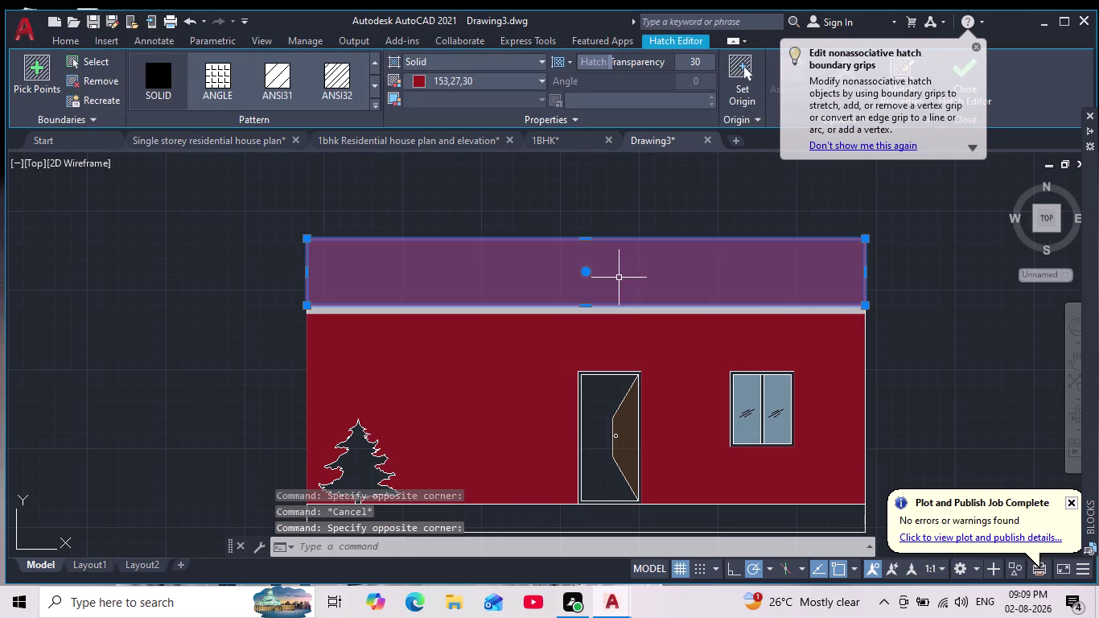
key(Delete)
key(Escape)
key(Escape)
key(Escape)
key(Escape)
key(Escape)
key(Escape)
key(Escape)
scroll(down, 3)
middle_drag(562, 188, 514, 226)
Hatch the parapet with the ANGLE pattern at transparency 0.
key(h)
key(Return)
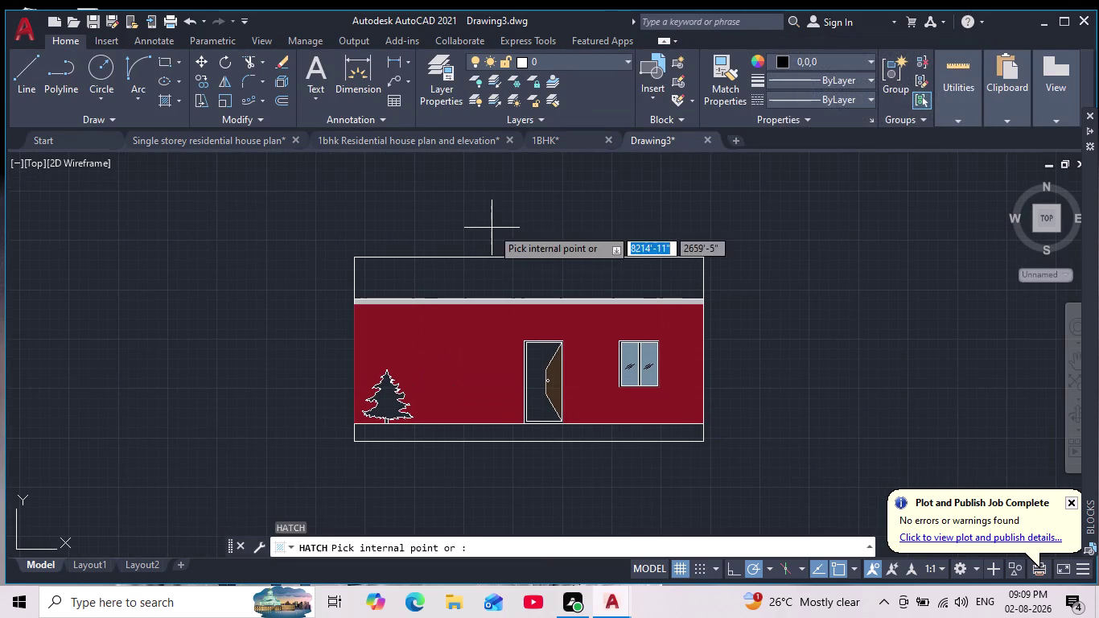
click(599, 96)
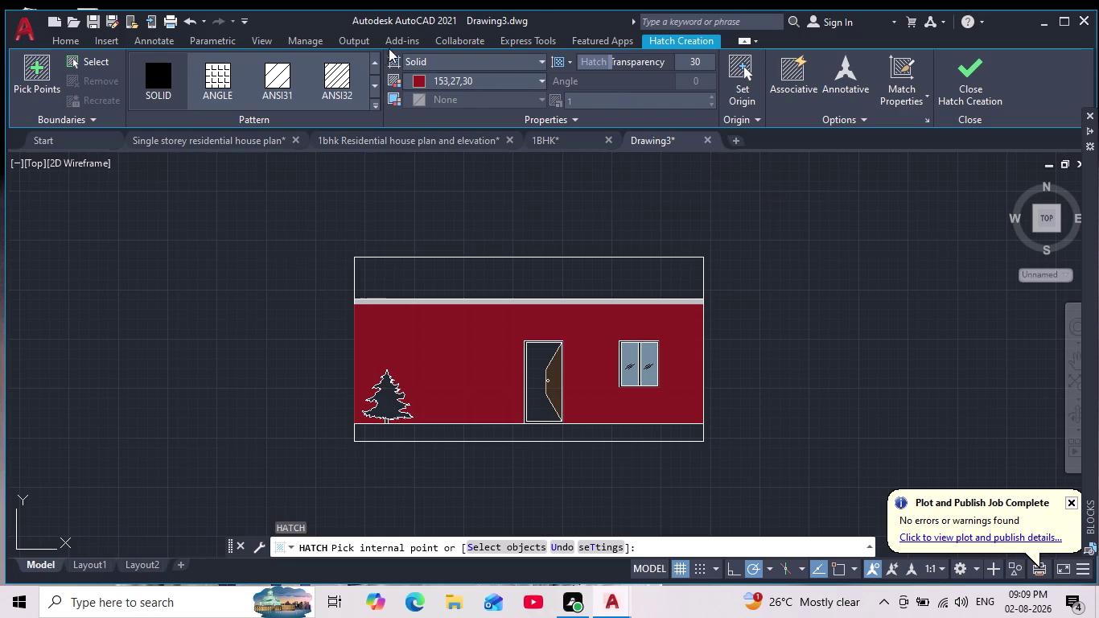
click(216, 82)
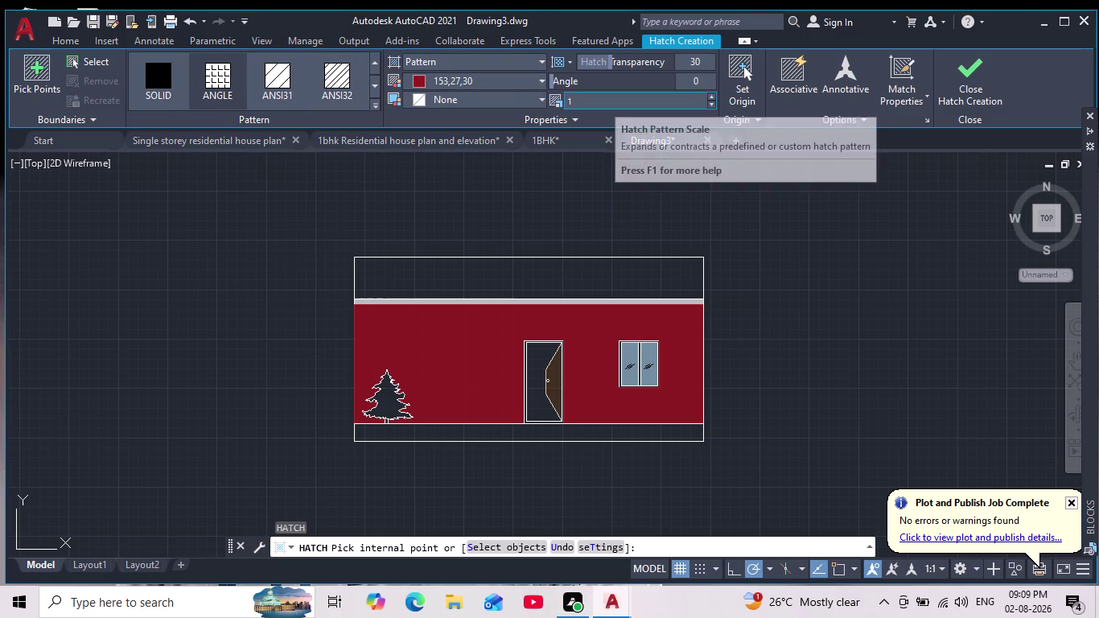
click(448, 275)
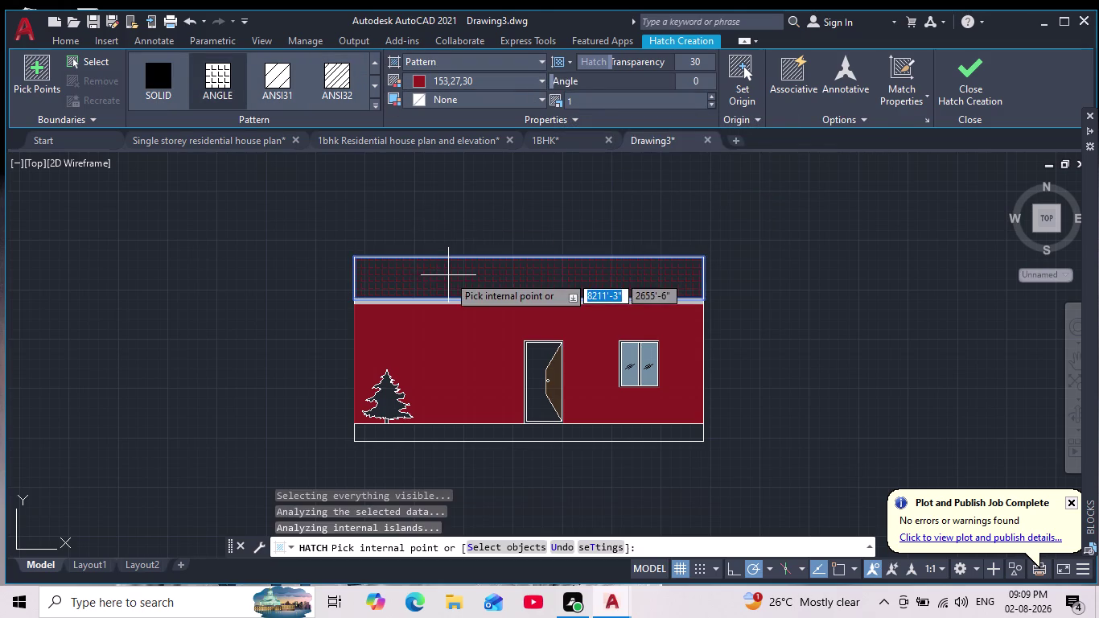
click(598, 101)
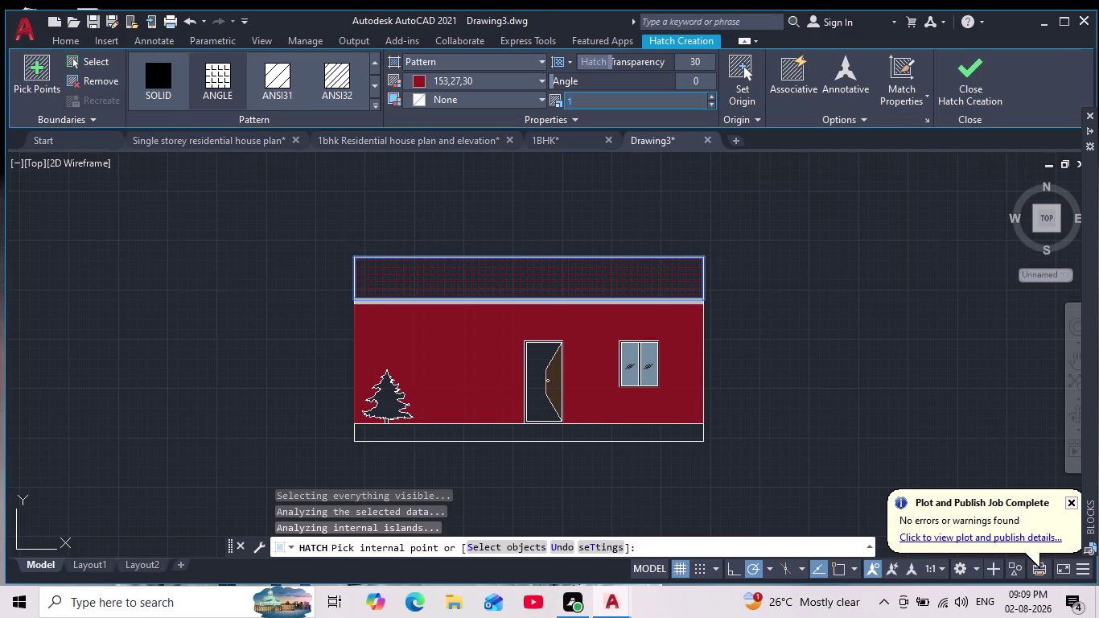
key(0)
key(Return)
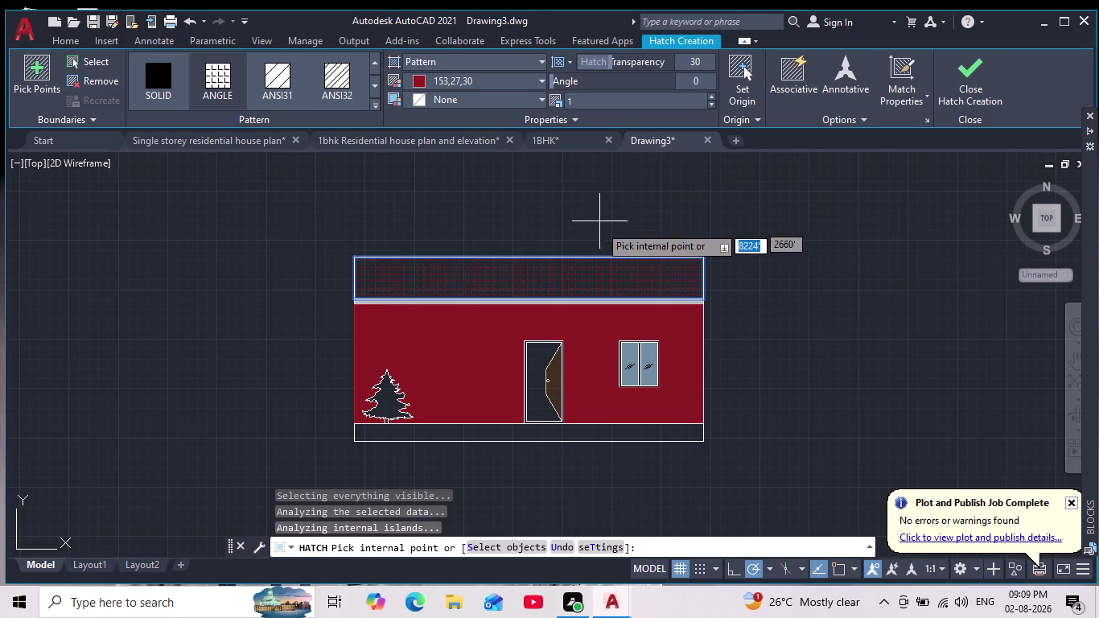
drag(609, 64, 516, 90)
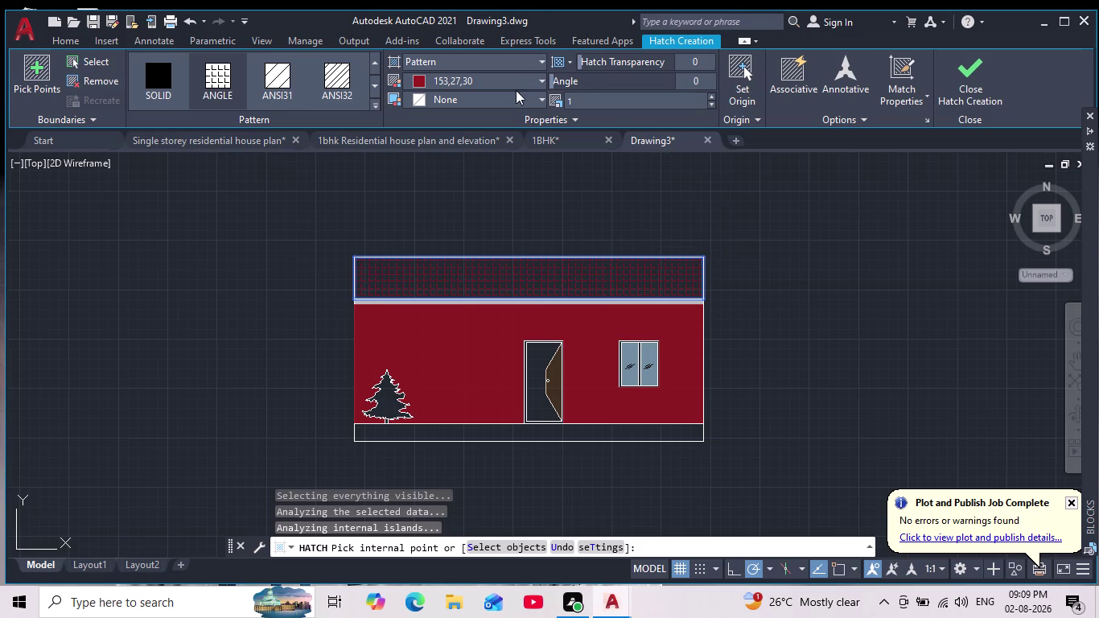
click(607, 195)
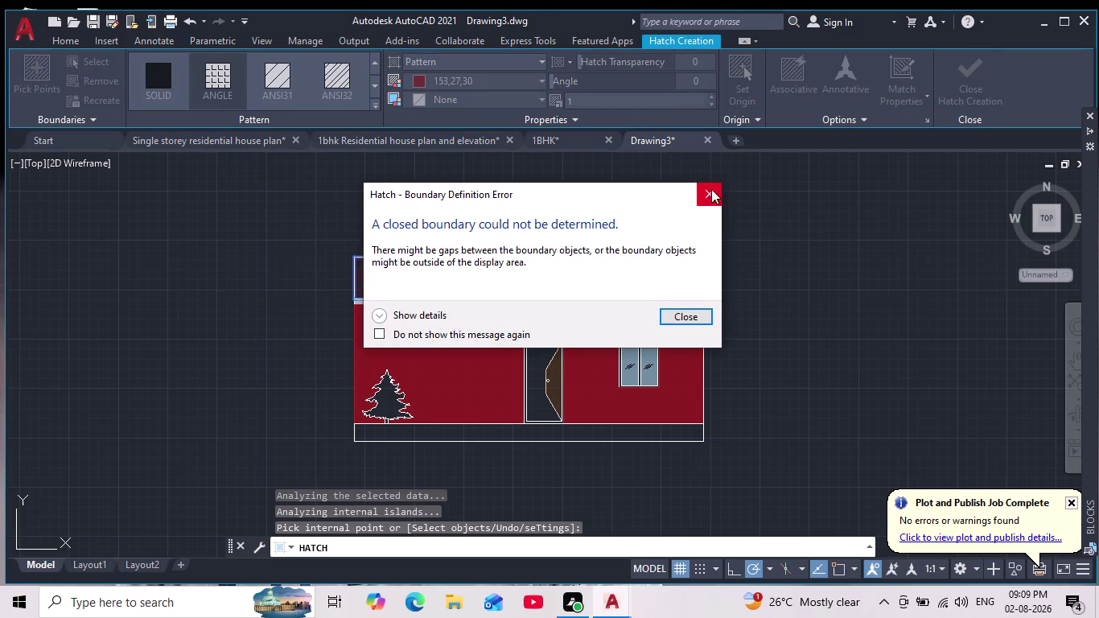
click(706, 189)
key(Return)
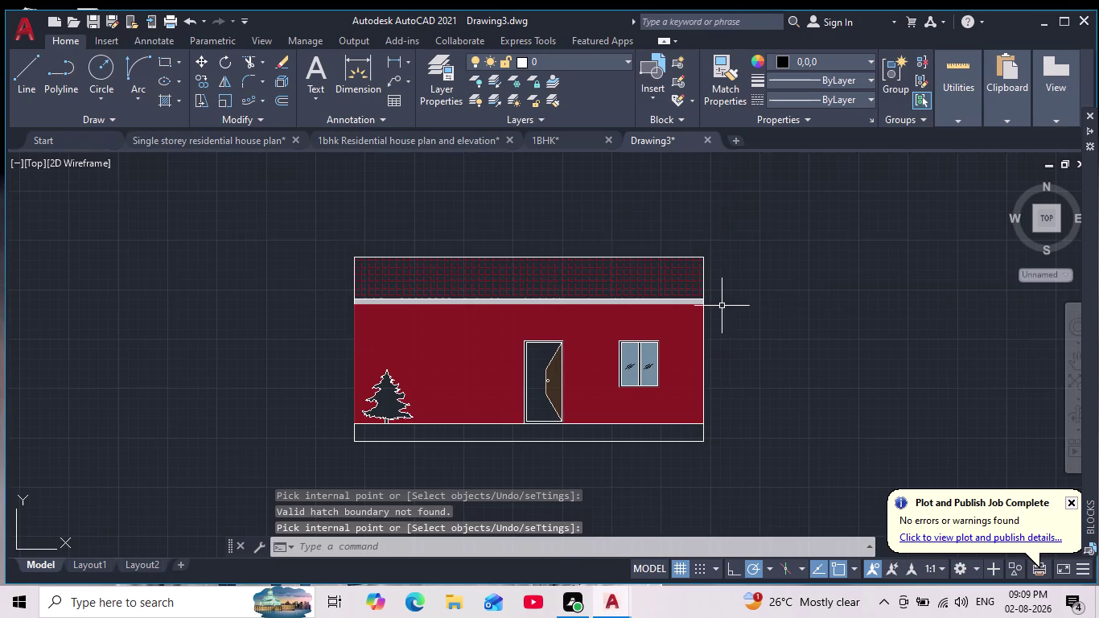
Centre the elevation above the floor plan and start saving with Ctrl+S.
scroll(down, 3)
scroll(up, 3)
scroll(down, 3)
scroll(up, 3)
middle_drag(768, 364, 758, 370)
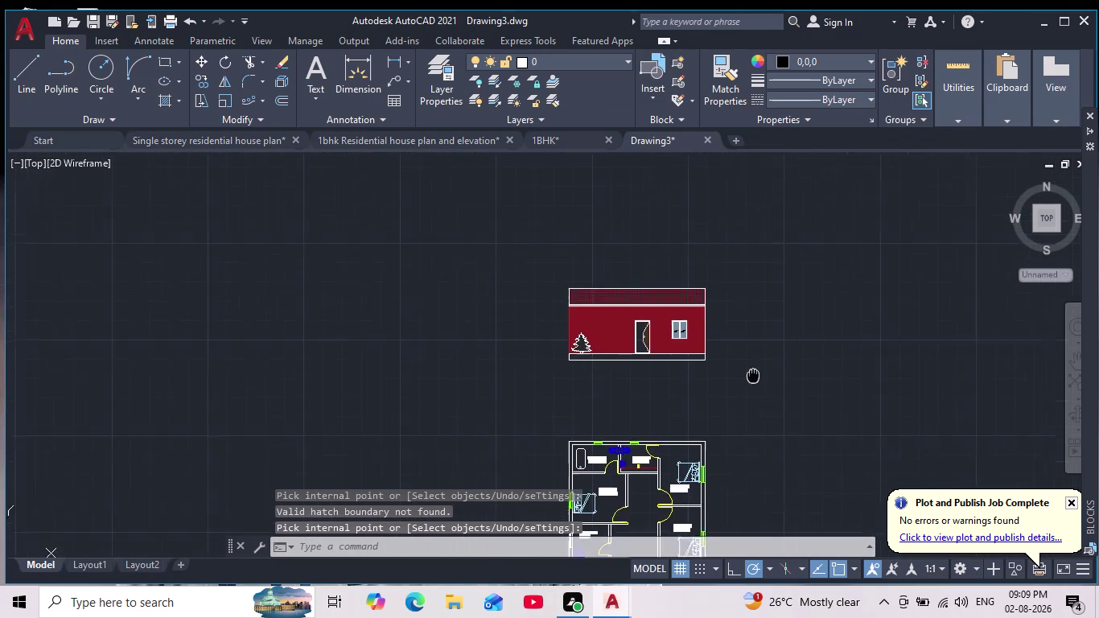
middle_drag(757, 370, 738, 366)
scroll(down, 3)
middle_drag(758, 423, 737, 396)
scroll(up, 3)
scroll(up, 3)
middle_drag(728, 372, 697, 421)
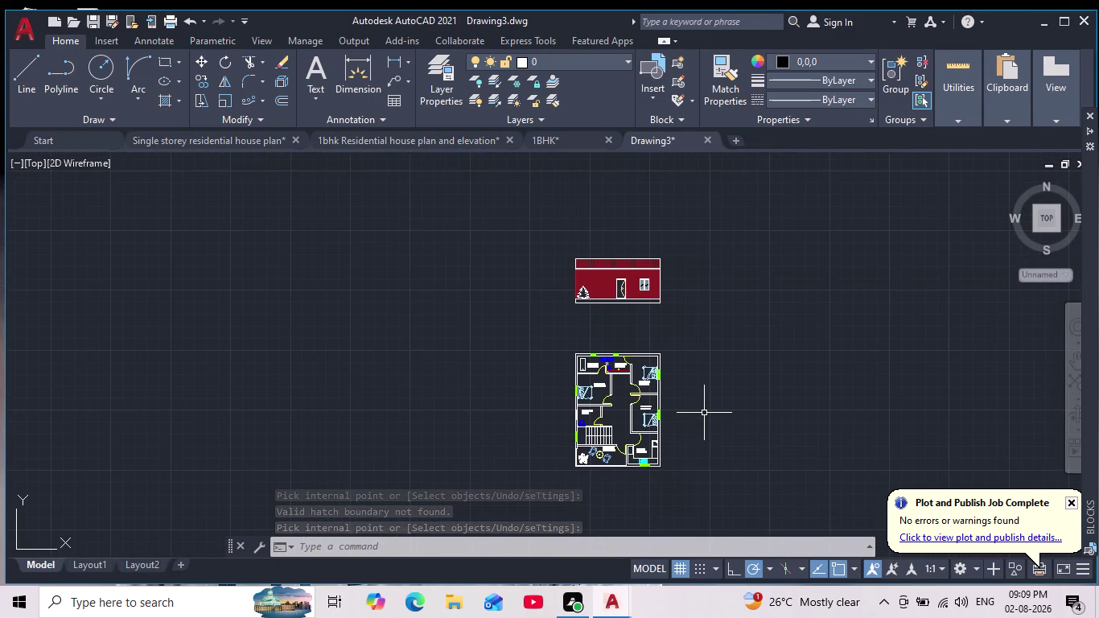
key(ctrl+s)
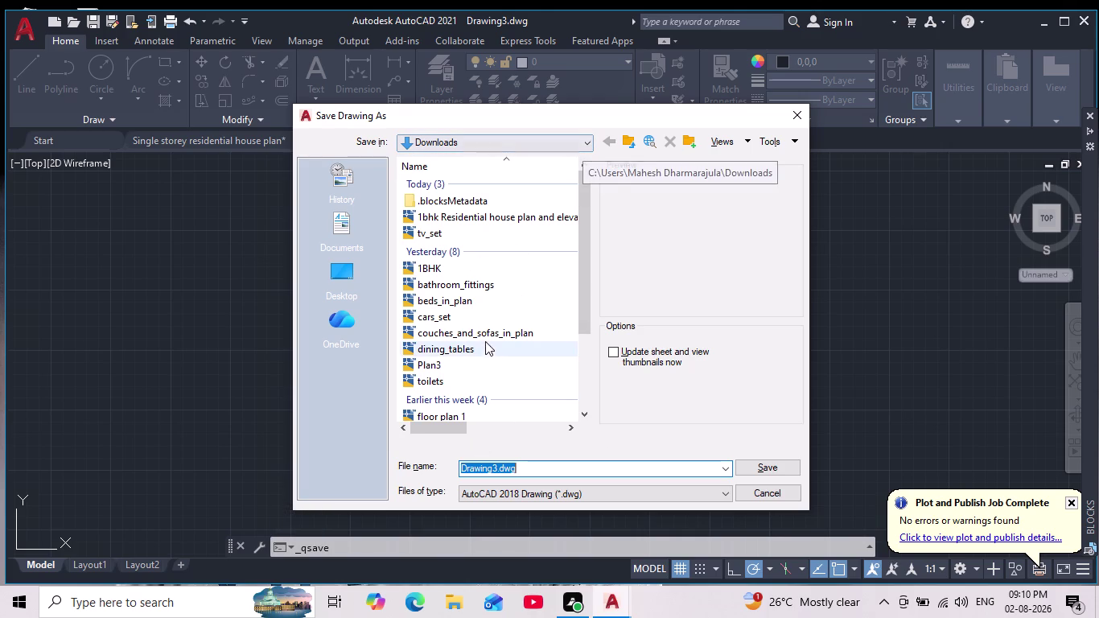
Save the drawing as Drawing3.dwg in the Downloads folder.
scroll(down, 3)
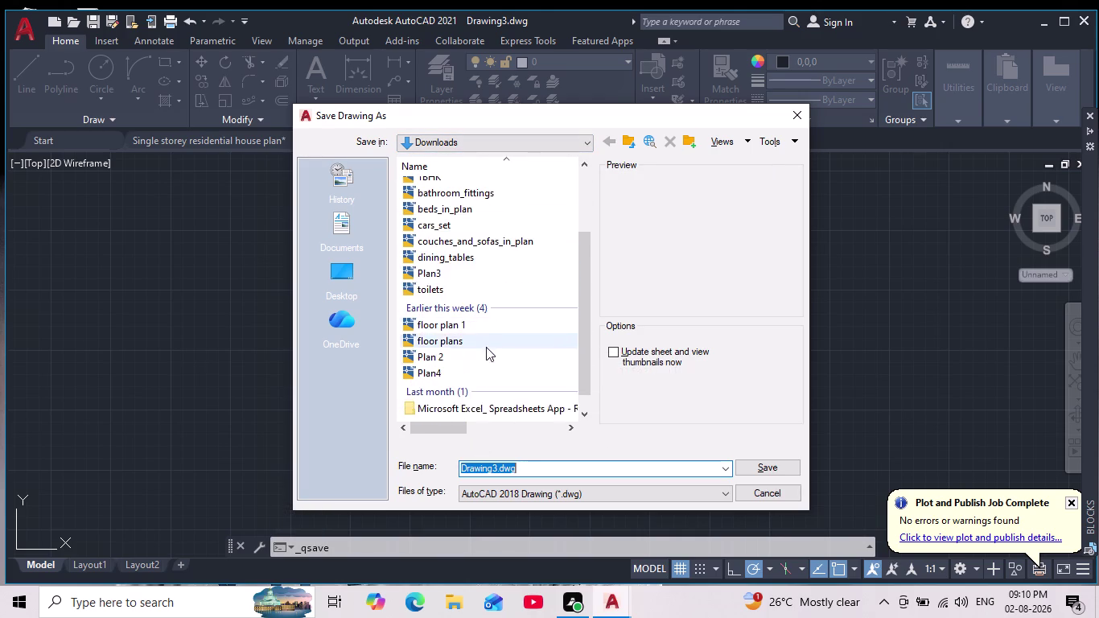
scroll(down, 3)
scroll(up, 3)
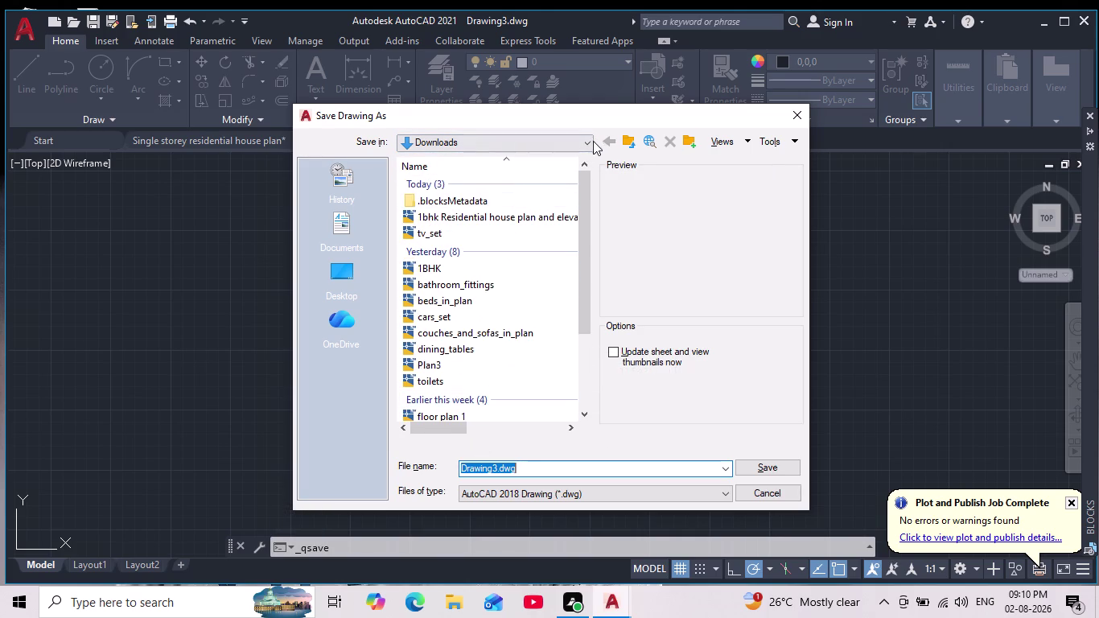
click(582, 144)
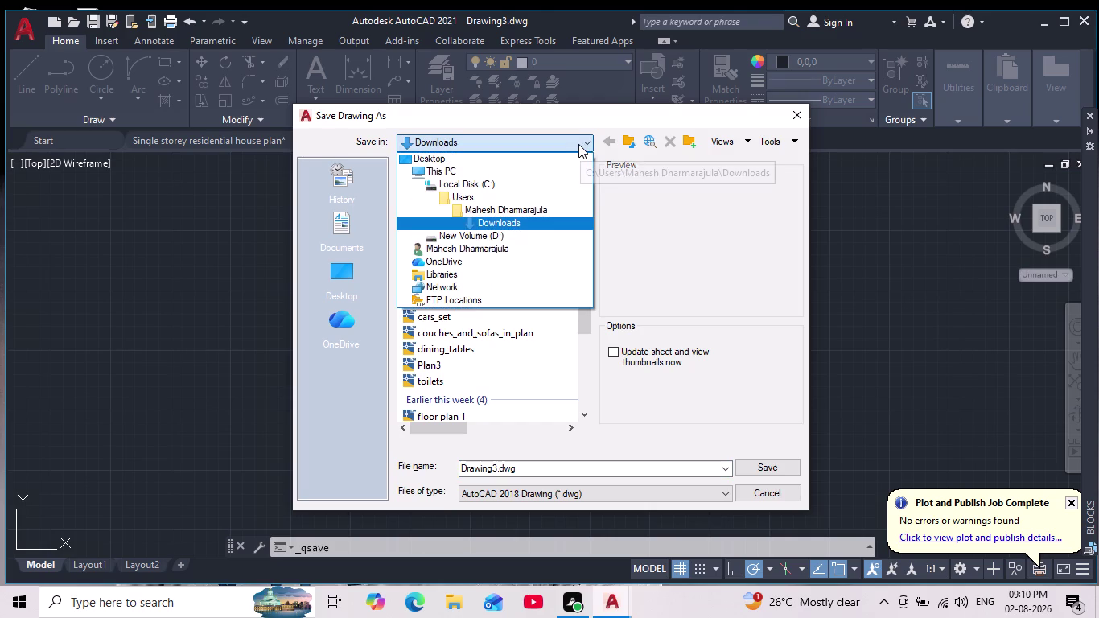
click(765, 463)
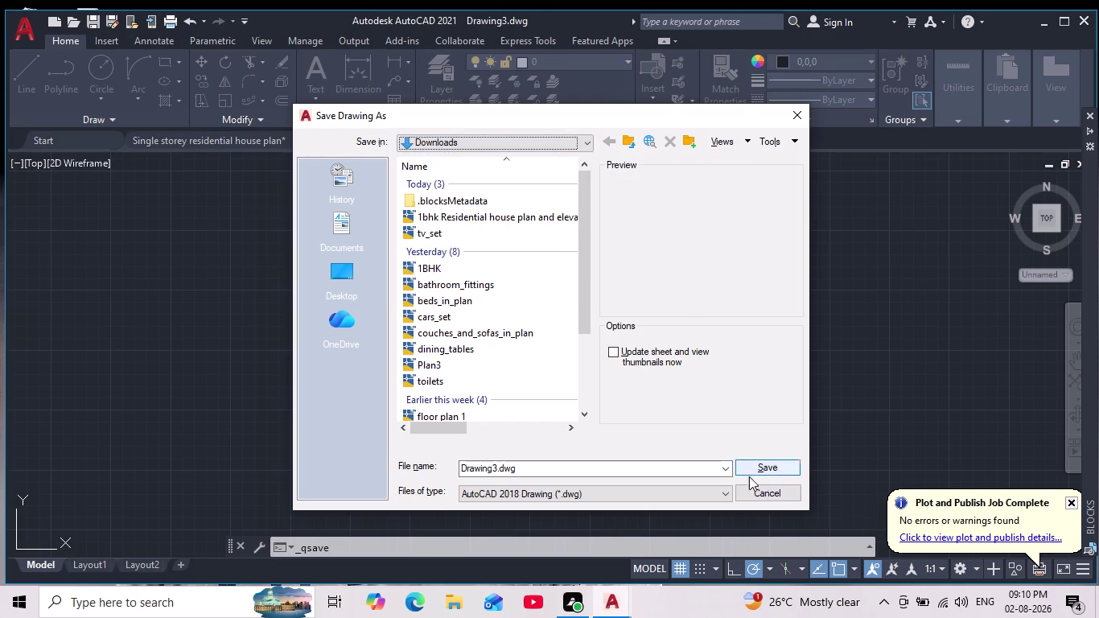
click(756, 468)
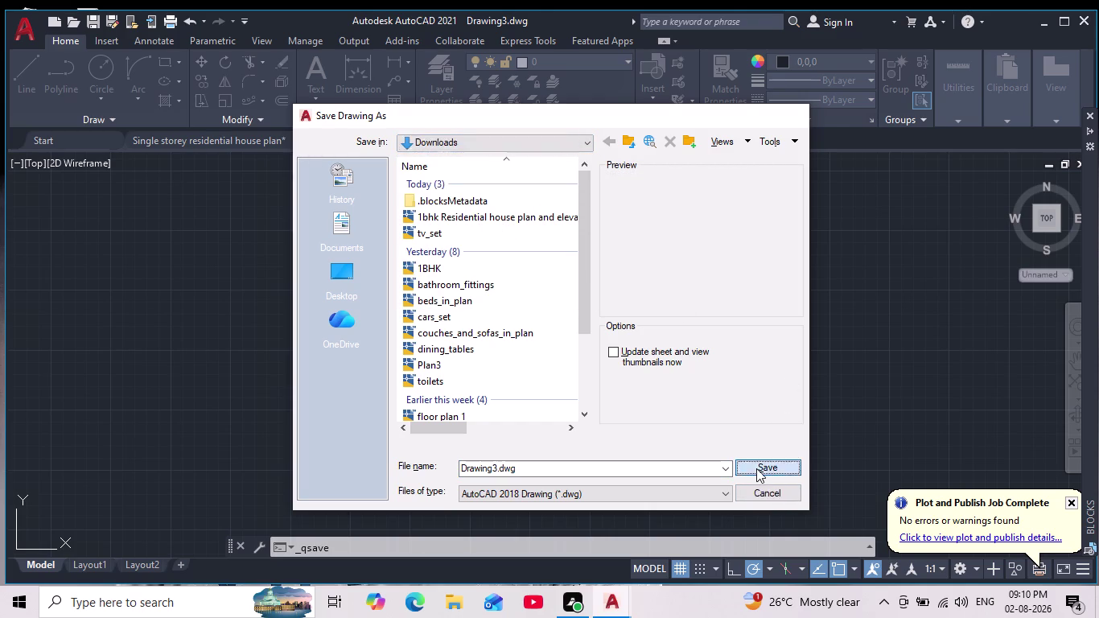
click(19, 25)
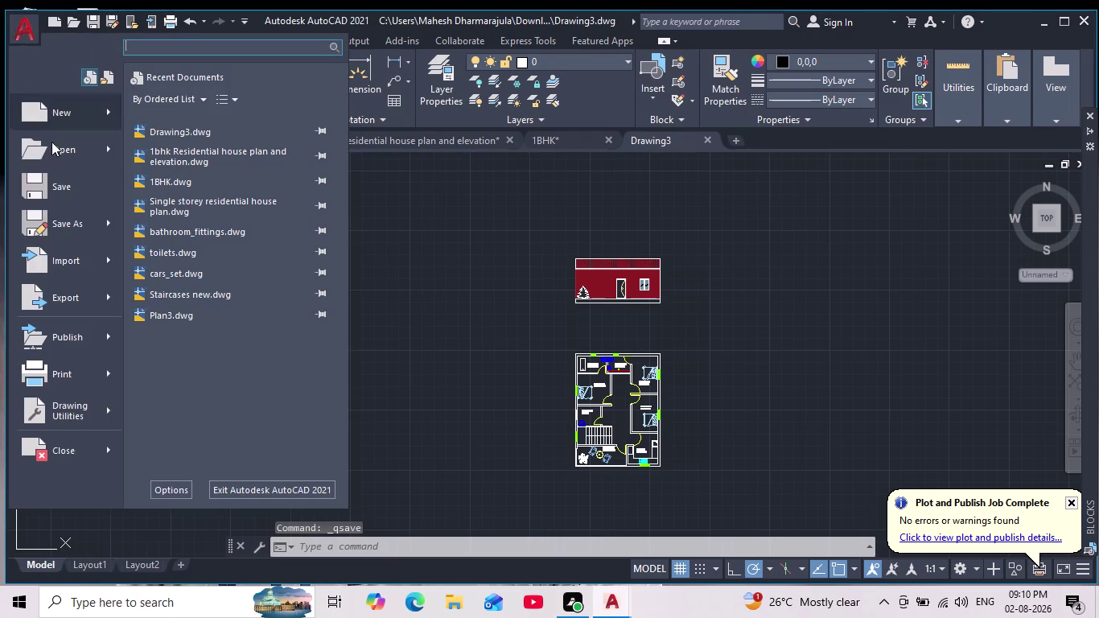
Export the elevation and floor plan as Drawing3.pdf to the Desktop.
click(97, 302)
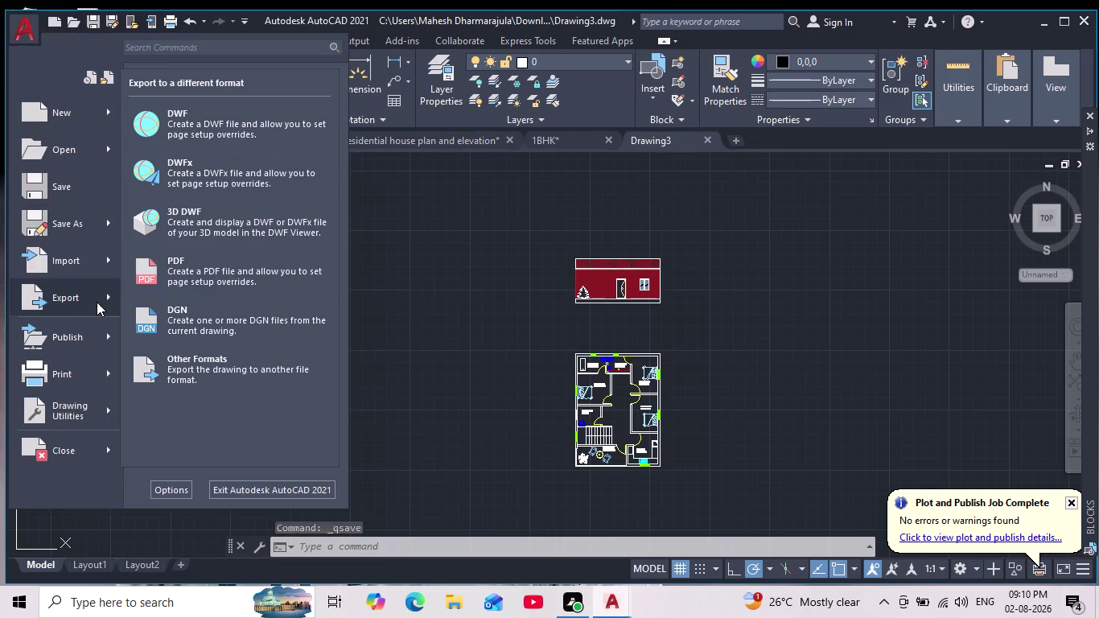
click(227, 275)
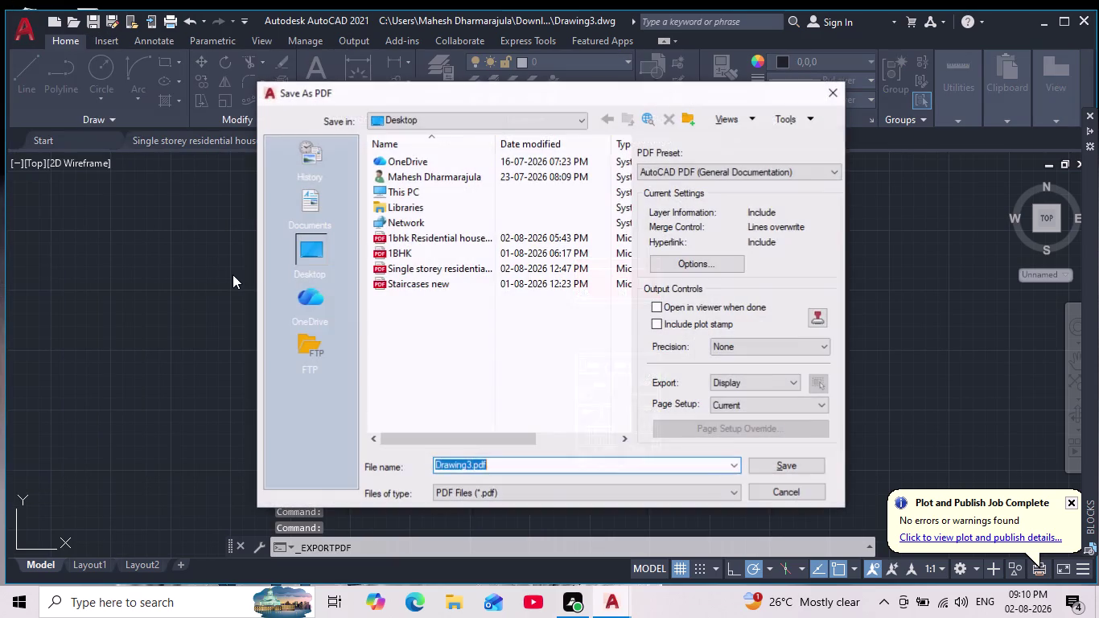
click(312, 254)
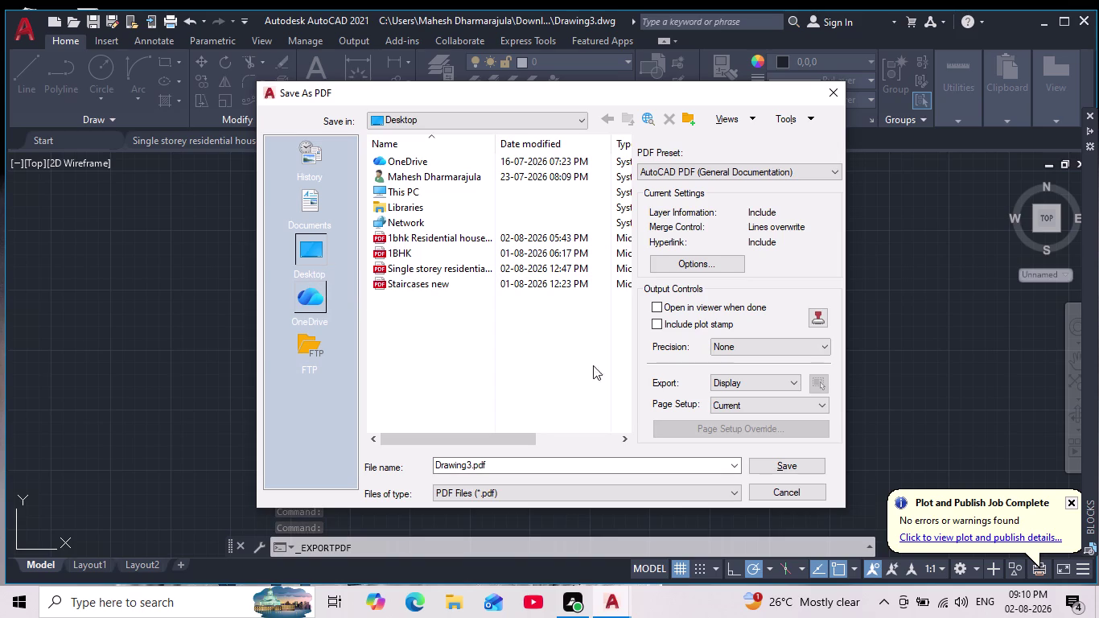
click(809, 465)
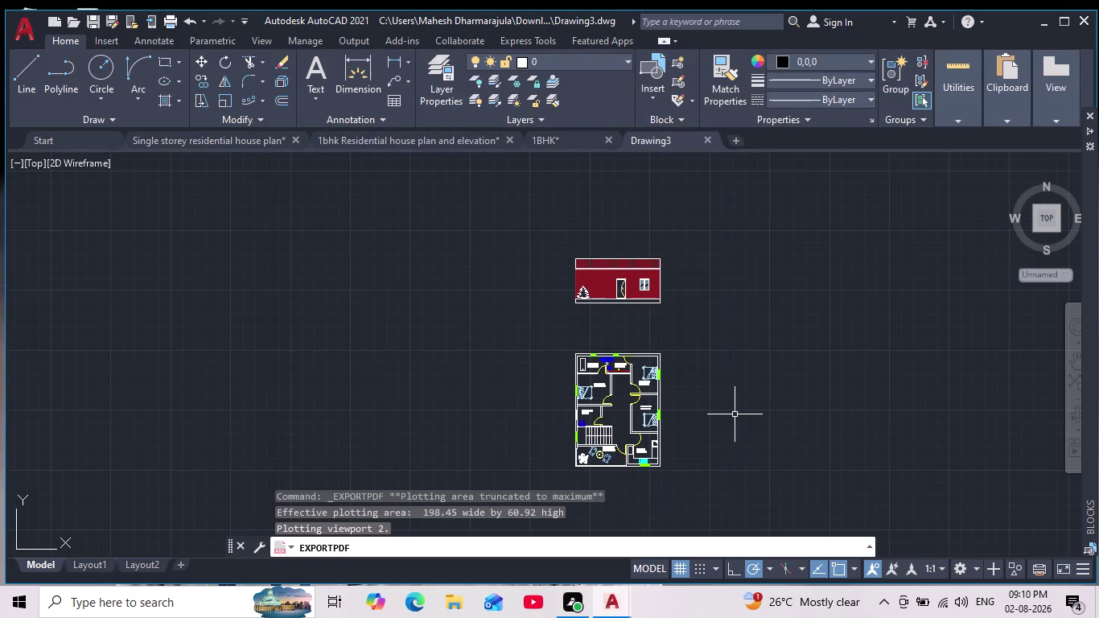
Resave the drawing with Ctrl+S and start a new Save As.
middle_drag(744, 460, 717, 365)
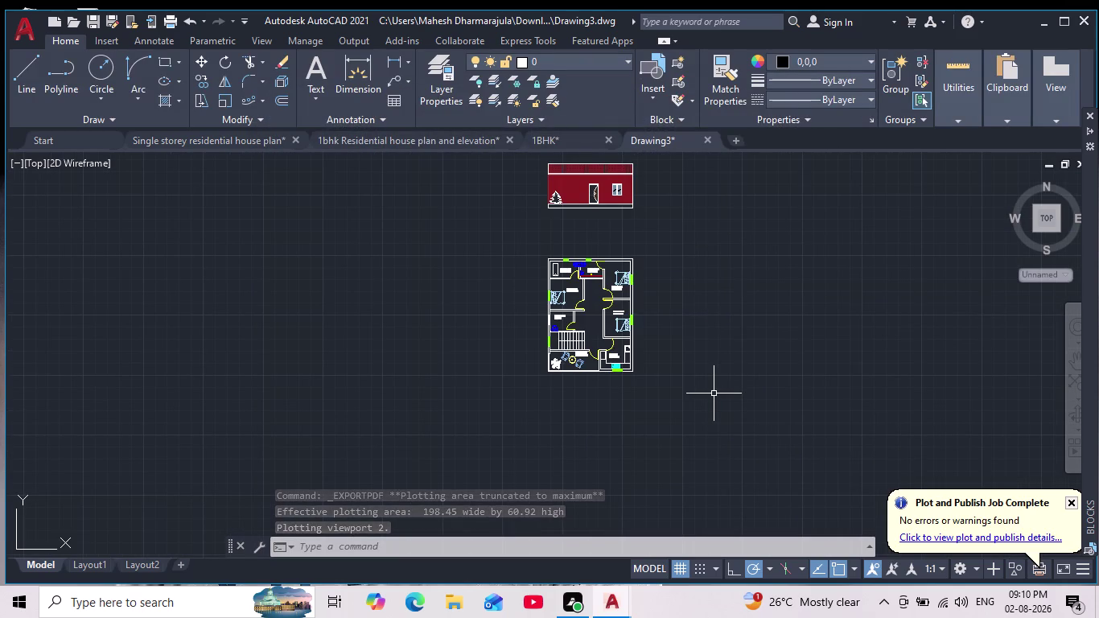
middle_drag(397, 322, 379, 385)
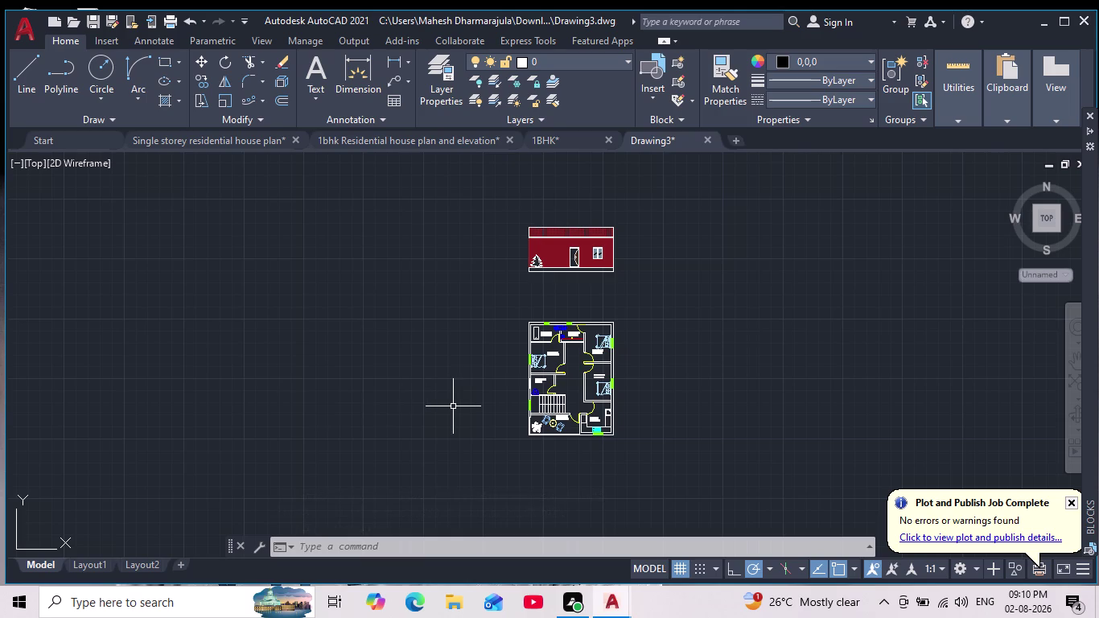
key(ctrl+s)
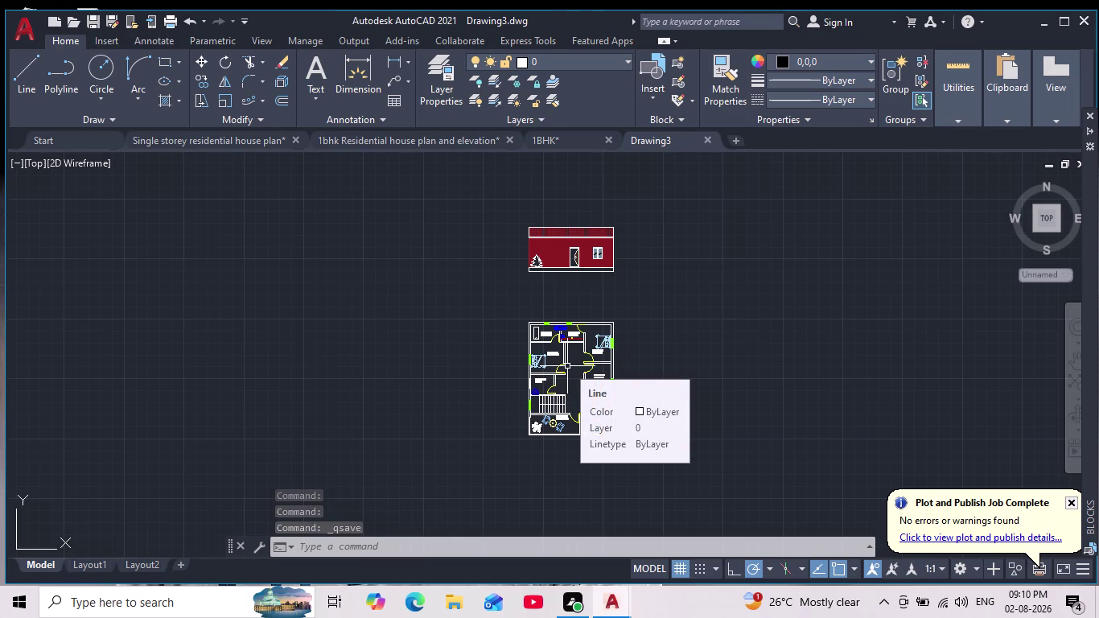
key(ctrl+shift+s)
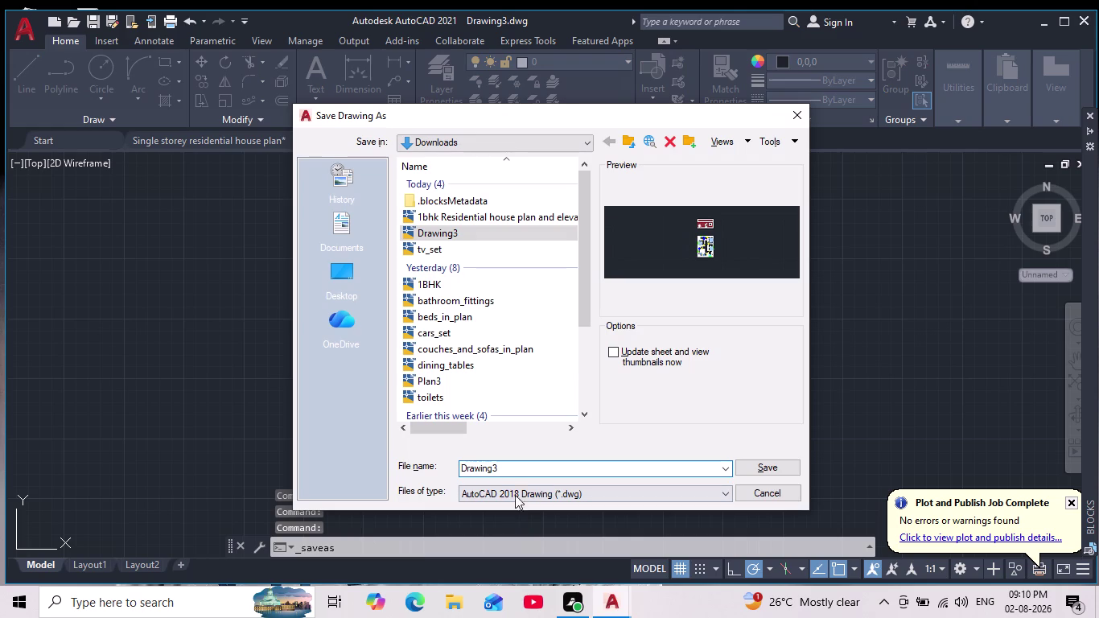
Replace the old file name with 'NEW 1' and save as NEW 1.dwg in Downloads.
click(513, 468)
key(BackSpace)
key(BackSpace)
key(BackSpace)
key(BackSpace)
key(BackSpace)
key(BackSpace)
key(BackSpace)
key(BackSpace)
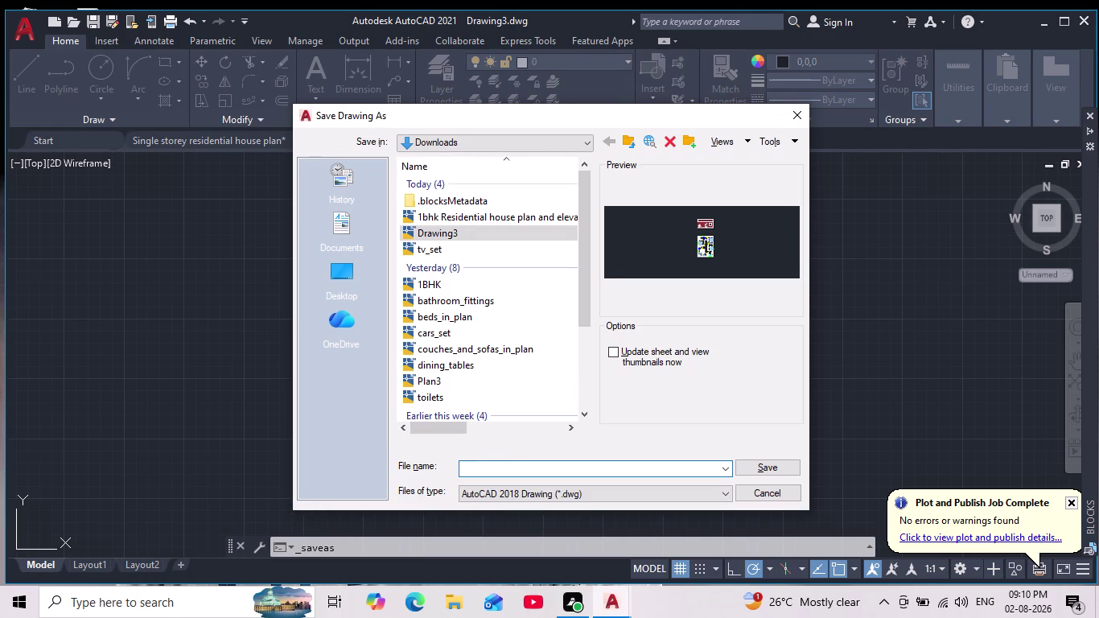
text(NEW)
key(space)
text(1)
click(770, 461)
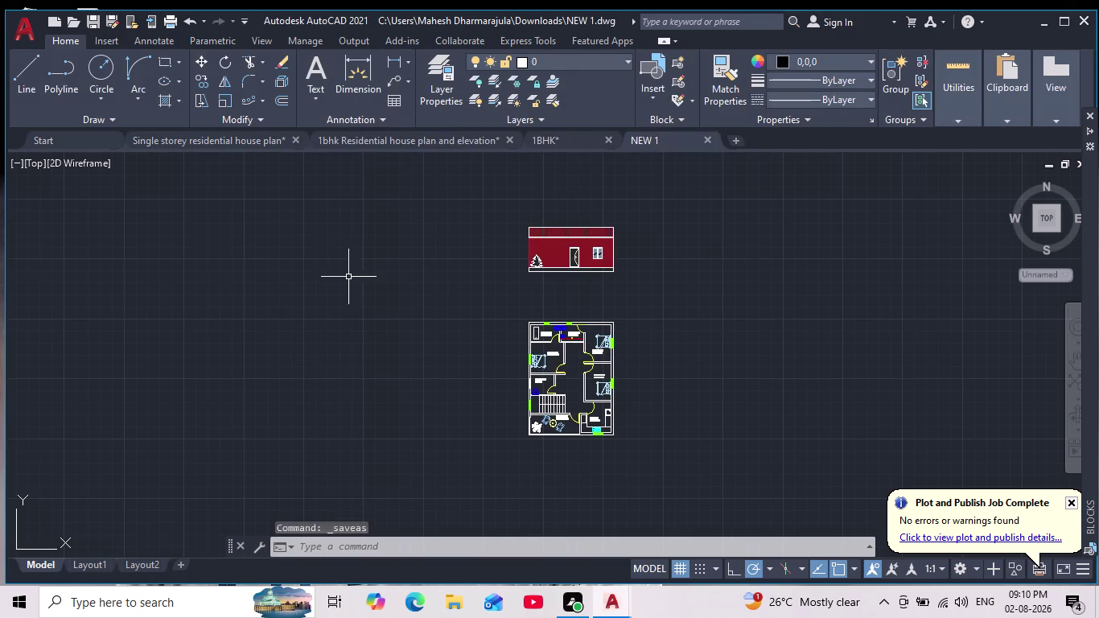
click(21, 35)
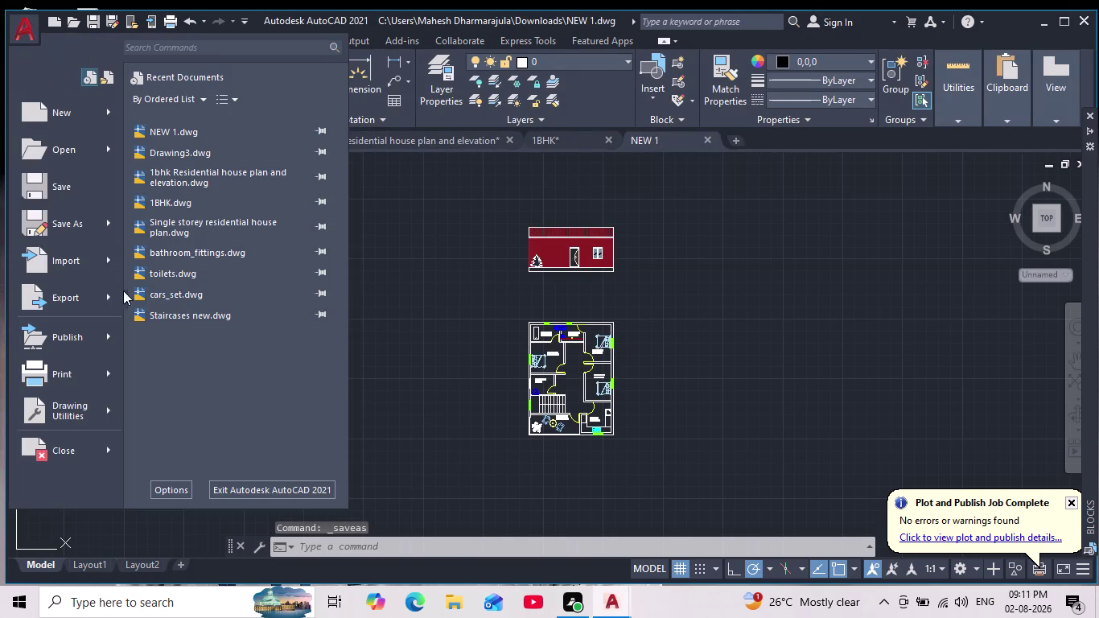
Export the elevation and floor plan as NEW 1.pdf to the Desktop.
click(119, 296)
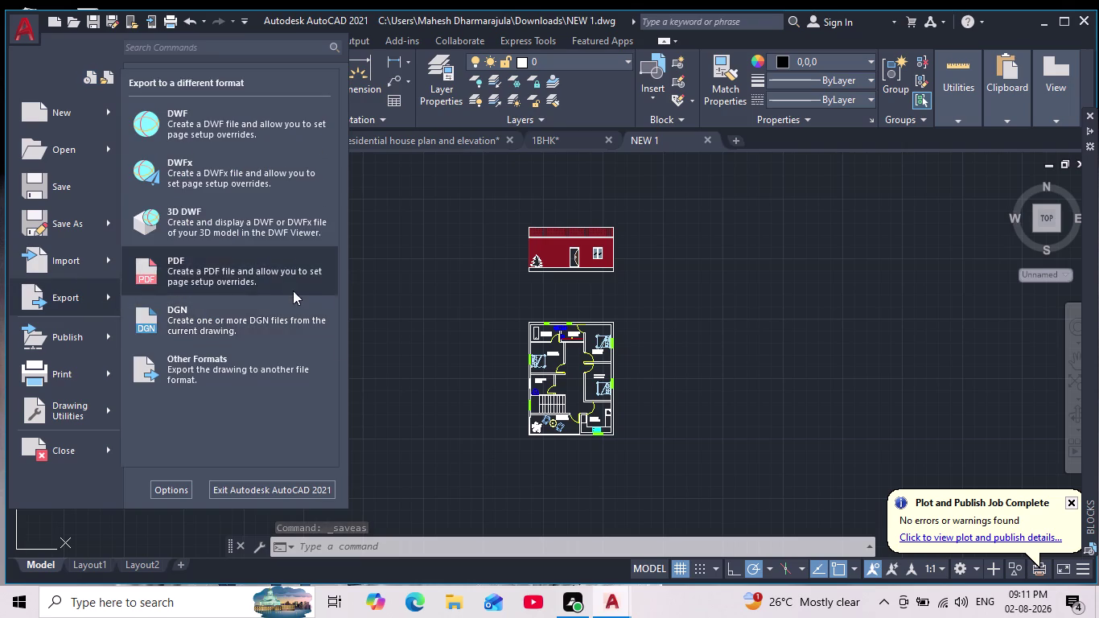
click(285, 284)
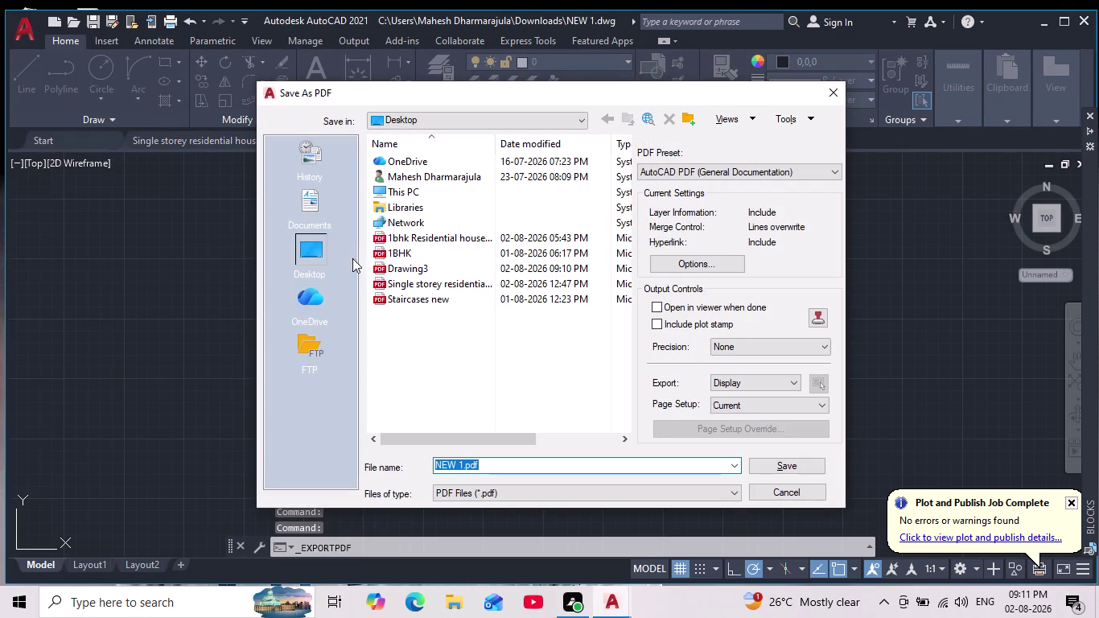
click(301, 250)
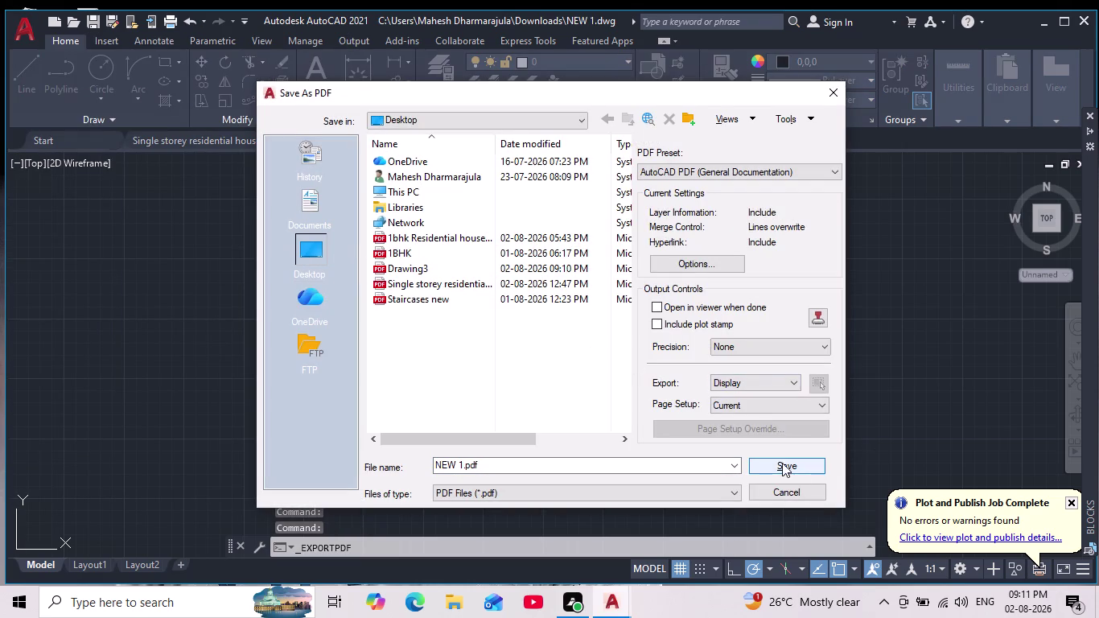
click(782, 460)
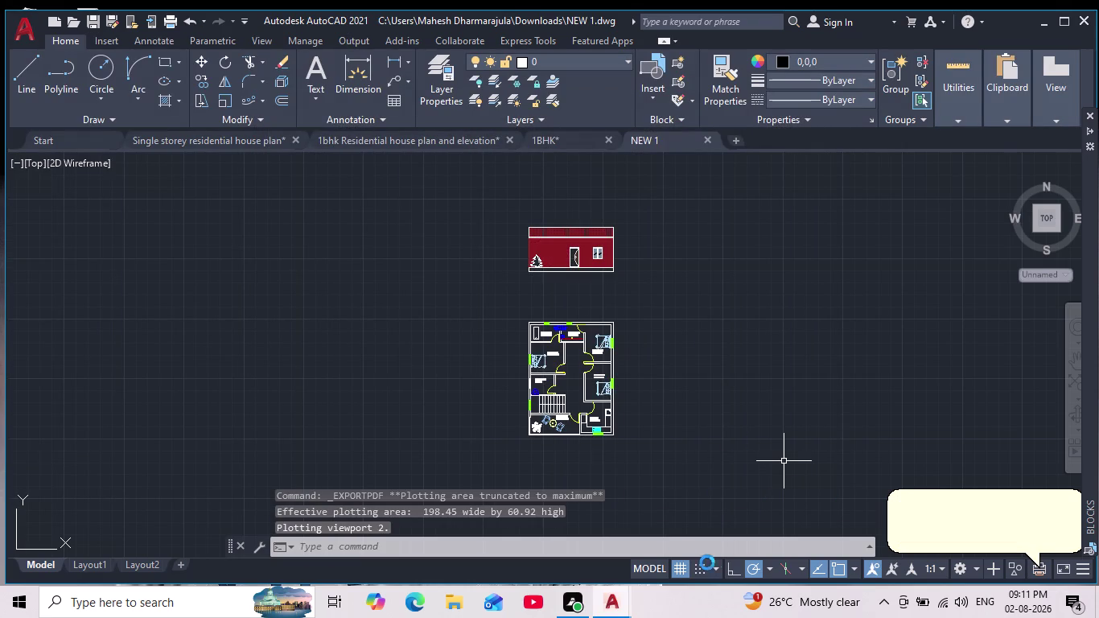